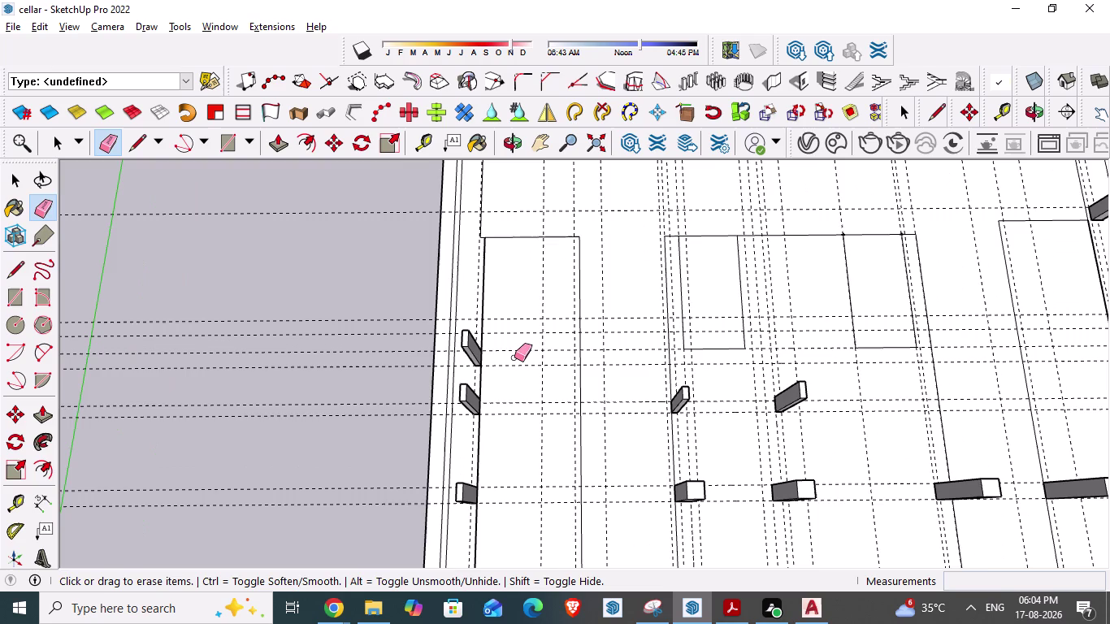
Zoom out to the whole column-gridded cellar model, then bring up the AutoCAD cellar floor plan.
scroll(down, 3)
middle_drag(508, 325, 515, 362)
scroll(down, 3)
scroll(down, 3)
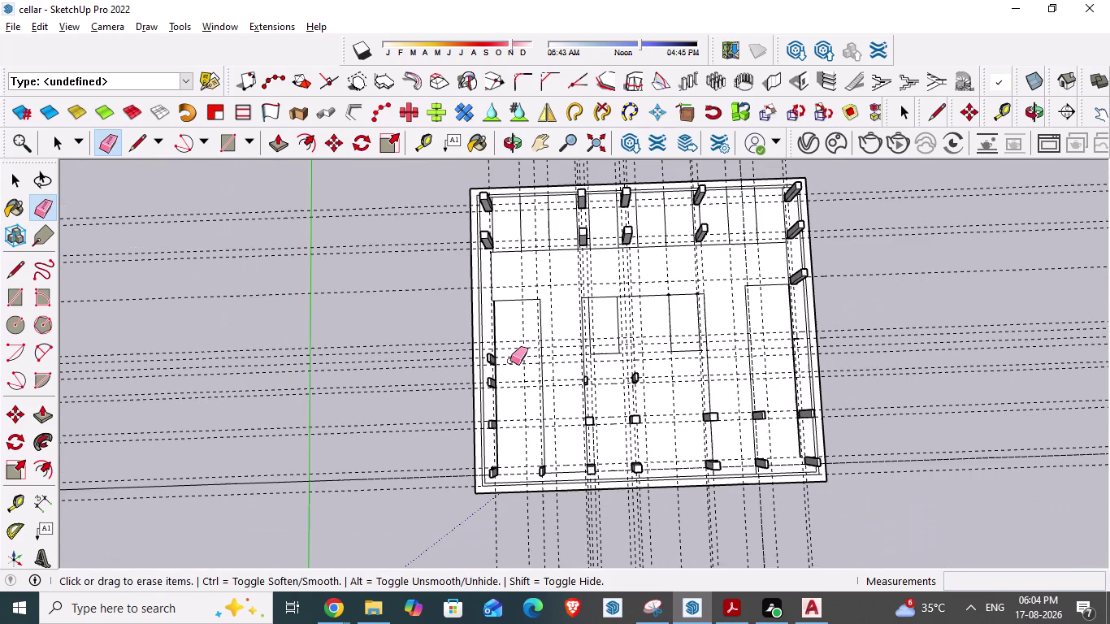
key(alt+Tab)
scroll(down, 3)
scroll(down, 3)
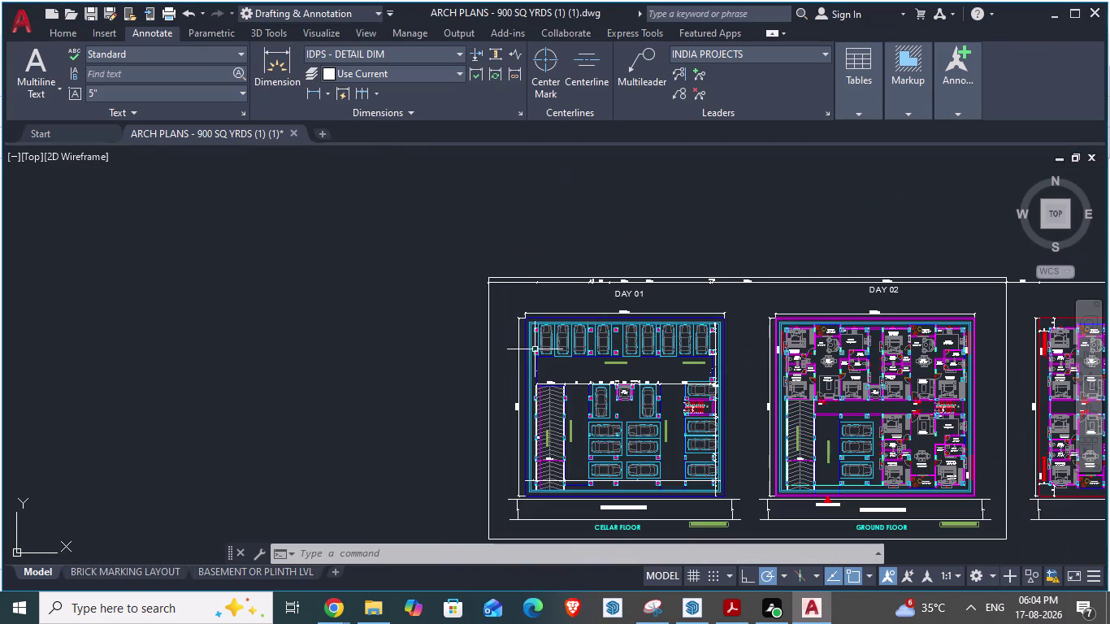
Zoom around the AutoCAD cellar floor plan, glancing back at the SketchUp model once.
scroll(up, 3)
scroll(down, 3)
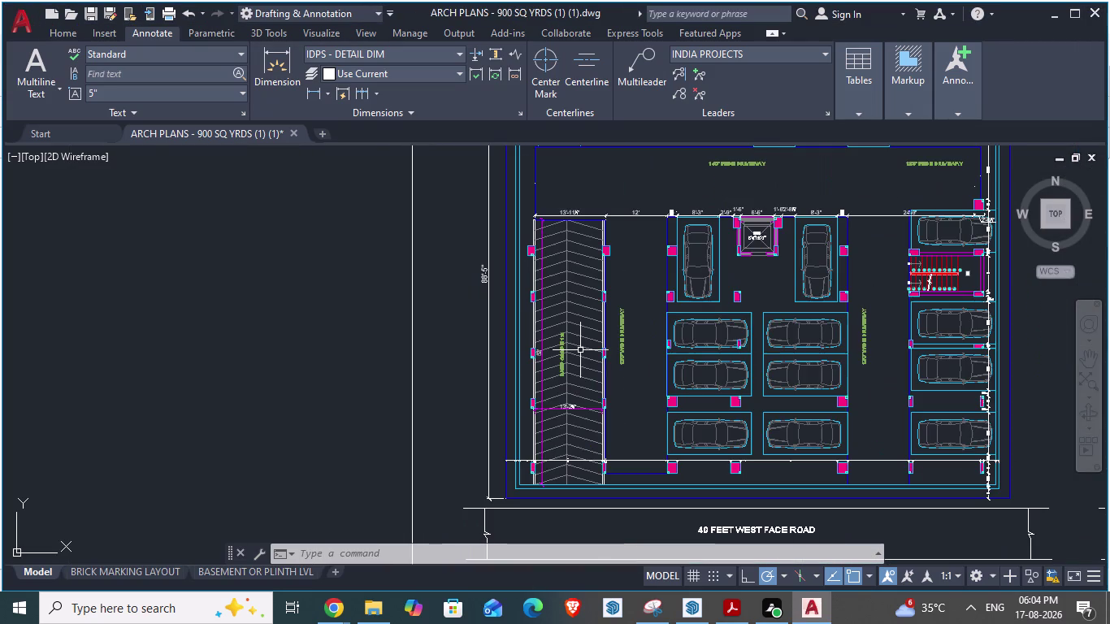
scroll(up, 3)
key(alt+Tab)
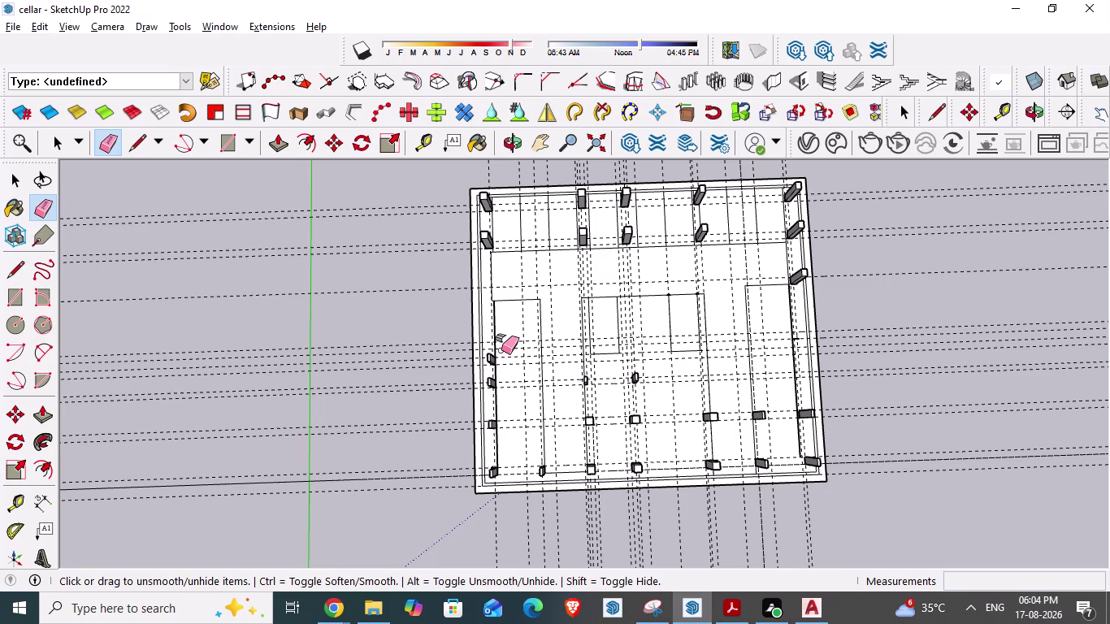
scroll(up, 3)
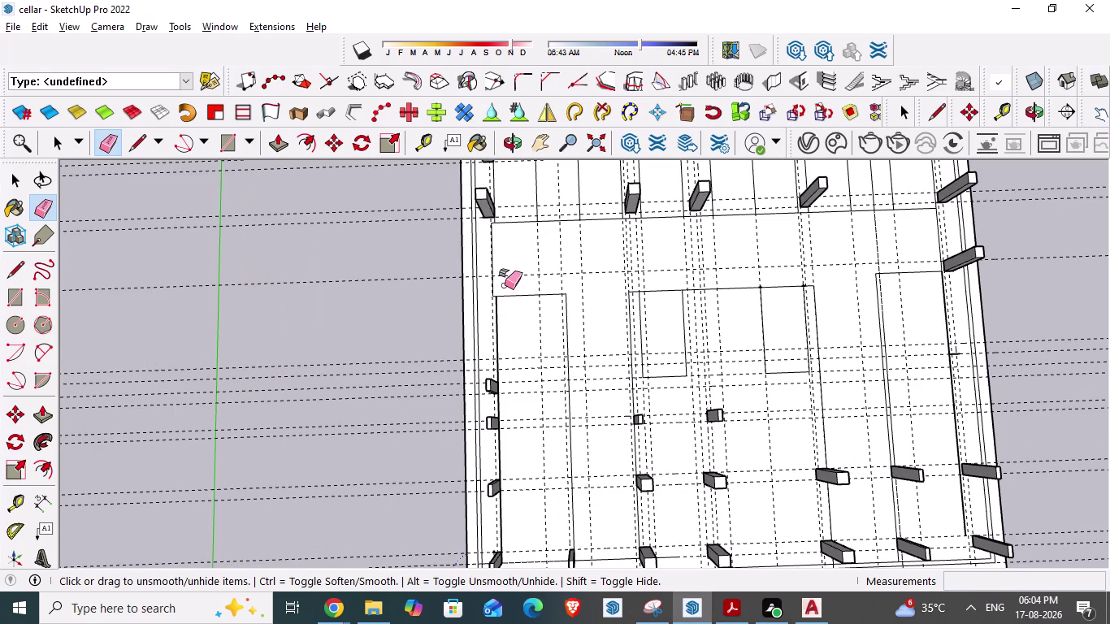
key(alt+Tab)
scroll(down, 3)
scroll(down, 3)
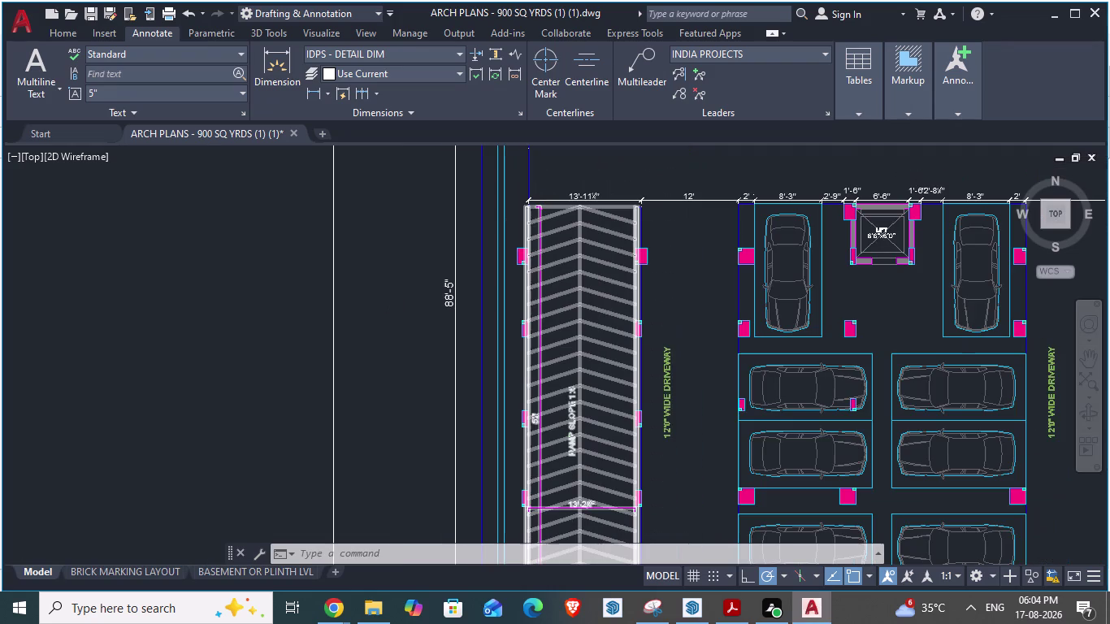
Measure the 20'-7" top-edge-to-ramp distance with an aligned dimension, cancel it, and return to SketchUp.
key(space)
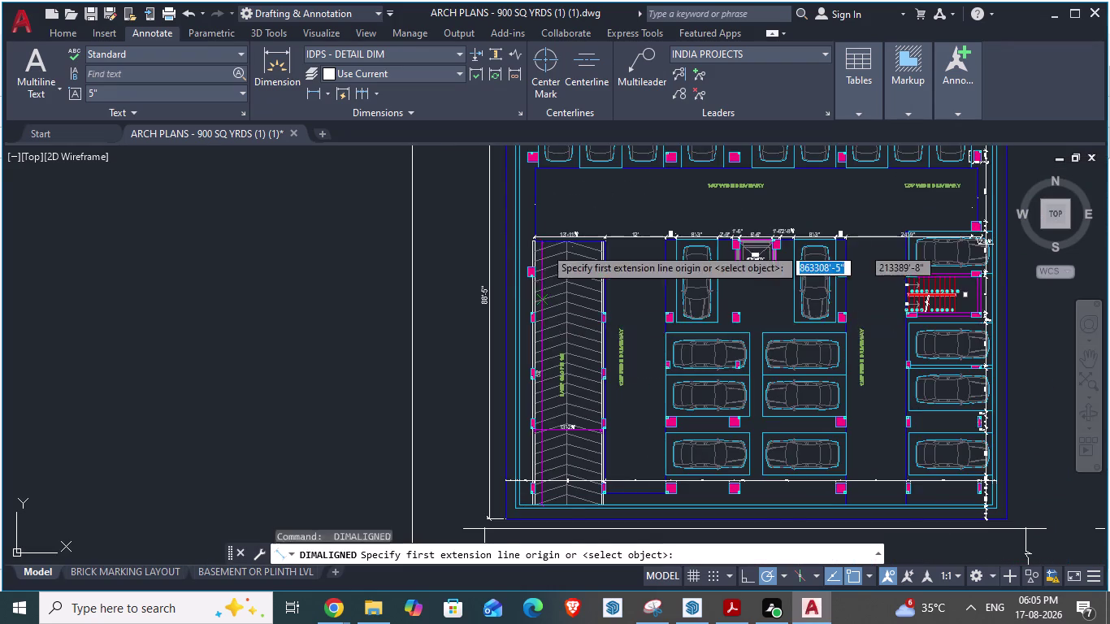
scroll(up, 3)
scroll(down, 3)
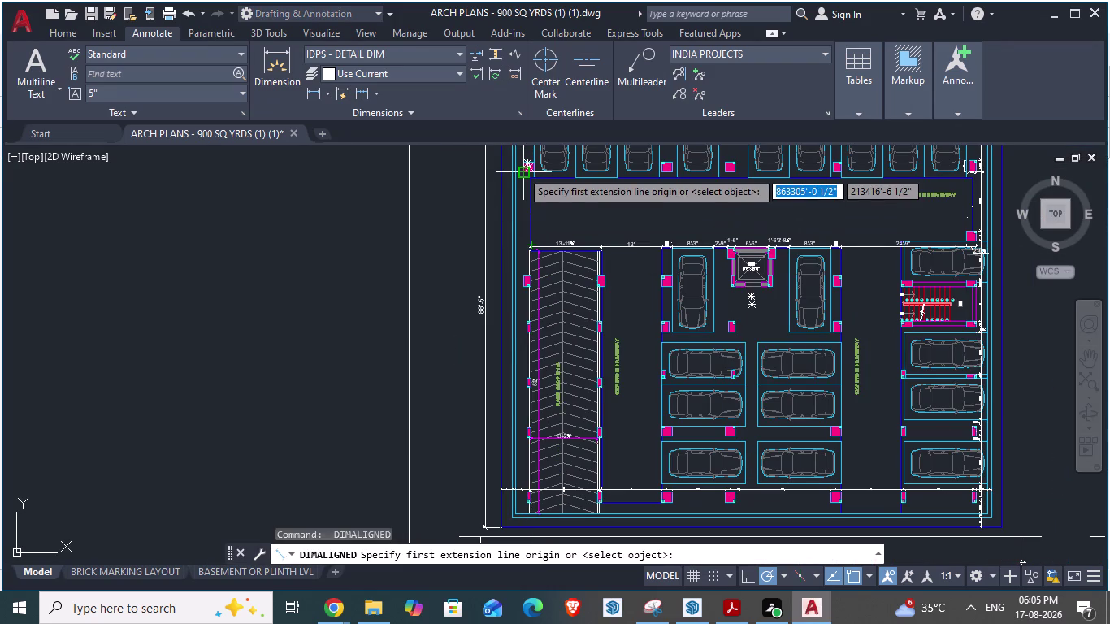
scroll(up, 3)
click(525, 176)
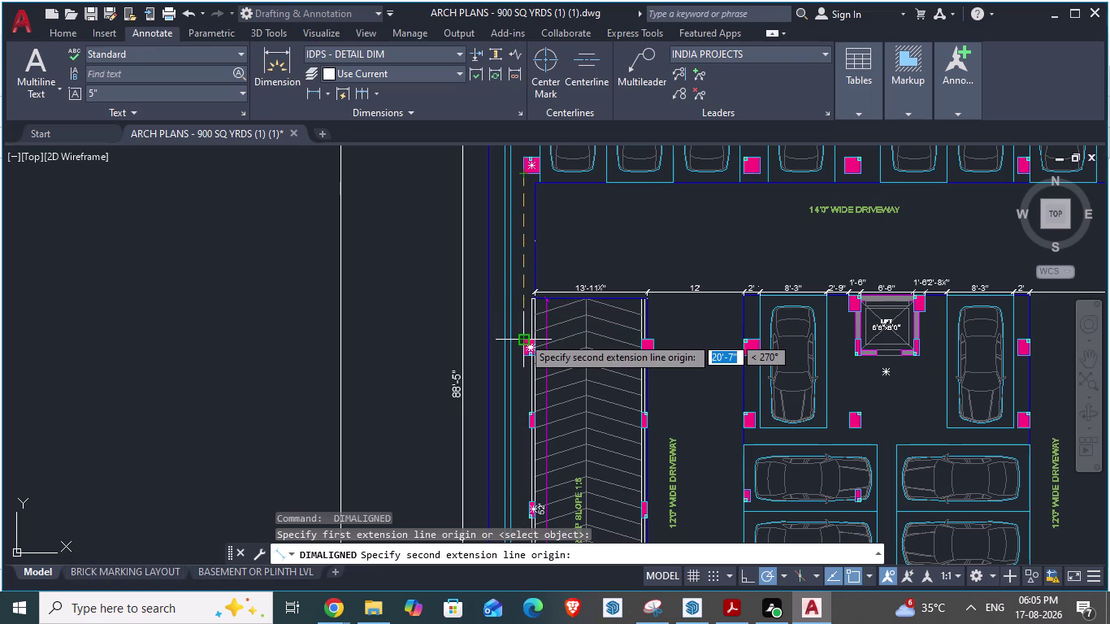
key(Escape)
key(alt+Tab)
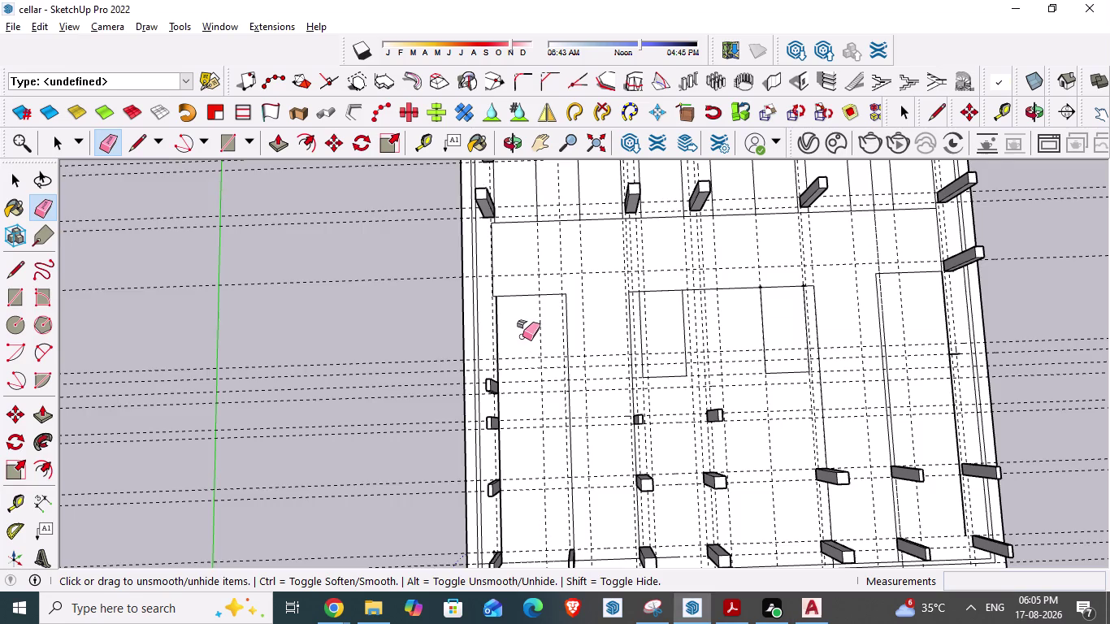
Place a Tape Measure guide point 20'7" down from the cellar's top-left corner.
scroll(down, 3)
scroll(up, 3)
key(space)
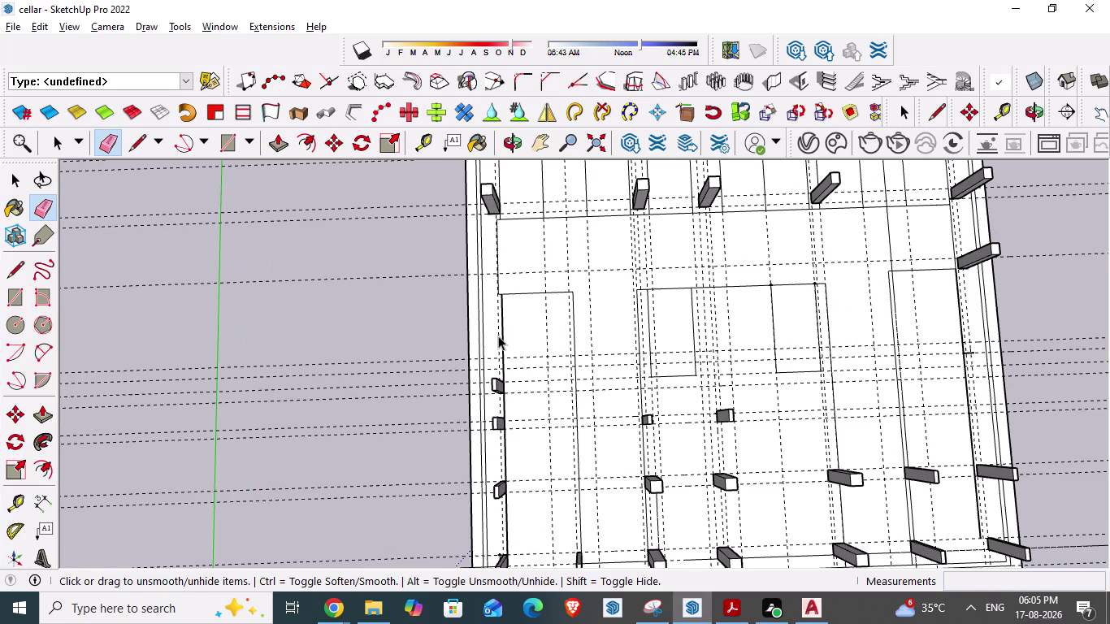
key(t)
scroll(up, 3)
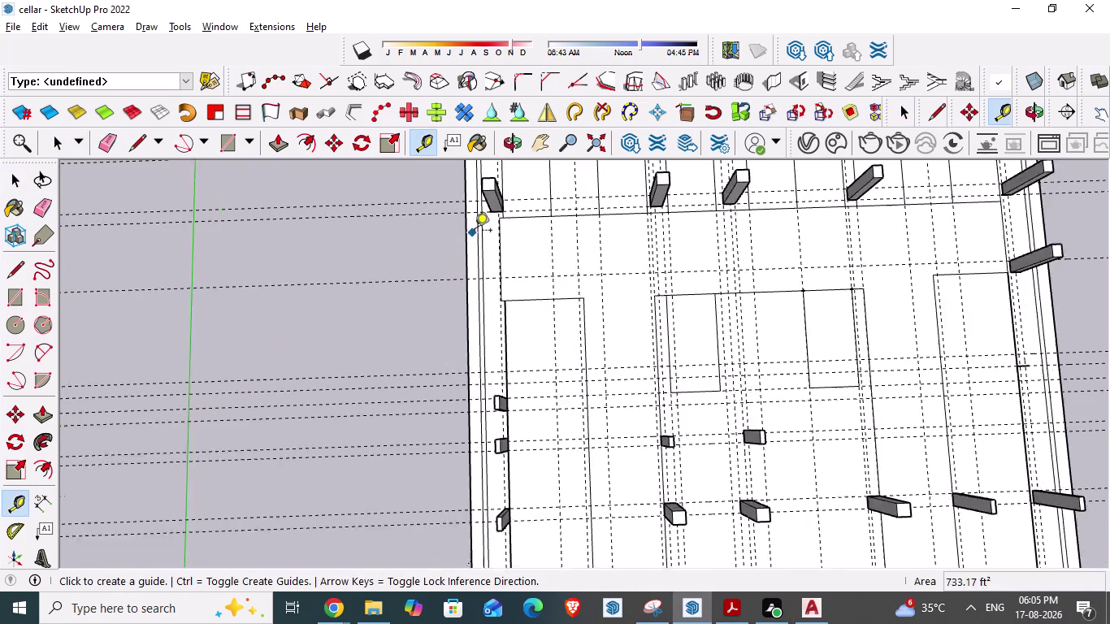
scroll(up, 3)
click(494, 212)
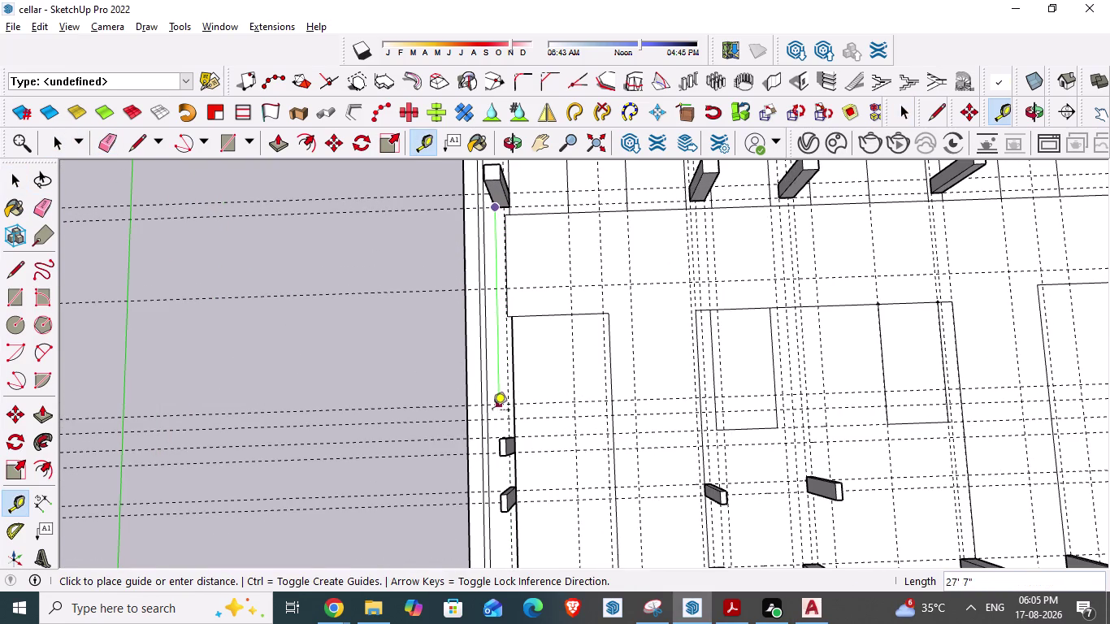
scroll(up, 3)
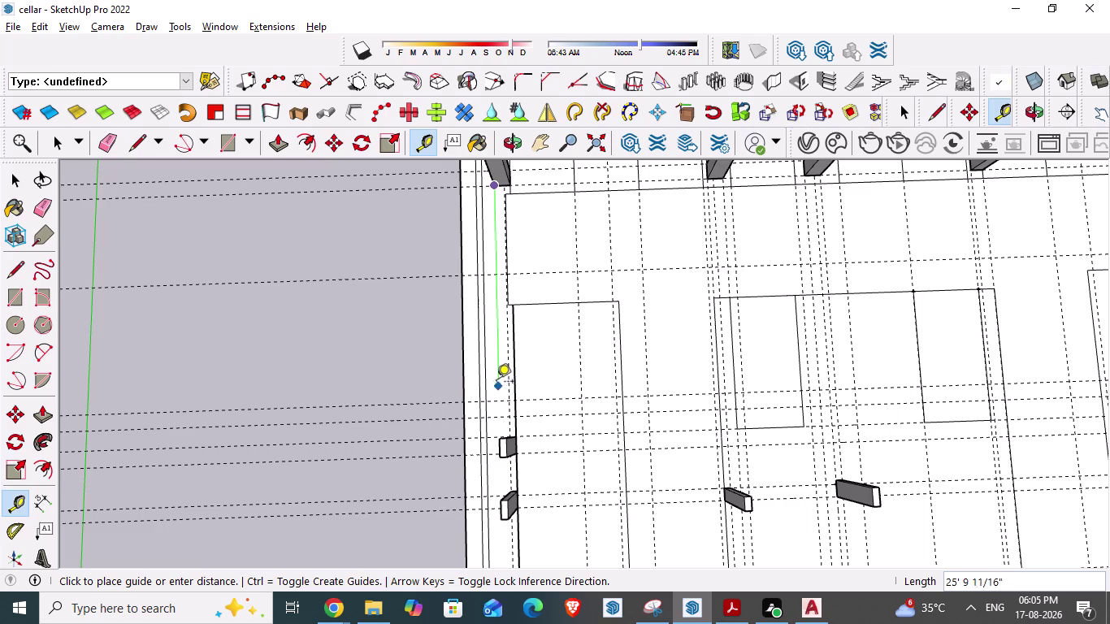
text(2)
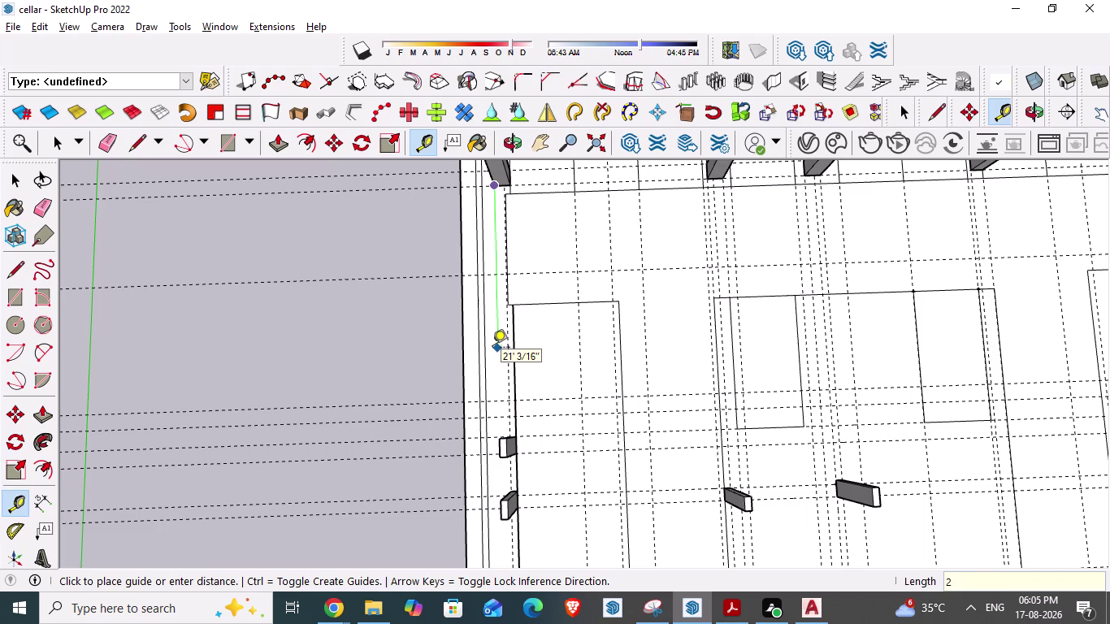
text(0'7")
key(Return)
Place a second guide point 2' below the first one.
scroll(up, 3)
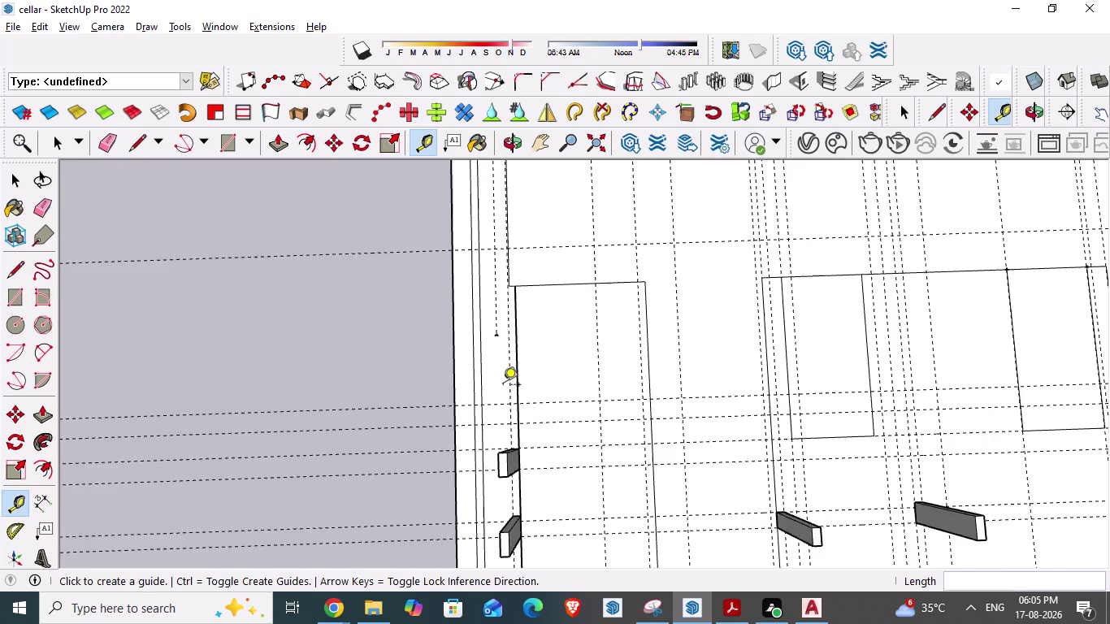
scroll(up, 3)
scroll(up, 3)
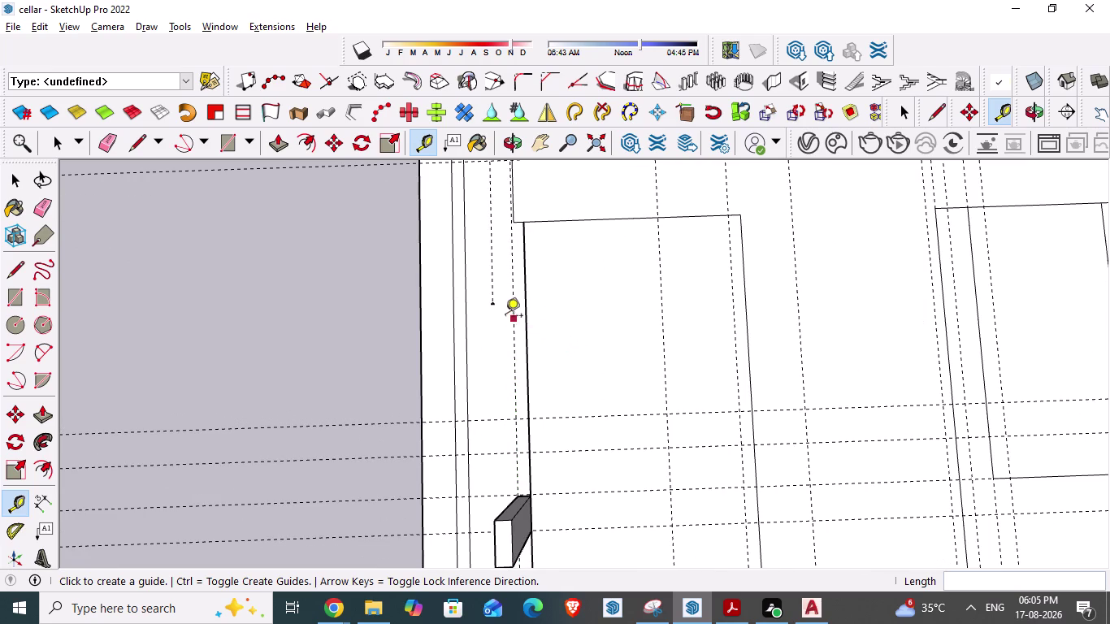
key(t)
click(495, 309)
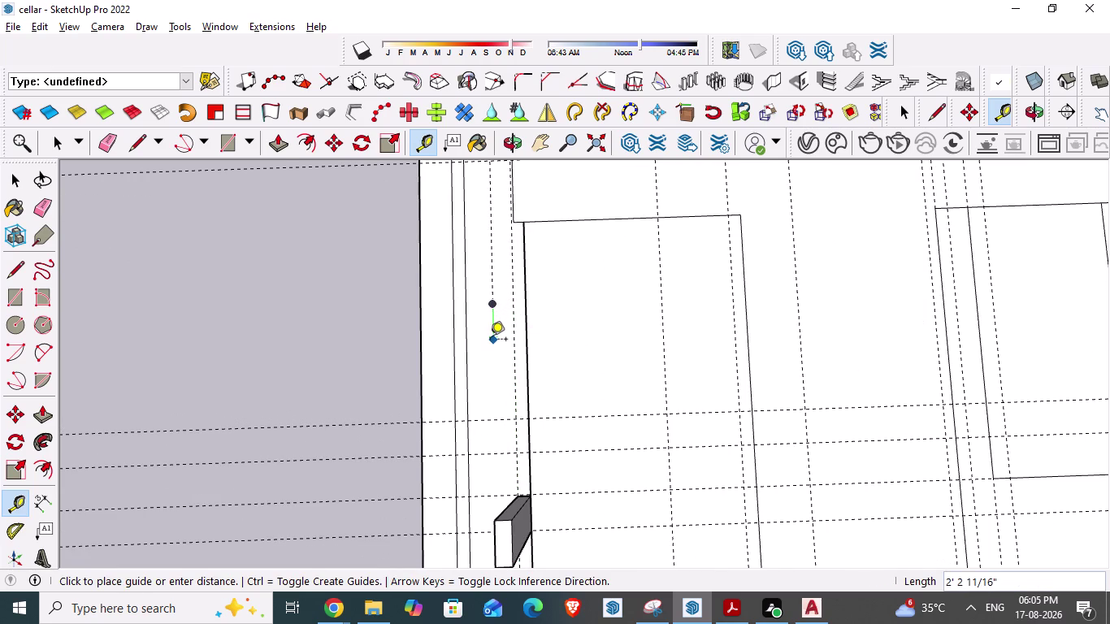
key(2)
key(apostrophe)
key(Return)
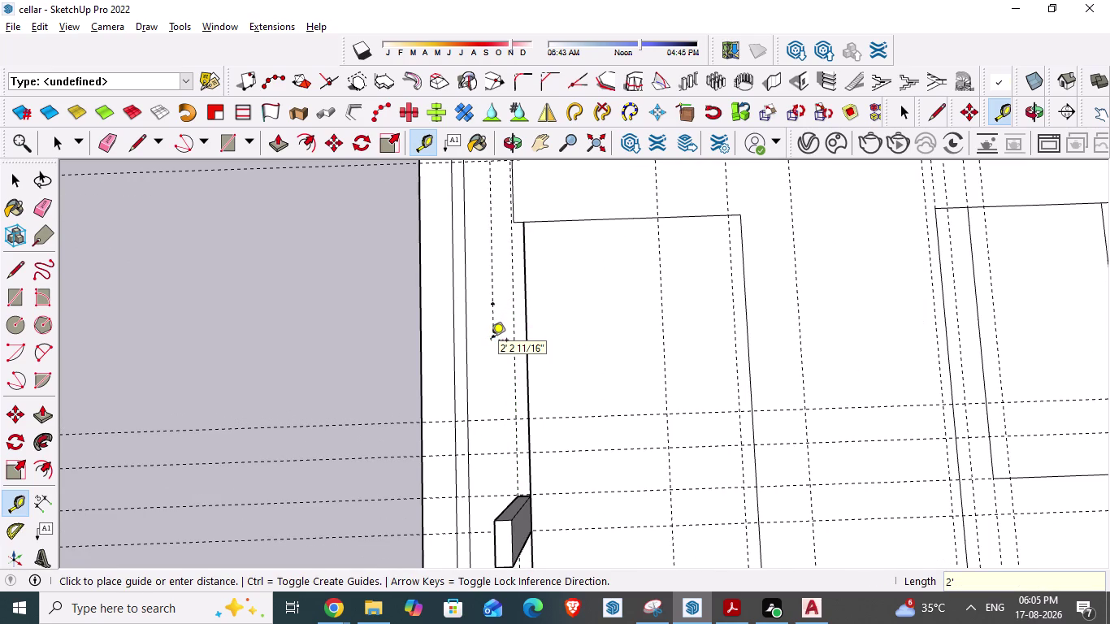
Start and cancel further measurements from the lower guide point.
click(494, 318)
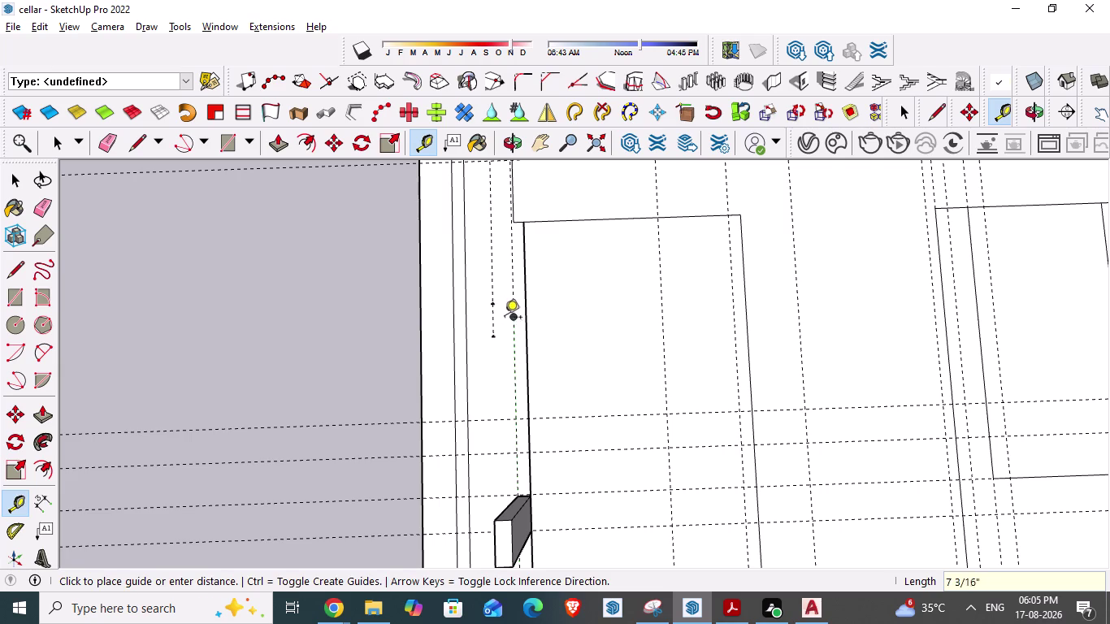
key(Escape)
key(space)
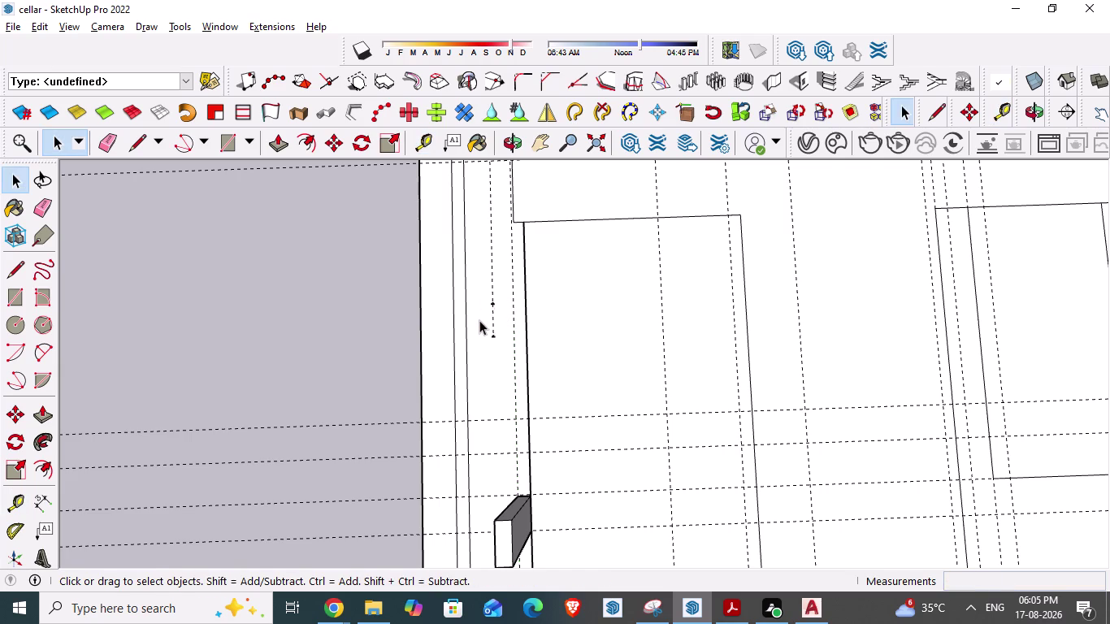
key(t)
click(494, 323)
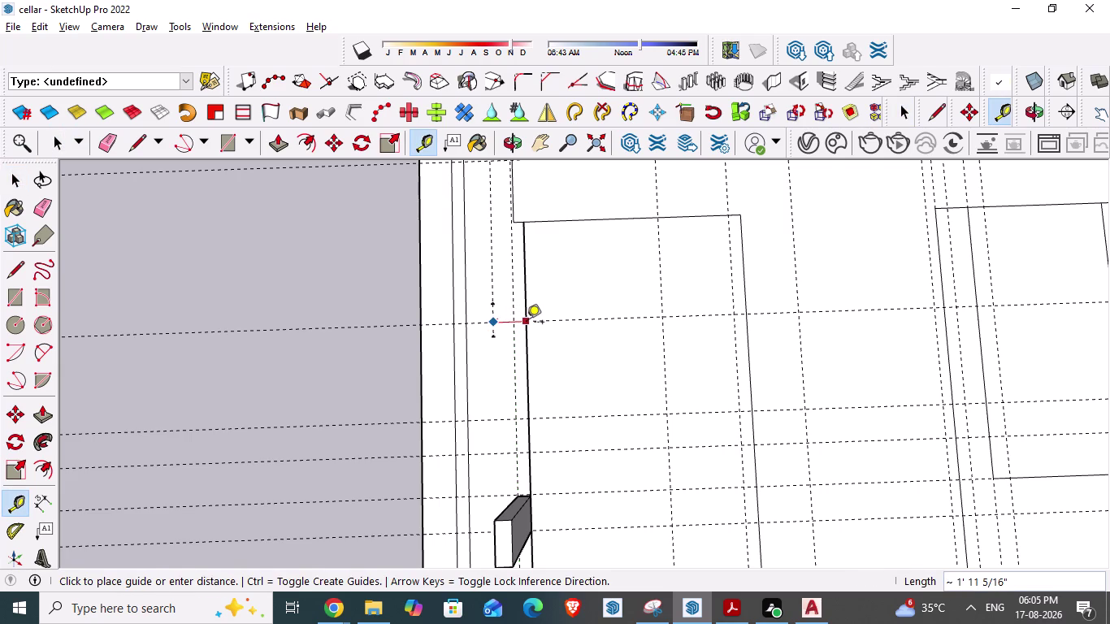
key(Escape)
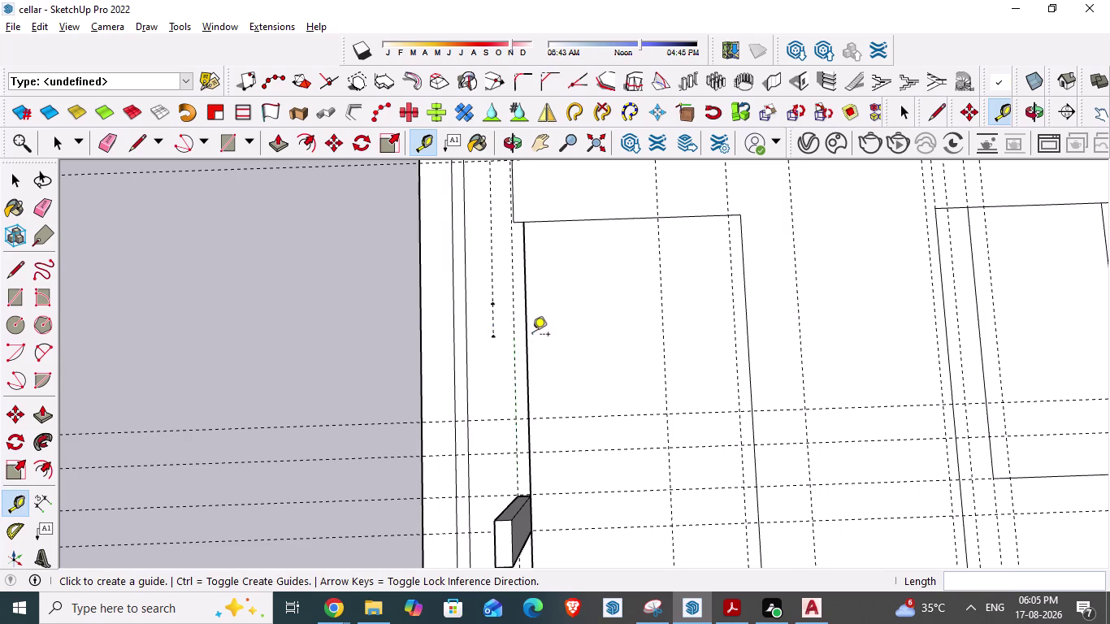
Adjust the view around the marked wall and start a line at the upper guide point.
scroll(down, 3)
middle_drag(604, 384, 594, 417)
scroll(up, 3)
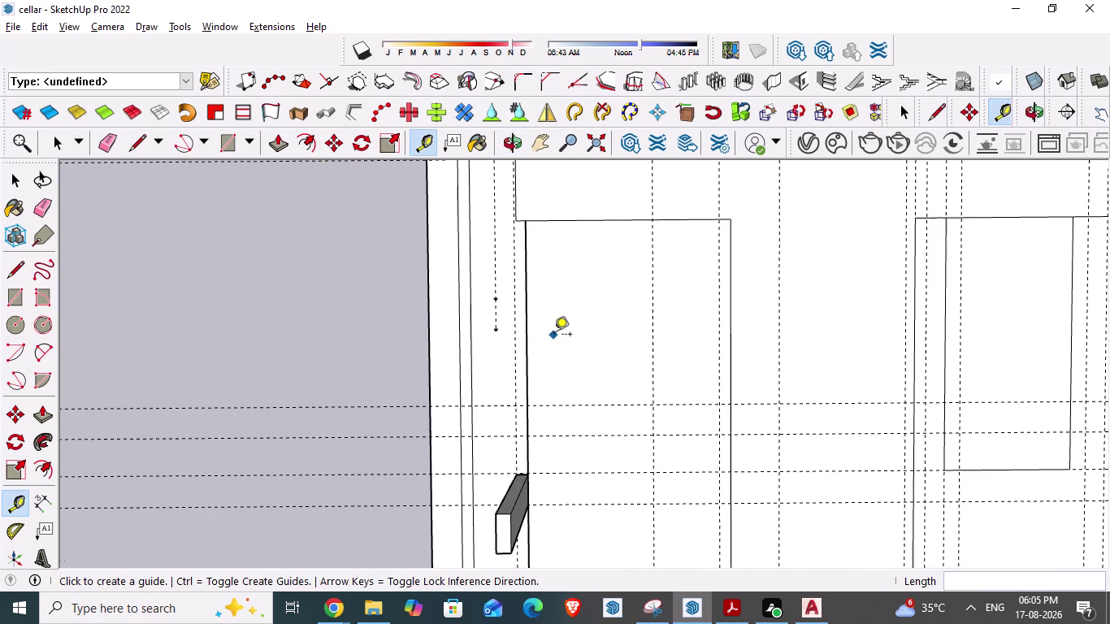
scroll(up, 3)
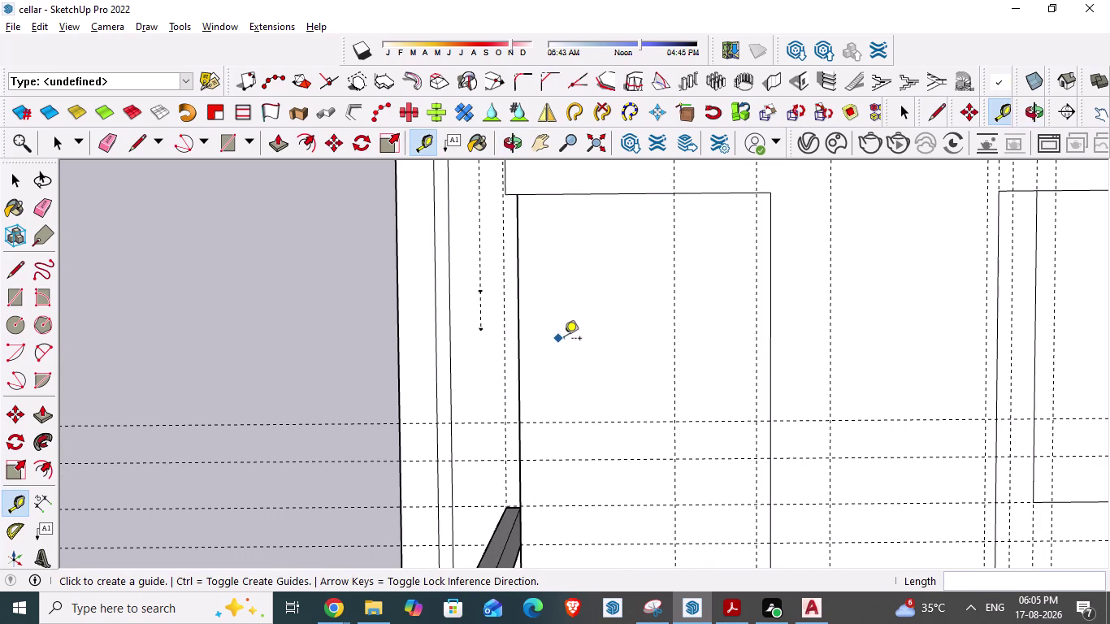
key(l)
click(479, 295)
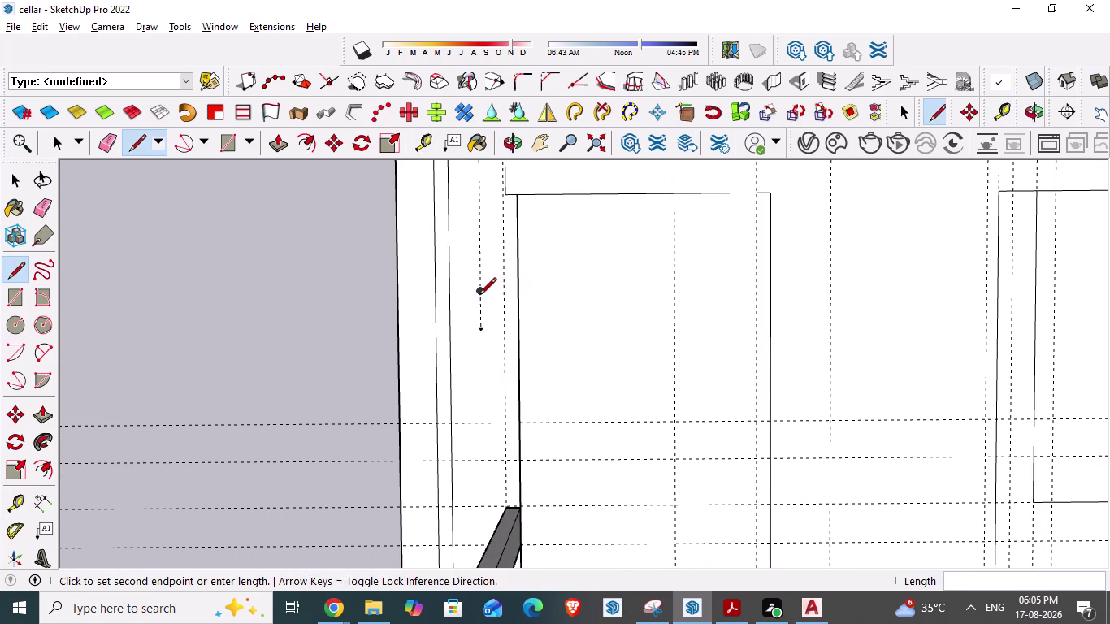
Draw a small rectangle against the cellar wall between the two guide points.
click(520, 291)
click(483, 295)
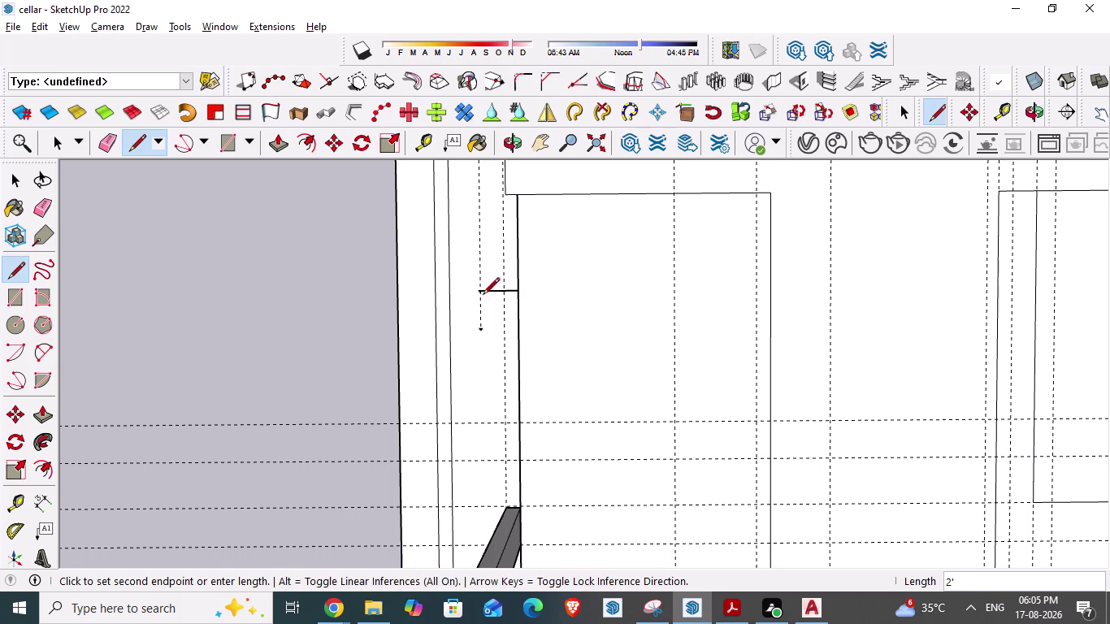
click(480, 330)
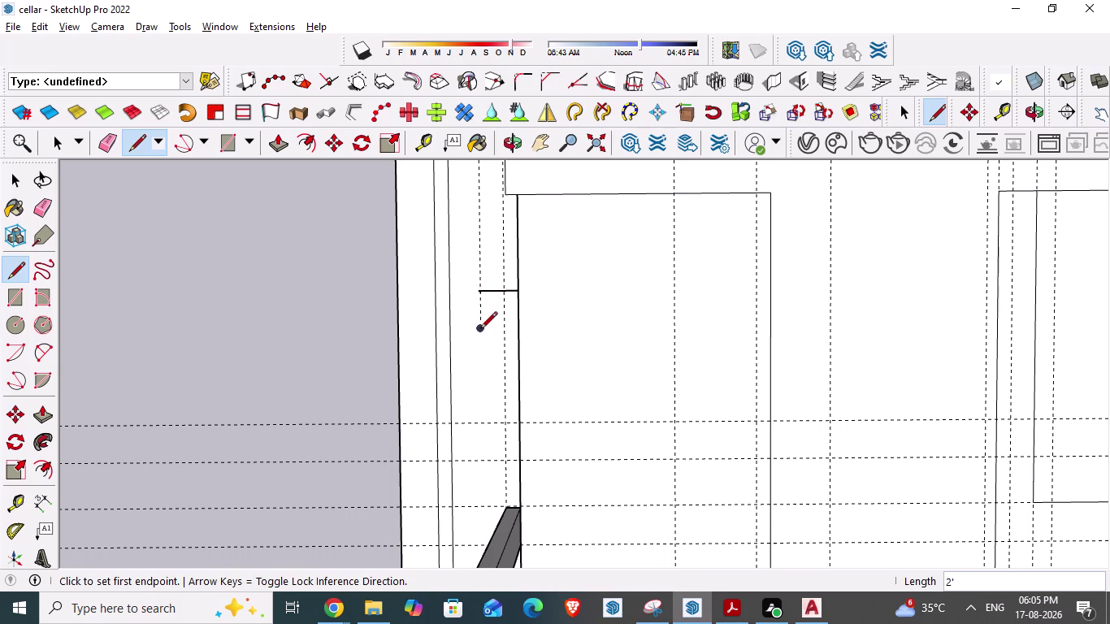
click(476, 295)
click(482, 333)
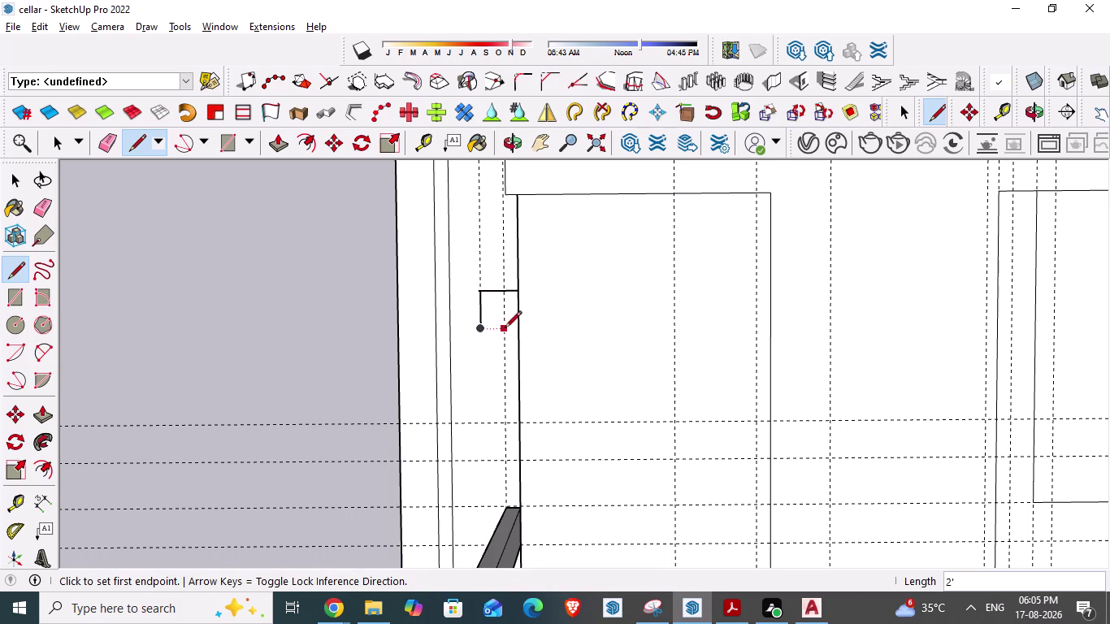
click(516, 326)
click(521, 330)
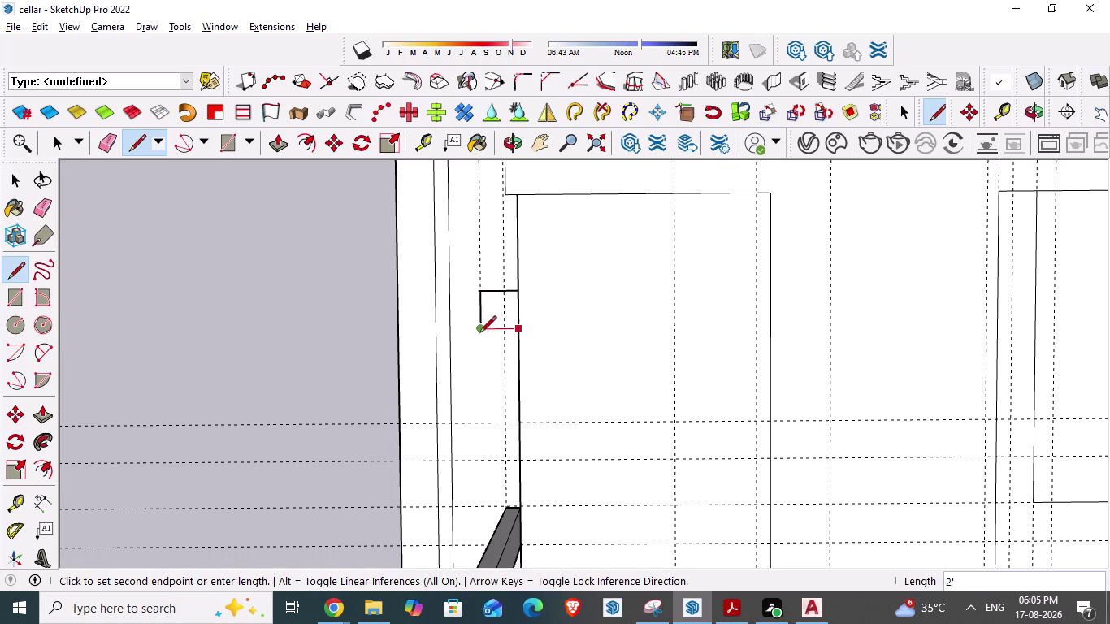
click(479, 334)
key(Escape)
Orbit and zoom in on the wall notch, then bring up the AutoCAD plan.
scroll(down, 3)
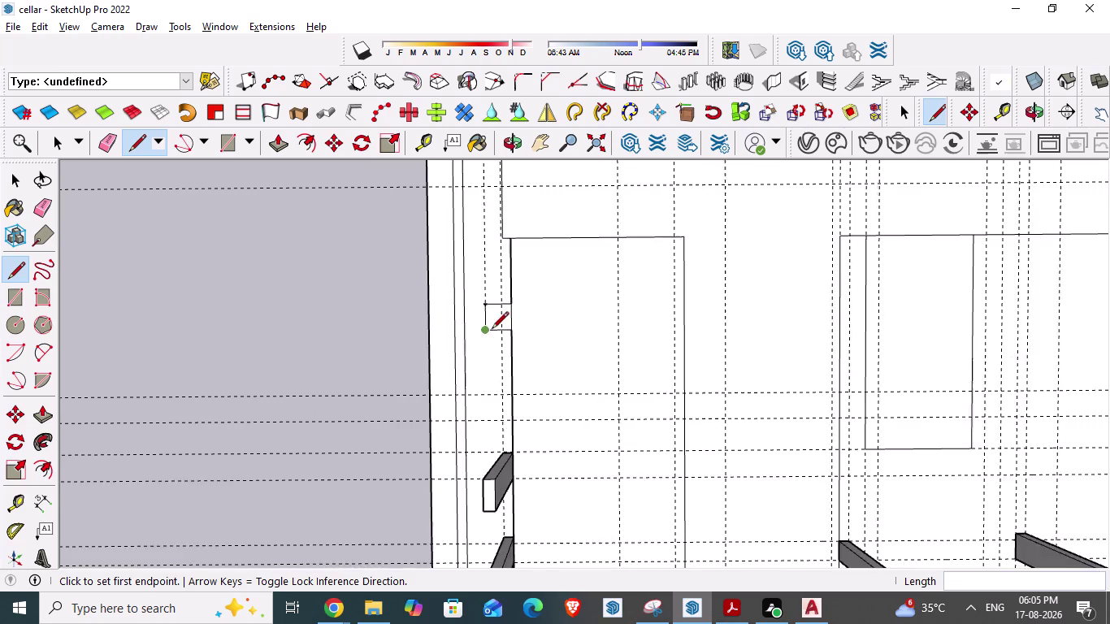
scroll(down, 3)
middle_drag(485, 427, 467, 364)
scroll(down, 3)
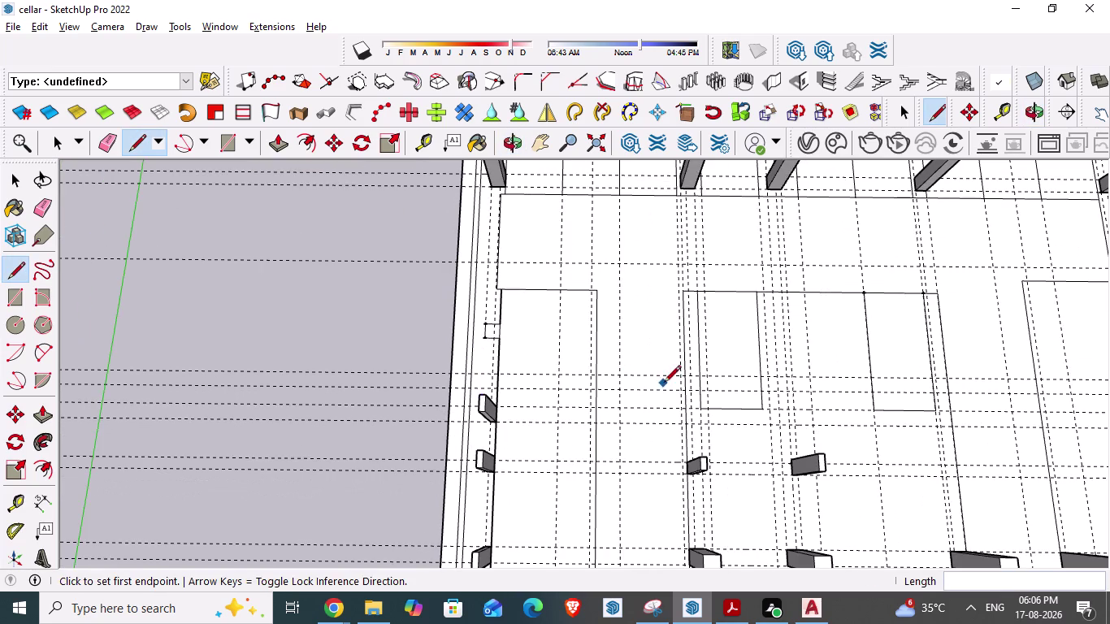
middle_drag(664, 383, 662, 442)
scroll(up, 3)
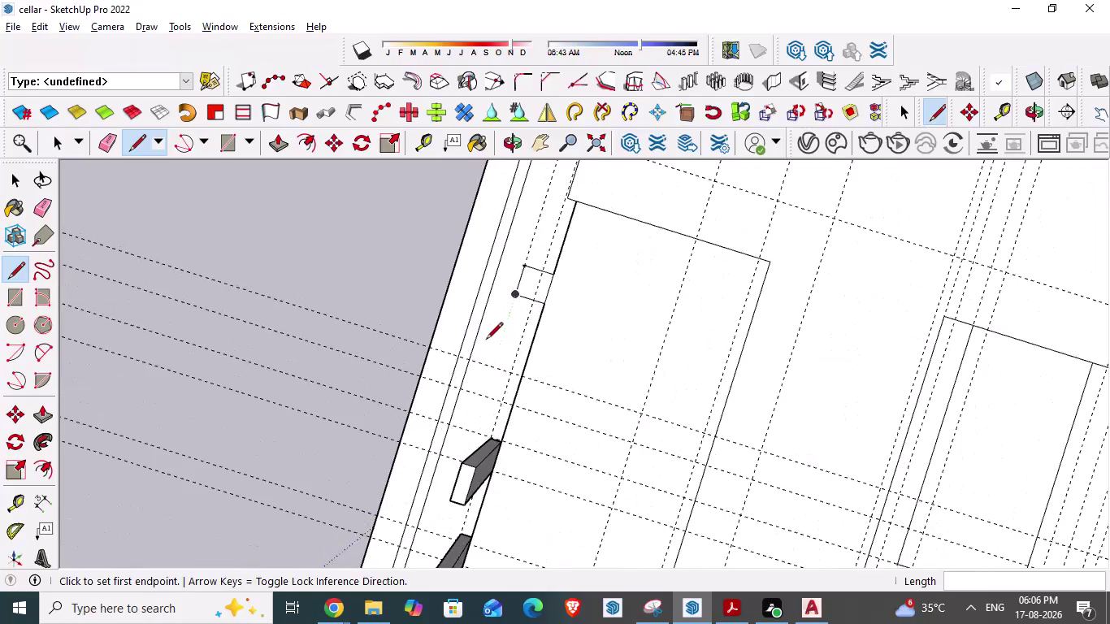
middle_drag(500, 347, 553, 370)
scroll(up, 3)
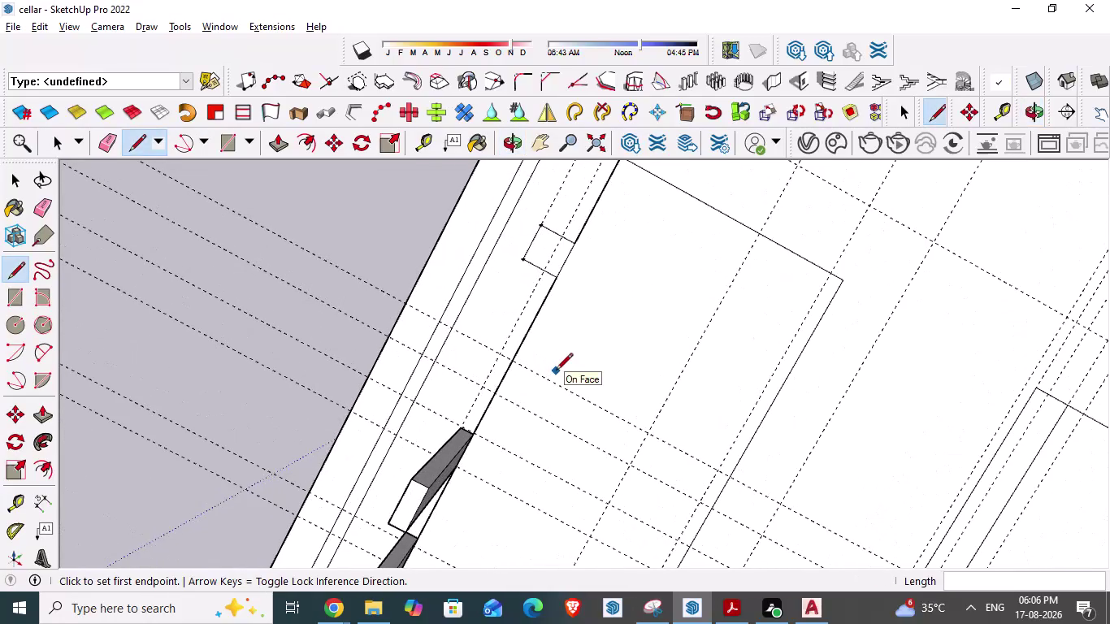
key(alt+Tab)
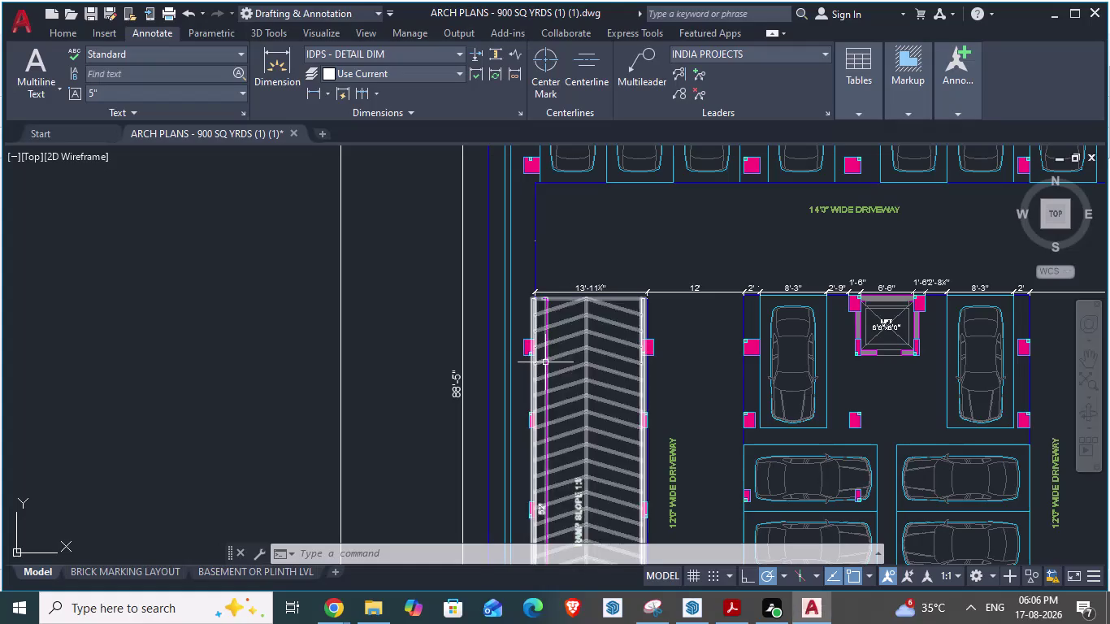
Zoom in on the 13'-11¼" ramp and 12' driveway dimensions, then return to SketchUp.
scroll(up, 3)
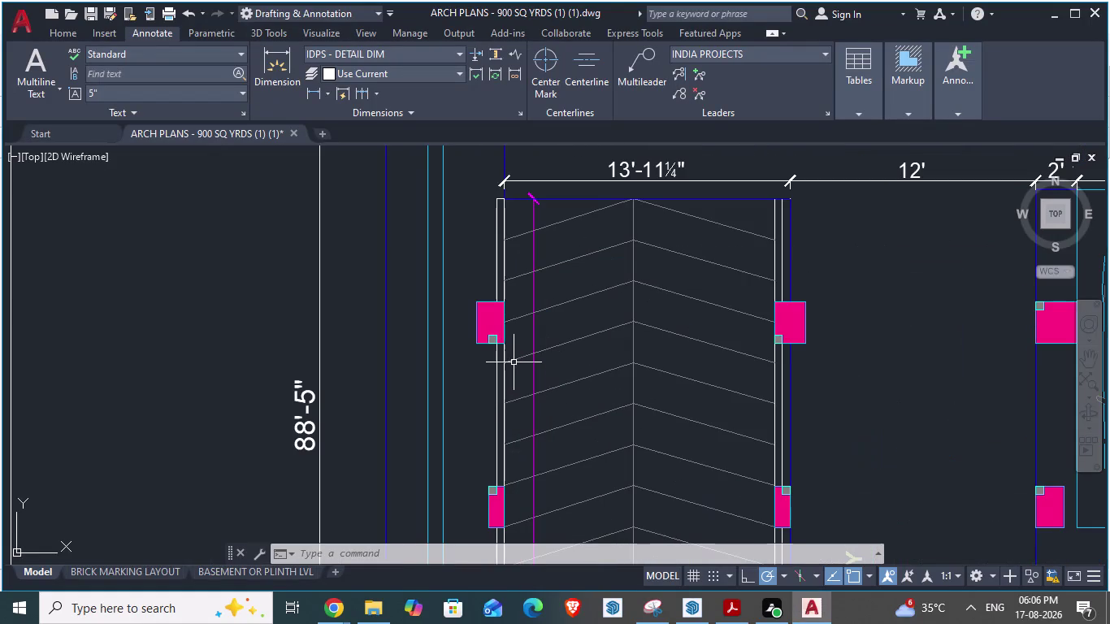
scroll(down, 3)
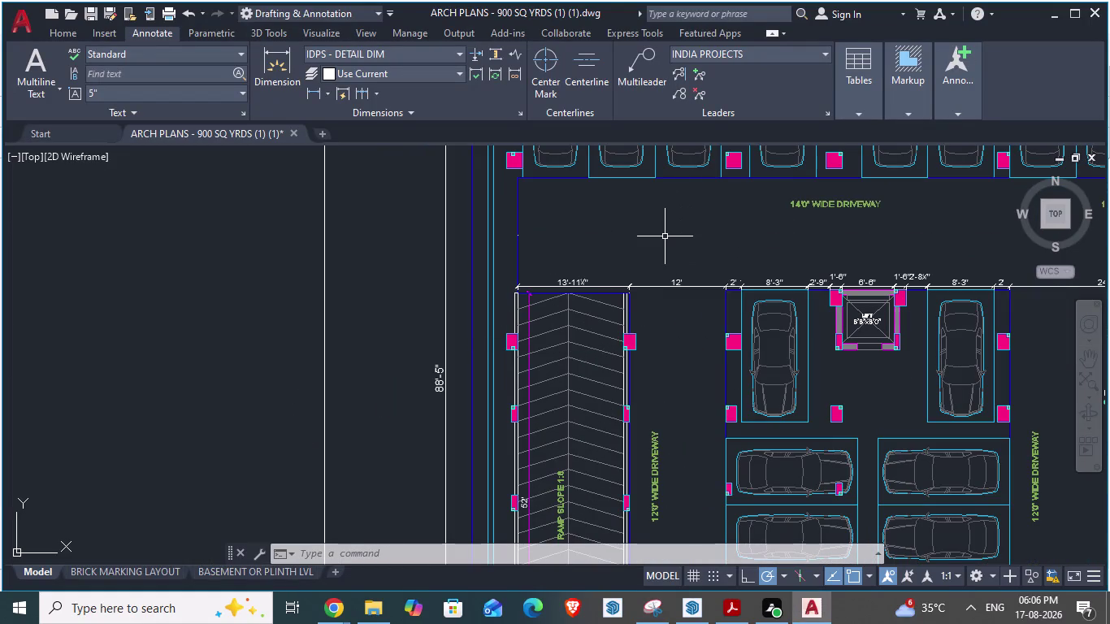
key(alt+Tab)
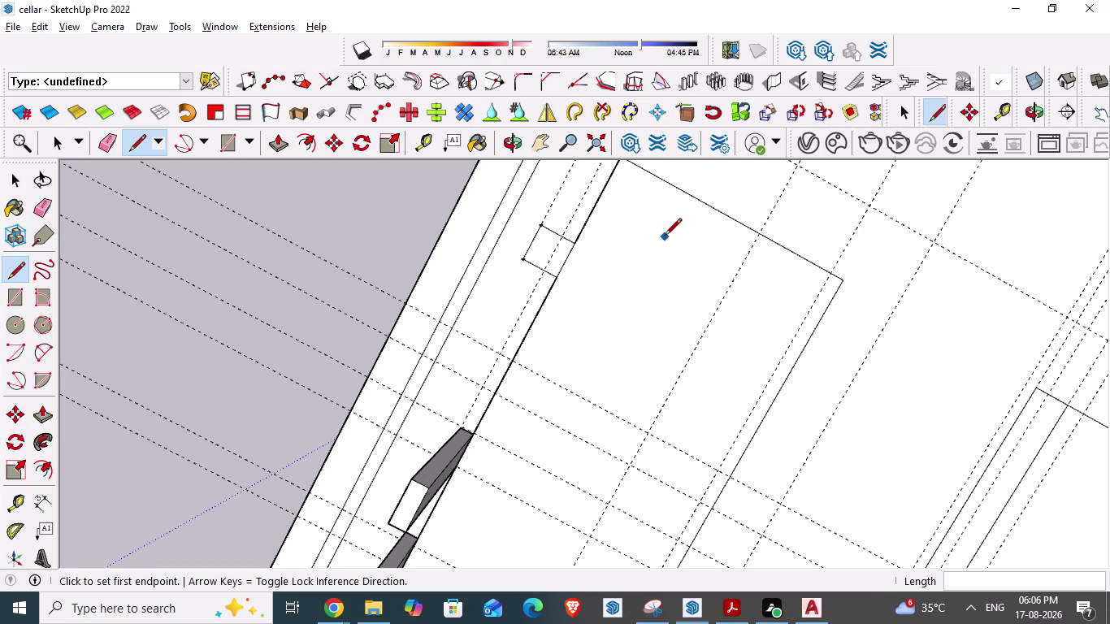
Draw the 2 ft edge that closes the pillar notch square.
scroll(up, 3)
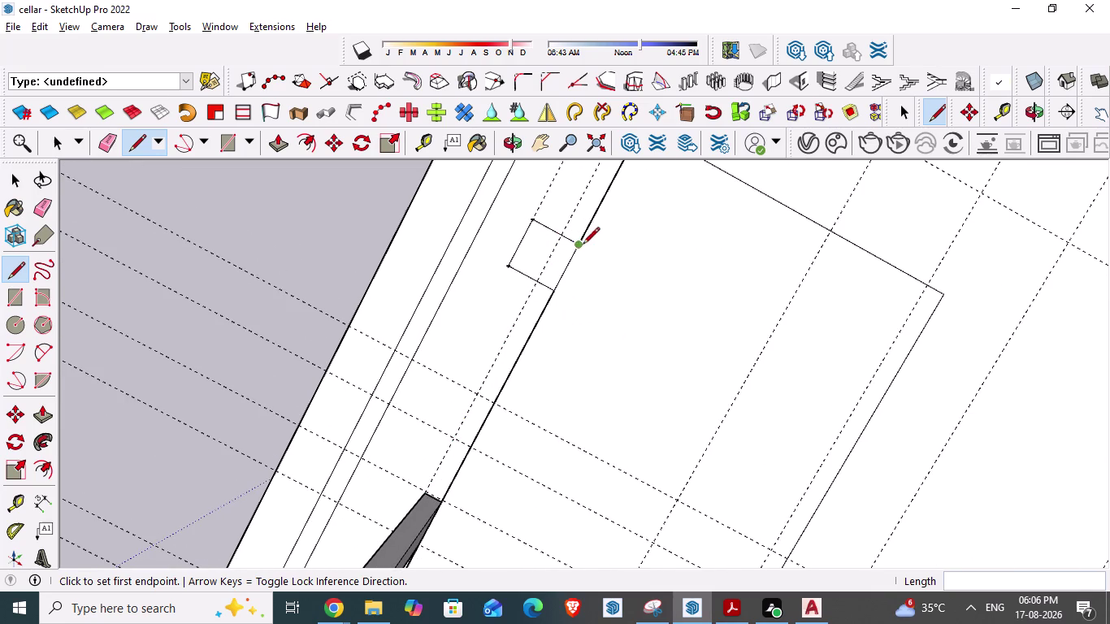
scroll(up, 3)
click(558, 230)
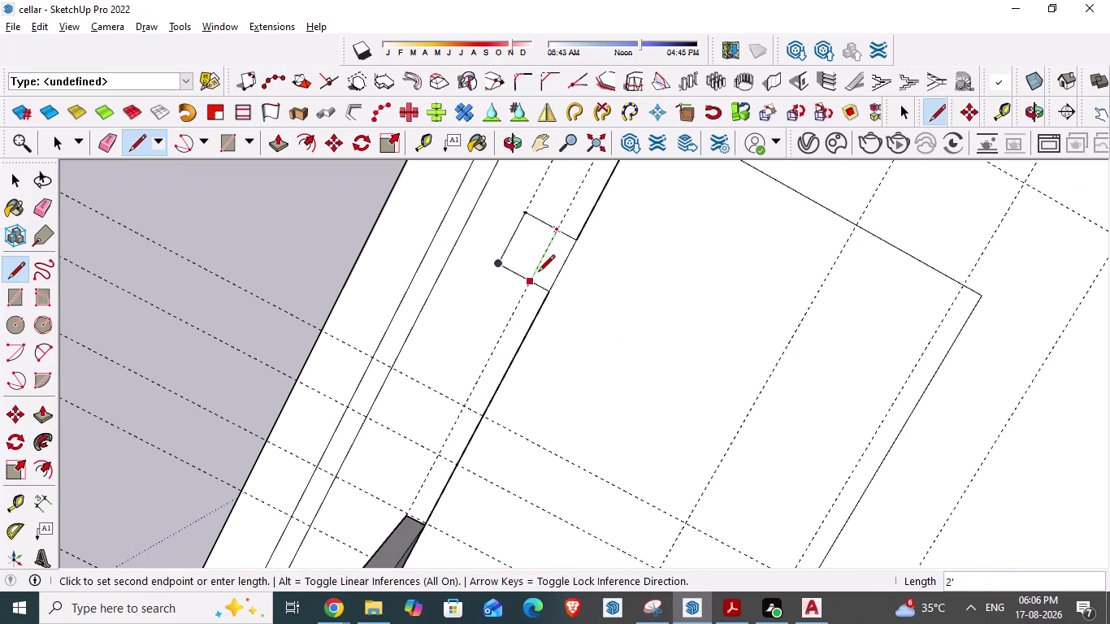
click(537, 279)
key(Escape)
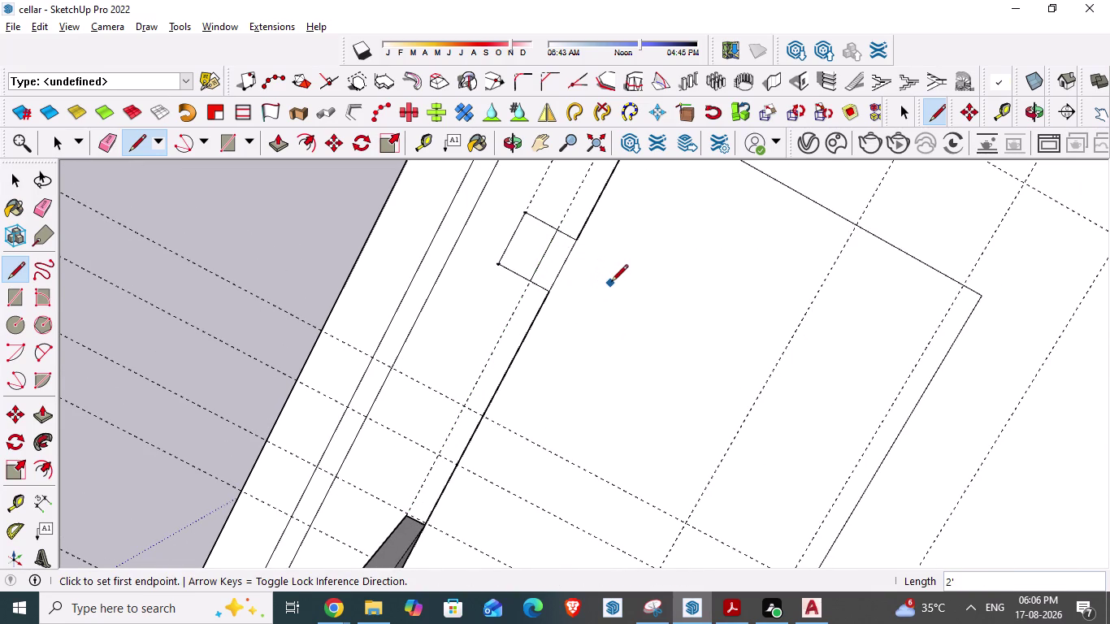
Compare against the AutoCAD plan, then return to SketchUp and zoom out.
key(alt+Tab)
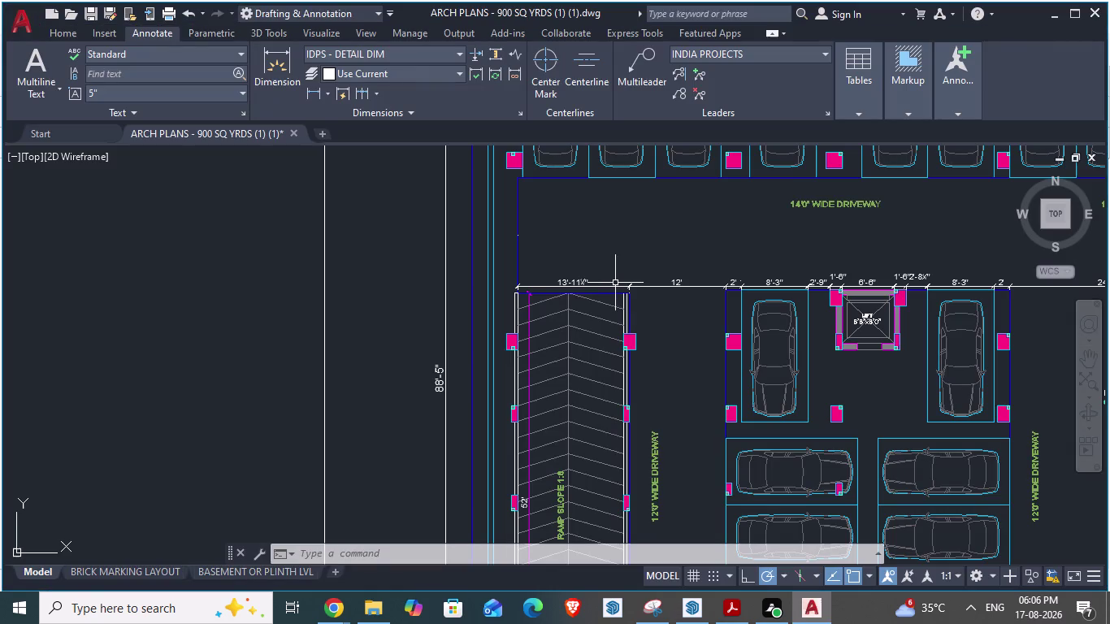
key(alt+Tab)
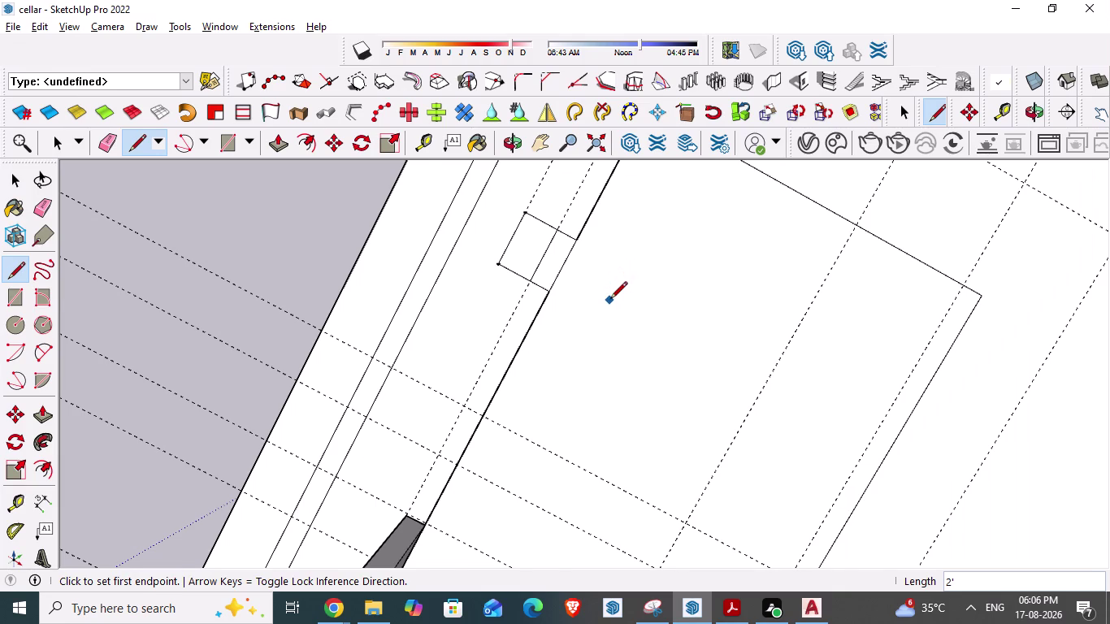
scroll(down, 3)
scroll(down, 3)
key(Escape)
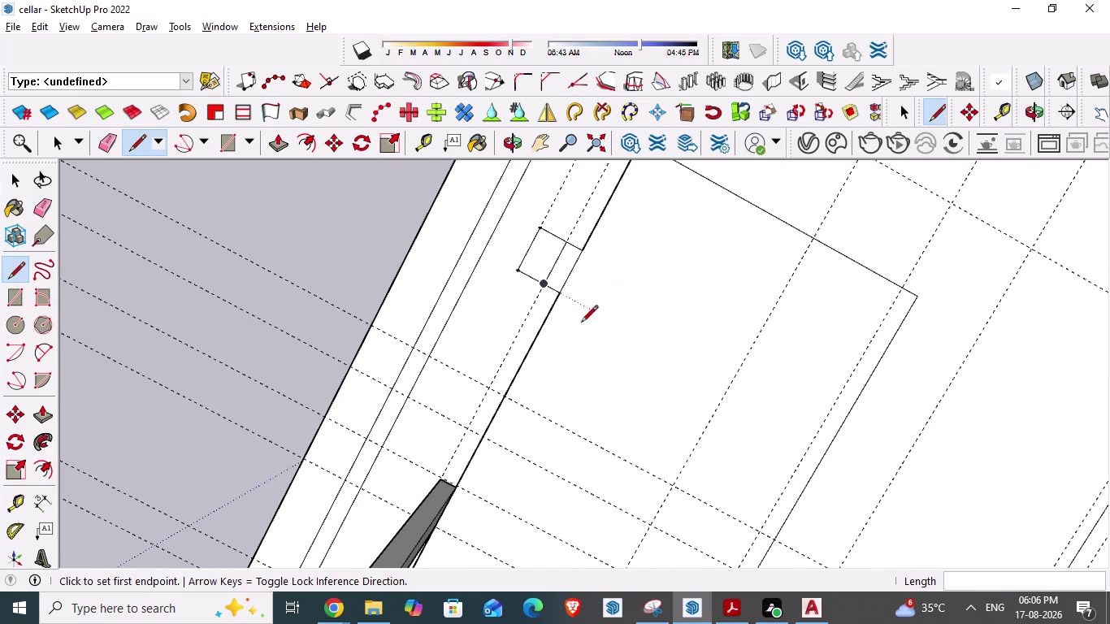
scroll(down, 3)
scroll(down, 3)
scroll(up, 3)
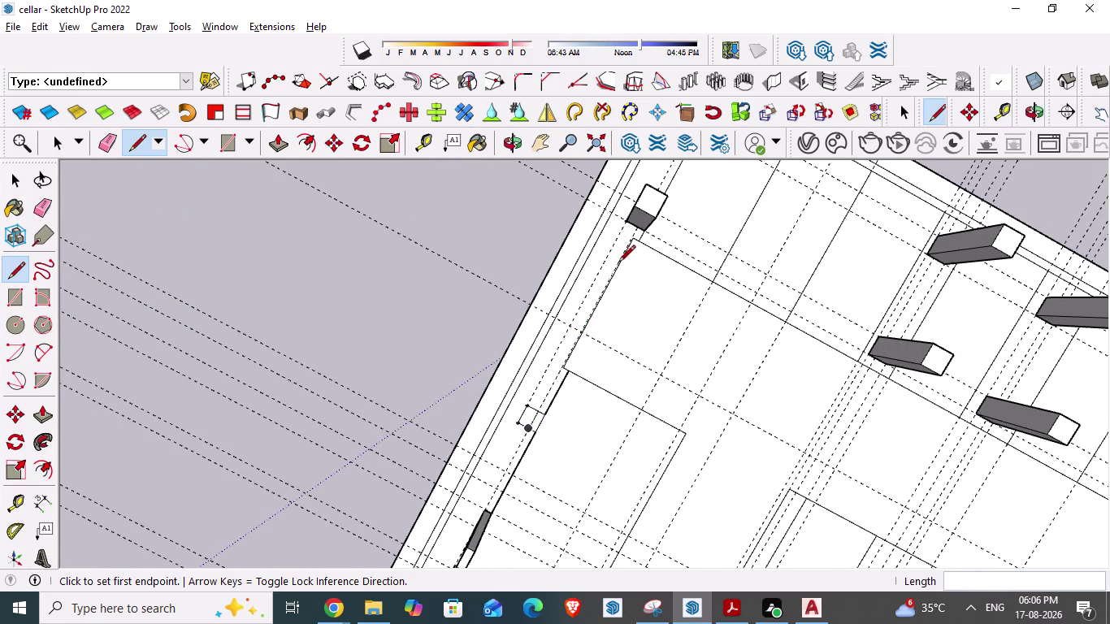
Orbit around the cellar floor and leave the Line tool.
middle_drag(683, 284, 684, 307)
middle_drag(598, 354, 578, 327)
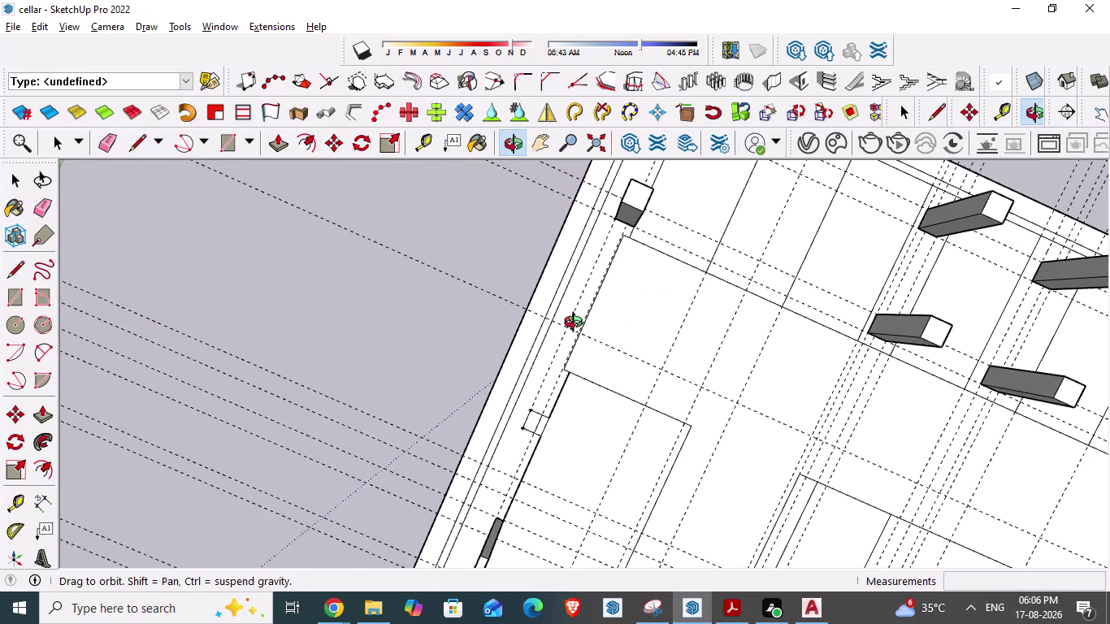
middle_drag(579, 326, 579, 323)
key(Escape)
key(Escape)
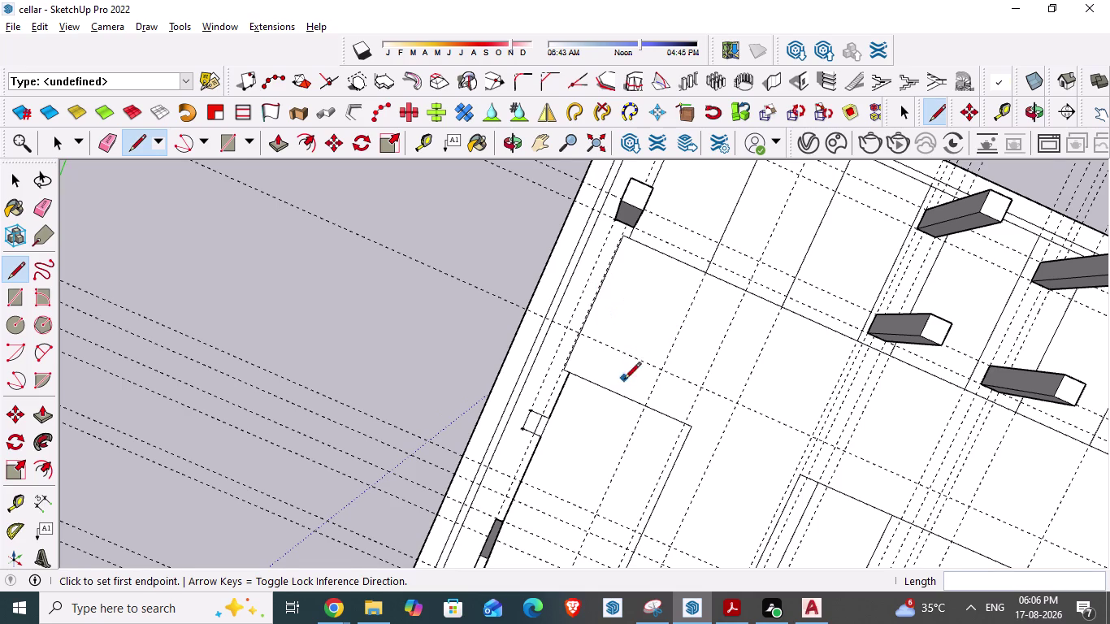
scroll(up, 3)
scroll(up, 3)
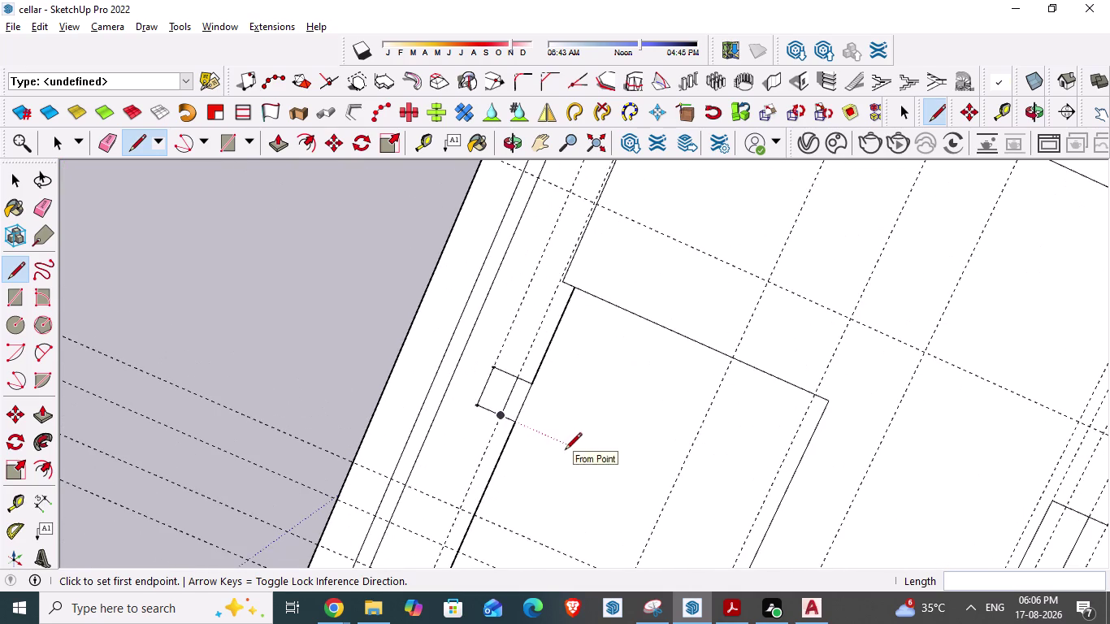
key(space)
Measure the 13'4" width across to the ramp edge with the Tape Measure.
scroll(down, 3)
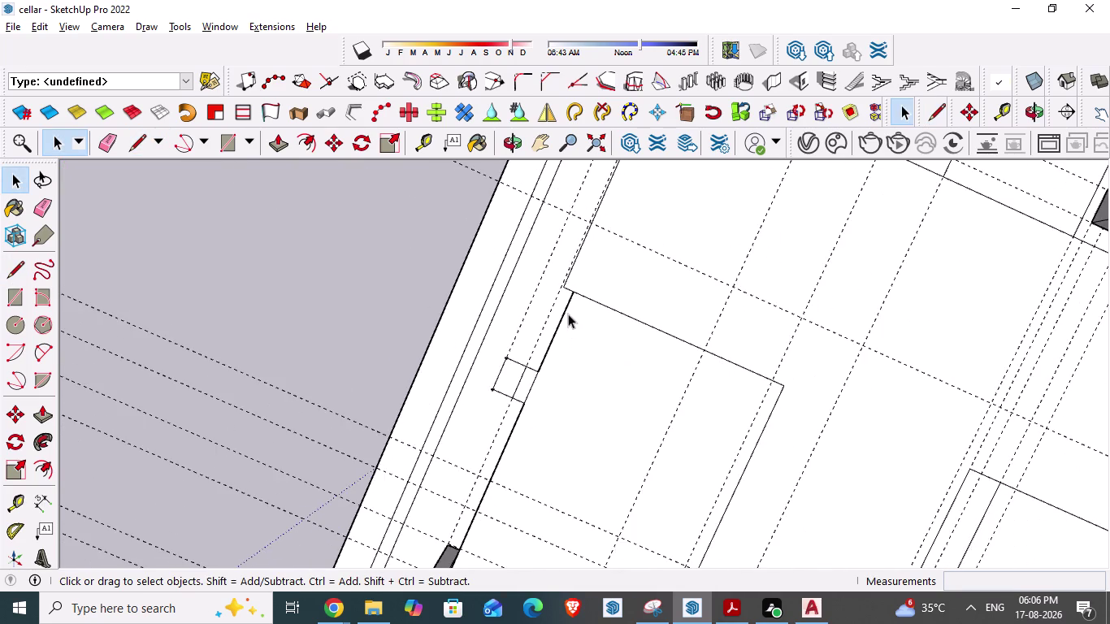
middle_drag(593, 378, 651, 289)
scroll(down, 3)
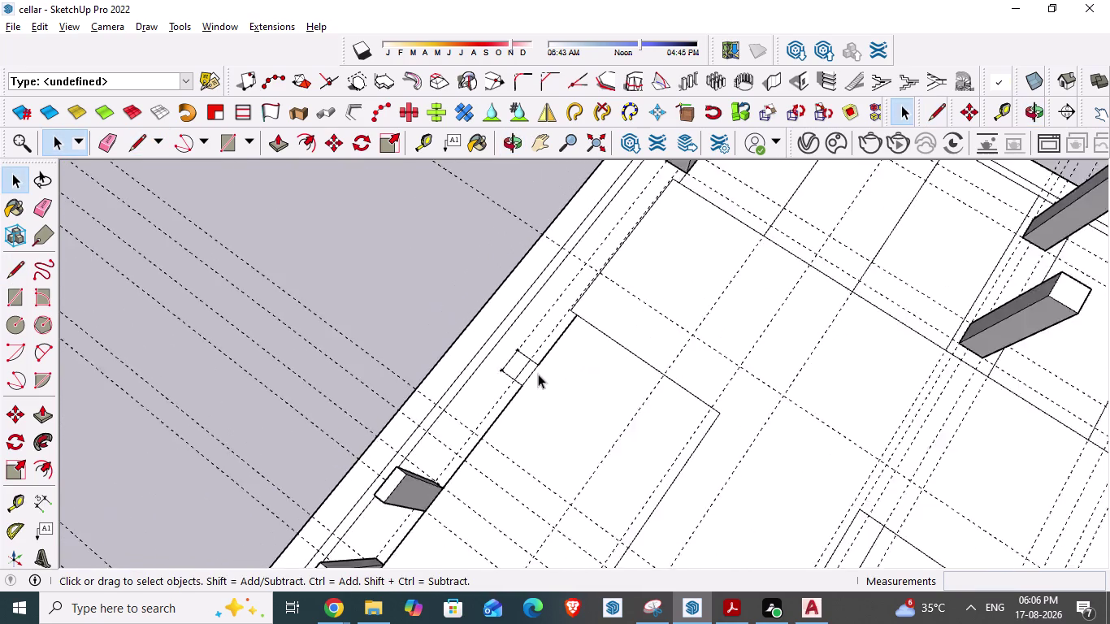
scroll(down, 3)
middle_drag(512, 427, 629, 401)
key(t)
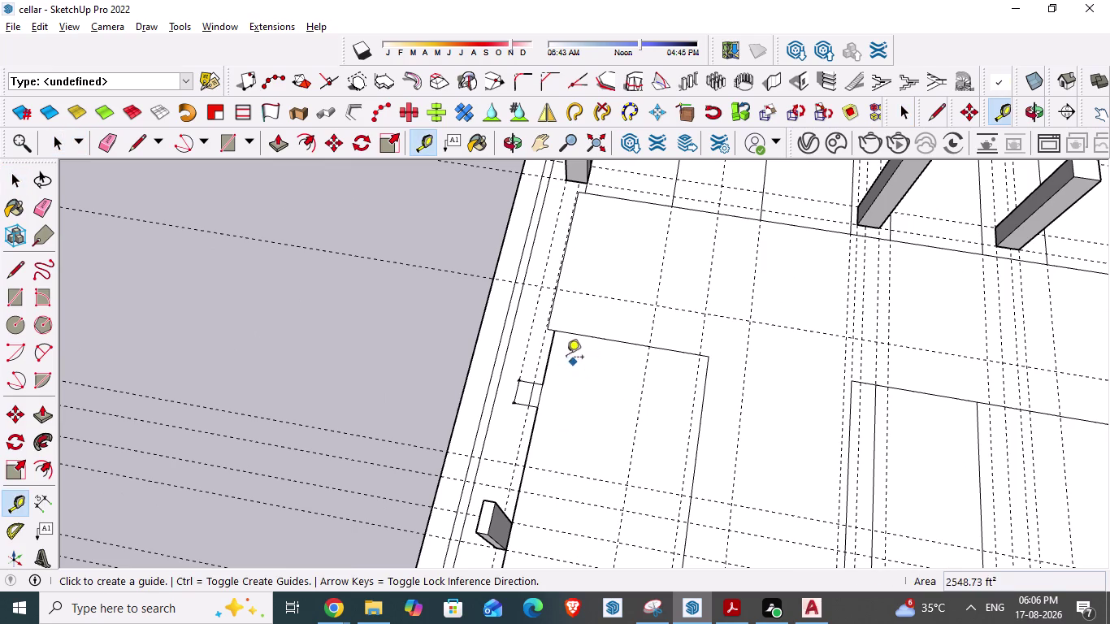
drag(553, 354, 564, 354)
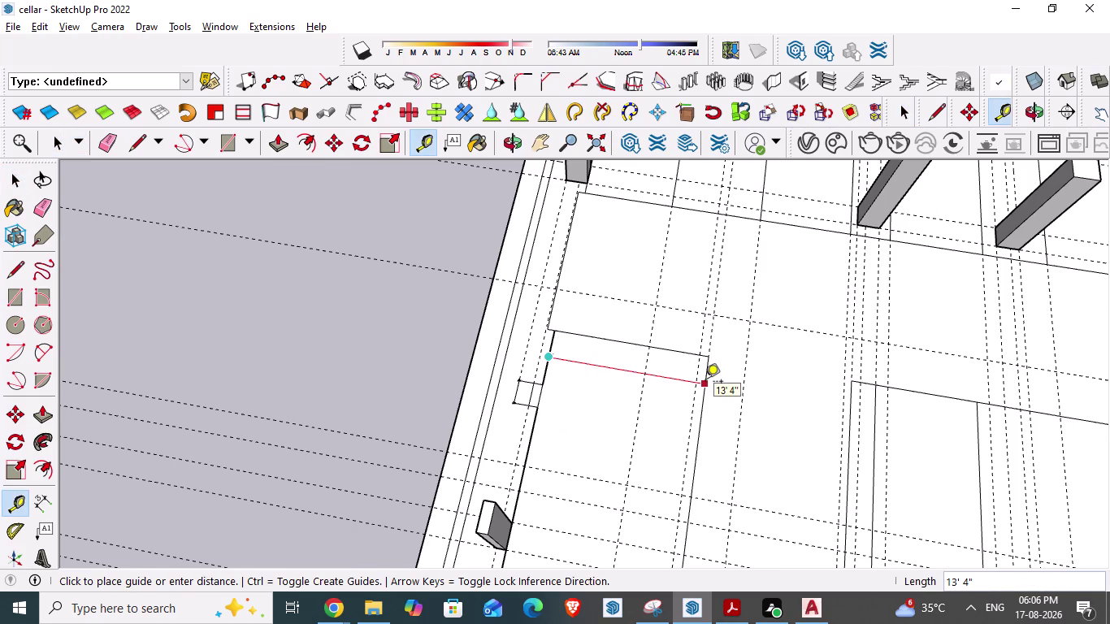
key(Escape)
scroll(down, 3)
scroll(up, 3)
Start measuring the 12' driveway width, then orbit back to the pillar square.
key(t)
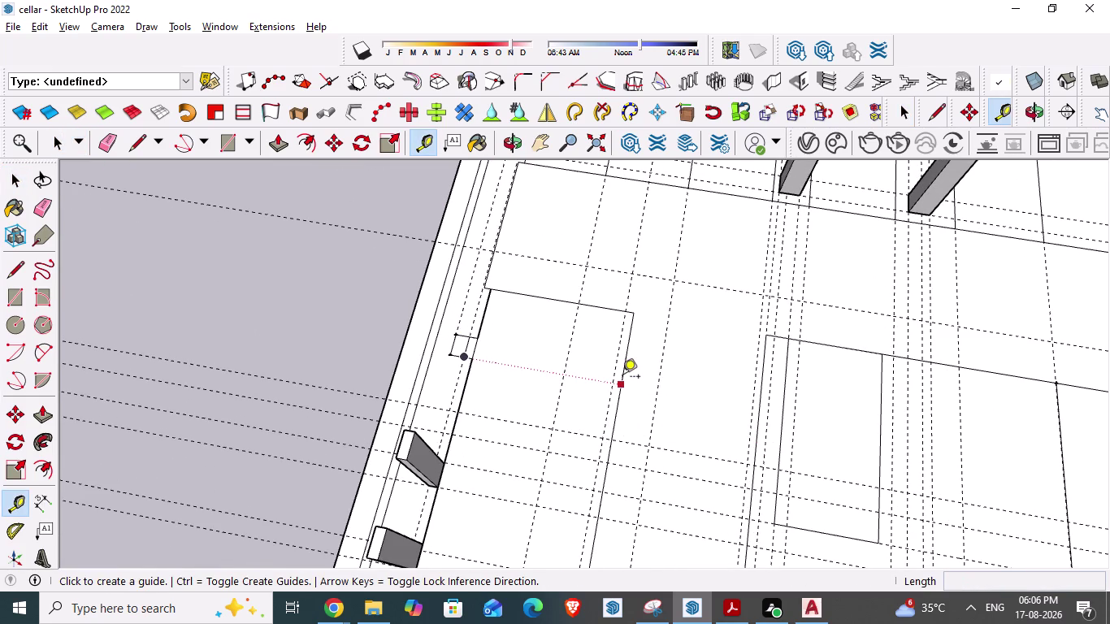
click(623, 377)
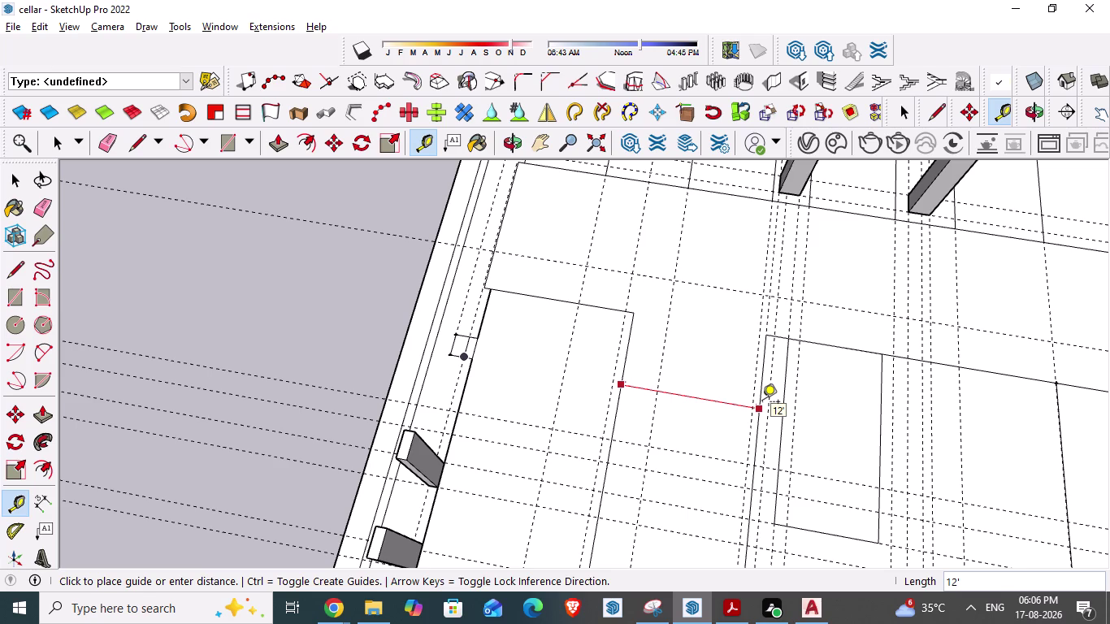
key(Escape)
scroll(down, 3)
middle_drag(574, 395, 602, 420)
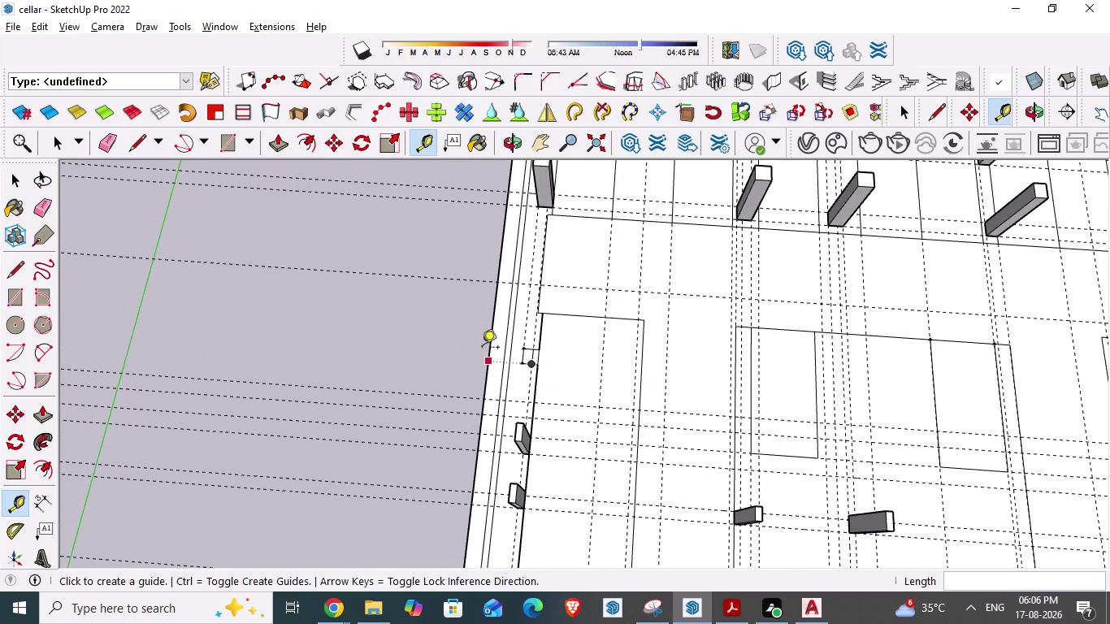
scroll(up, 3)
middle_drag(547, 398, 558, 458)
scroll(up, 3)
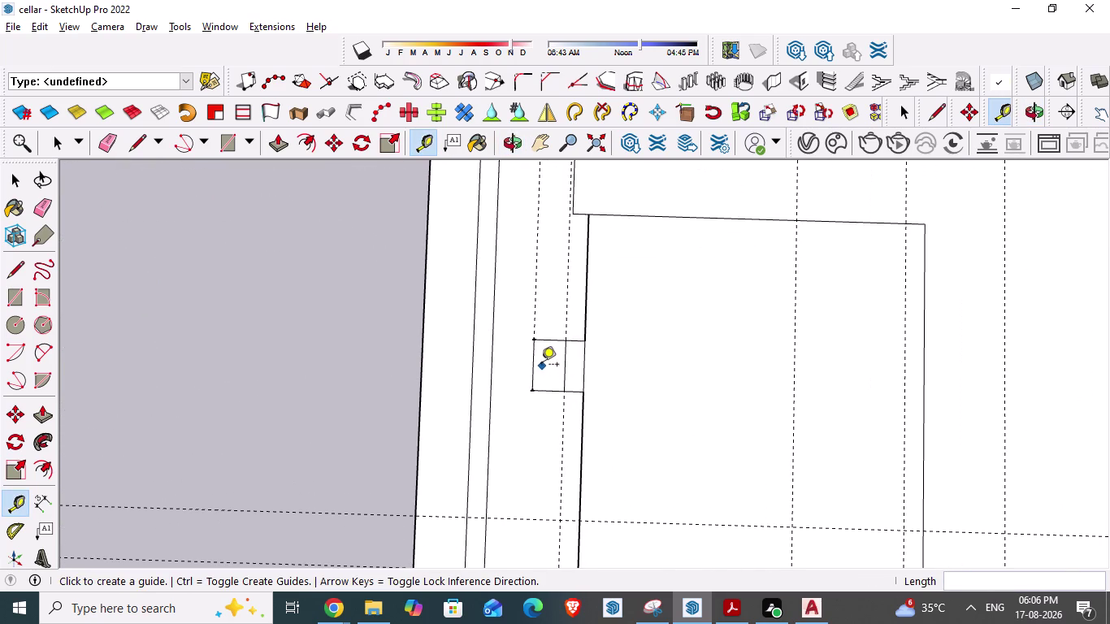
Measure a 1'3" guide from the pillar square's edge.
click(537, 365)
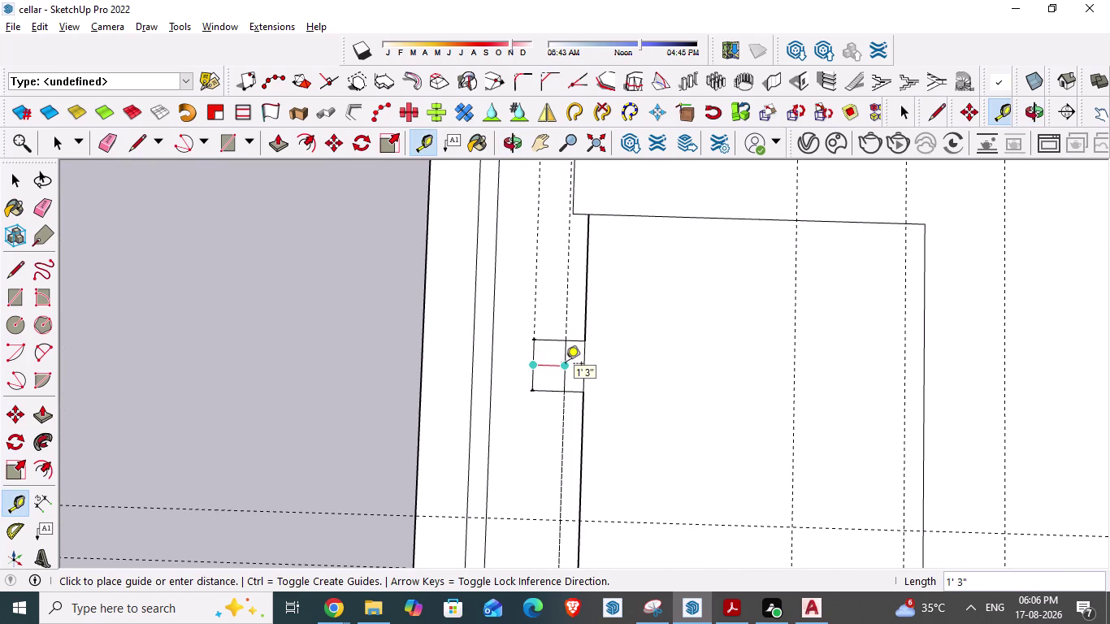
key(Escape)
key(Escape)
key(Escape)
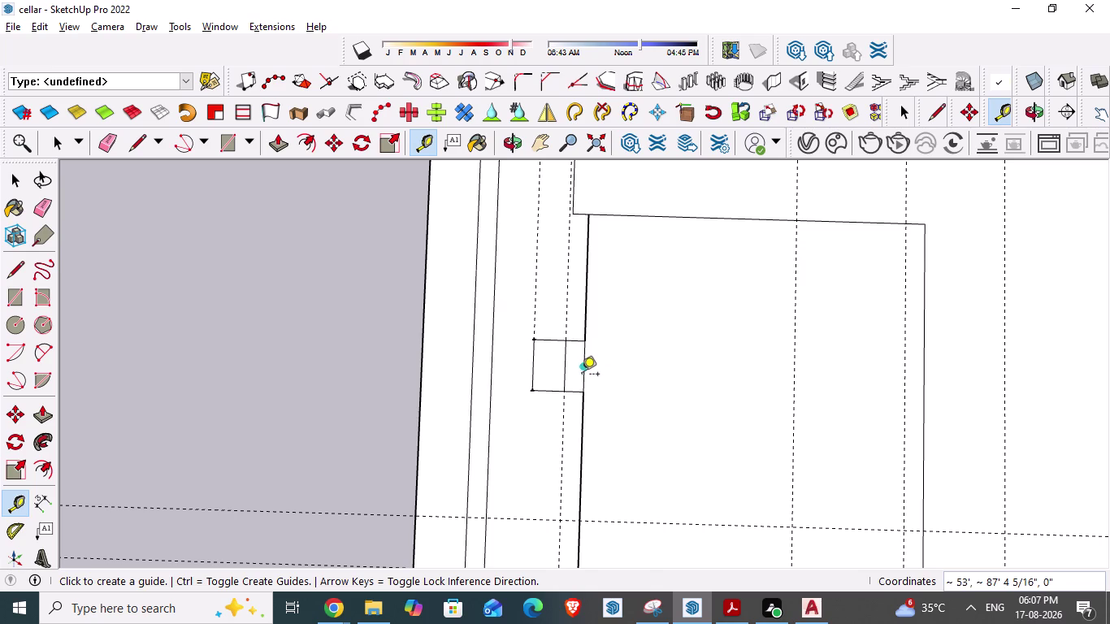
Dimension the ramp-side pillar in AutoCAD, about 1'-4½", then return to SketchUp.
key(alt+Tab)
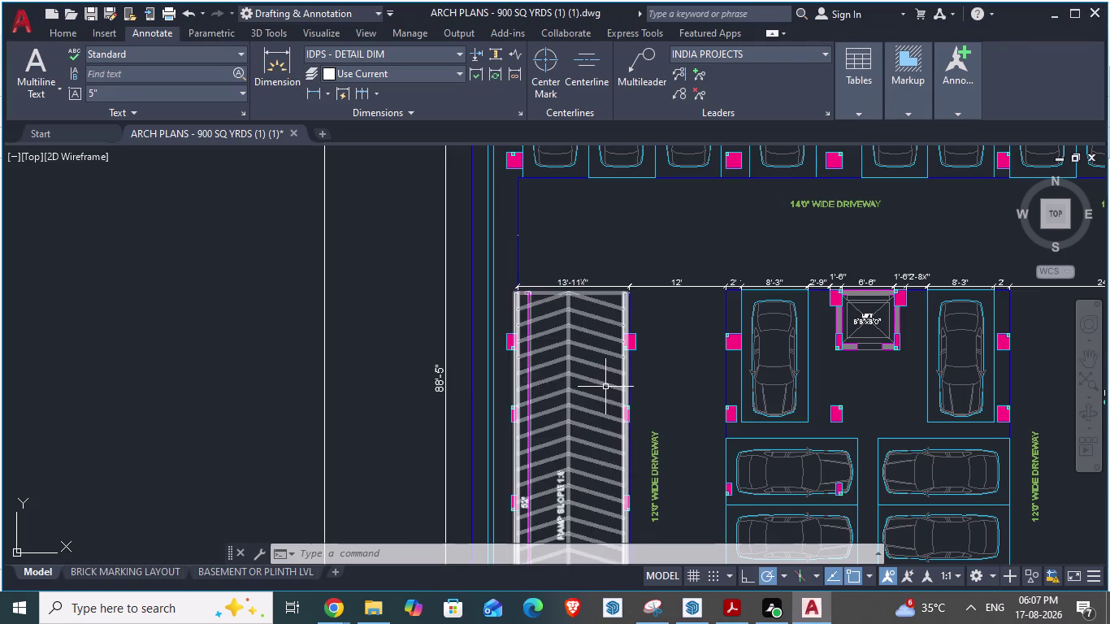
scroll(up, 3)
key(space)
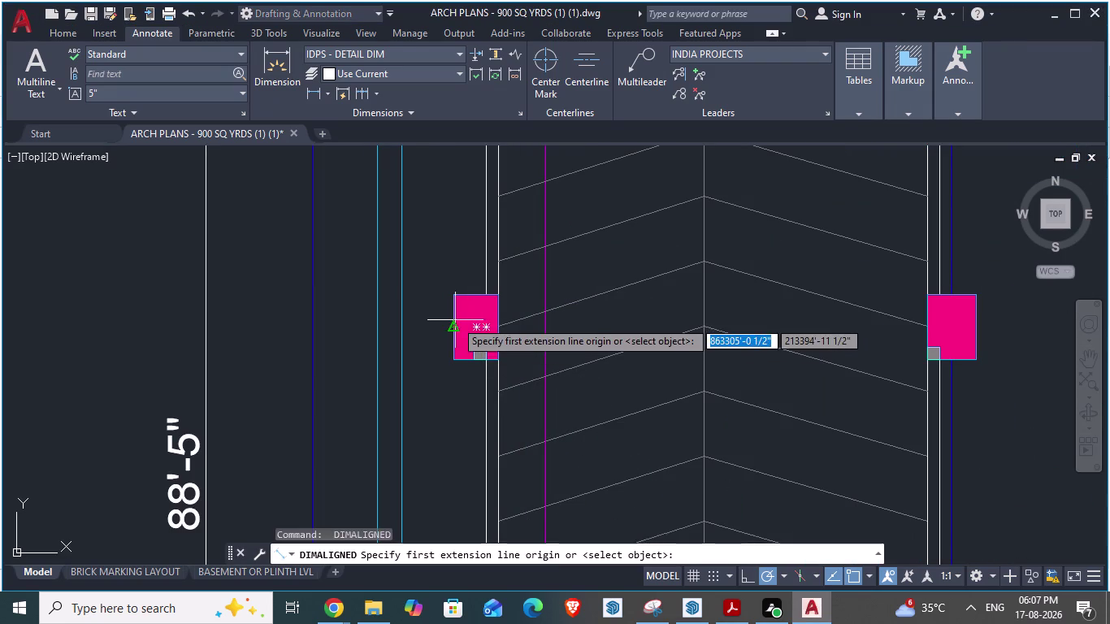
click(455, 320)
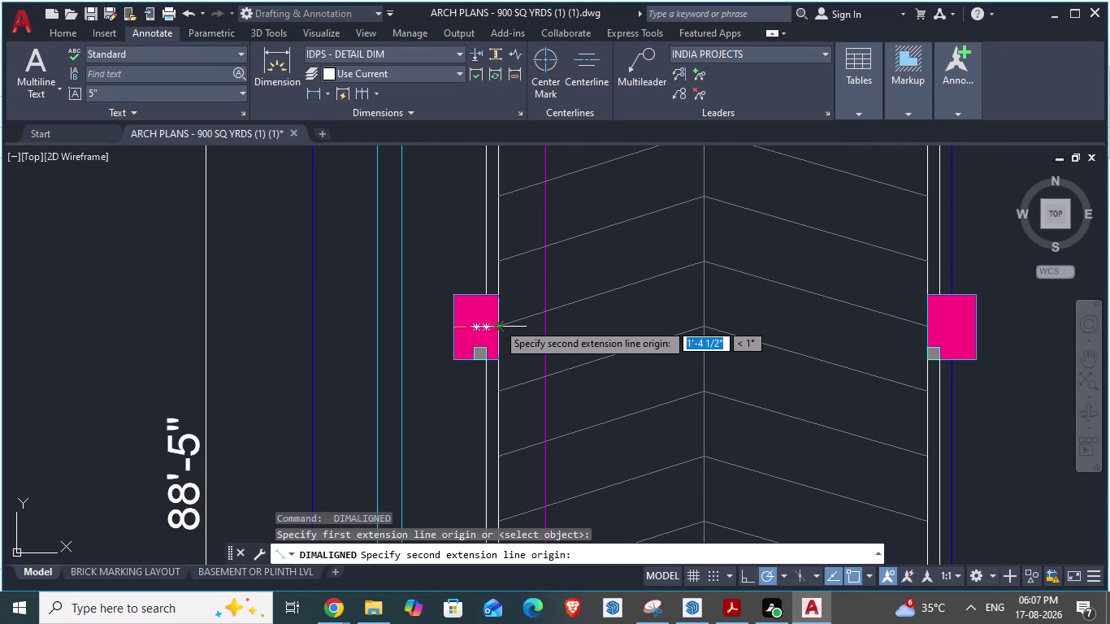
key(Escape)
key(alt+Tab)
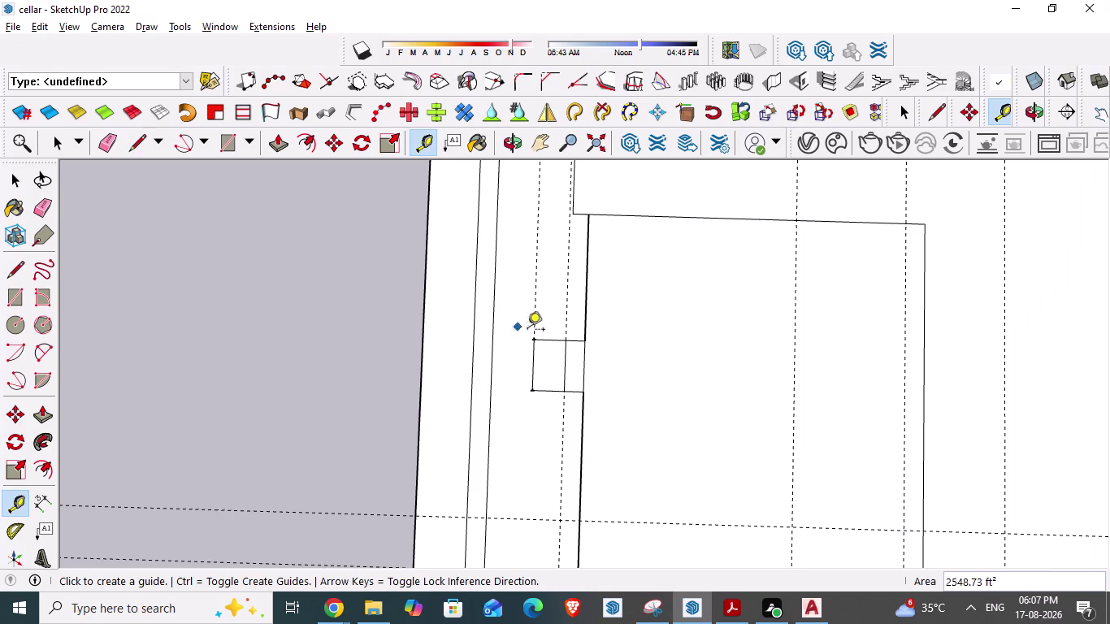
Try a guide offset from the rectangle's edge, then discard the mistyped value.
scroll(up, 3)
drag(520, 363, 528, 364)
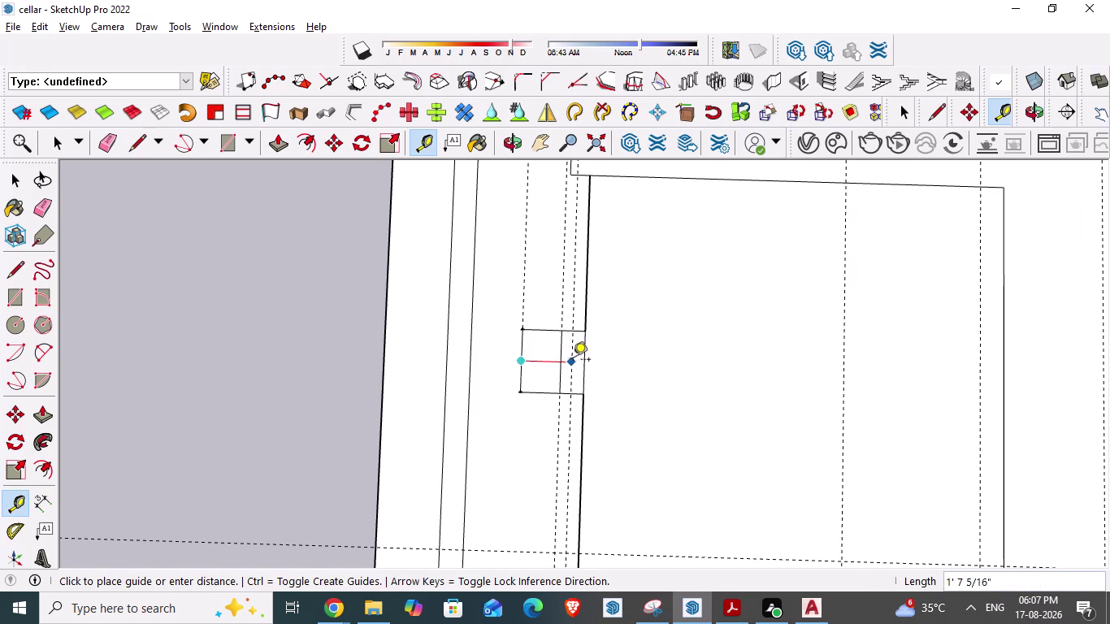
key(Escape)
click(584, 363)
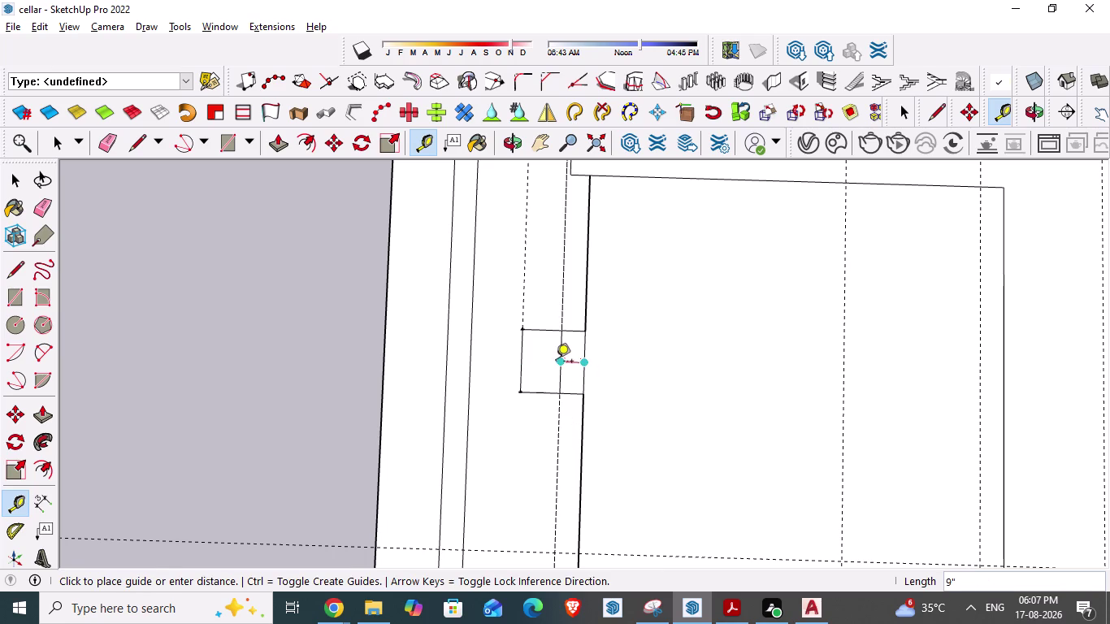
text(1)
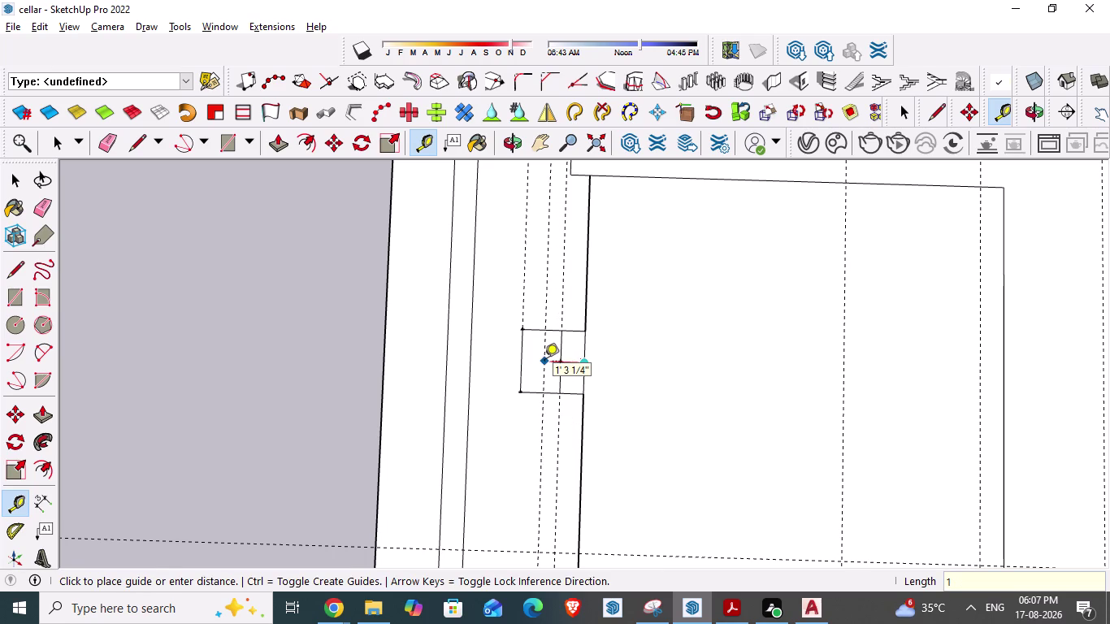
text('405)
text(")
key(Return)
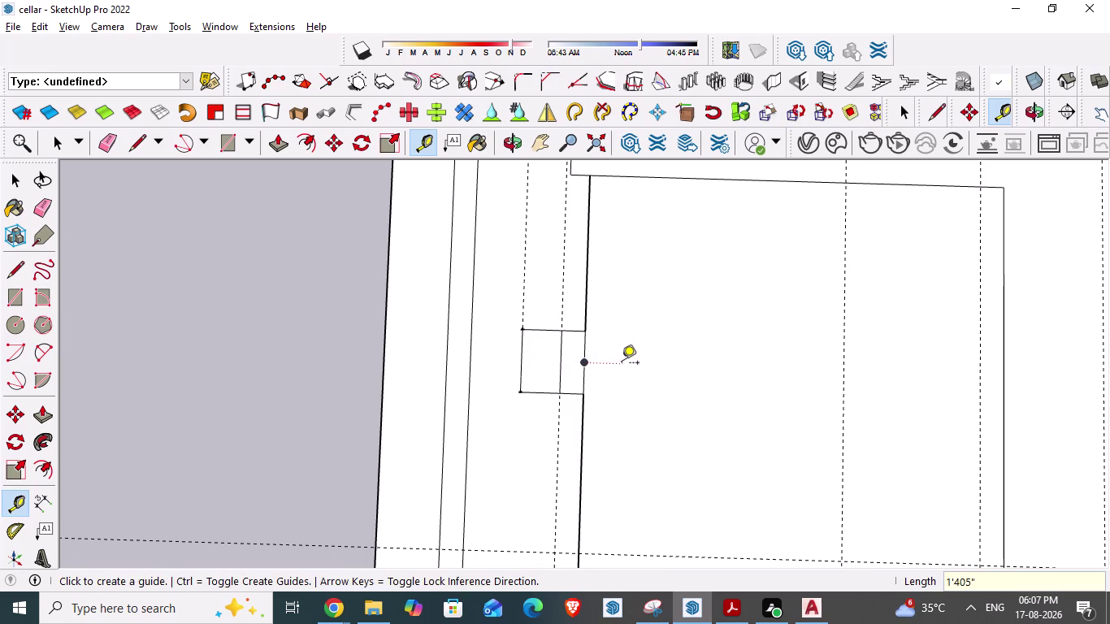
key(Escape)
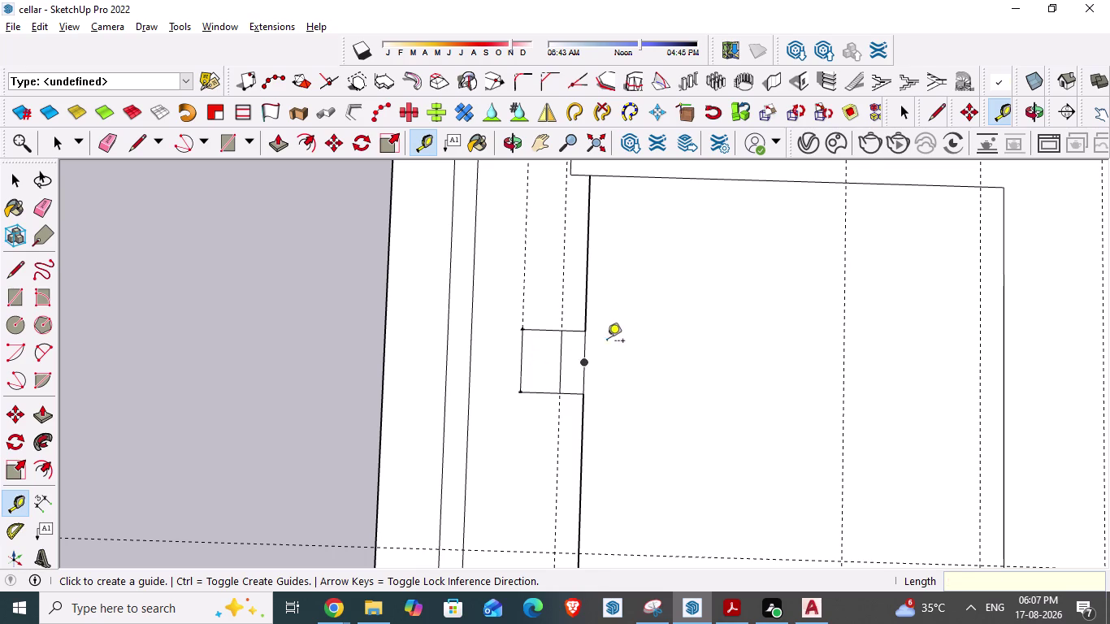
Place a guide 1'4.5" above the small rectangle on the cellar wall.
click(587, 317)
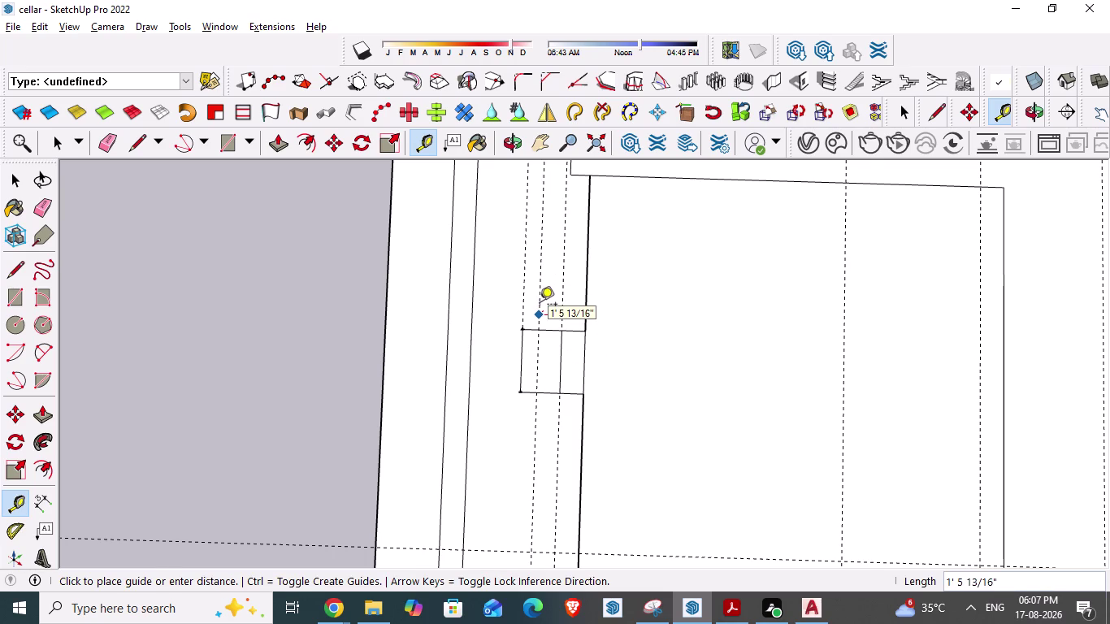
text(1')
text(4)
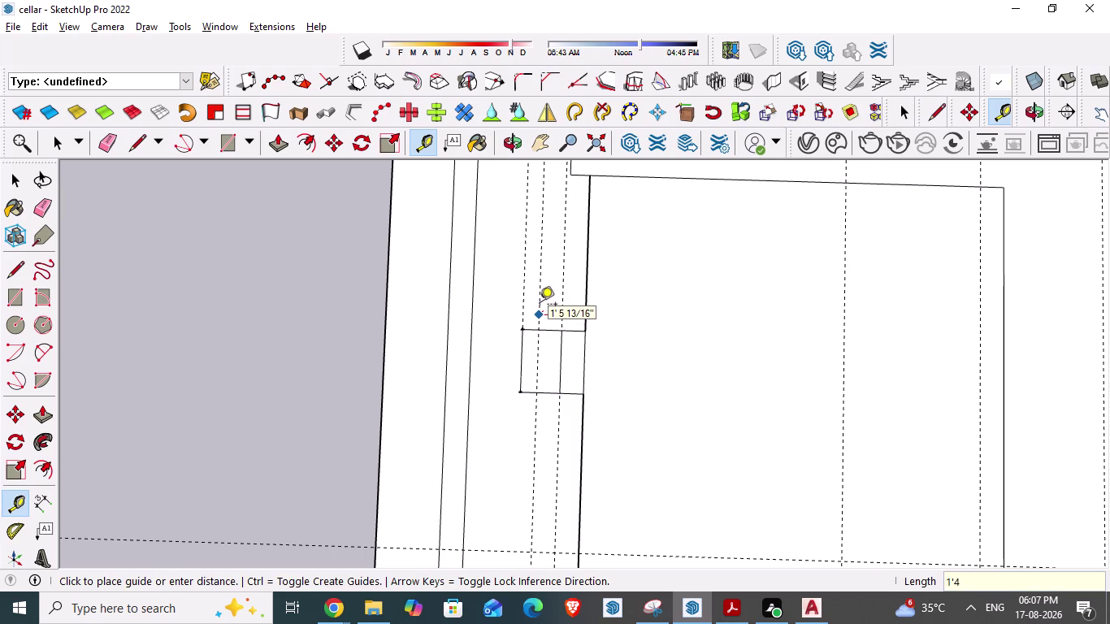
text(.5)
key(shift+quotedbl)
key(Return)
key(Escape)
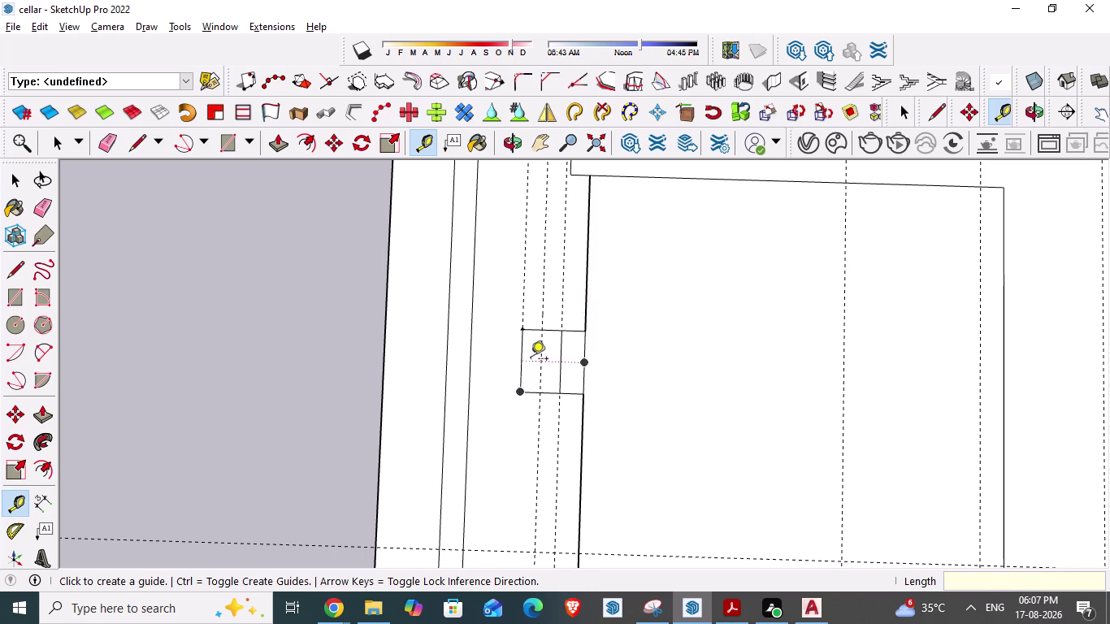
scroll(down, 3)
scroll(down, 3)
scroll(down, 3)
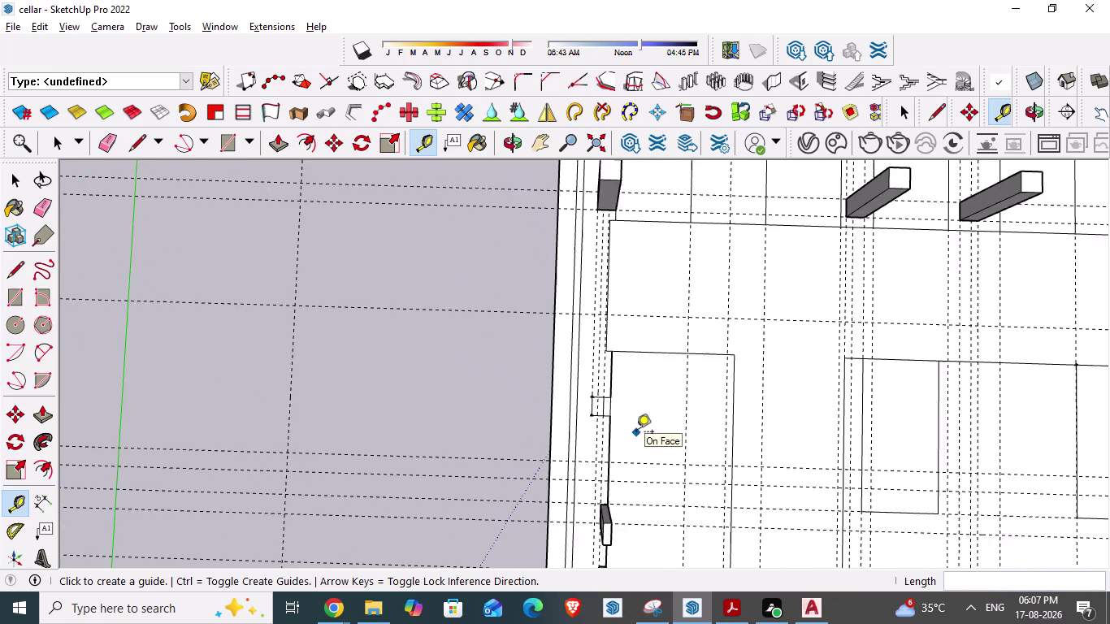
scroll(up, 3)
key(Escape)
key(Escape)
scroll(up, 3)
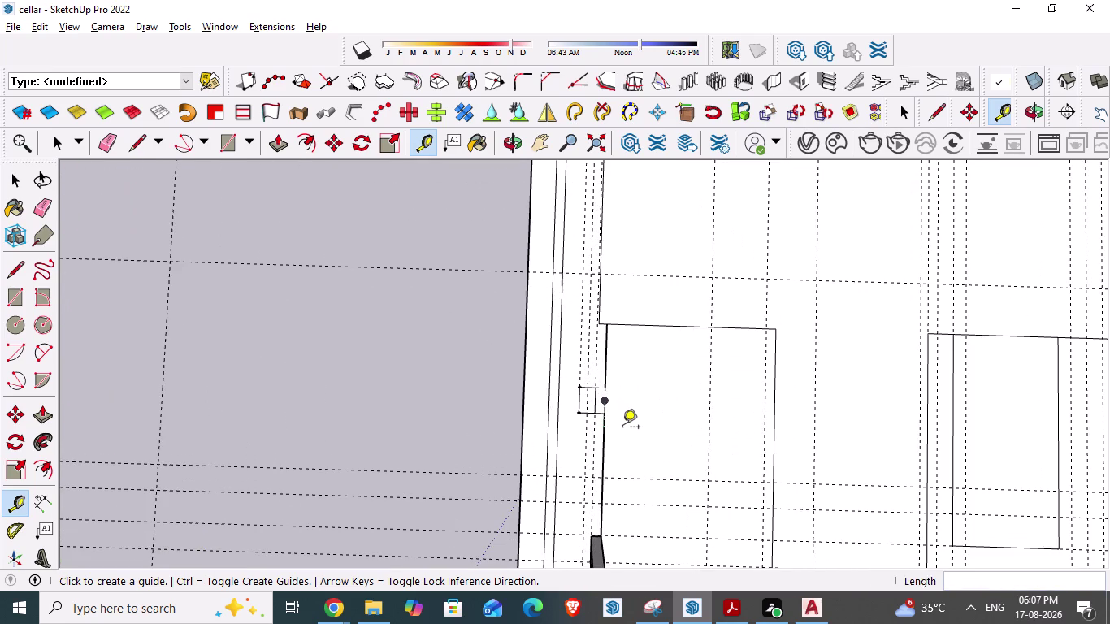
middle_drag(629, 434, 638, 454)
key(space)
scroll(up, 3)
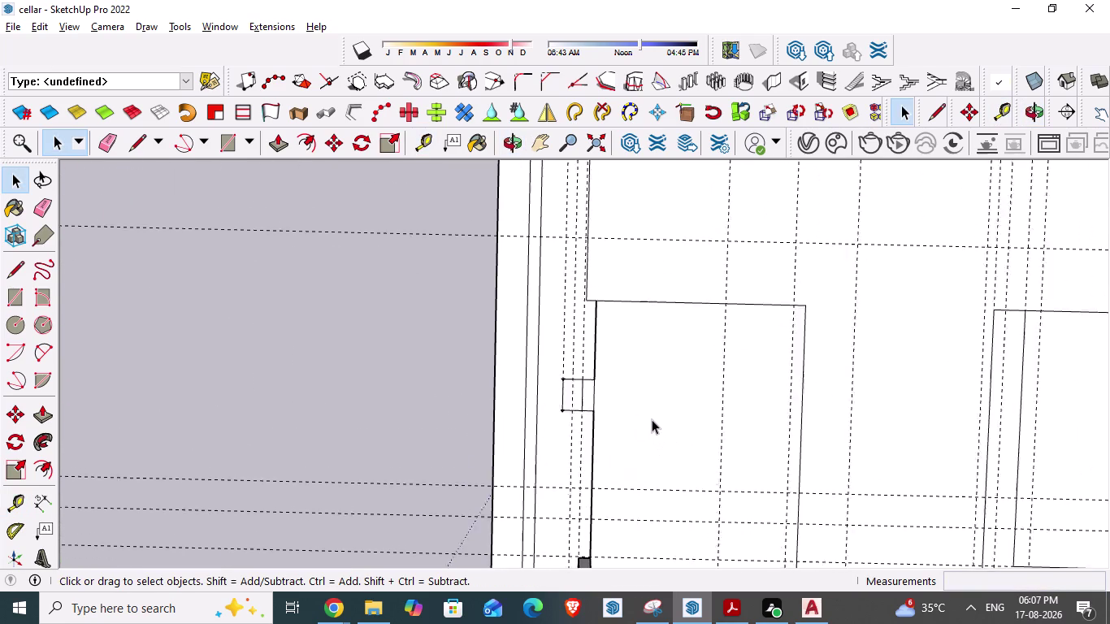
Draw a vertical line splitting the small wall rectangle in two.
scroll(up, 3)
scroll(up, 3)
key(l)
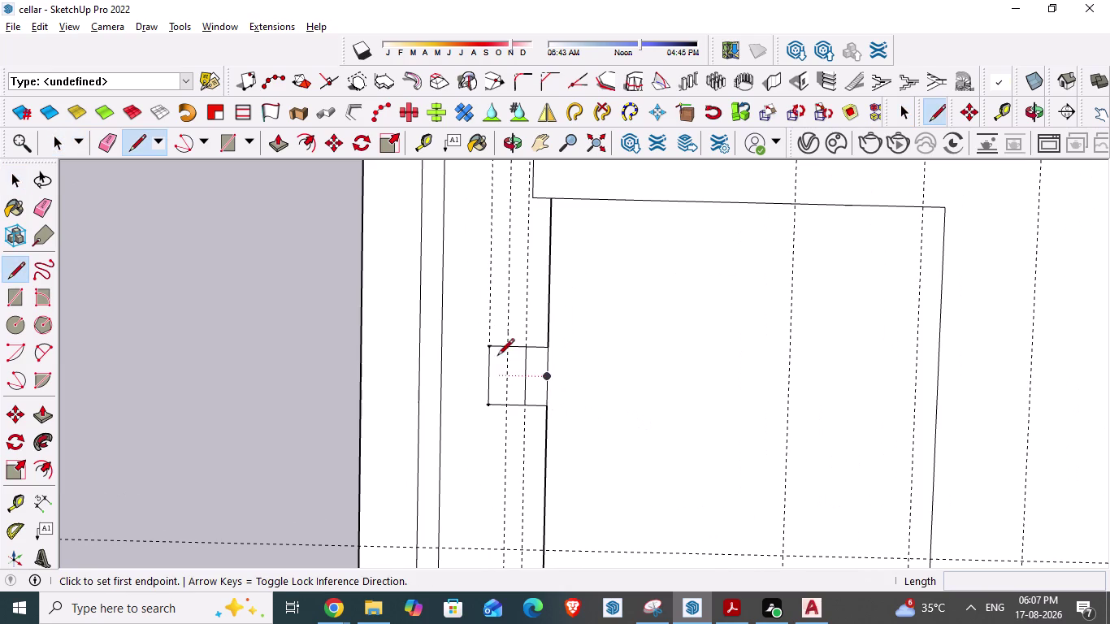
click(509, 346)
click(505, 403)
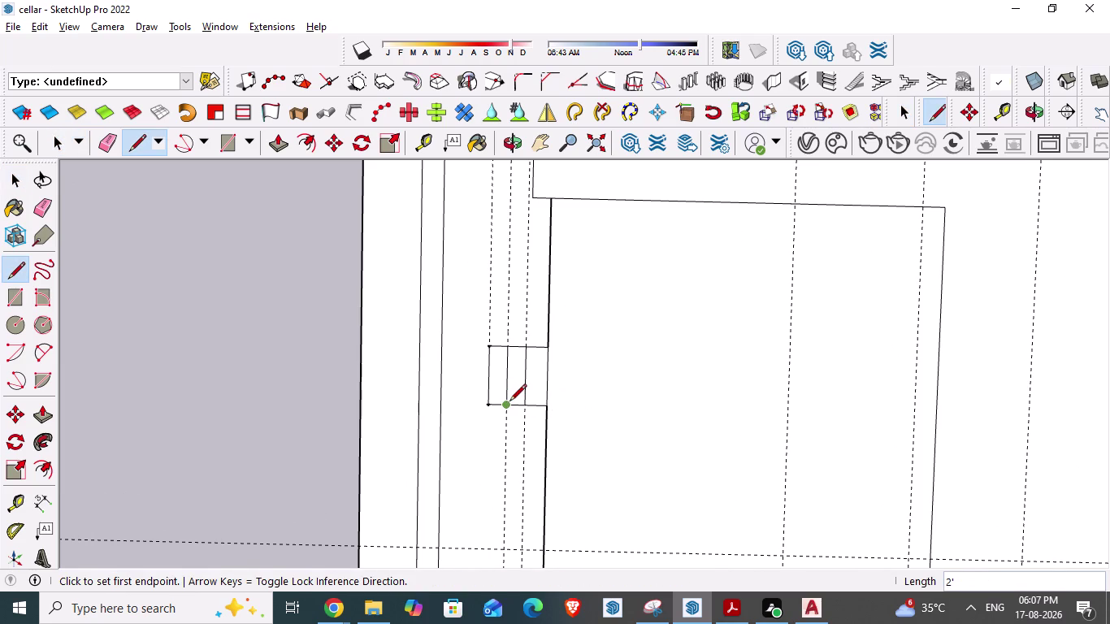
key(Escape)
key(space)
Delete the edges of the rectangle's left strip.
click(489, 364)
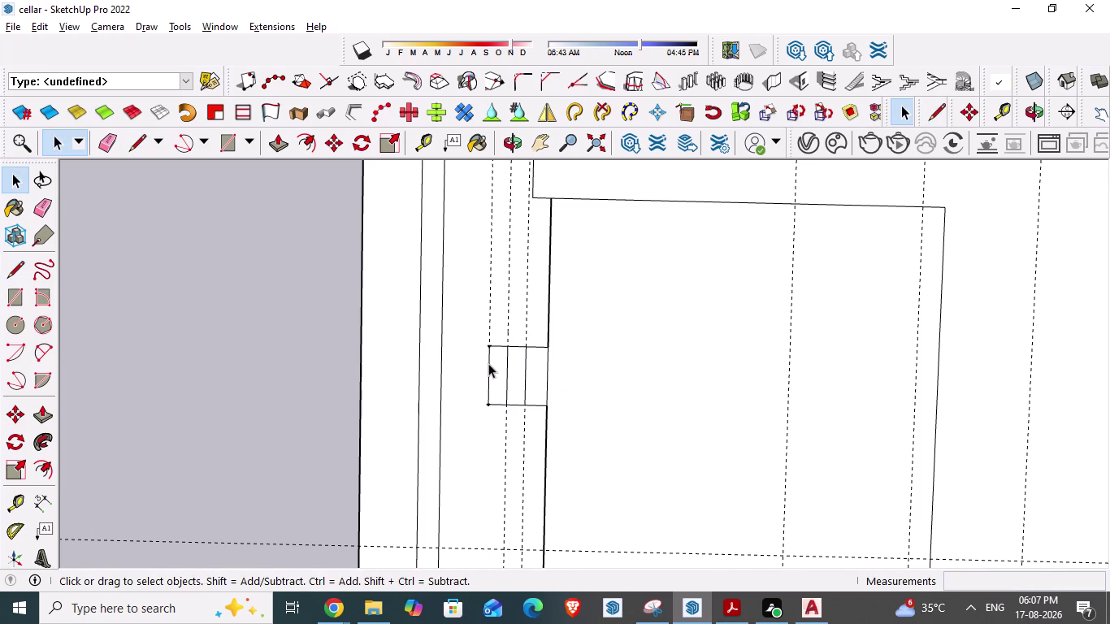
key(Delete)
click(499, 345)
key(Delete)
click(497, 404)
key(Delete)
Erase the leftover guide lines beside the rectangle with the Eraser.
key(e)
click(492, 334)
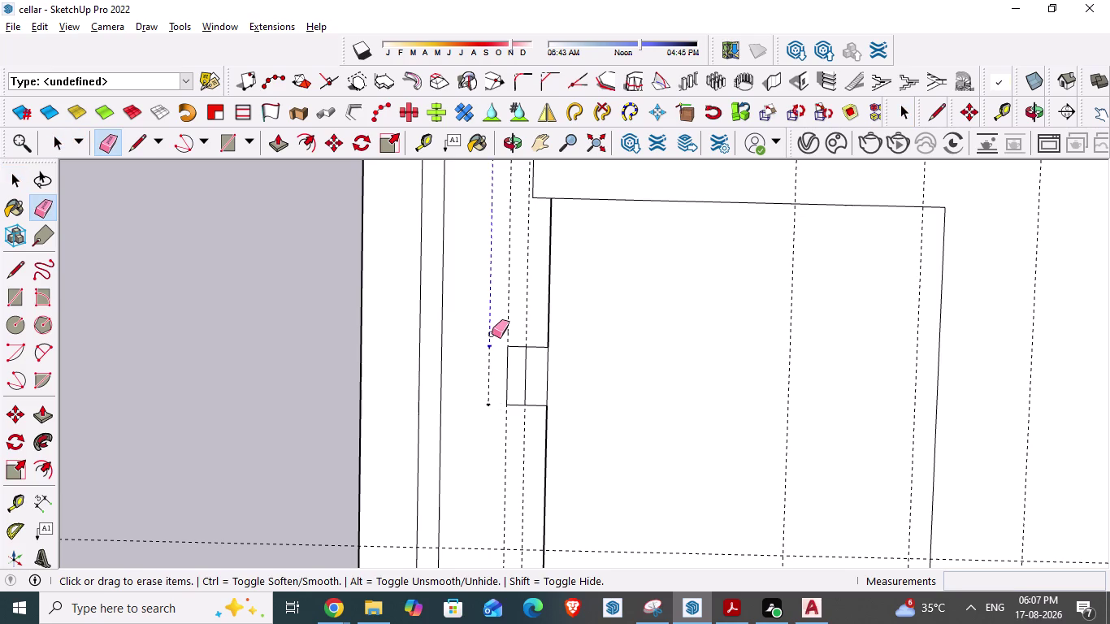
click(492, 352)
drag(486, 362, 490, 395)
drag(490, 396, 494, 415)
scroll(up, 3)
drag(457, 367, 492, 438)
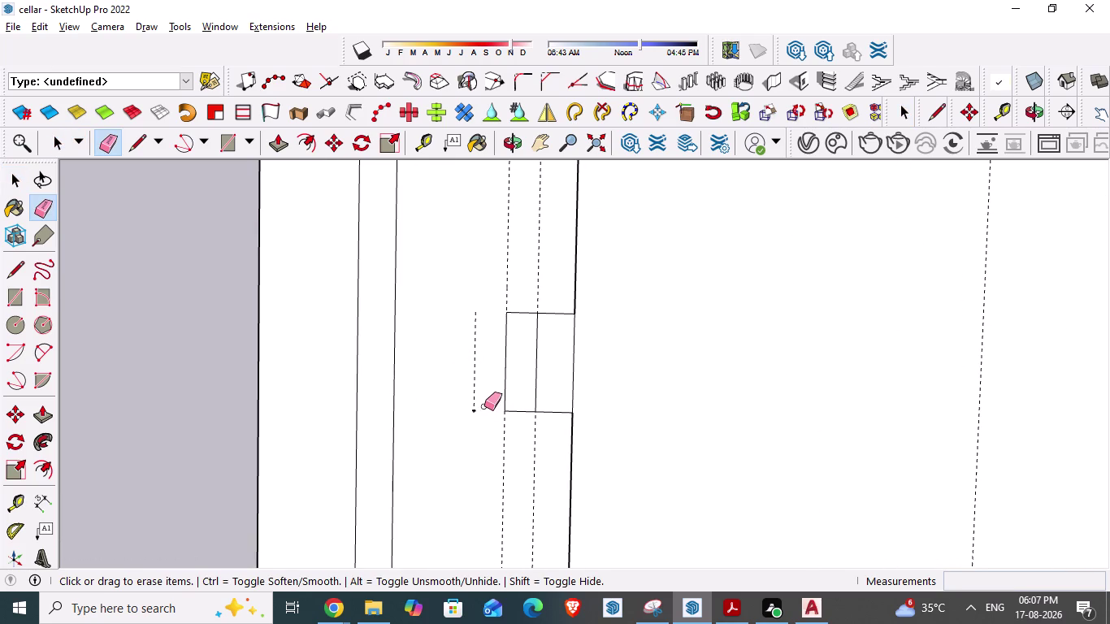
click(474, 407)
key(Escape)
scroll(down, 3)
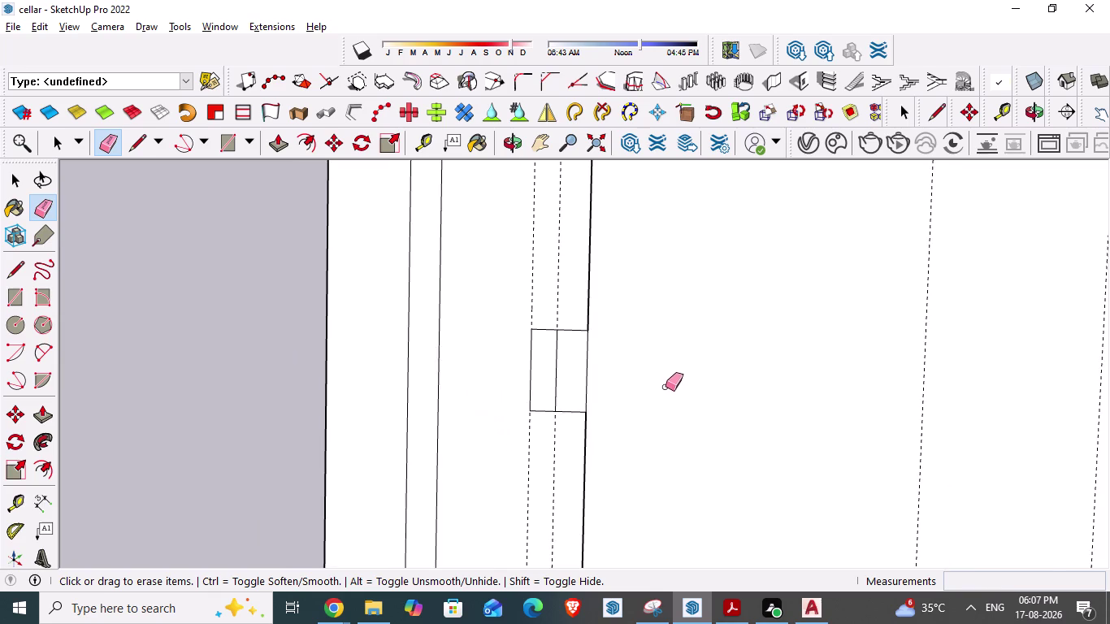
scroll(down, 3)
Extrude the narrowed rectangle into a pillar block filling the wall notch.
click(777, 78)
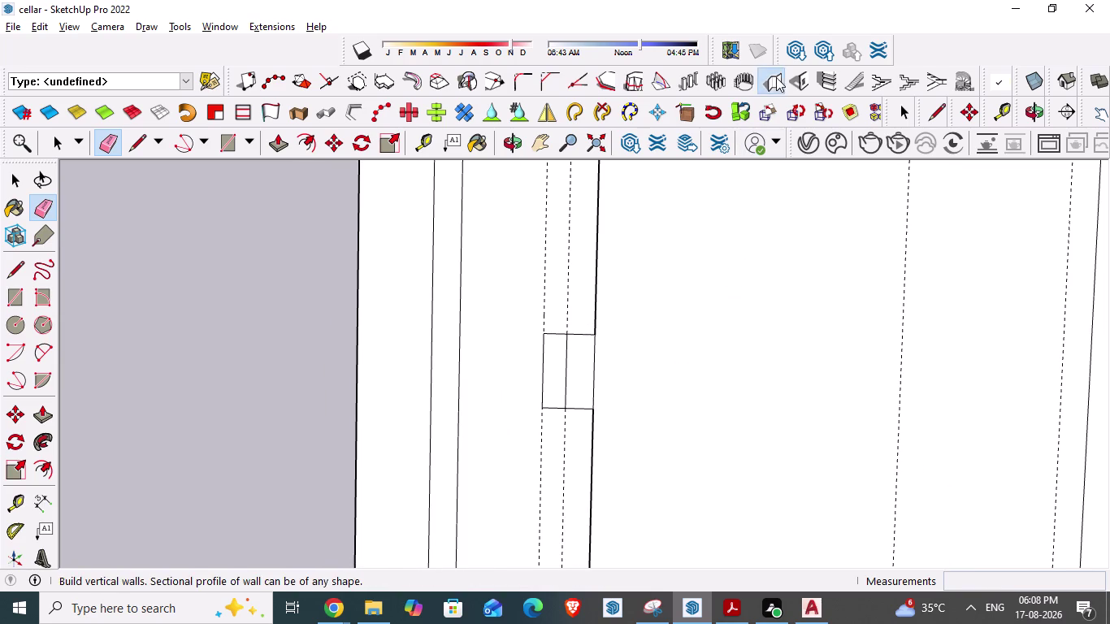
click(114, 415)
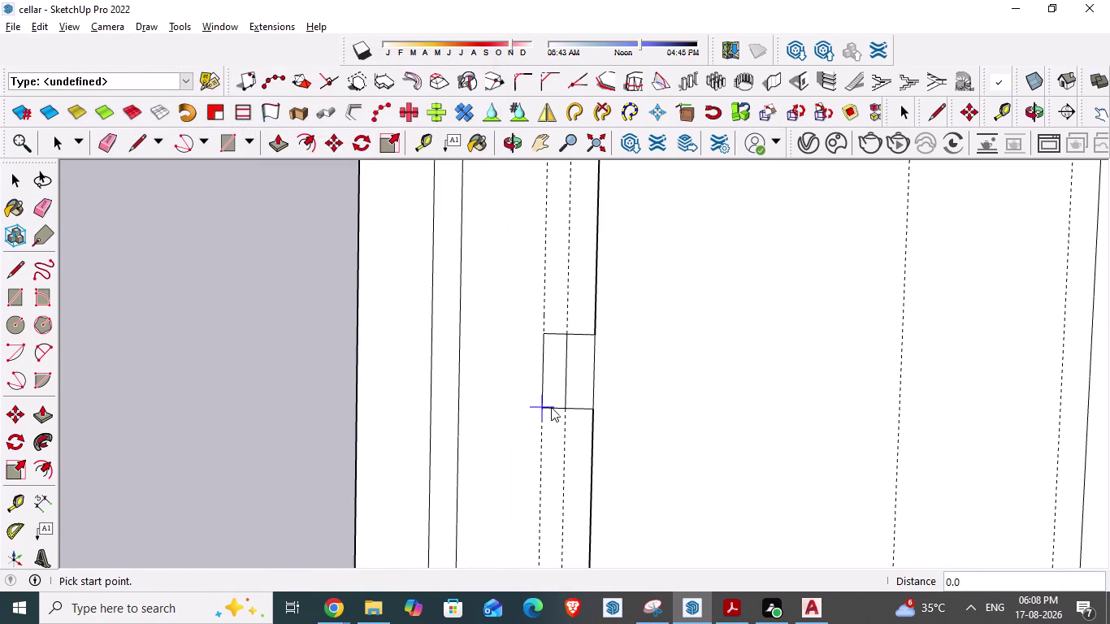
click(550, 407)
double_click(595, 404)
scroll(down, 3)
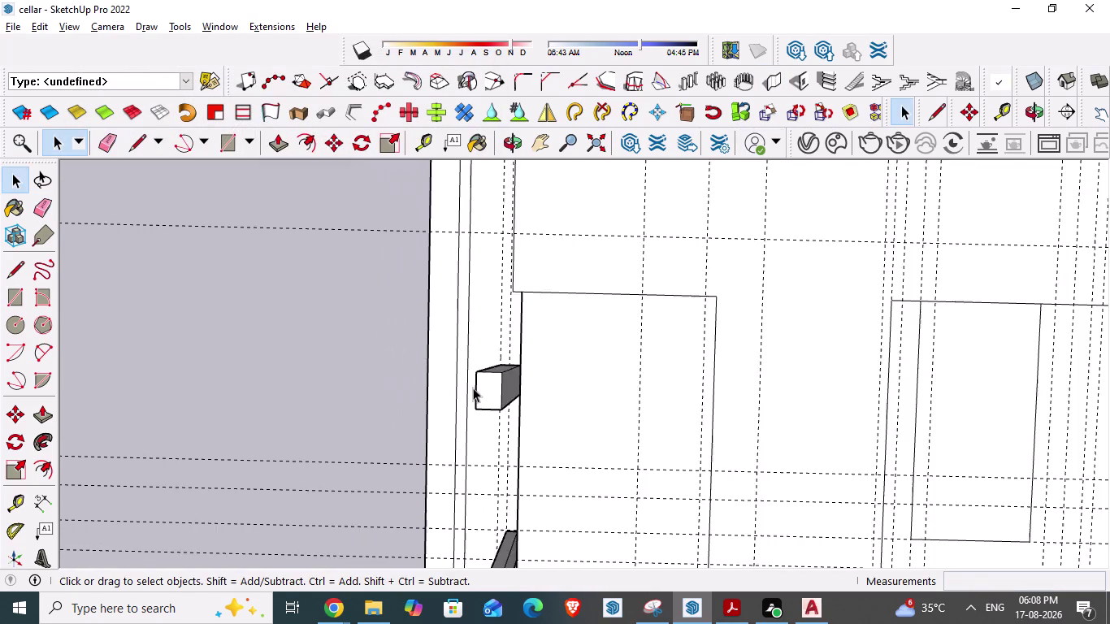
scroll(down, 3)
middle_drag(473, 388, 424, 242)
scroll(down, 3)
middle_drag(457, 331, 498, 400)
scroll(down, 3)
middle_drag(615, 398, 591, 435)
scroll(down, 3)
key(alt+Tab)
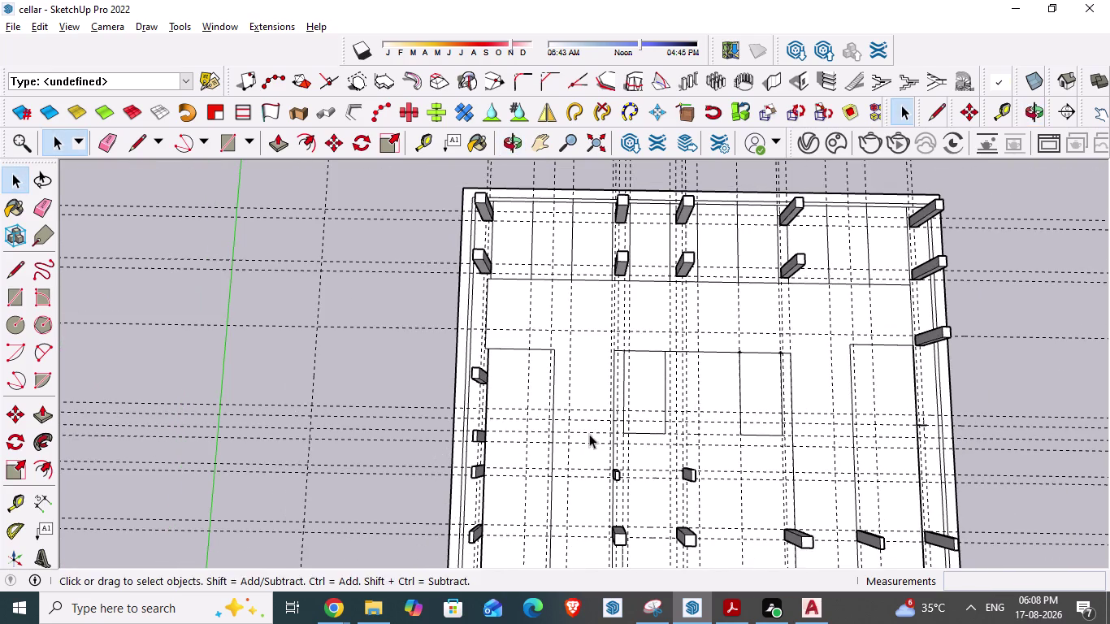
scroll(down, 3)
scroll(up, 3)
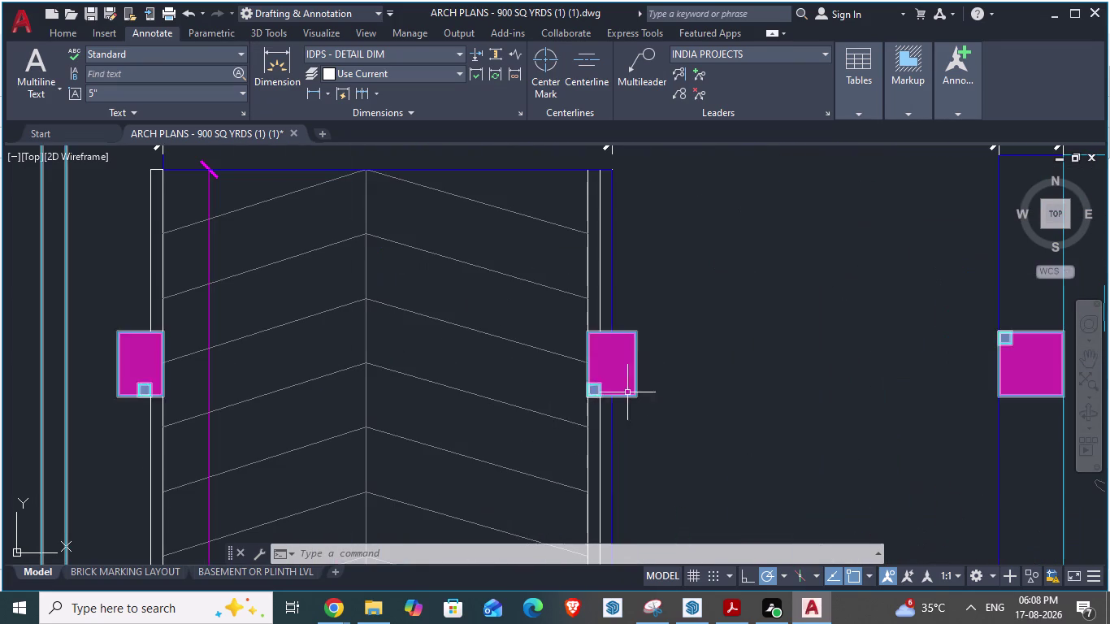
scroll(up, 3)
scroll(down, 3)
scroll(up, 3)
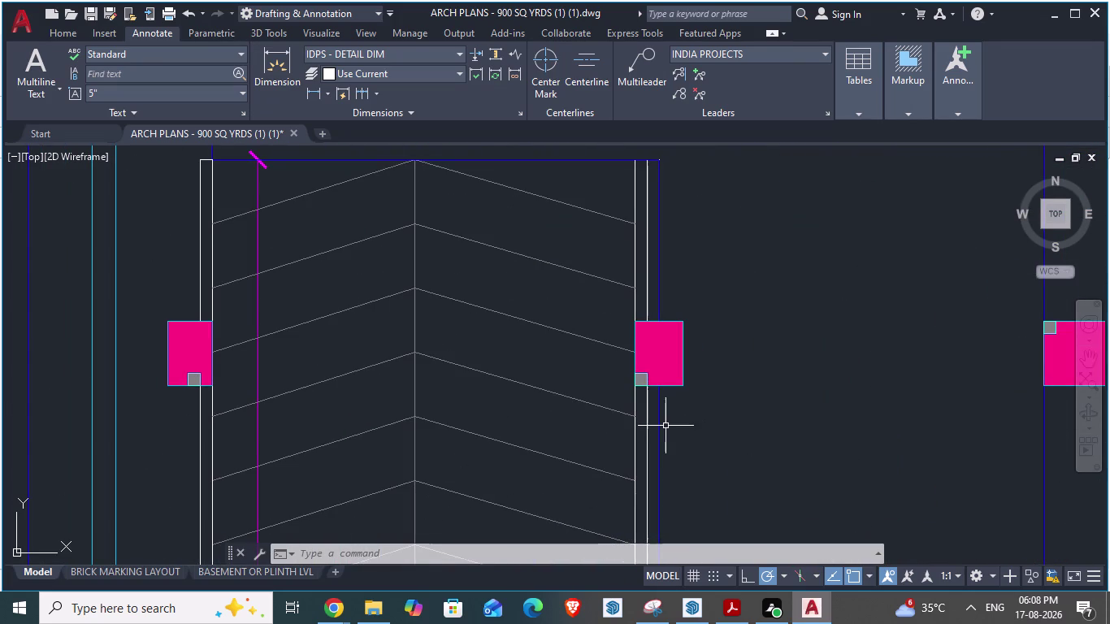
key(space)
scroll(up, 3)
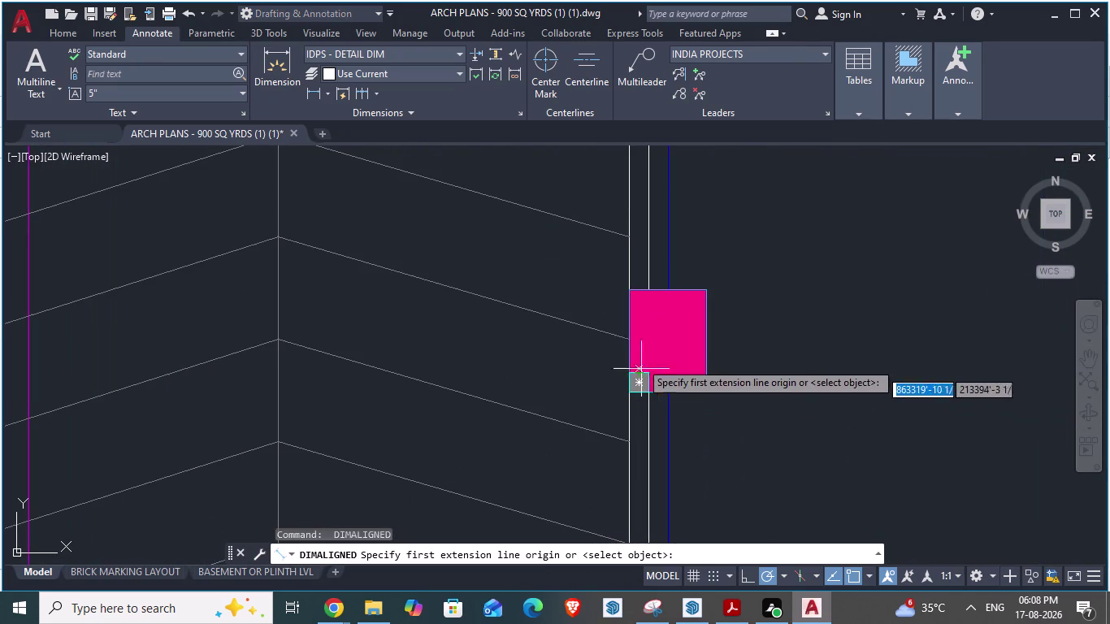
click(628, 288)
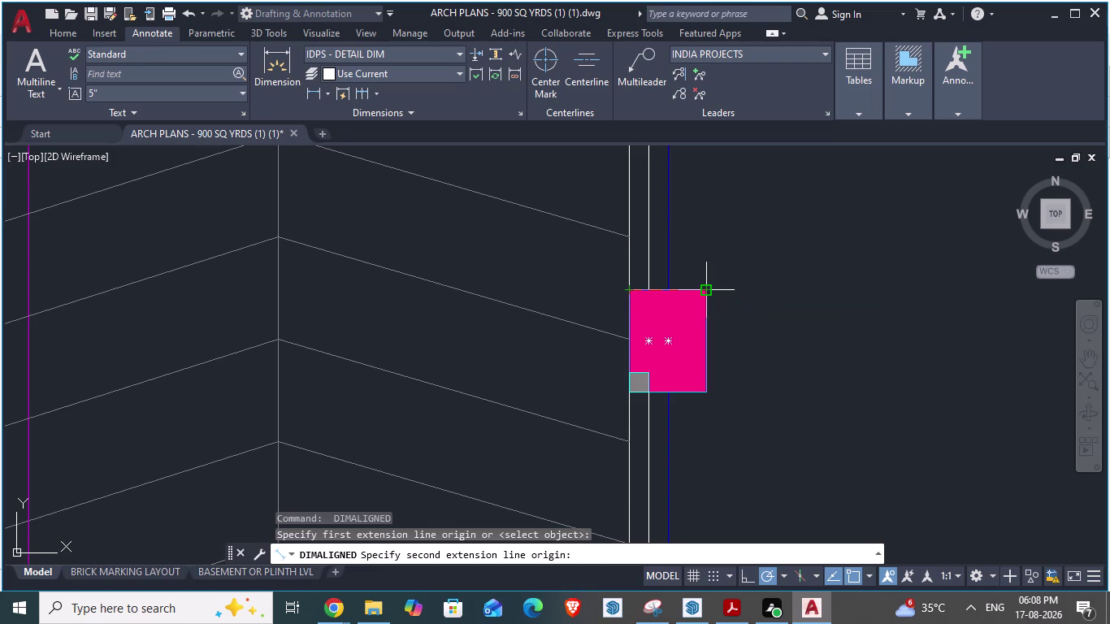
key(alt+Tab)
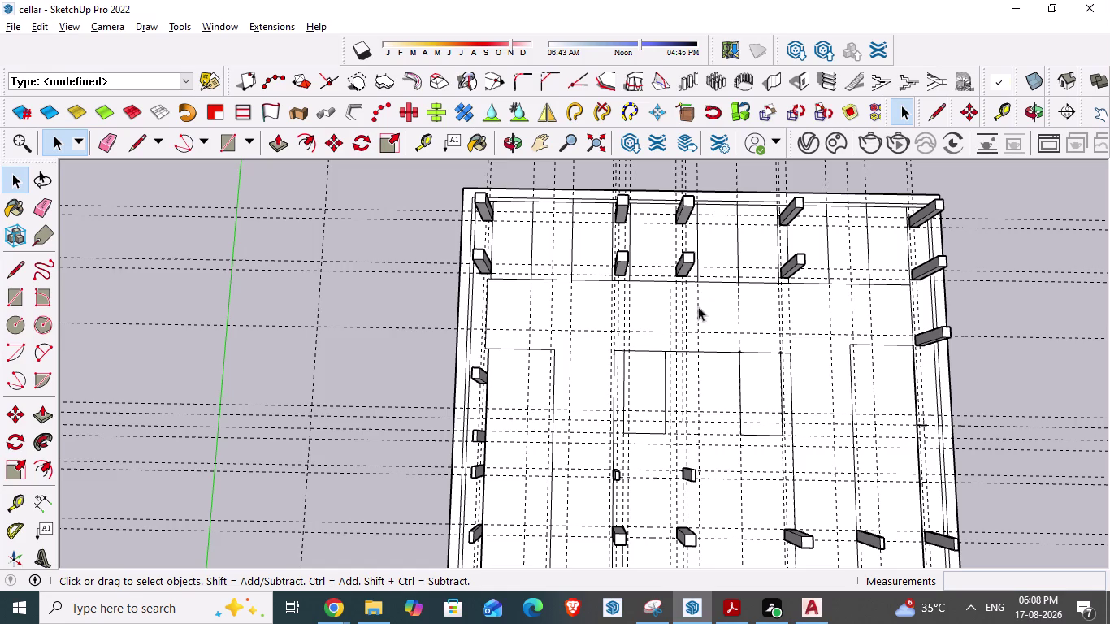
Place a horizontal guide through the new pillar's corner.
scroll(up, 3)
scroll(up, 3)
middle_drag(478, 394, 484, 426)
scroll(up, 3)
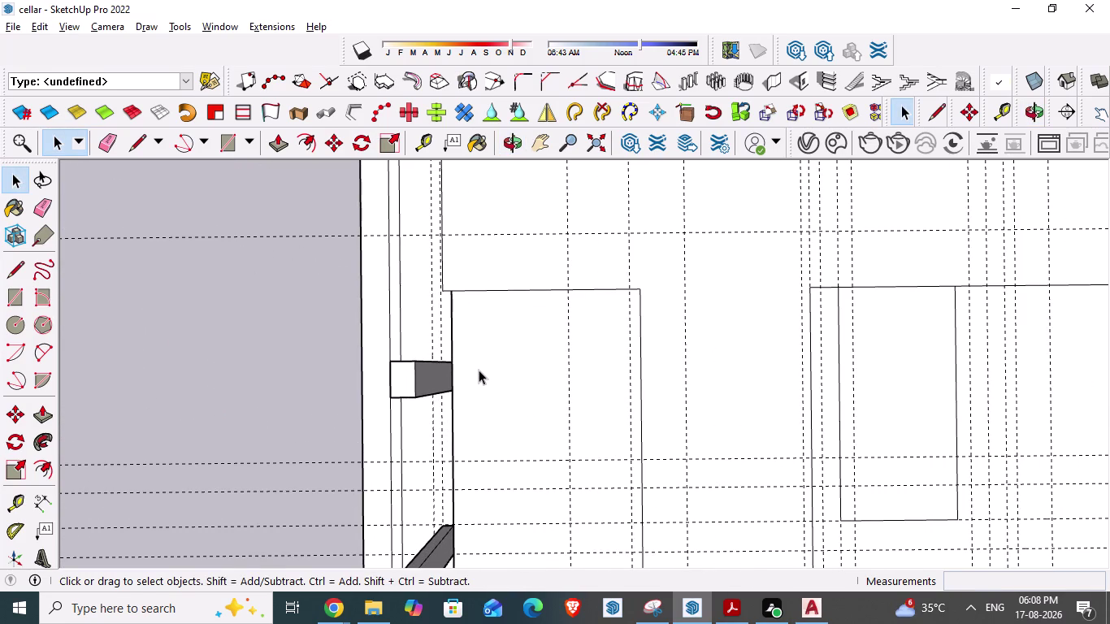
key(t)
click(449, 392)
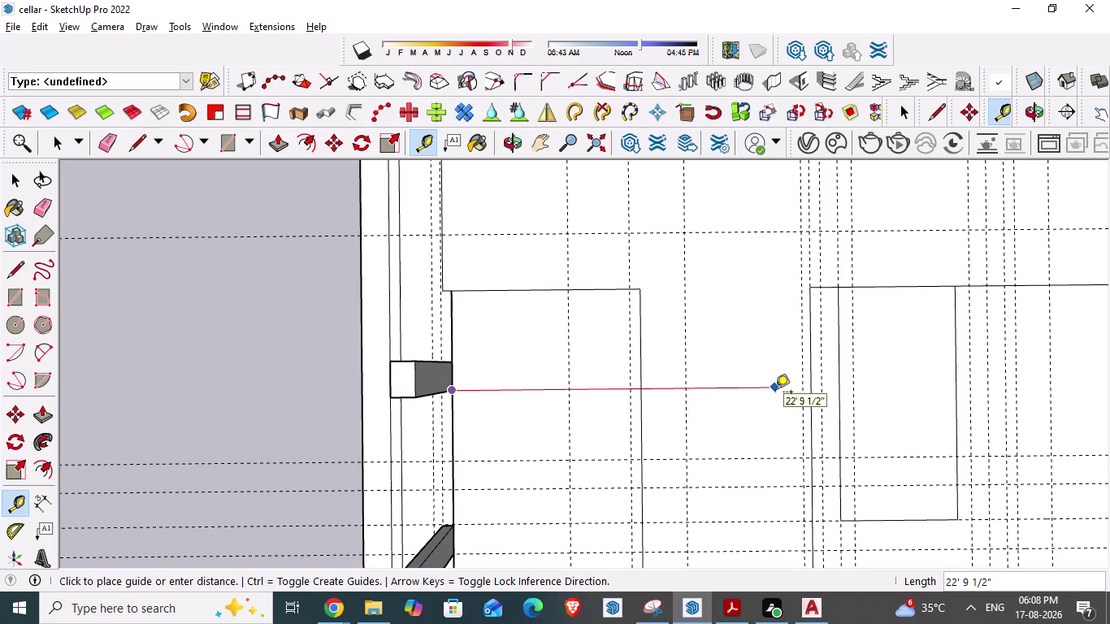
key(alt+Tab)
key(alt+Tab)
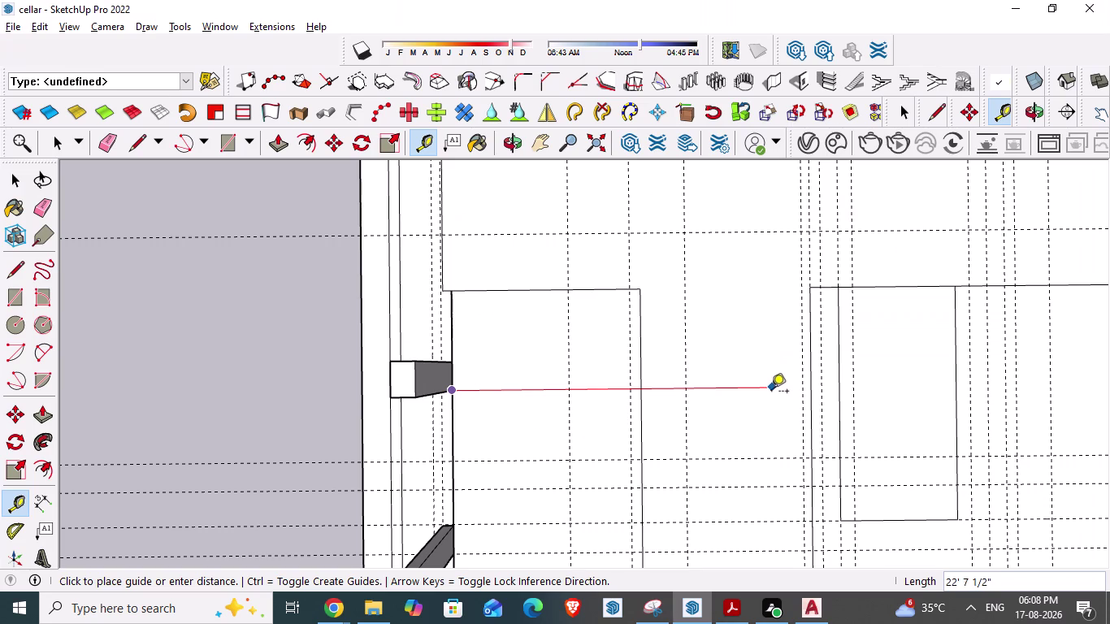
click(642, 387)
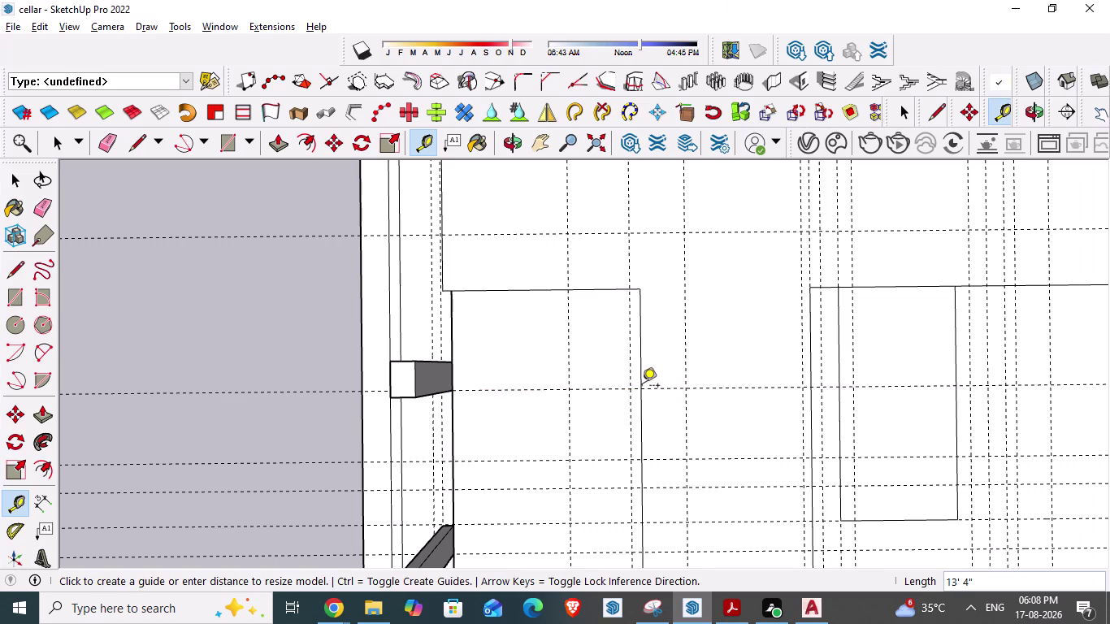
scroll(up, 3)
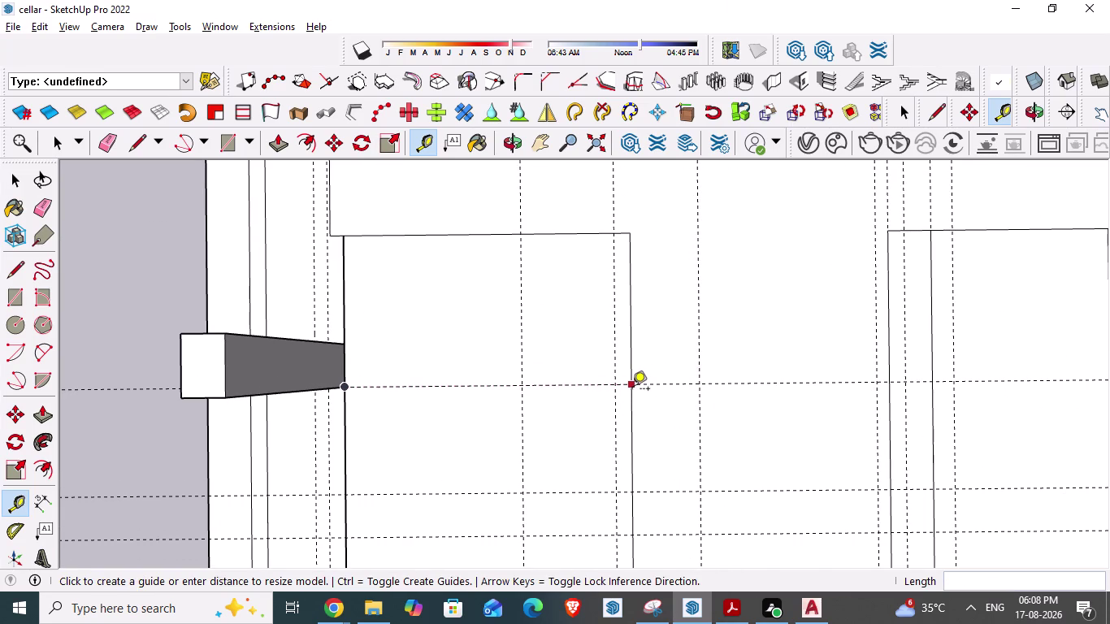
Check the AutoCAD plan, then try a 2 ft guide and undo it.
key(alt+Tab)
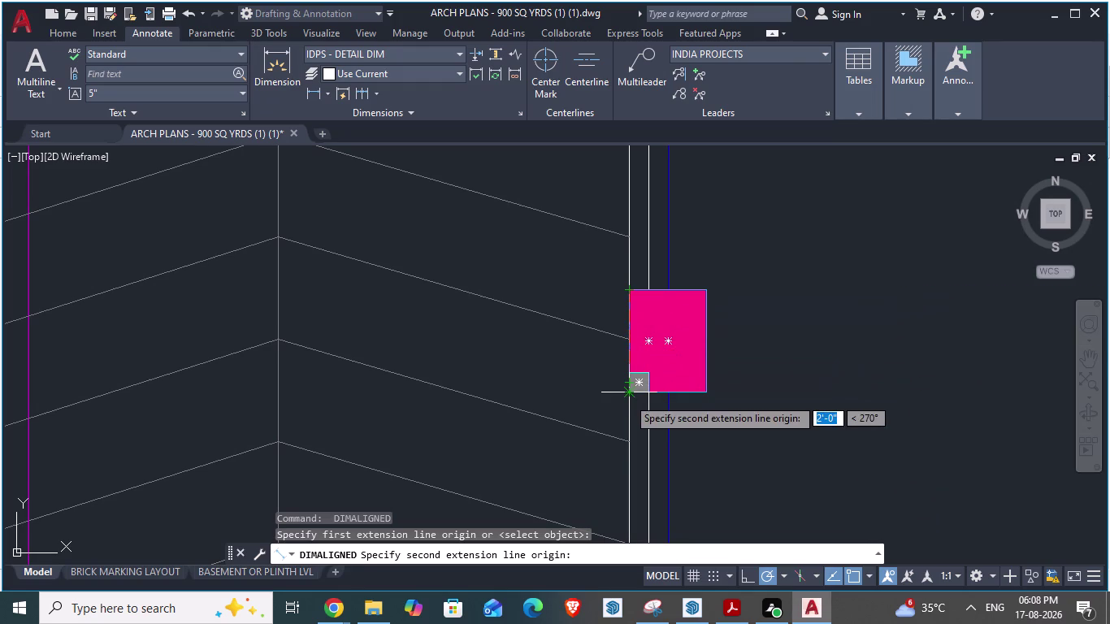
key(Escape)
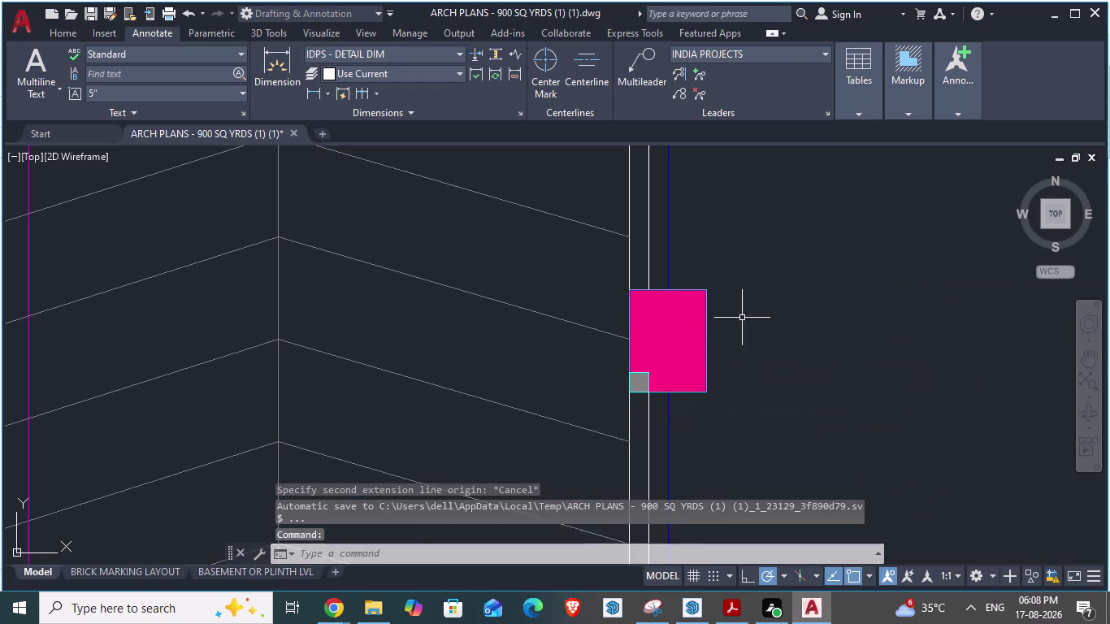
scroll(down, 3)
key(alt+Tab)
scroll(up, 3)
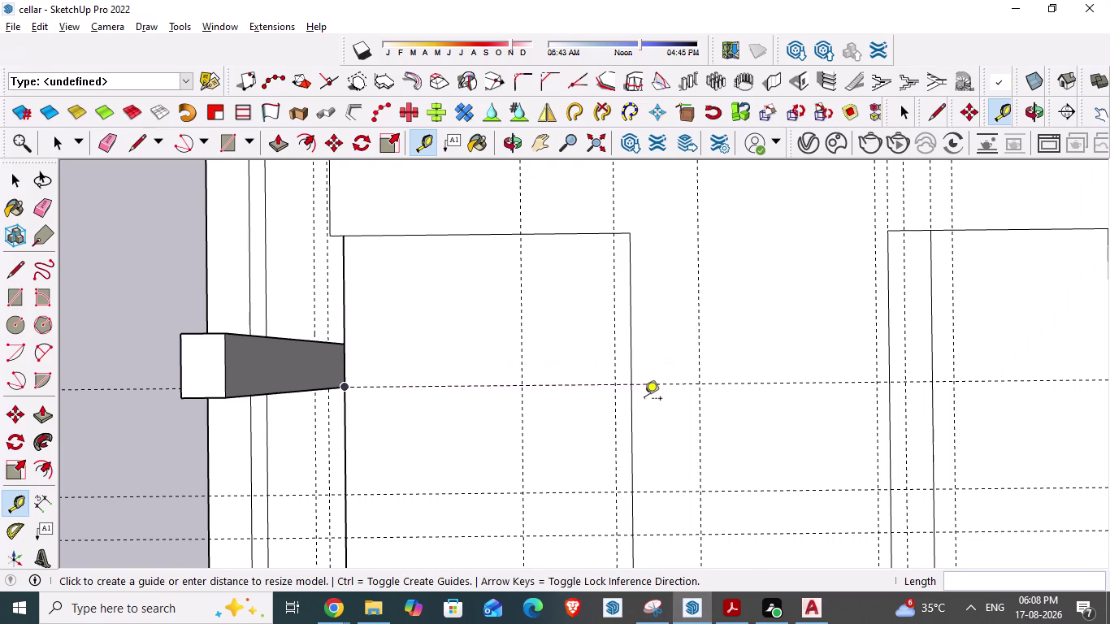
click(611, 387)
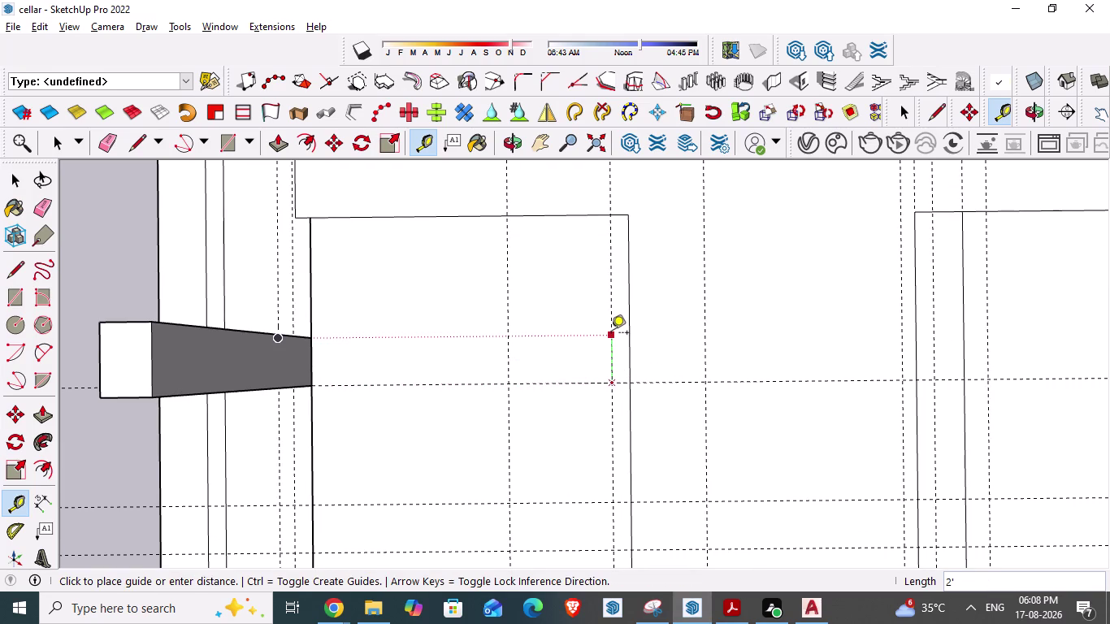
click(611, 334)
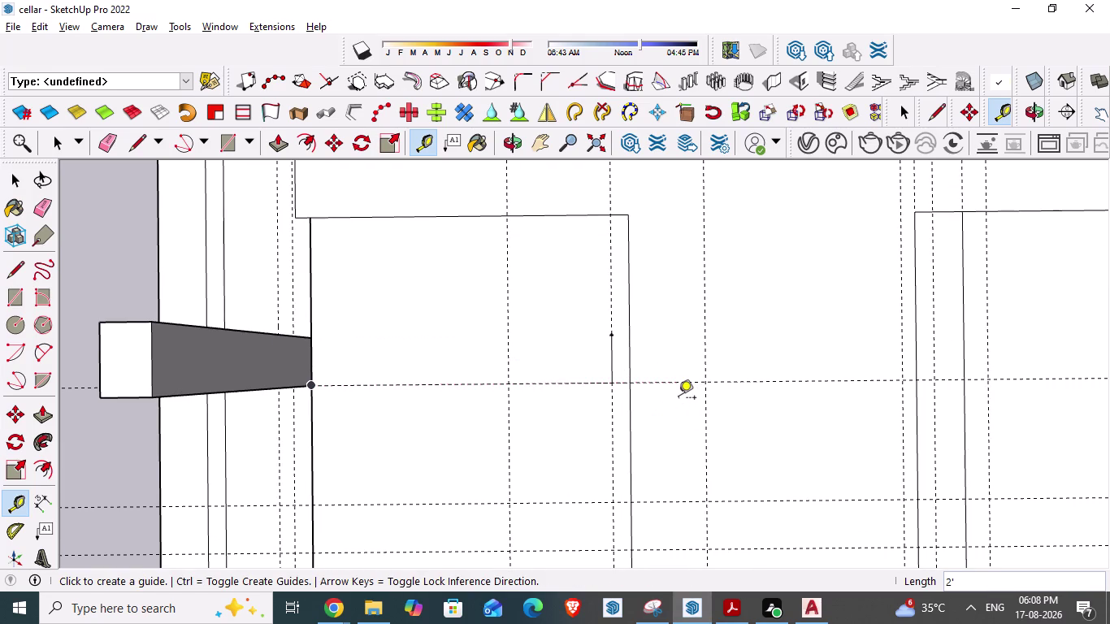
key(ctrl+z)
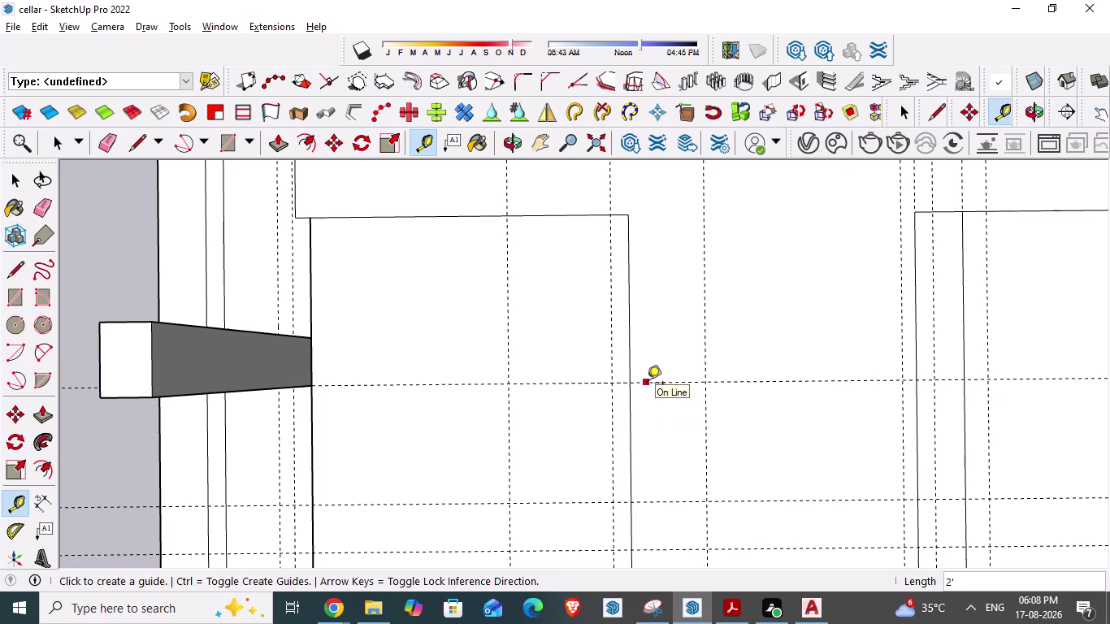
key(ctrl+z)
scroll(down, 3)
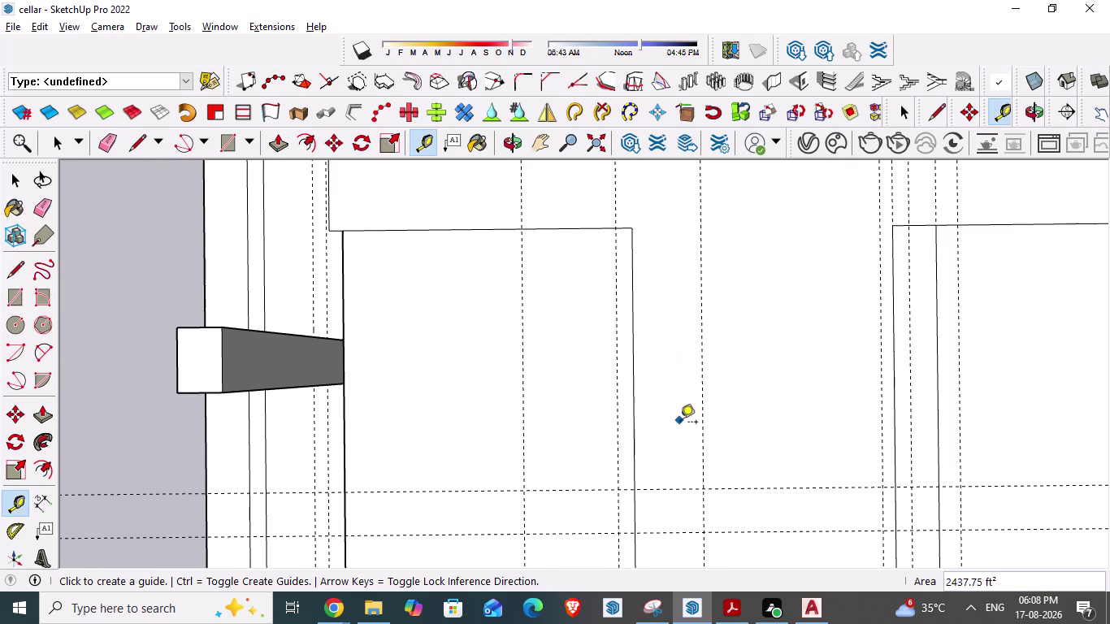
Measure from the column corner to the room edge, then add guides 2' up and 1'6" out.
click(340, 383)
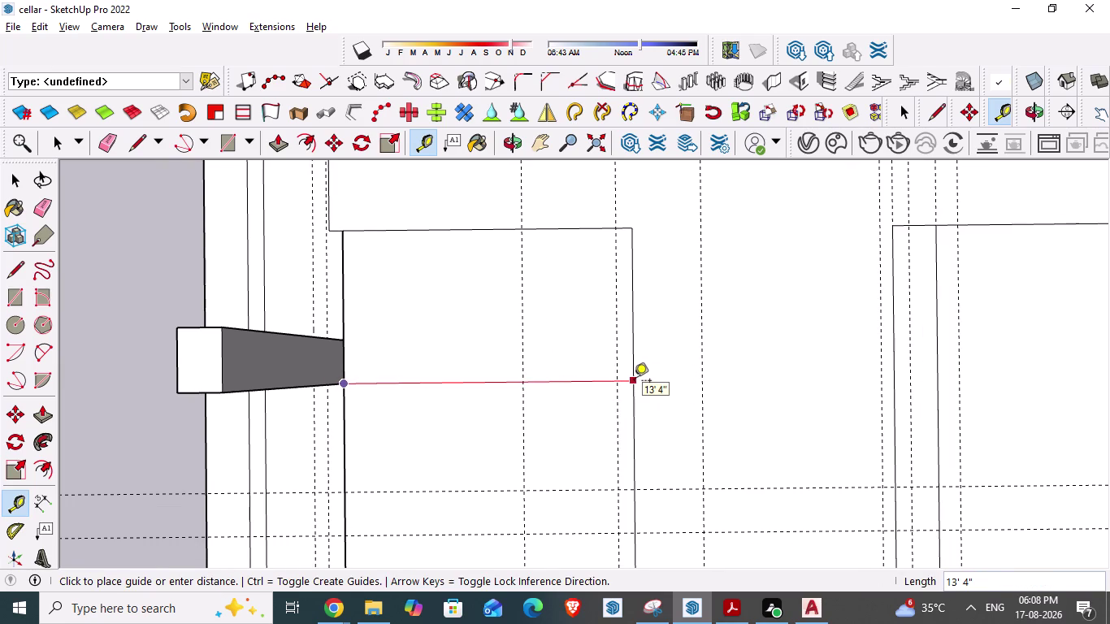
click(634, 382)
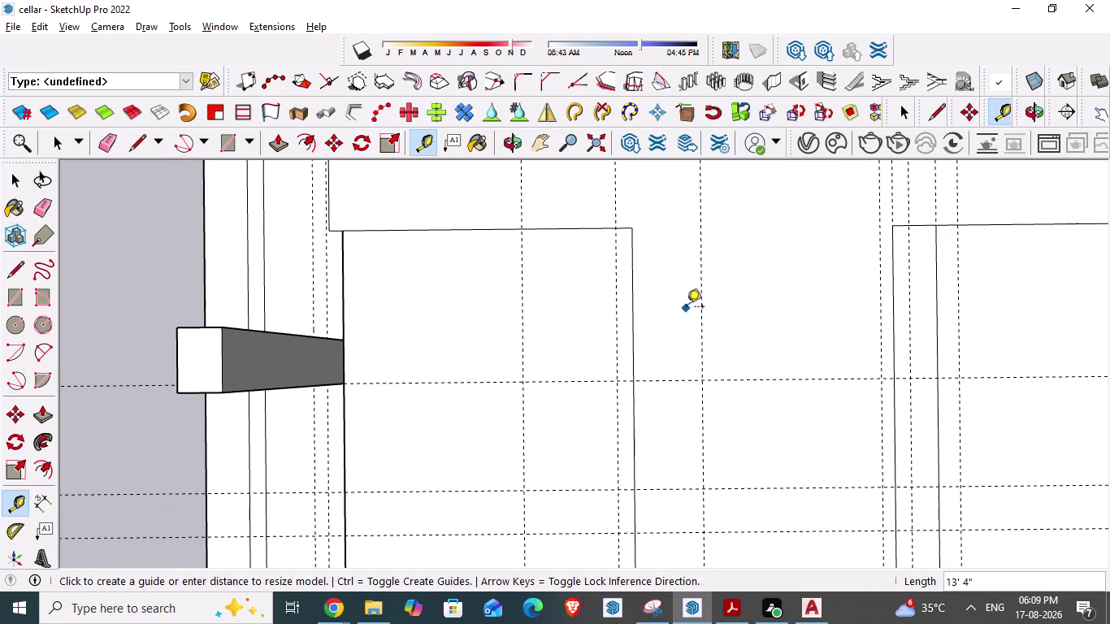
click(634, 382)
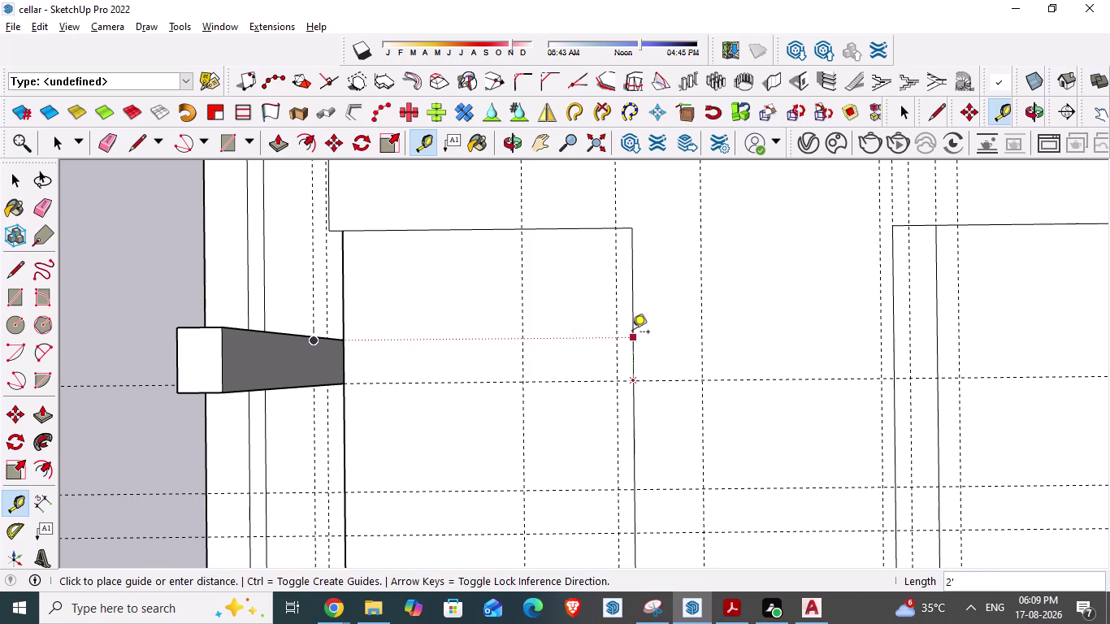
click(633, 330)
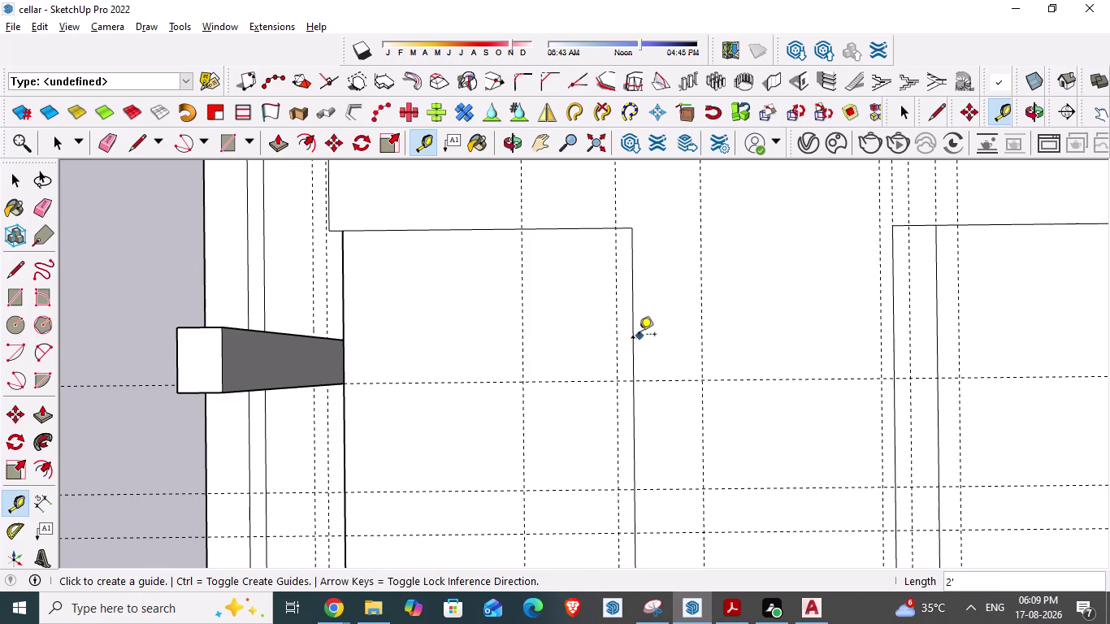
click(635, 338)
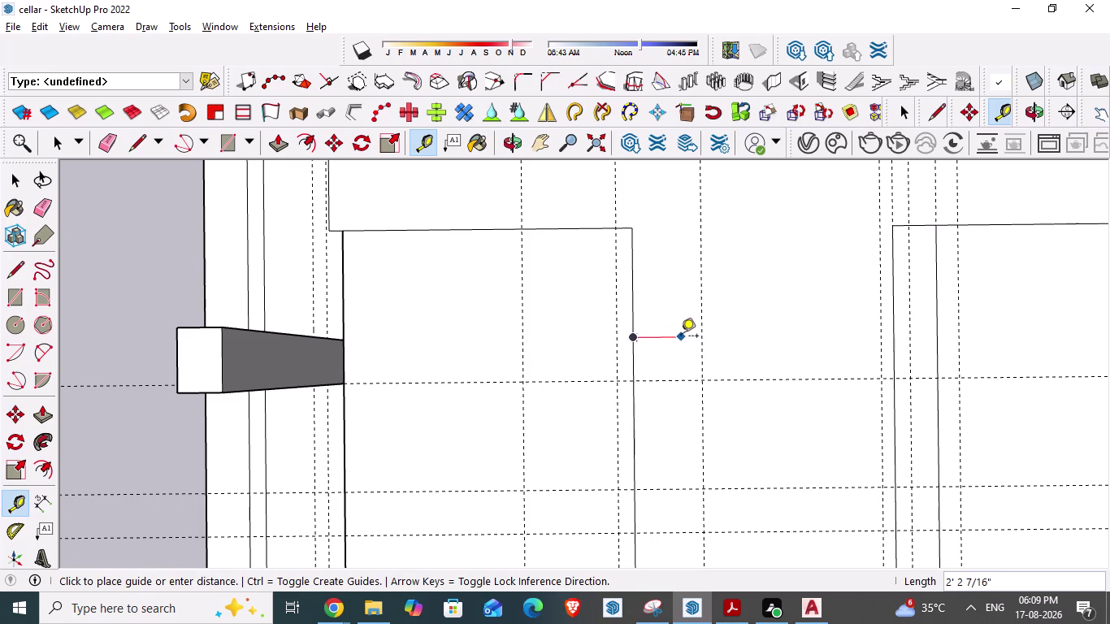
text(1)
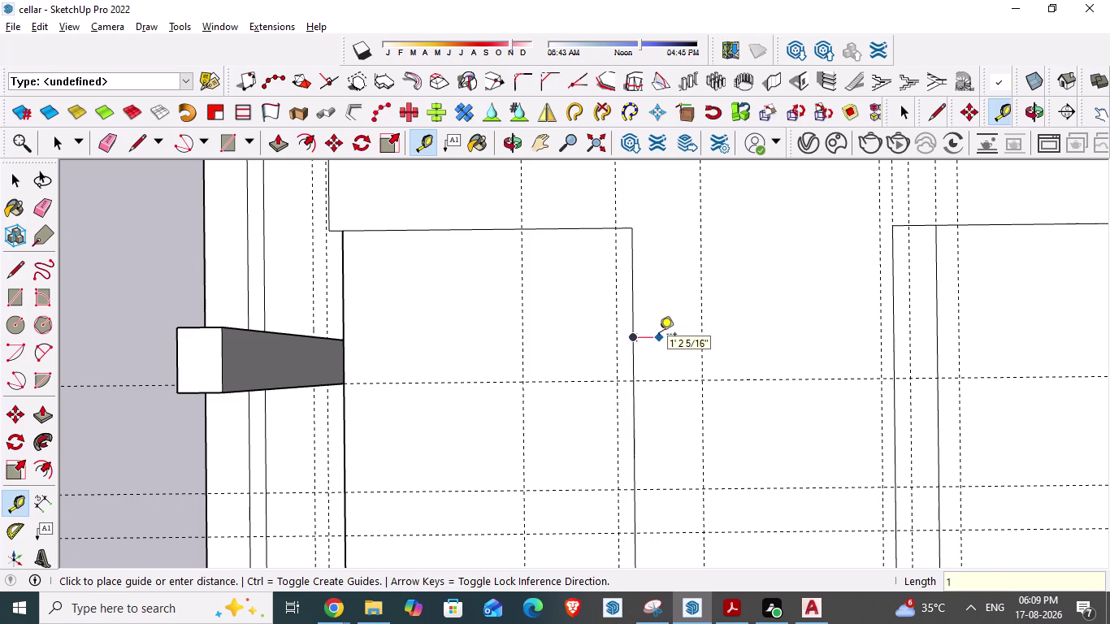
text('6")
key(Return)
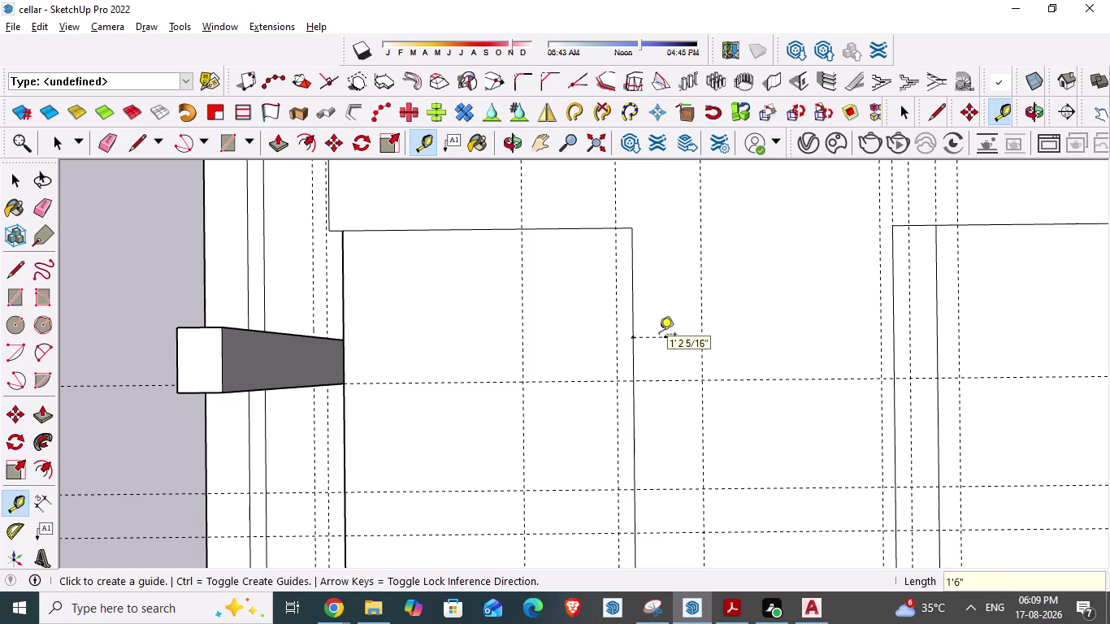
key(Escape)
Draw the 1'6" by 2' column outline from the marked edge point.
key(l)
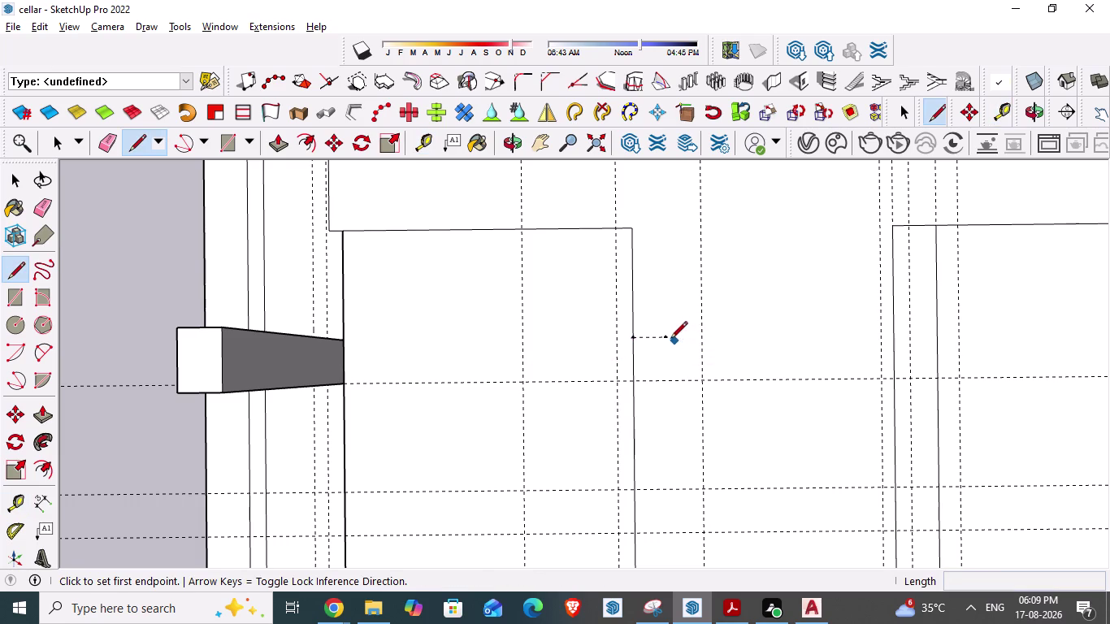
click(633, 341)
click(665, 340)
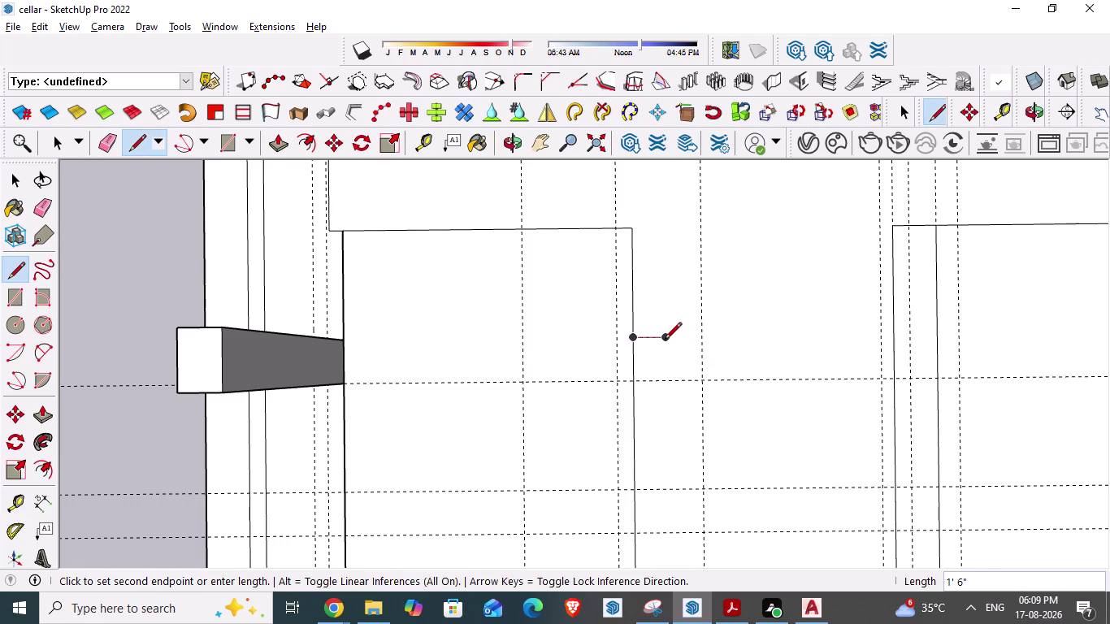
click(666, 380)
click(637, 379)
key(Escape)
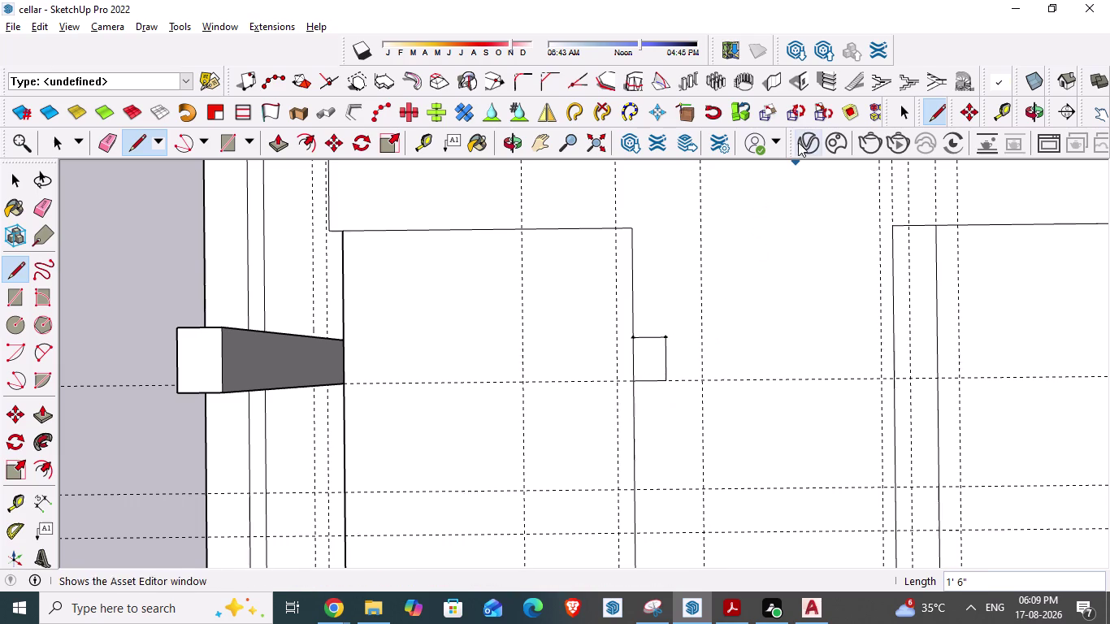
Build a 10' tall column on the outline with 1001bit Build Wall.
click(775, 80)
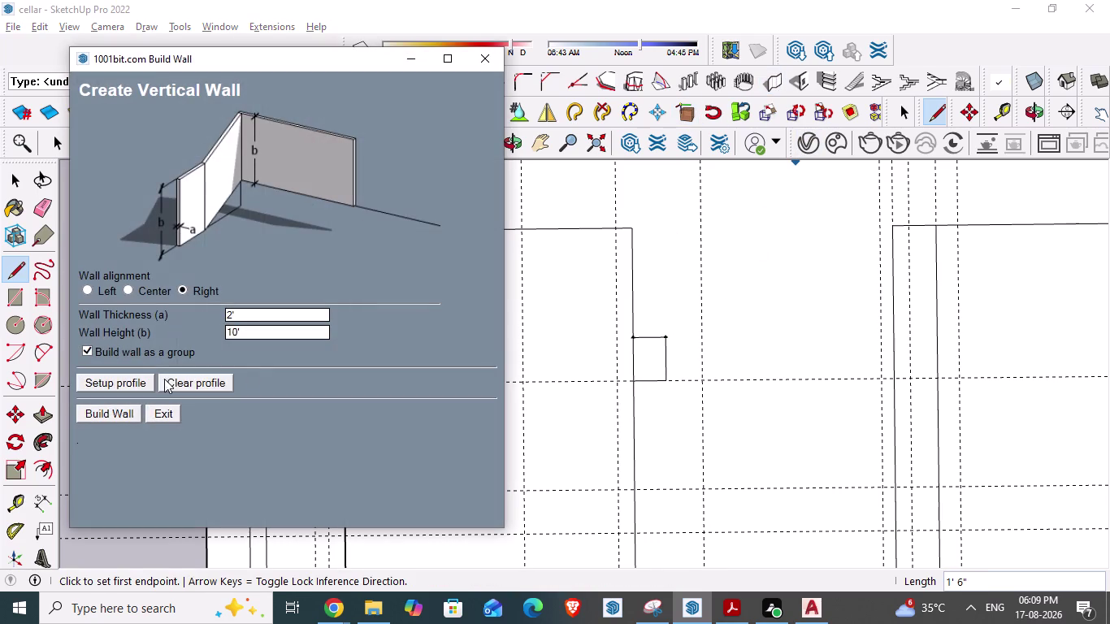
click(131, 410)
click(636, 379)
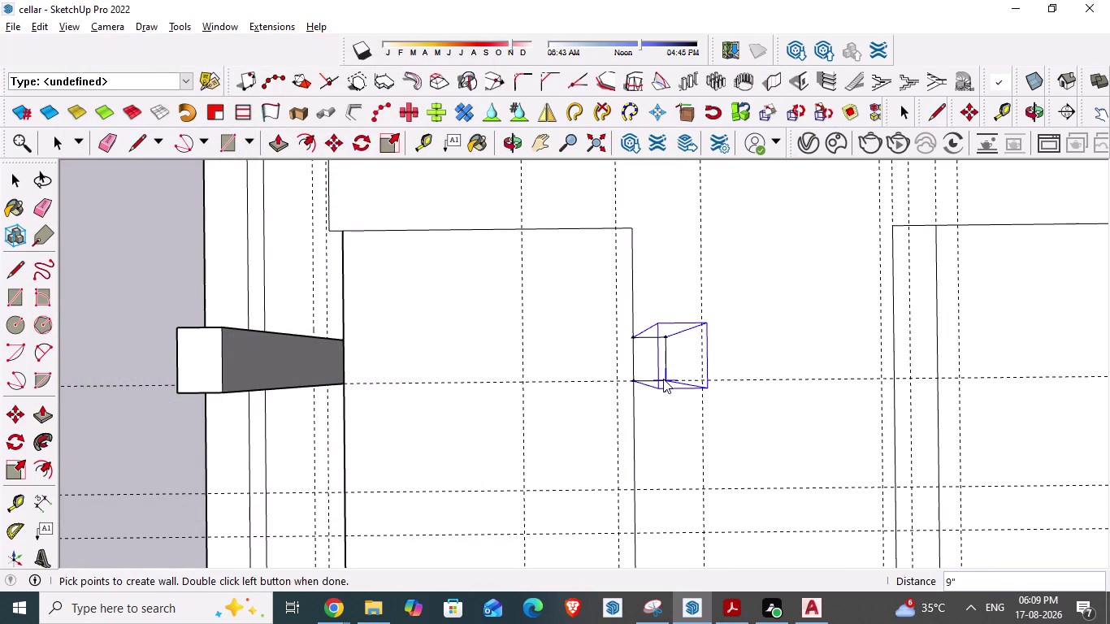
double_click(663, 379)
scroll(down, 3)
middle_drag(529, 394, 528, 388)
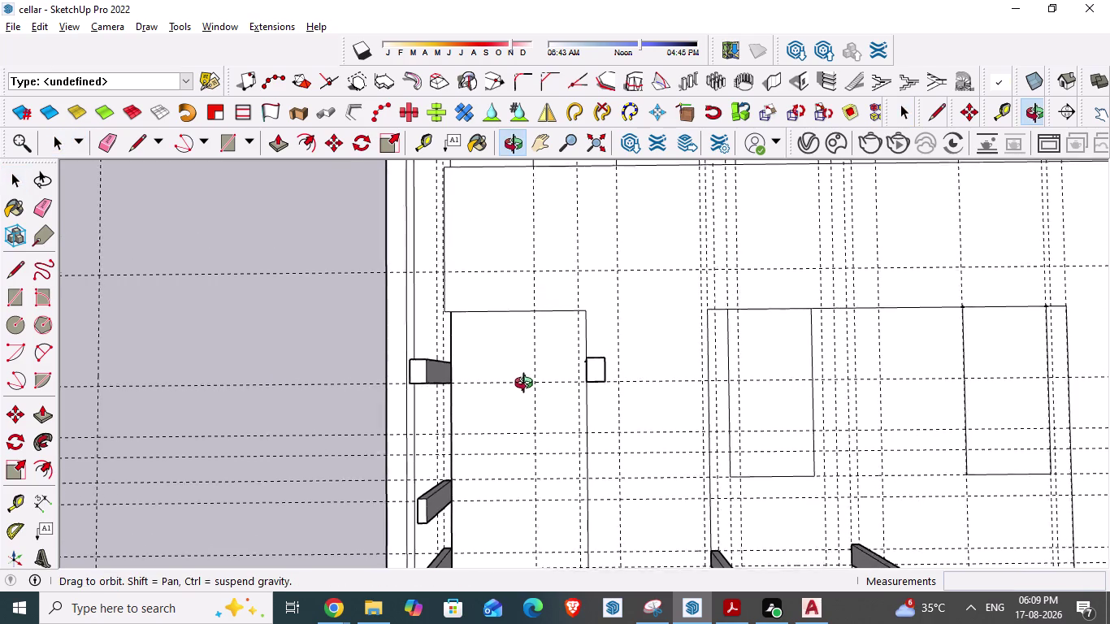
Zoom the SketchUp cellar model and glance at the AutoCAD floor plan.
middle_drag(528, 389, 525, 381)
key(ctrl+s)
scroll(down, 3)
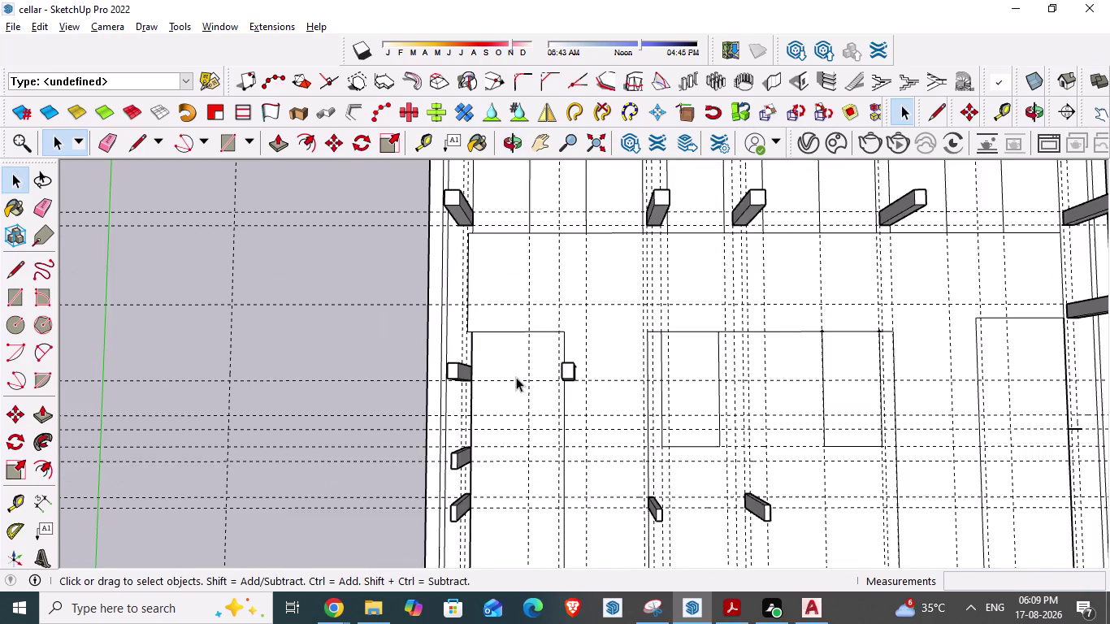
scroll(down, 3)
scroll(down, 3)
key(alt+Tab)
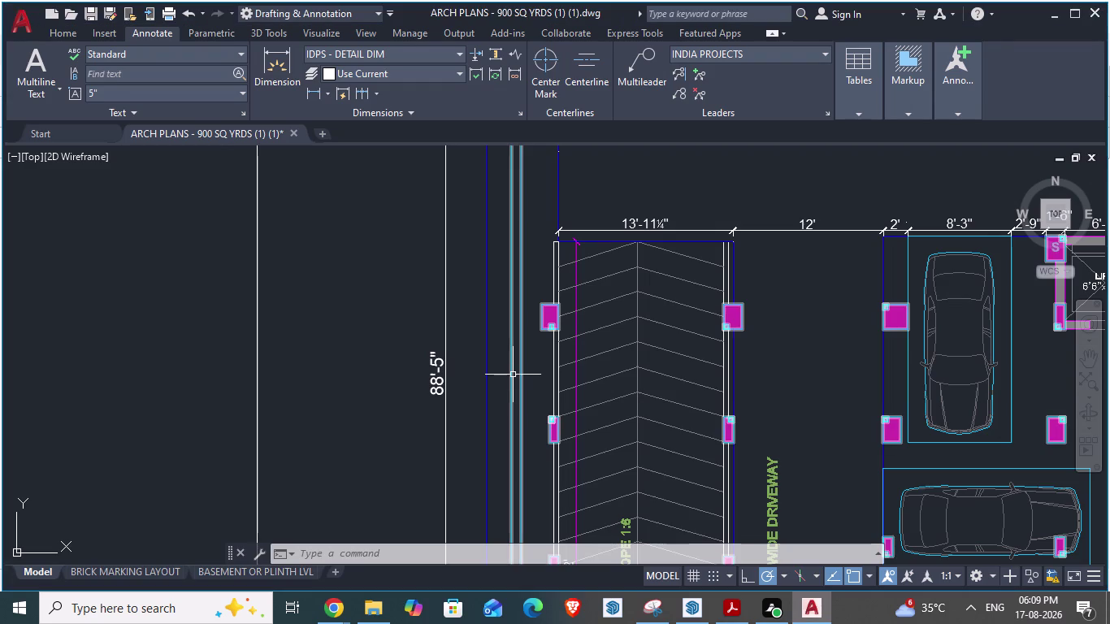
scroll(down, 3)
scroll(up, 3)
key(alt+Tab)
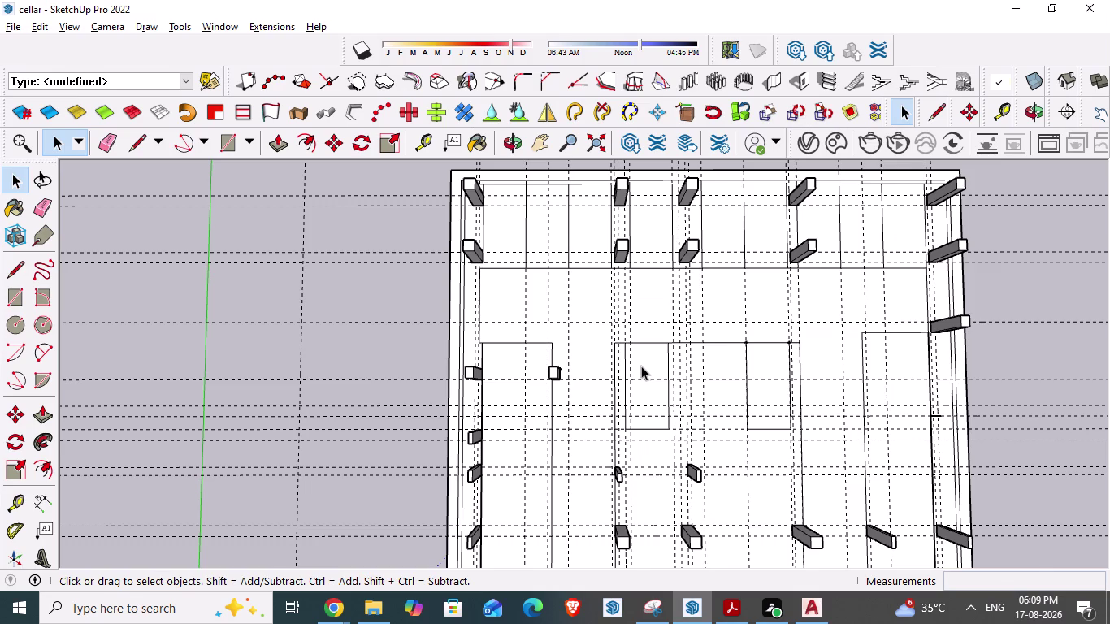
Zoom and pan across the cellar, checking it against the AutoCAD plan.
scroll(up, 3)
scroll(up, 3)
scroll(up, 3)
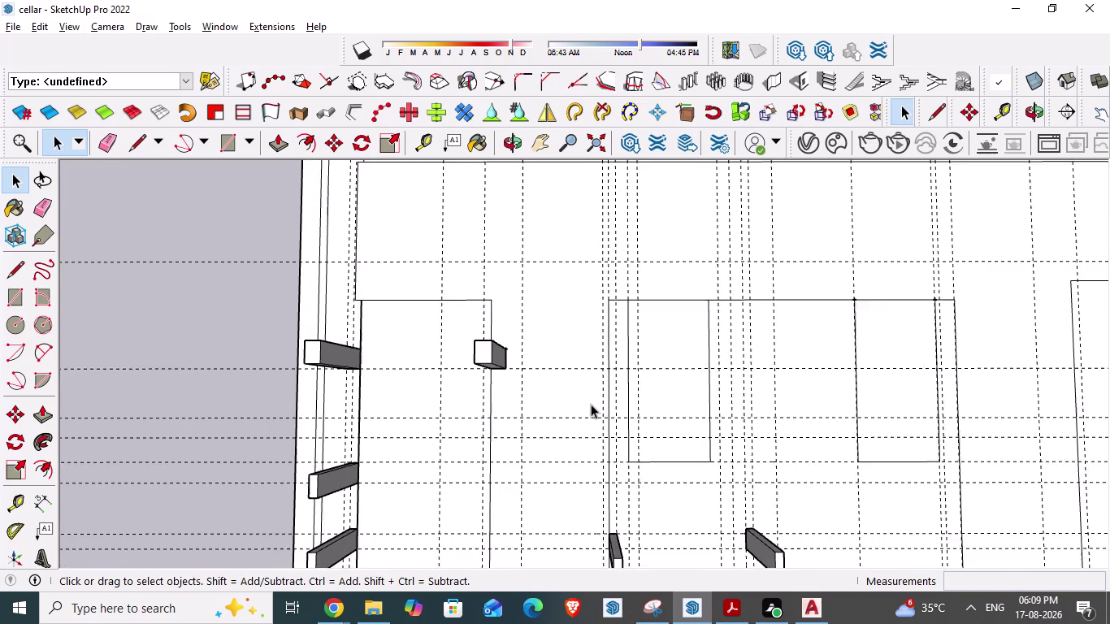
scroll(up, 3)
middle_drag(598, 394, 603, 413)
key(alt+Tab)
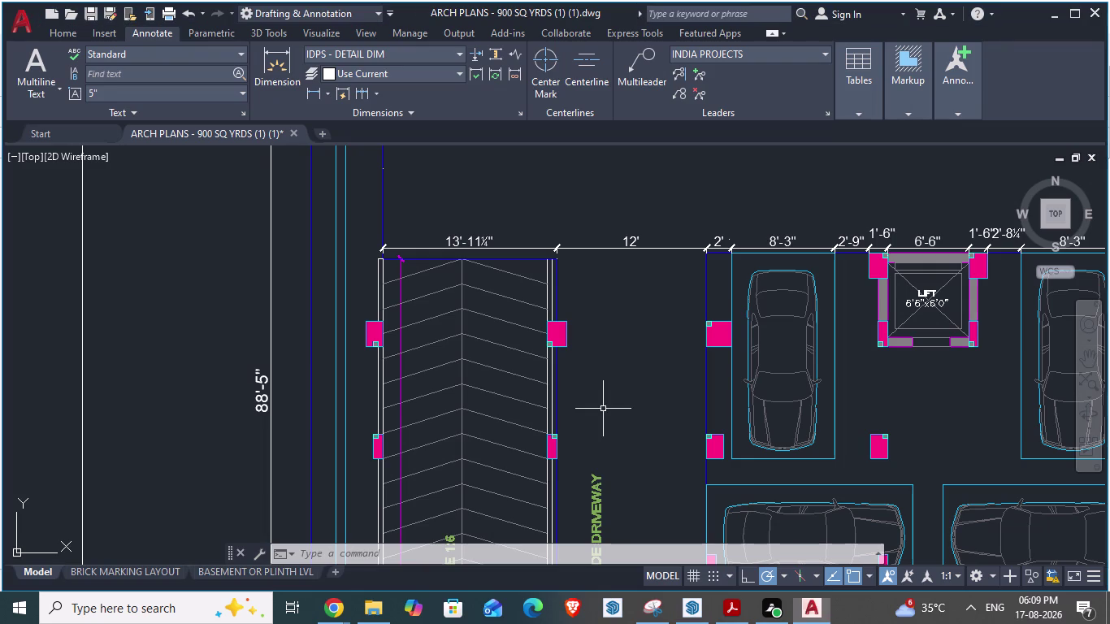
scroll(down, 3)
scroll(up, 3)
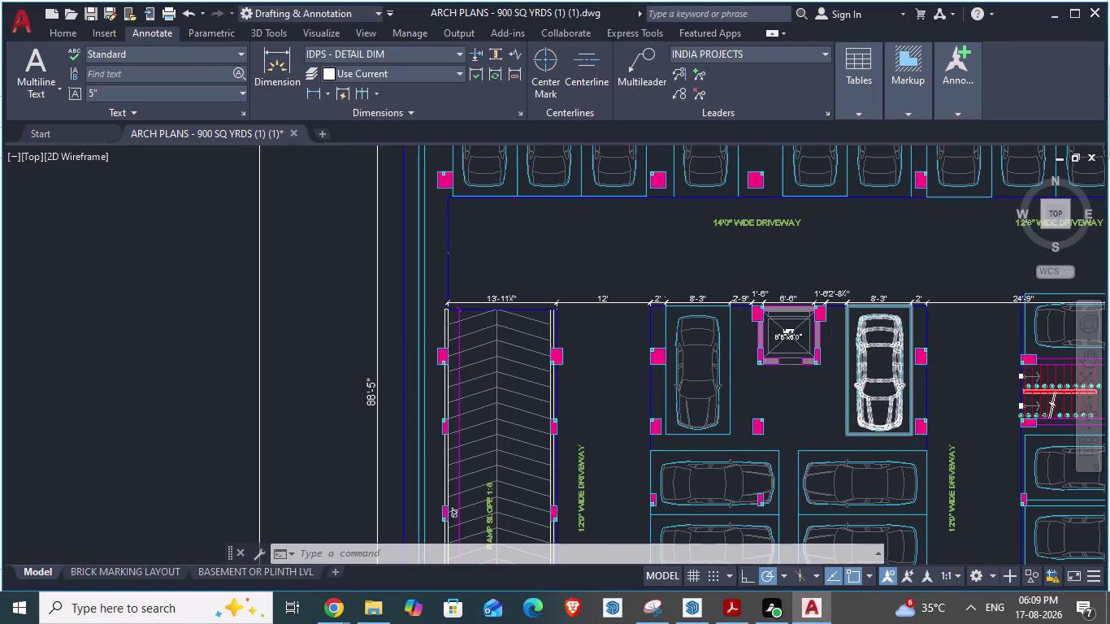
key(alt+Tab)
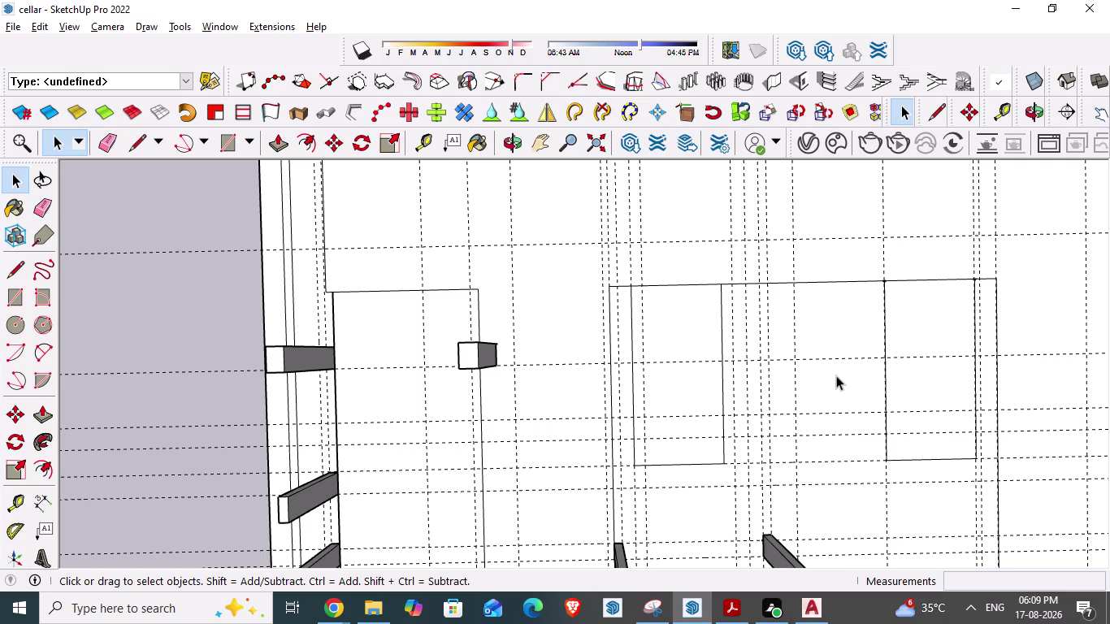
scroll(down, 3)
scroll(down, 3)
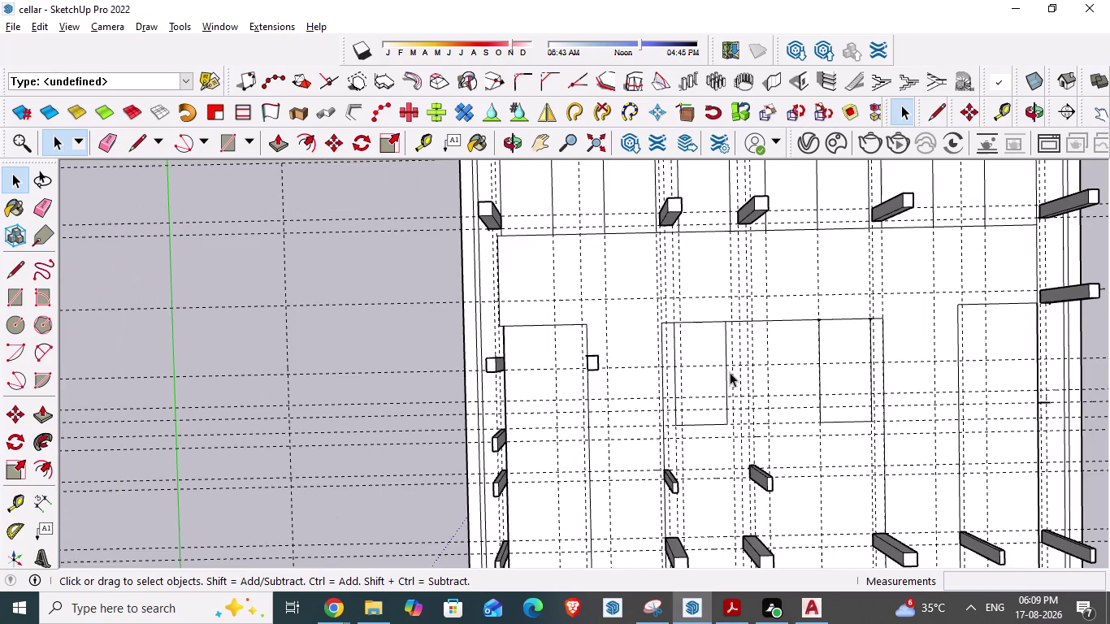
scroll(up, 3)
scroll(down, 3)
scroll(up, 3)
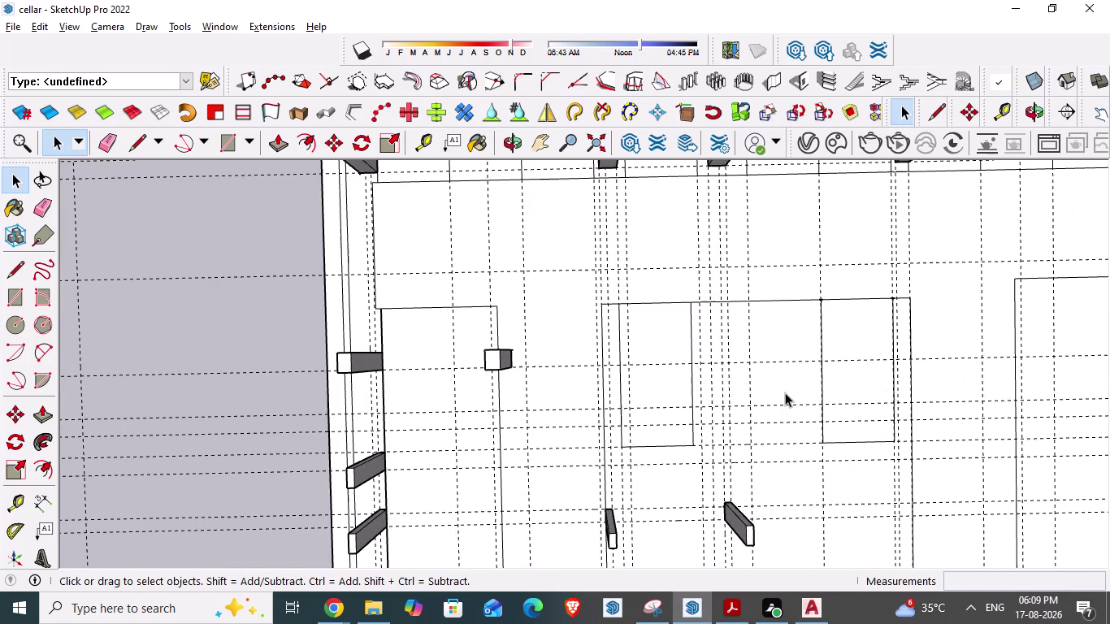
scroll(up, 3)
scroll(up, 3)
Compare column positions by alternating between the cellar model and the floor plan.
key(alt+Tab)
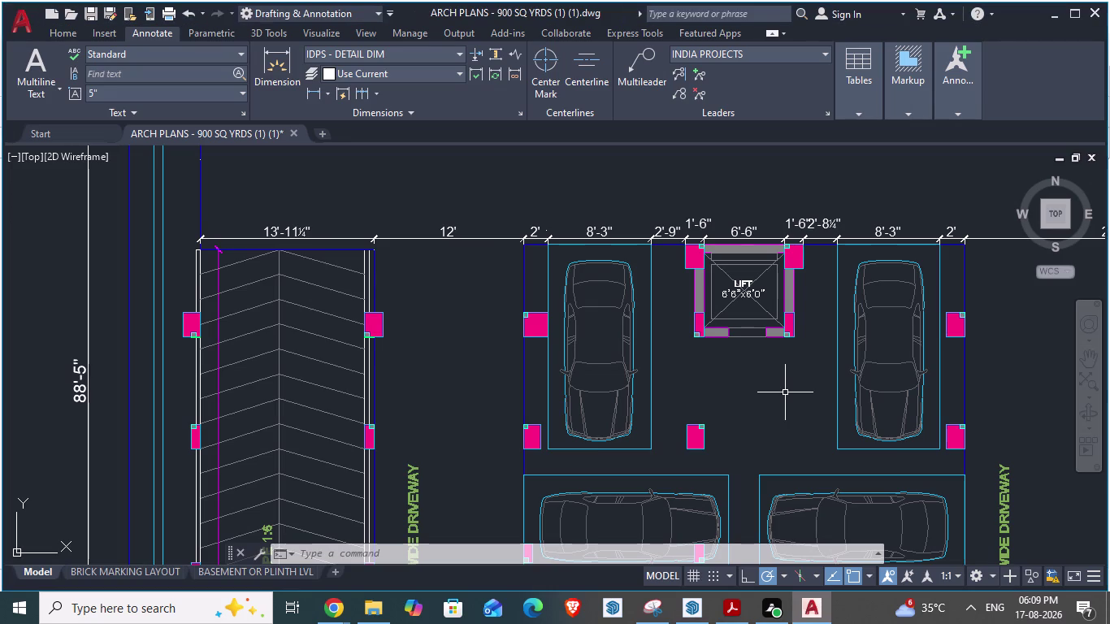
key(alt+Tab)
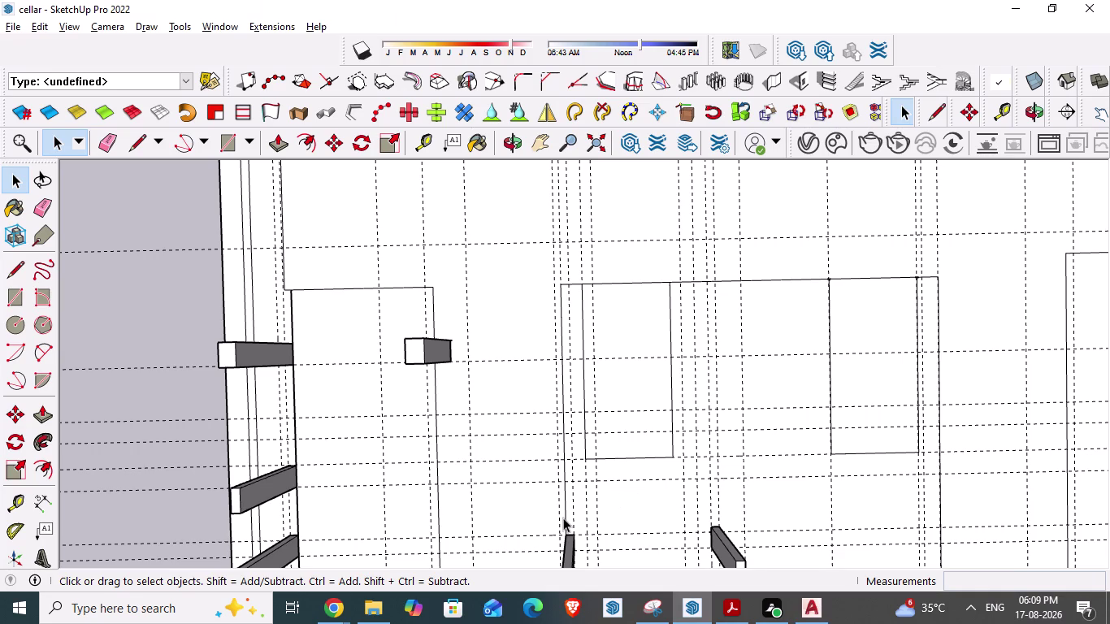
key(alt+Tab)
scroll(down, 3)
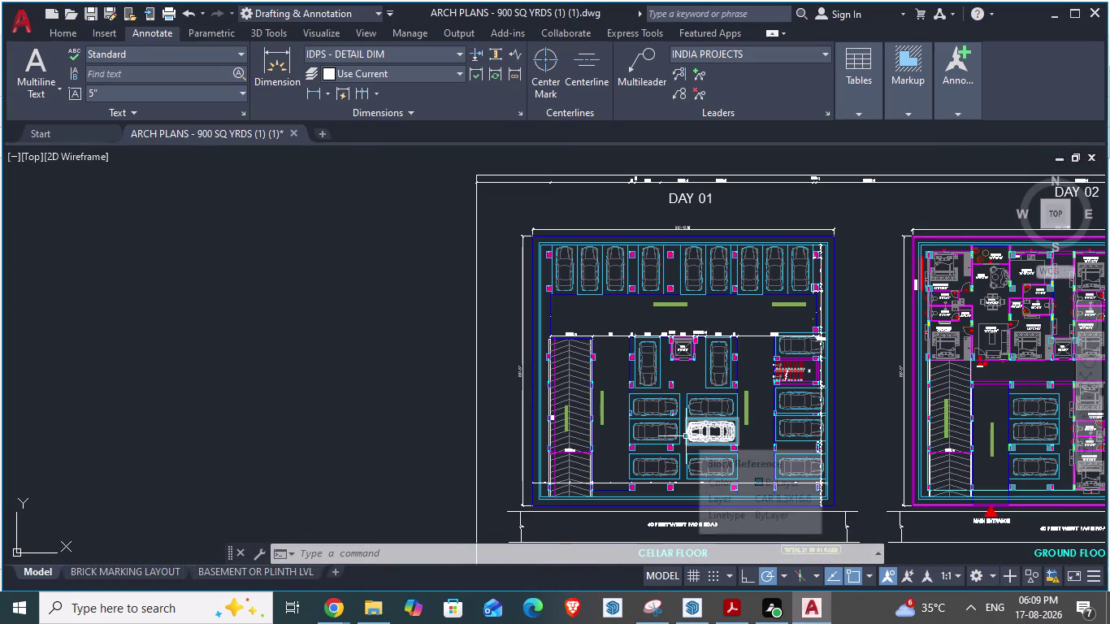
key(alt+Tab)
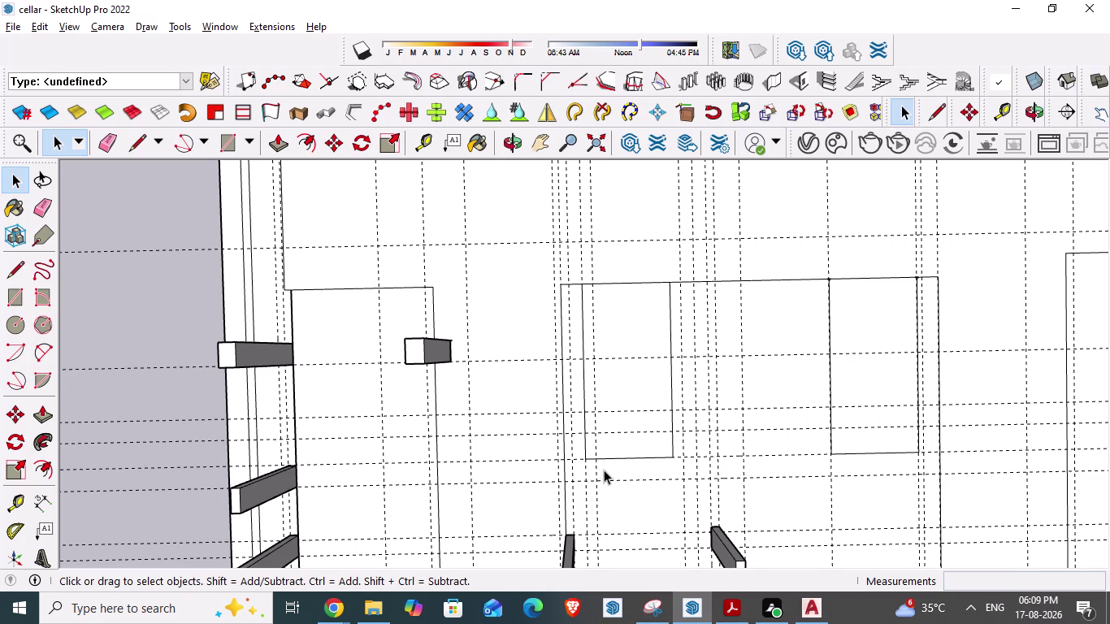
key(alt+Tab)
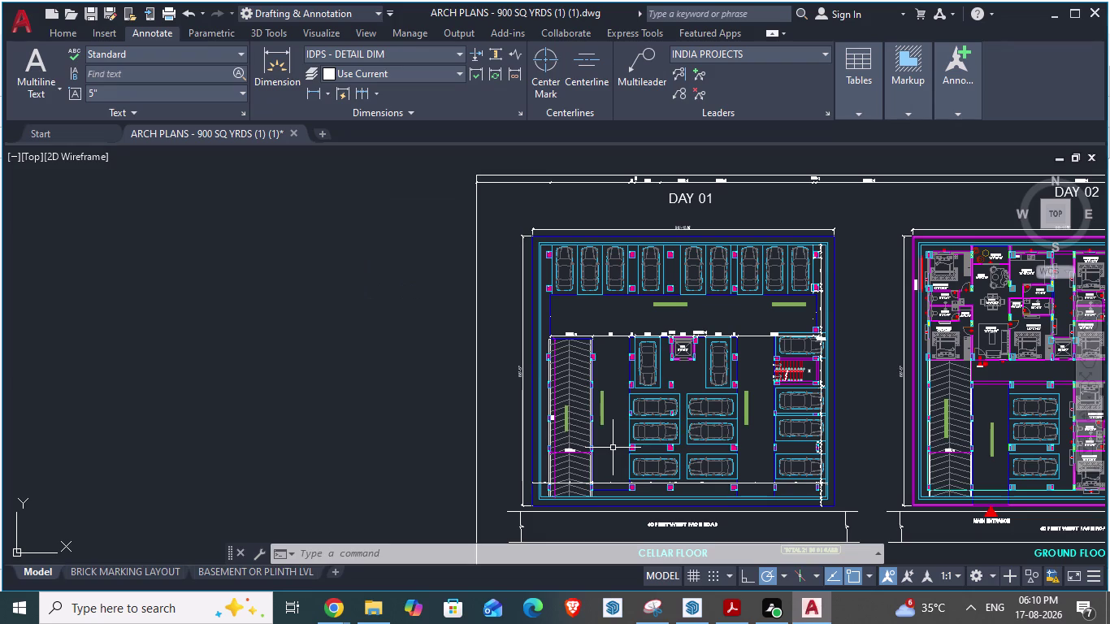
scroll(up, 3)
key(alt+Tab)
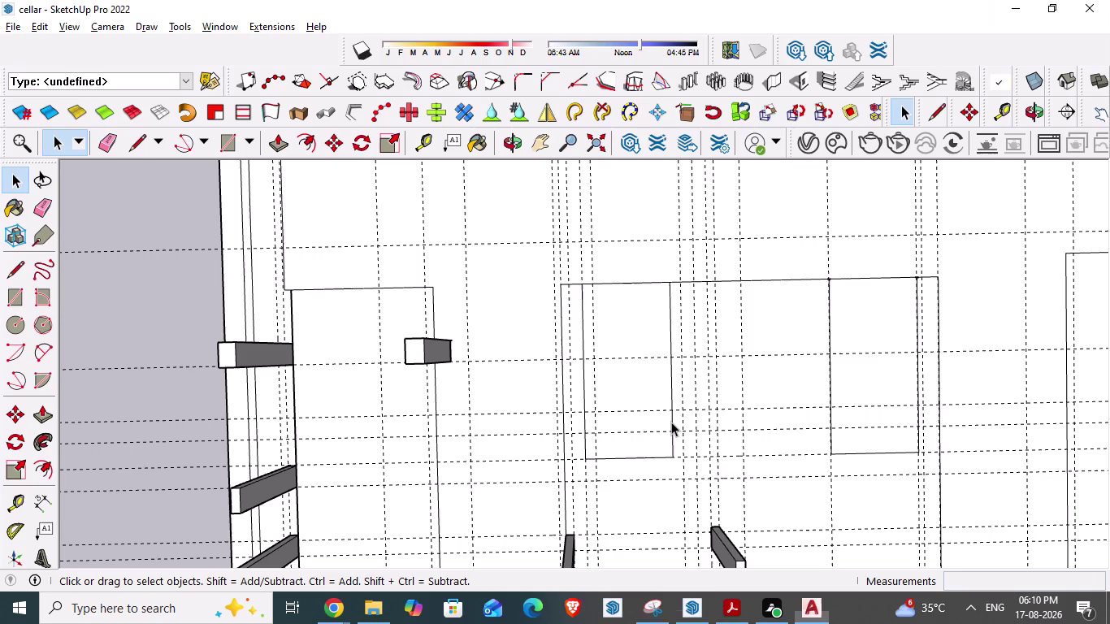
scroll(down, 3)
scroll(up, 3)
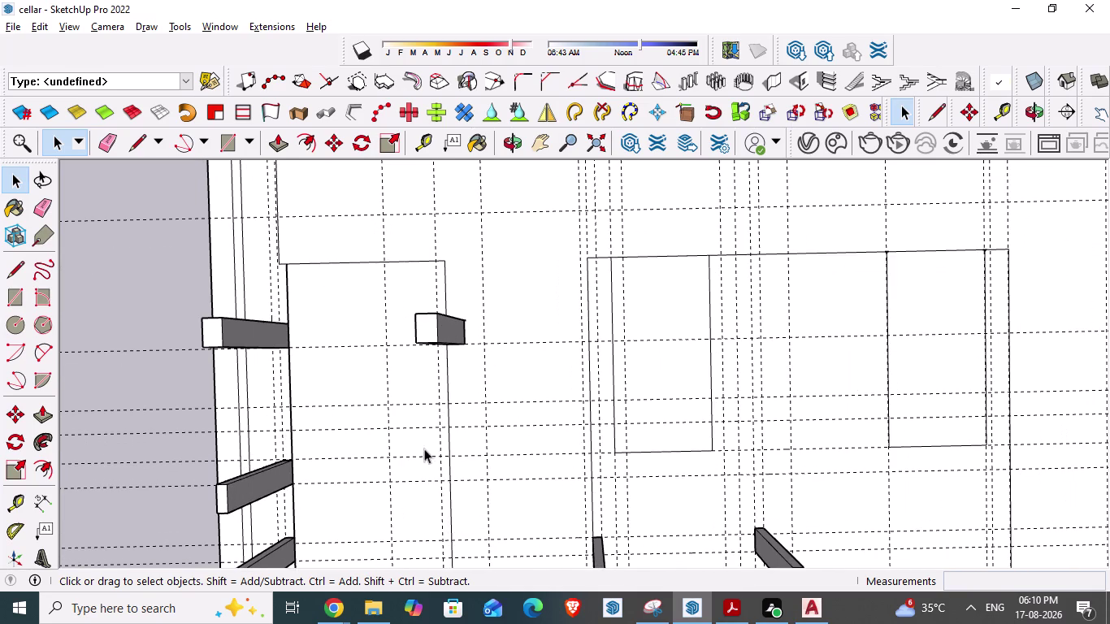
scroll(up, 3)
Tape-measure the 9' 5 1/2" gap between the two column blocks, then switch to AutoCAD.
key(t)
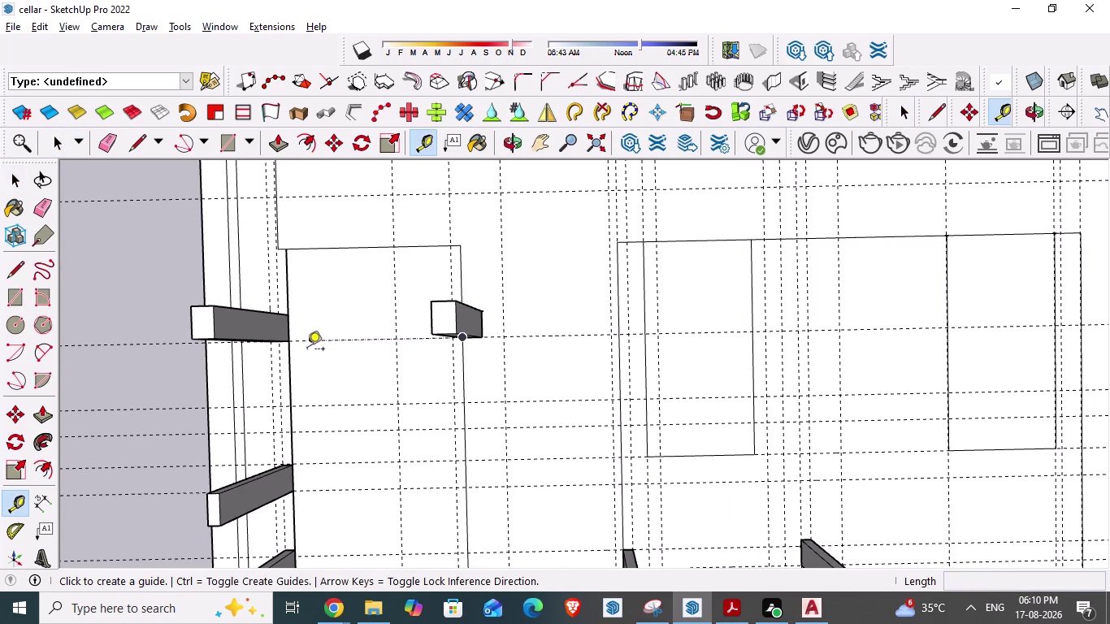
click(312, 338)
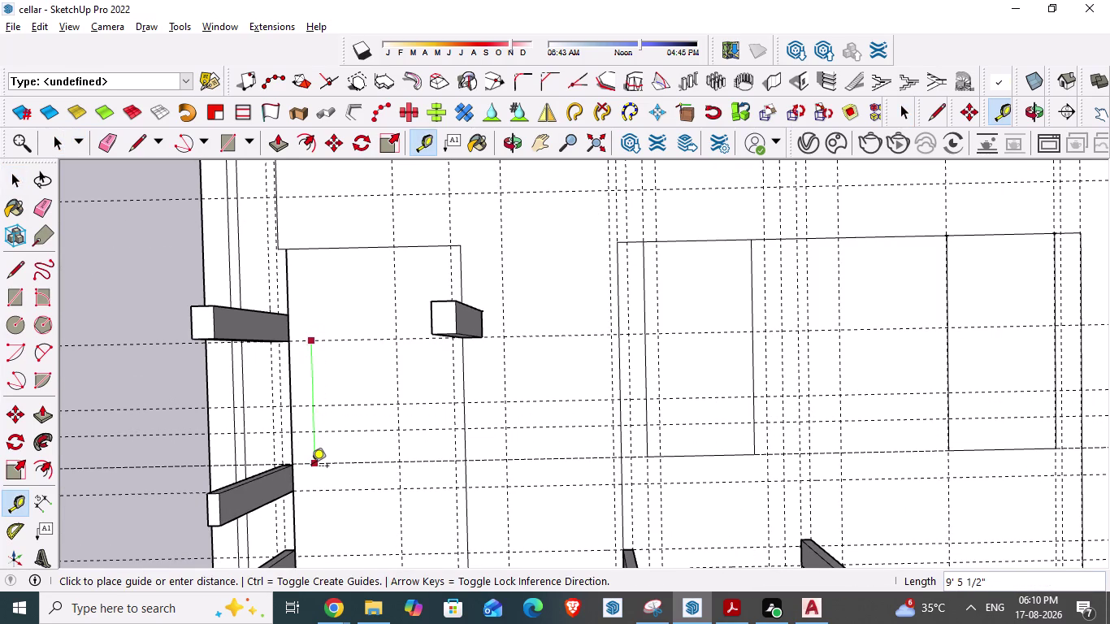
key(Escape)
key(alt+Tab)
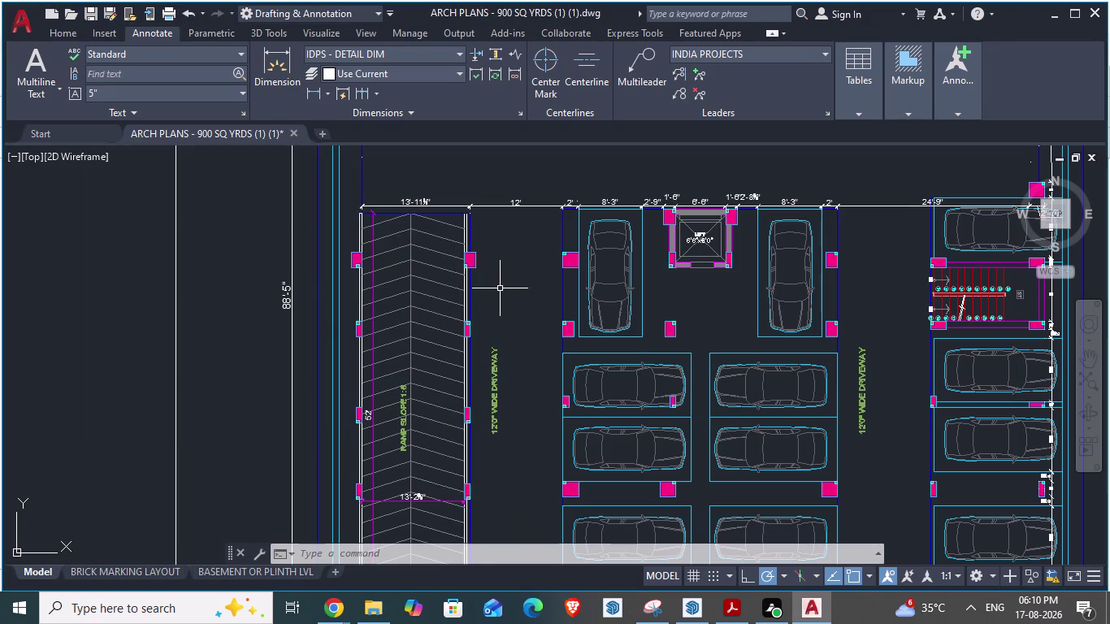
Start a DA aligned dimension, then cancel the misplaced first pick.
text(da)
key(Return)
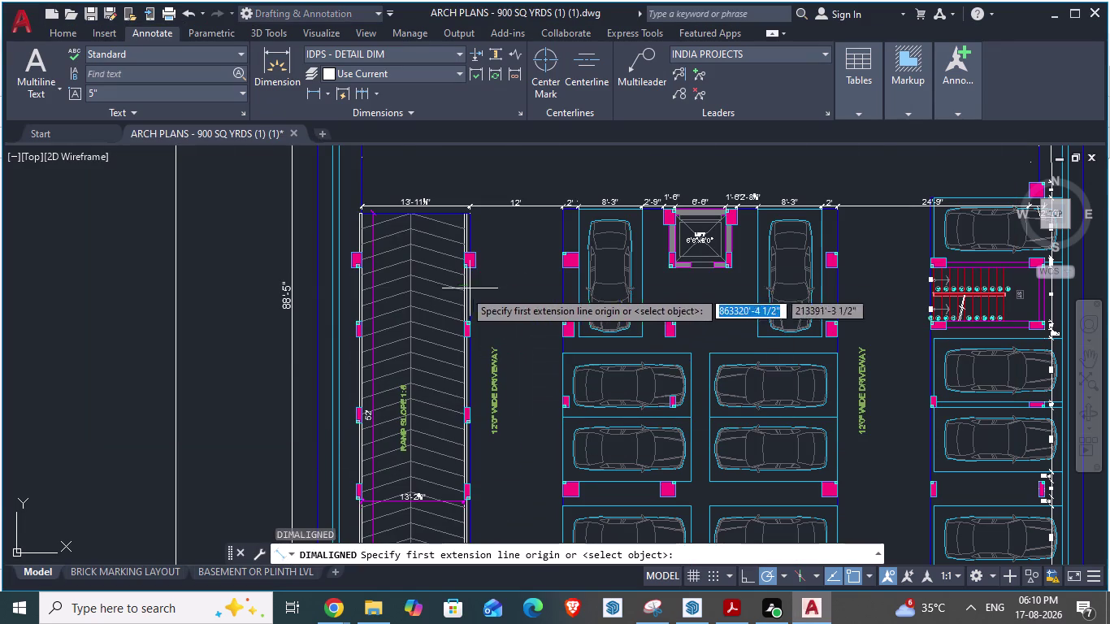
scroll(up, 3)
click(497, 195)
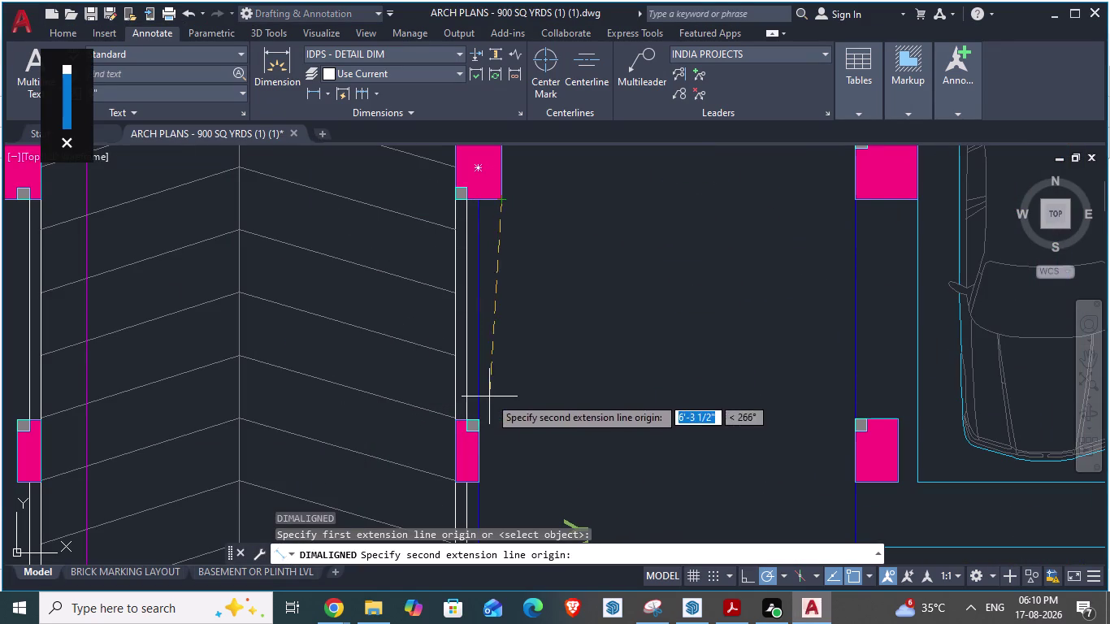
key(space)
Read the 7'-0" spacing between the ramp-side columns, then return to SketchUp.
text(da)
key(Return)
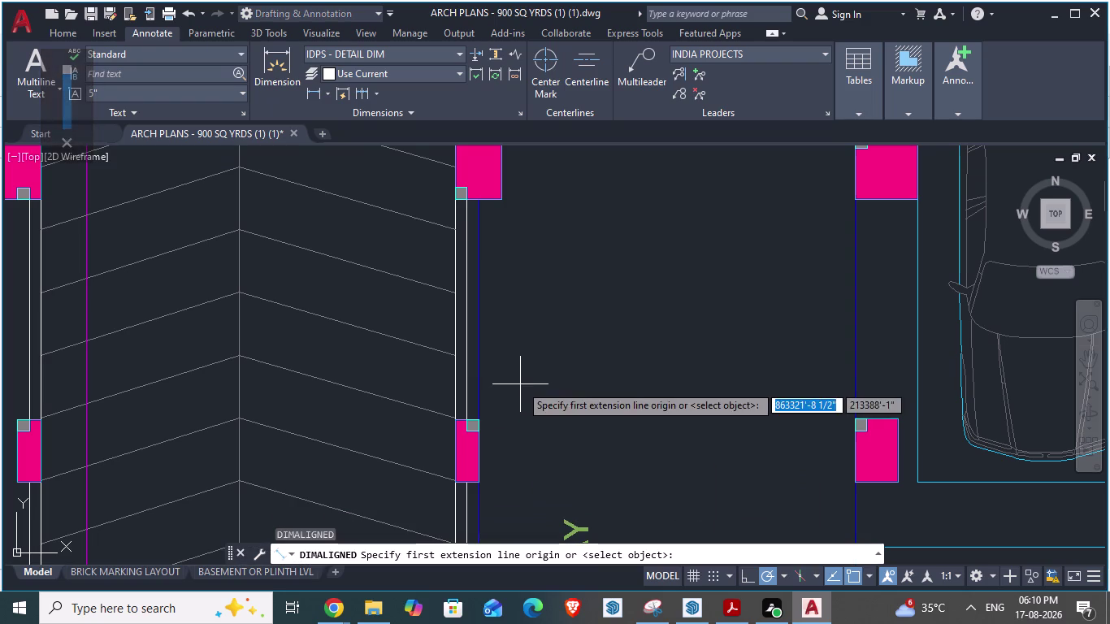
click(484, 203)
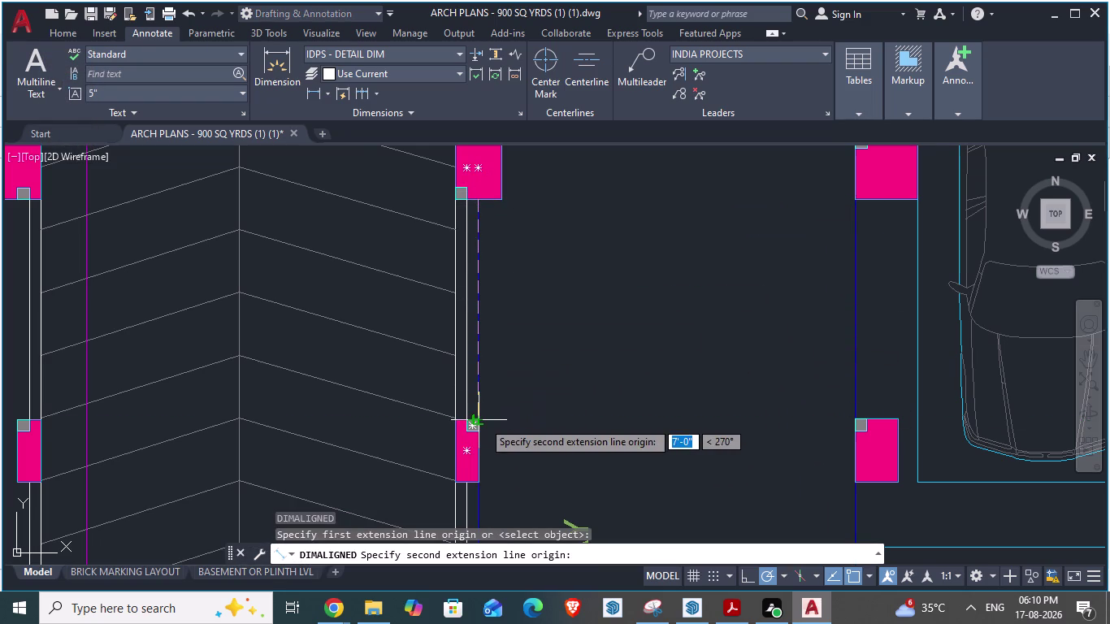
key(Escape)
key(alt+Tab)
scroll(down, 3)
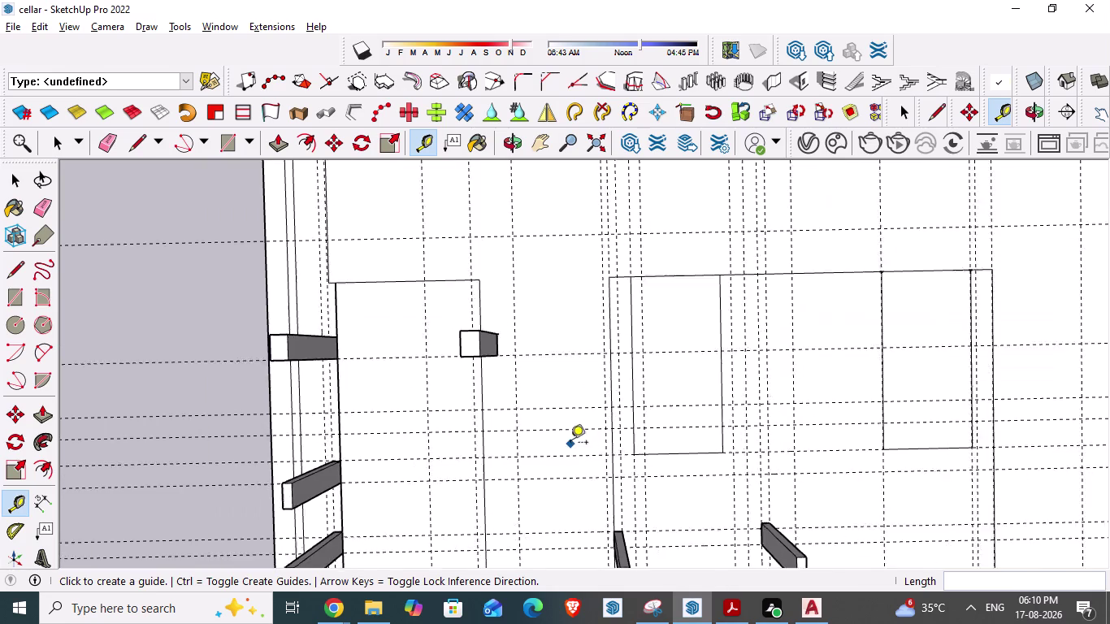
scroll(down, 3)
scroll(down, 3)
scroll(down, 3)
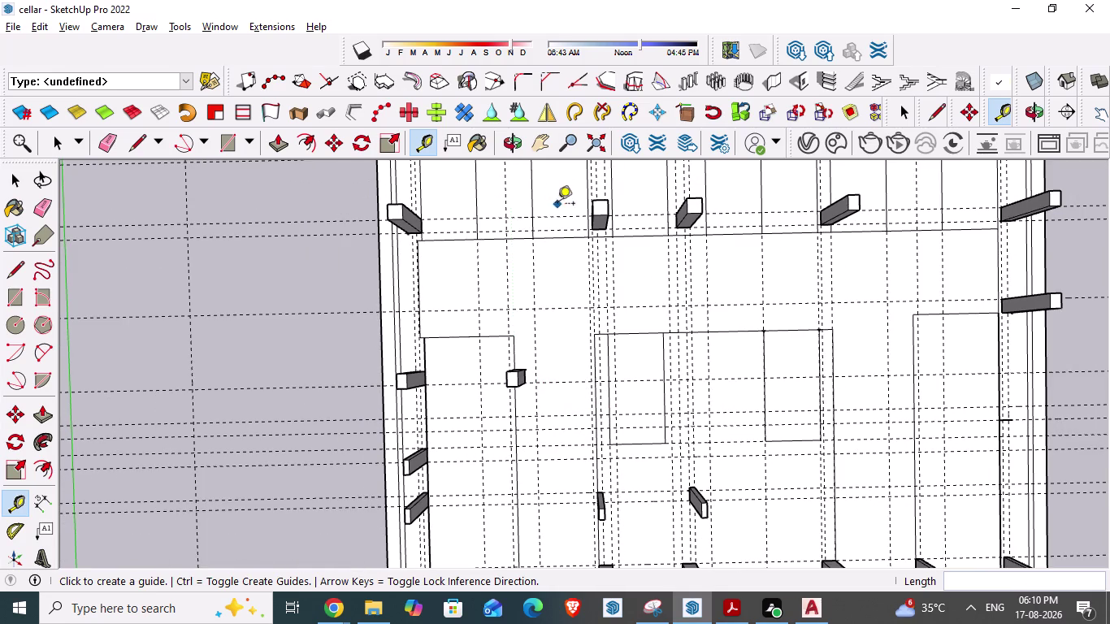
Erase the horizontal and vertical guide lines across the cellar with the Eraser.
scroll(down, 3)
key(e)
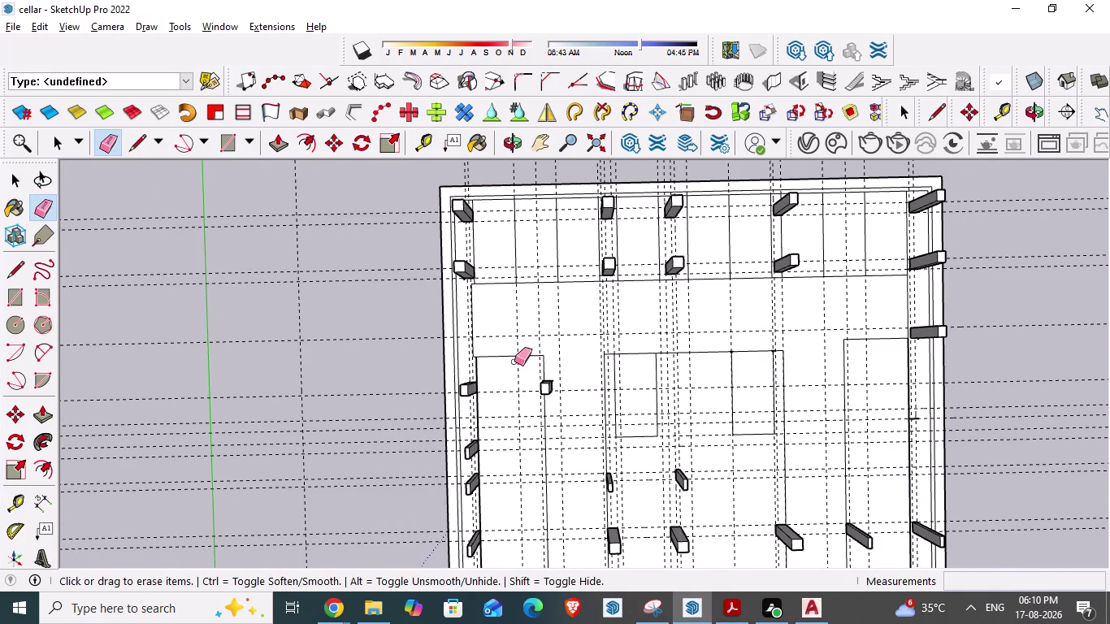
scroll(down, 3)
scroll(down, 3)
drag(373, 213, 717, 200)
drag(715, 202, 442, 218)
drag(366, 230, 391, 365)
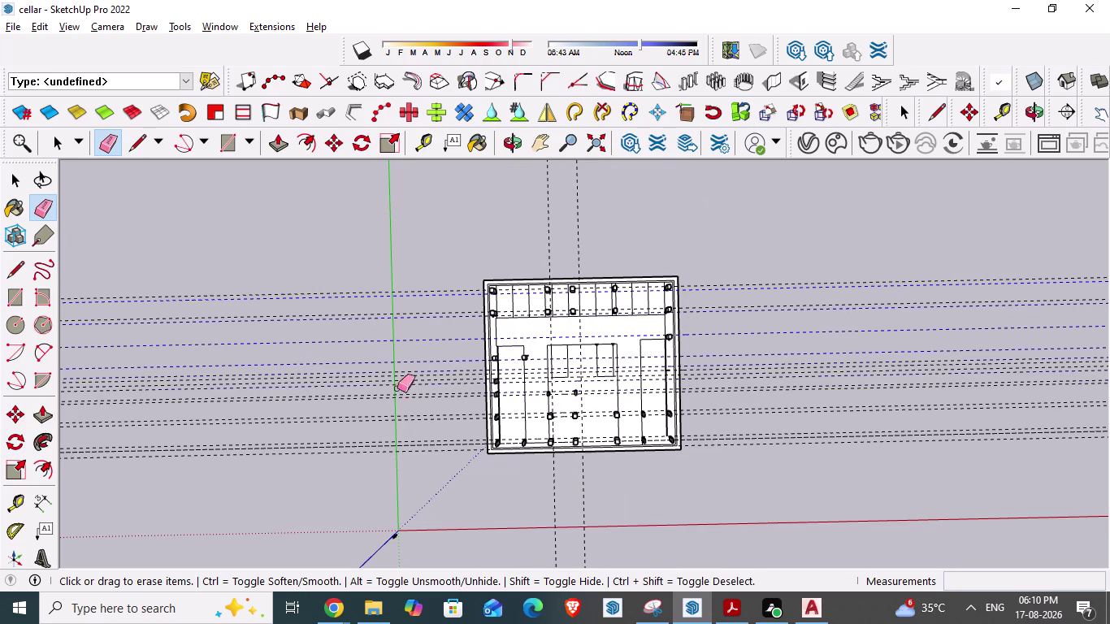
drag(391, 364, 423, 476)
drag(878, 241, 884, 426)
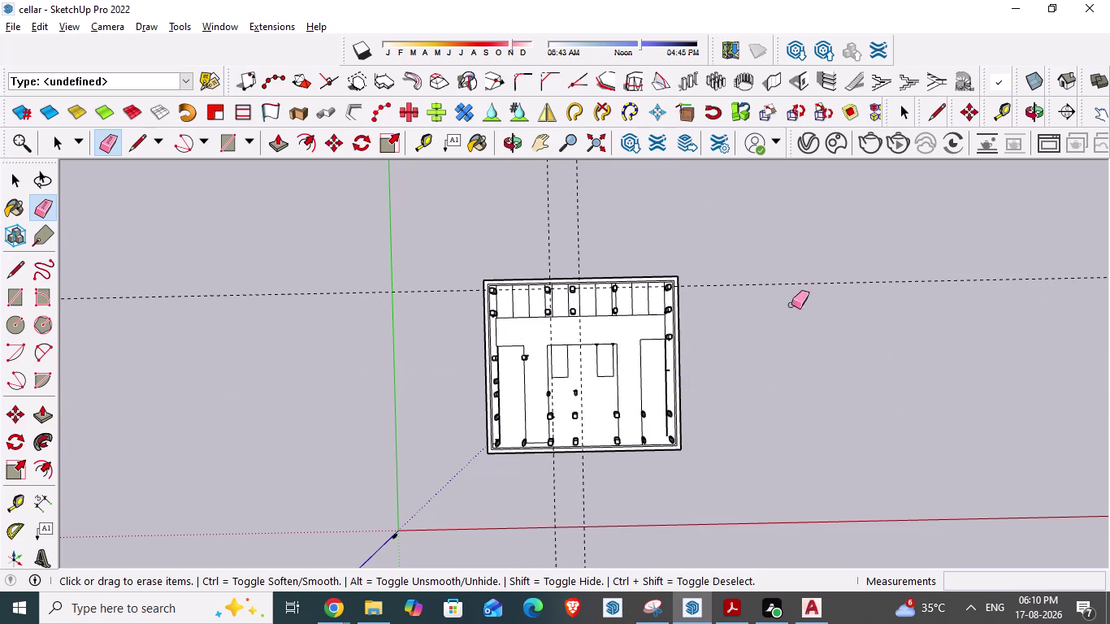
drag(354, 232, 382, 351)
drag(465, 205, 505, 236)
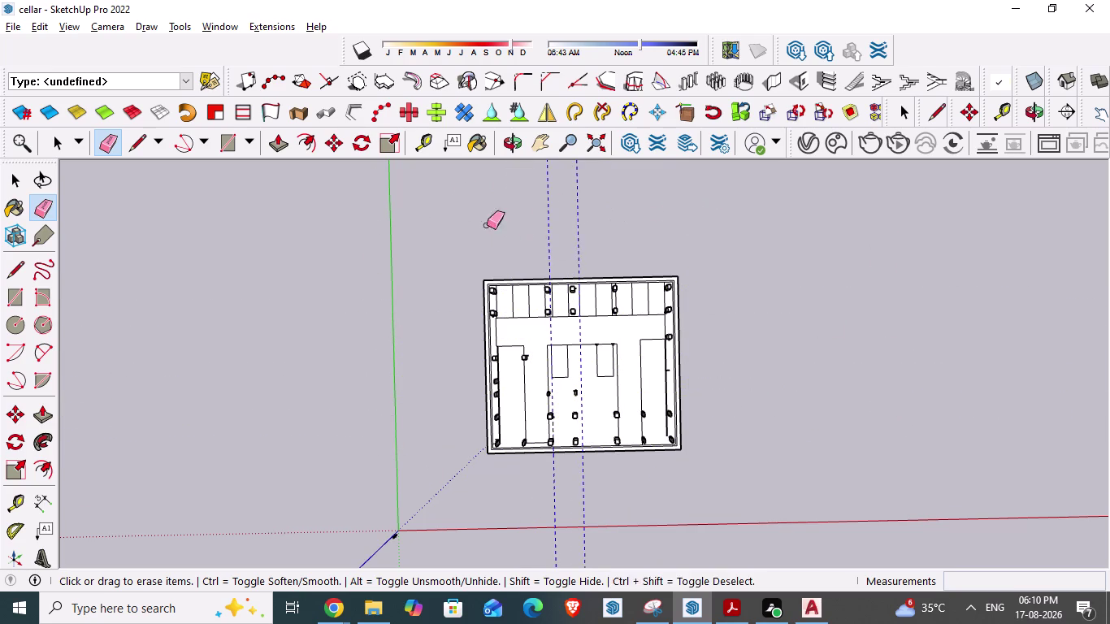
drag(505, 236, 495, 232)
drag(515, 186, 619, 198)
Erase the leftover guide line near the ramp-side columns.
scroll(up, 3)
scroll(up, 3)
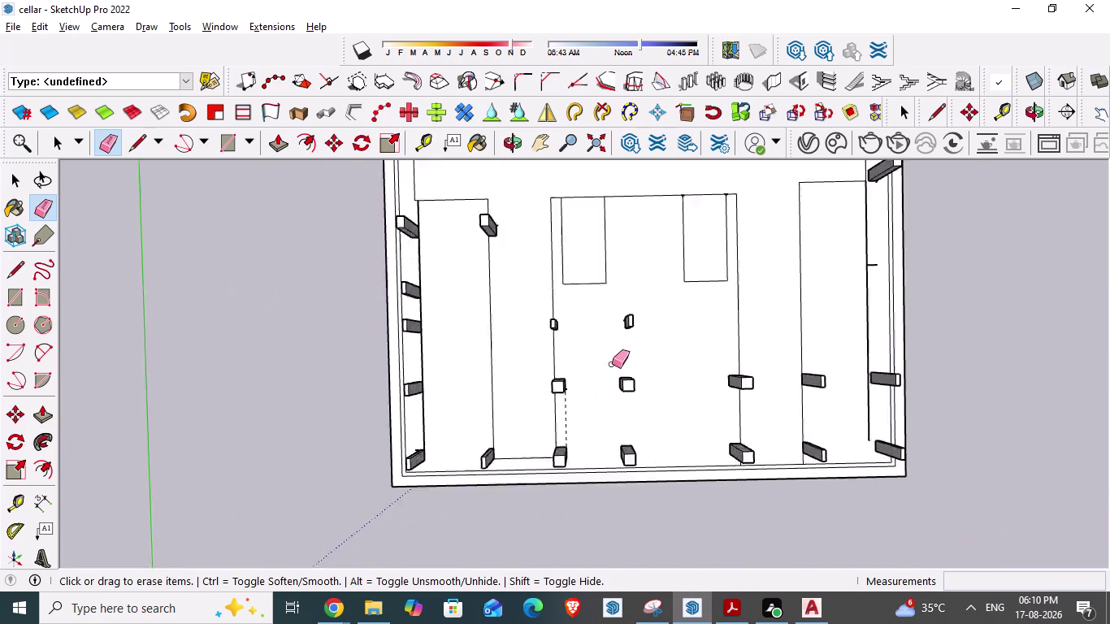
scroll(up, 3)
click(558, 425)
scroll(down, 3)
scroll(up, 3)
scroll(up, 3)
scroll(up, 3)
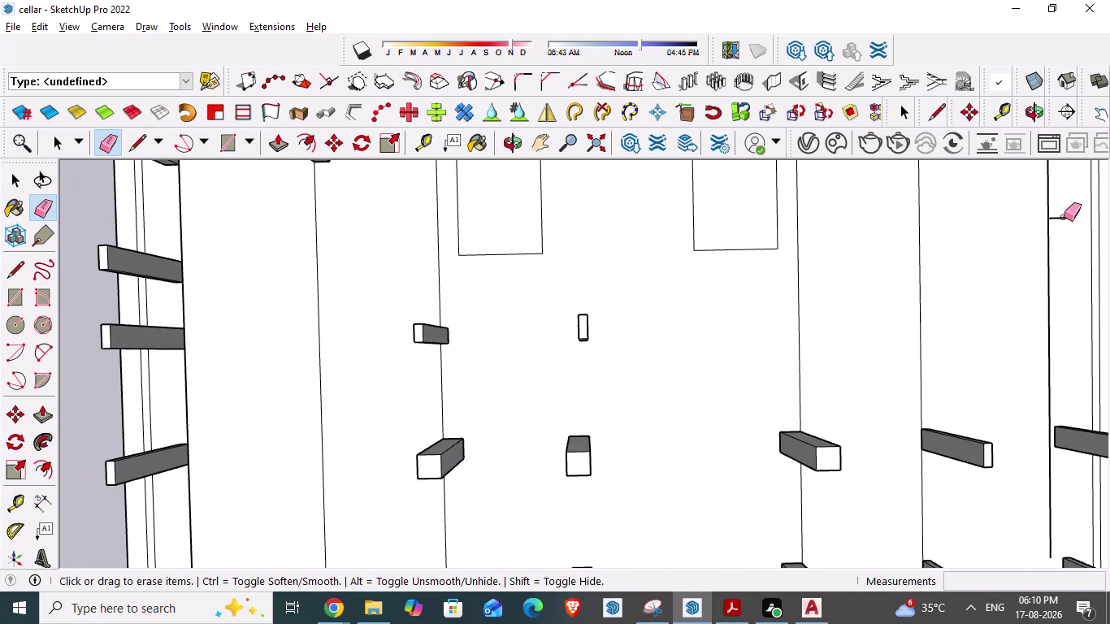
scroll(down, 3)
Orbit around the cellar floor to confirm no guides remain, then return to Select.
middle_drag(811, 321, 782, 393)
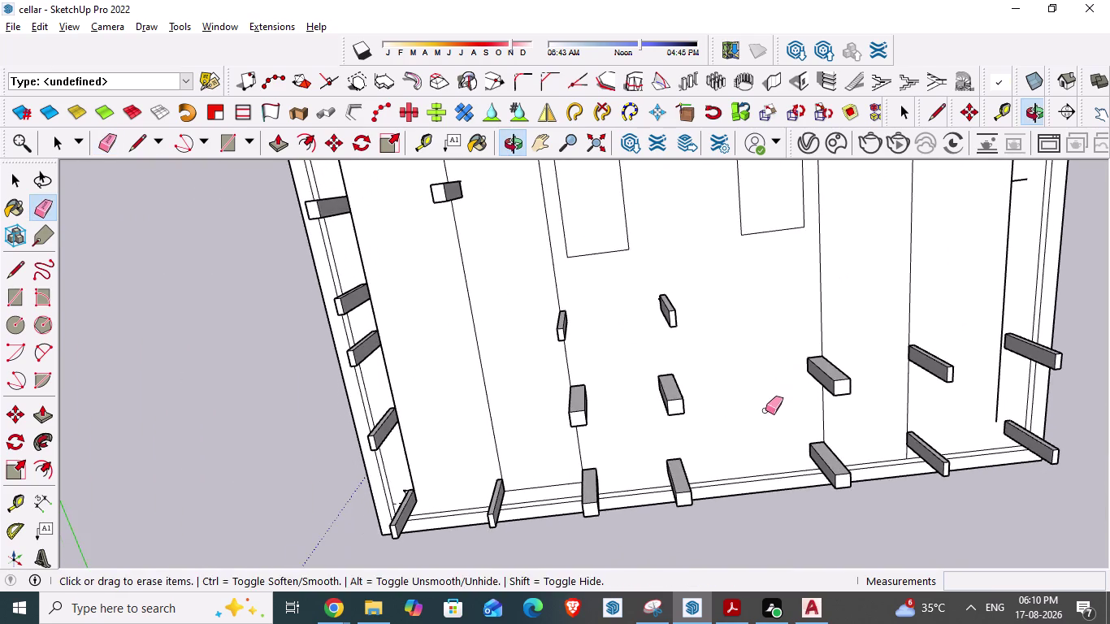
middle_drag(743, 408, 559, 264)
scroll(down, 3)
middle_drag(742, 425, 708, 467)
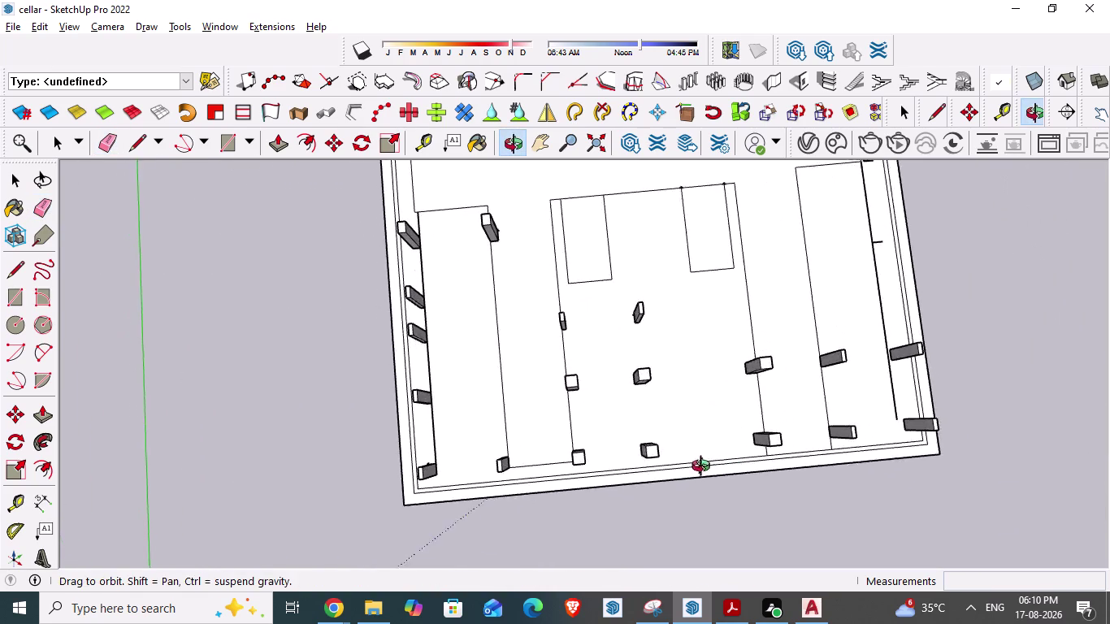
middle_drag(708, 467, 697, 490)
scroll(down, 3)
middle_drag(551, 256, 534, 314)
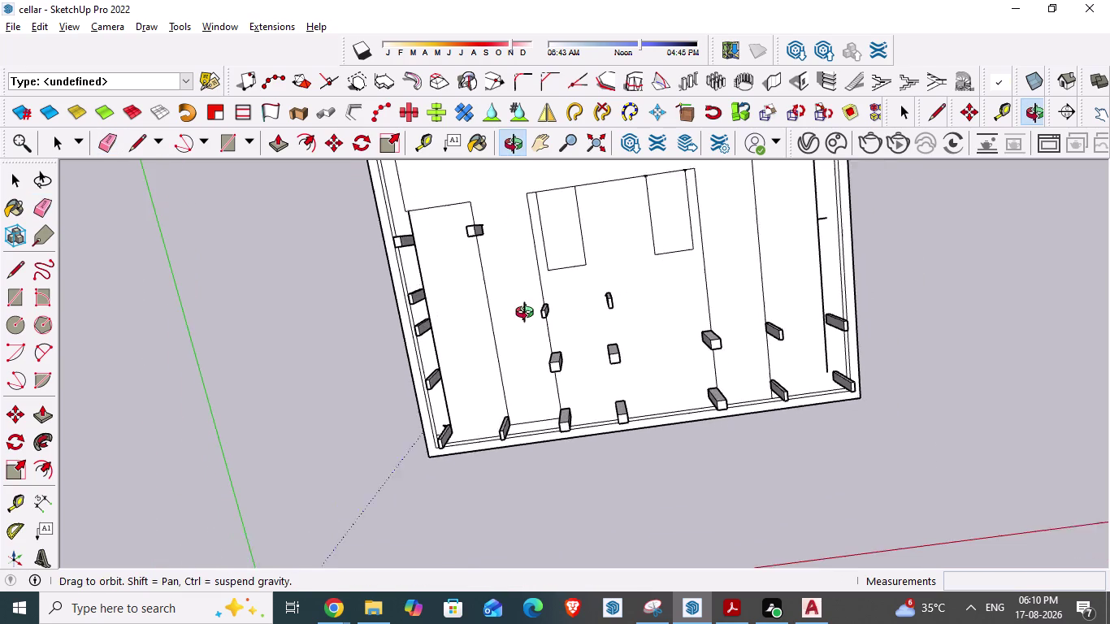
middle_drag(534, 314, 518, 314)
scroll(up, 3)
middle_drag(832, 414, 779, 421)
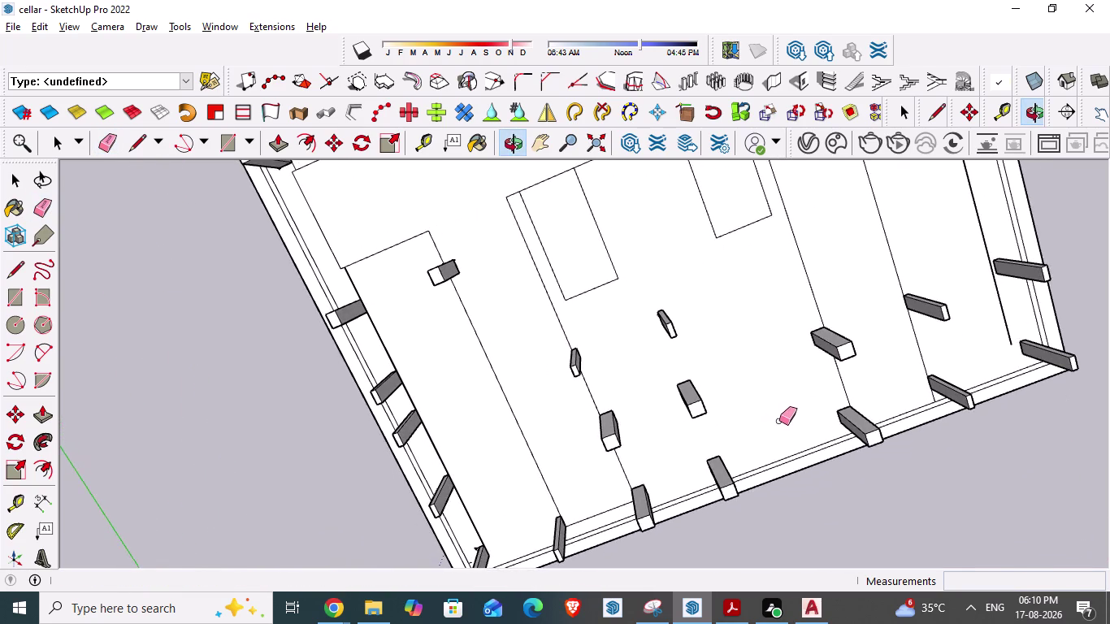
scroll(down, 3)
scroll(down, 3)
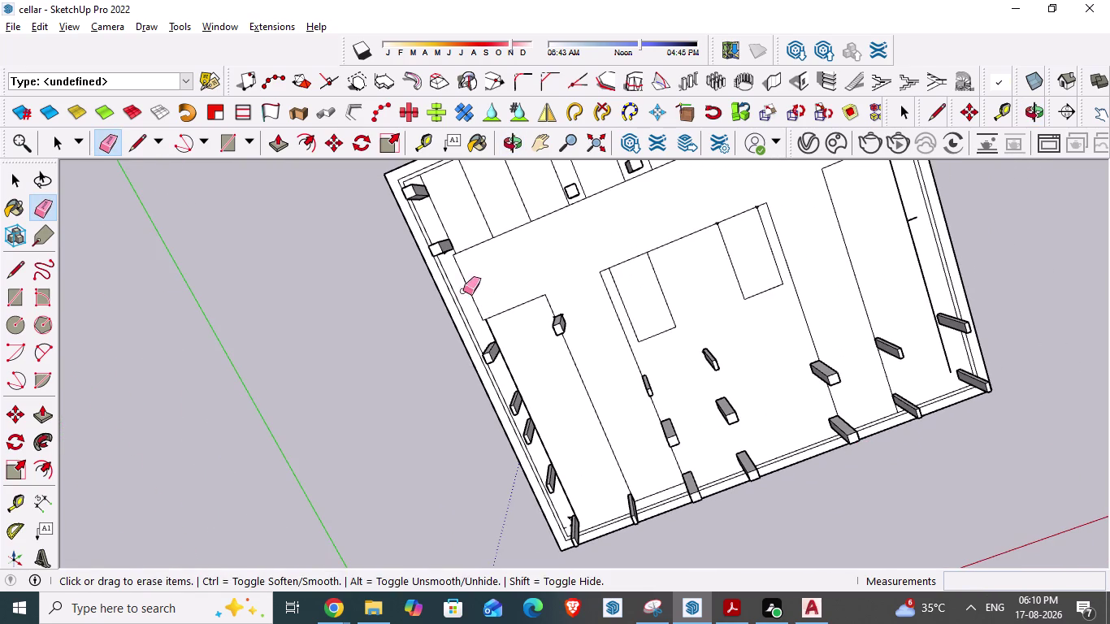
key(space)
click(601, 134)
Orbit the guide-free cellar to see the columns standing up, then switch to AutoCAD.
scroll(up, 3)
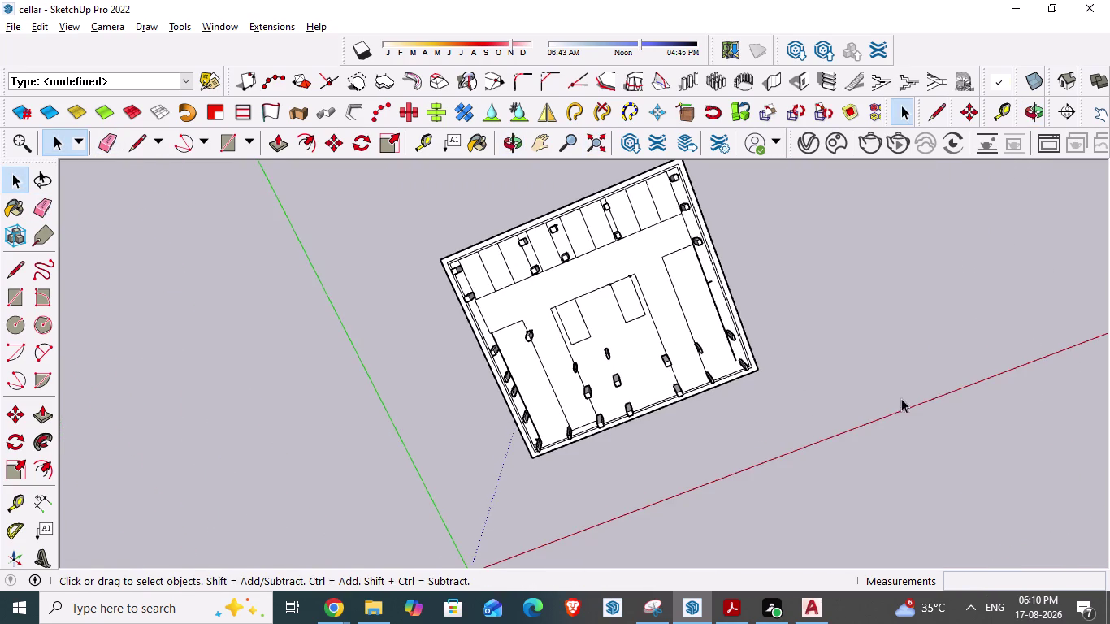
middle_drag(901, 398, 911, 333)
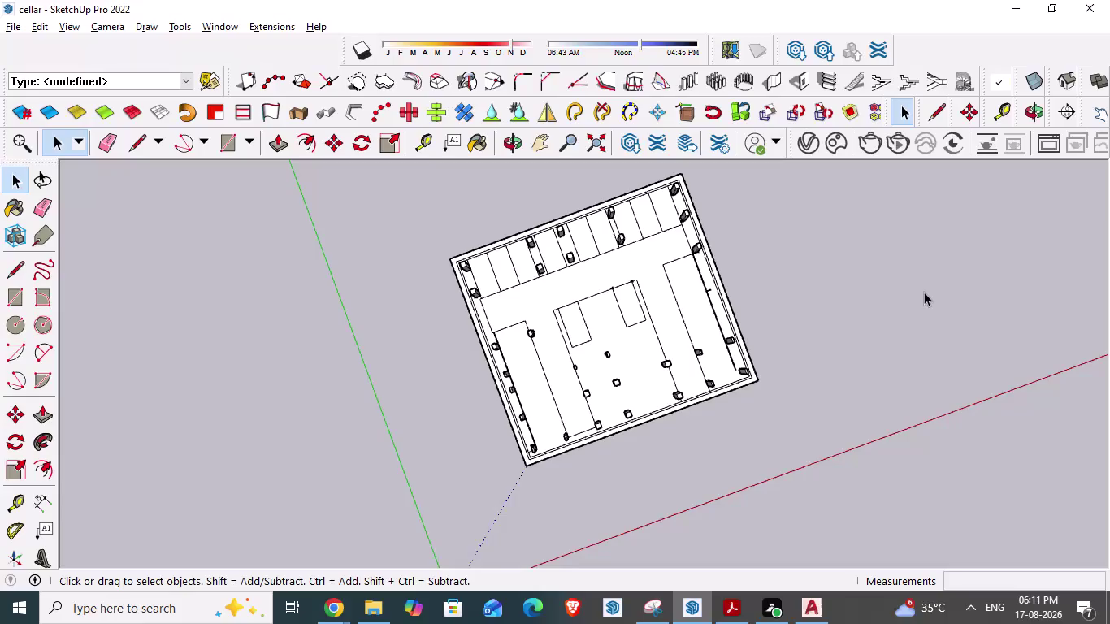
middle_drag(923, 291, 933, 277)
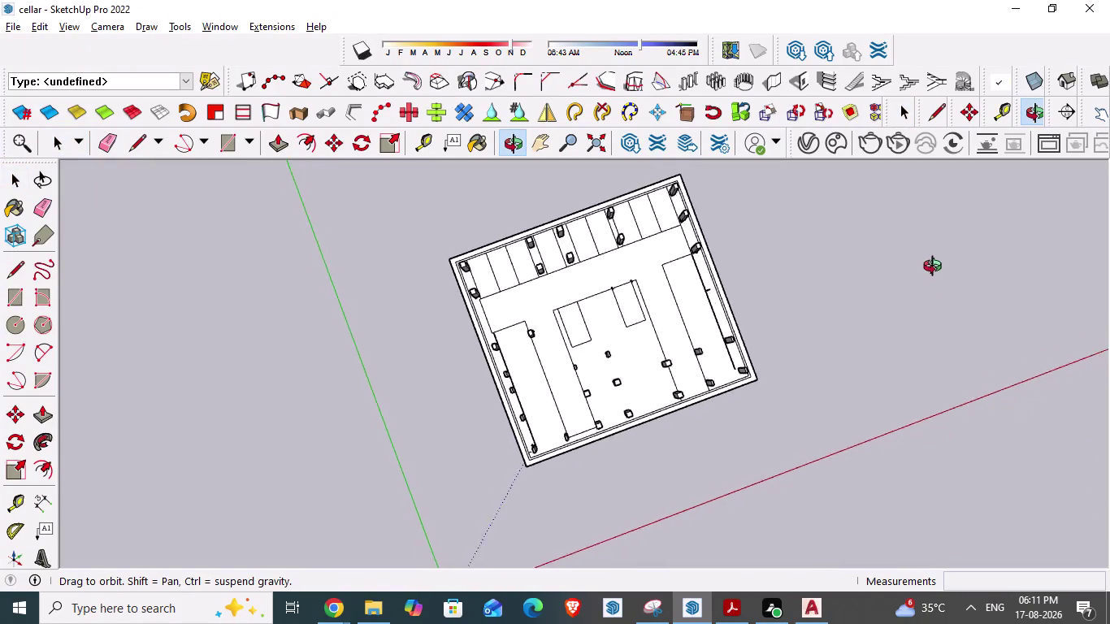
middle_drag(933, 276, 998, 345)
scroll(up, 3)
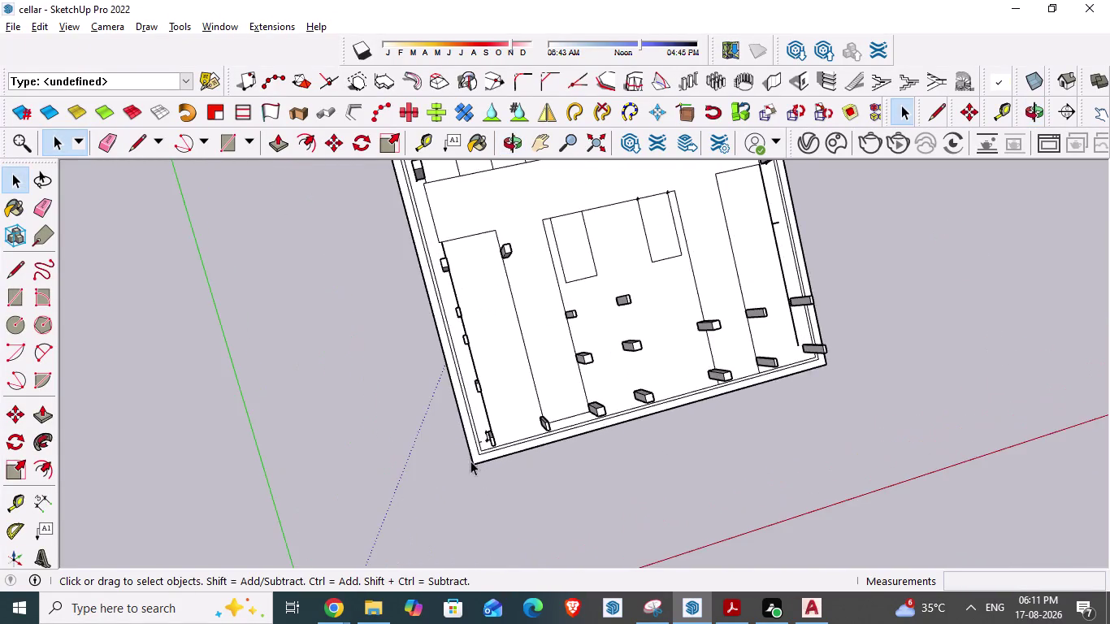
middle_drag(471, 464, 372, 314)
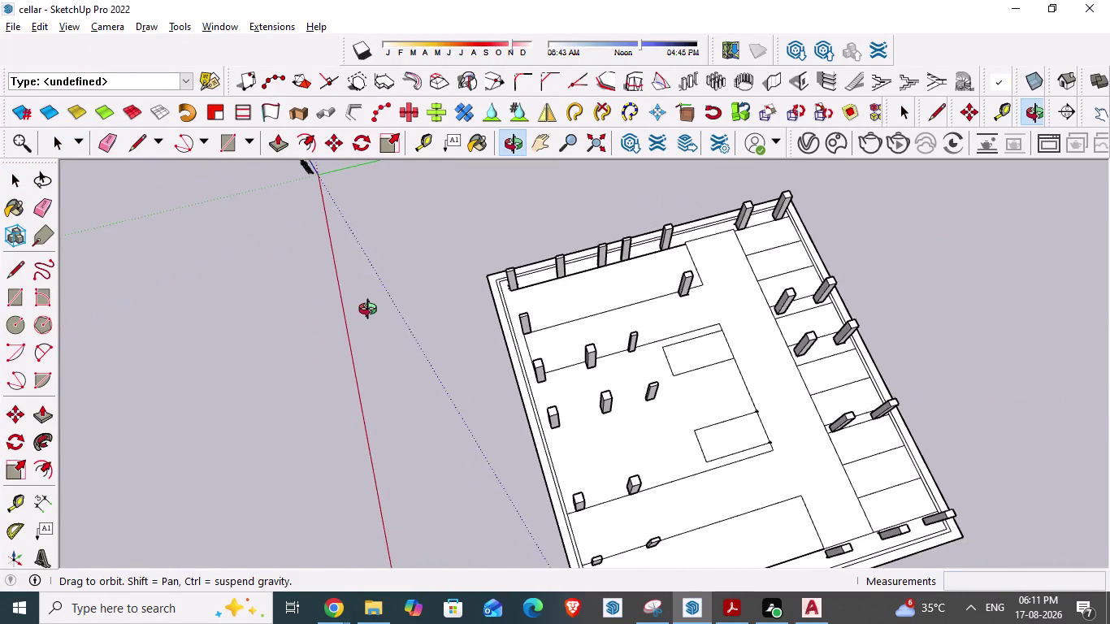
middle_drag(371, 314, 359, 277)
scroll(down, 3)
scroll(down, 3)
scroll(up, 3)
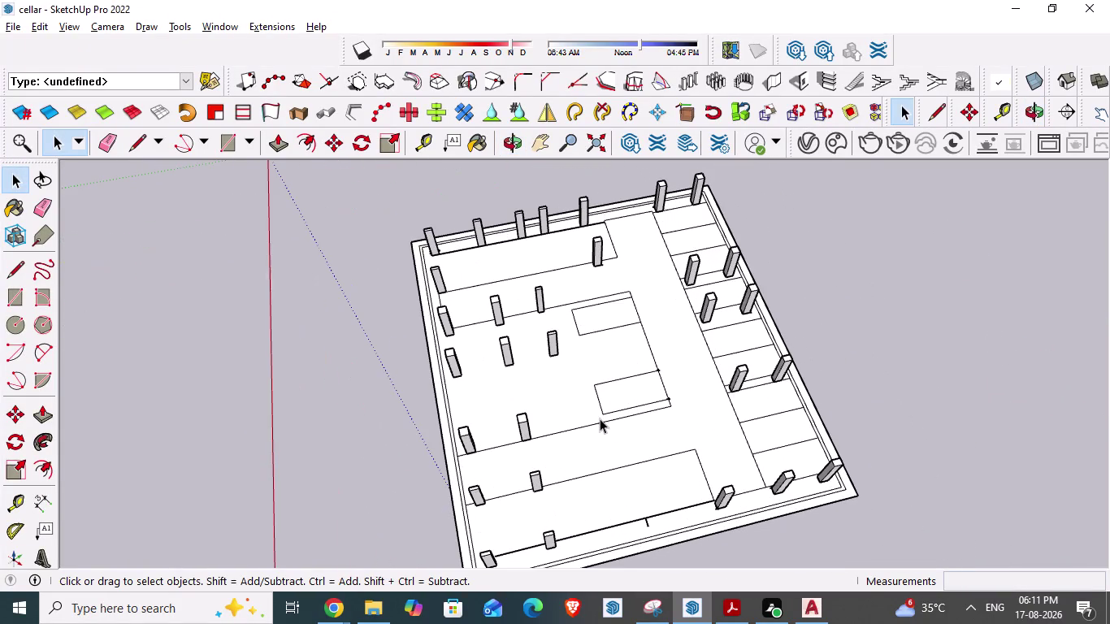
key(alt+Tab)
scroll(down, 3)
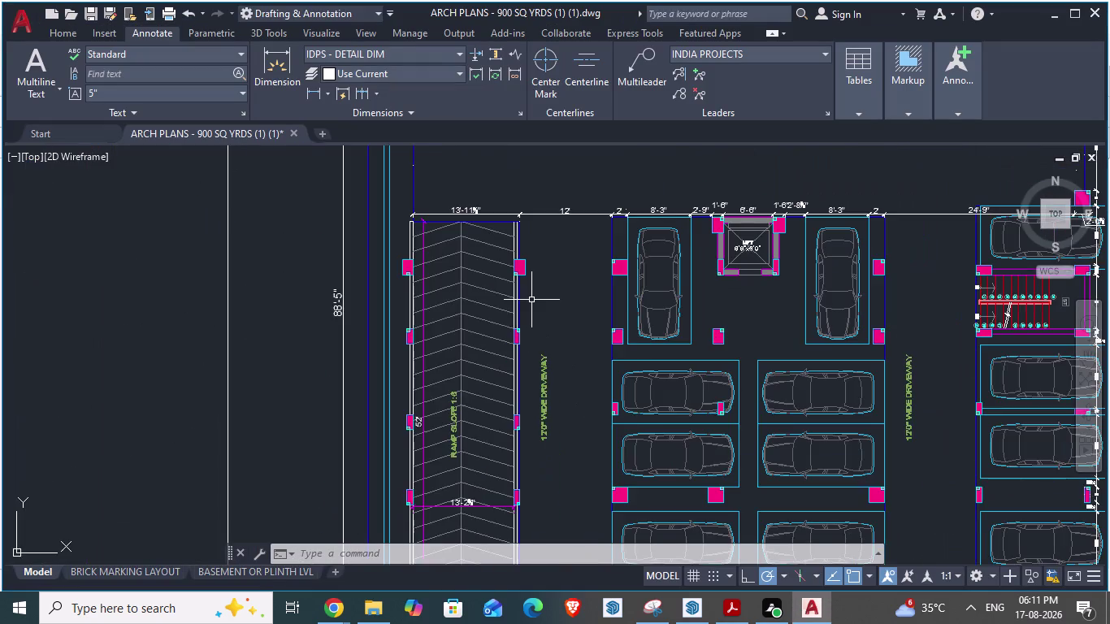
Orbit the SketchUp cellar model toward a top-down view.
scroll(down, 3)
scroll(up, 3)
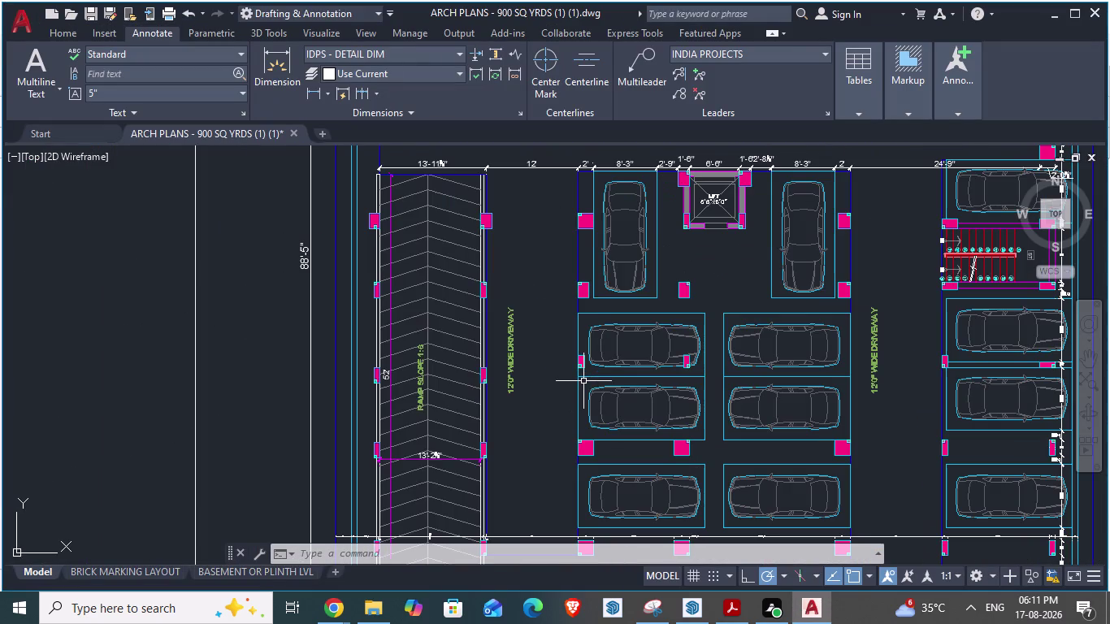
key(alt+Tab)
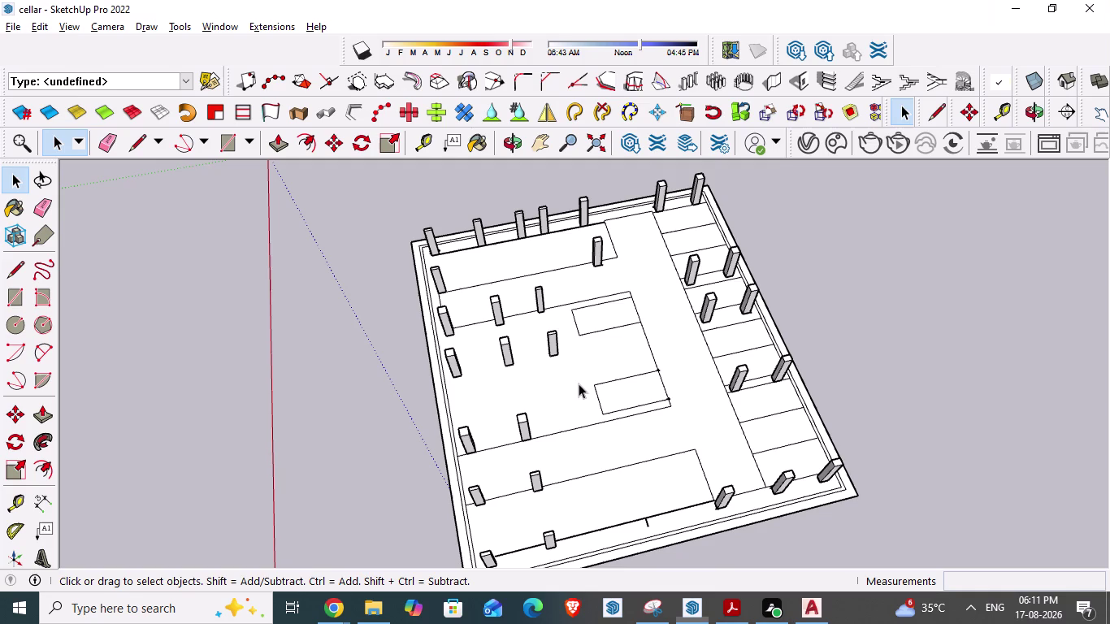
middle_drag(593, 397, 595, 432)
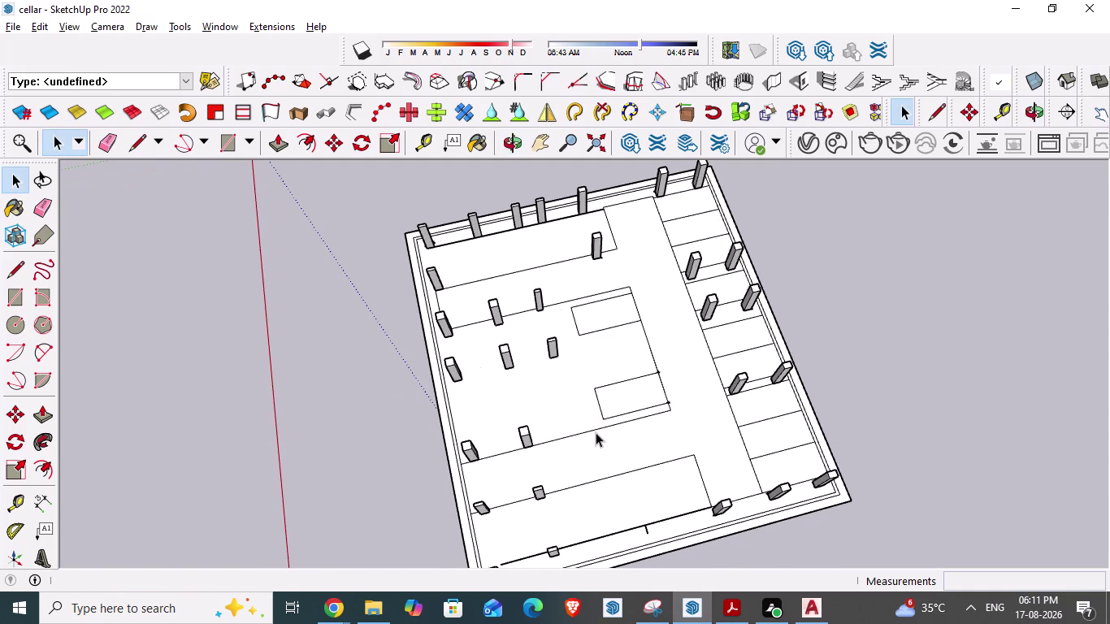
middle_drag(563, 484, 678, 467)
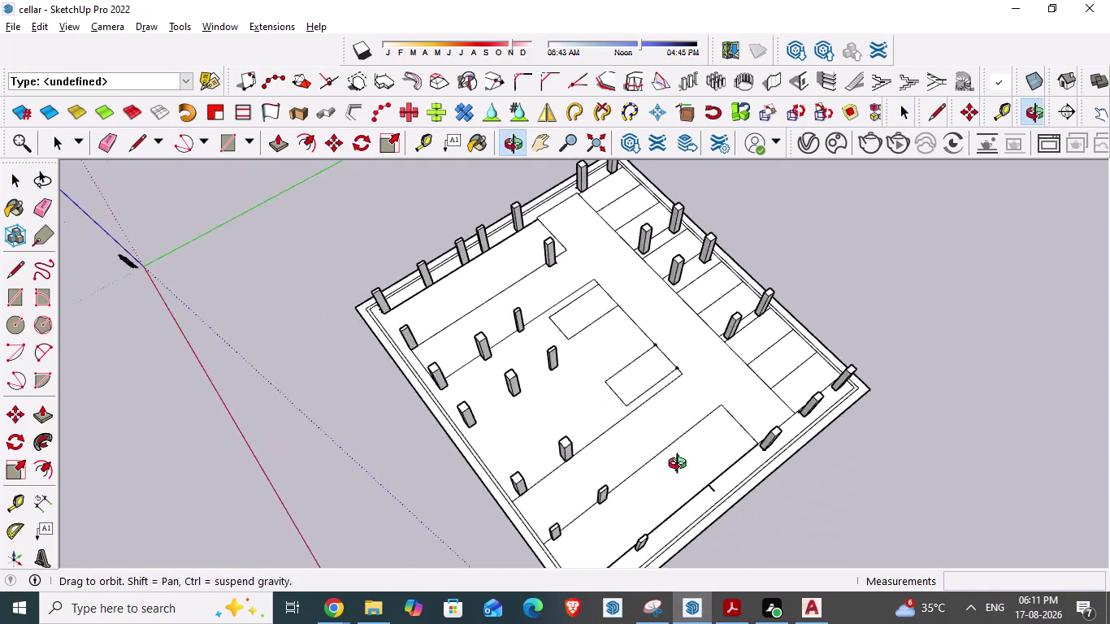
middle_drag(678, 467, 885, 387)
middle_drag(580, 397, 613, 517)
middle_drag(533, 380, 533, 400)
Alternate between the AutoCAD parking plan and the cellar model, zooming each.
key(alt+Tab)
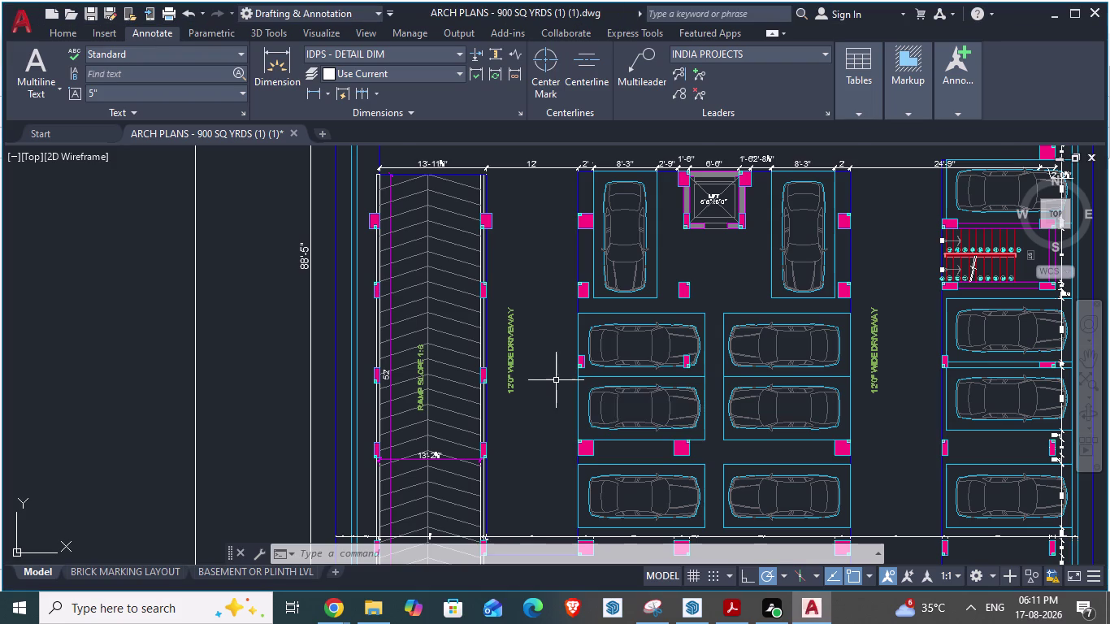
scroll(down, 3)
key(alt+Tab)
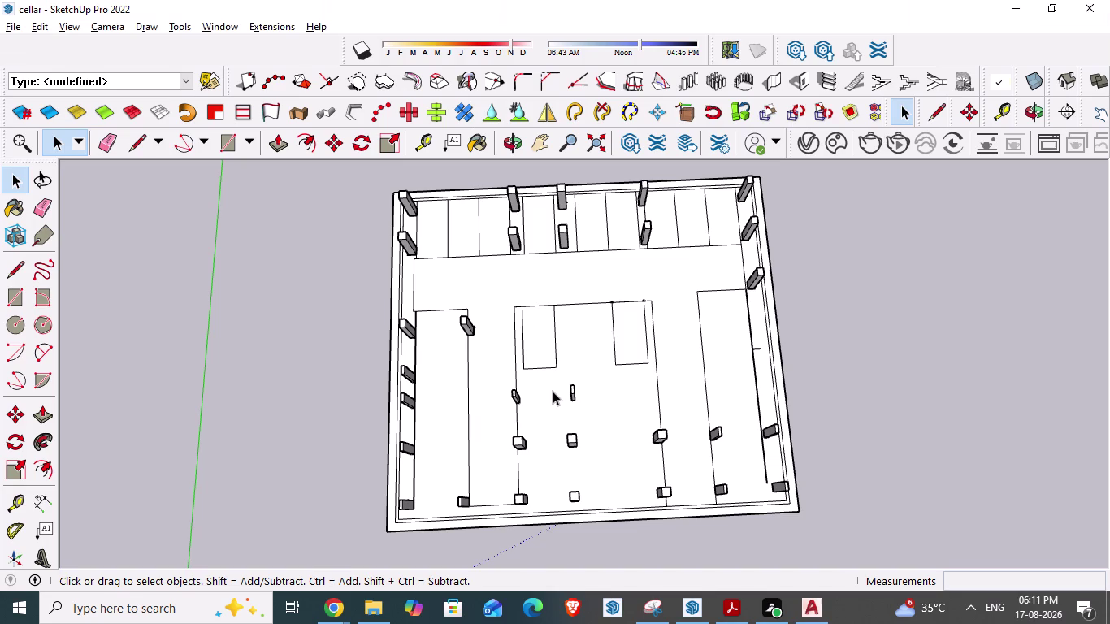
scroll(up, 3)
scroll(down, 3)
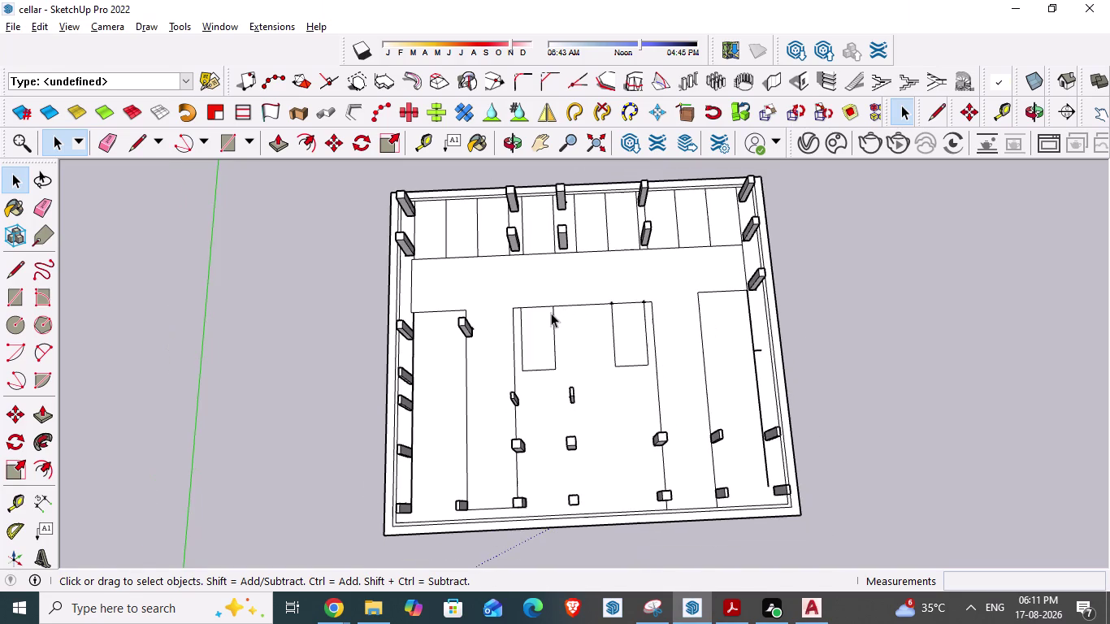
key(alt+Tab)
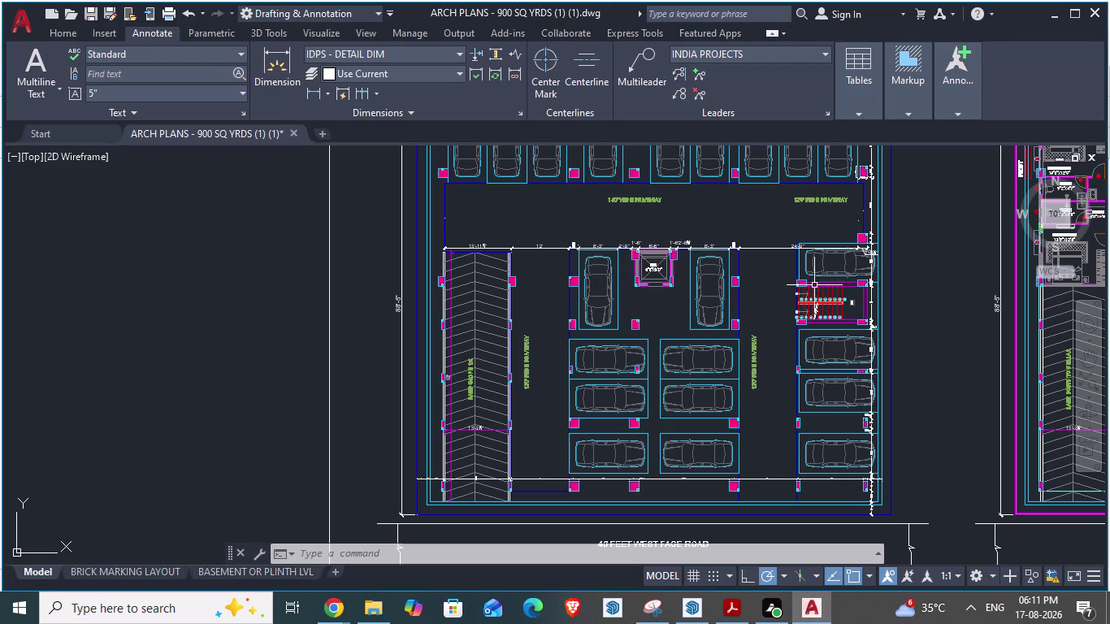
key(alt+Tab)
scroll(up, 3)
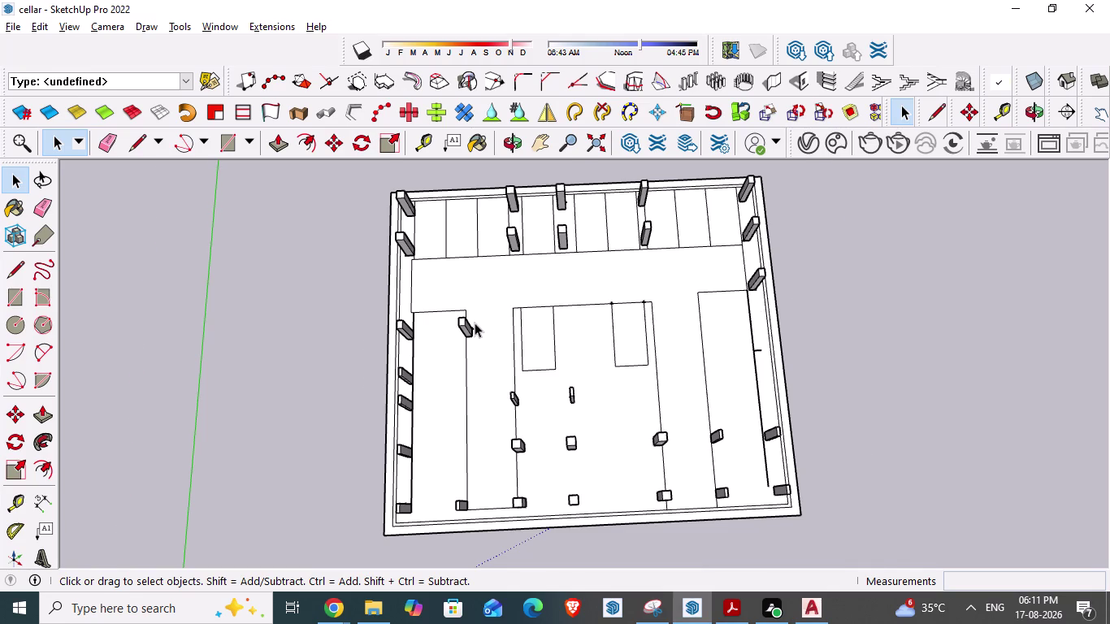
scroll(up, 3)
scroll(up, 3)
Zoom the AutoCAD plan in on the lift-side columns and begin an aligned dimension.
key(alt+Tab)
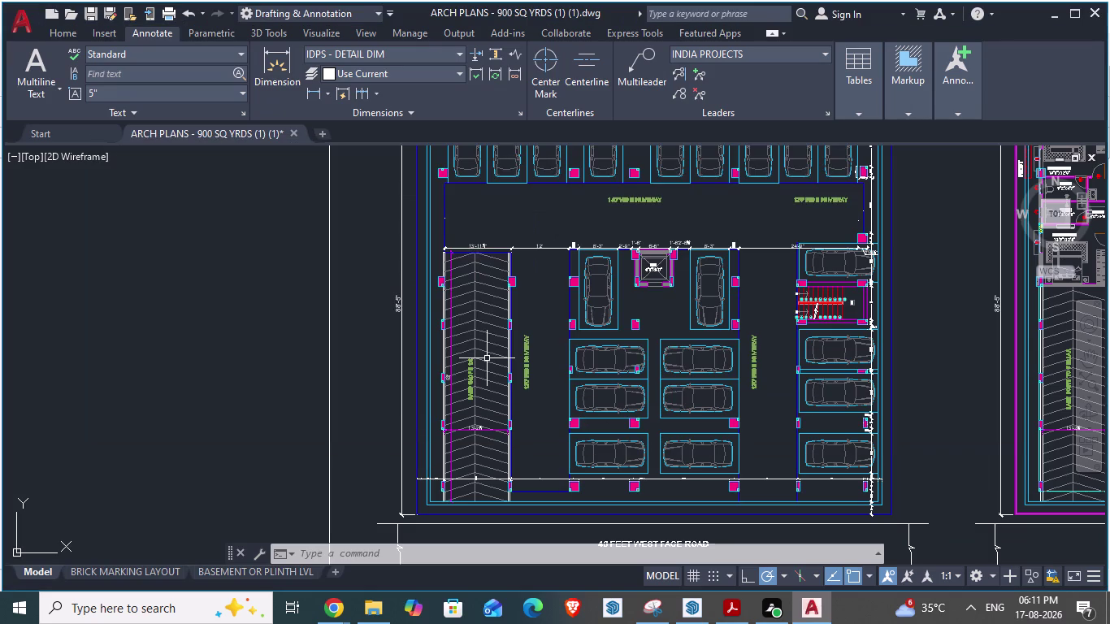
scroll(up, 3)
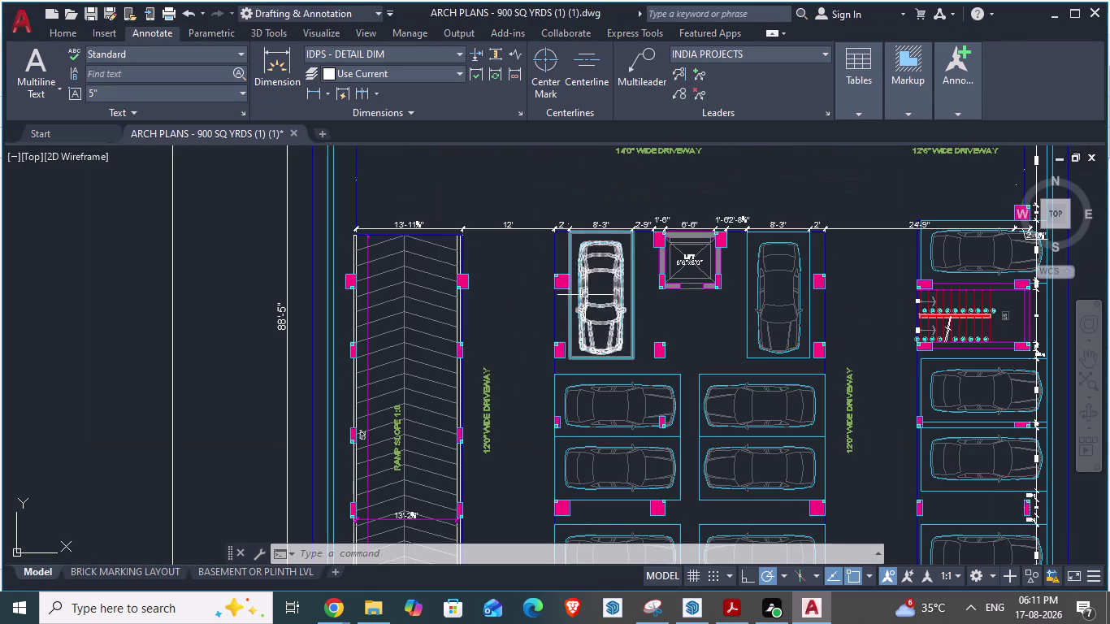
scroll(up, 3)
key(alt+Tab)
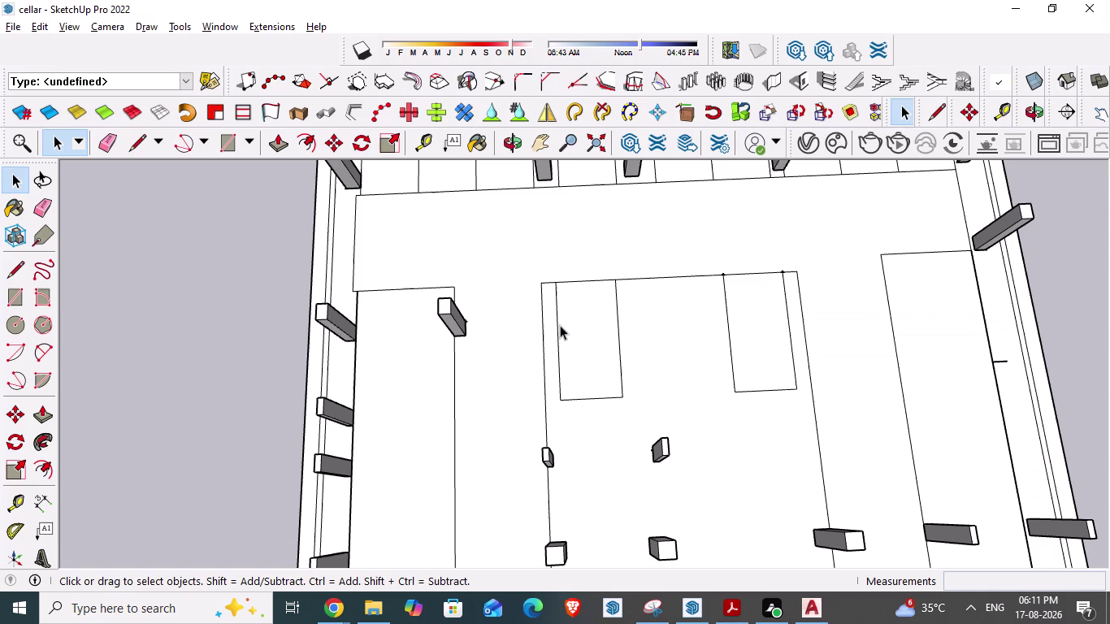
scroll(up, 3)
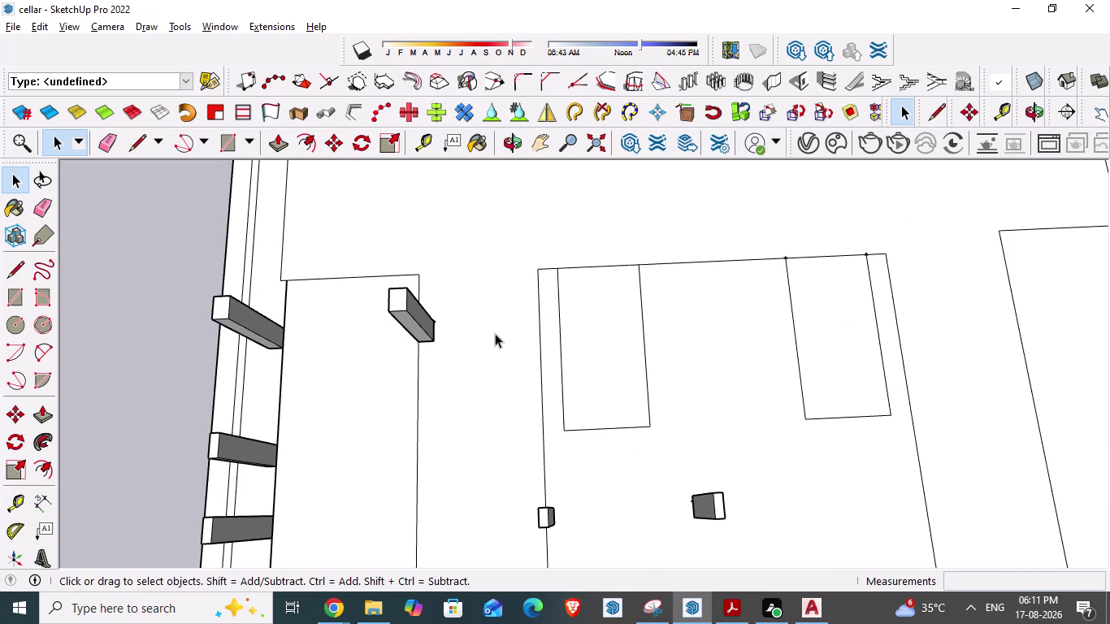
key(alt+Tab)
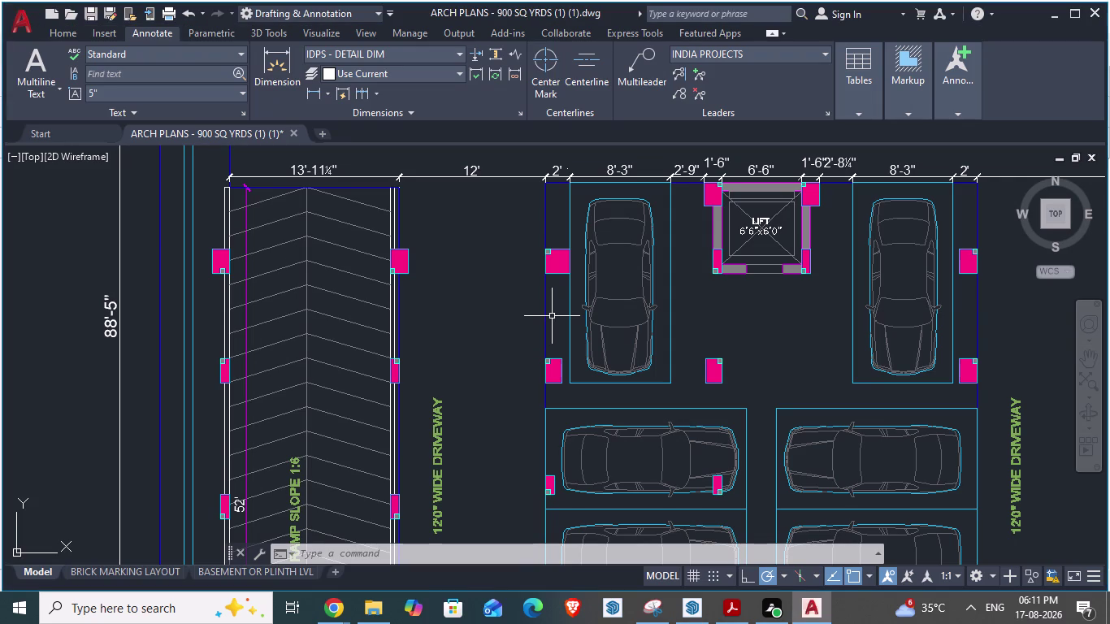
text(da)
key(Return)
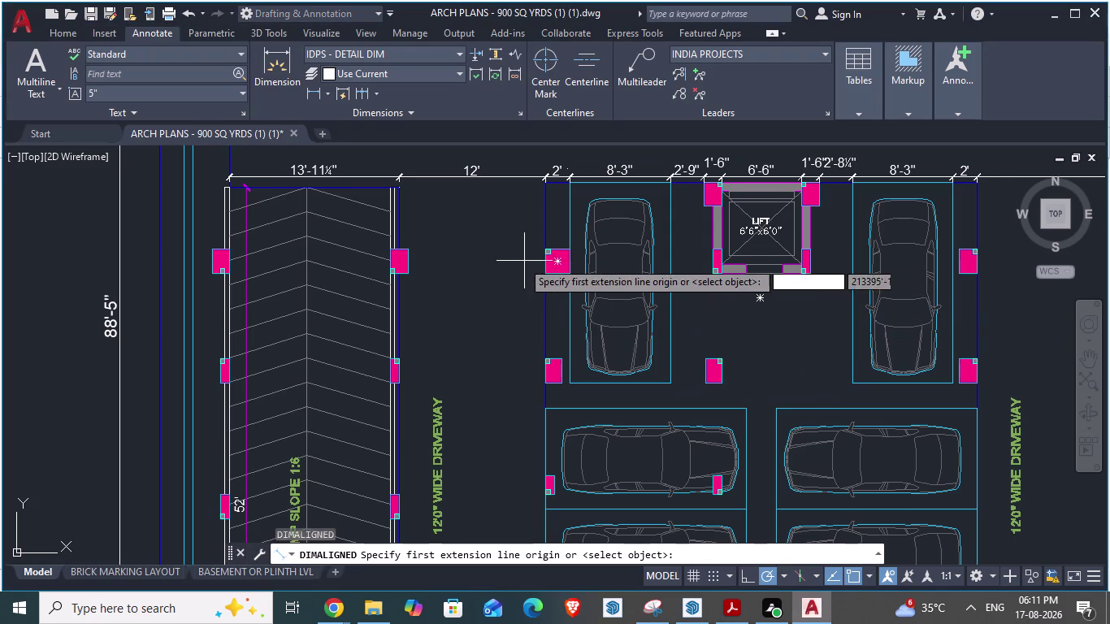
click(547, 249)
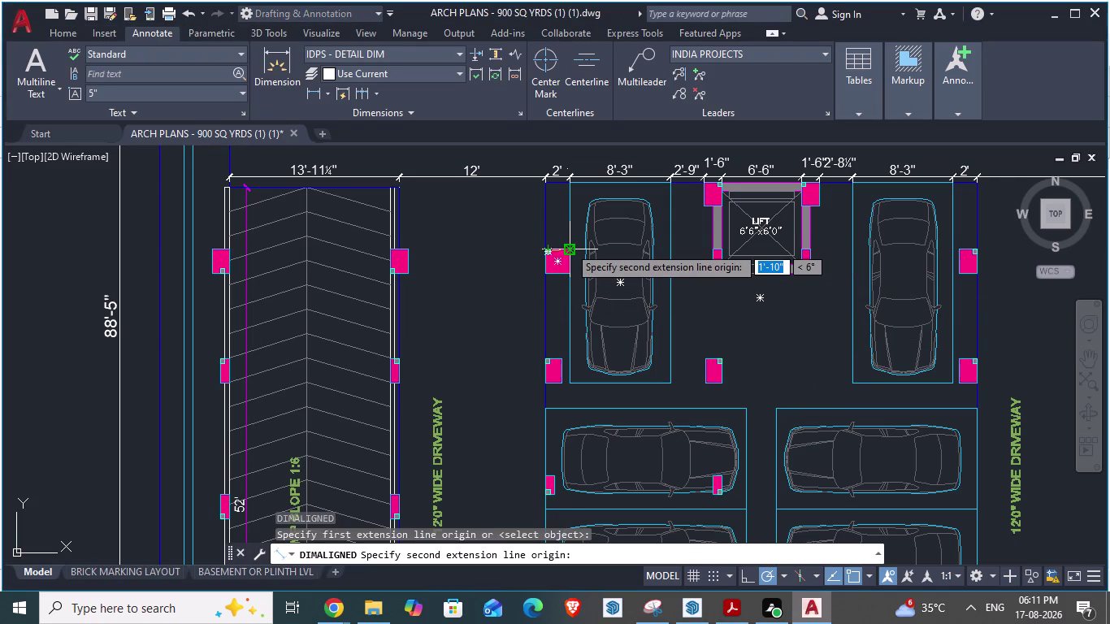
scroll(up, 3)
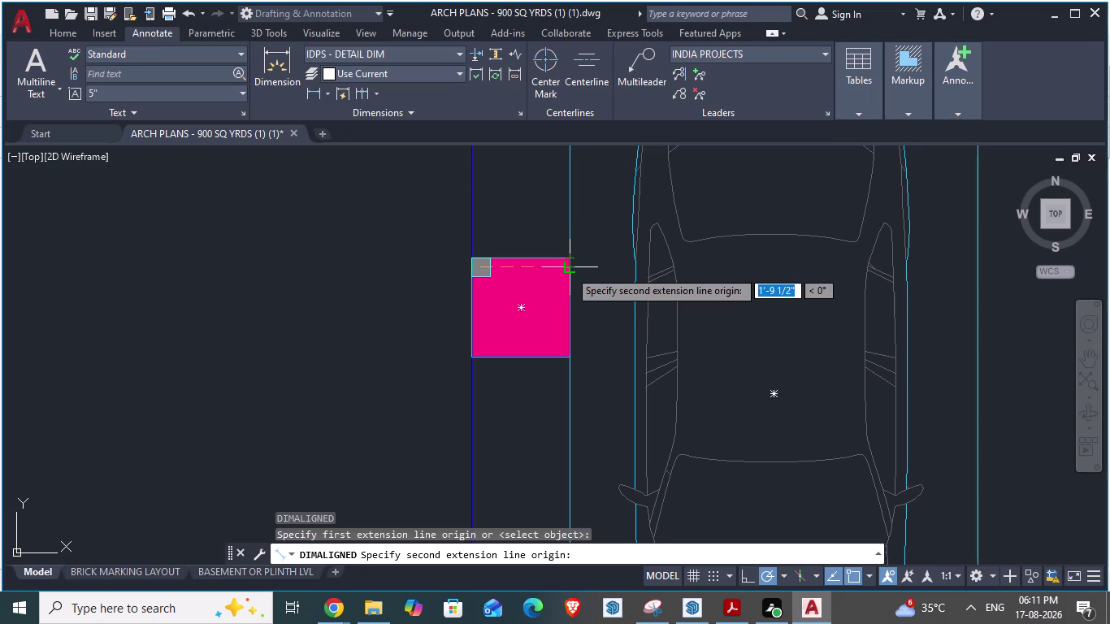
key(Escape)
key(space)
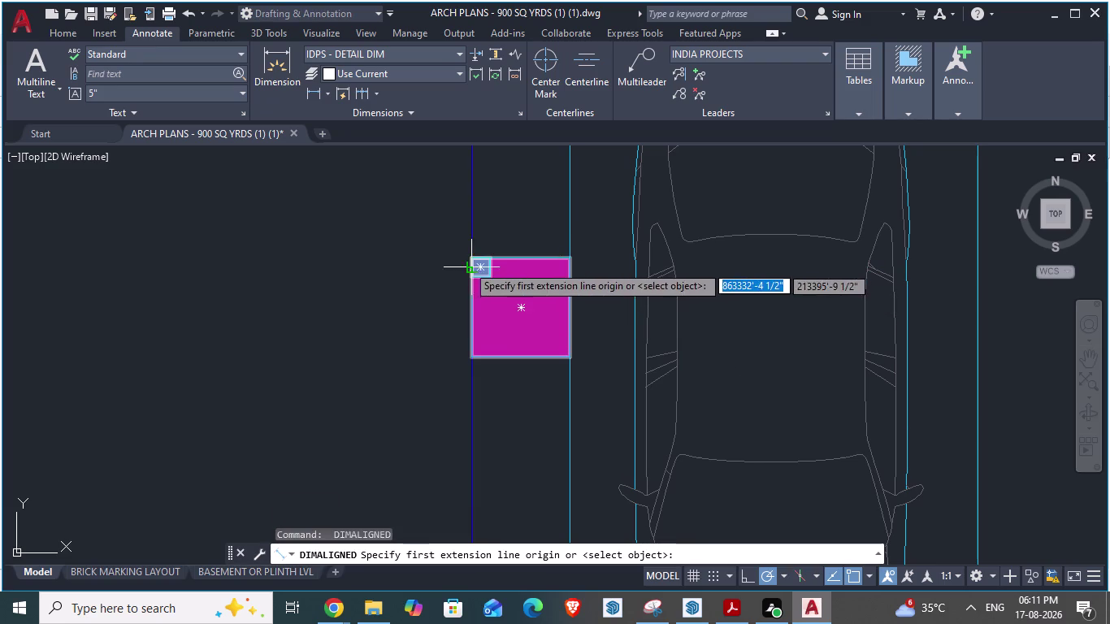
click(471, 257)
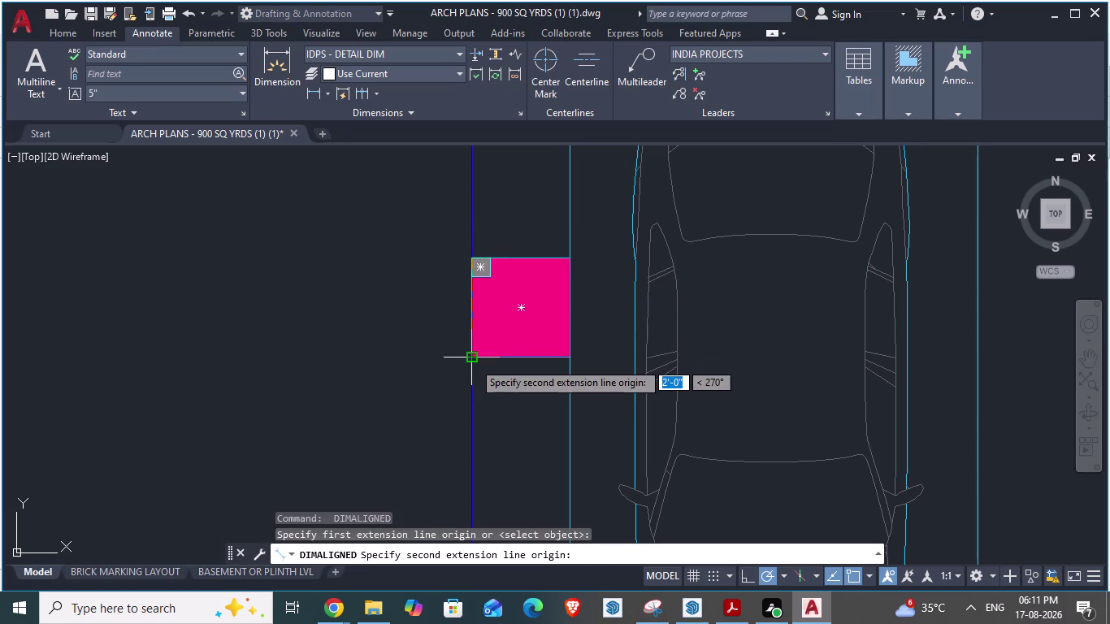
key(Escape)
key(space)
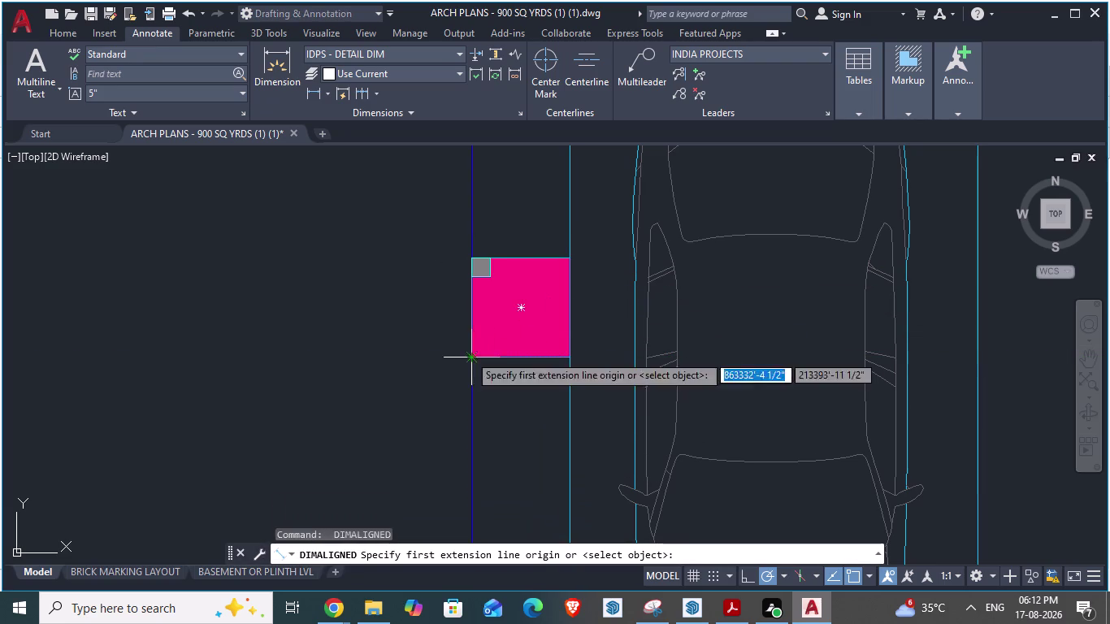
click(469, 354)
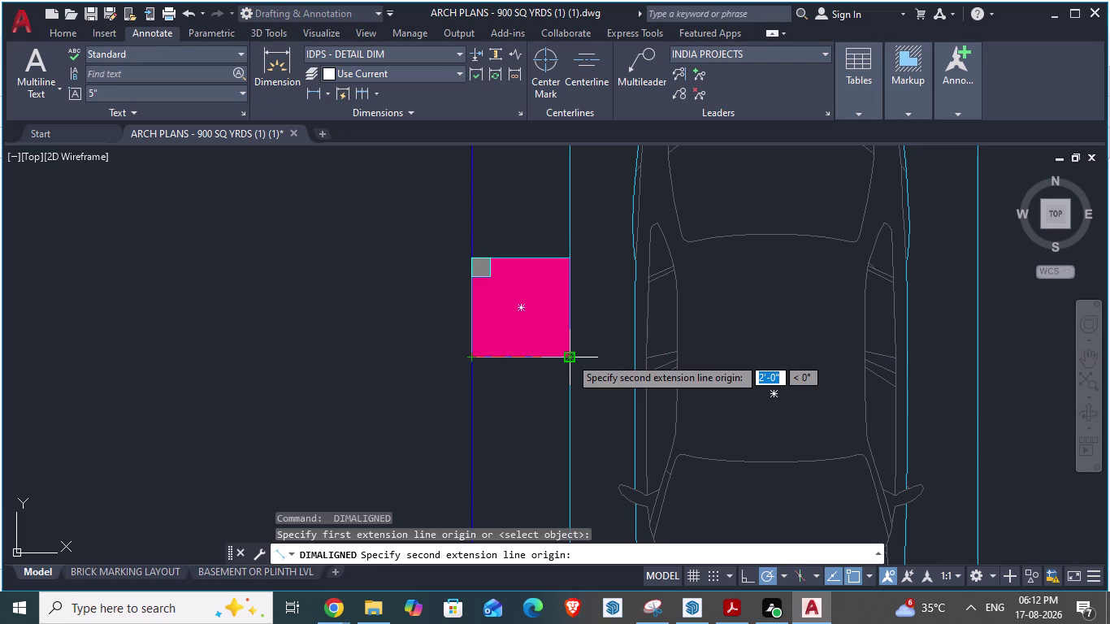
key(Escape)
scroll(down, 3)
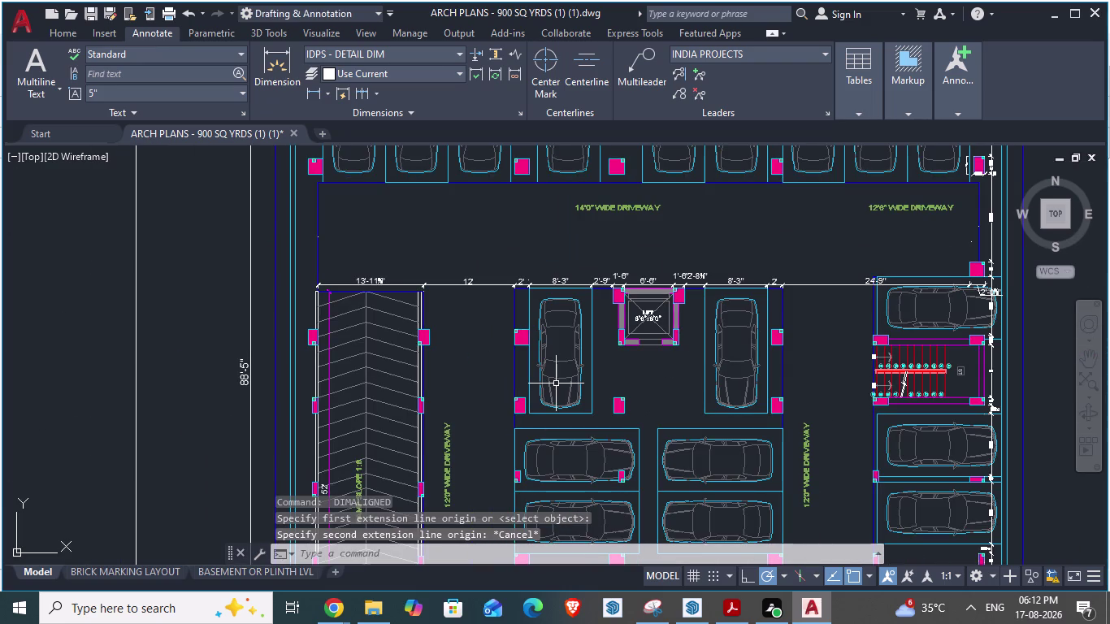
key(alt+Tab)
scroll(up, 3)
Place a Tape Measure guide across the cellar from the first column's corner.
scroll(down, 3)
middle_drag(465, 379, 460, 396)
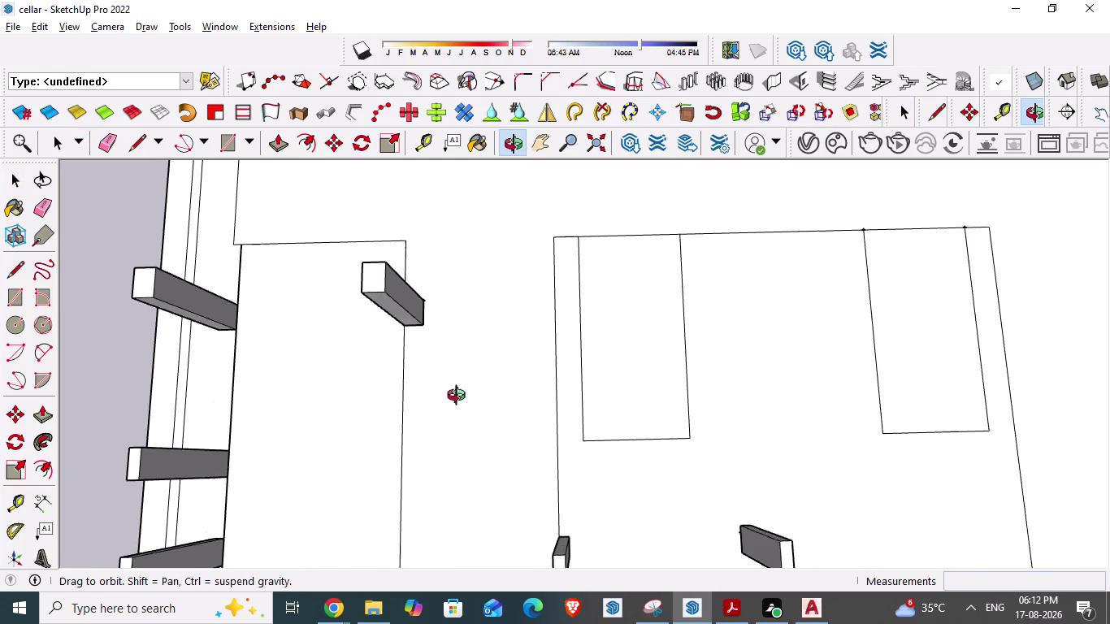
middle_drag(460, 396, 458, 406)
scroll(up, 3)
scroll(up, 3)
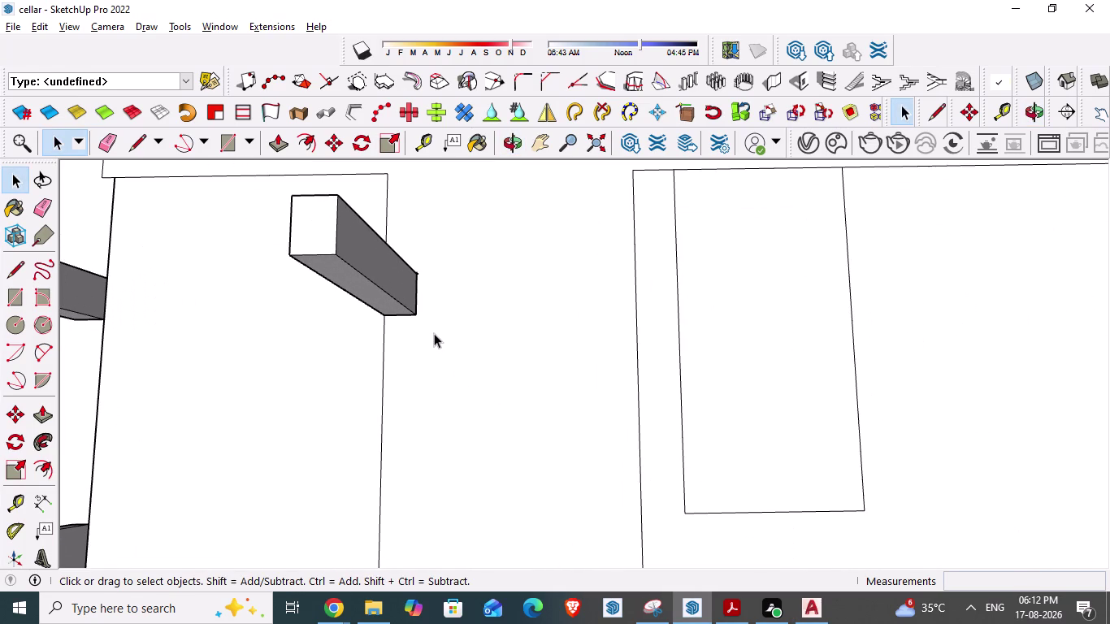
key(t)
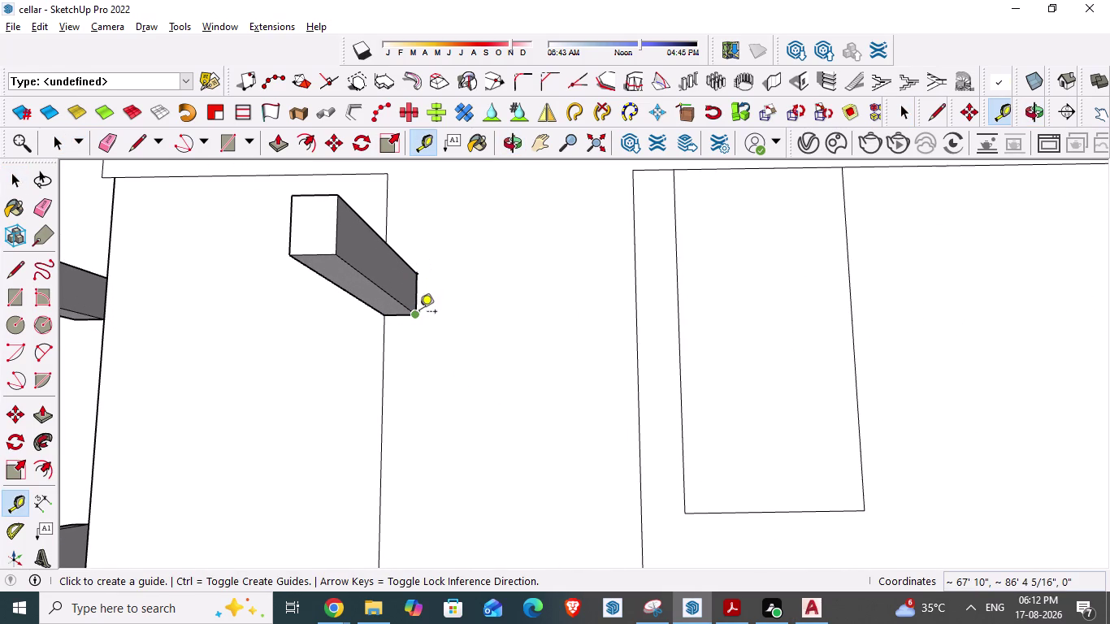
click(419, 316)
scroll(down, 3)
scroll(down, 3)
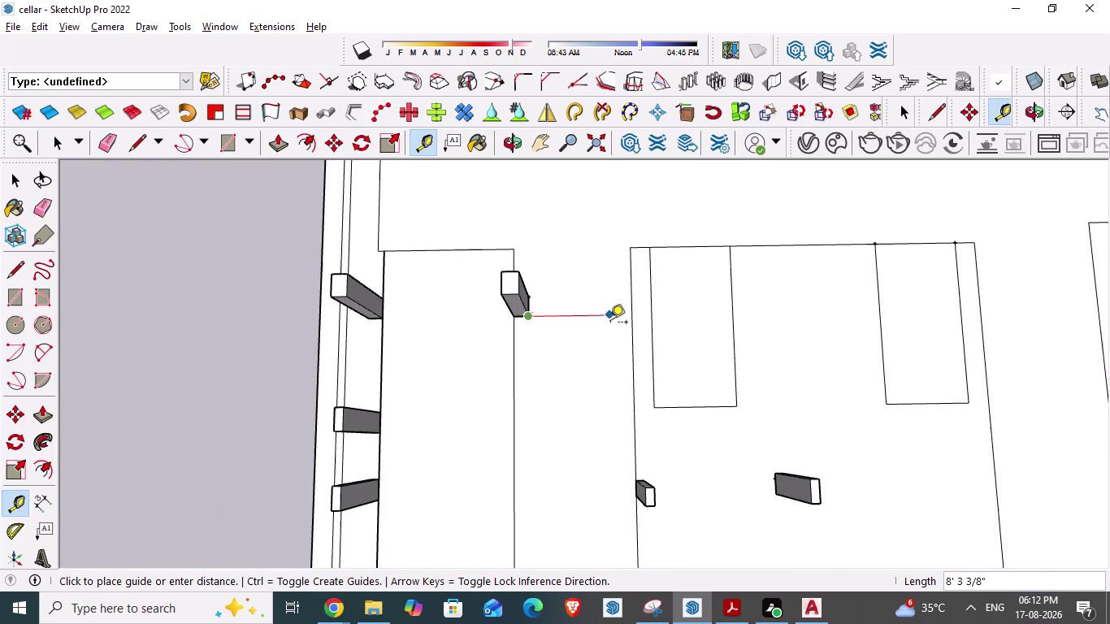
scroll(down, 3)
scroll(down, 3)
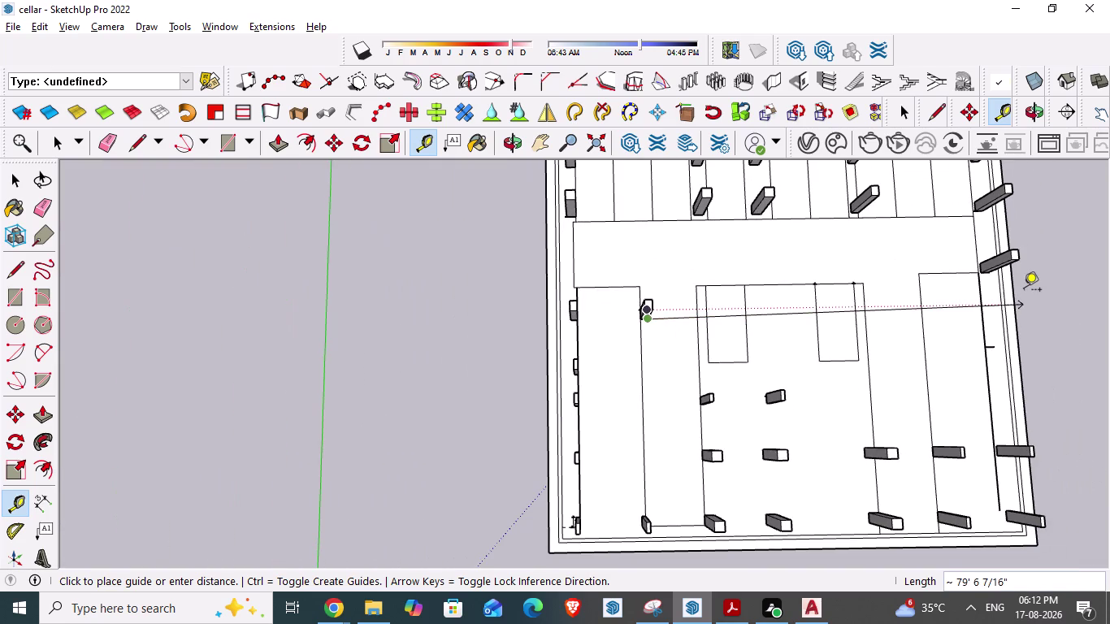
scroll(up, 3)
click(1010, 311)
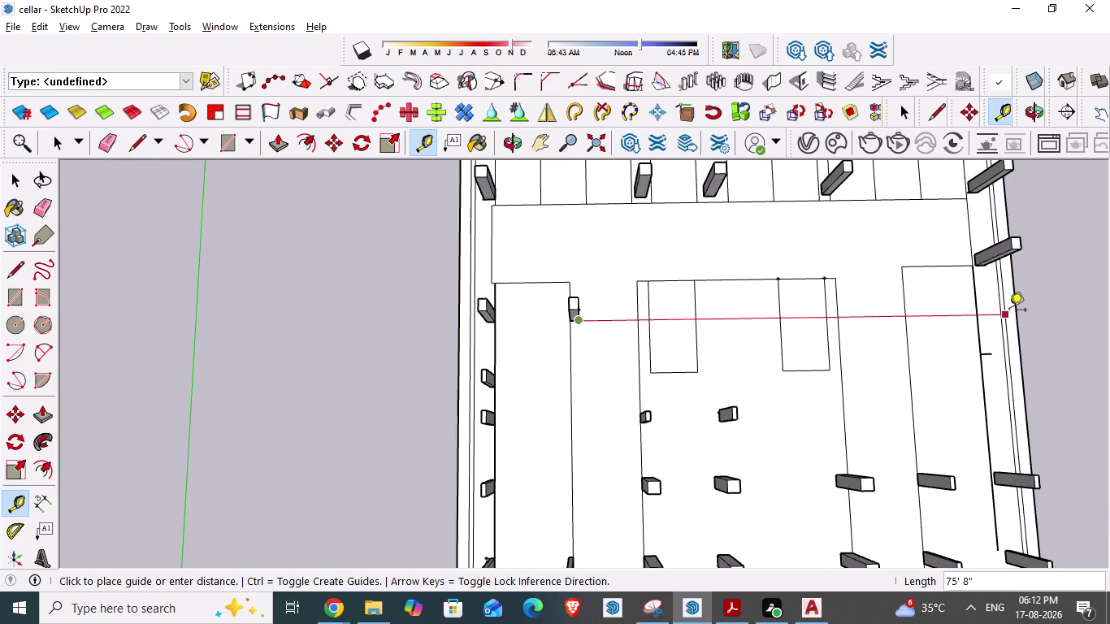
Add a second guide 2' from the first, past the wall pillar.
scroll(up, 3)
middle_drag(621, 362, 622, 385)
scroll(up, 3)
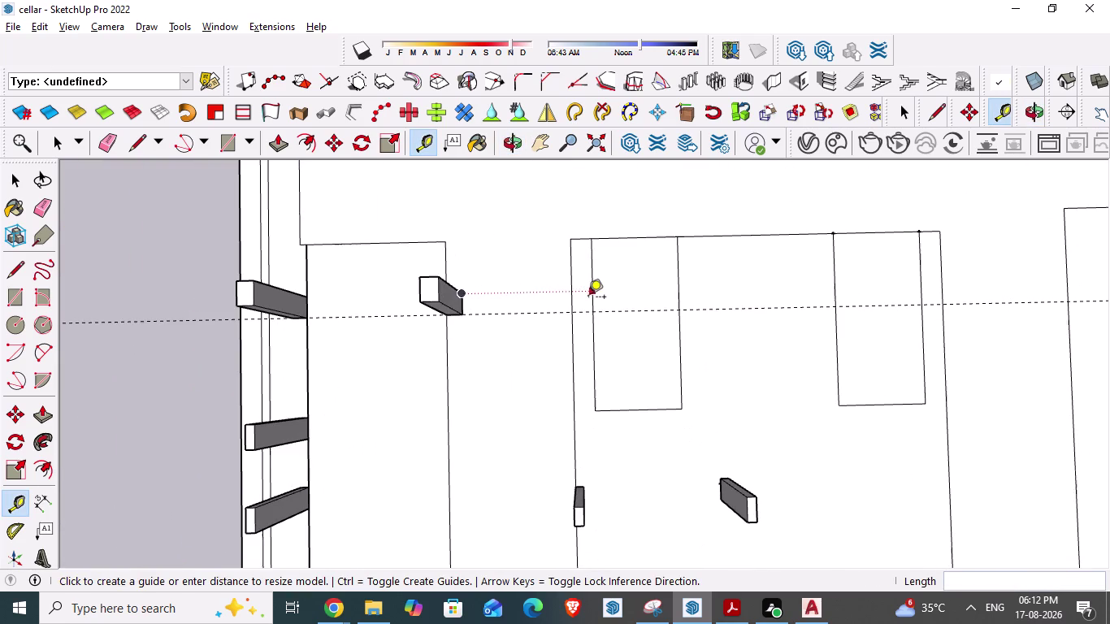
click(583, 310)
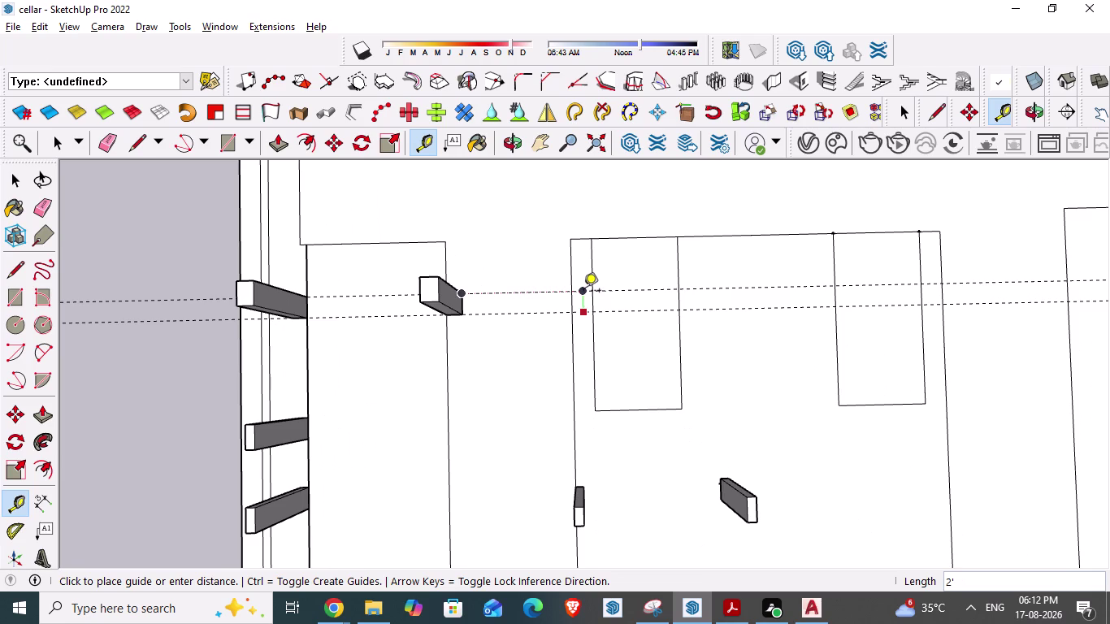
text(2')
key(Return)
scroll(up, 3)
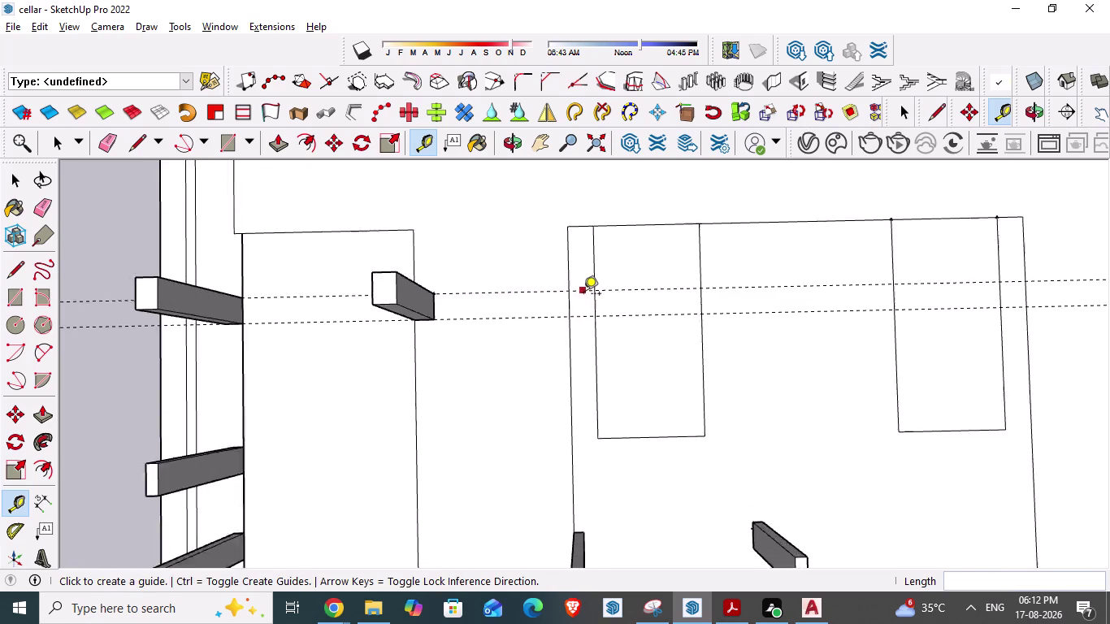
scroll(up, 3)
scroll(down, 3)
key(Escape)
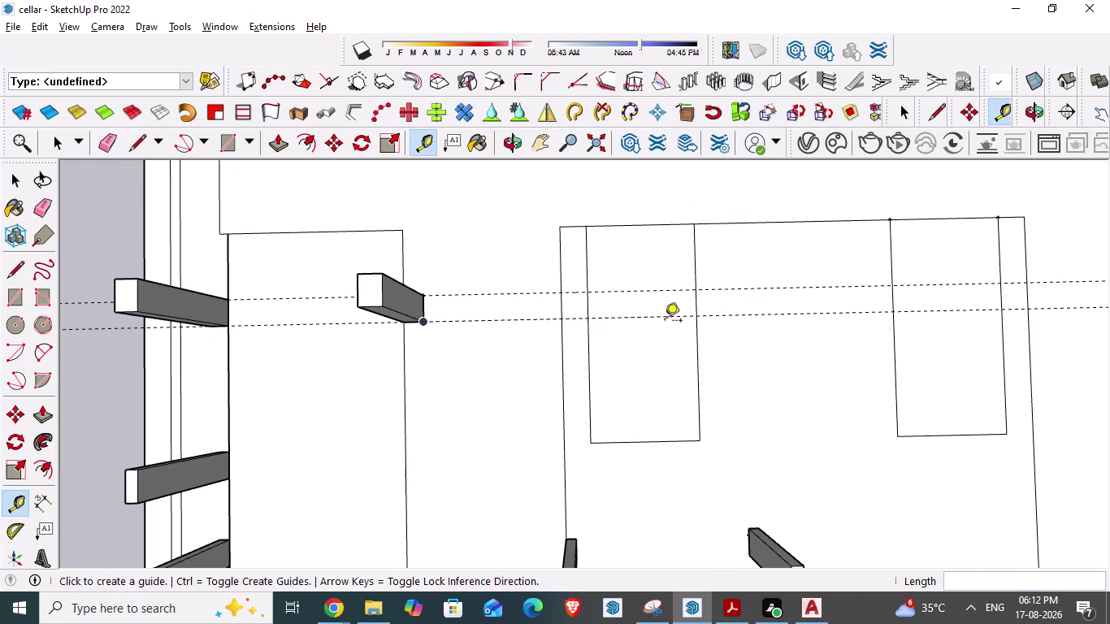
In AutoCAD, start then cancel measuring the pink column's width, and return to SketchUp.
key(alt+Tab)
scroll(up, 3)
key(space)
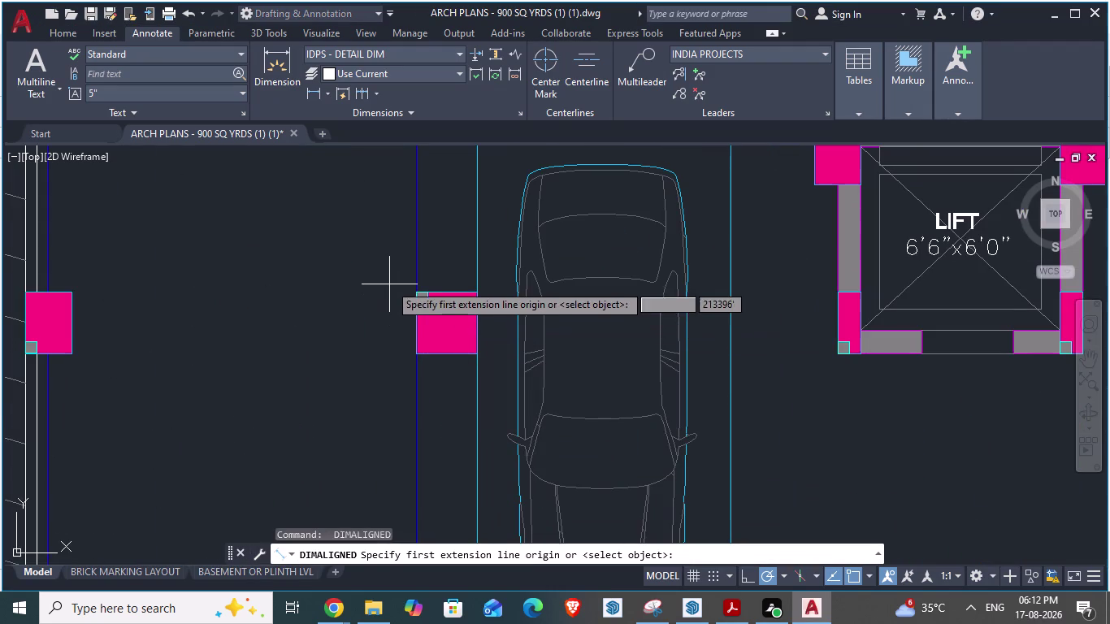
click(415, 290)
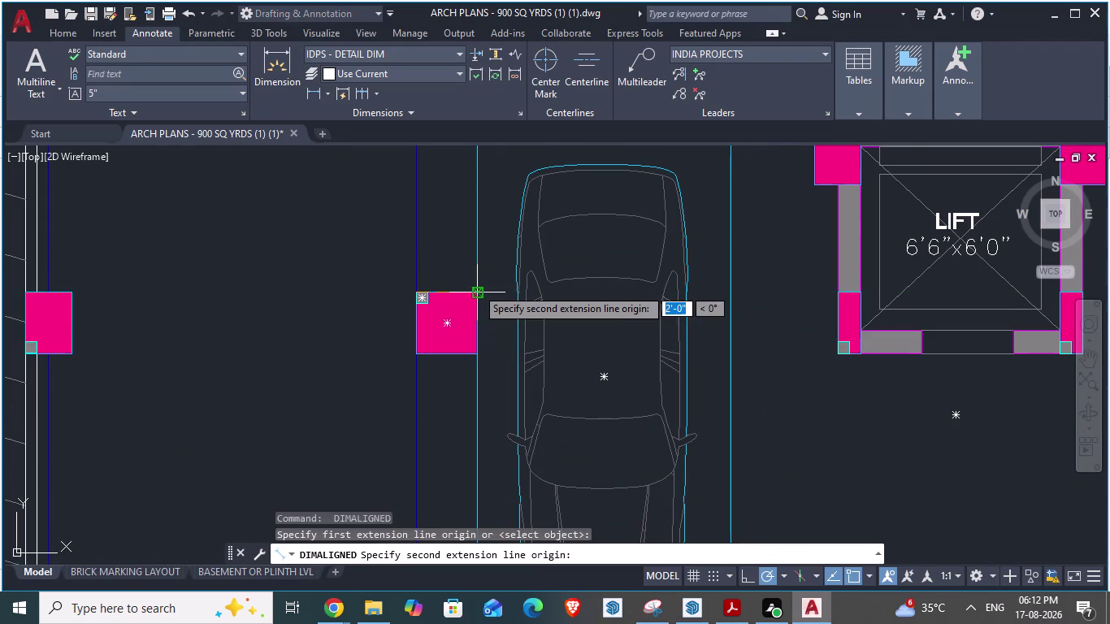
key(Escape)
key(alt+Tab)
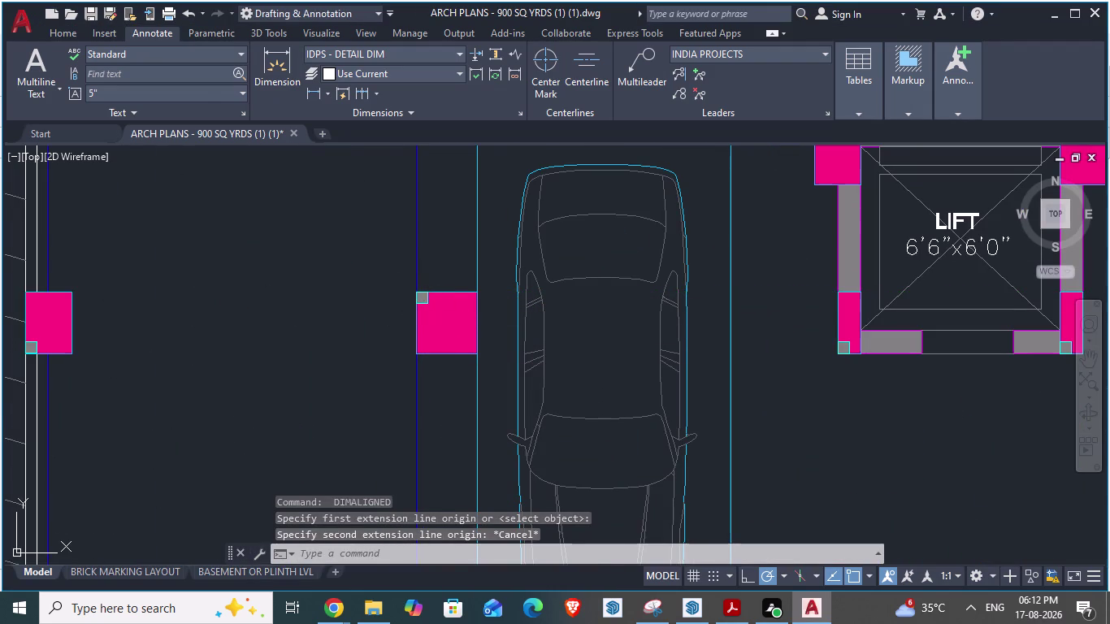
scroll(down, 3)
scroll(up, 3)
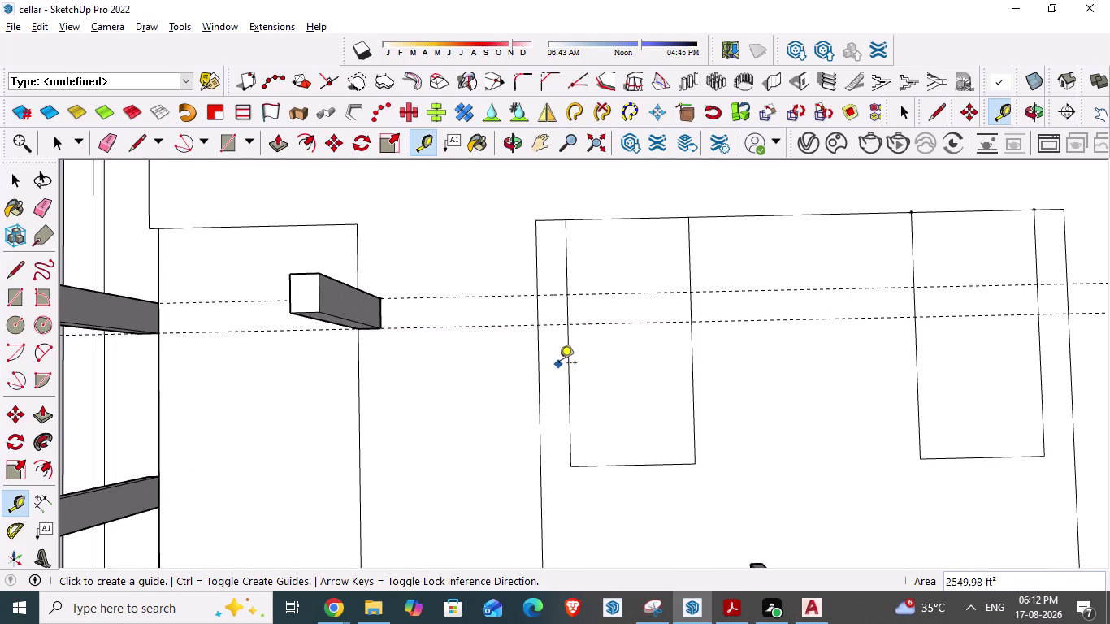
Draw short edges along the upper and lower guides at the left wall outline.
key(l)
click(538, 293)
click(566, 297)
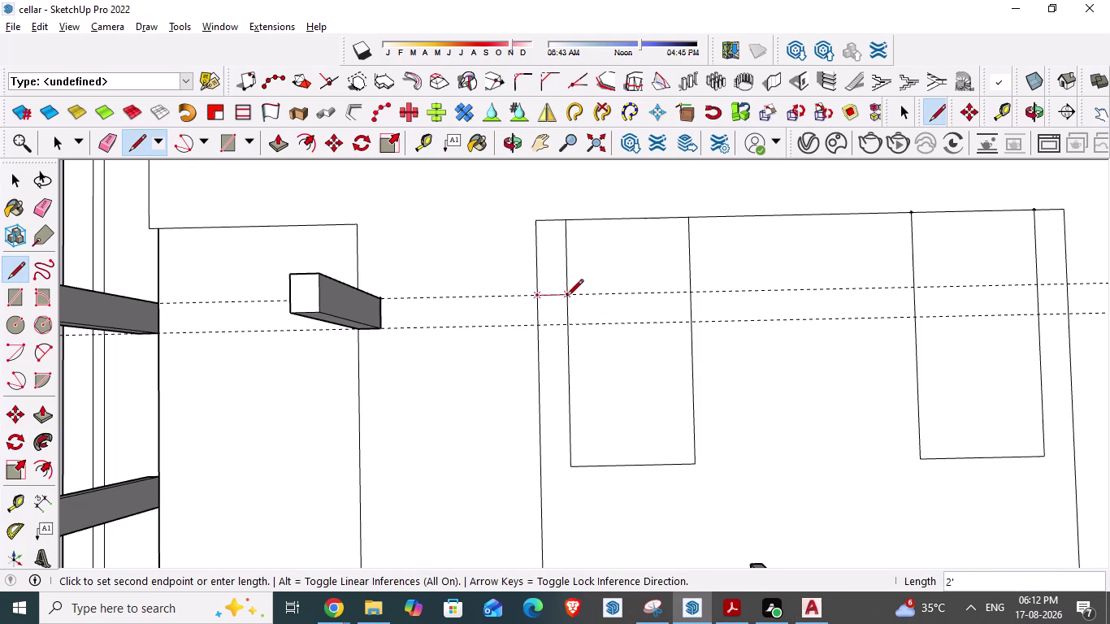
click(566, 325)
click(542, 333)
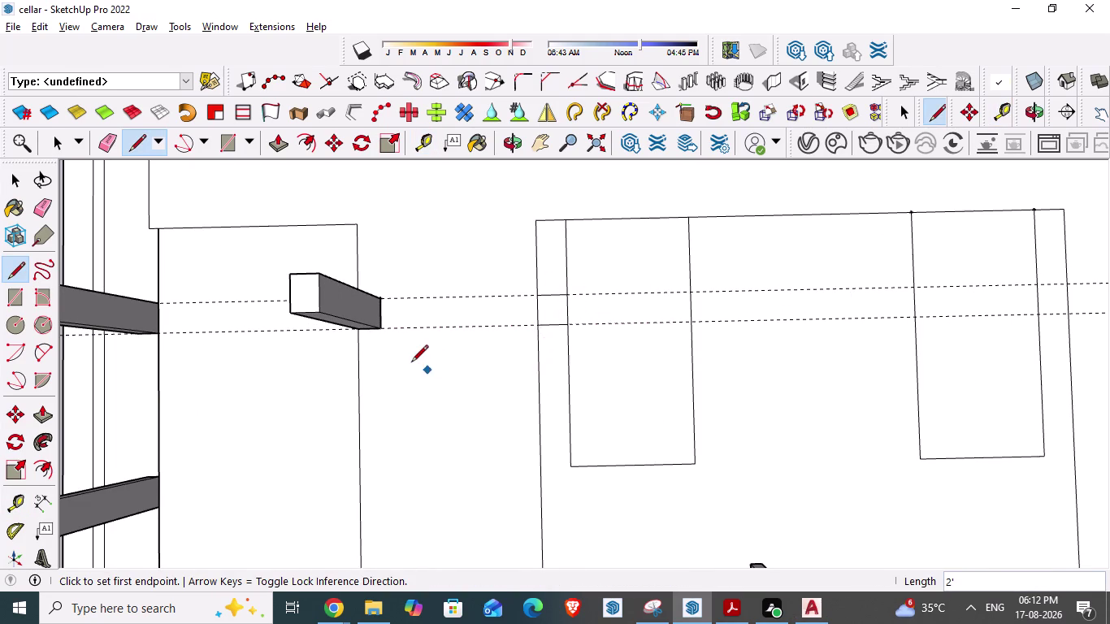
scroll(down, 3)
scroll(up, 3)
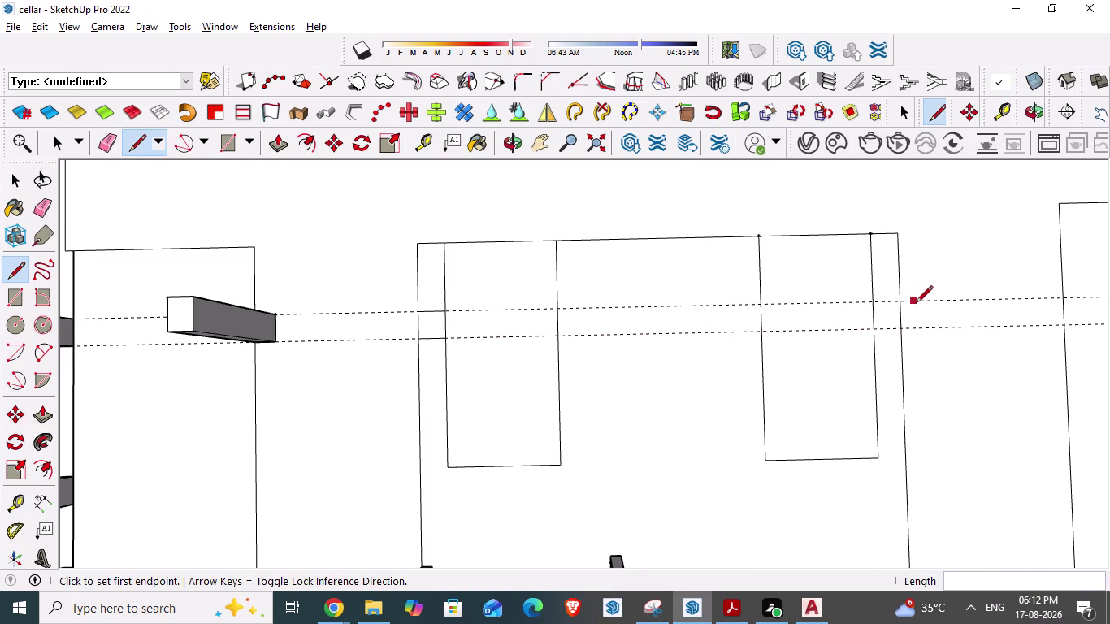
After checking the AutoCAD plan, draw matching guide edges at the right wall.
key(alt+Tab)
scroll(down, 3)
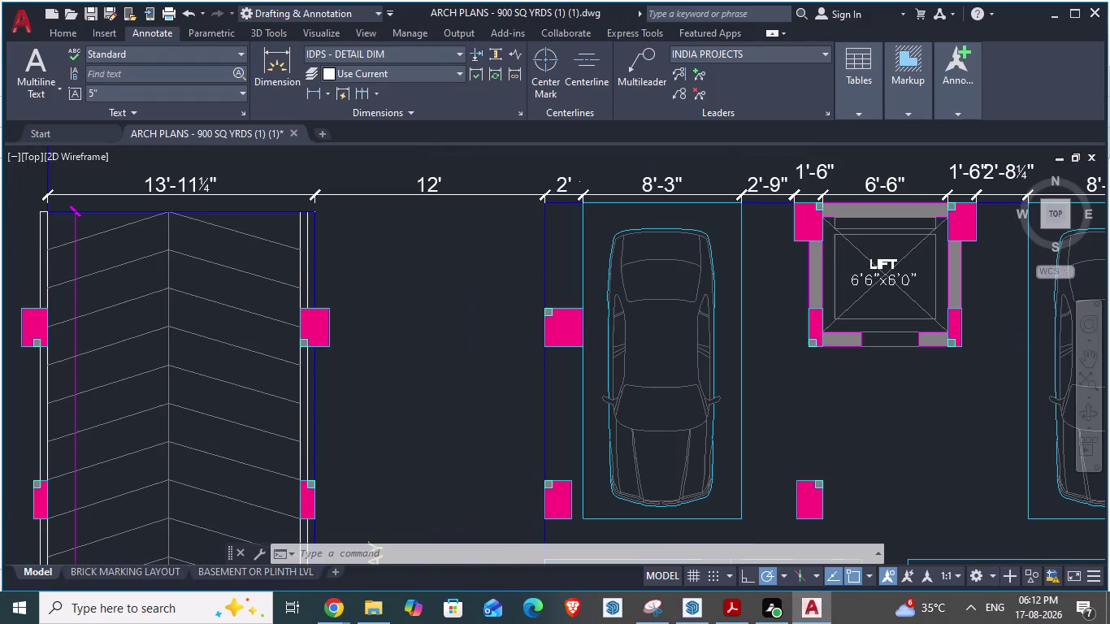
key(alt+Tab)
click(906, 302)
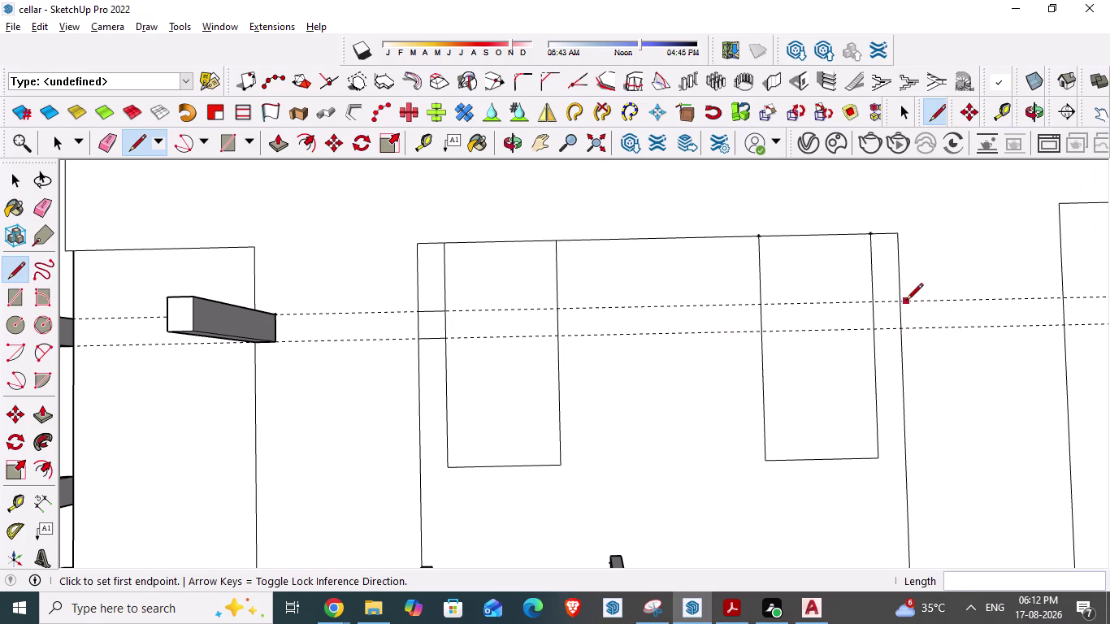
click(873, 303)
click(872, 330)
click(897, 331)
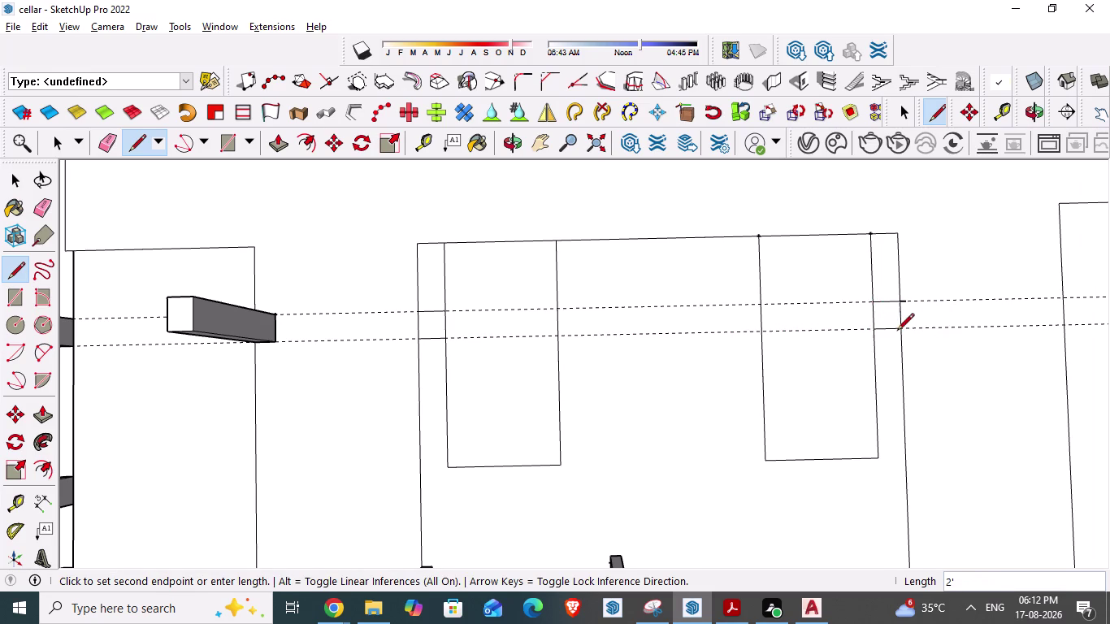
key(Escape)
Select and delete a stray edge at the right wall.
scroll(up, 3)
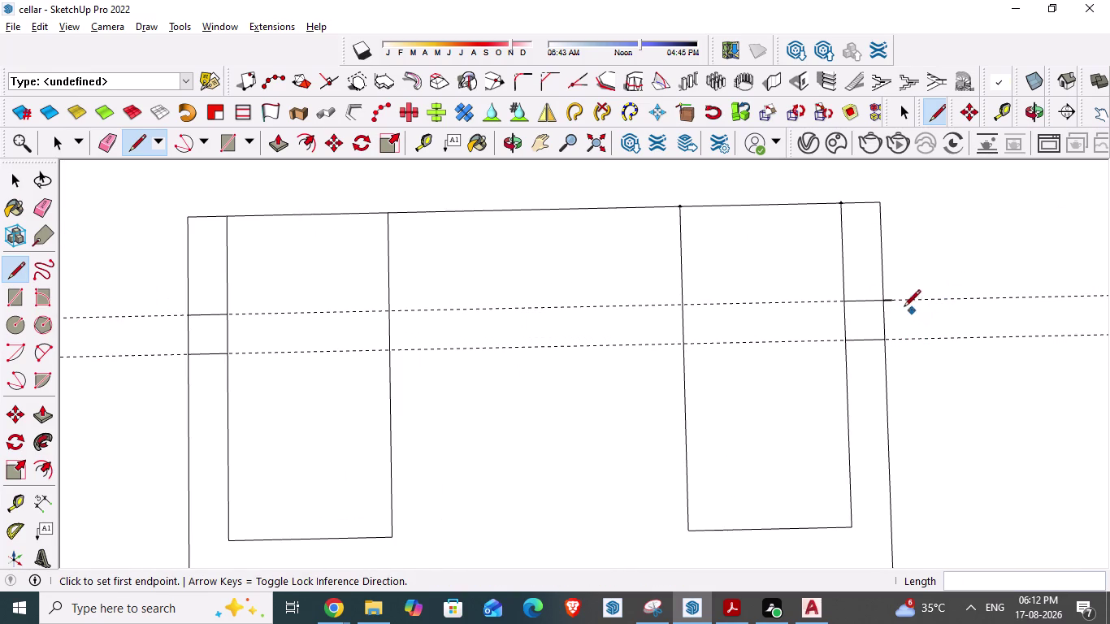
key(space)
scroll(up, 3)
scroll(down, 3)
click(885, 299)
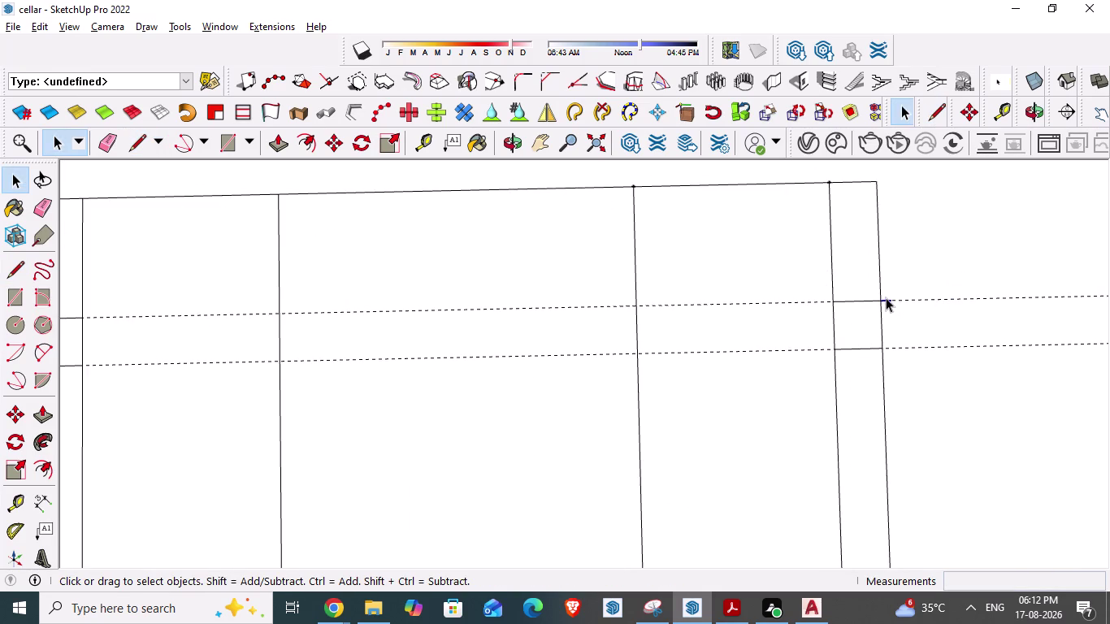
key(Delete)
scroll(down, 3)
scroll(down, 3)
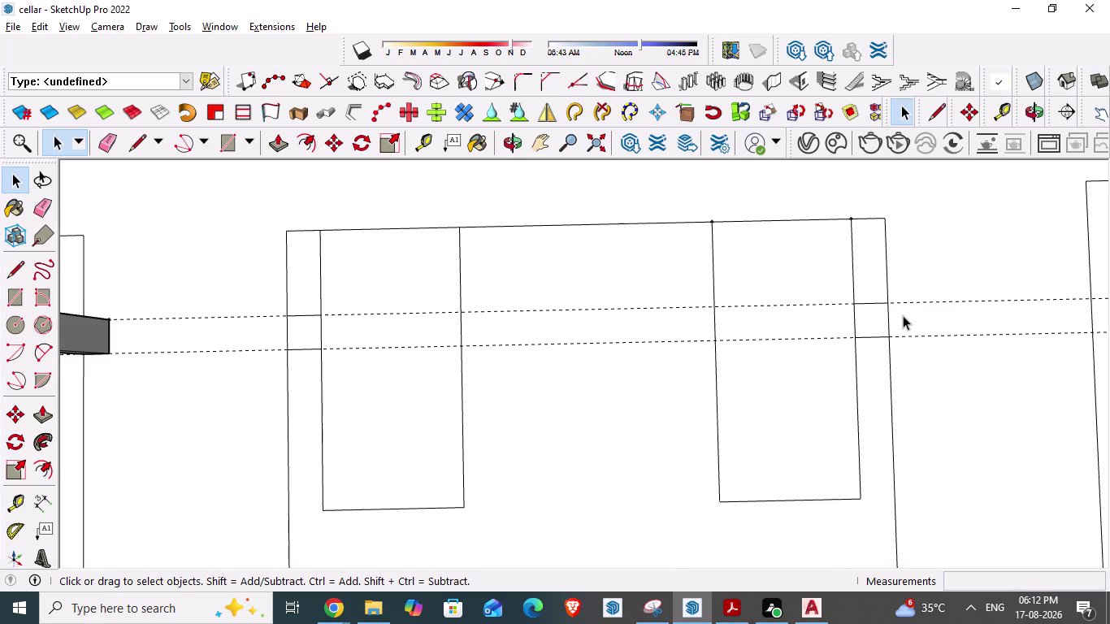
Build the first 2'-thick, 10'-high column block at the left guide crossing with 1001bit.
click(772, 84)
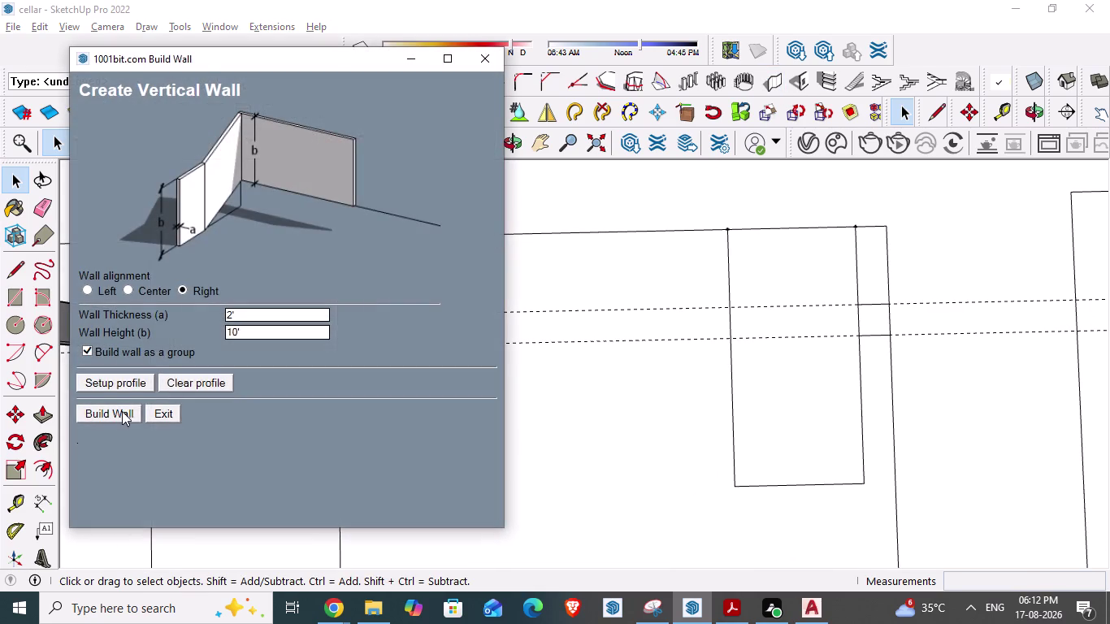
click(122, 411)
scroll(up, 3)
click(294, 342)
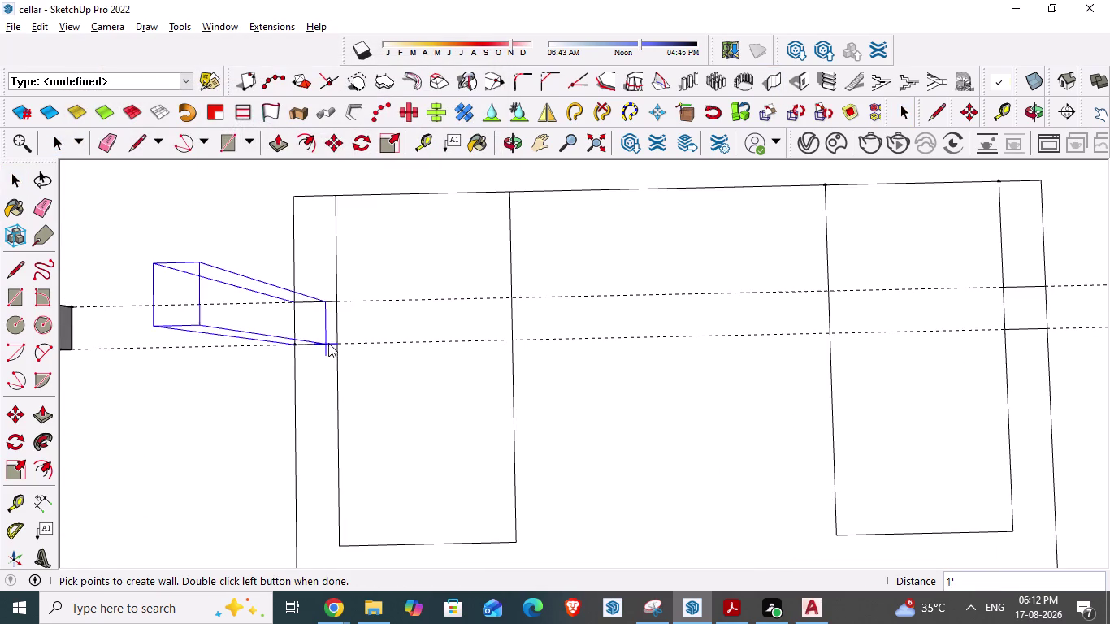
double_click(337, 345)
scroll(down, 3)
scroll(up, 3)
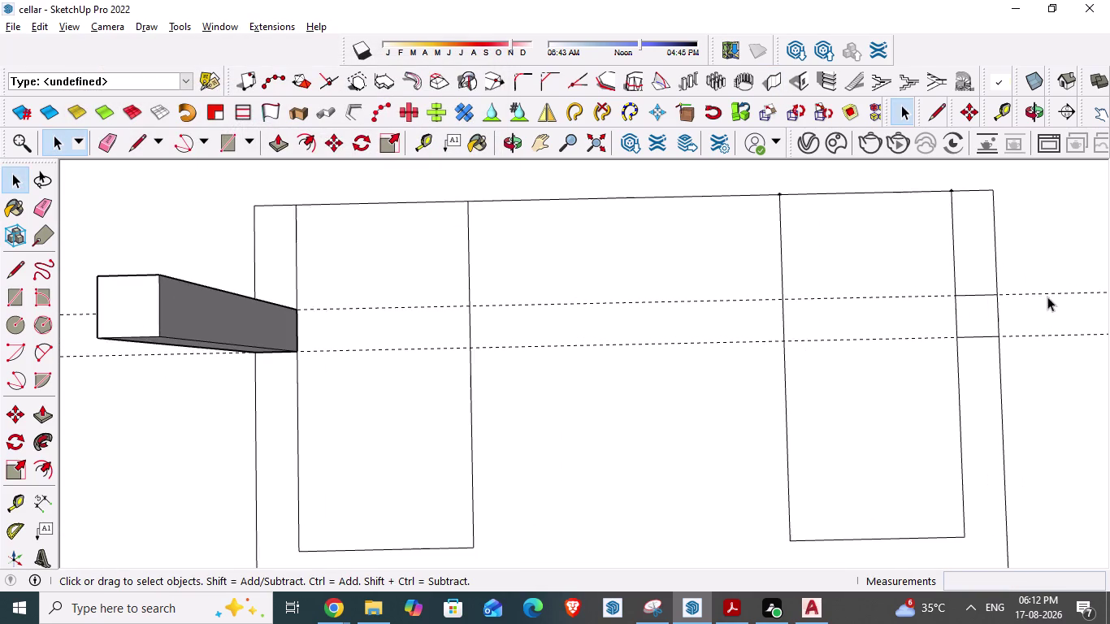
Build a second 1001bit column block on the right wall.
click(769, 87)
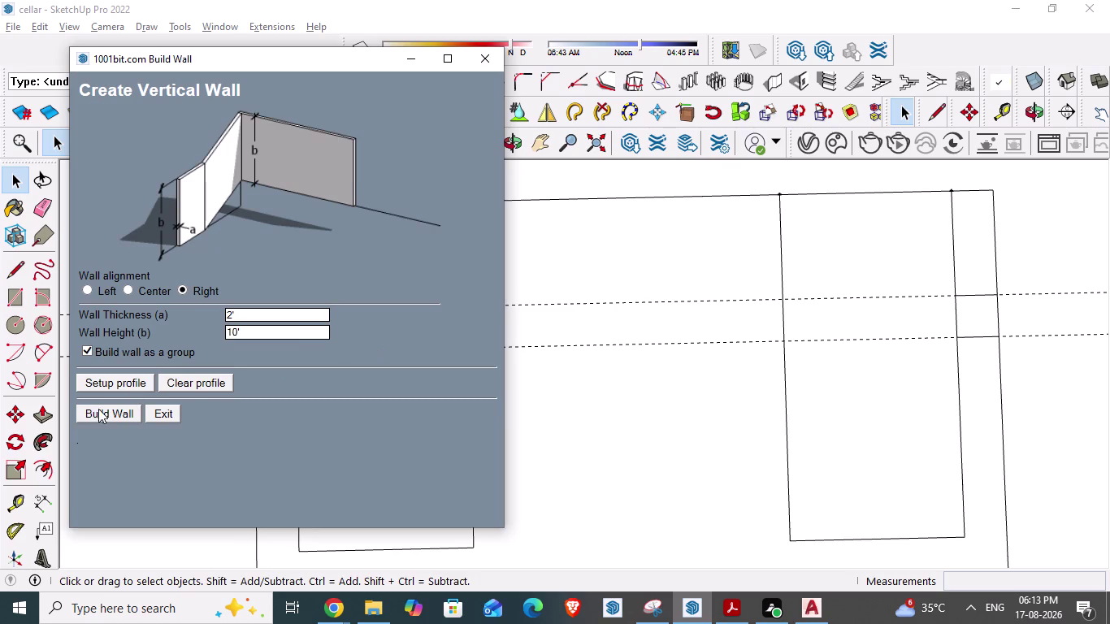
click(98, 422)
click(956, 337)
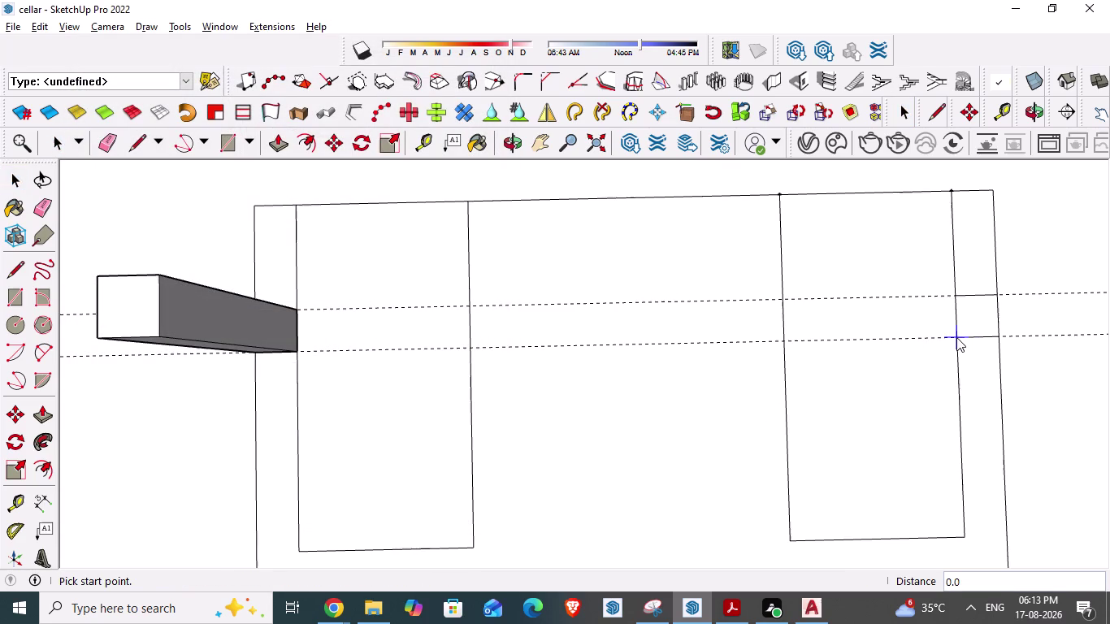
click(1002, 337)
click(1002, 338)
scroll(down, 3)
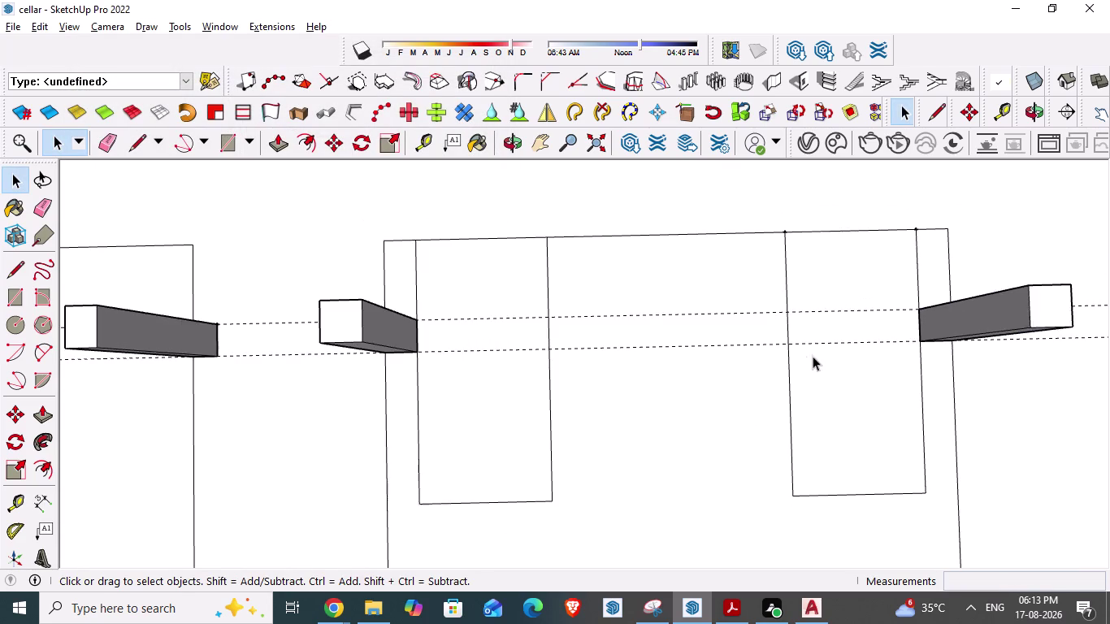
Orbit and pan out to view the whole cellar with its new columns.
middle_drag(917, 362, 717, 291)
scroll(down, 3)
middle_drag(824, 435, 824, 435)
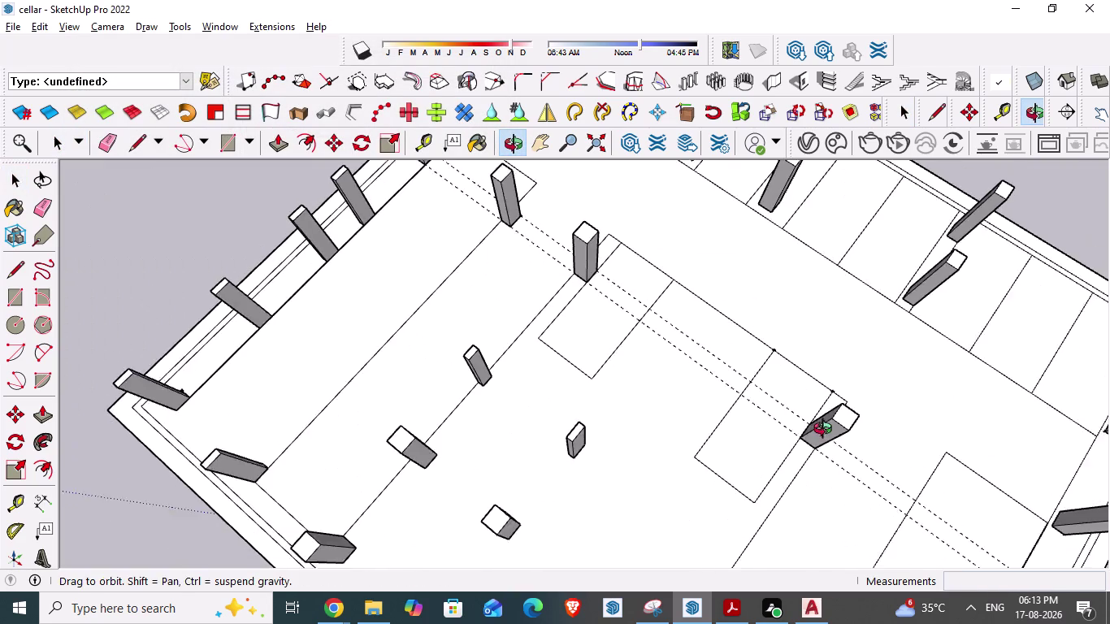
middle_drag(824, 435, 794, 359)
scroll(up, 3)
scroll(down, 3)
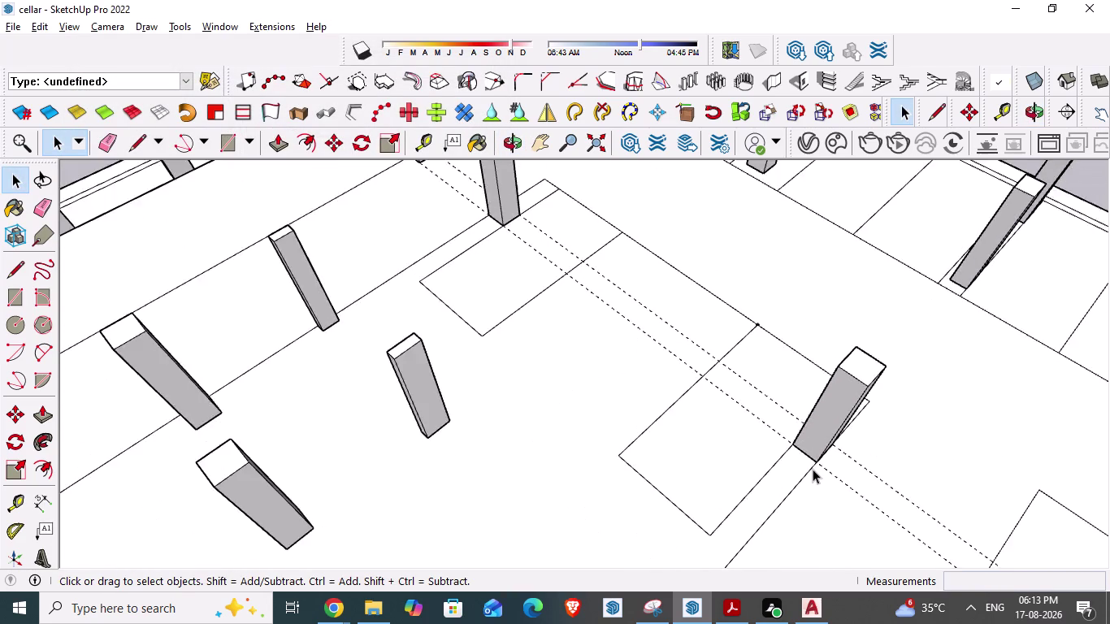
scroll(down, 3)
middle_drag(668, 472, 896, 472)
scroll(down, 3)
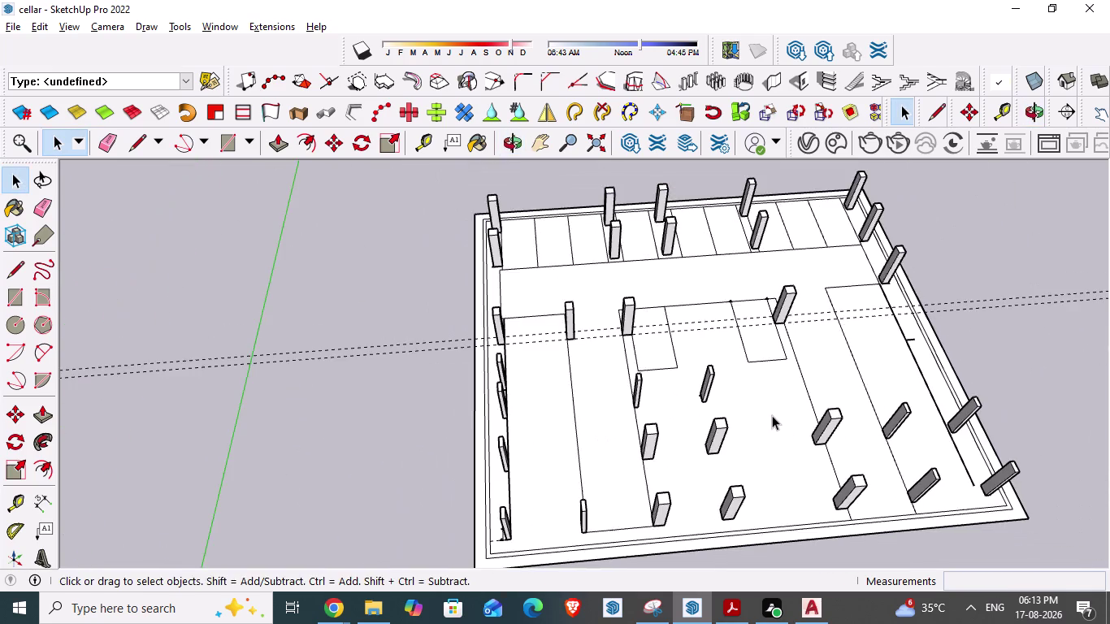
middle_drag(772, 415, 763, 506)
In AutoCAD, start an aligned dimension at the stair column's first point.
key(alt+Tab)
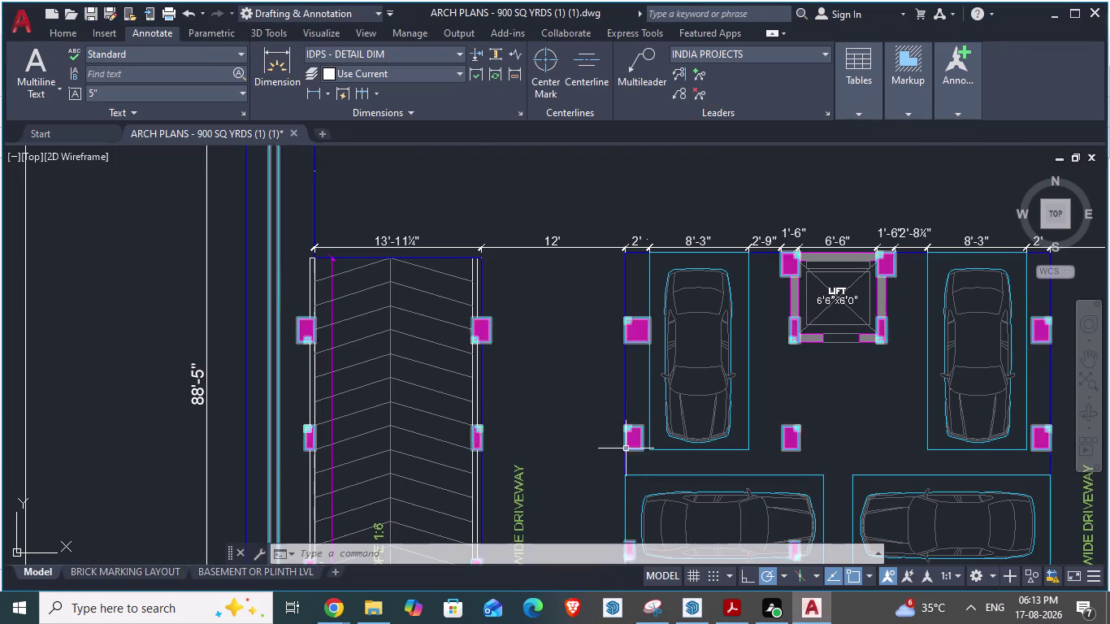
scroll(down, 3)
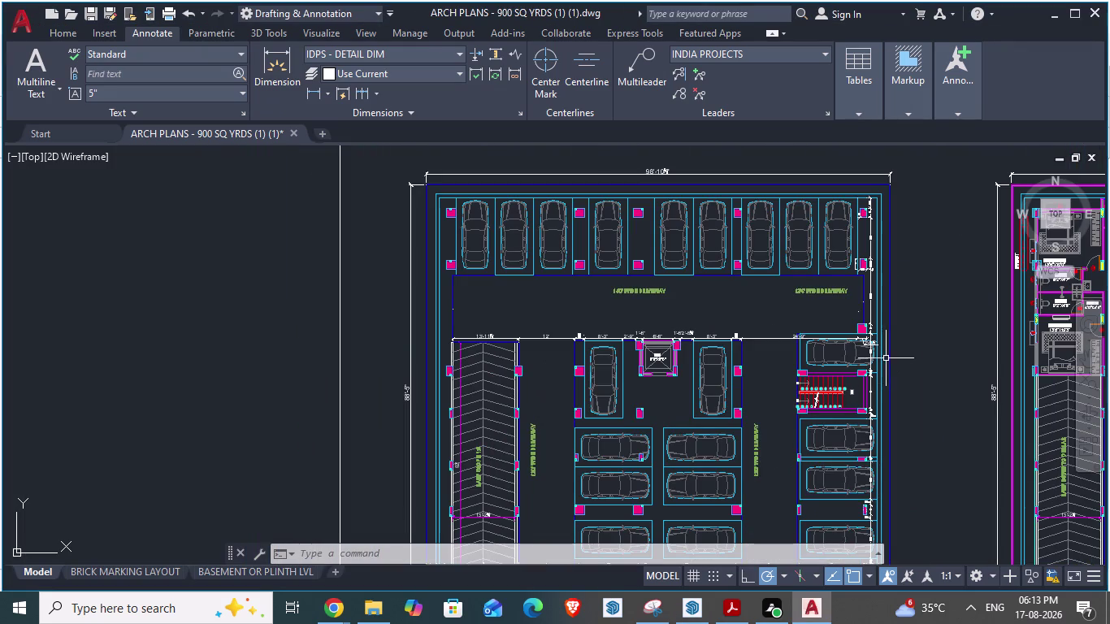
scroll(up, 3)
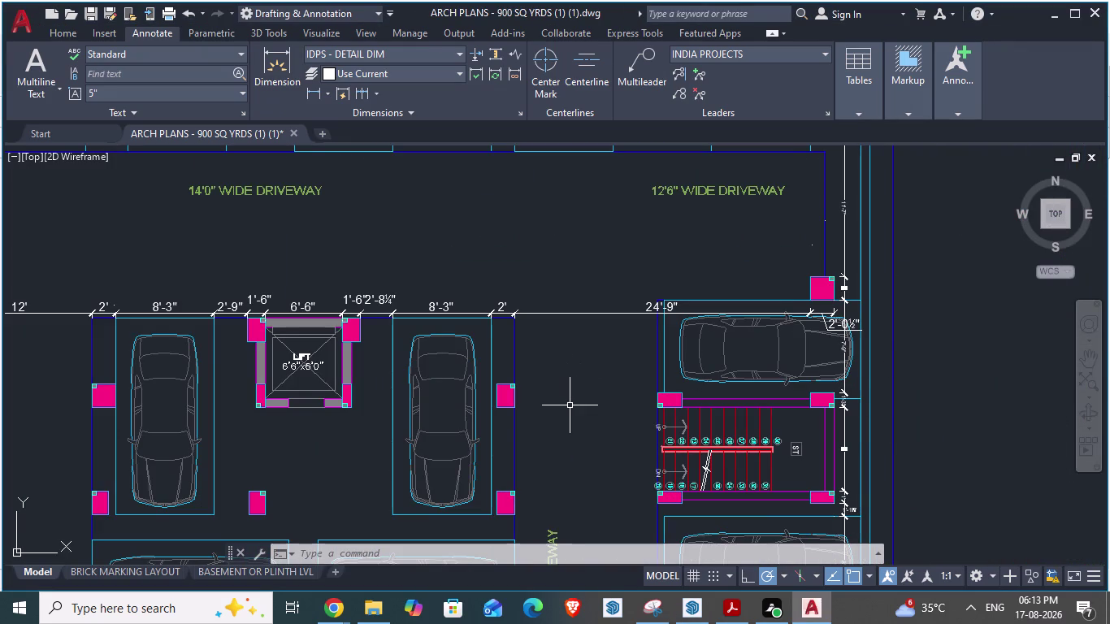
scroll(up, 3)
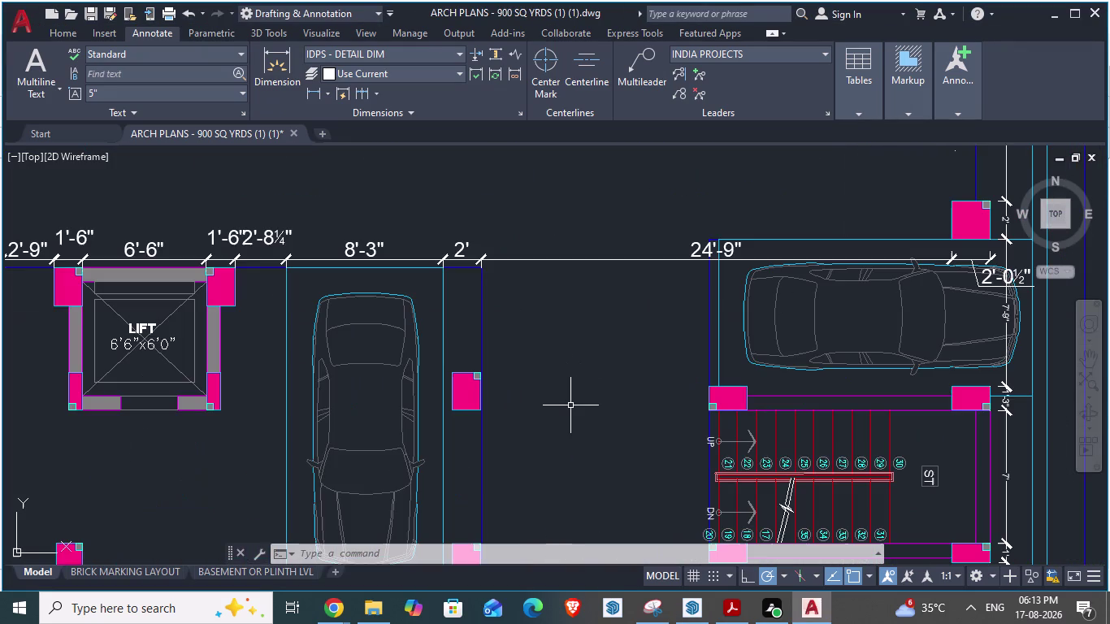
key(space)
scroll(up, 3)
click(657, 443)
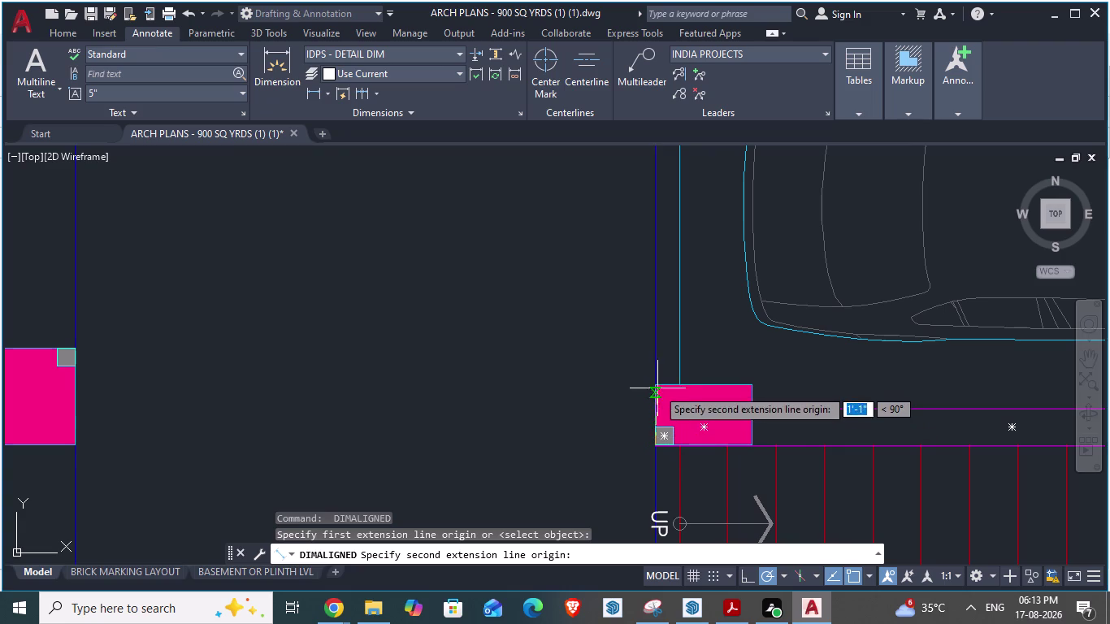
Orbit the SketchUp cellar toward a top-down view, then go back to AutoCAD.
key(alt+Tab)
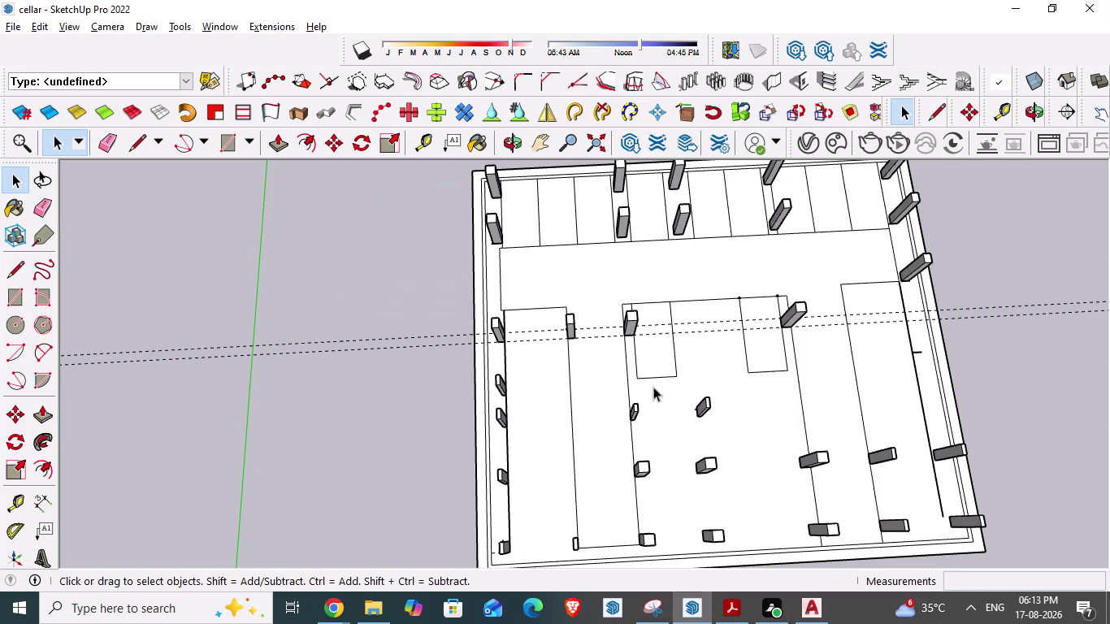
scroll(down, 3)
middle_drag(806, 343, 795, 395)
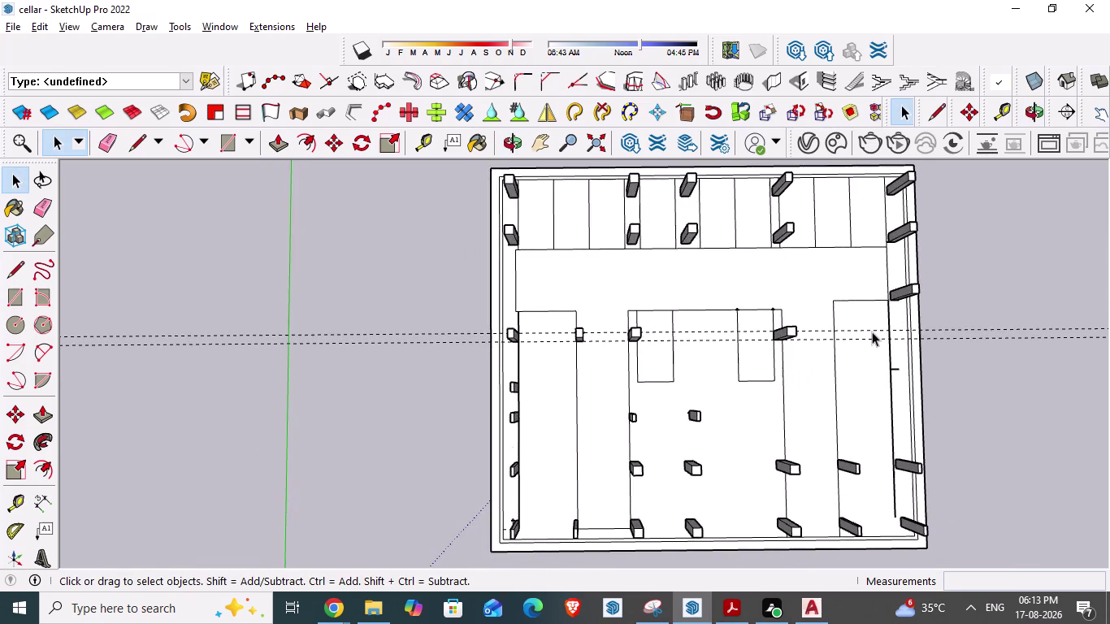
scroll(up, 3)
key(space)
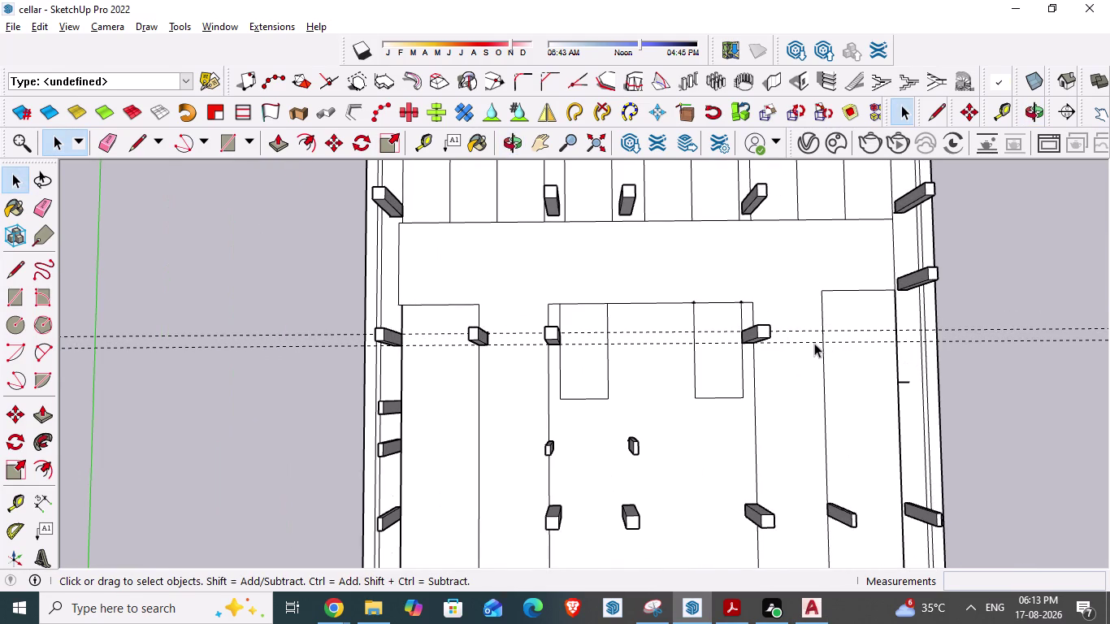
key(alt+Tab)
scroll(down, 3)
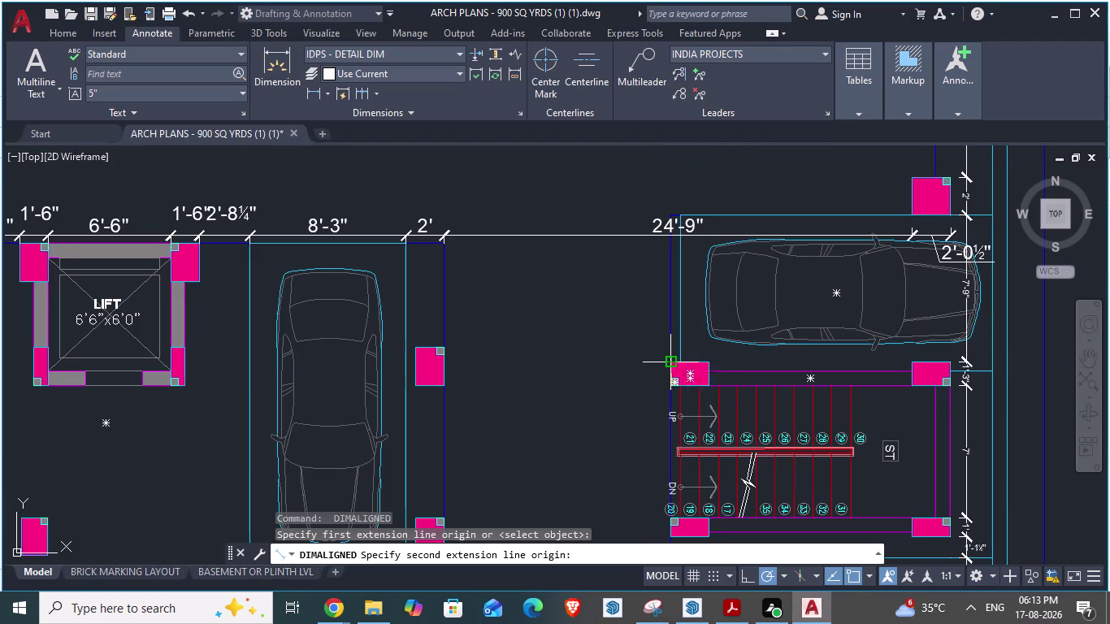
key(Escape)
scroll(up, 3)
key(space)
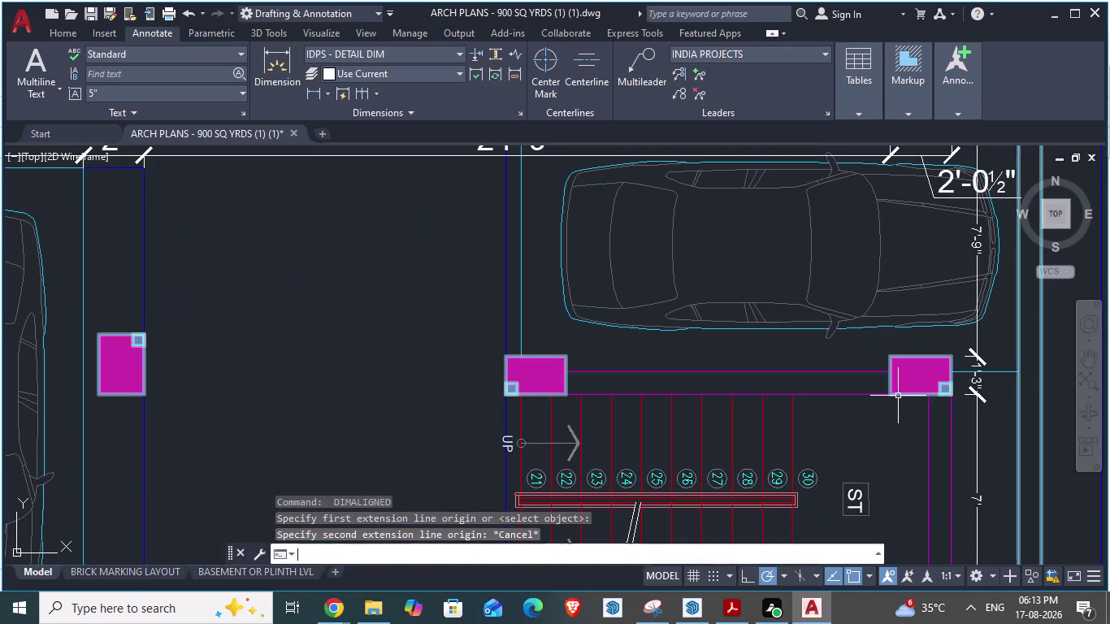
click(894, 394)
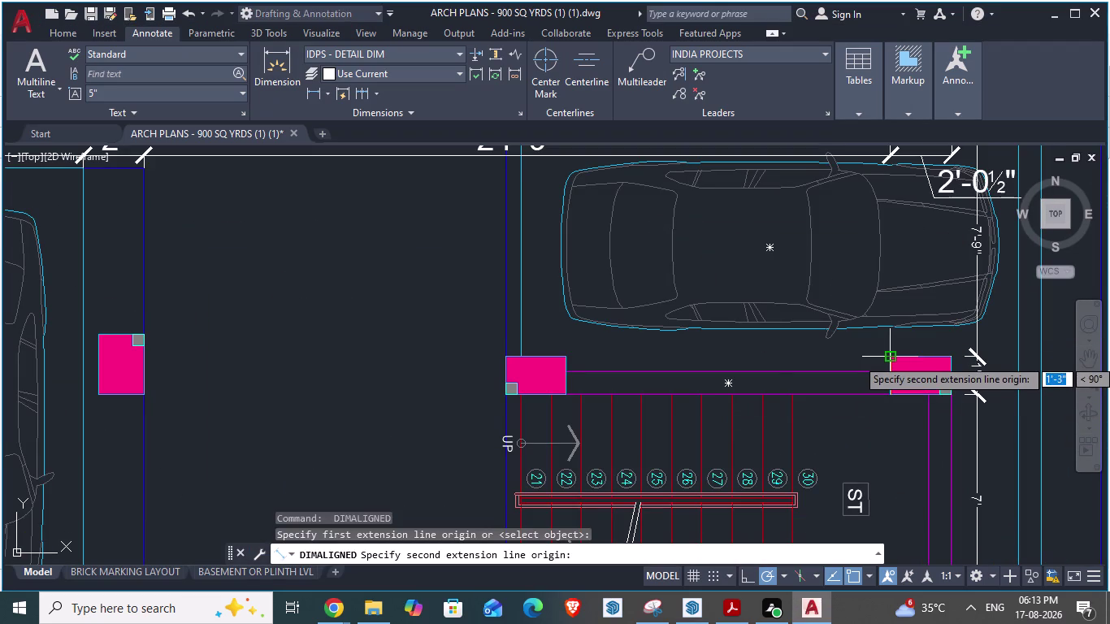
key(Escape)
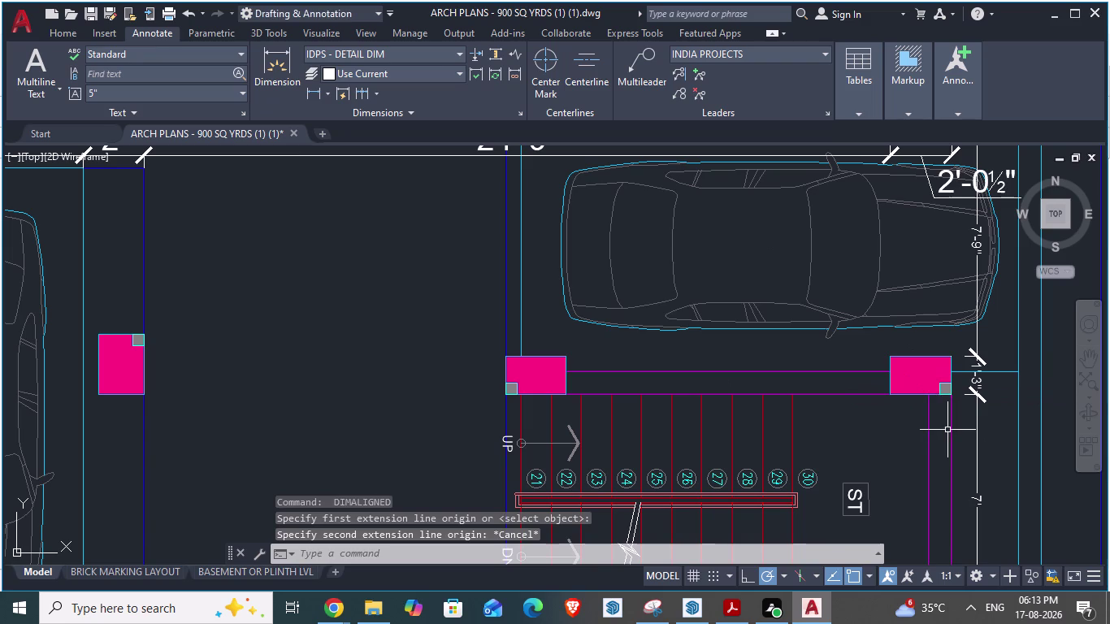
key(alt+Tab)
scroll(up, 3)
middle_drag(793, 342, 793, 351)
key(alt+Tab)
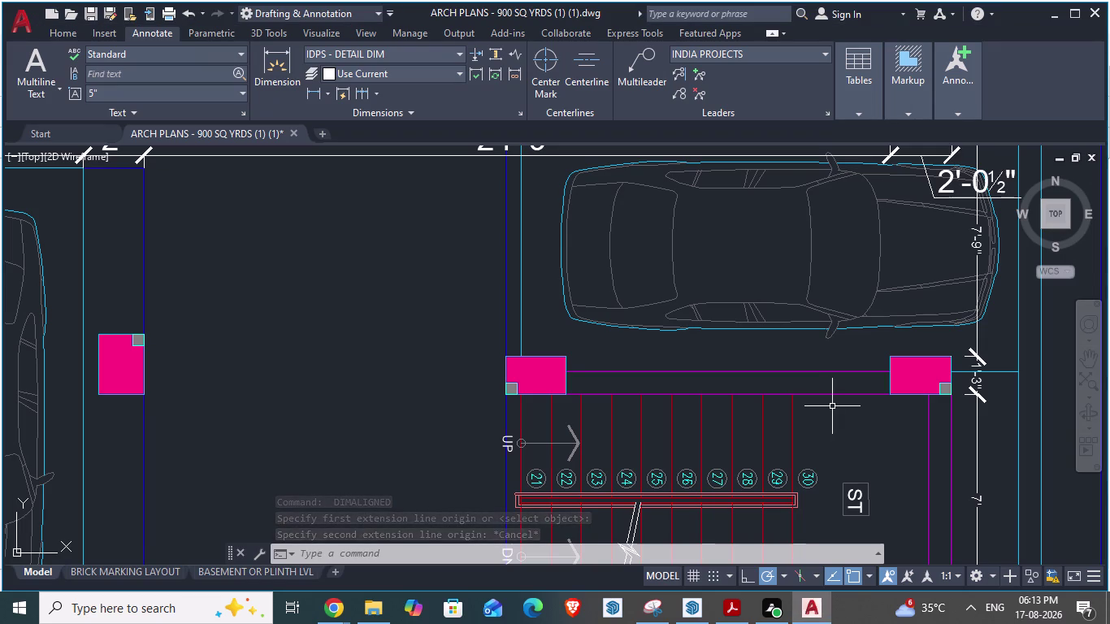
key(space)
click(503, 350)
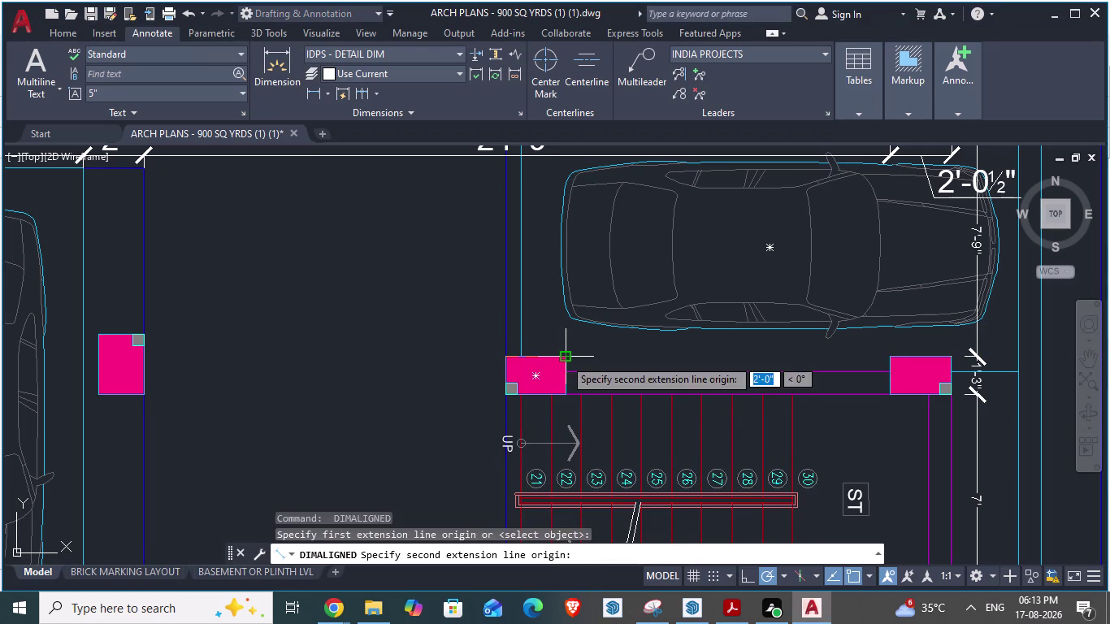
key(Escape)
scroll(down, 3)
key(alt+Tab)
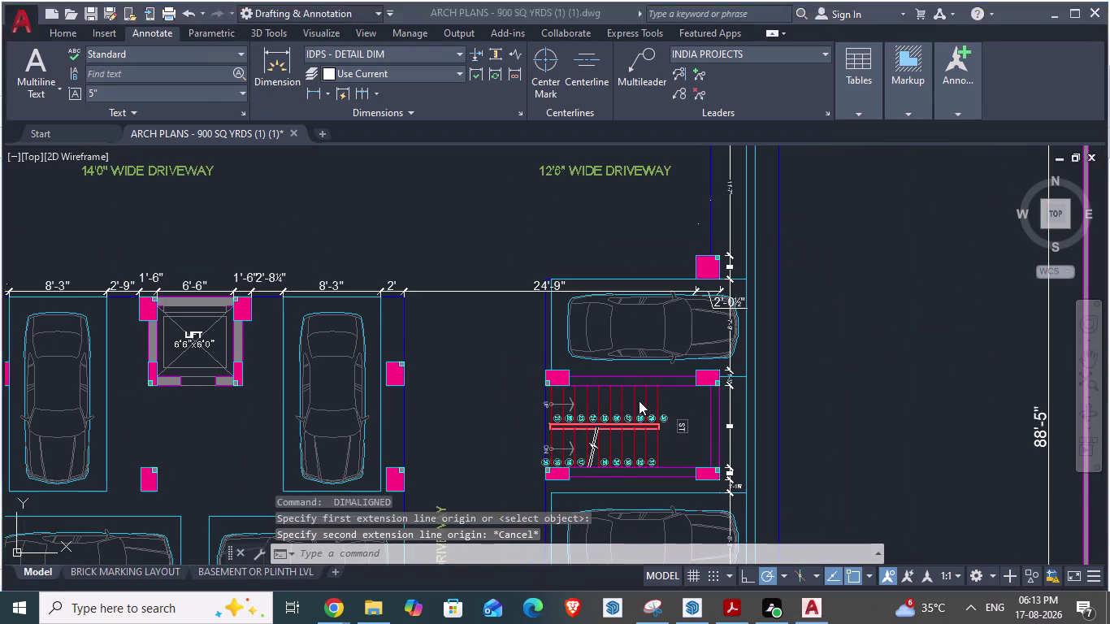
scroll(down, 3)
scroll(up, 3)
scroll(up, 3)
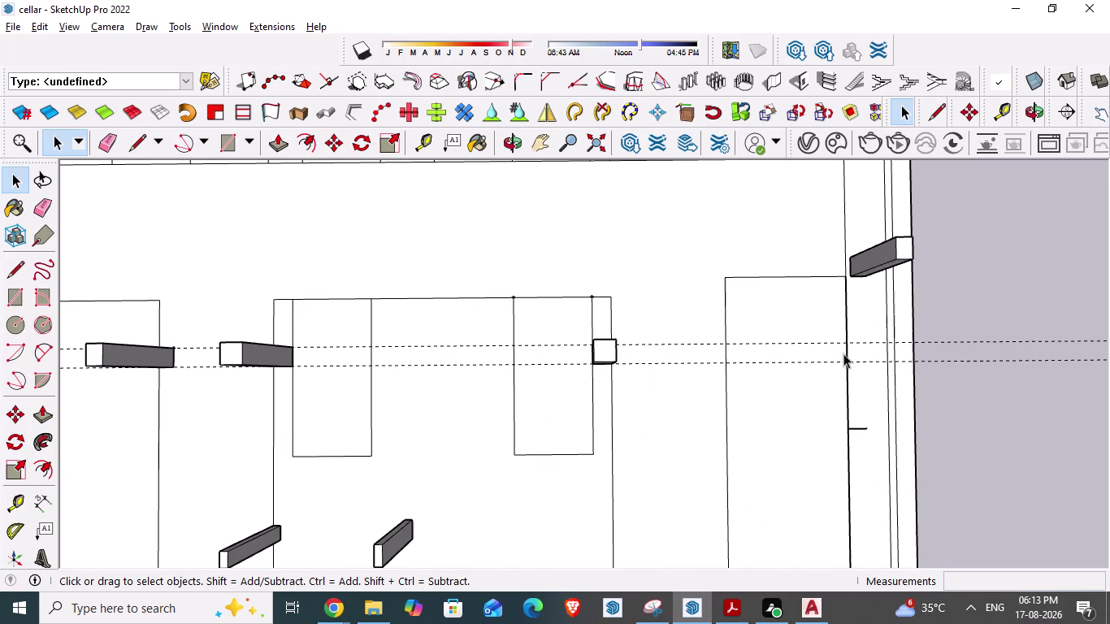
scroll(up, 3)
key(alt+Tab)
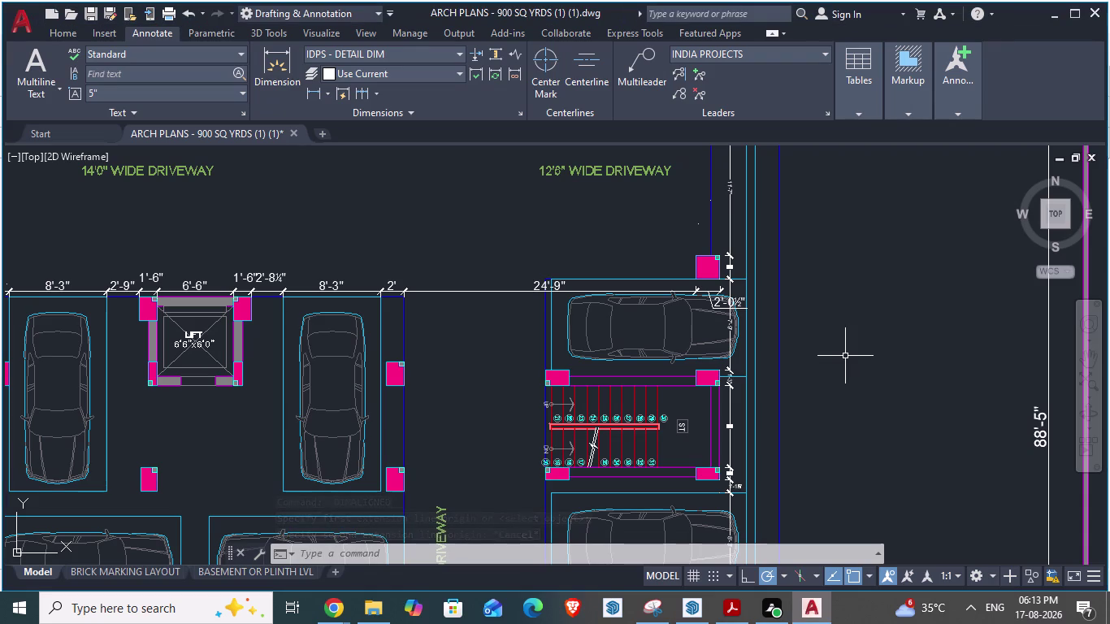
Zoom the AutoCAD plan to the stair column and cancel an accidental window selection.
scroll(up, 3)
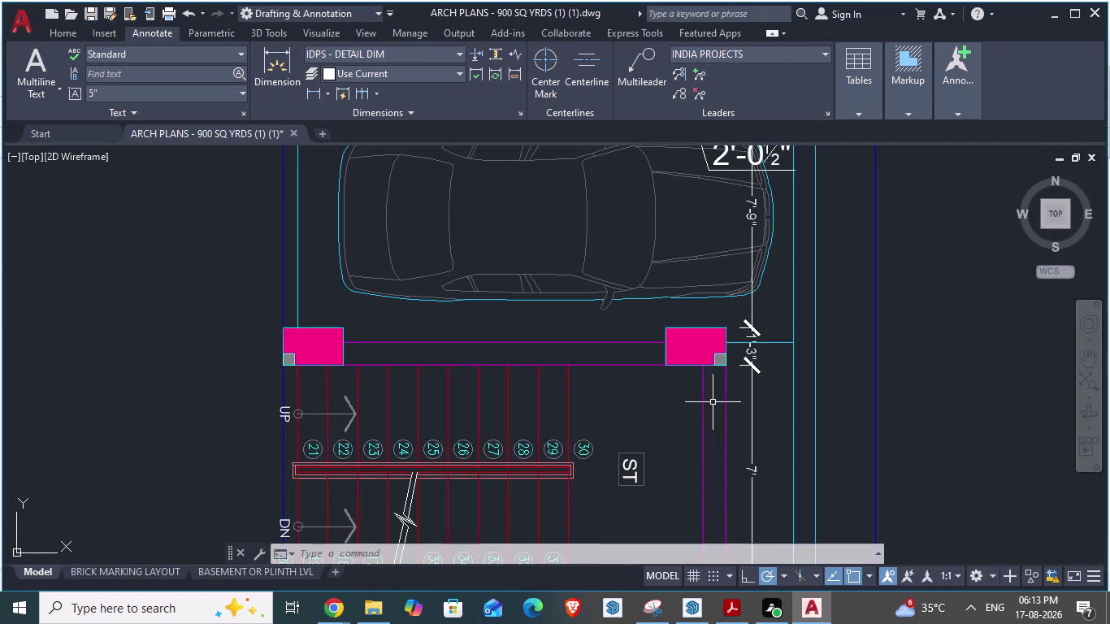
scroll(down, 3)
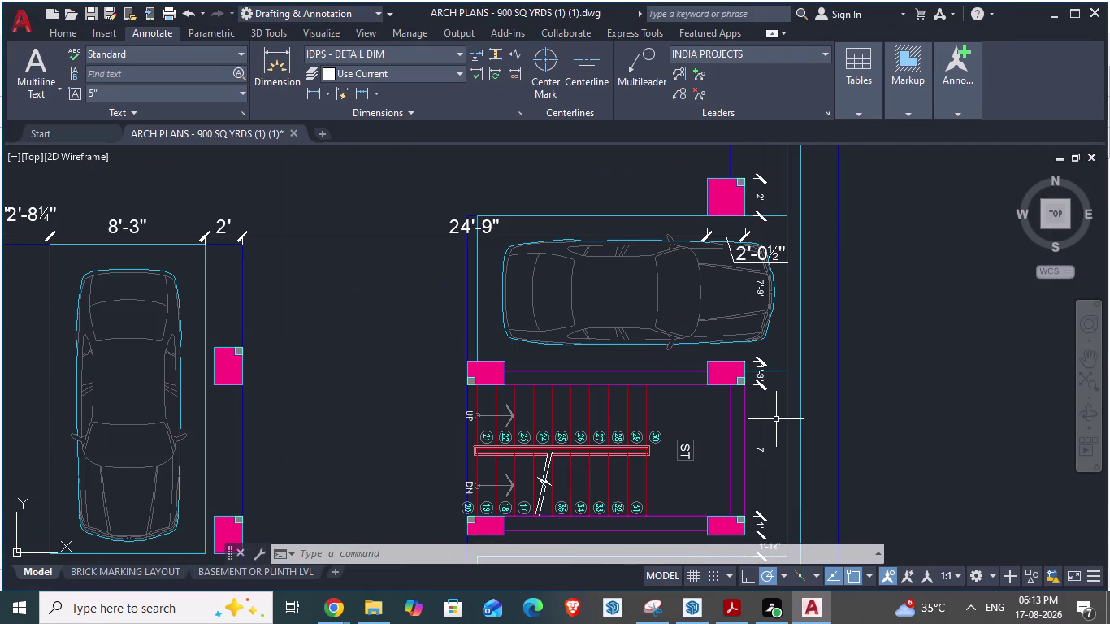
scroll(down, 3)
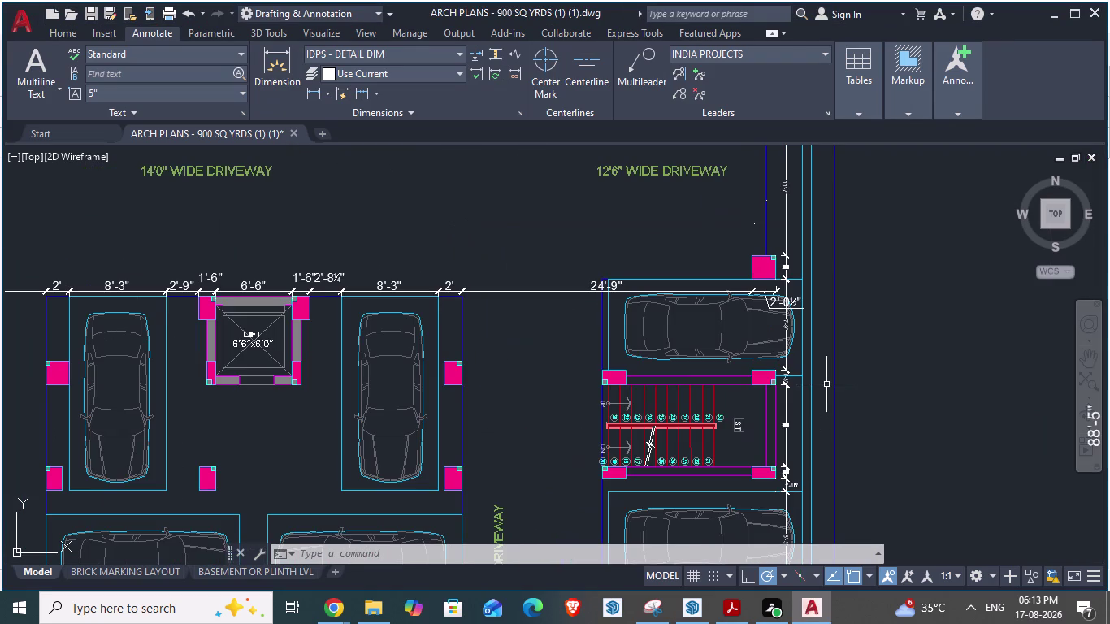
scroll(up, 3)
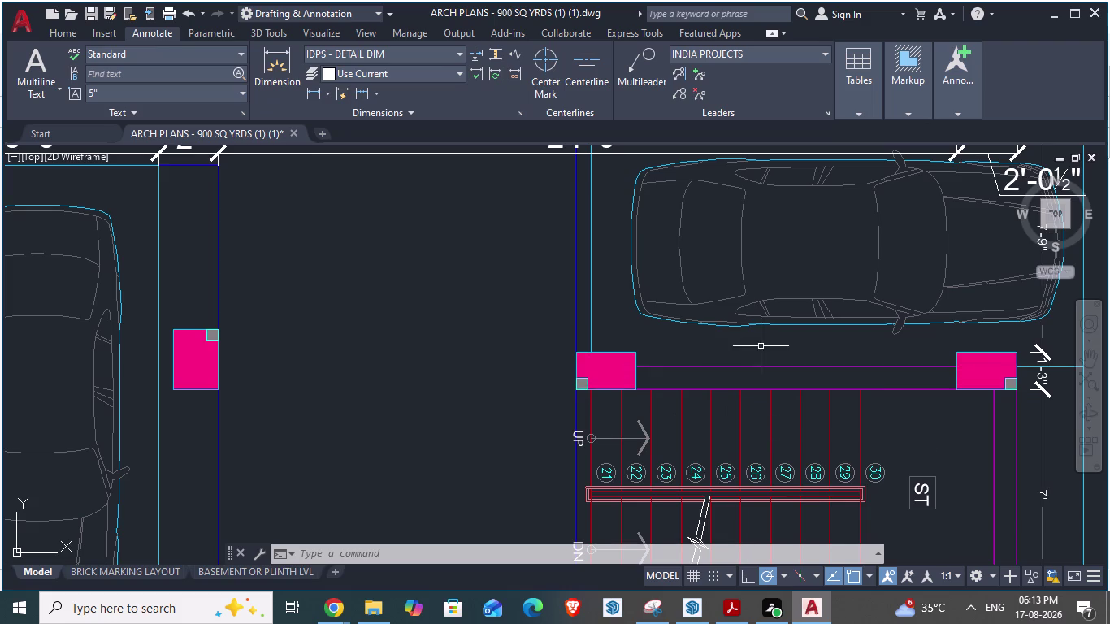
scroll(down, 3)
click(778, 378)
key(space)
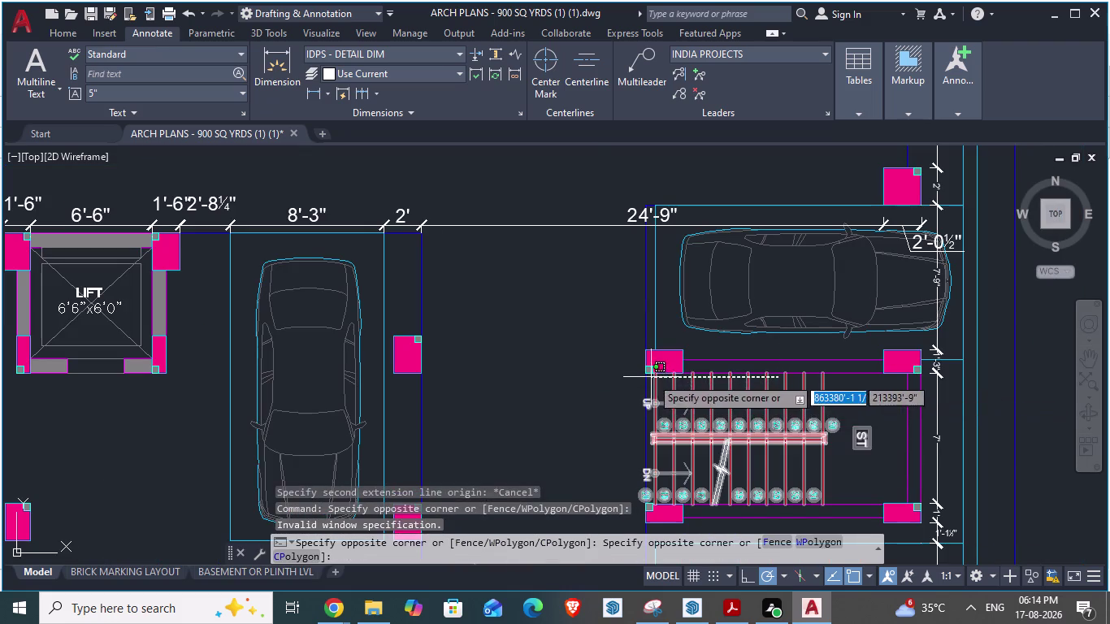
key(Escape)
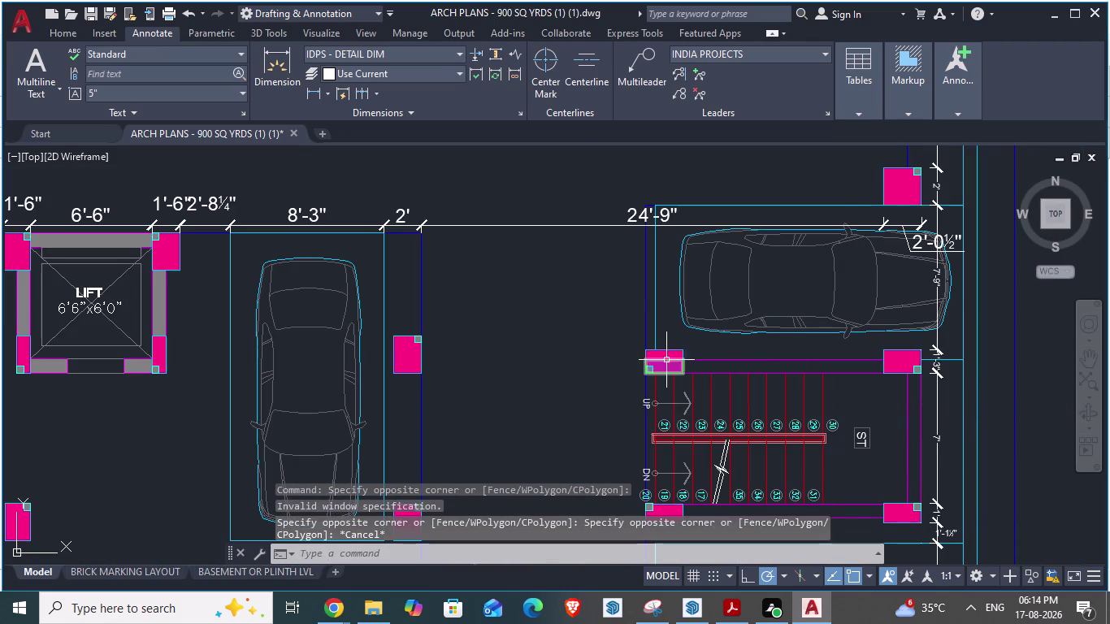
Preview the stair column spacing as 2'-0", cancel it, and return to SketchUp.
key(space)
click(648, 352)
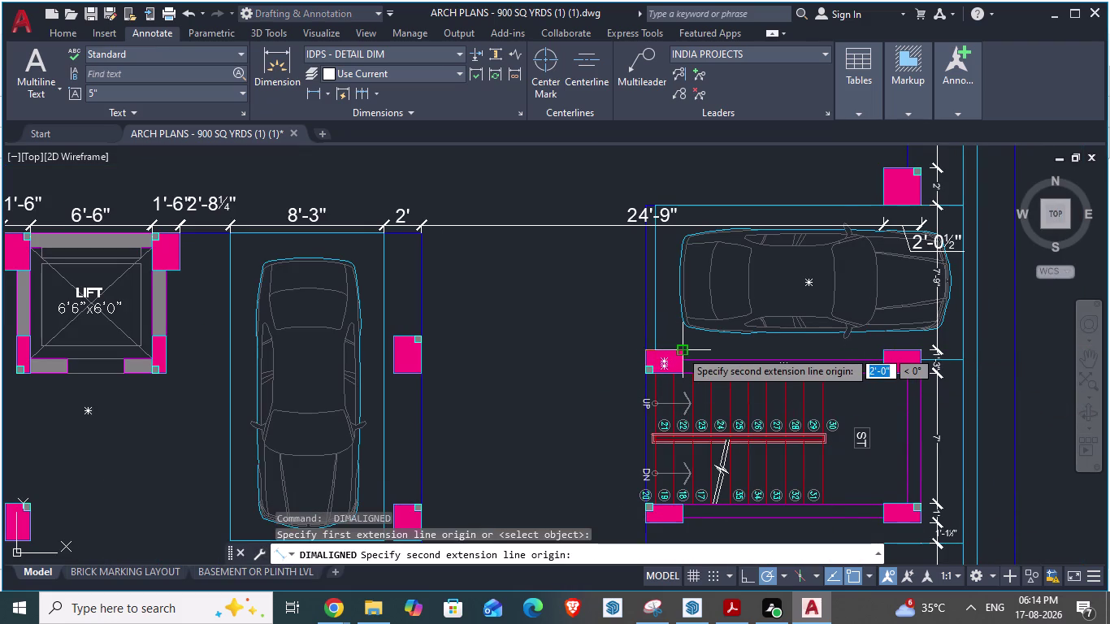
key(Escape)
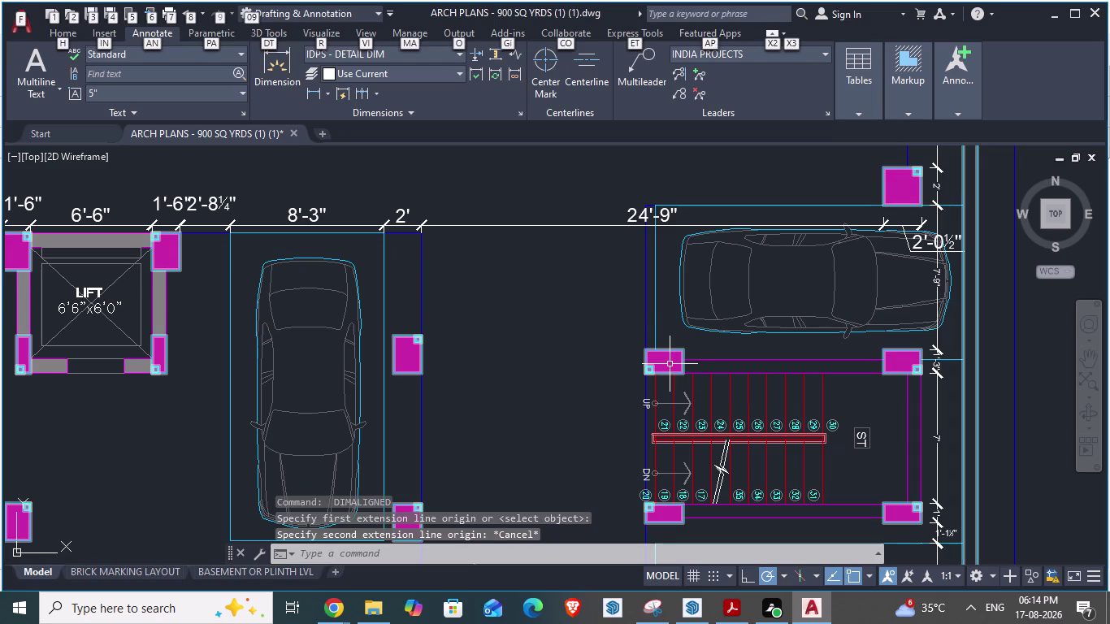
key(alt+Tab)
scroll(down, 3)
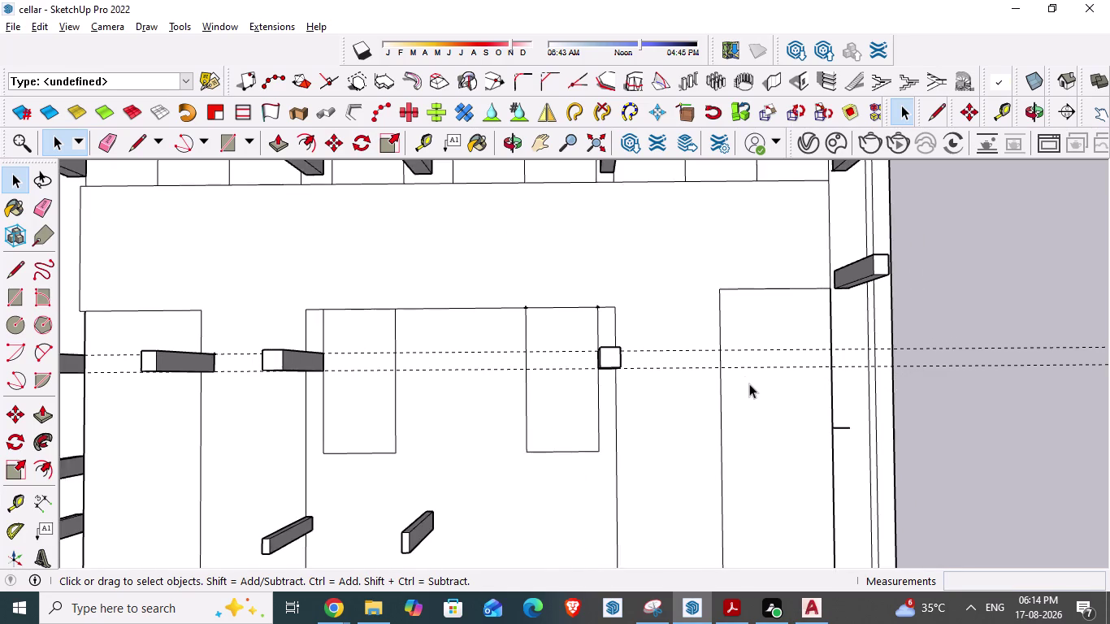
Pan the model toward the stair column and check the spacing in AutoCAD.
scroll(up, 3)
scroll(up, 3)
middle_drag(724, 369, 730, 361)
scroll(down, 3)
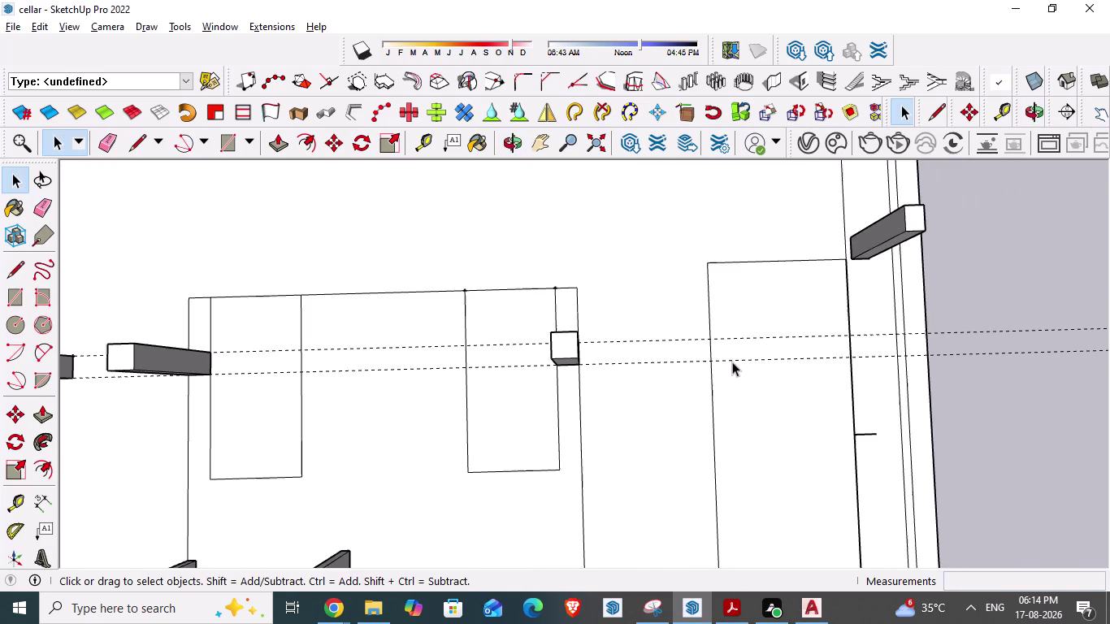
key(alt+Tab)
scroll(down, 3)
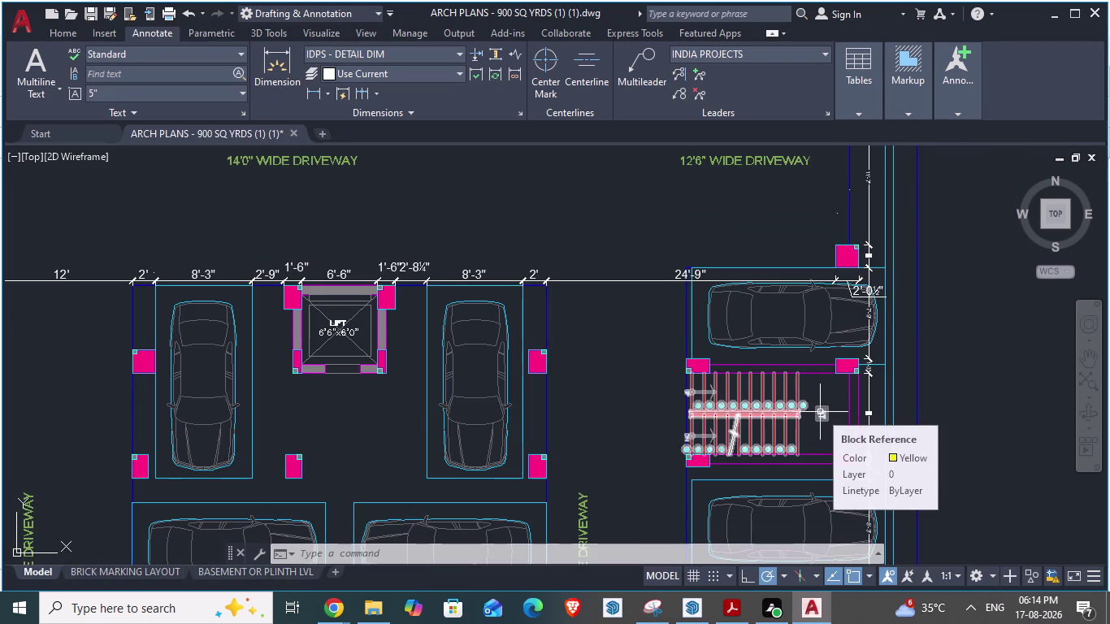
key(alt+Tab)
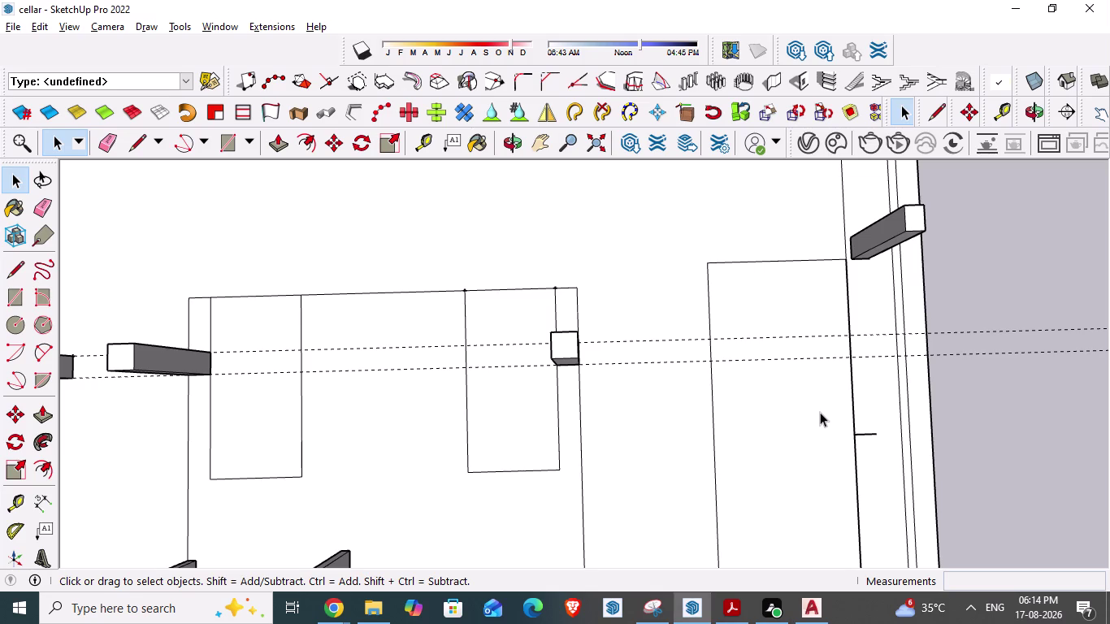
Create a guide 2' in from the wall edge.
key(t)
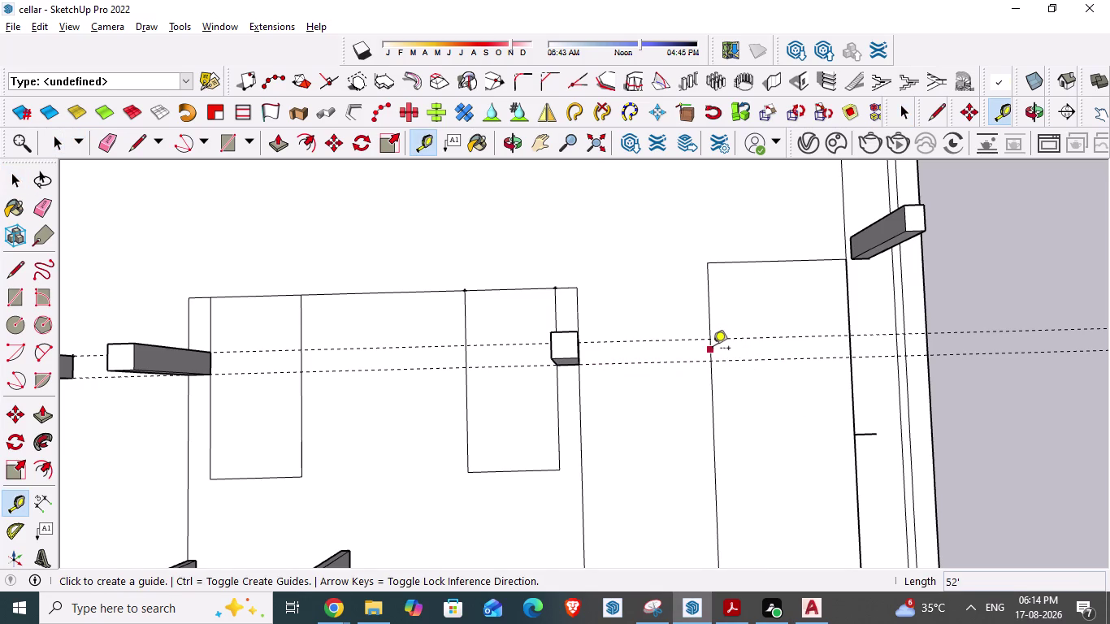
click(713, 350)
text(2)
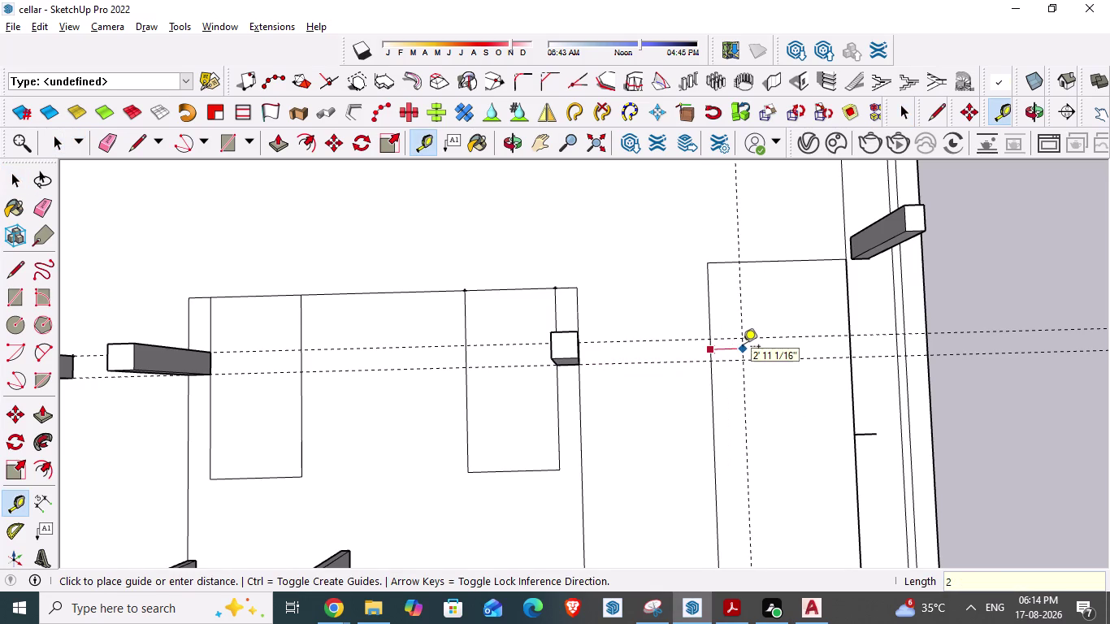
text(')
key(Return)
Compare the AutoCAD plan with the SketchUp model, switching back and forth.
key(alt+Tab)
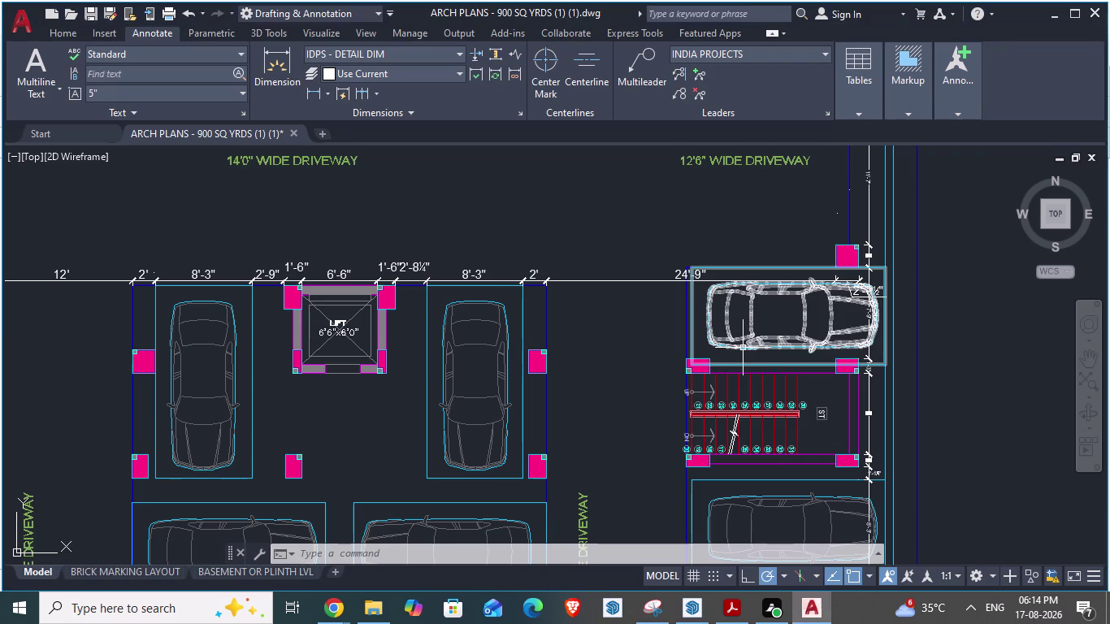
key(Tab)
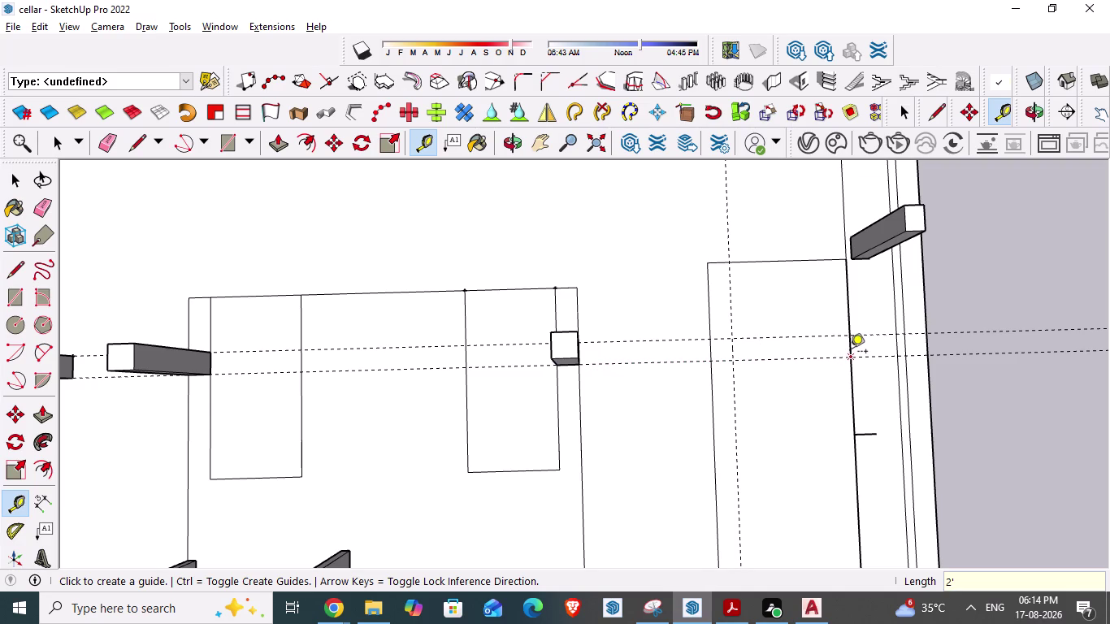
key(alt+Tab)
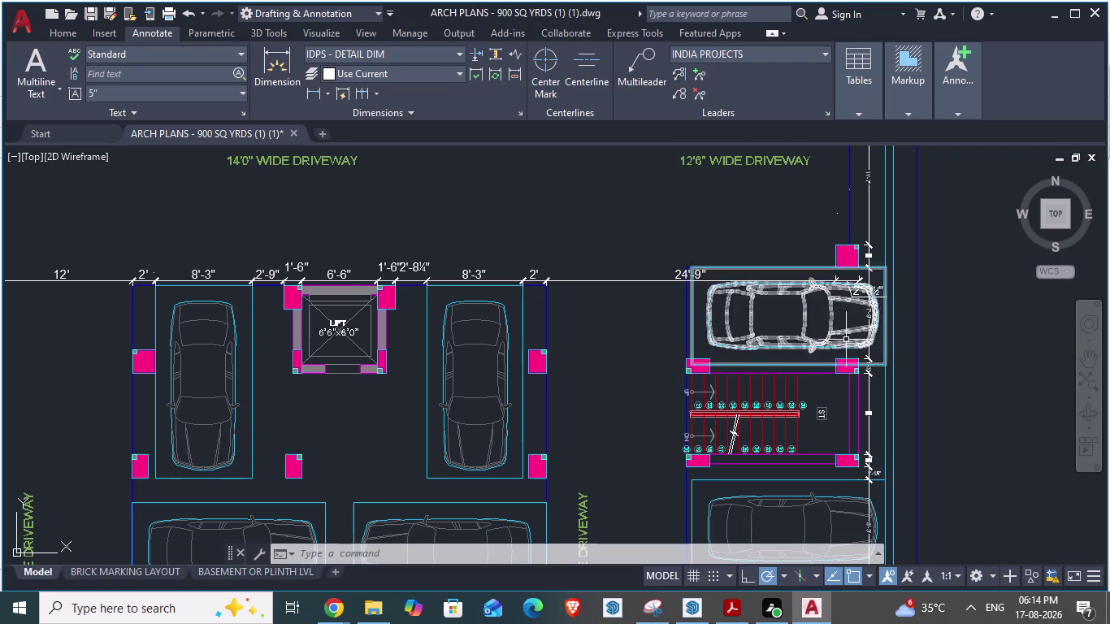
scroll(down, 3)
scroll(up, 3)
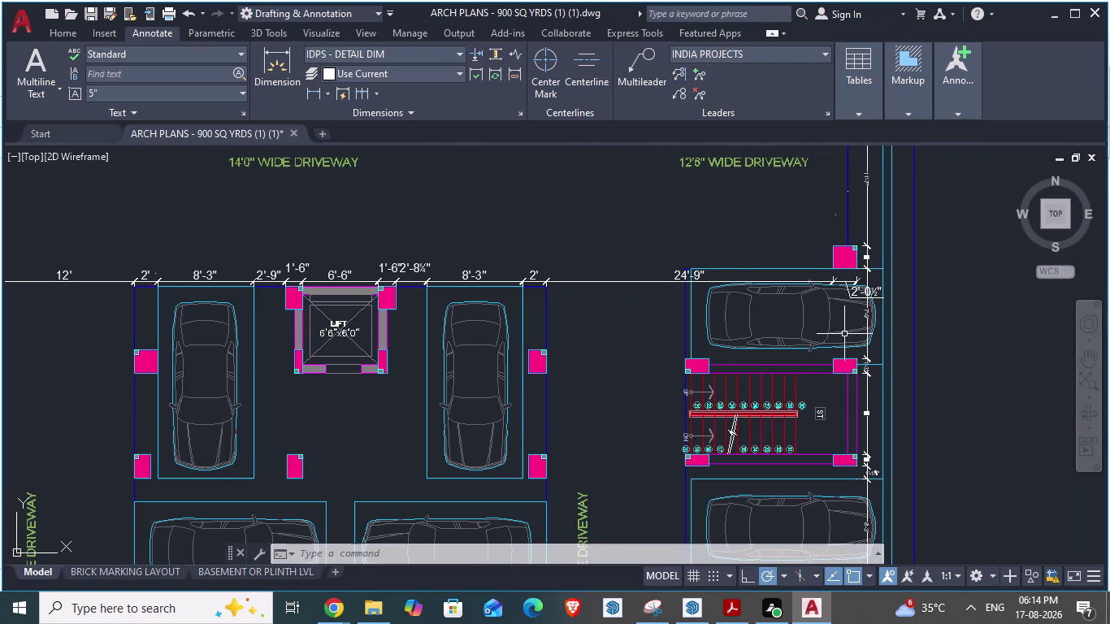
scroll(down, 3)
key(alt+Tab)
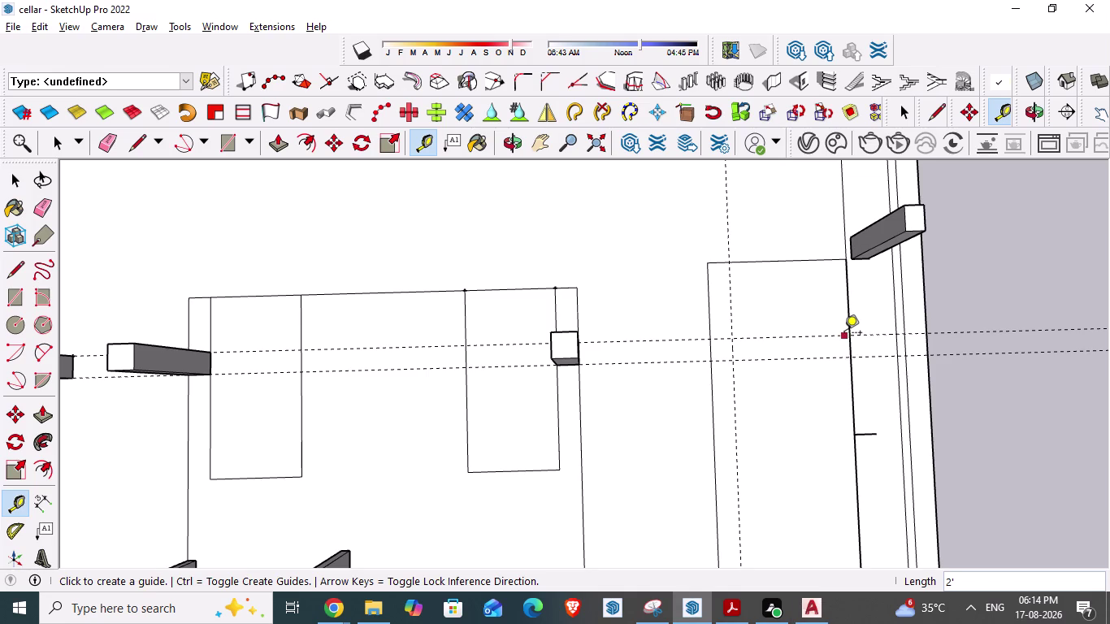
scroll(down, 3)
scroll(down, 3)
scroll(up, 3)
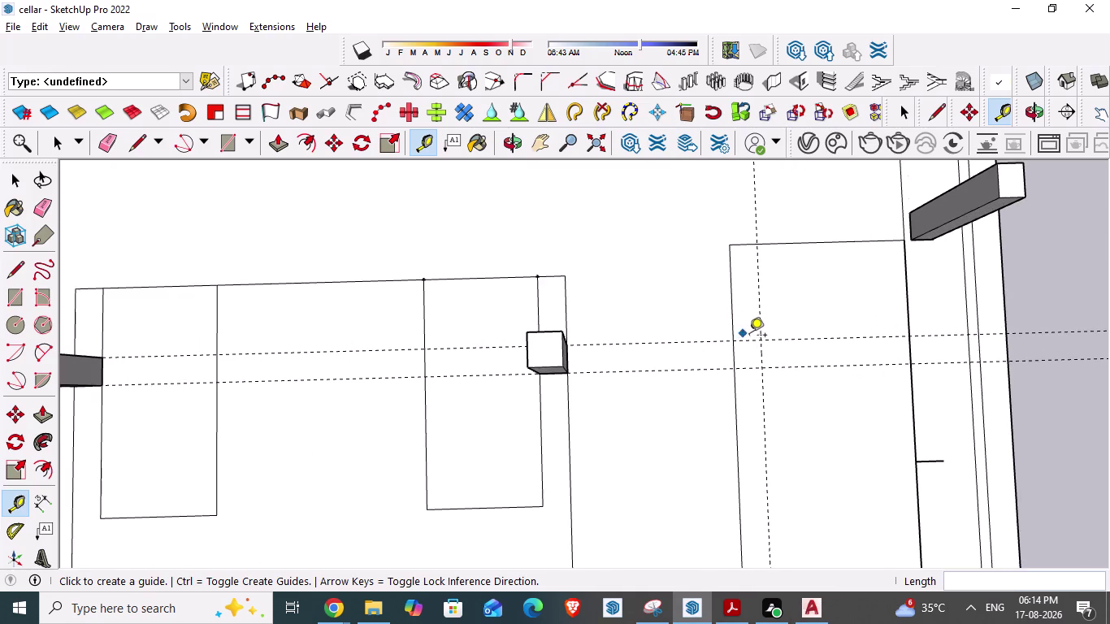
scroll(up, 3)
key(alt+Tab)
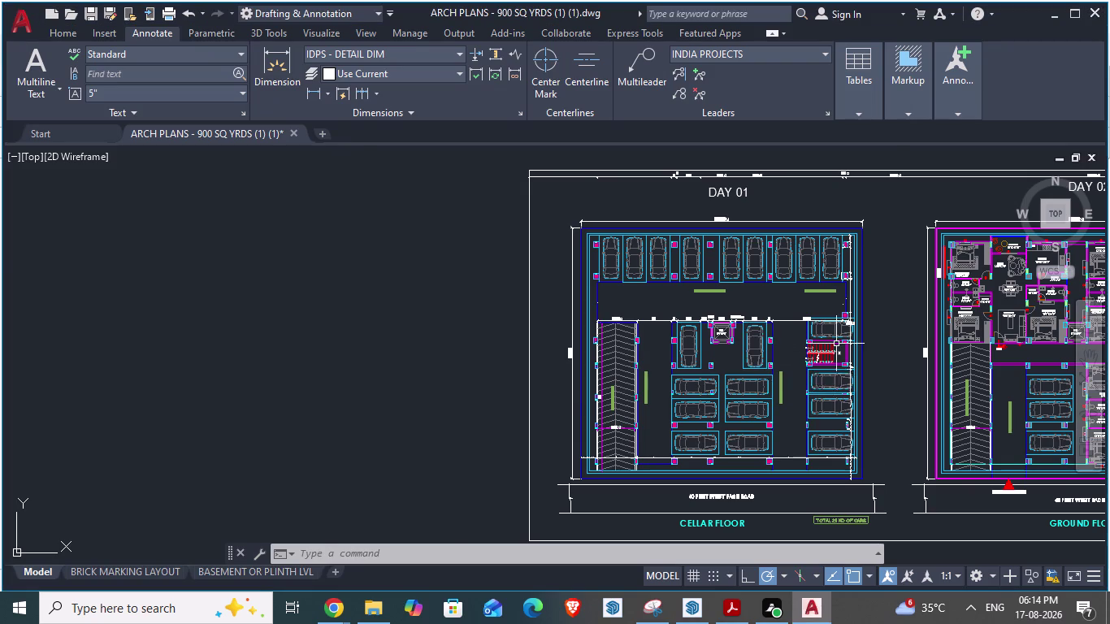
scroll(up, 3)
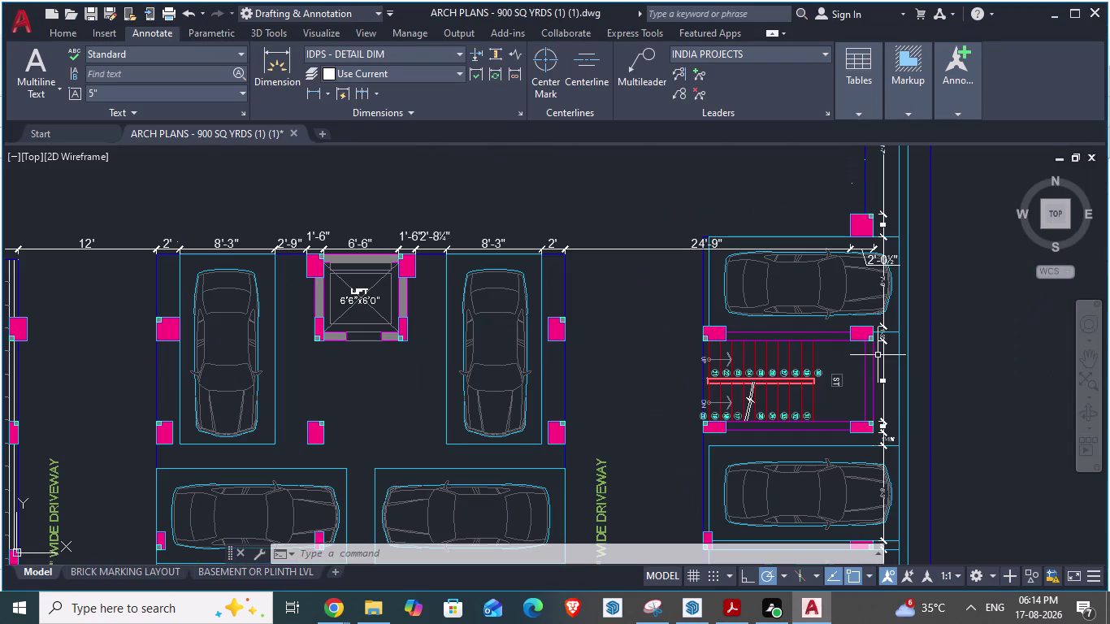
key(alt+Tab)
scroll(up, 3)
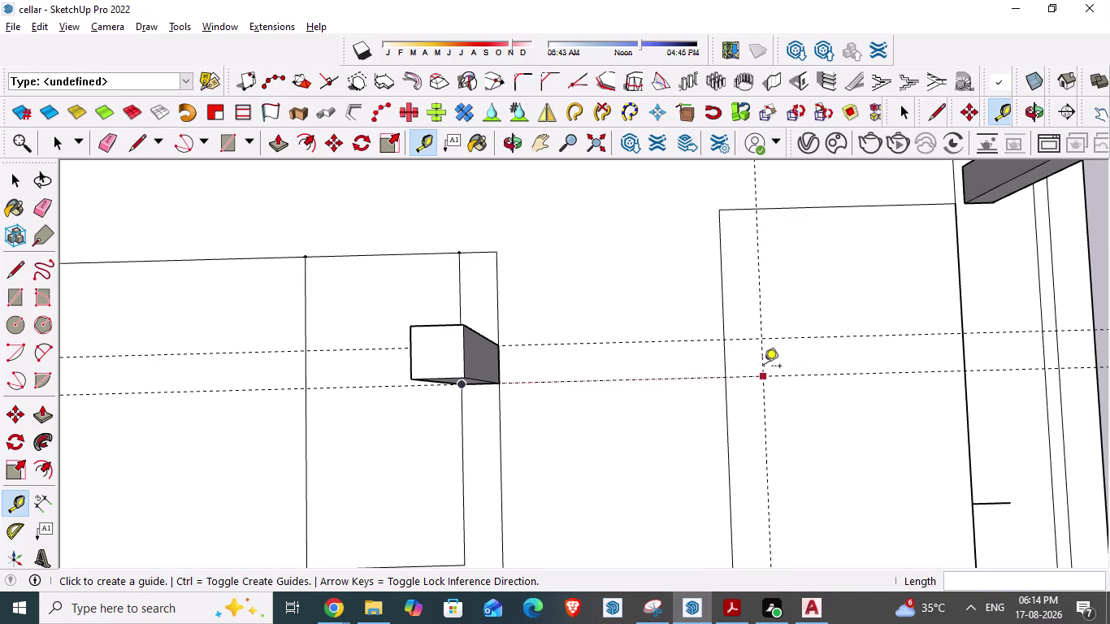
key(Escape)
Add a second guide 1'3" from the guide band near the stair-side wall.
click(745, 379)
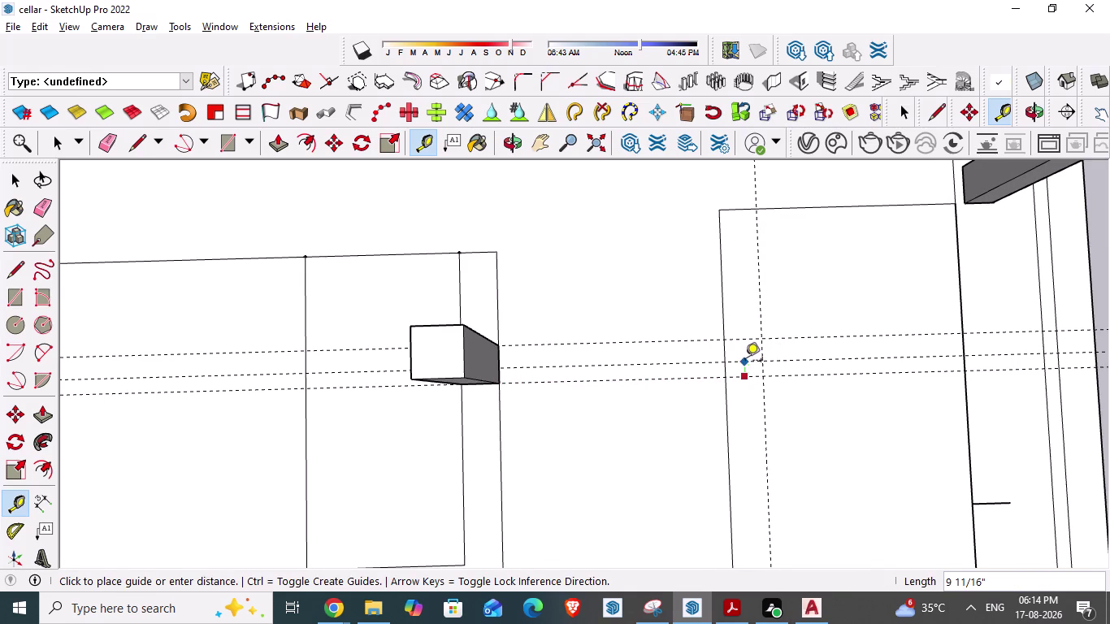
text(1'3)
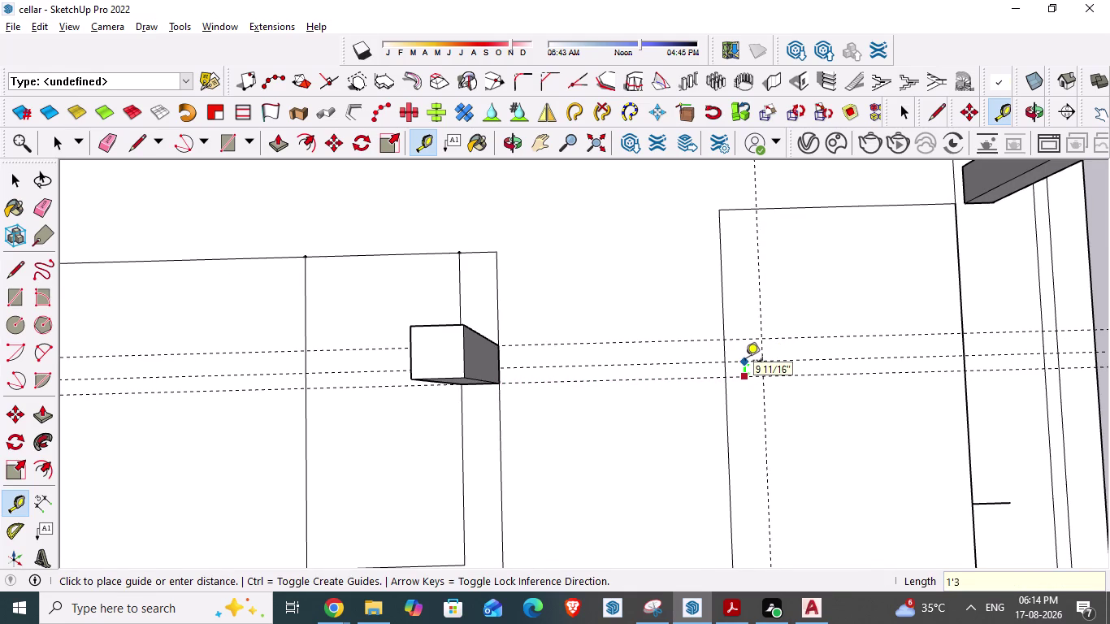
key(shift+quotedbl)
key(Return)
key(Escape)
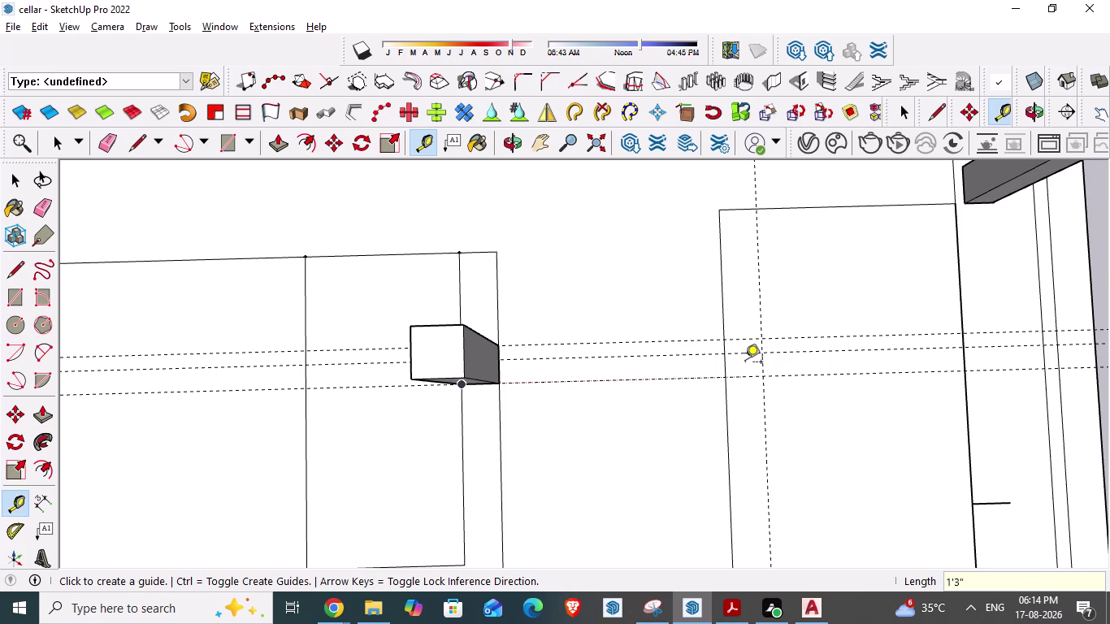
Start a footprint line at the guide intersection, then undo the unfinished attempt.
key(l)
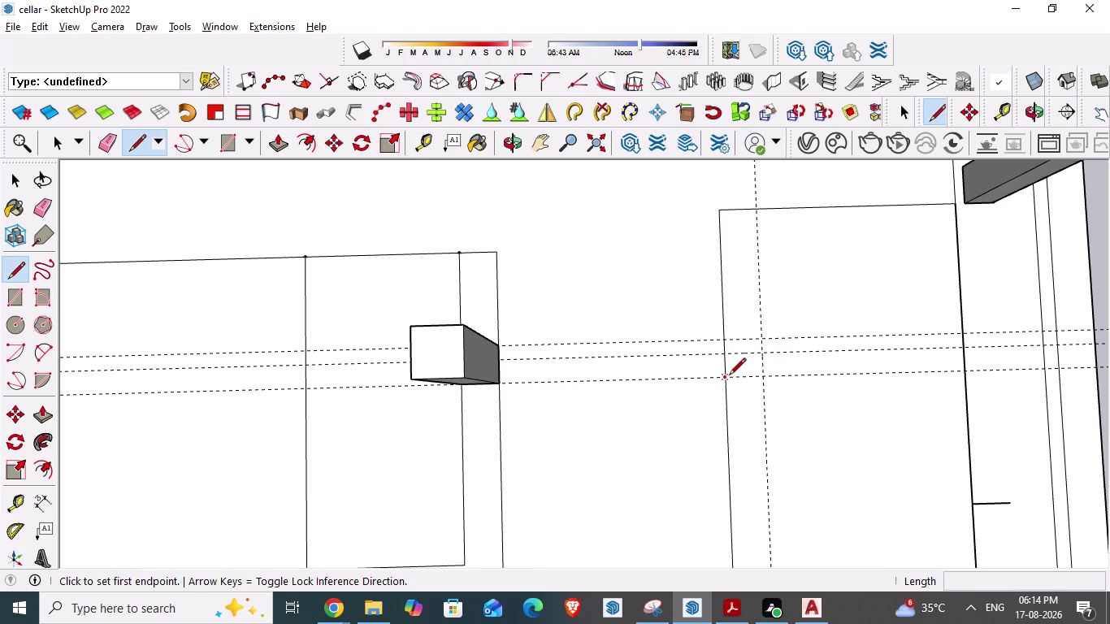
click(723, 378)
click(758, 378)
click(763, 379)
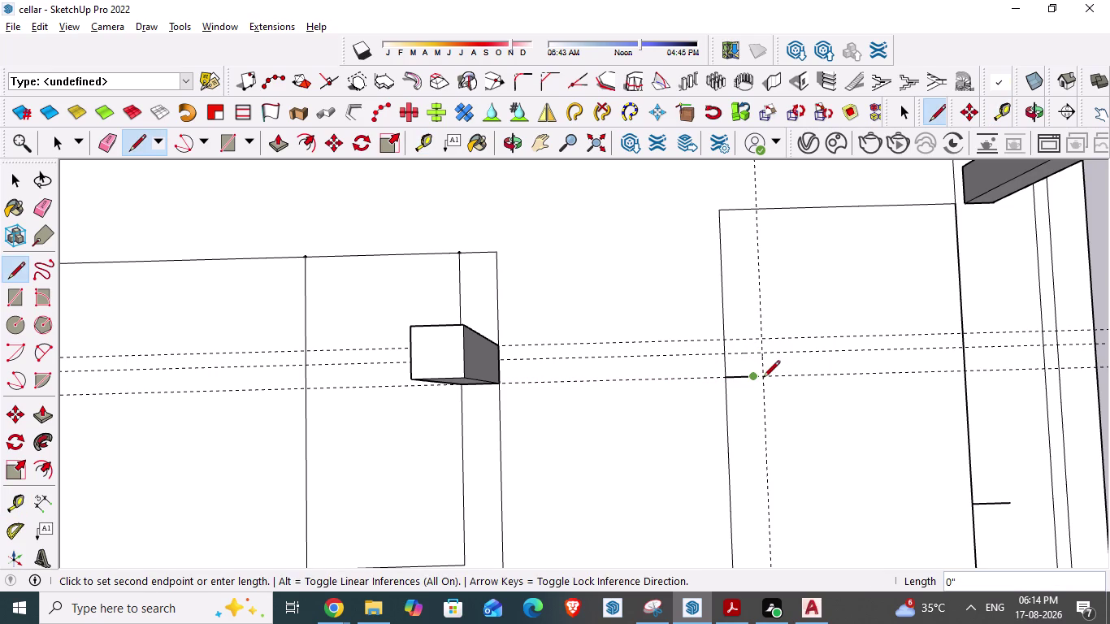
key(Escape)
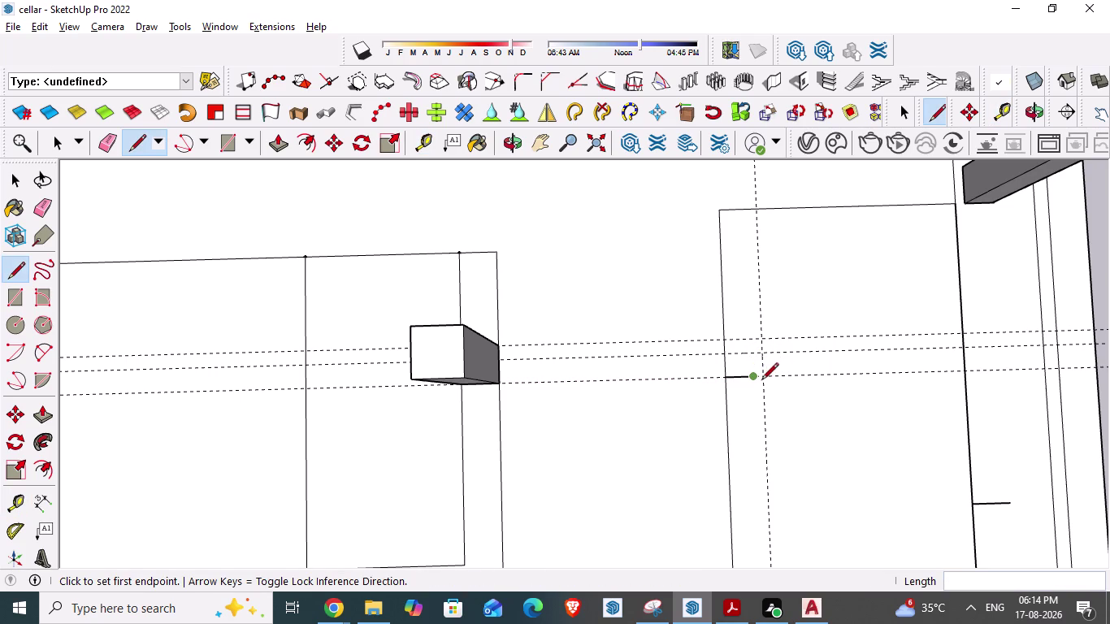
click(763, 378)
key(Escape)
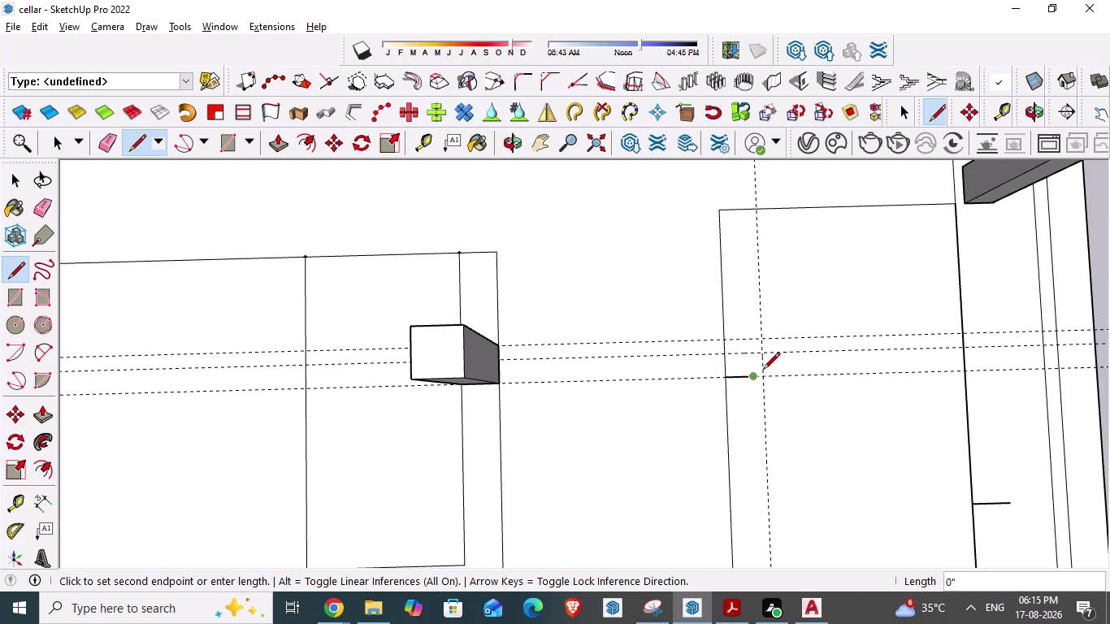
key(ctrl+z)
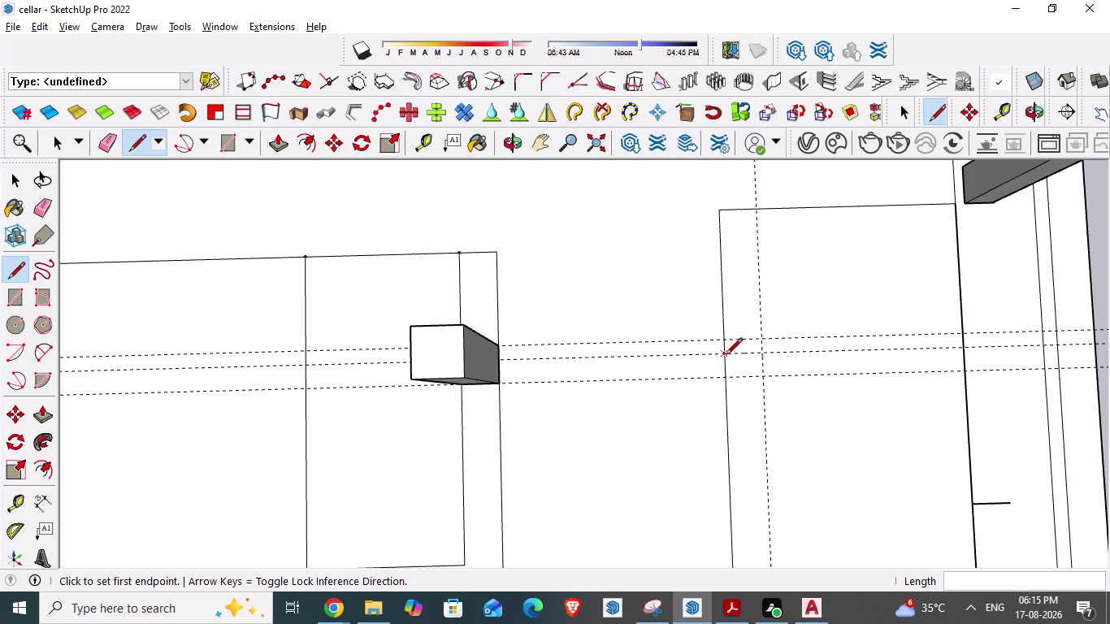
Draw the closed rectangular column footprint where the guide lines cross.
click(726, 356)
click(761, 352)
click(761, 380)
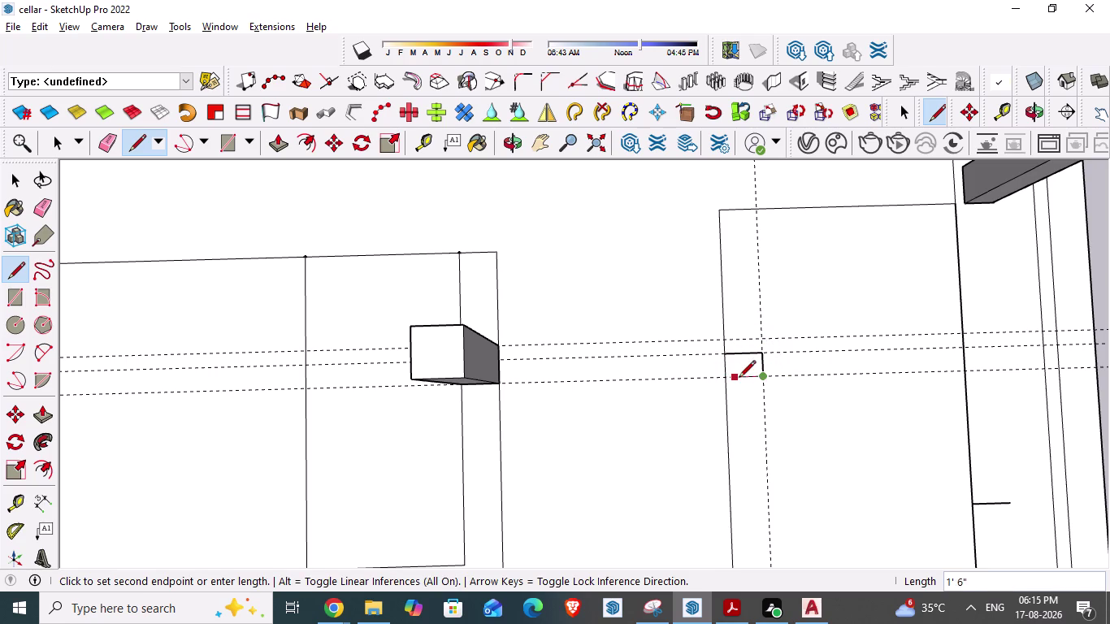
click(729, 378)
key(Escape)
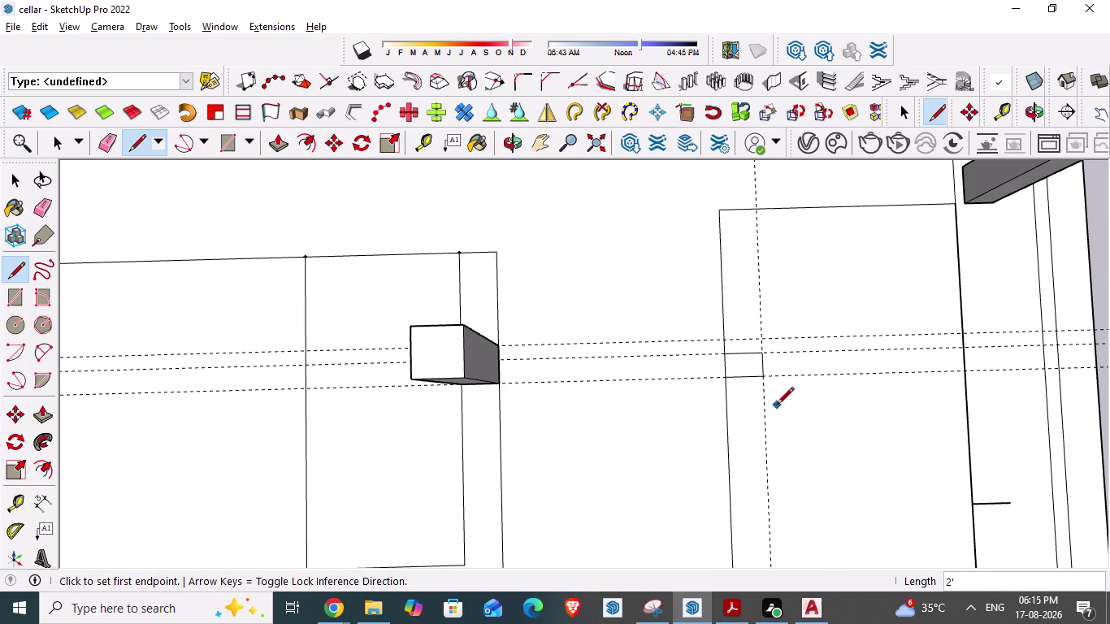
Compare the column size against the AutoCAD plan, then view across the cellar floor.
key(alt+Tab)
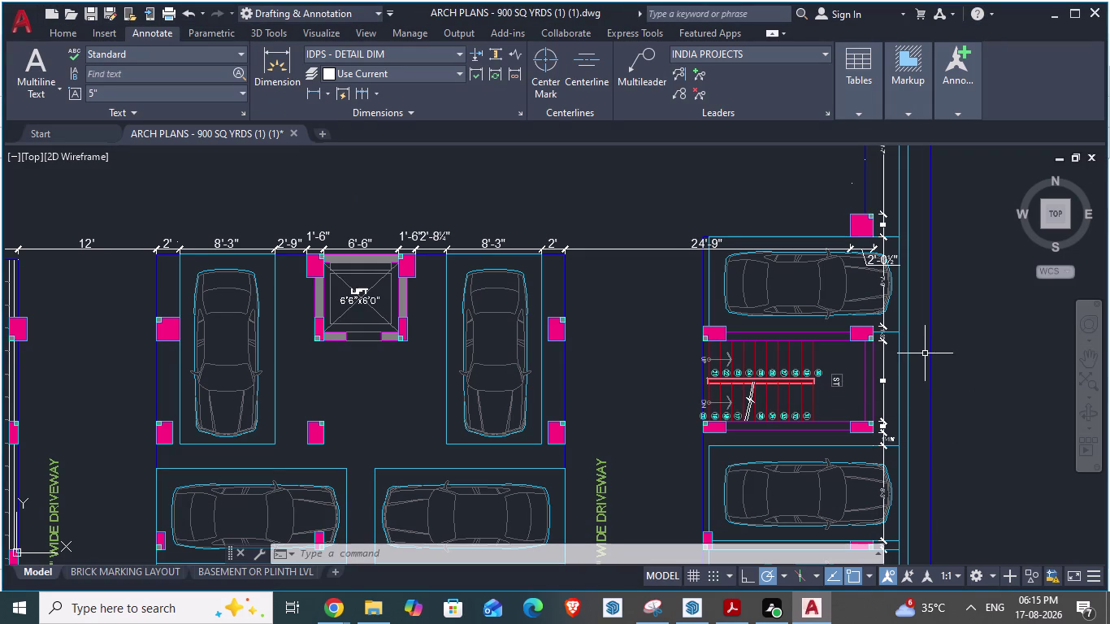
scroll(up, 3)
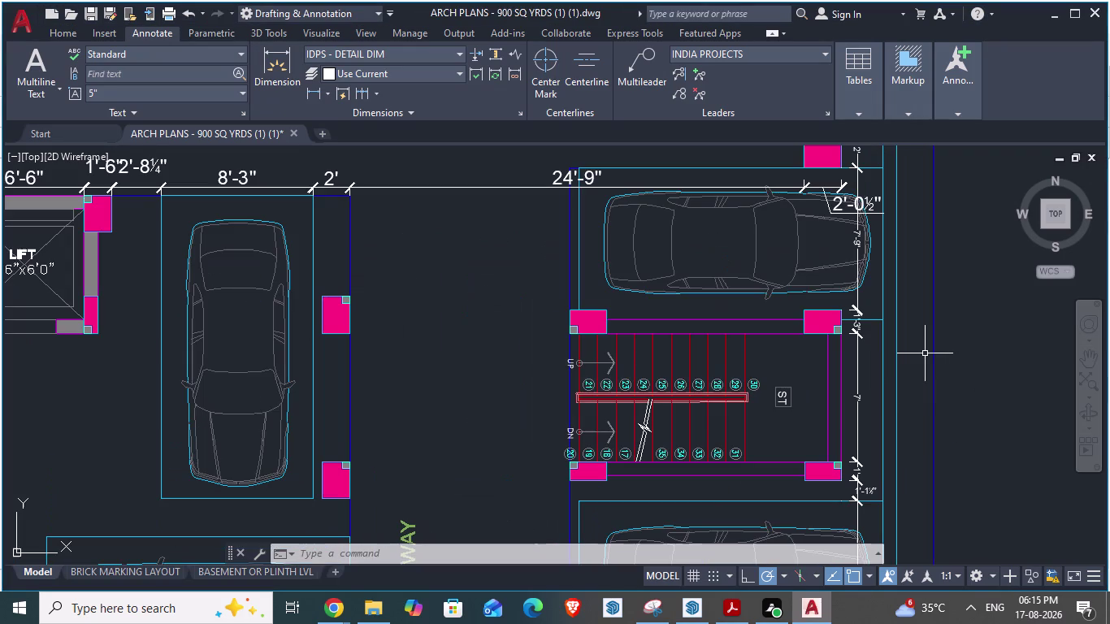
key(alt+Tab)
scroll(down, 3)
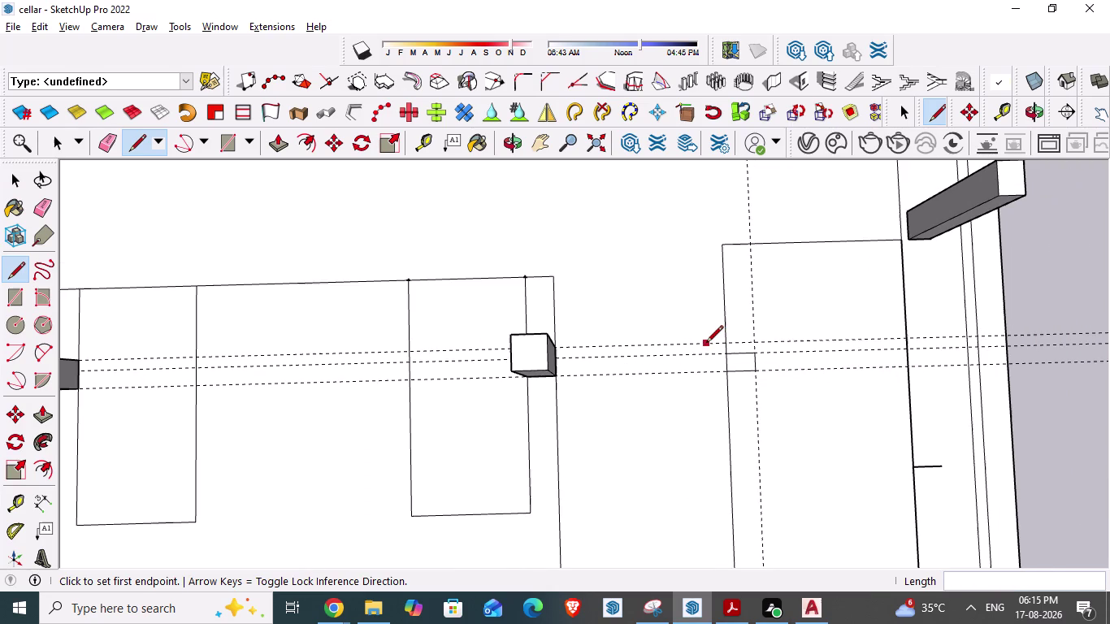
scroll(up, 3)
key(alt+Tab)
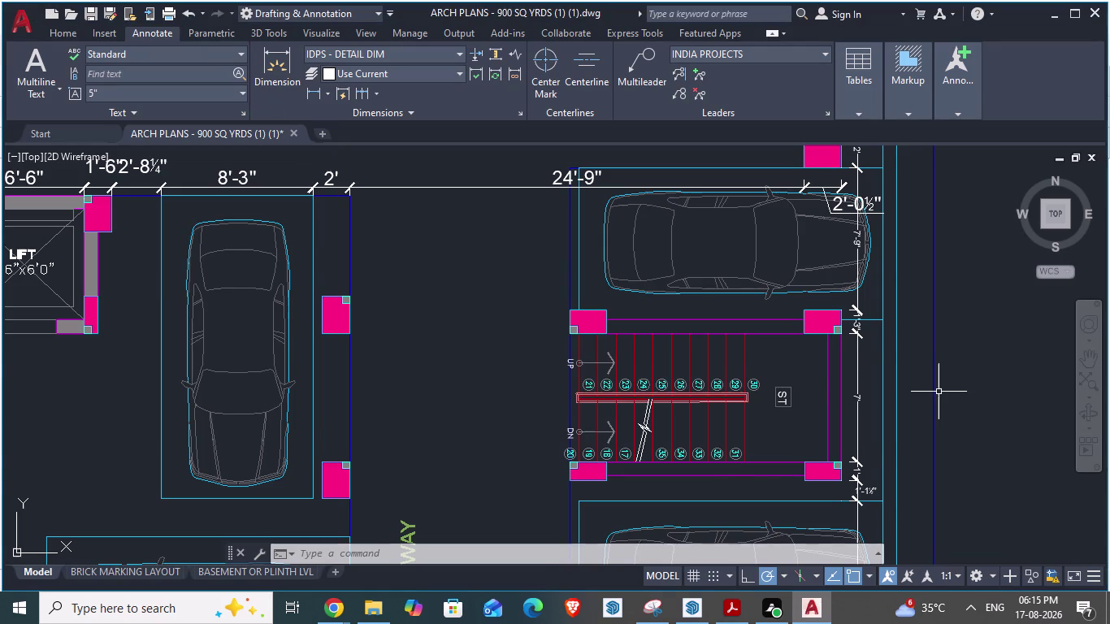
scroll(down, 3)
key(alt+Tab)
middle_drag(865, 298, 749, 217)
scroll(down, 3)
scroll(down, 3)
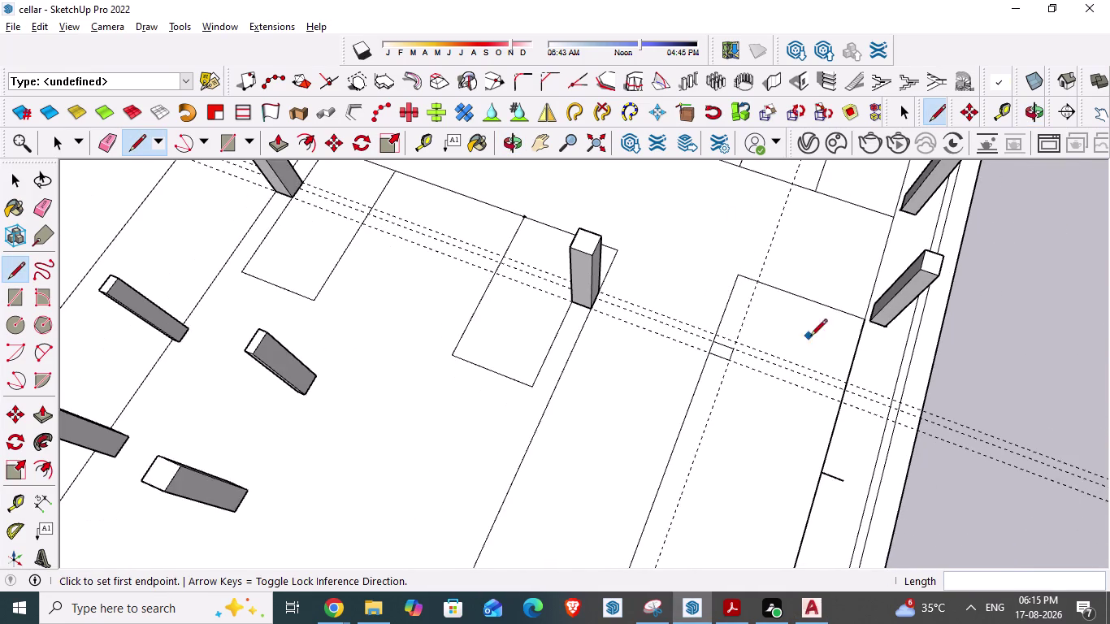
scroll(up, 3)
scroll(up, 3)
scroll(up, 3)
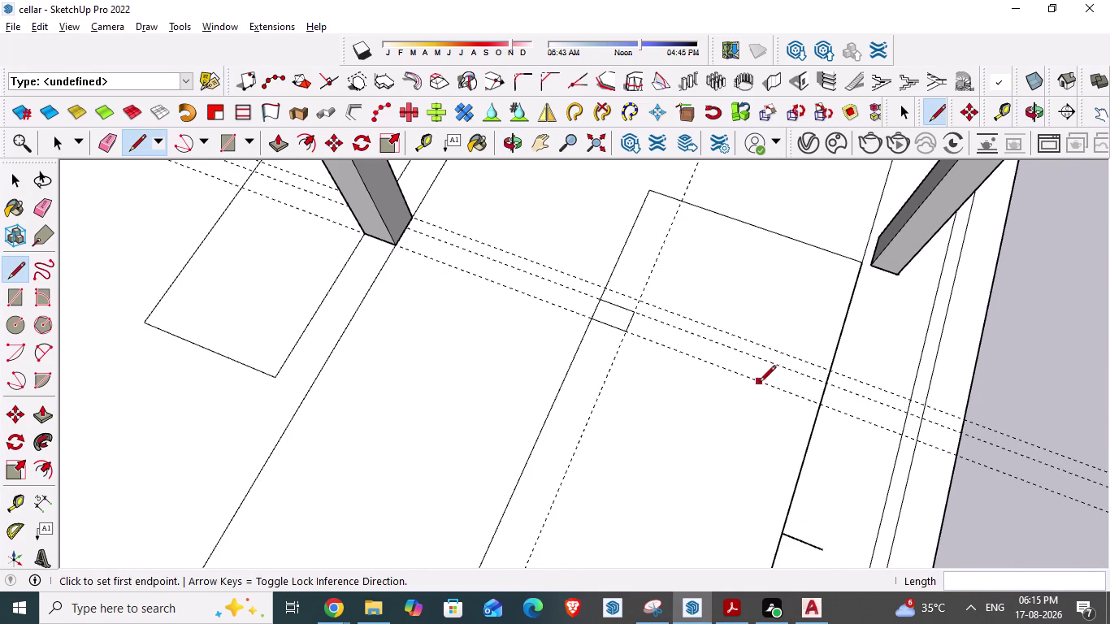
key(Escape)
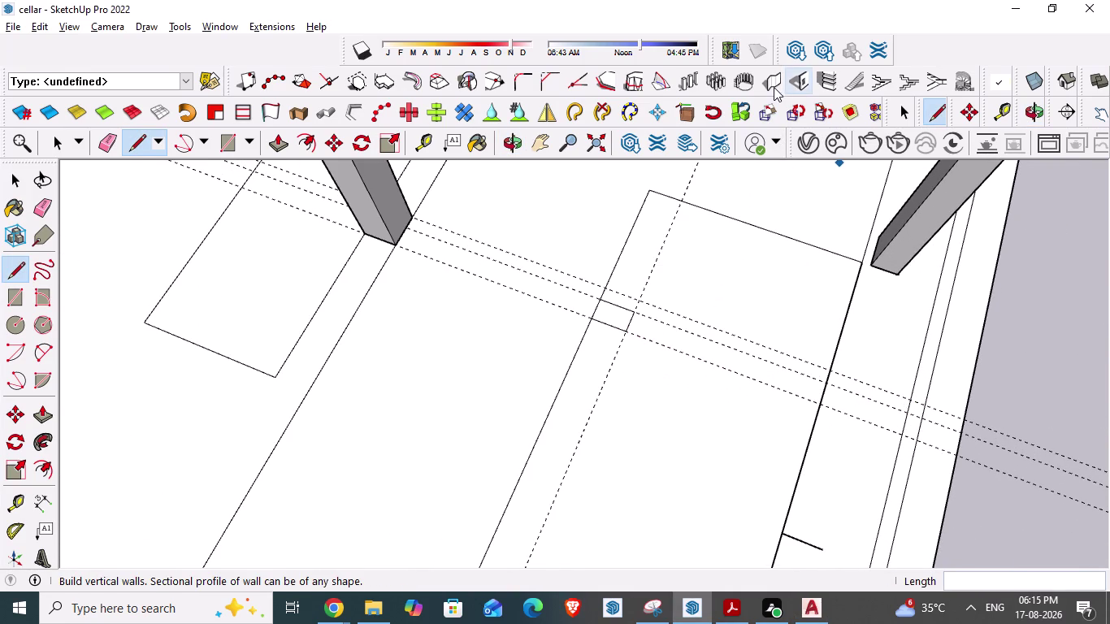
Start a column with the 1001bit wall builder, then cancel the too-thick preview.
click(773, 83)
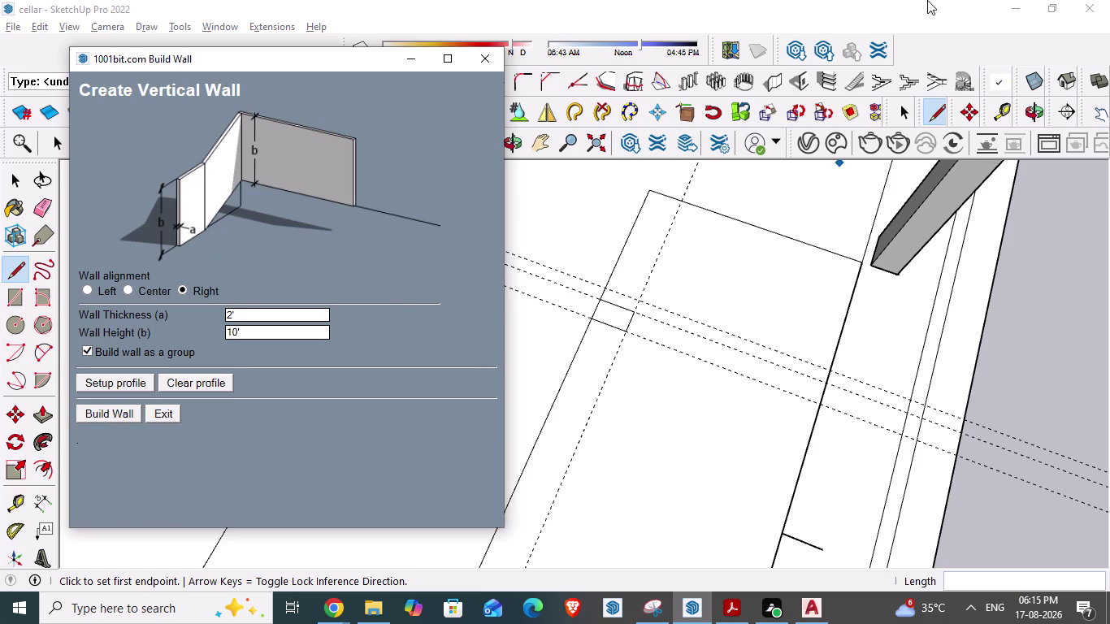
click(114, 419)
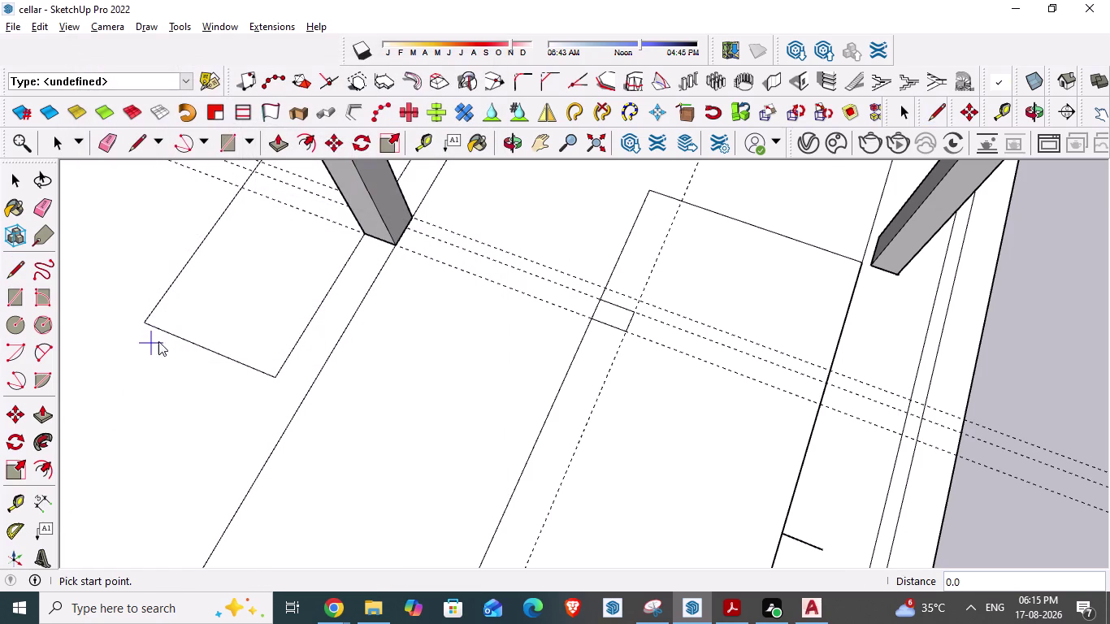
click(593, 318)
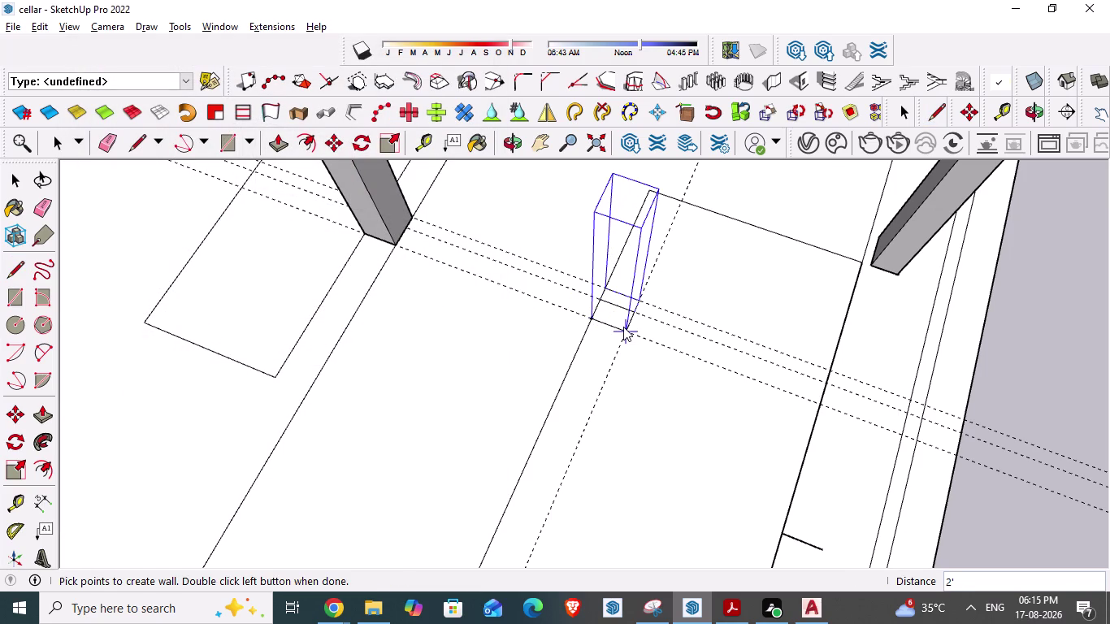
key(Escape)
key(Escape)
key(Escape)
Build the column on the footprint with a 1' 3" wall thickness.
click(779, 80)
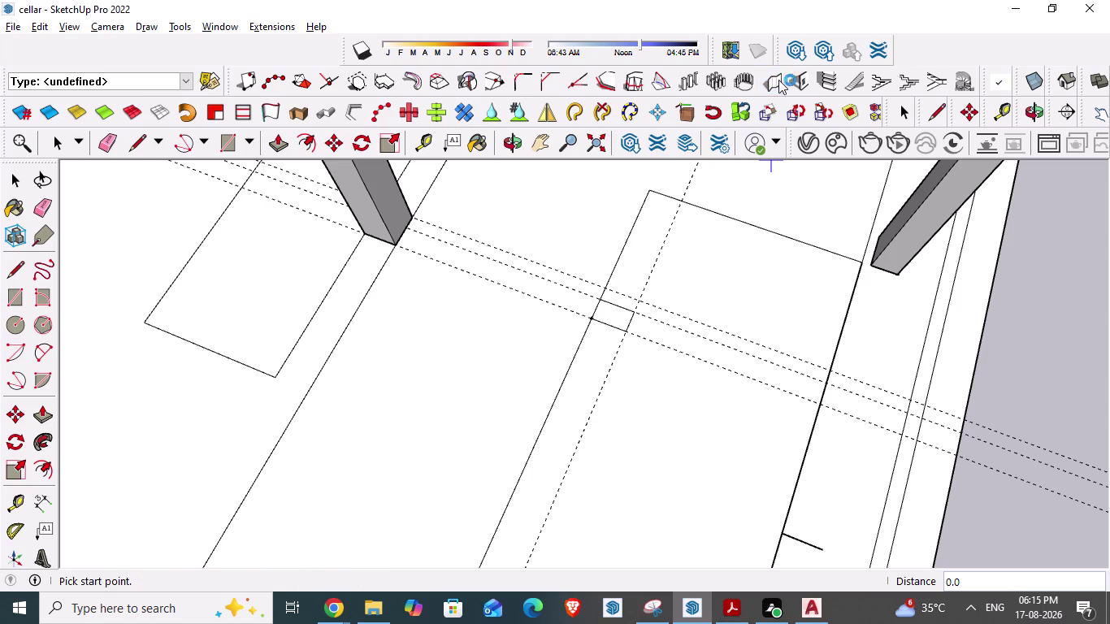
drag(244, 310, 207, 309)
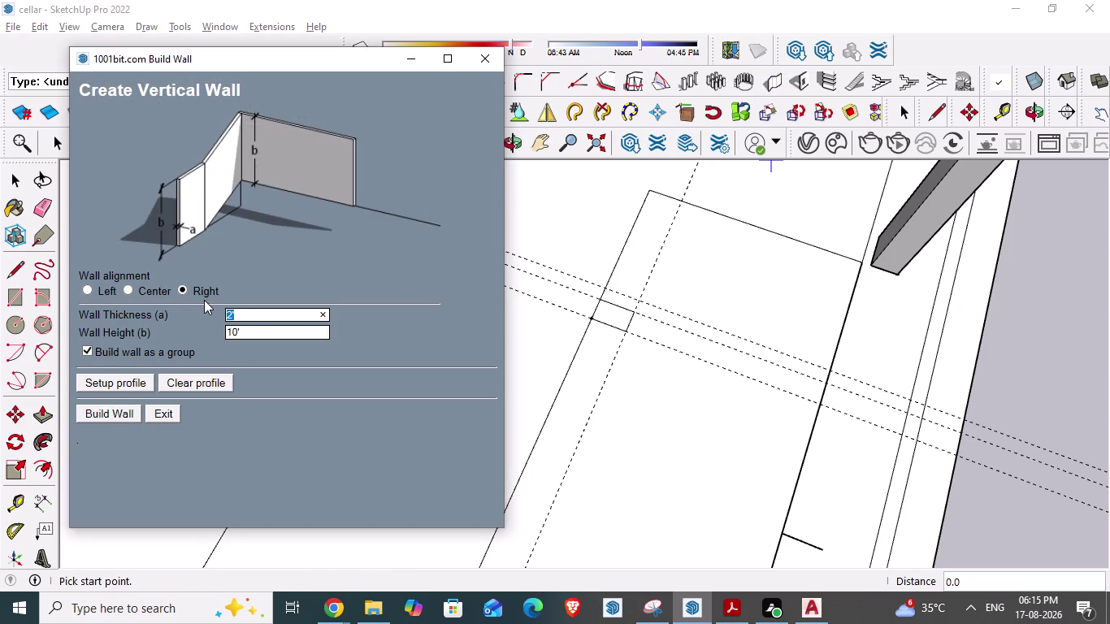
key(1)
key(apostrophe)
text(3)
text(")
key(Return)
click(98, 420)
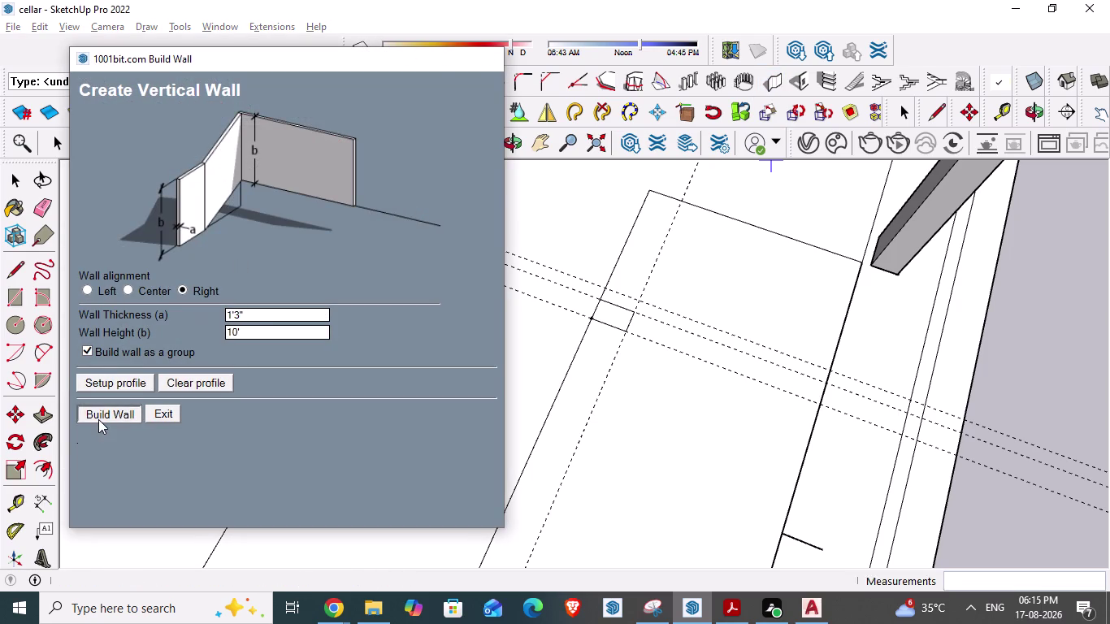
click(587, 318)
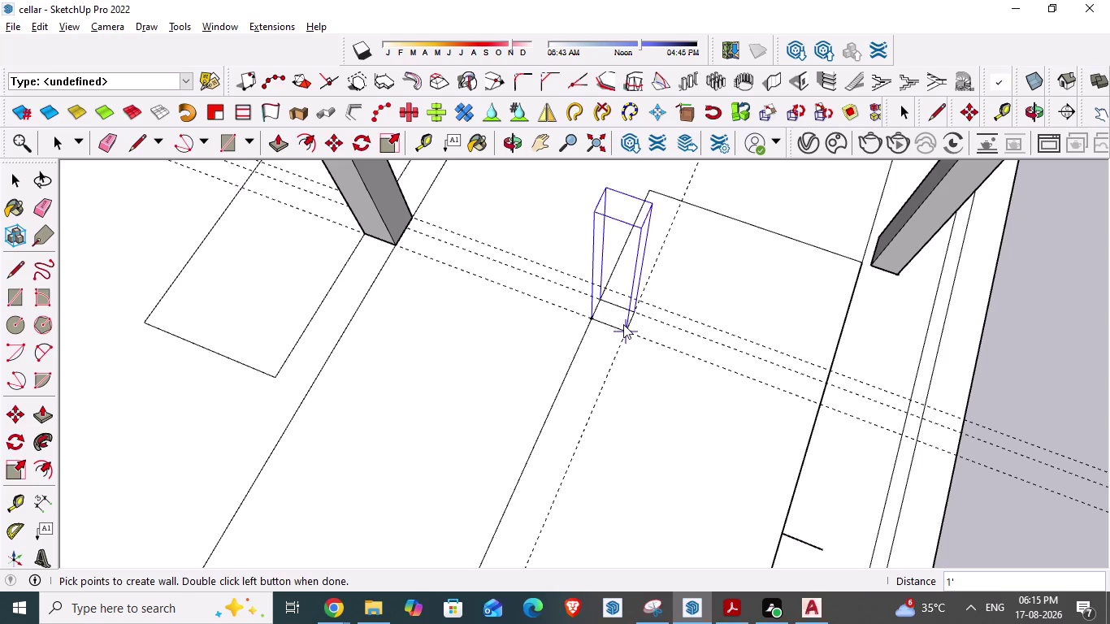
double_click(627, 328)
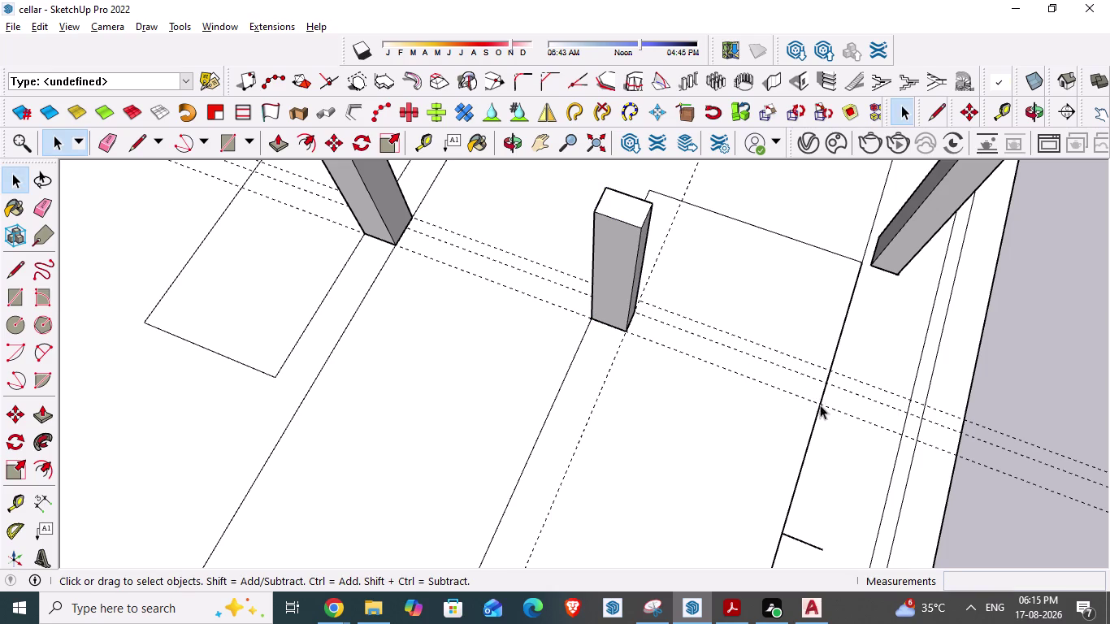
Orbit around the new column to check its placement among the cellar columns.
click(774, 78)
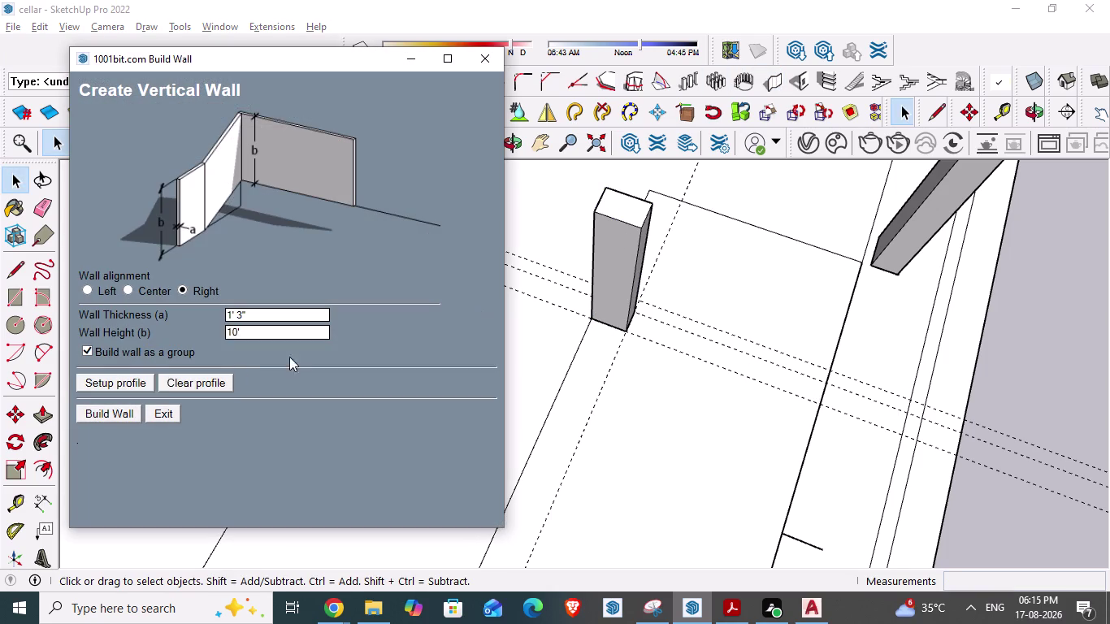
click(95, 417)
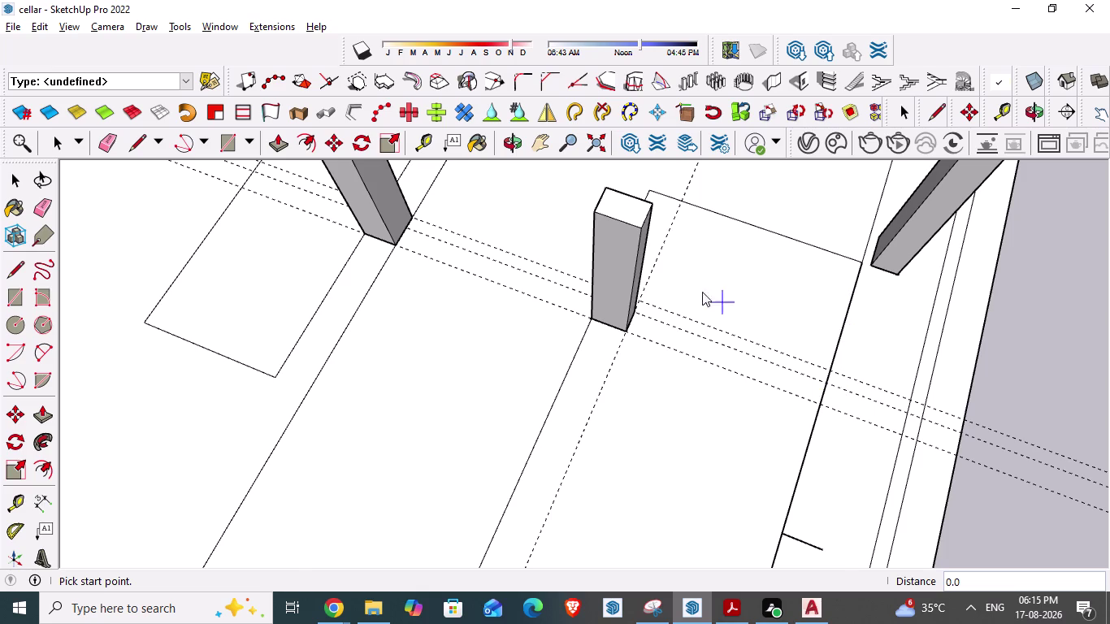
scroll(down, 3)
middle_drag(744, 321, 497, 207)
scroll(down, 3)
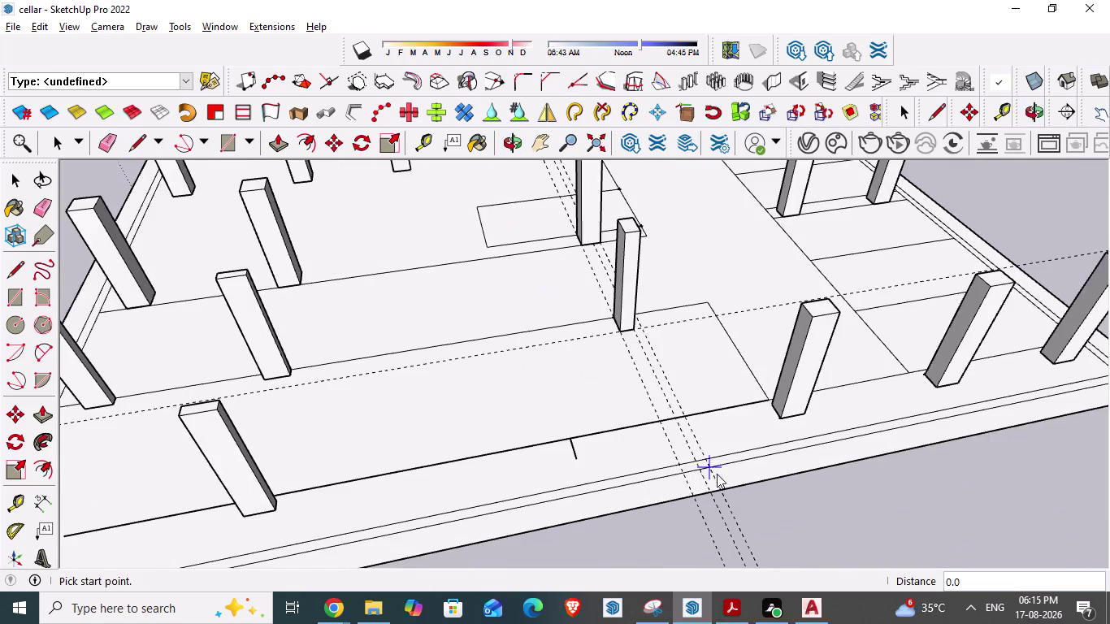
scroll(up, 3)
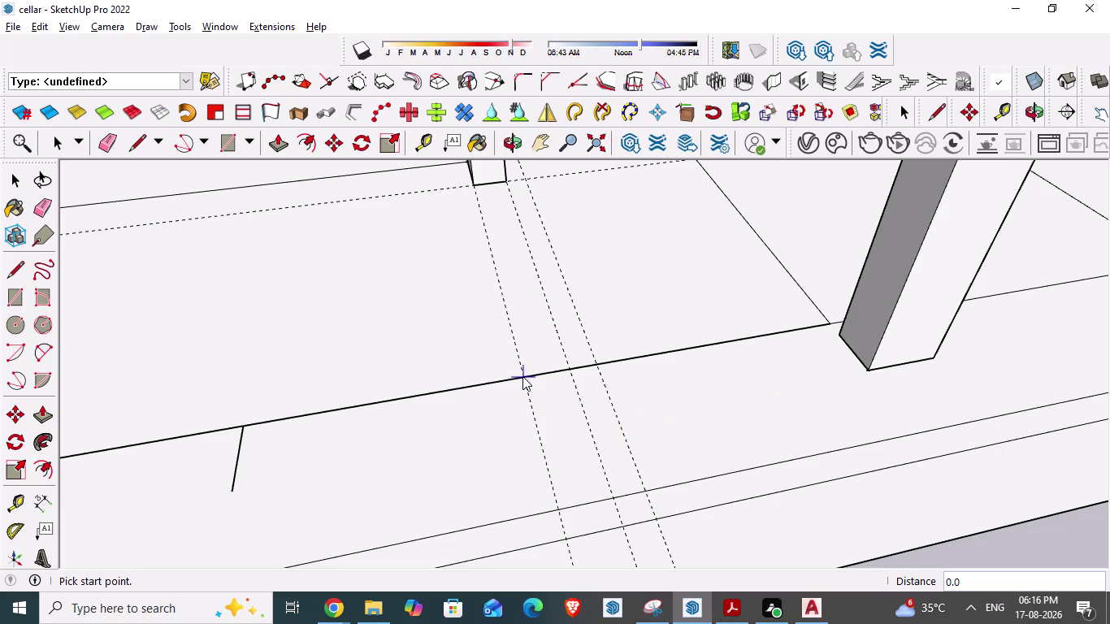
scroll(down, 3)
middle_drag(365, 453, 587, 506)
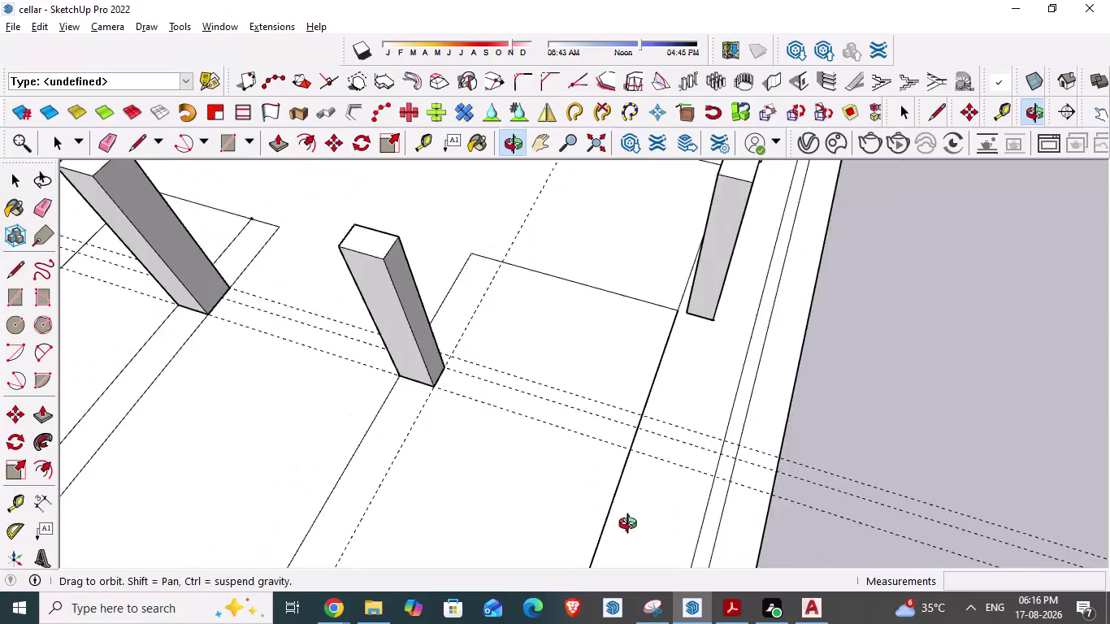
middle_drag(587, 506, 672, 573)
scroll(down, 3)
middle_drag(636, 518, 623, 496)
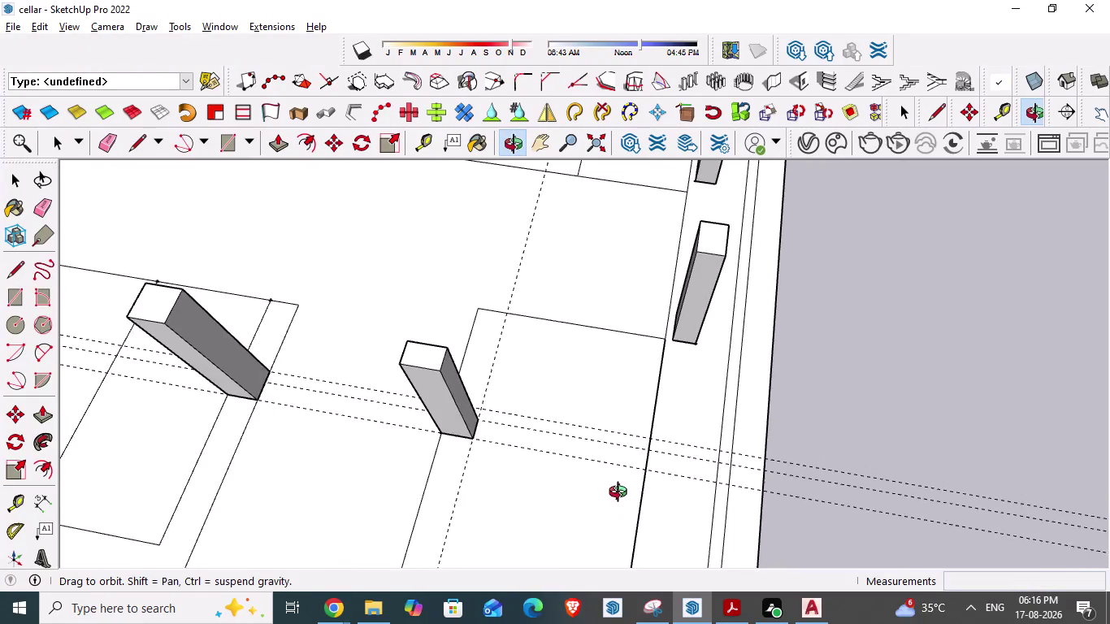
middle_drag(623, 496, 615, 488)
scroll(up, 3)
key(Escape)
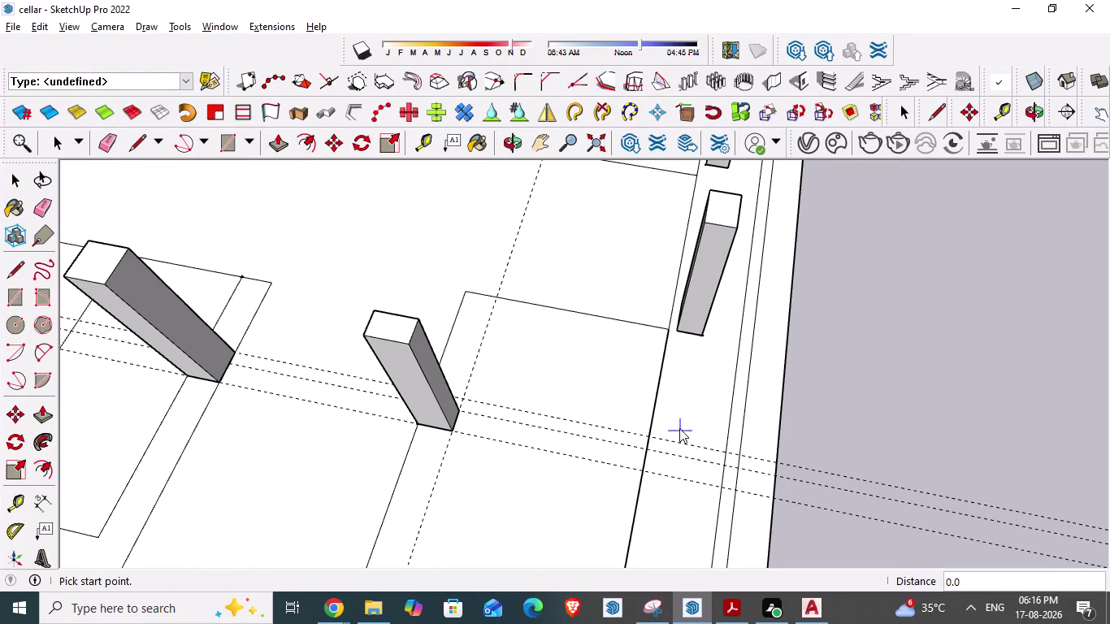
key(space)
scroll(up, 3)
middle_drag(634, 508, 687, 543)
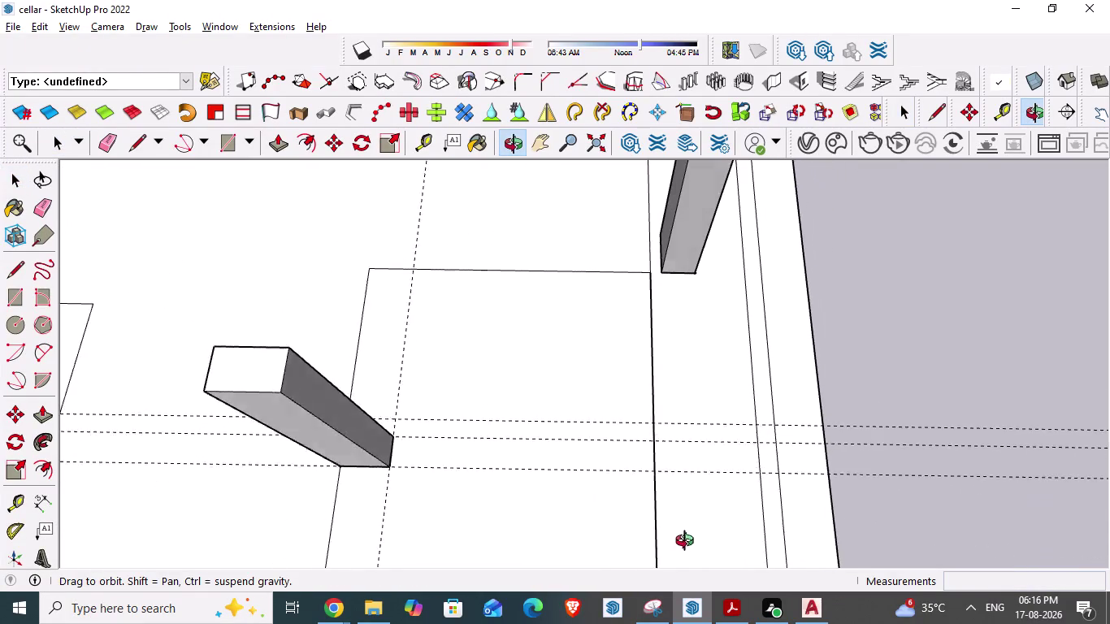
middle_drag(687, 542, 696, 569)
key(alt+Tab)
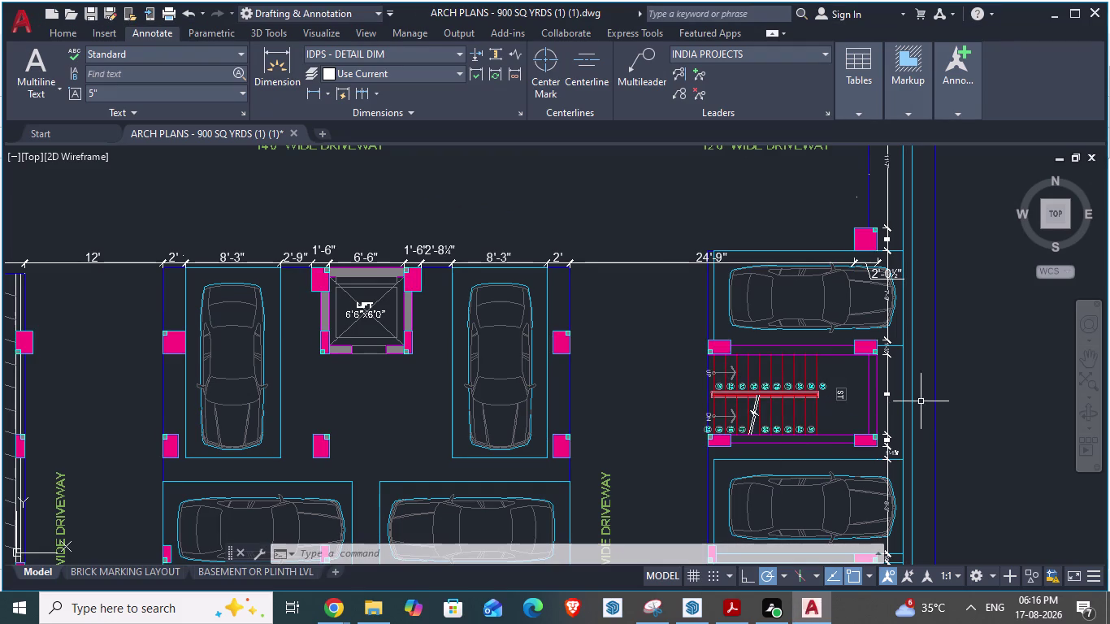
Draw a line from the column's corner down to the guide line.
key(alt+Tab)
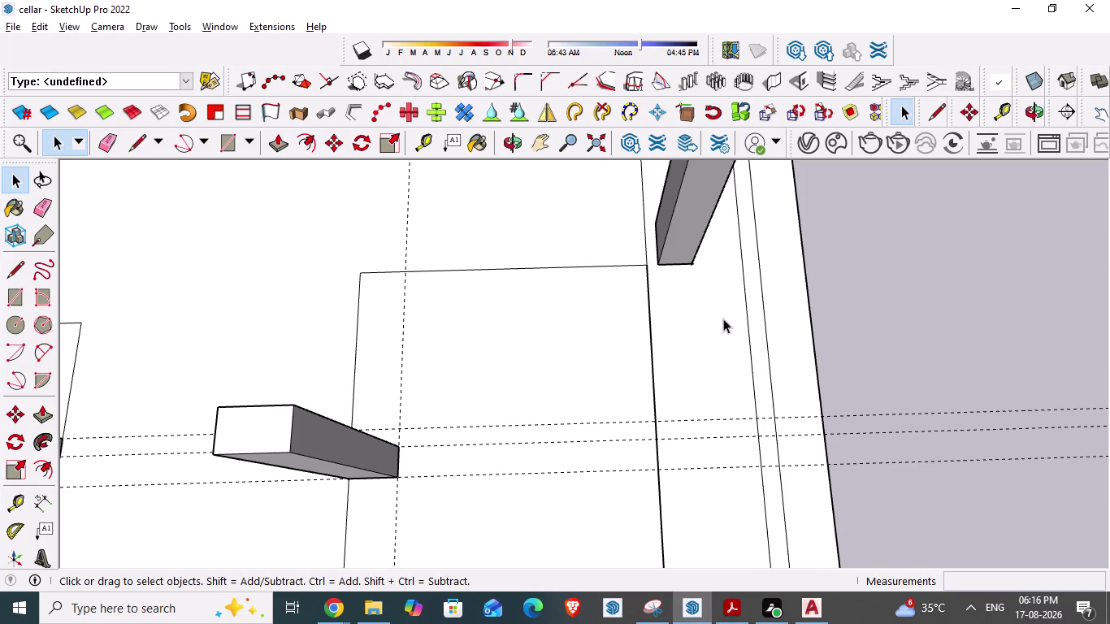
key(l)
click(695, 264)
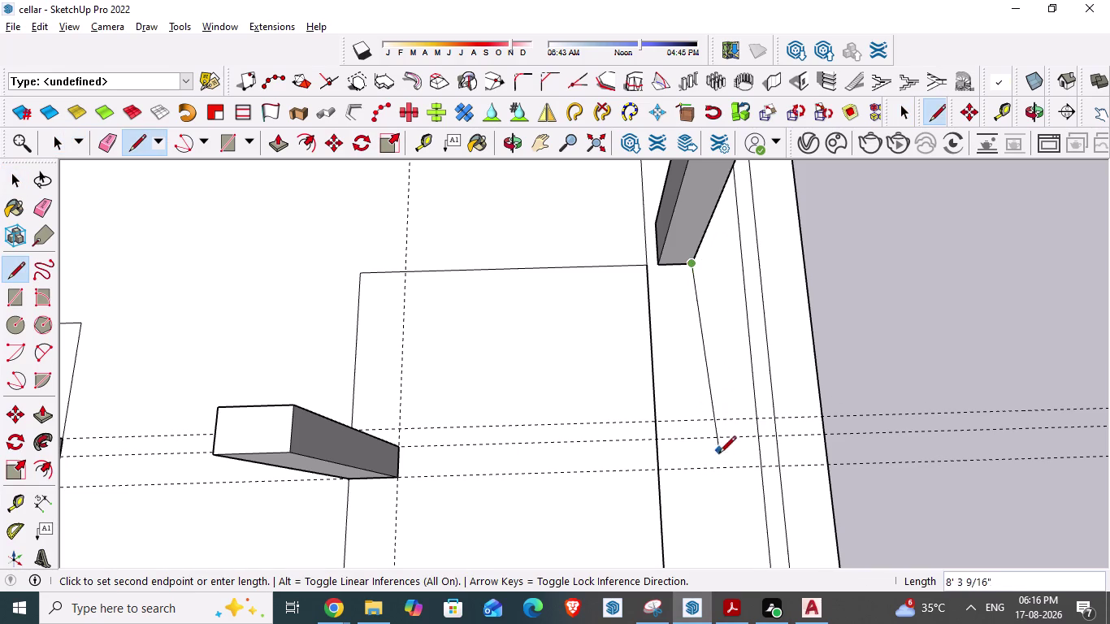
click(707, 471)
key(Escape)
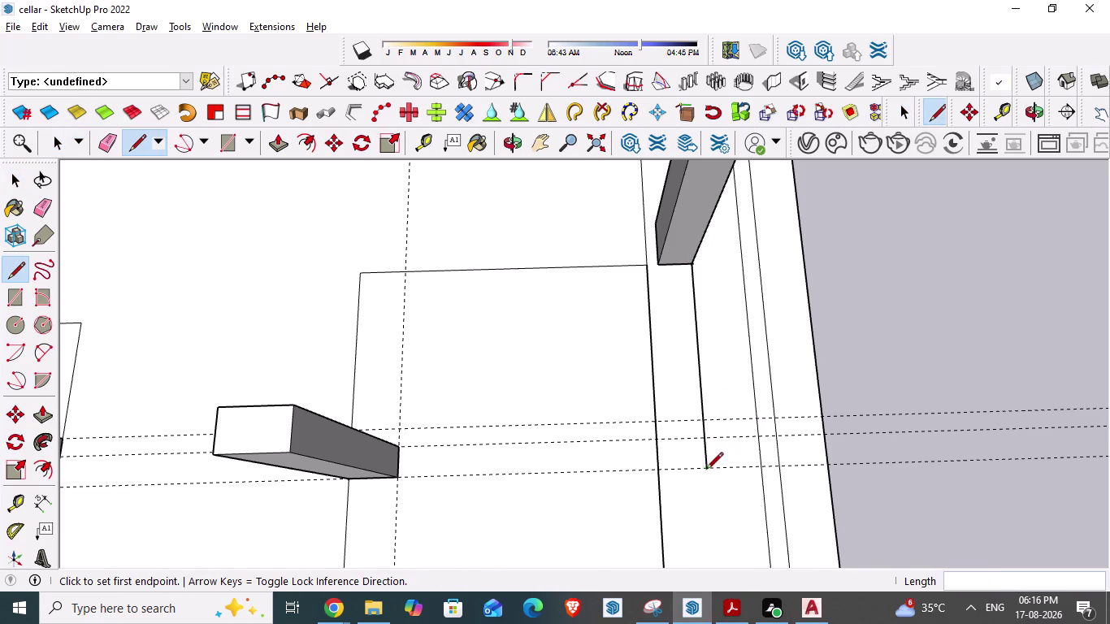
Build the short wall block at the base of the right-hand wall line.
click(767, 85)
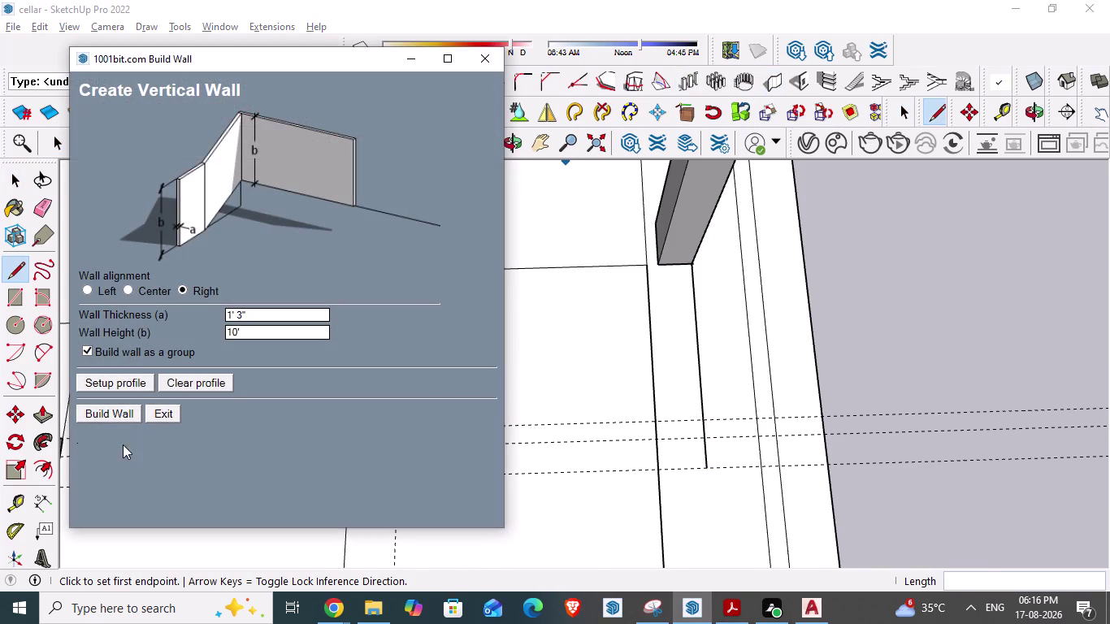
click(119, 406)
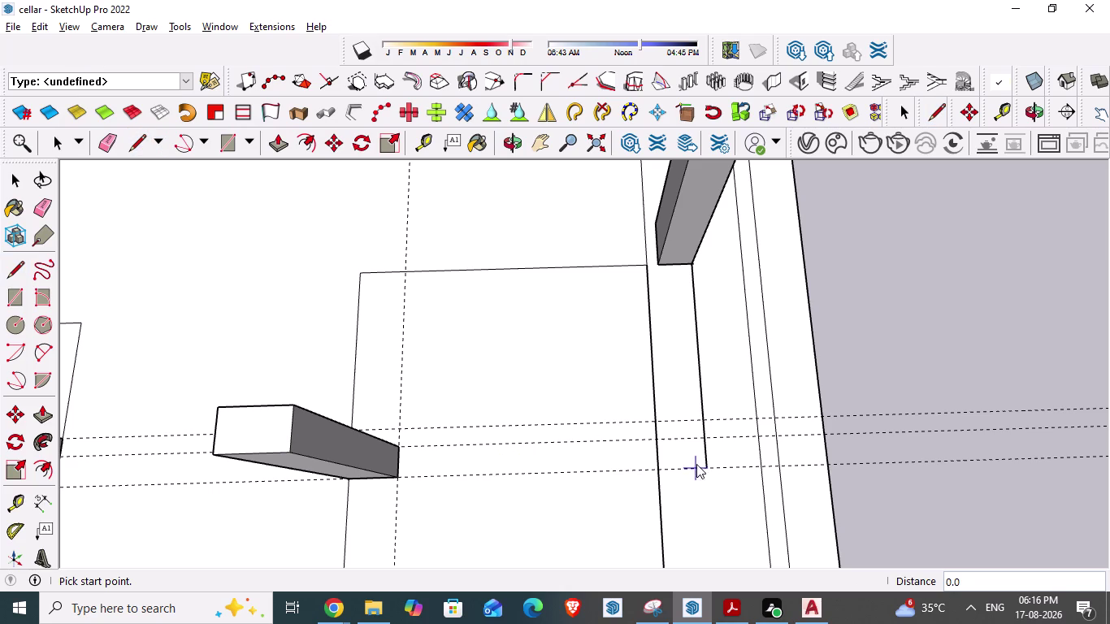
click(708, 465)
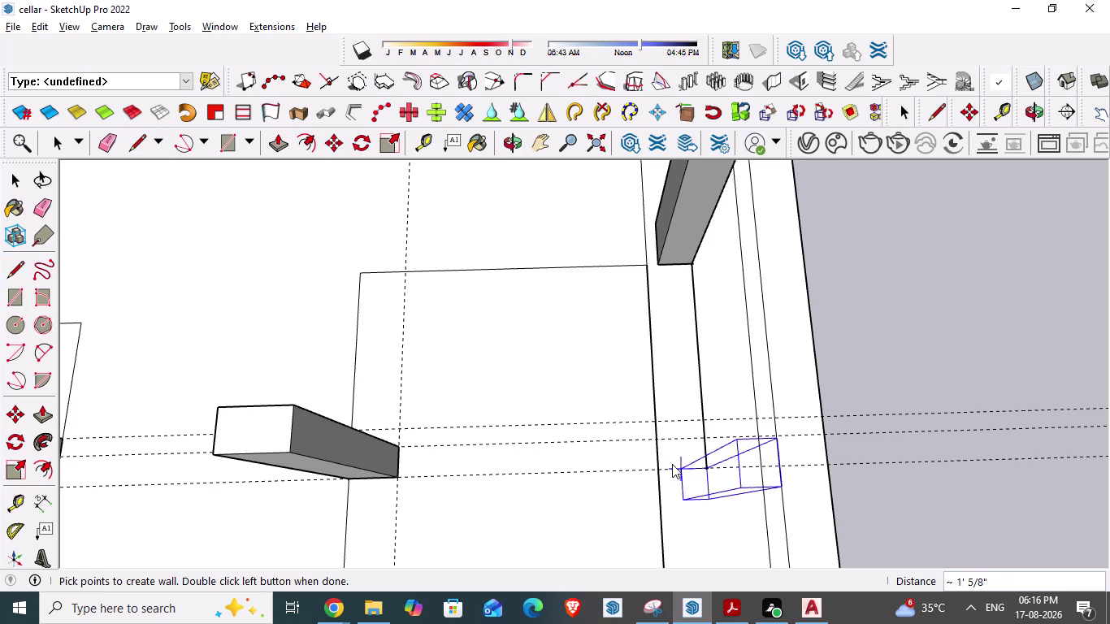
key(Escape)
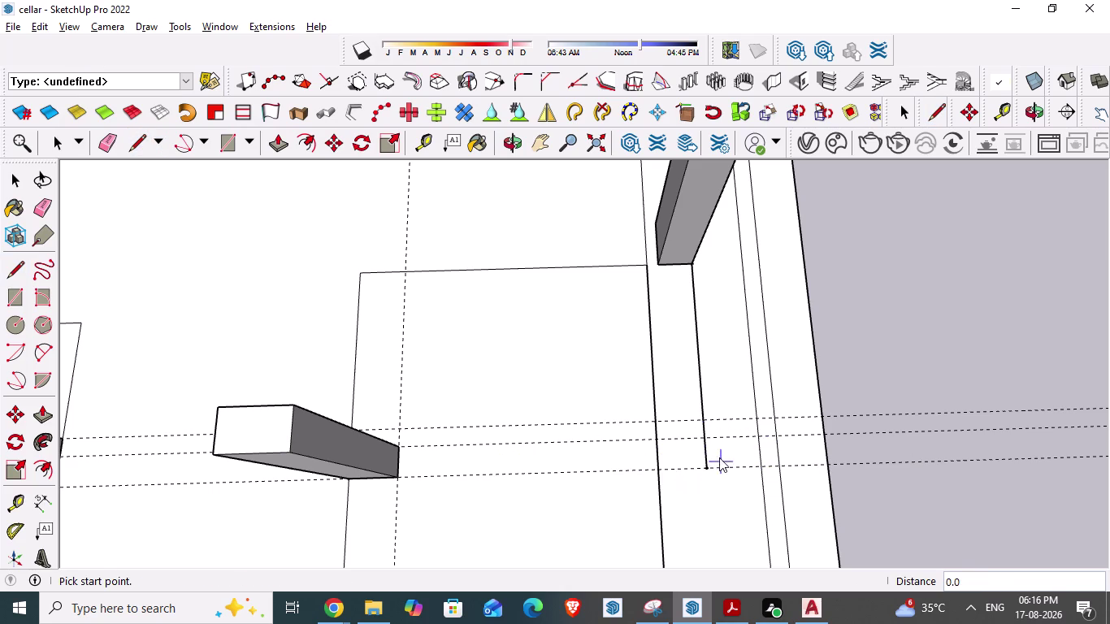
click(704, 436)
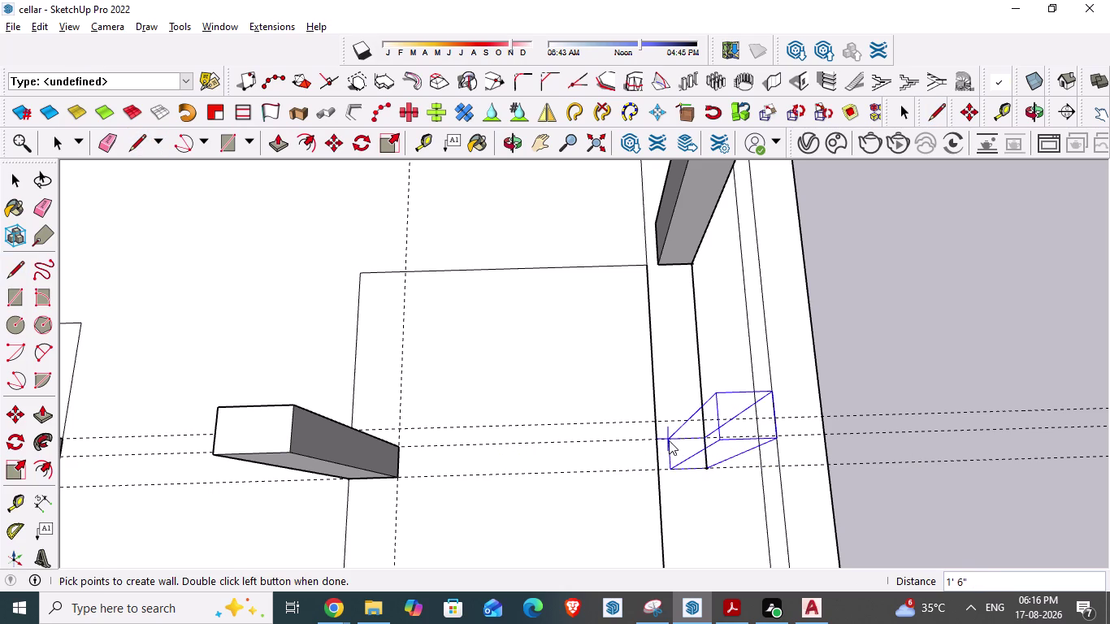
double_click(669, 440)
Orbit around the new wall blocks to check their alignment along the right-hand wall.
scroll(down, 3)
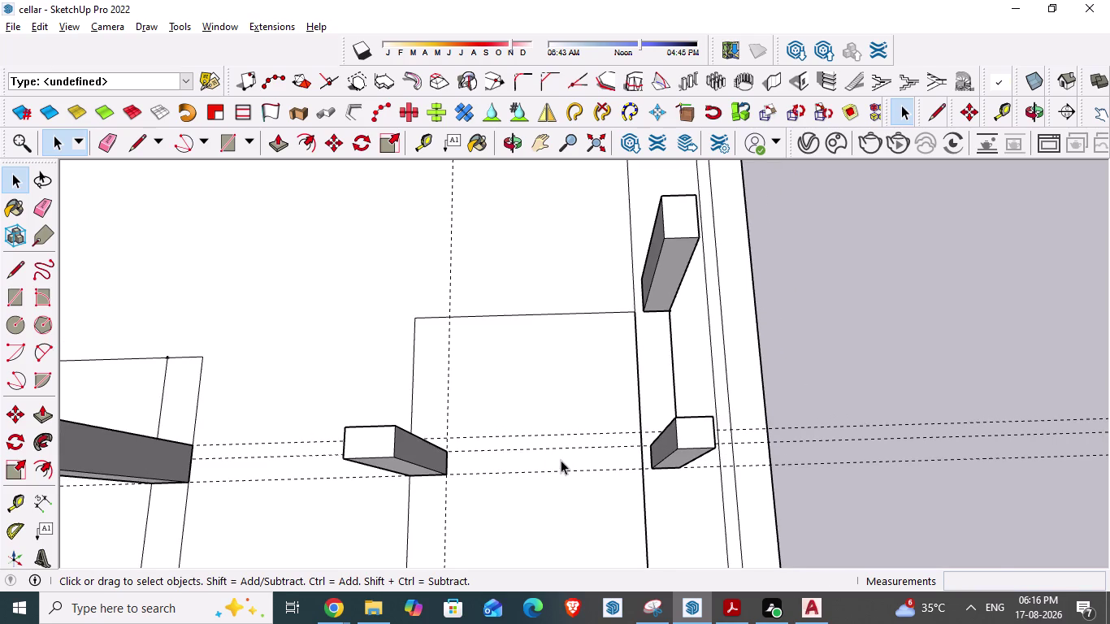
middle_drag(561, 460, 303, 425)
scroll(down, 3)
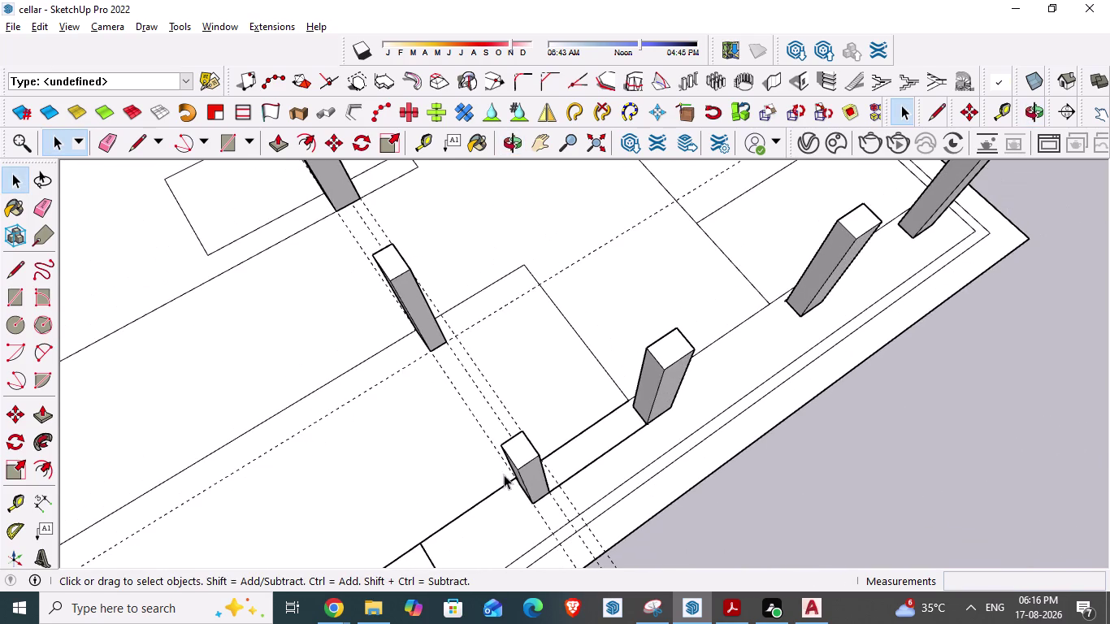
middle_drag(504, 475, 668, 525)
middle_drag(564, 542, 671, 523)
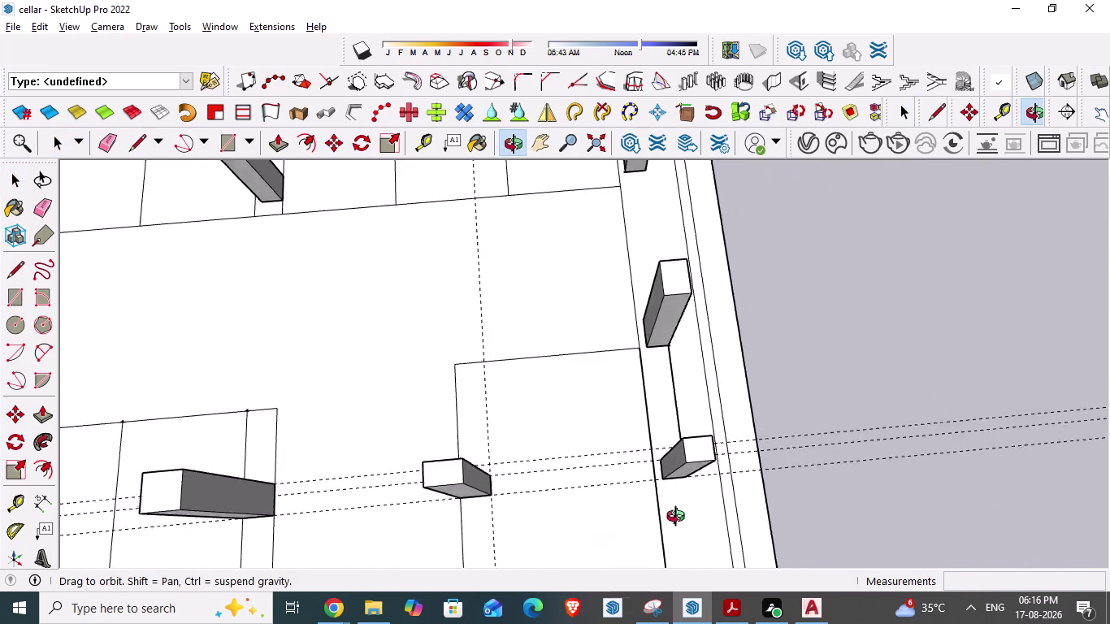
middle_drag(671, 524, 710, 498)
scroll(down, 3)
middle_drag(678, 458, 579, 482)
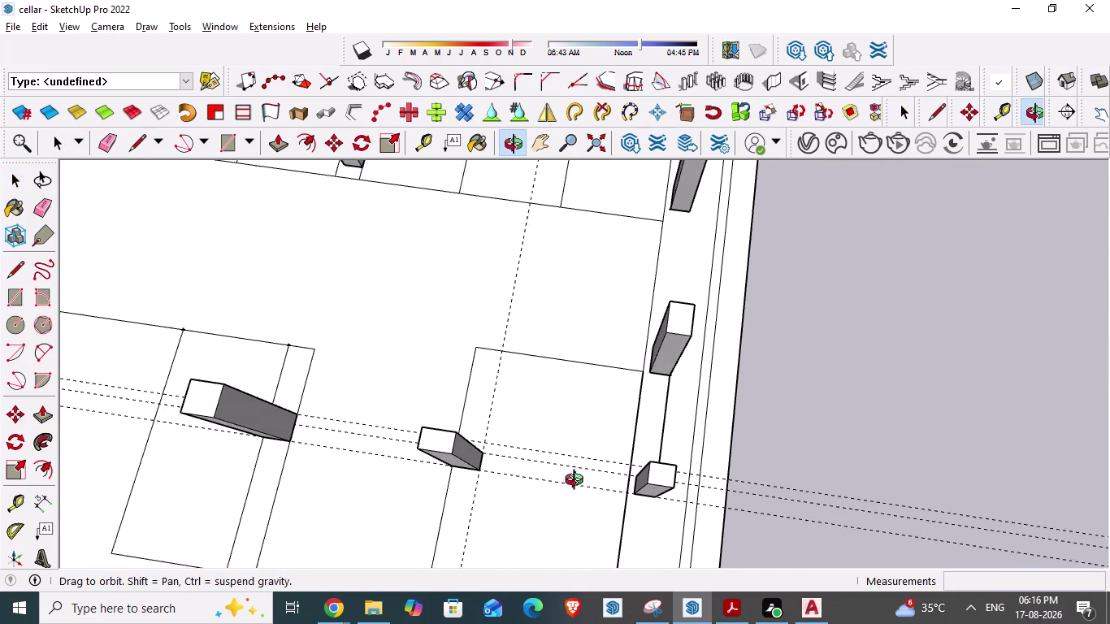
middle_drag(580, 482, 576, 482)
scroll(down, 3)
middle_drag(531, 528, 583, 525)
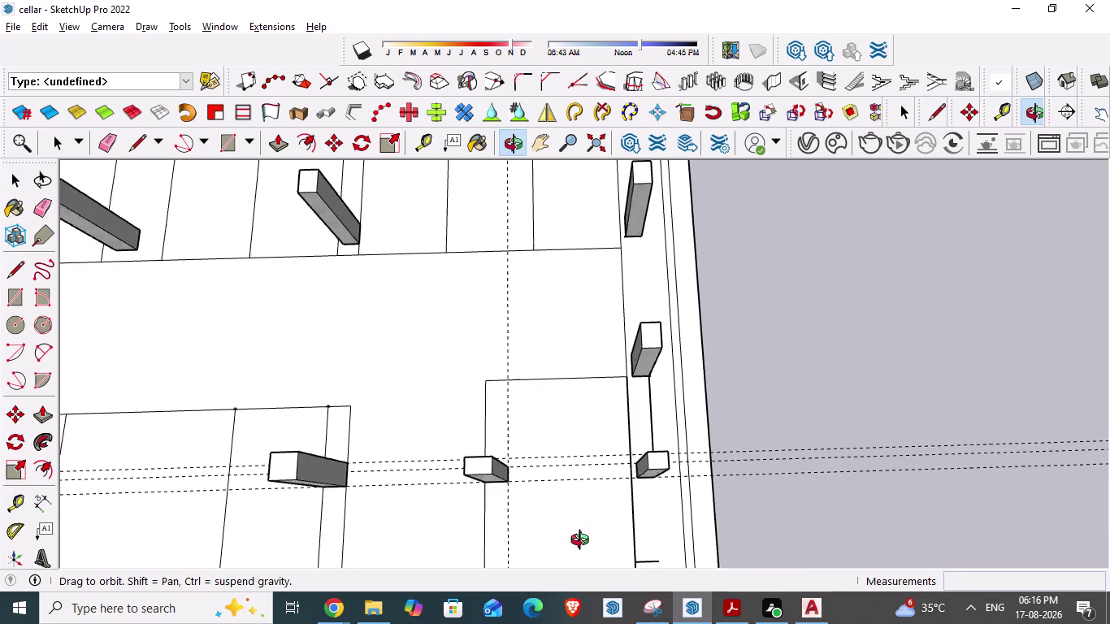
middle_drag(583, 525, 566, 568)
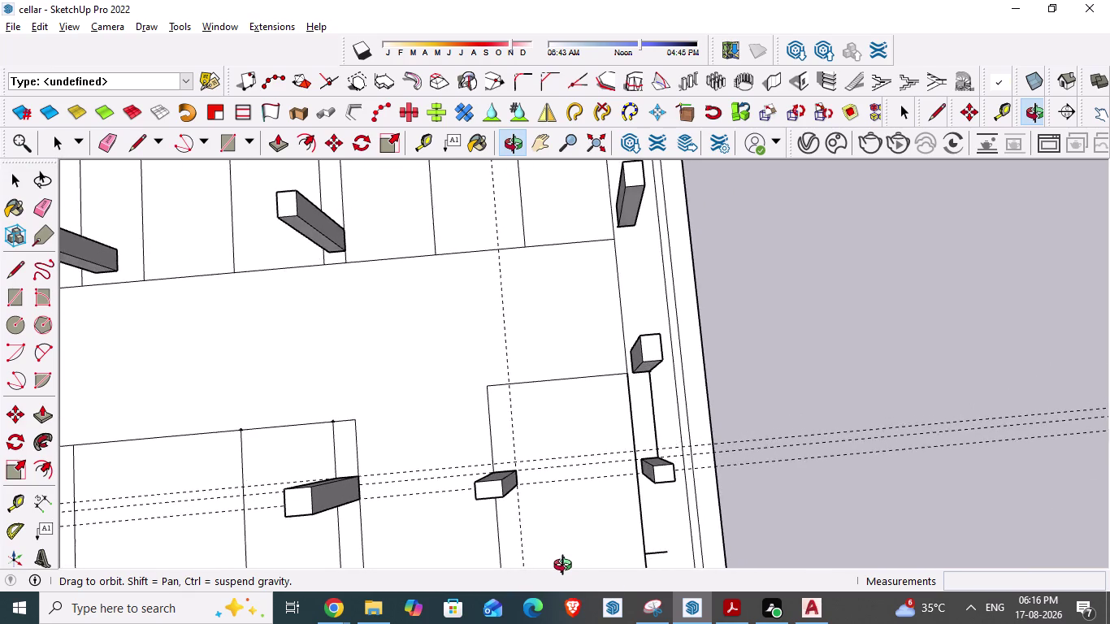
middle_drag(567, 568, 561, 563)
scroll(up, 3)
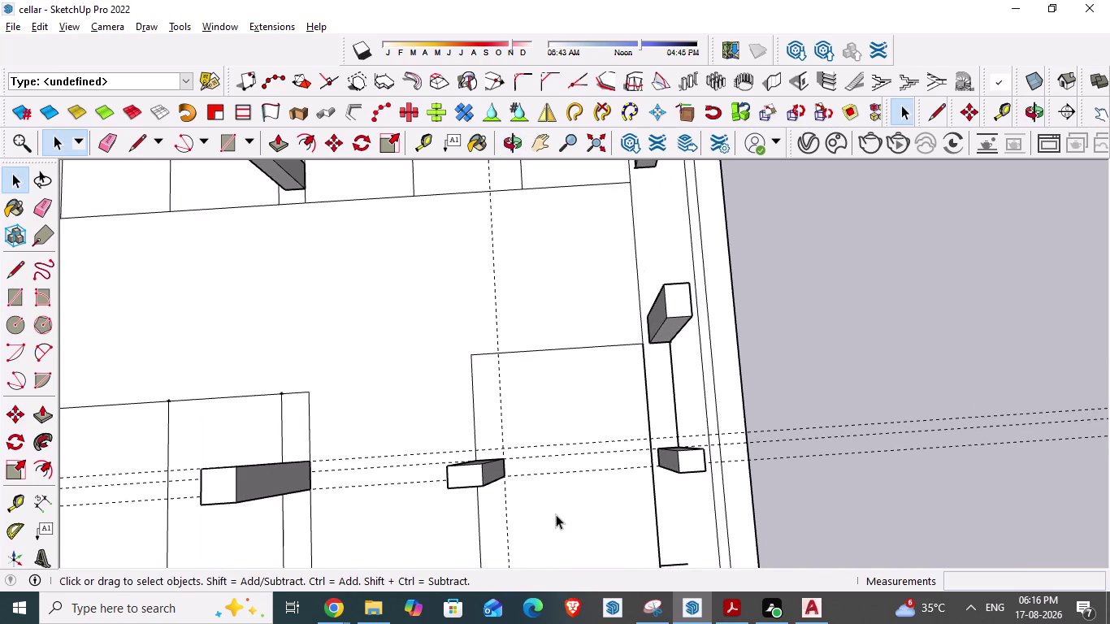
key(alt+Tab)
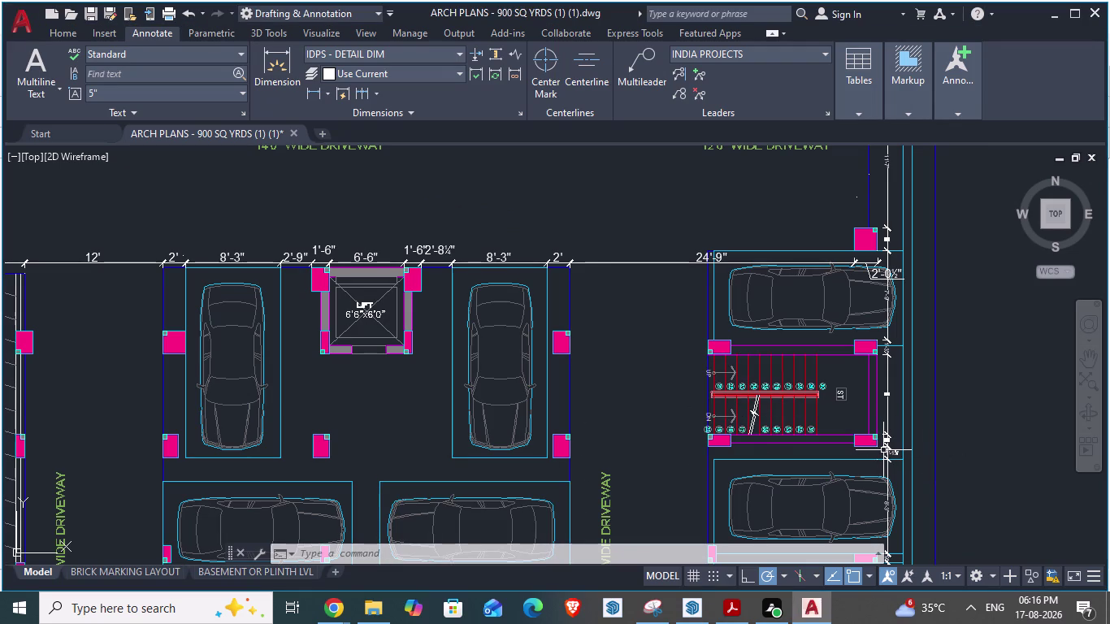
key(alt+Tab)
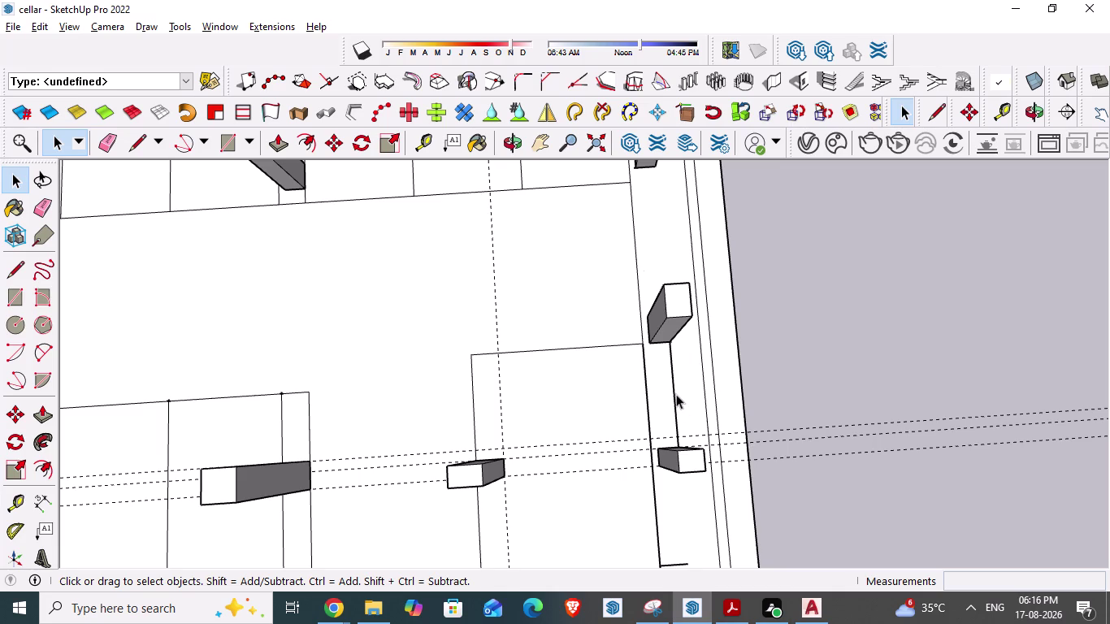
click(675, 394)
key(Delete)
scroll(down, 3)
scroll(down, 3)
scroll(down, 3)
scroll(down, 3)
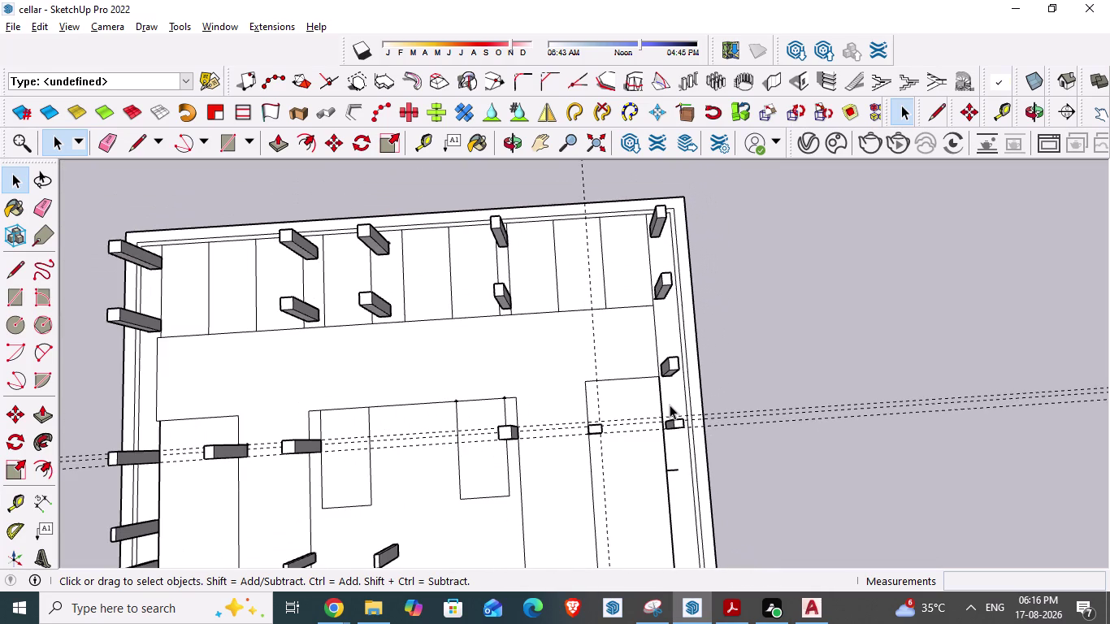
key(alt+Tab)
scroll(down, 3)
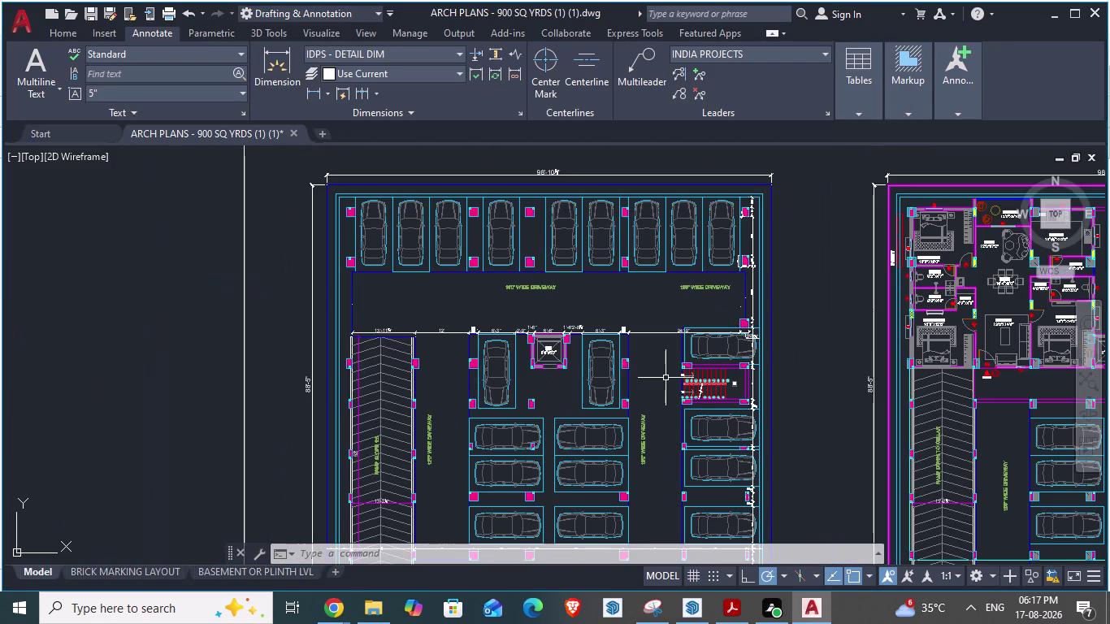
key(alt+Tab)
scroll(down, 3)
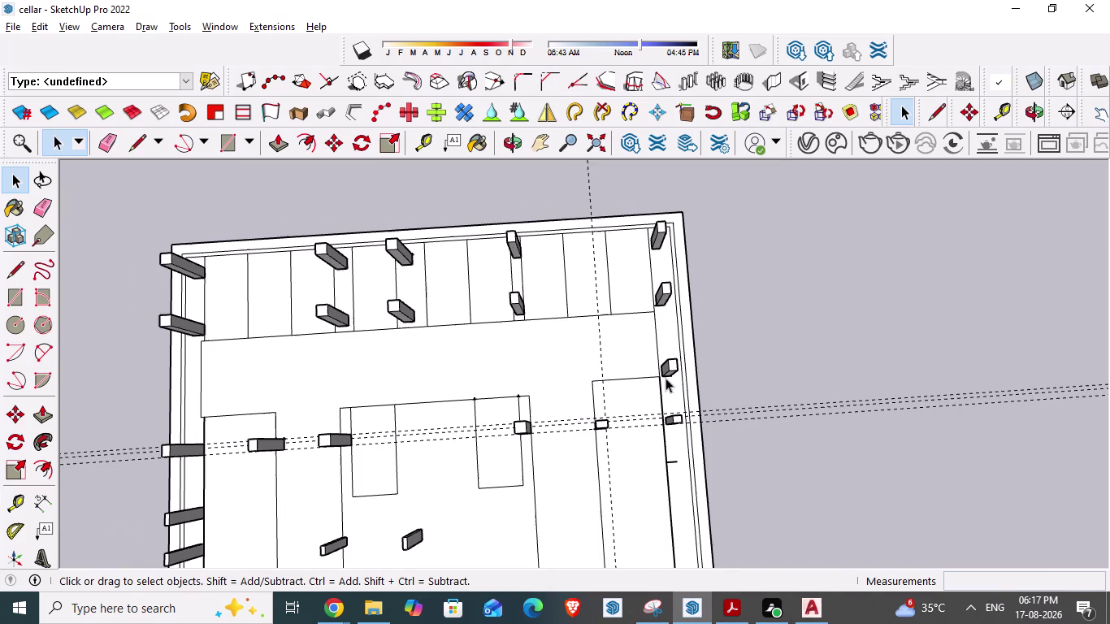
key(alt+Tab)
scroll(up, 3)
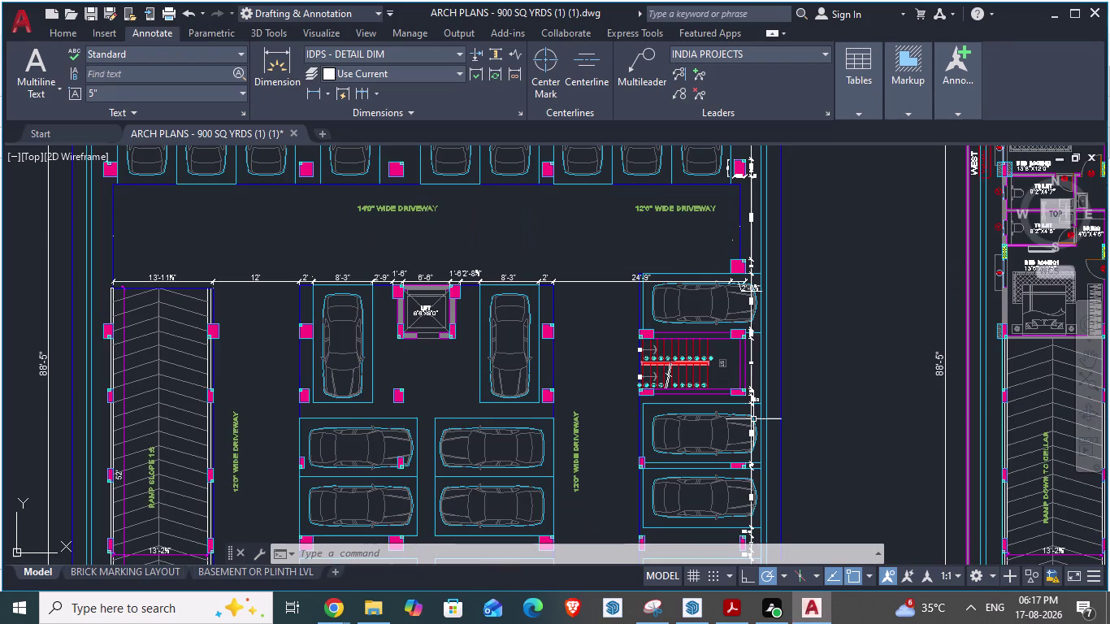
key(alt+Tab)
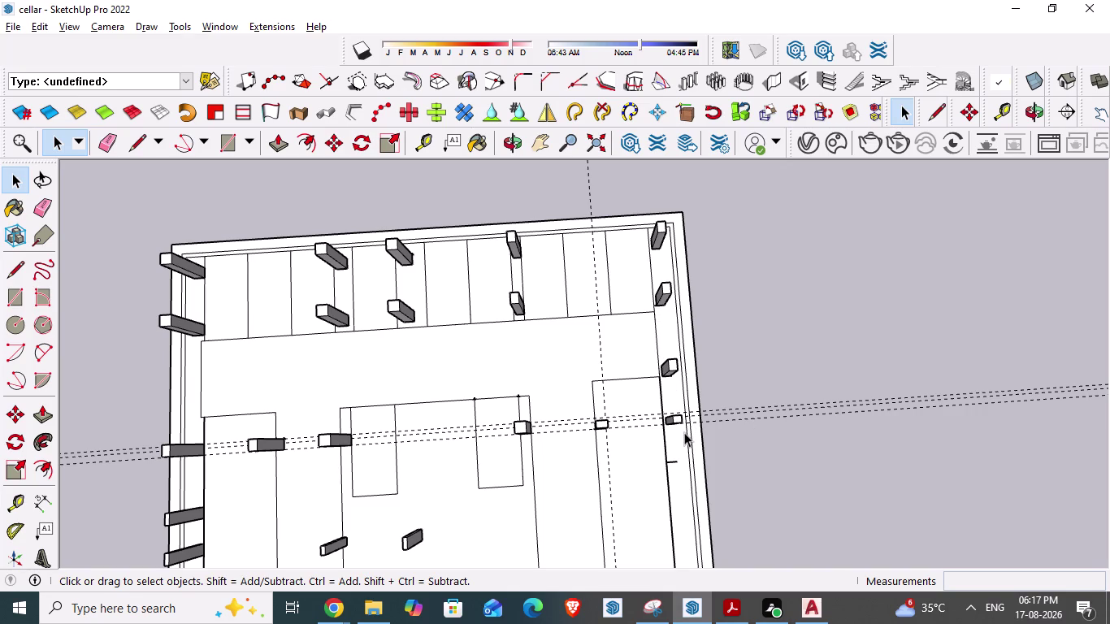
key(alt+Tab)
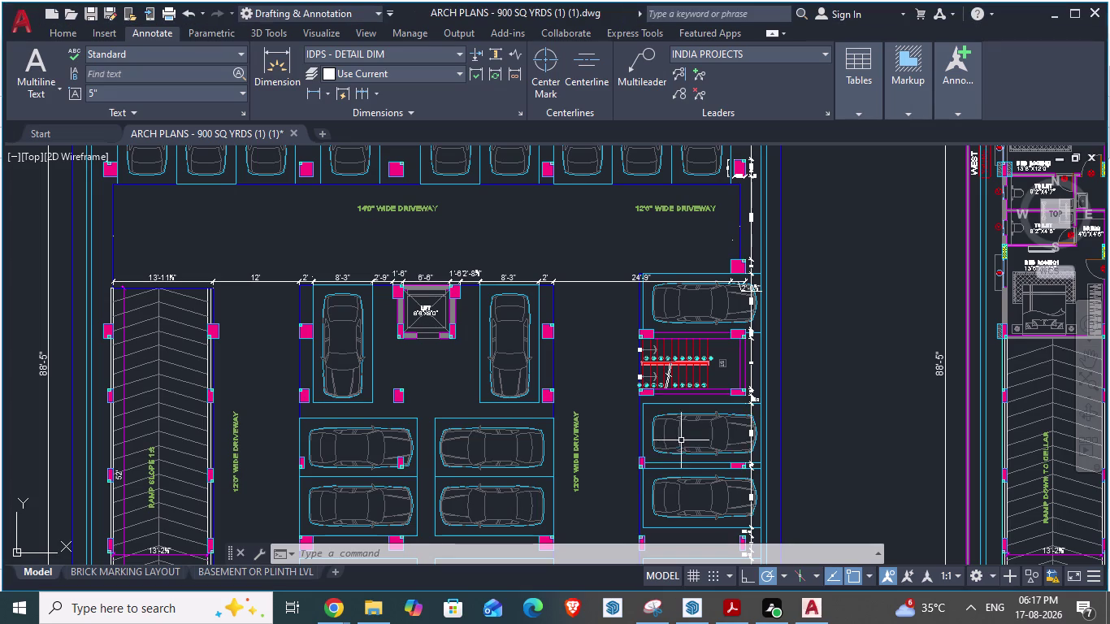
scroll(down, 3)
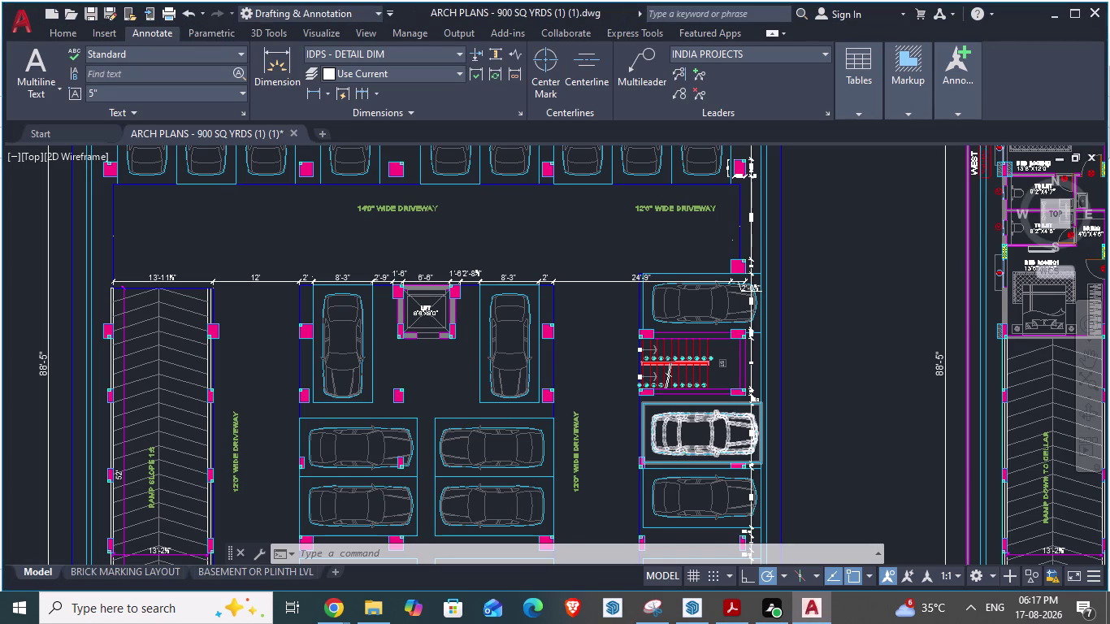
key(alt+Tab)
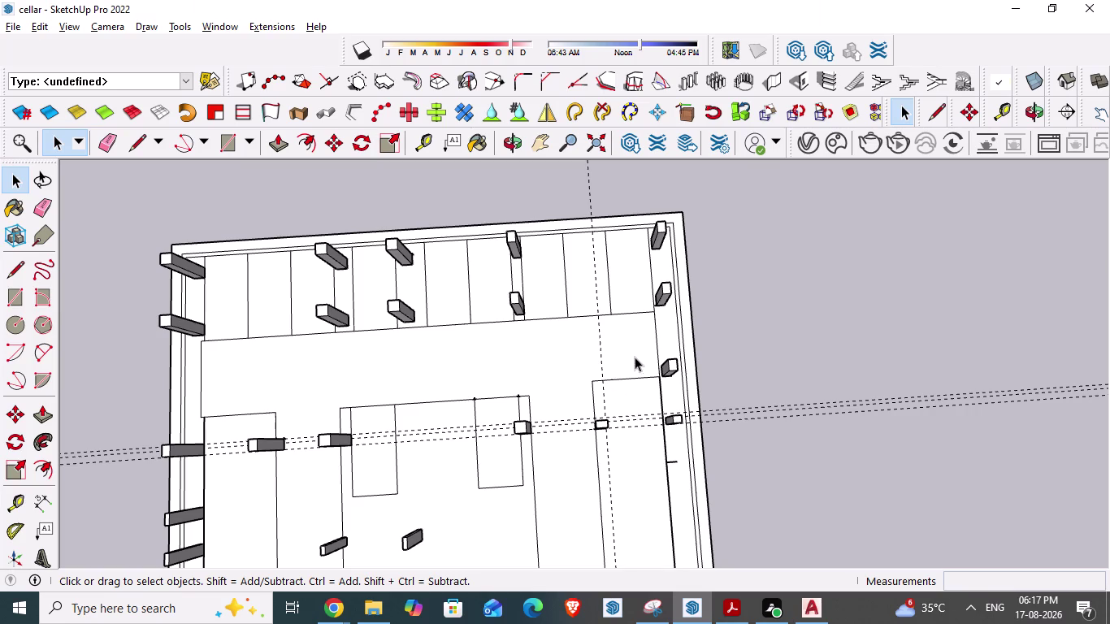
click(659, 340)
Start a tape measurement from the cellar's left edge, then cancel it.
key(t)
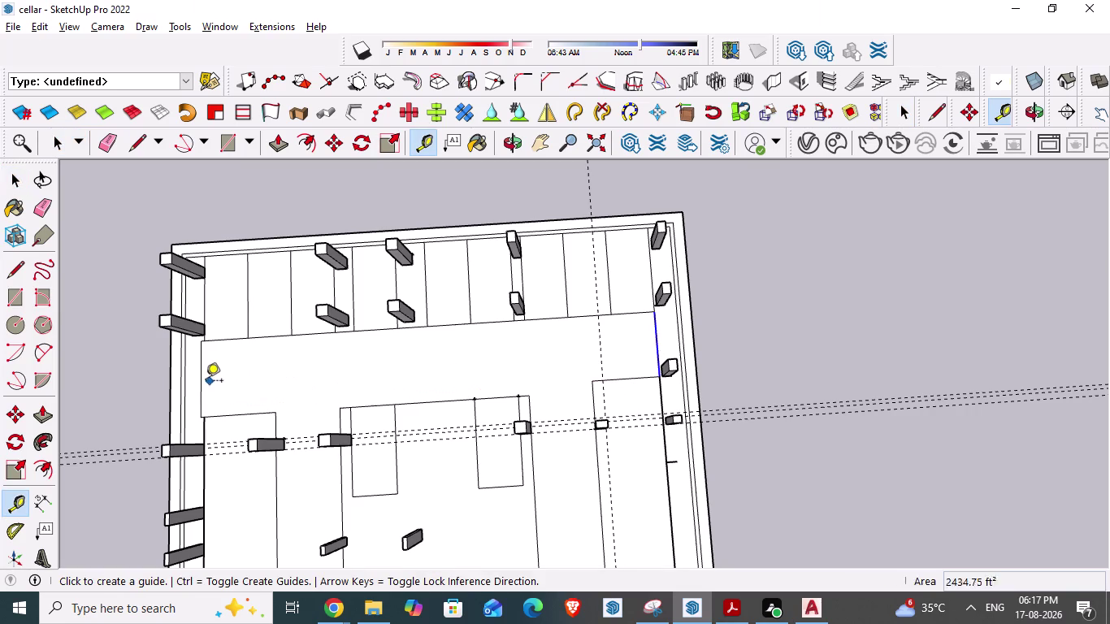
click(204, 382)
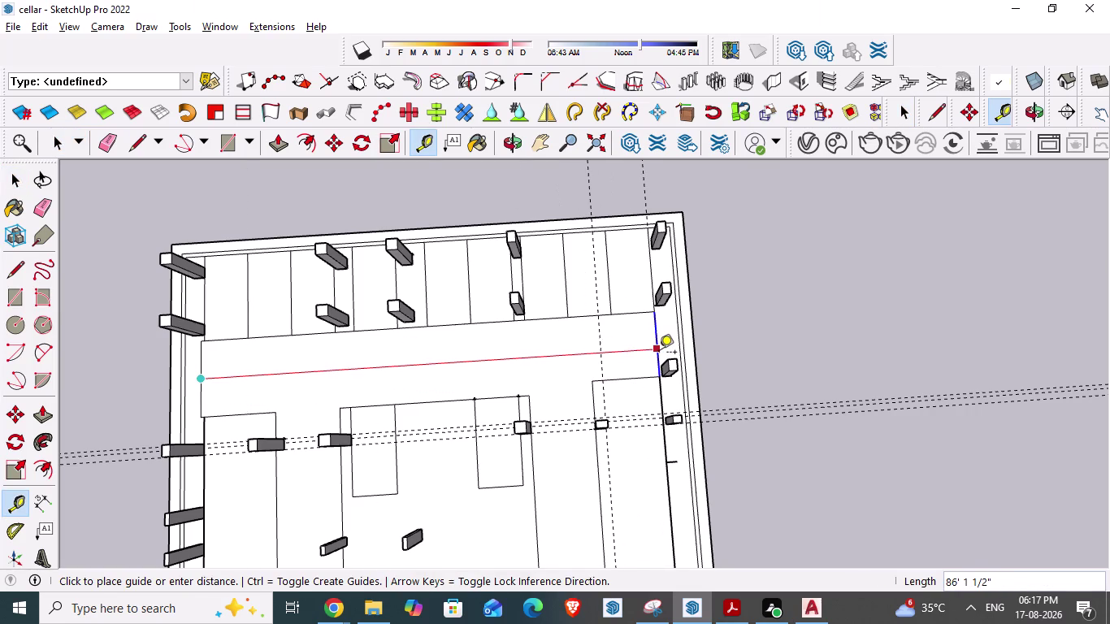
key(Escape)
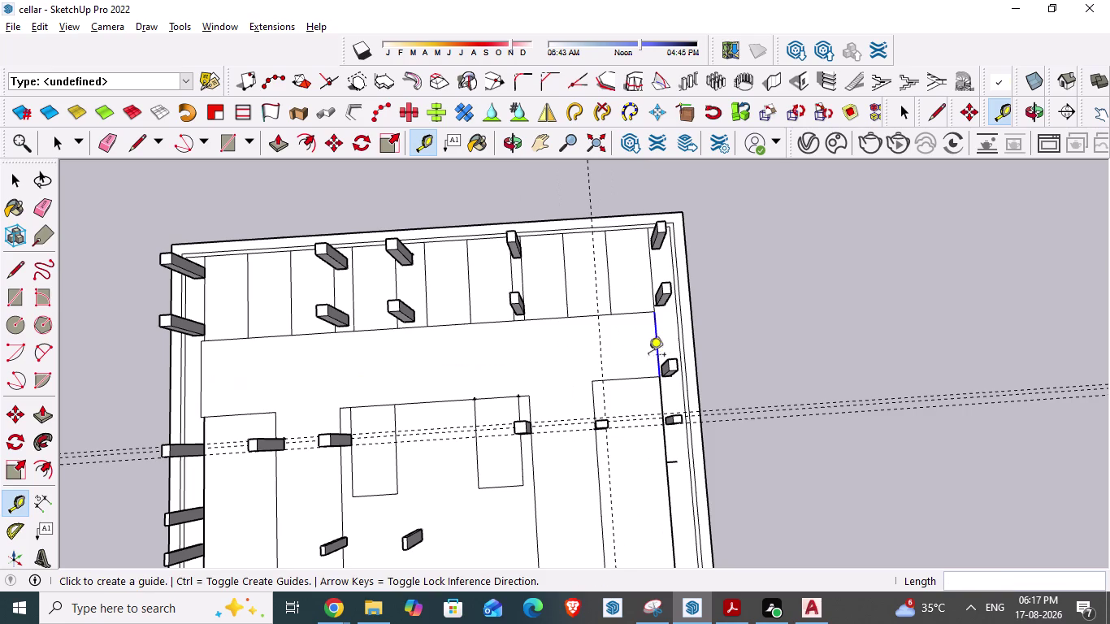
Measure the AutoCAD parking plan from its left edge, reading about 87'-4 1/2".
key(alt+Tab)
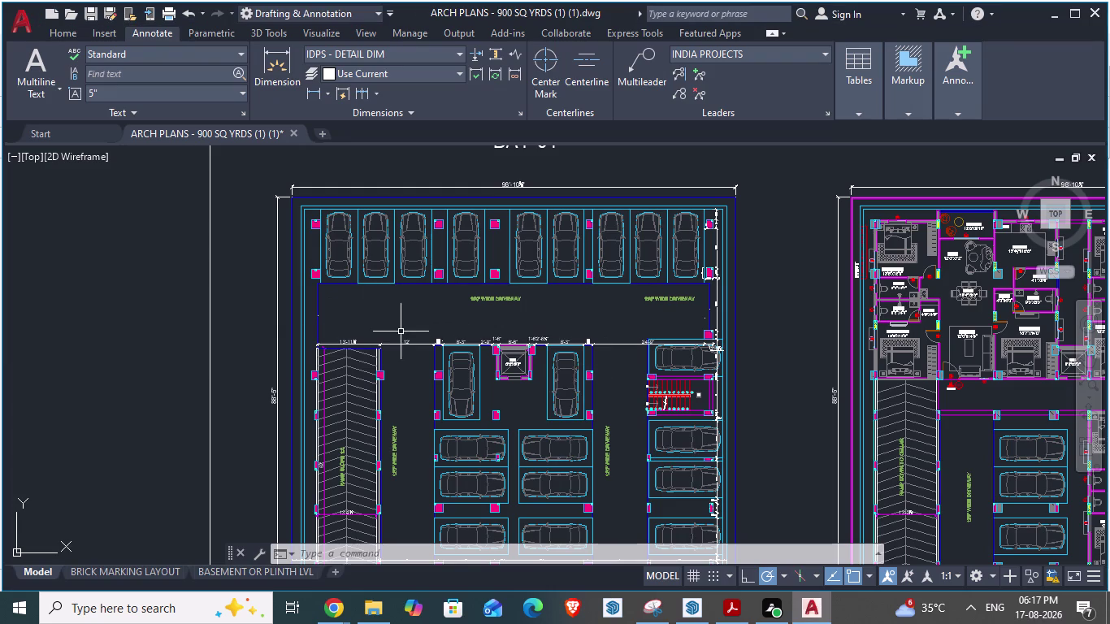
key(space)
click(320, 304)
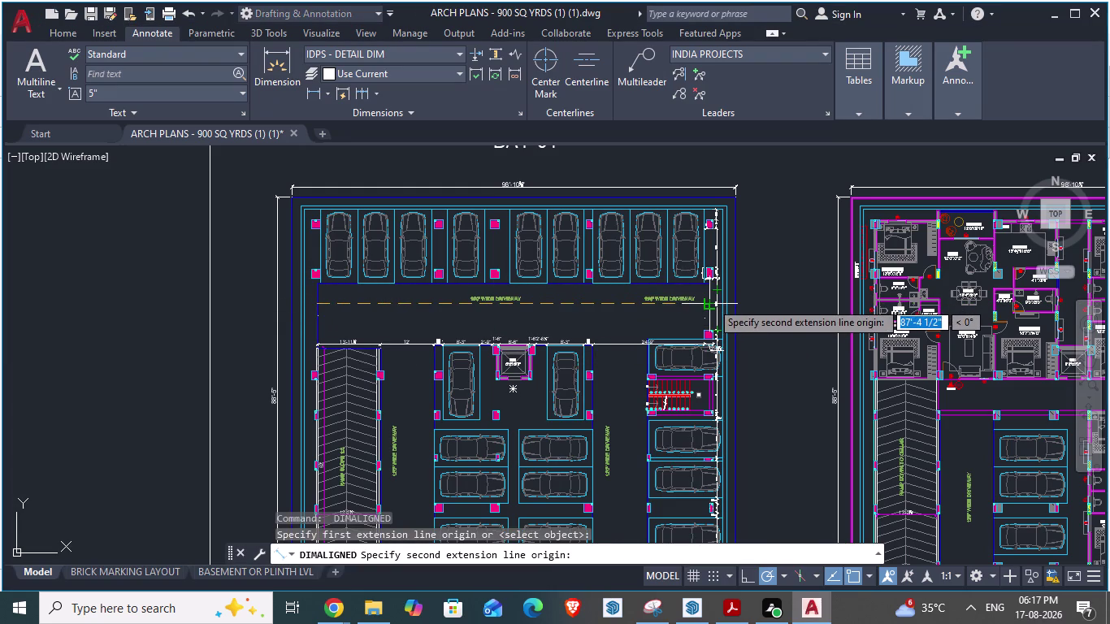
scroll(up, 3)
scroll(up, 3)
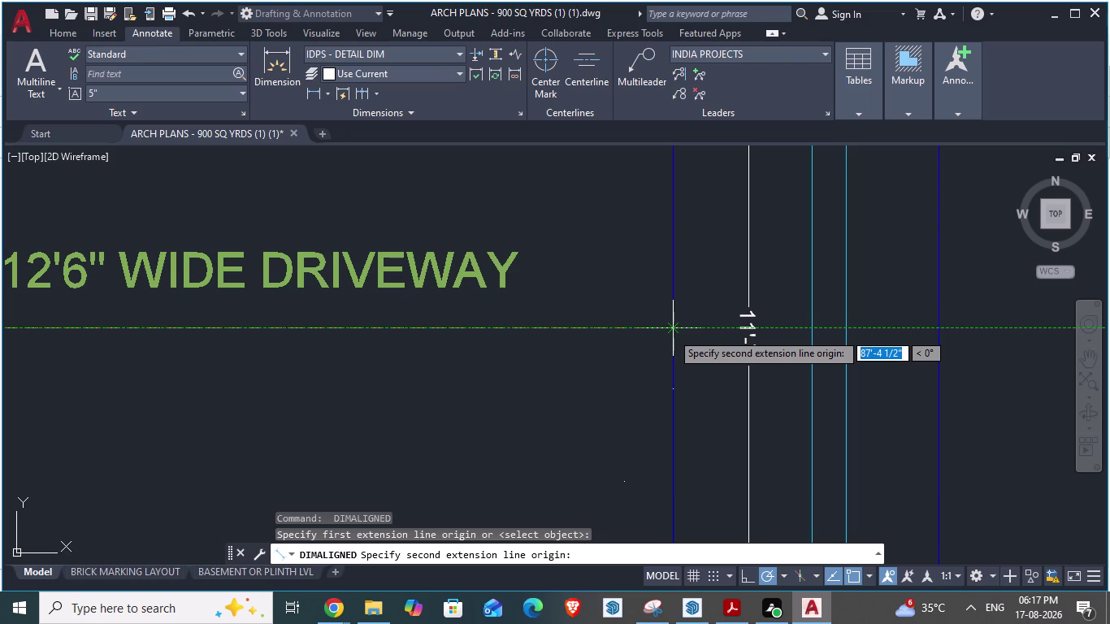
Back in SketchUp, start a guide from the cellar's left edge.
key(alt+Tab)
scroll(down, 3)
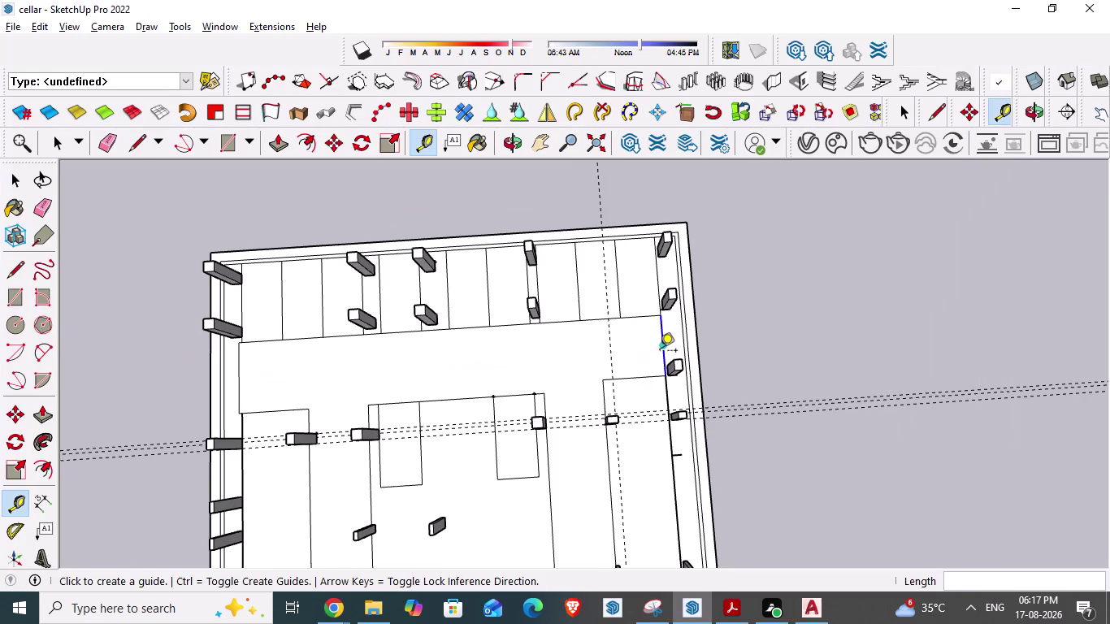
click(243, 376)
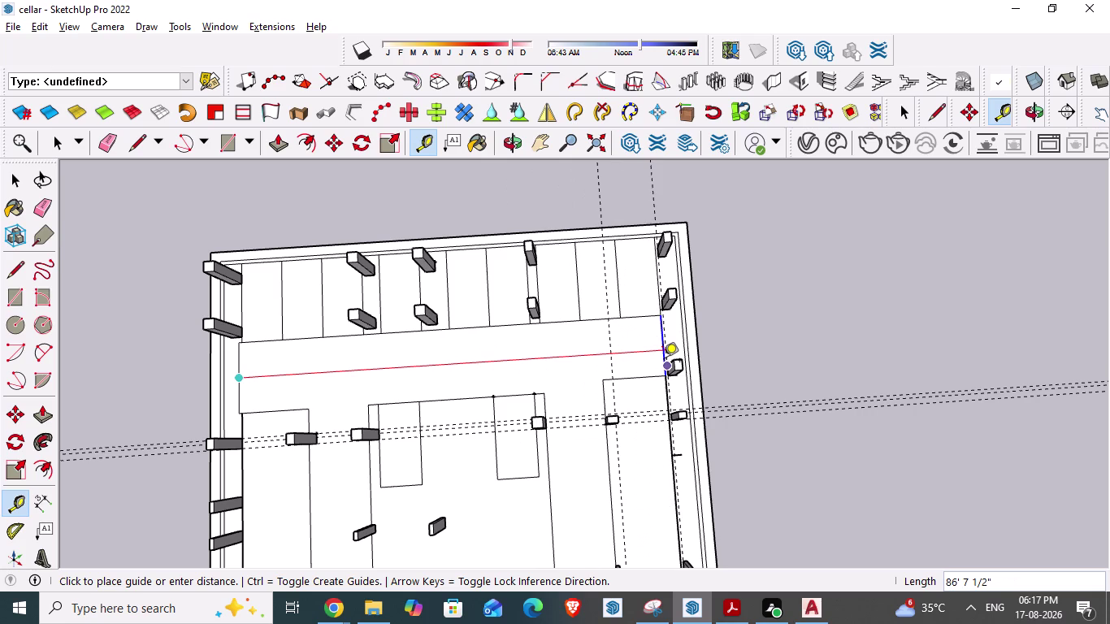
text(87)
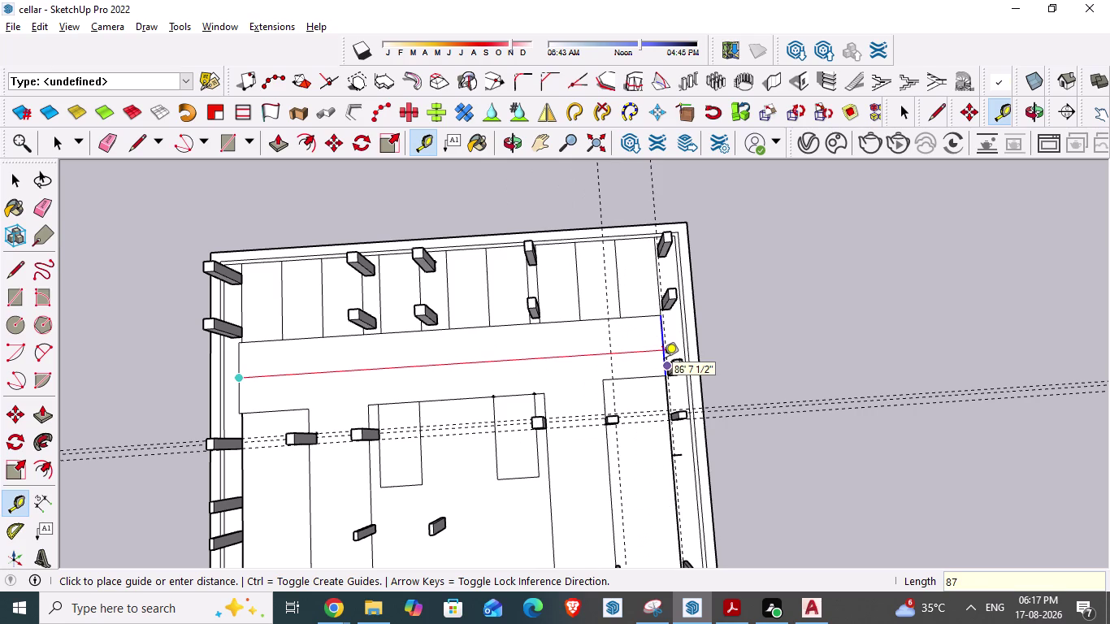
text('4.5)
text(")
key(Return)
key(Escape)
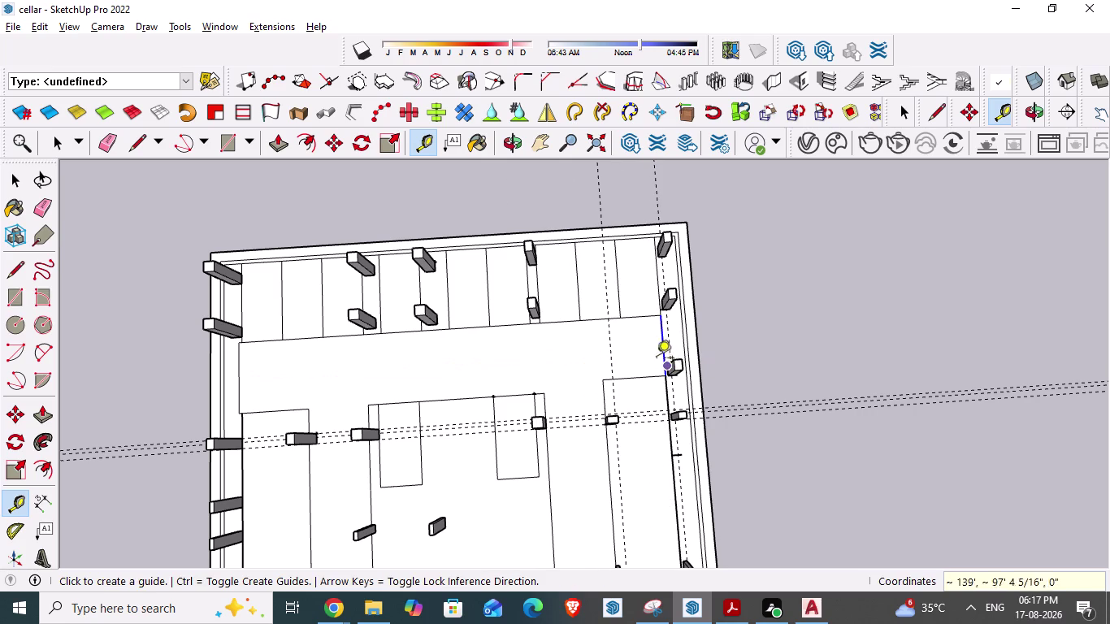
scroll(down, 3)
scroll(up, 3)
scroll(up, 3)
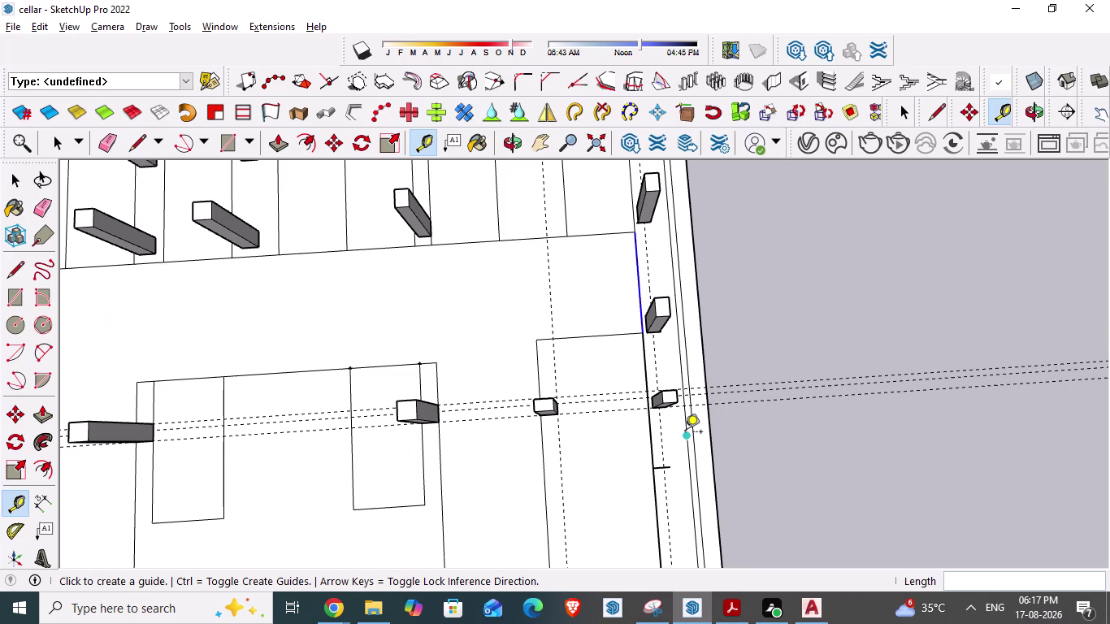
key(alt+Tab)
scroll(down, 3)
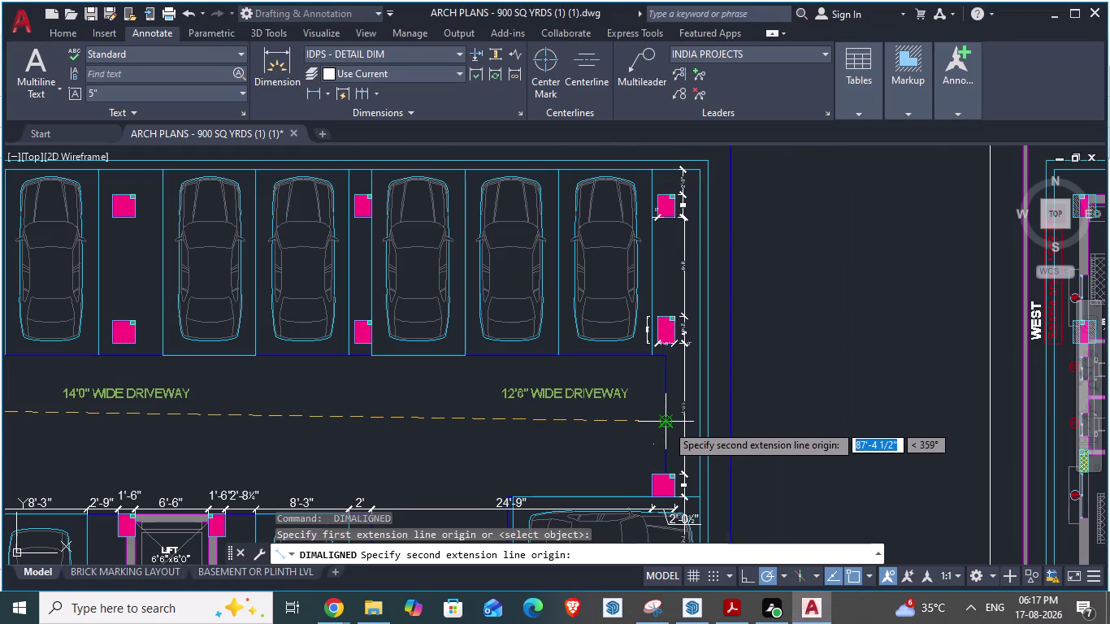
scroll(down, 3)
key(Escape)
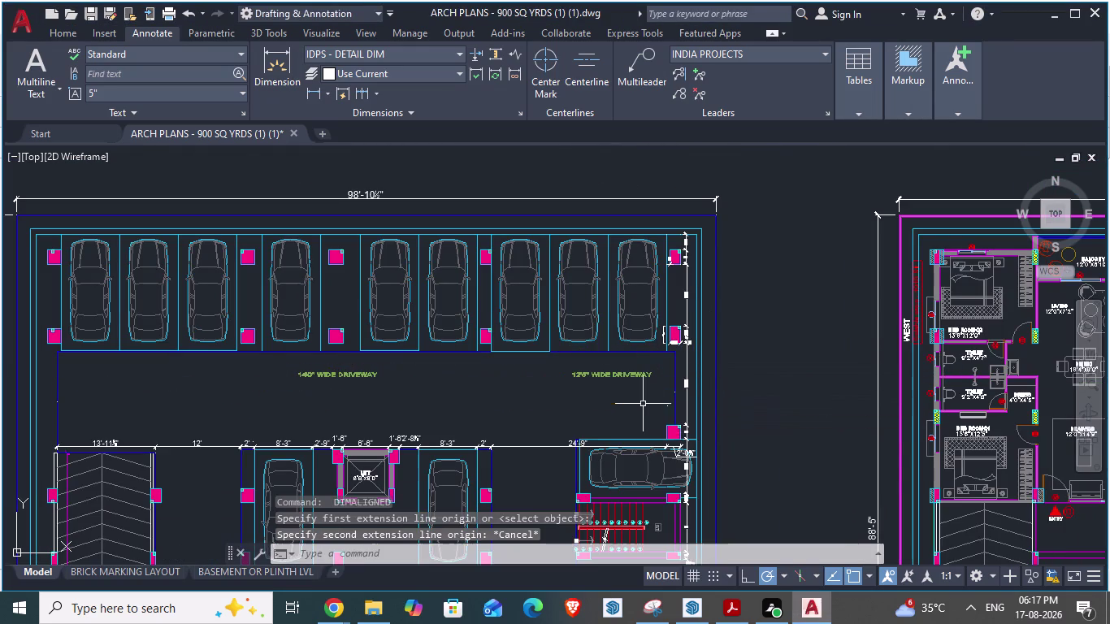
scroll(down, 3)
key(alt+Tab)
scroll(up, 3)
scroll(down, 3)
key(alt+Tab)
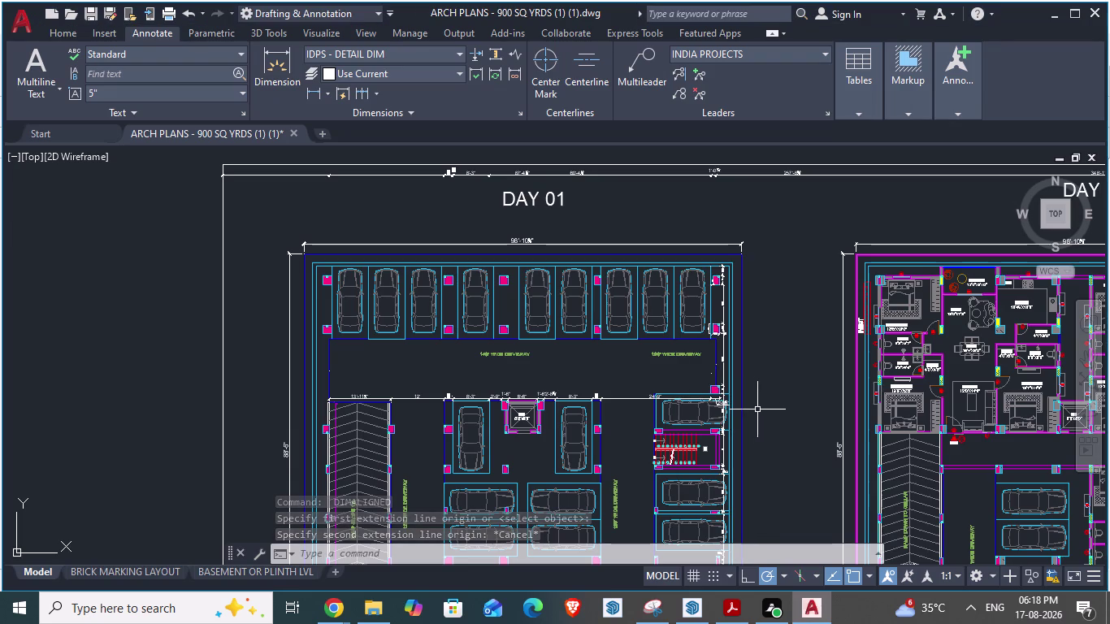
scroll(up, 3)
scroll(up, 3)
key(alt+Tab)
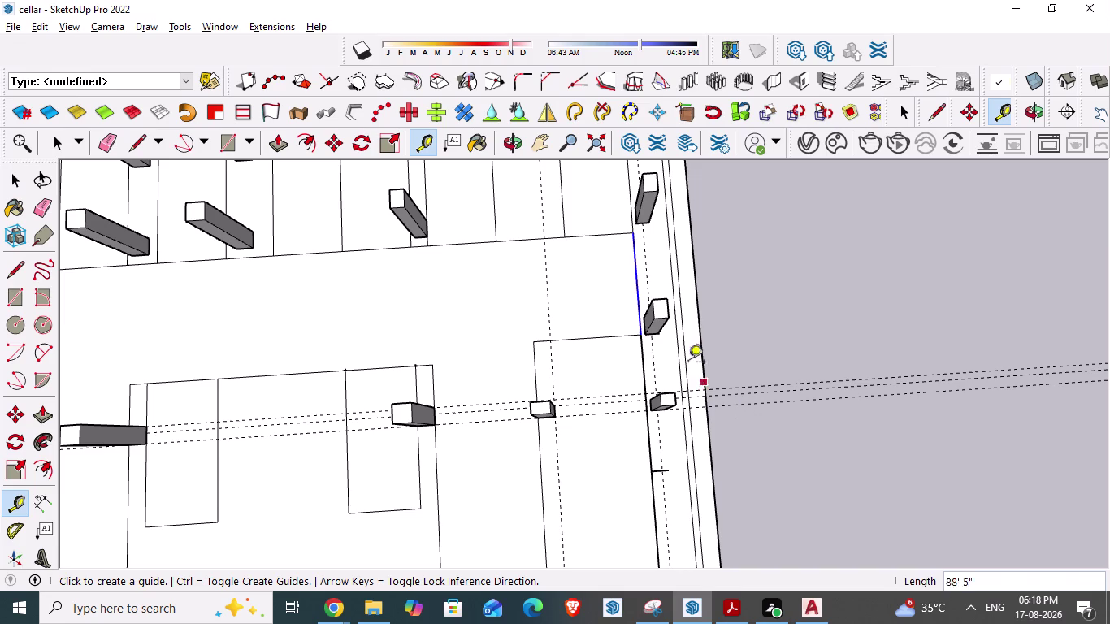
Draw trial lines at the cellar wall corner, then cancel them.
middle_drag(656, 299, 656, 318)
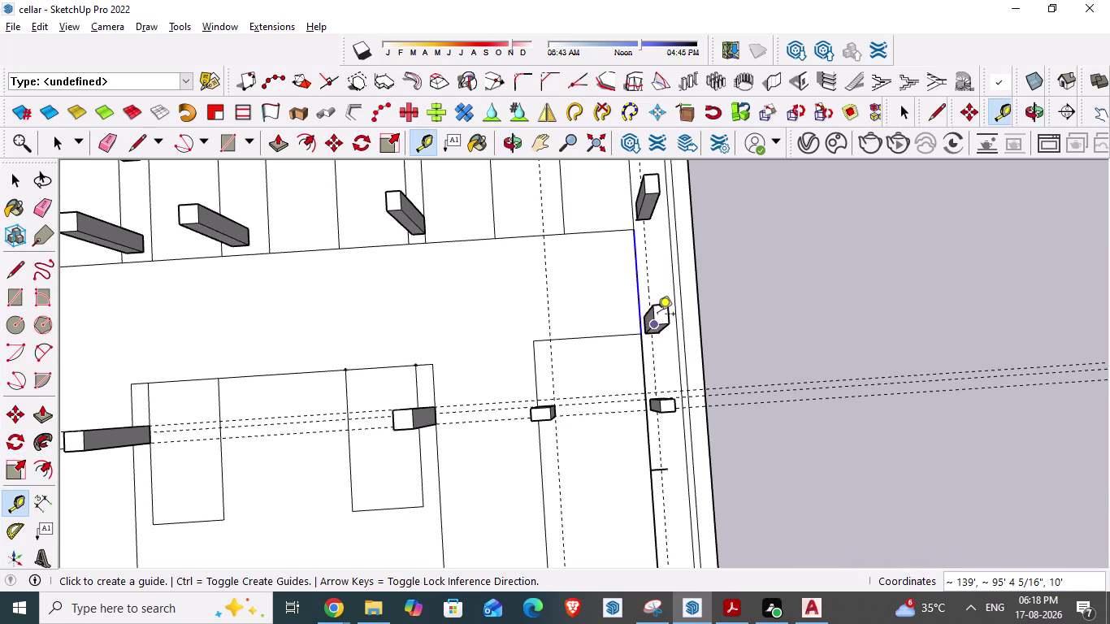
key(Escape)
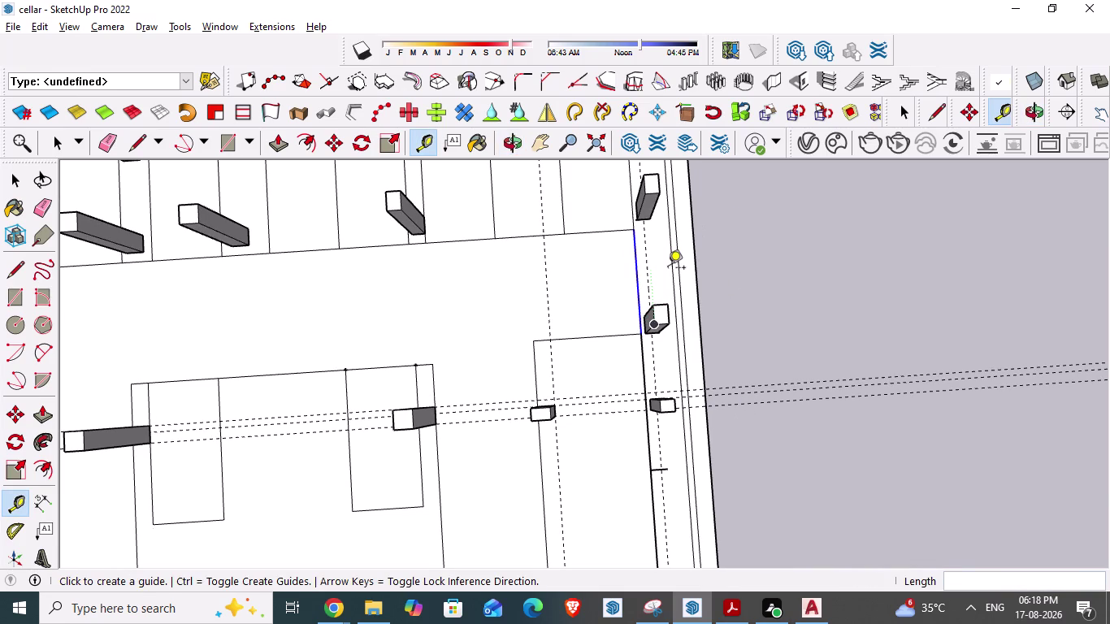
key(l)
click(635, 229)
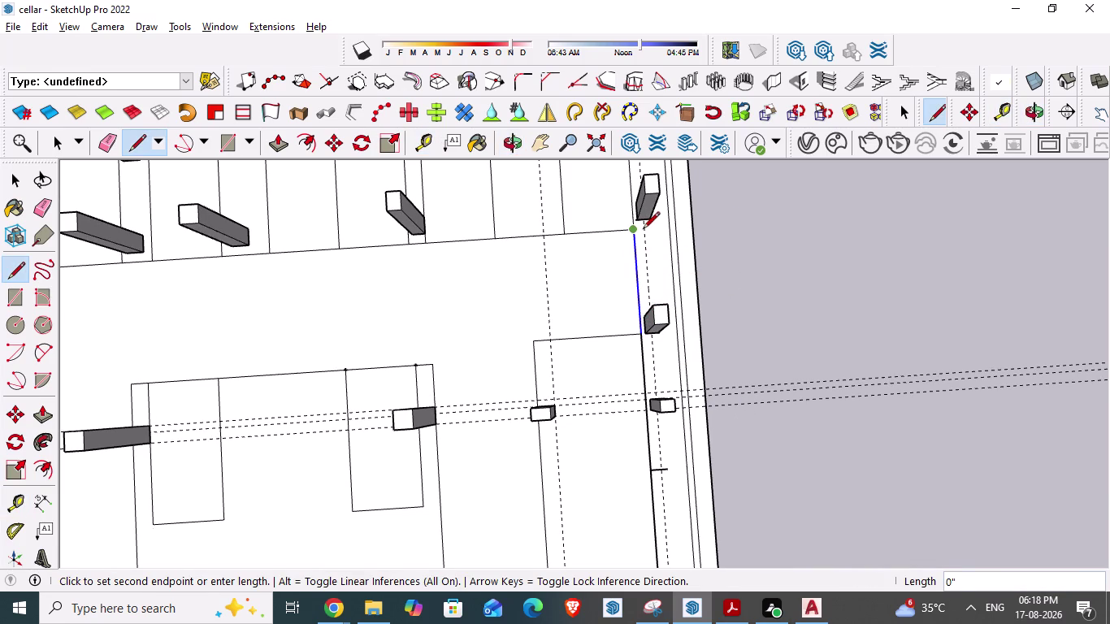
click(645, 230)
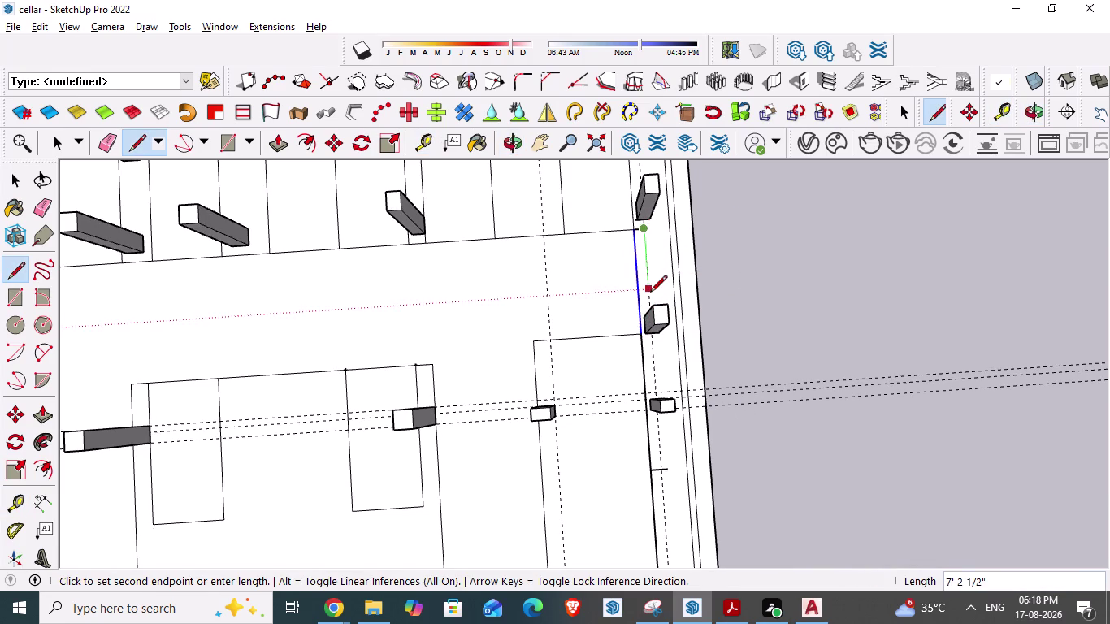
middle_drag(651, 293, 650, 357)
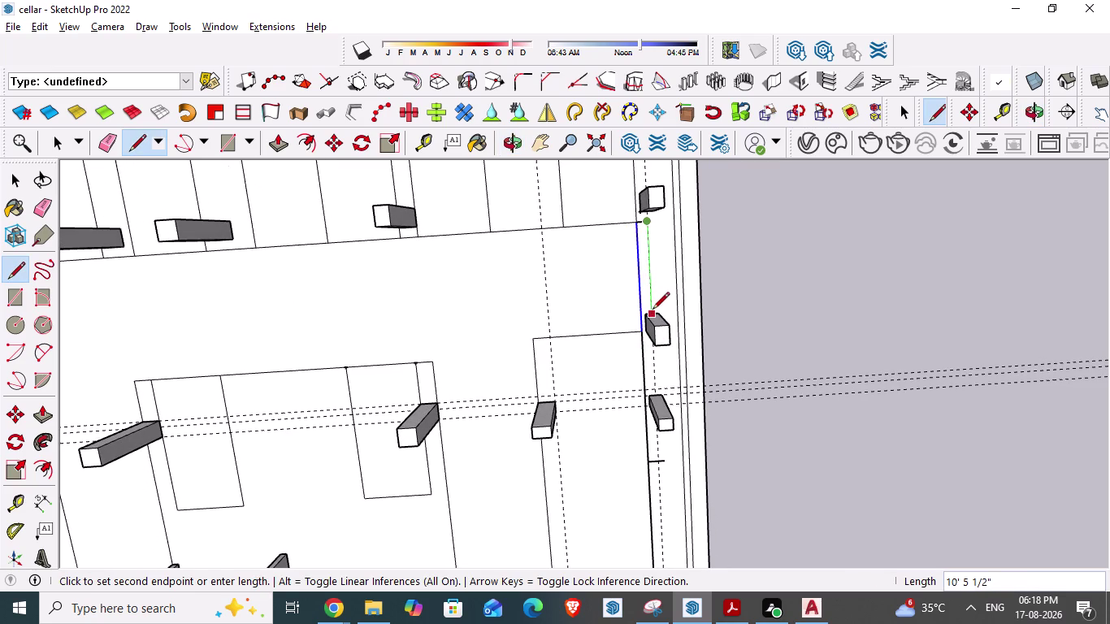
click(652, 310)
key(Escape)
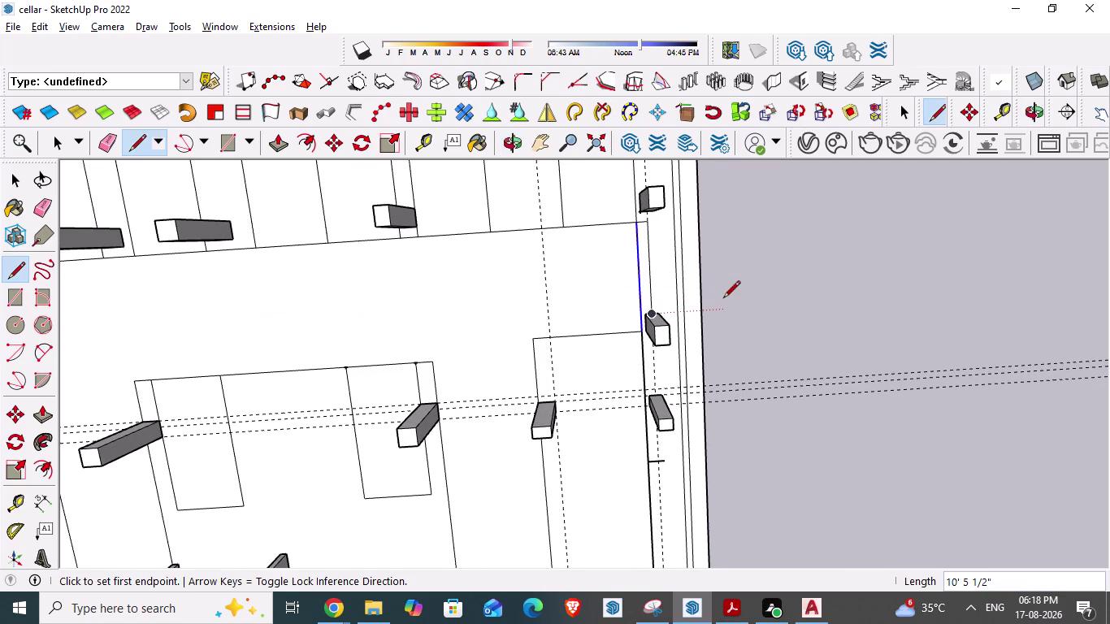
scroll(down, 3)
key(Escape)
Select an item near the cellar wall and delete it.
key(space)
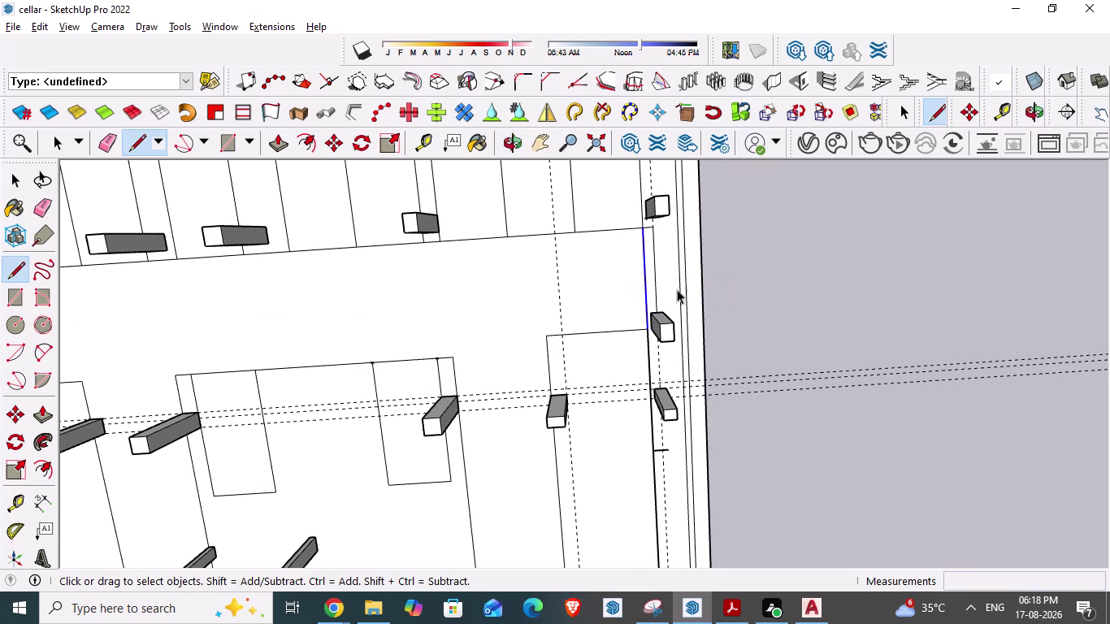
click(644, 273)
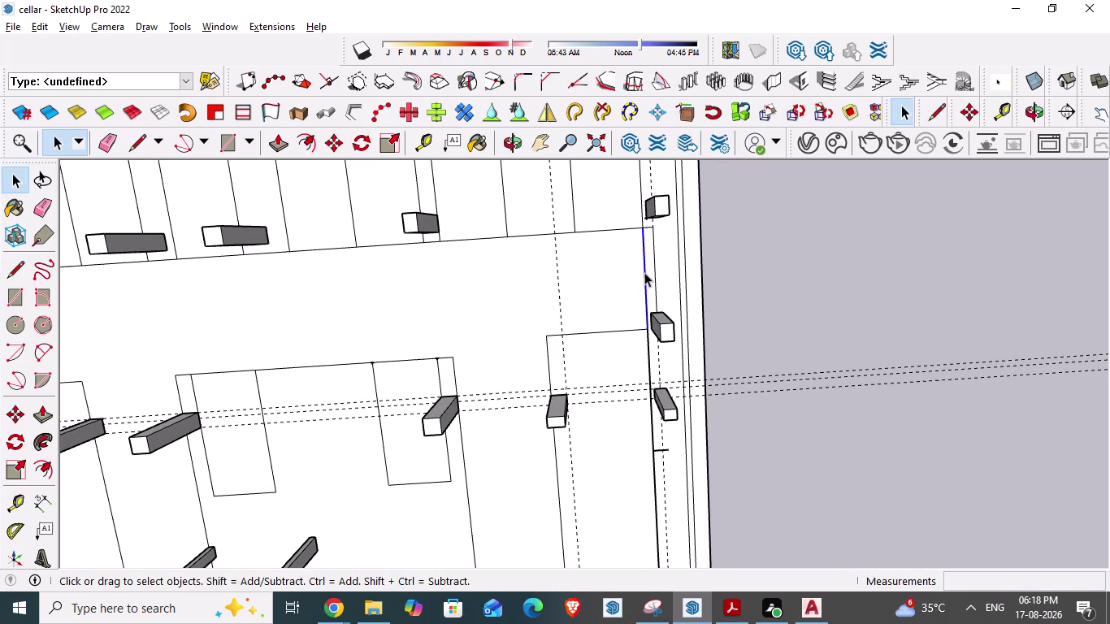
key(Delete)
scroll(down, 3)
scroll(down, 3)
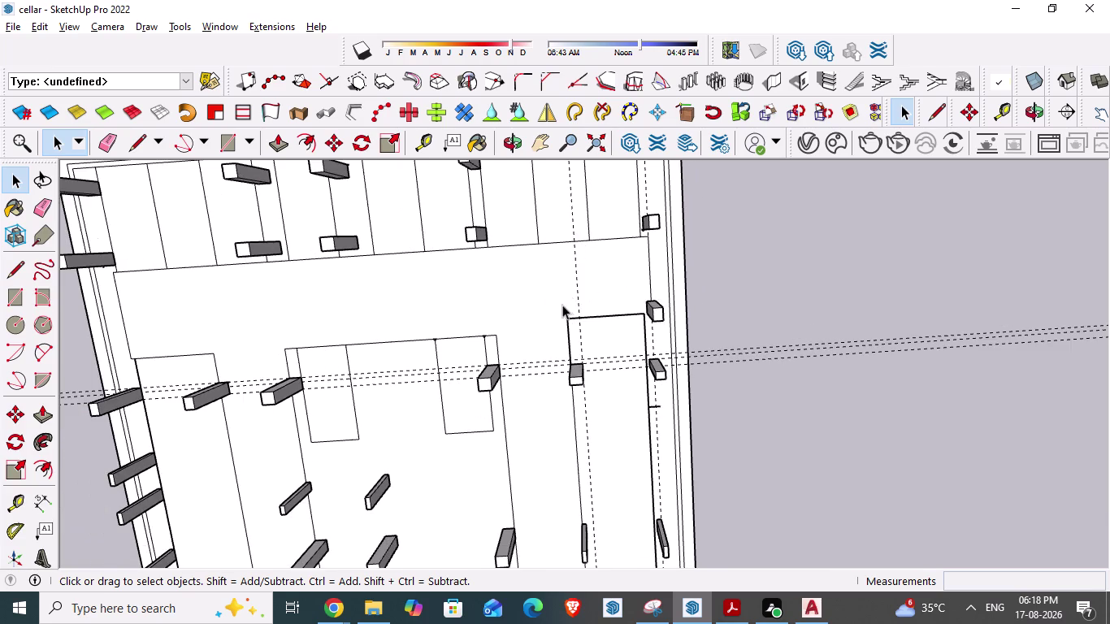
Erase the vertical guide line on the cellar floor.
middle_drag(562, 305, 537, 238)
scroll(down, 3)
scroll(up, 3)
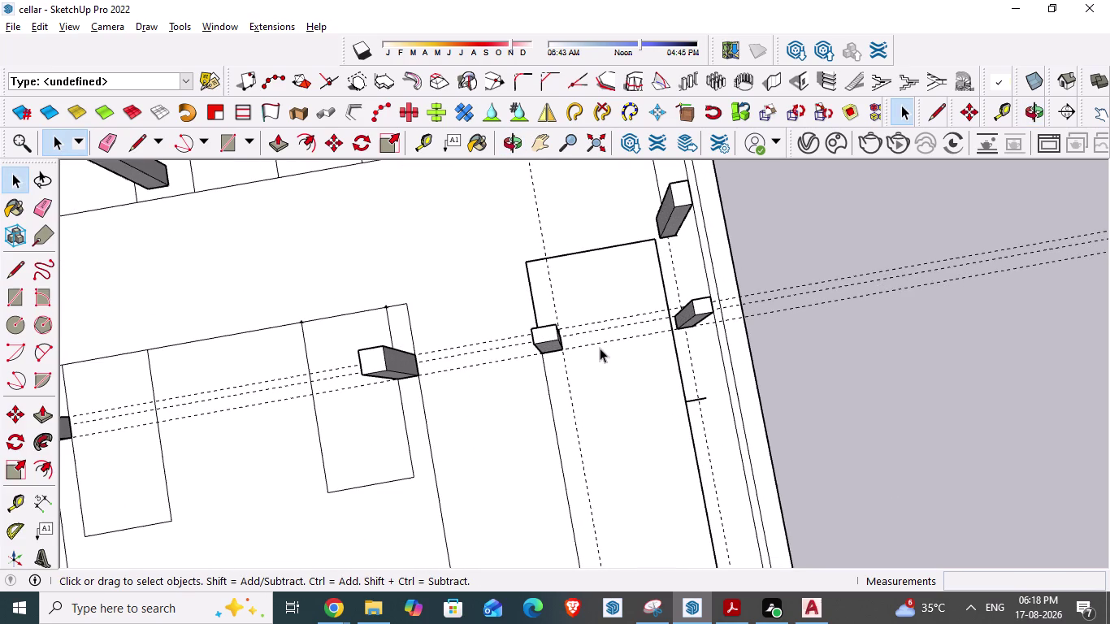
click(569, 382)
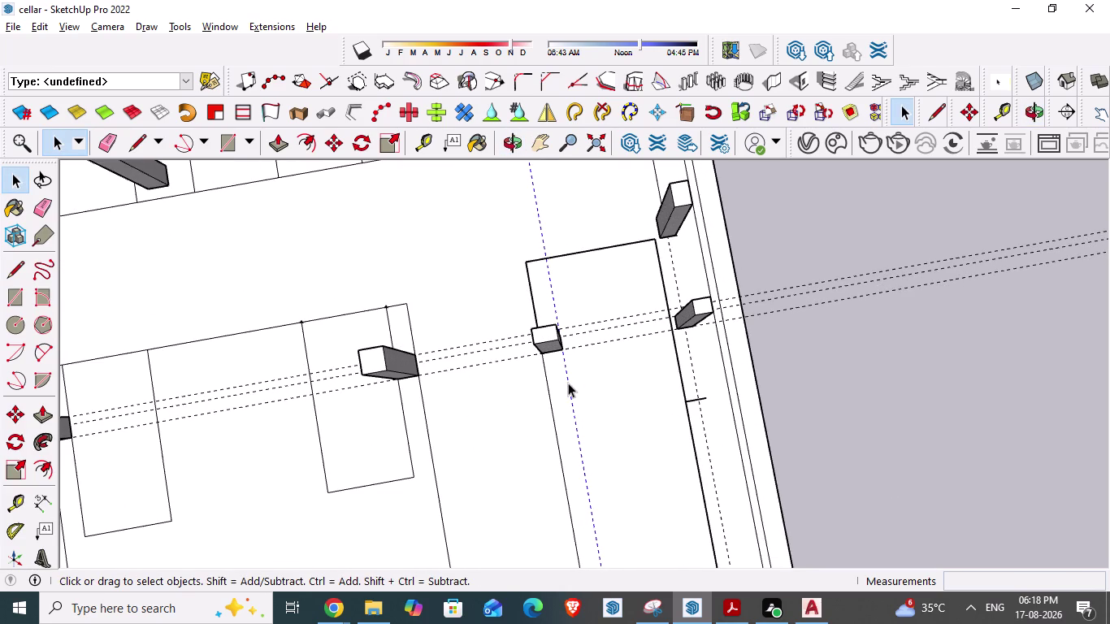
key(e)
click(570, 387)
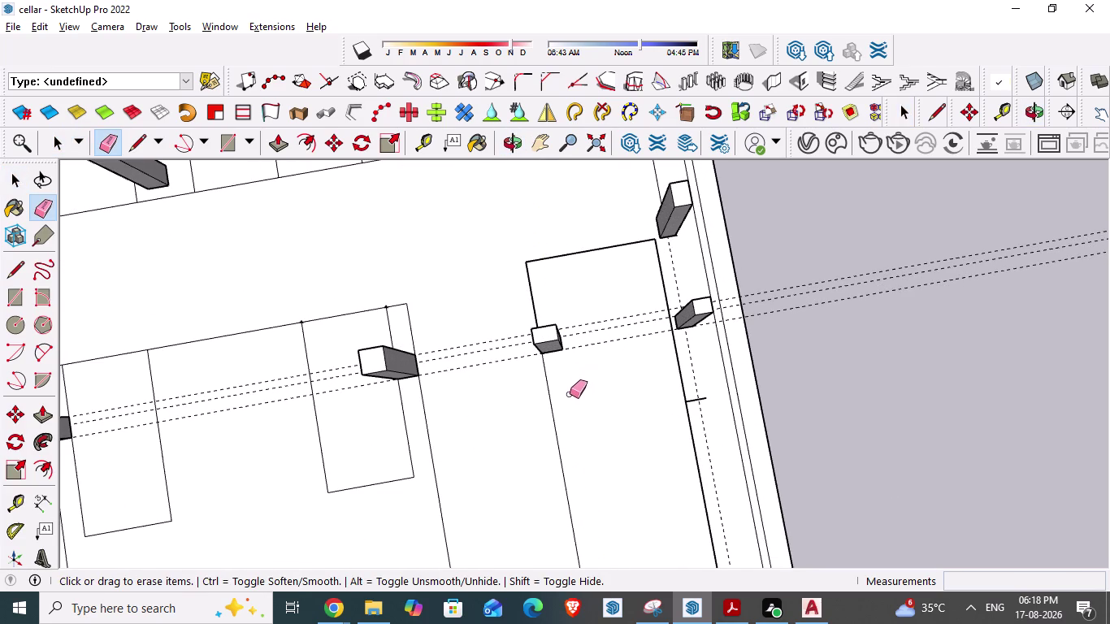
Save the cellar model after reviewing the floor.
scroll(down, 3)
middle_drag(815, 418, 768, 428)
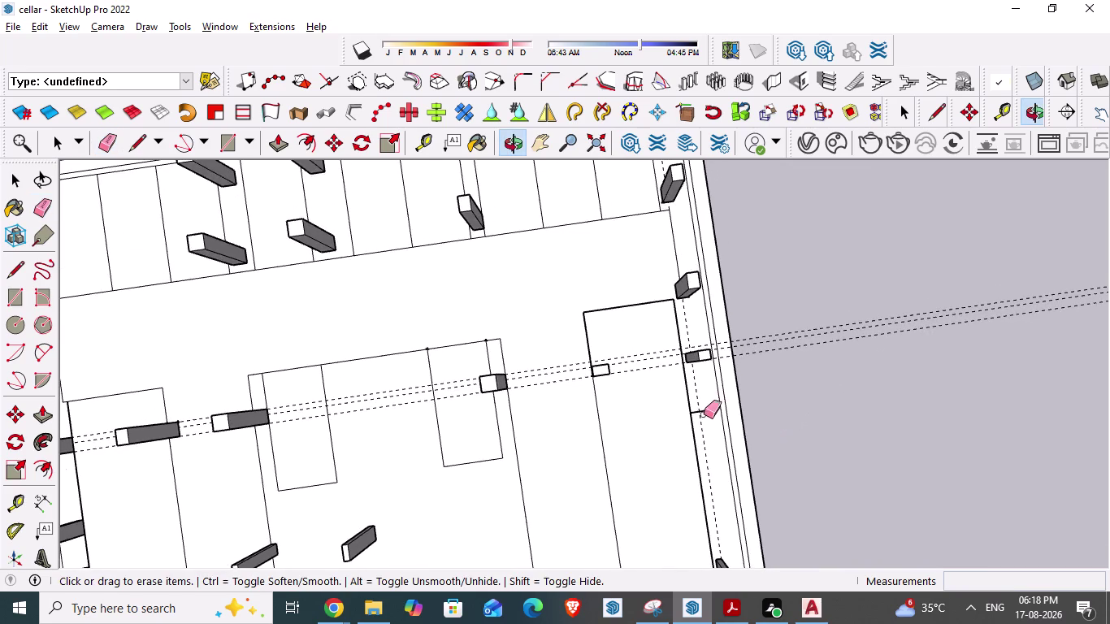
scroll(up, 3)
click(686, 410)
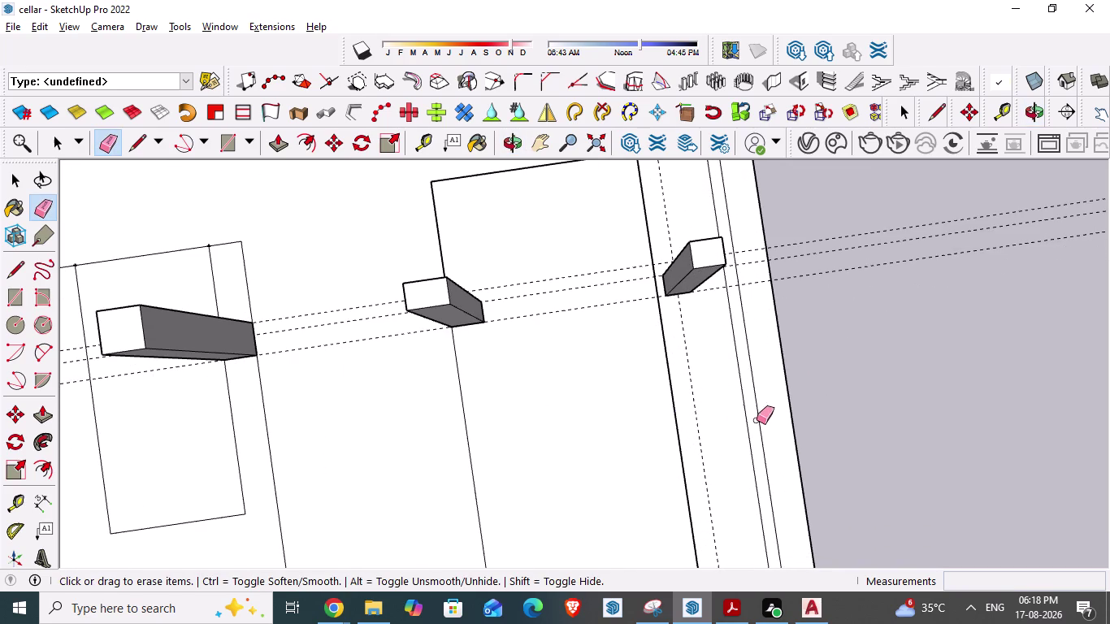
key(ctrl+s)
Orbit and zoom out to view the whole cellar from above.
scroll(down, 3)
middle_drag(860, 402, 813, 424)
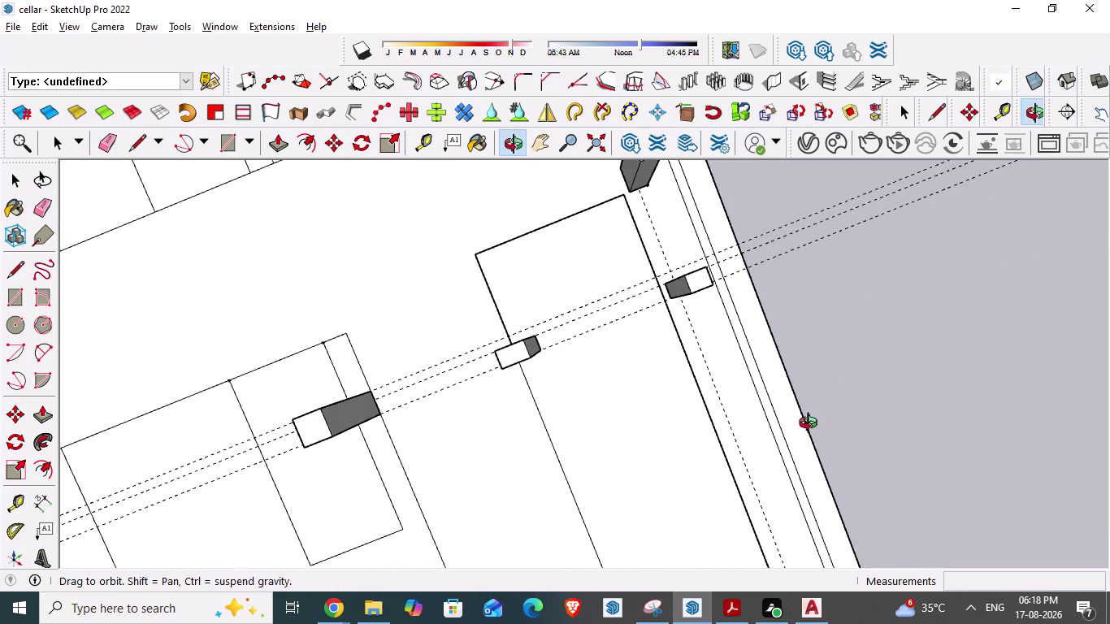
middle_drag(812, 424, 812, 425)
scroll(down, 3)
middle_click(908, 399)
scroll(down, 3)
scroll(down, 3)
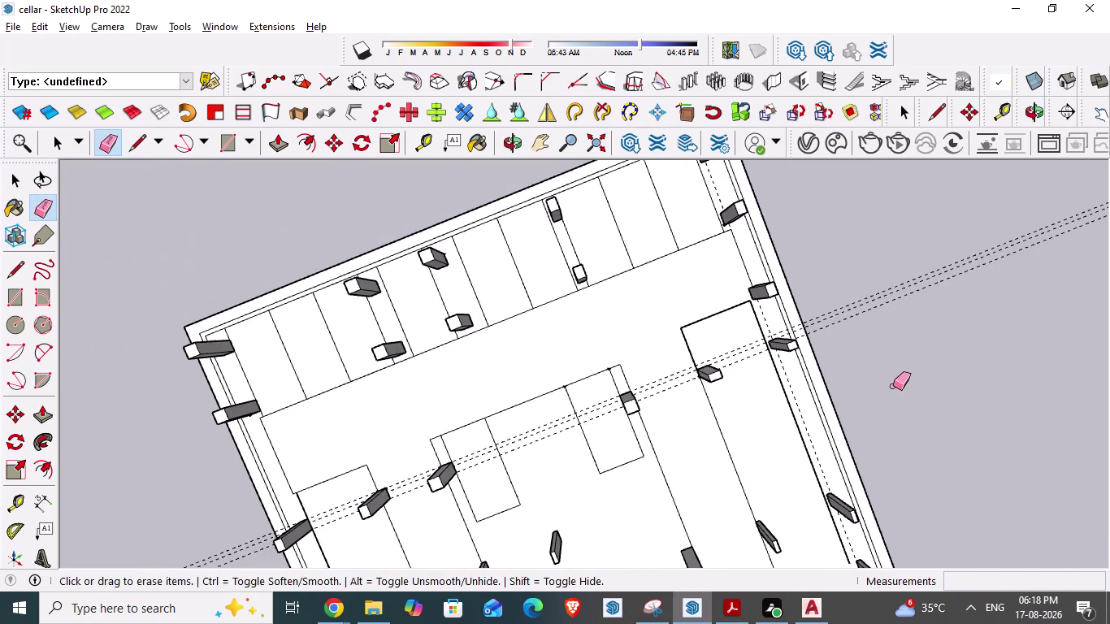
scroll(down, 3)
scroll(down, 3)
key(alt+Tab)
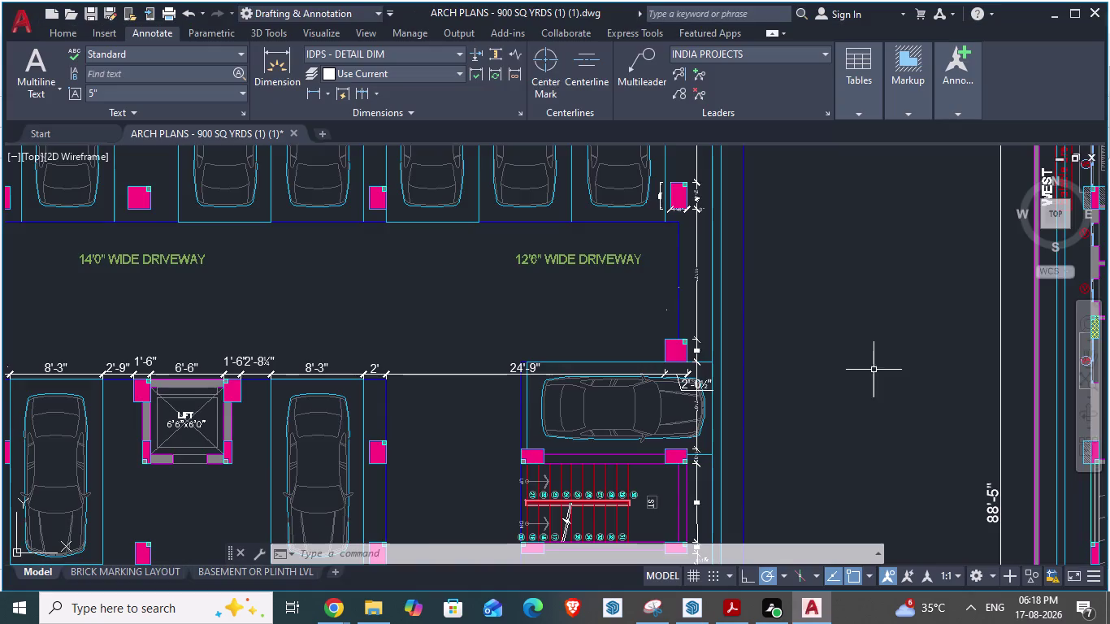
Pan the AutoCAD plan toward the road and reorient the SketchUp cellar model for comparison.
scroll(down, 3)
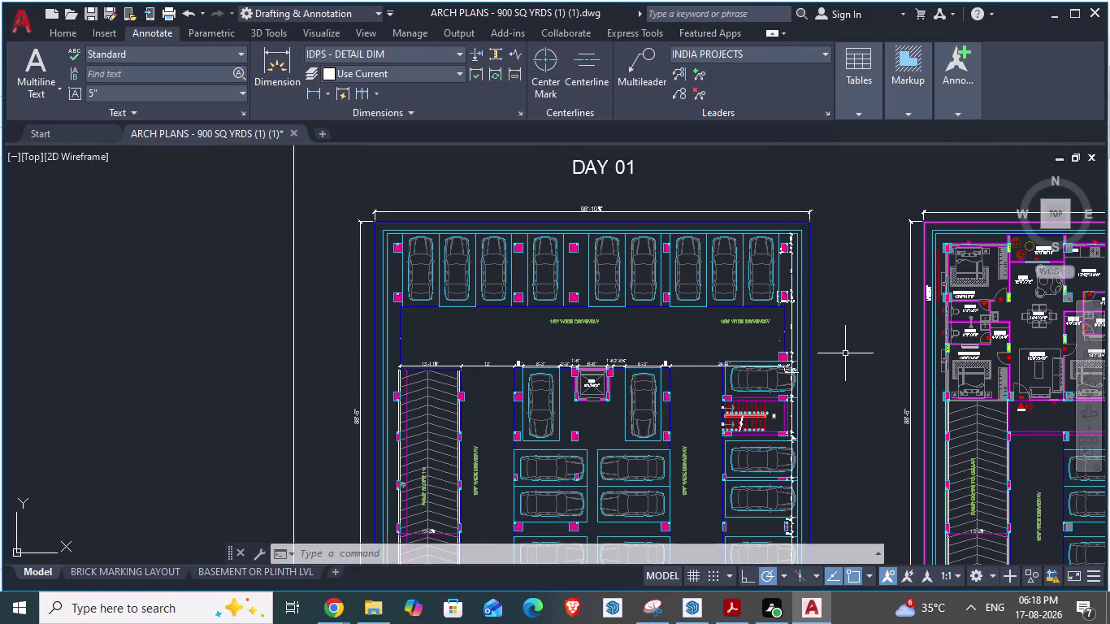
middle_drag(842, 369, 775, 254)
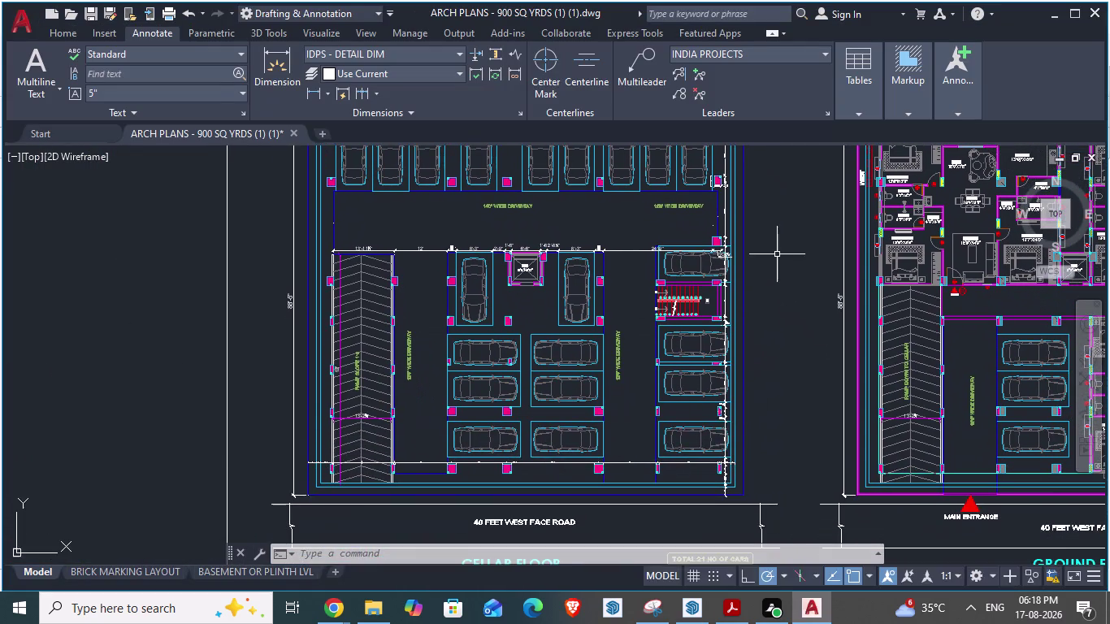
key(alt+Tab)
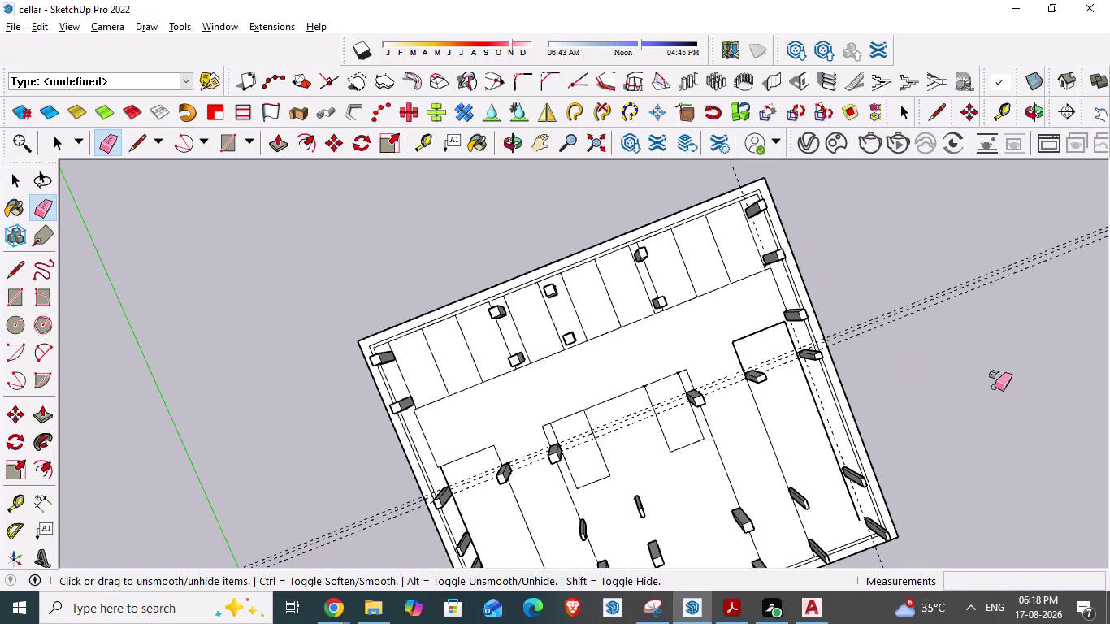
key(alt+Tab)
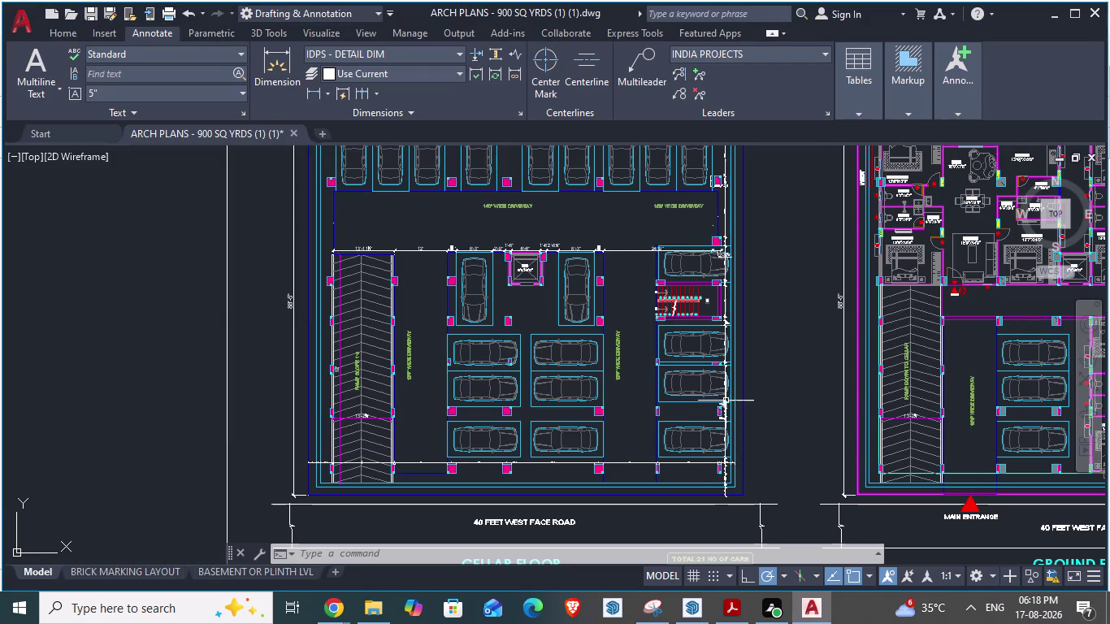
scroll(down, 3)
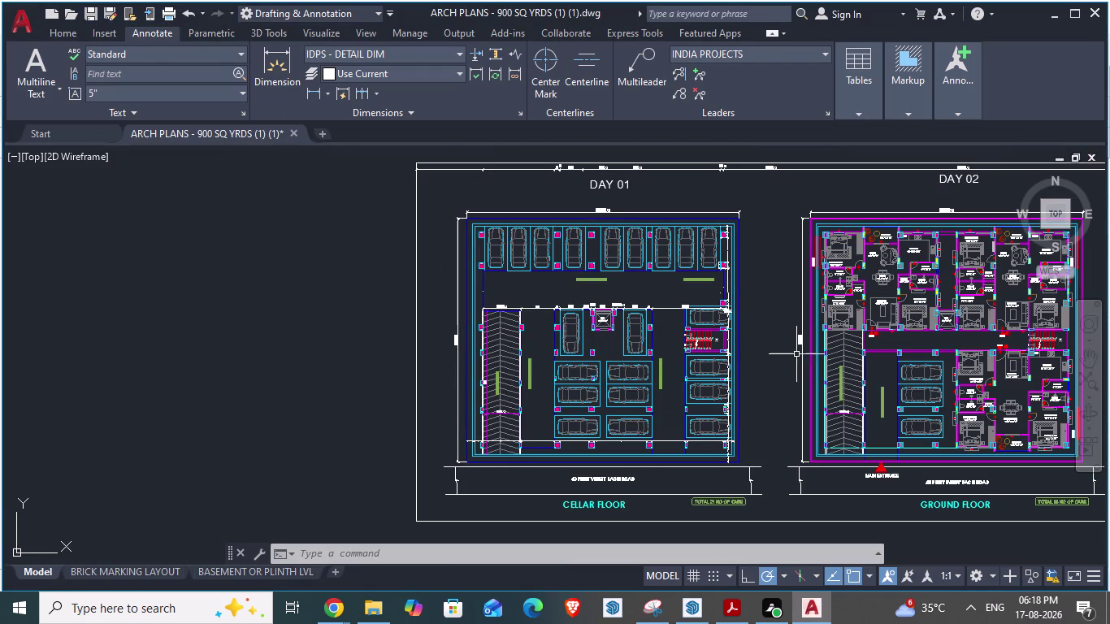
key(alt+Tab)
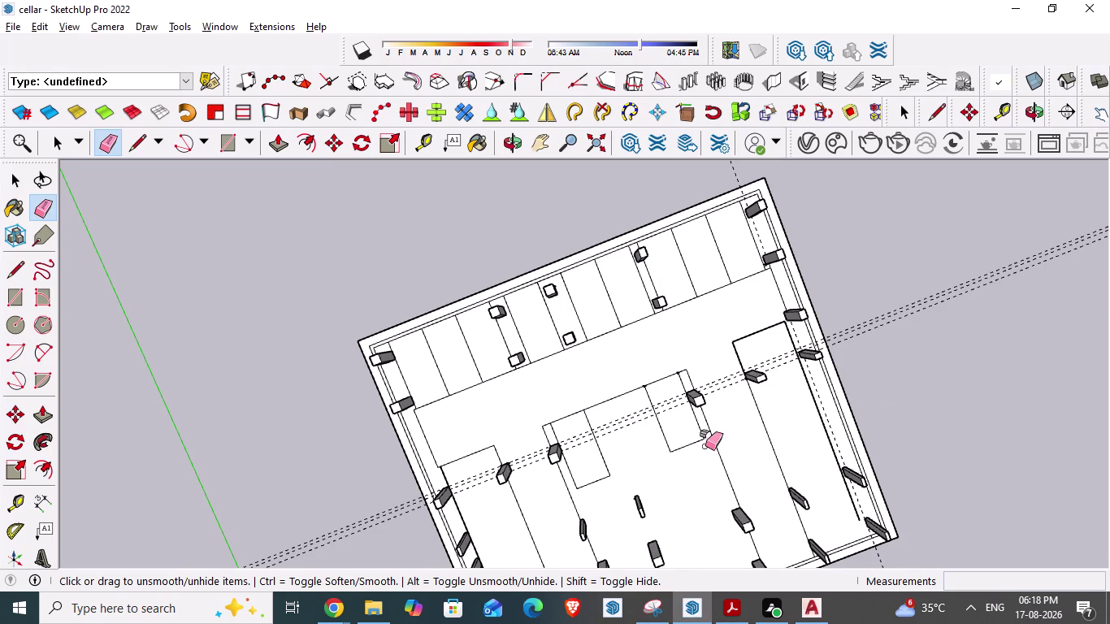
middle_drag(706, 446, 586, 341)
scroll(down, 3)
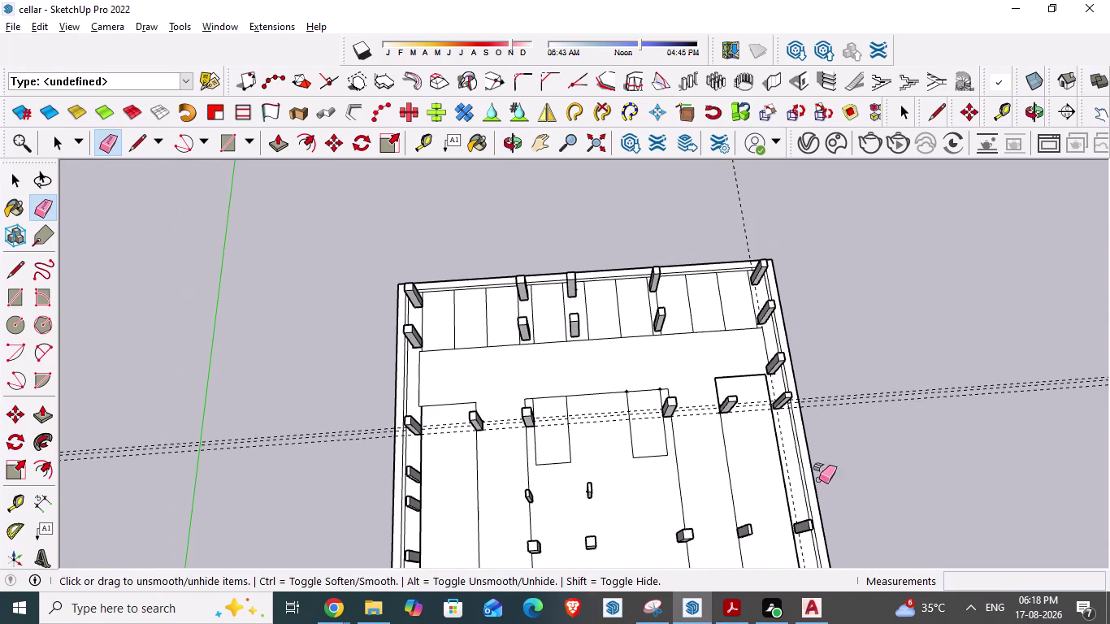
scroll(up, 3)
Measure the staircase between the parked cars with an aligned dimension, reading 7'-0".
key(alt+Tab)
scroll(up, 3)
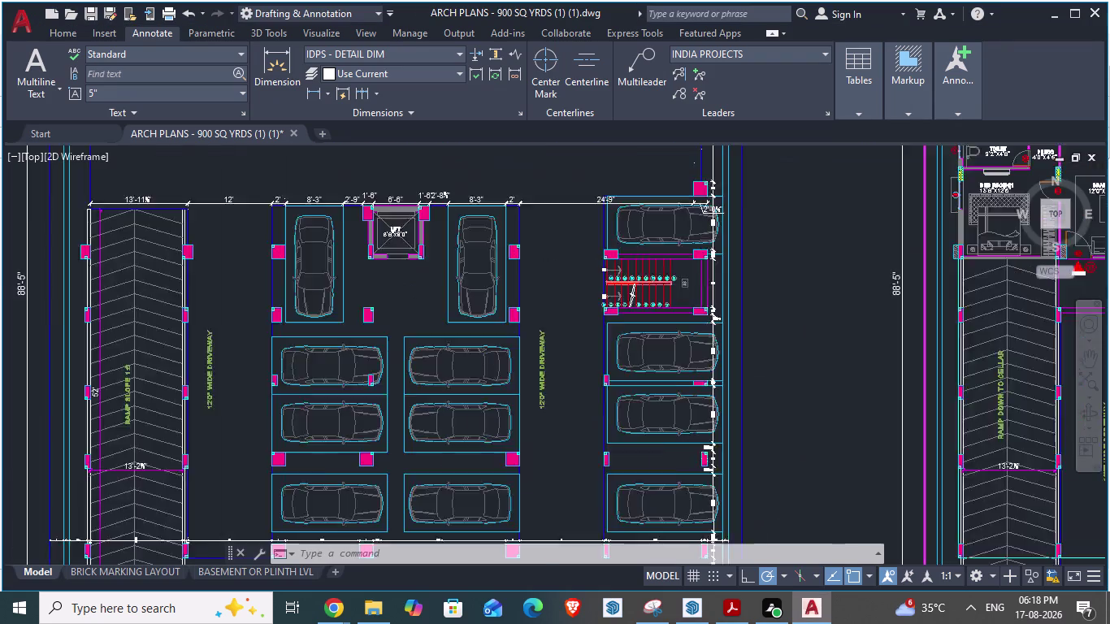
scroll(down, 3)
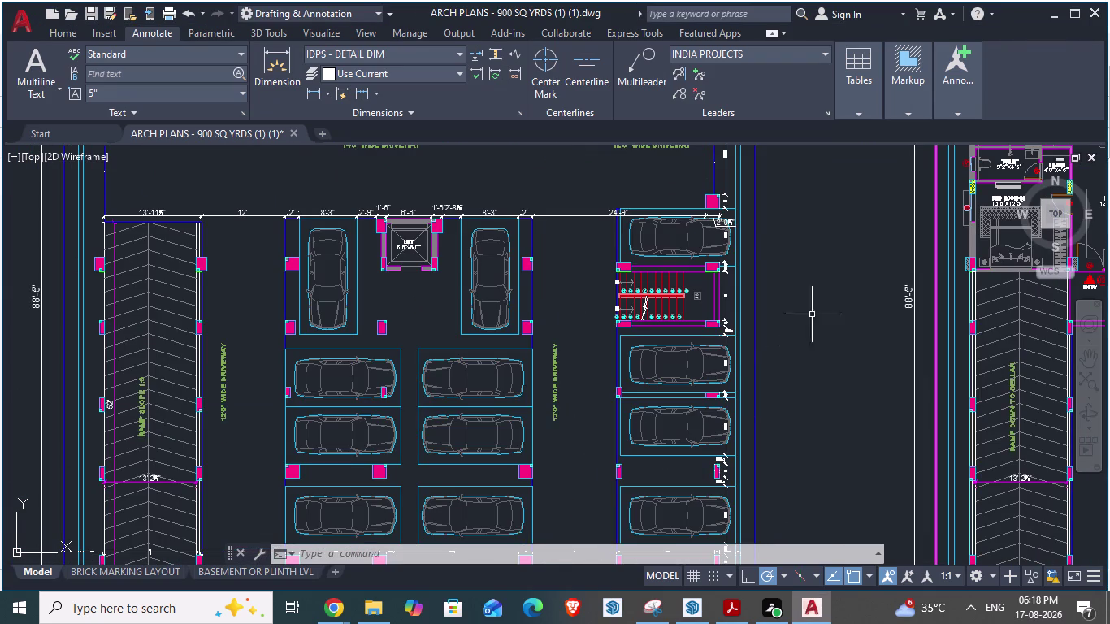
scroll(up, 3)
scroll(up, 3)
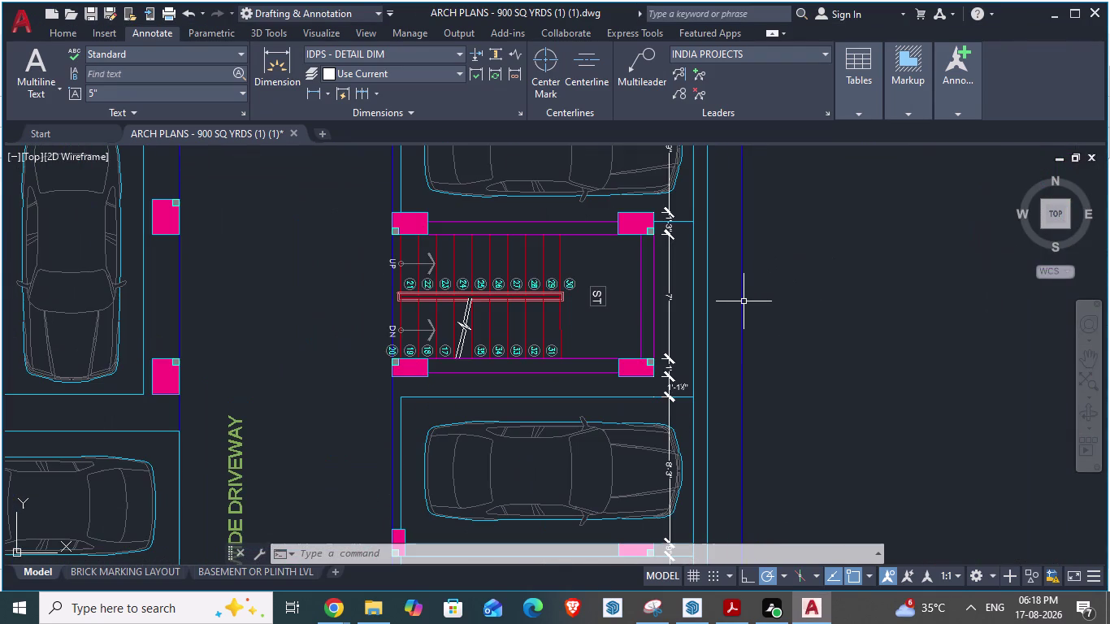
key(space)
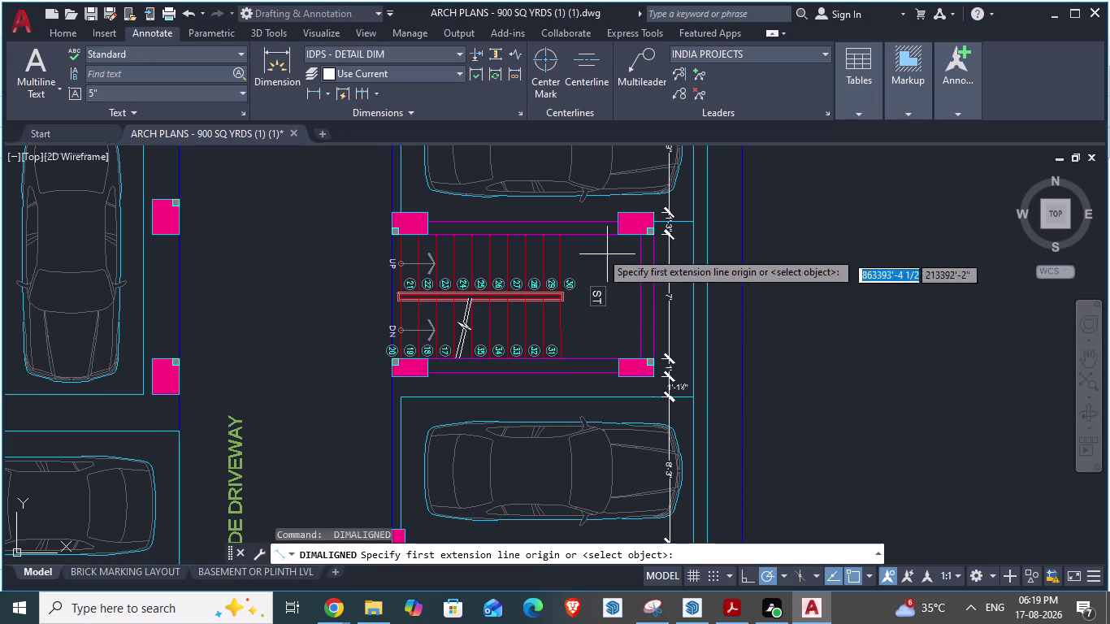
click(651, 238)
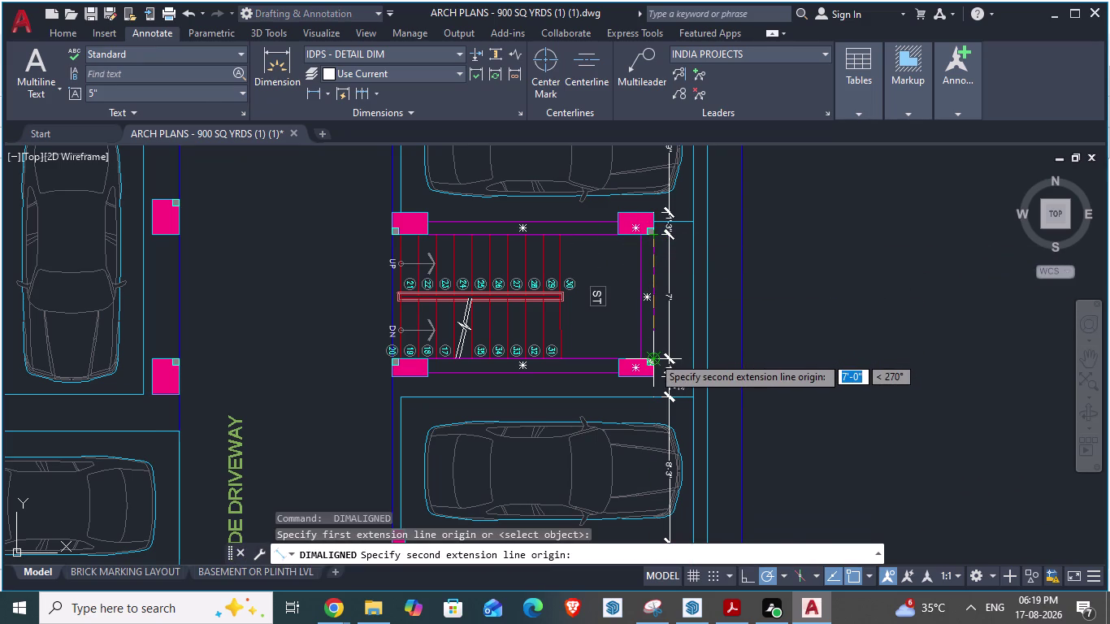
key(alt+Tab)
scroll(up, 3)
key(space)
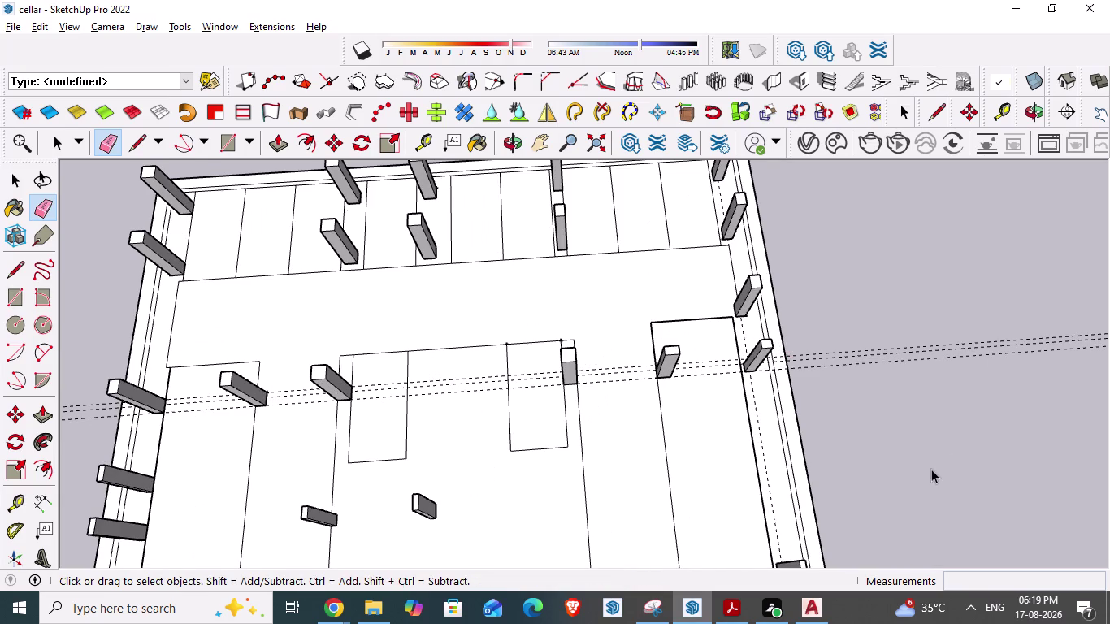
Place a guide line 7' from the cellar floor edge with the Tape Measure.
scroll(up, 3)
scroll(down, 3)
middle_drag(676, 450, 491, 384)
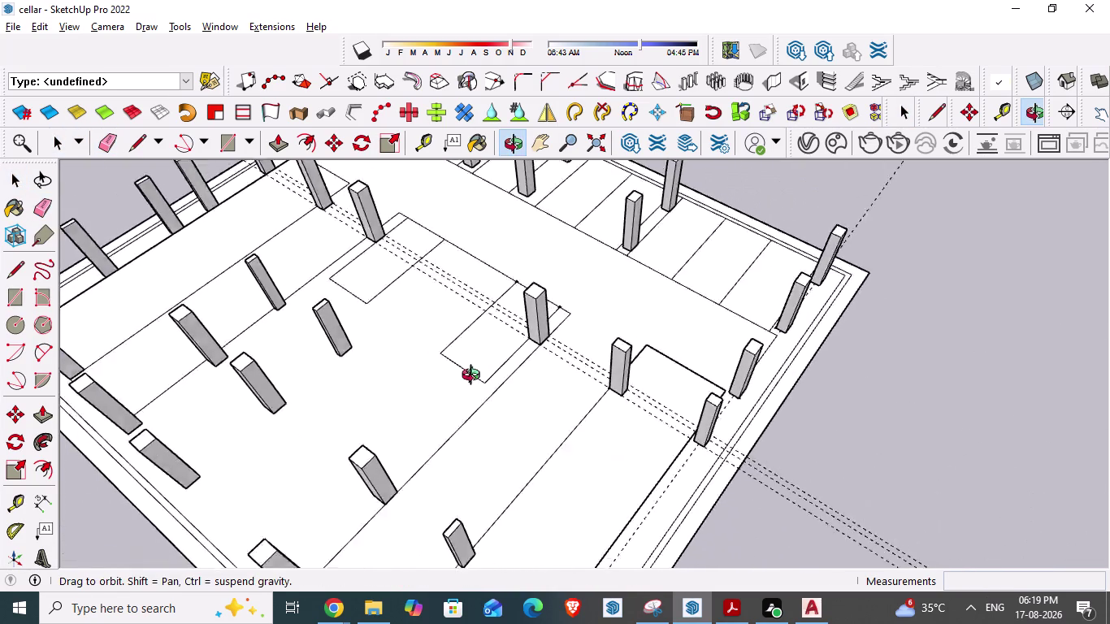
middle_drag(492, 384, 415, 357)
scroll(up, 3)
middle_drag(538, 552, 457, 499)
scroll(up, 3)
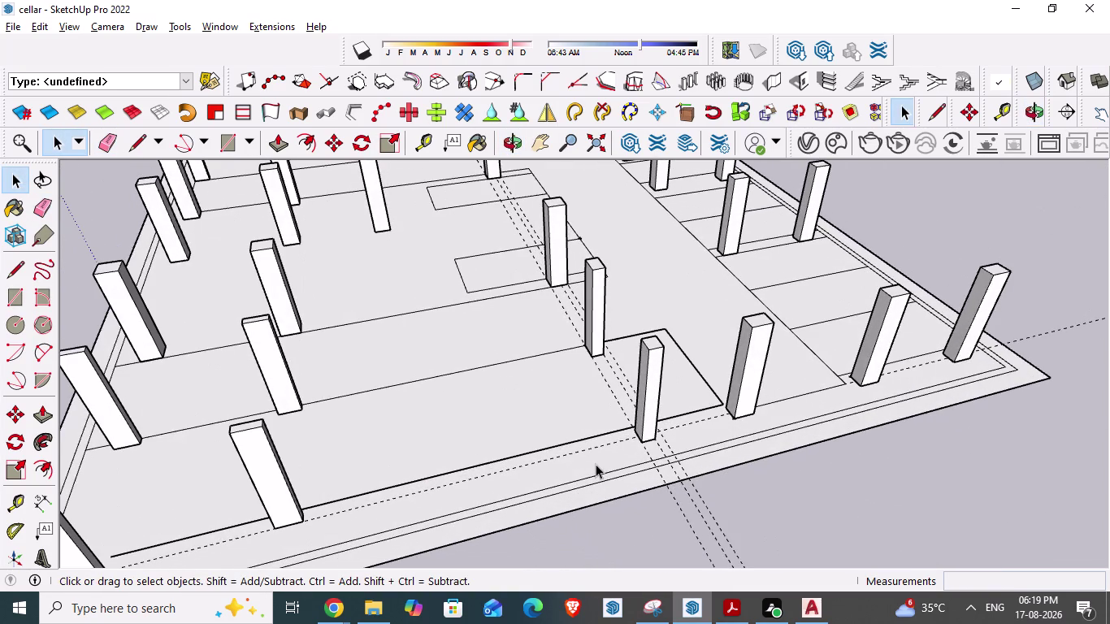
key(t)
click(649, 449)
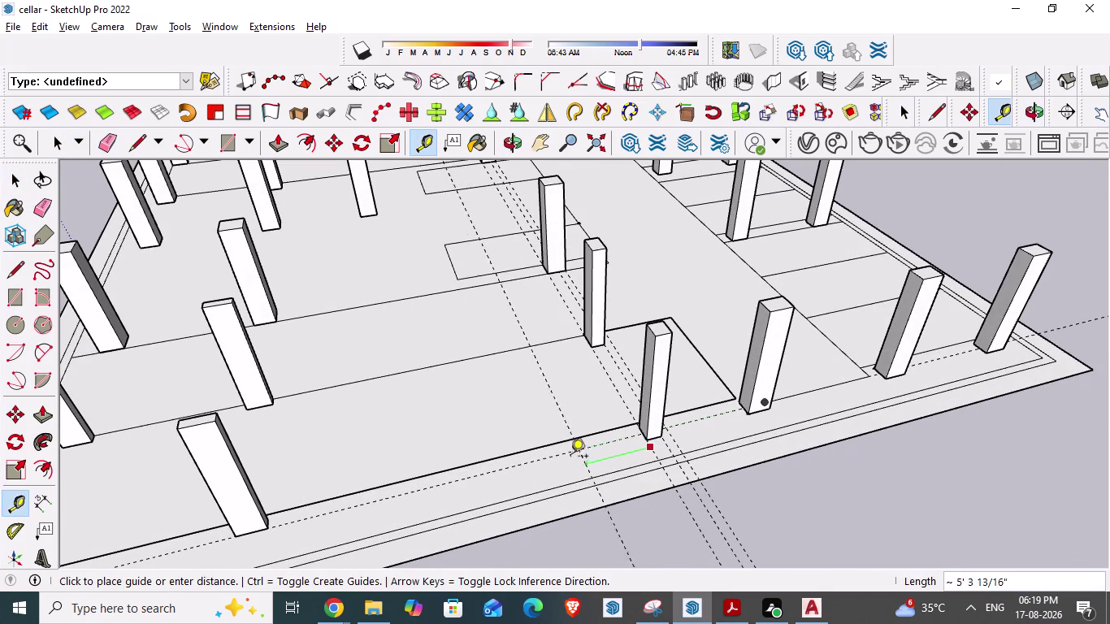
text(7')
key(Return)
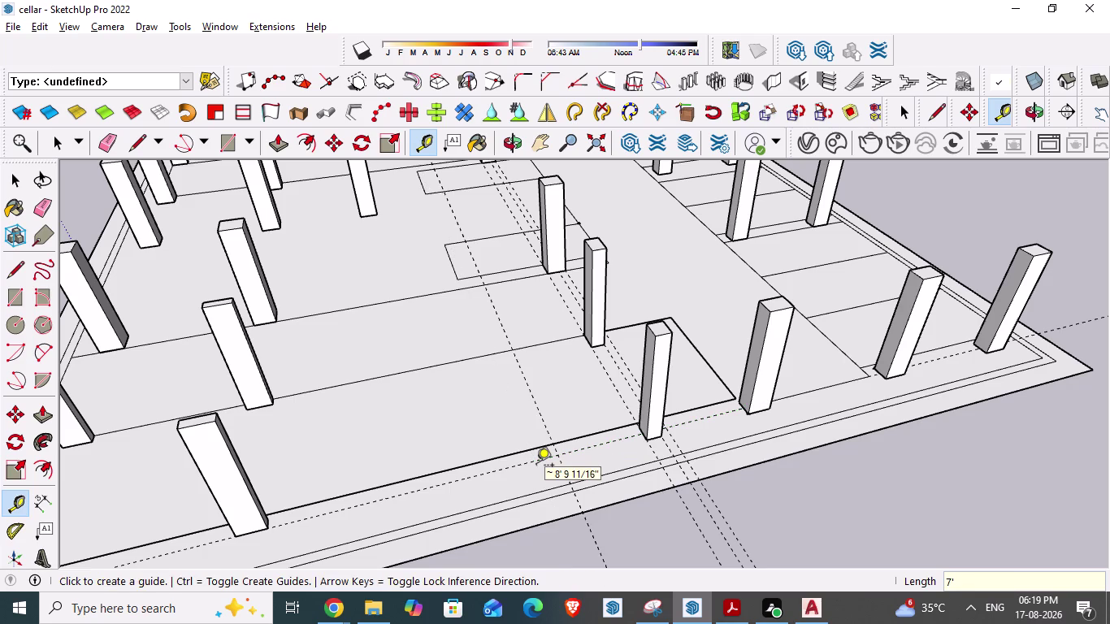
key(Escape)
scroll(up, 3)
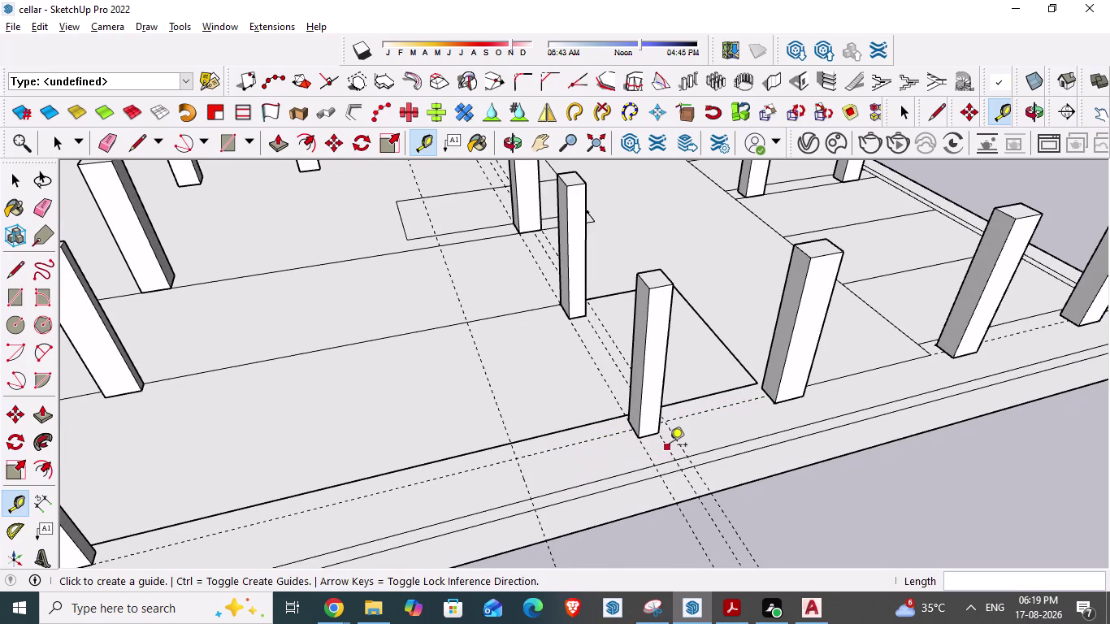
Check a distance in the plan, then orbit to the floor near the columns and wall.
key(alt+Tab)
key(alt+Tab)
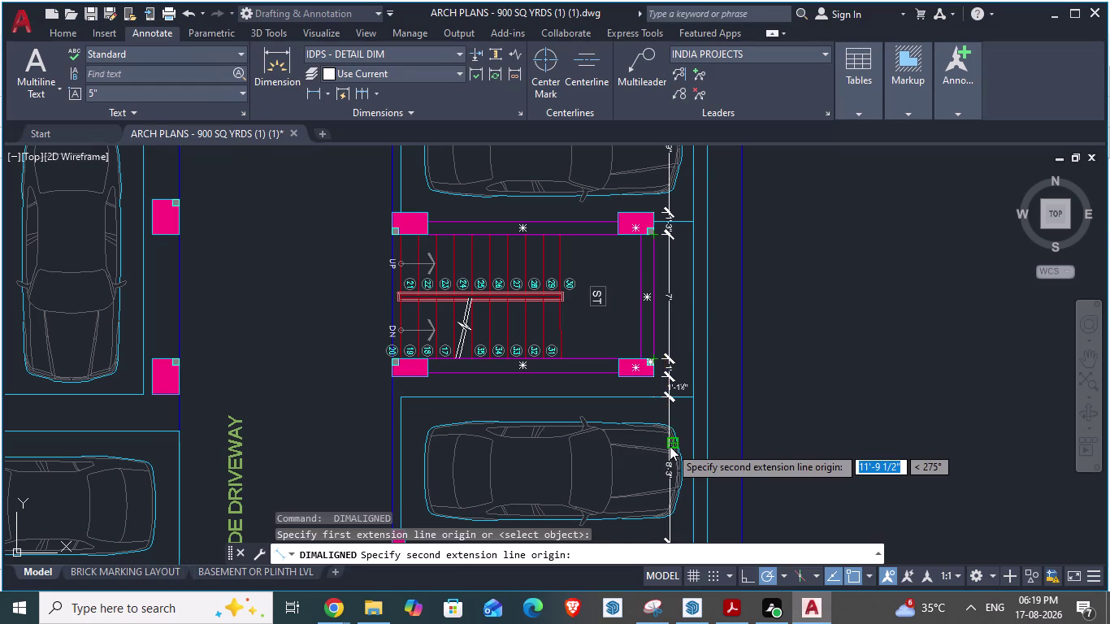
key(Escape)
middle_drag(705, 384, 705, 407)
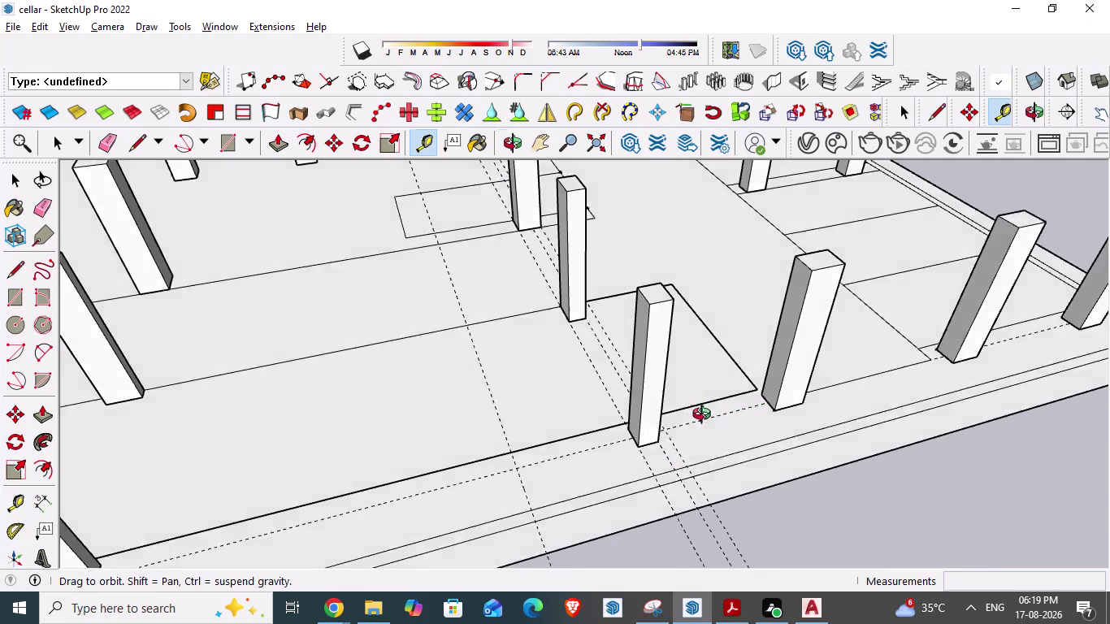
middle_drag(705, 407, 708, 474)
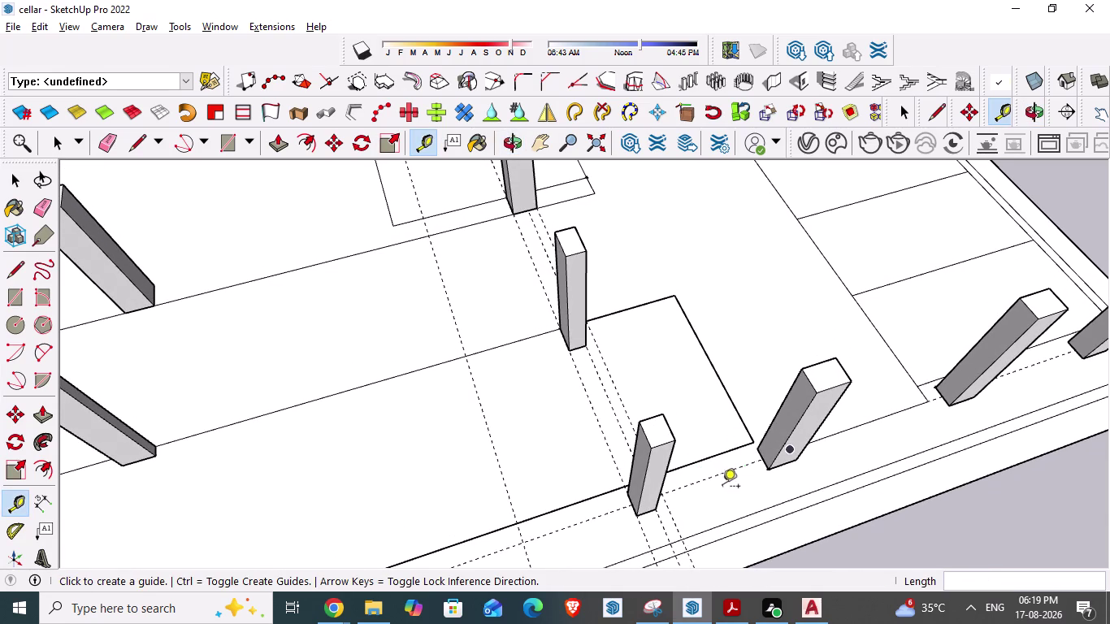
key(Escape)
scroll(down, 3)
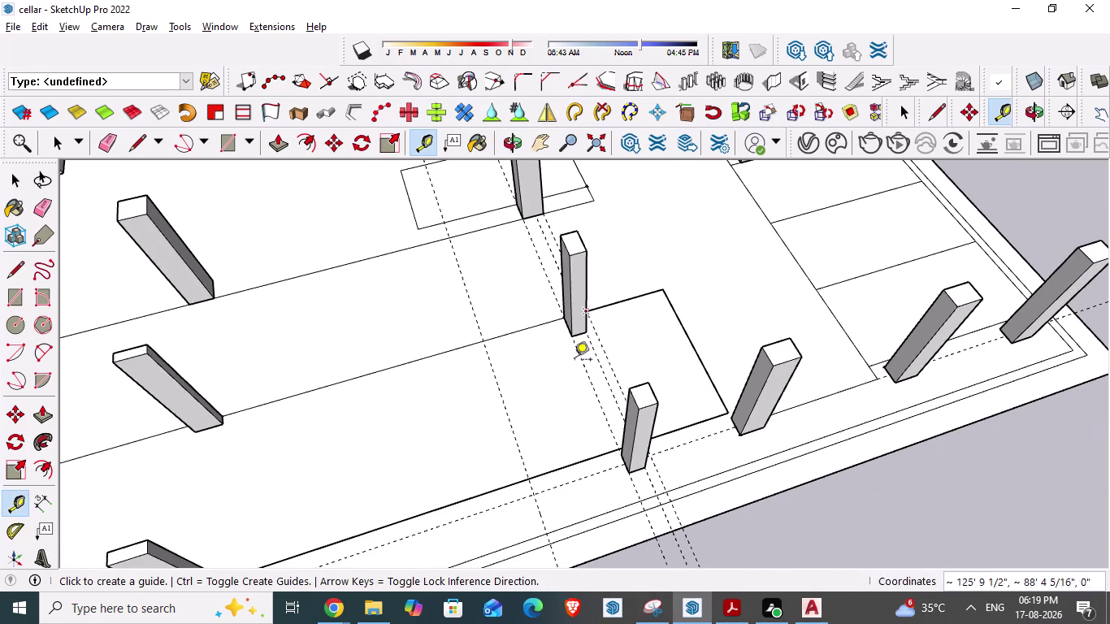
middle_drag(496, 474, 762, 438)
scroll(down, 3)
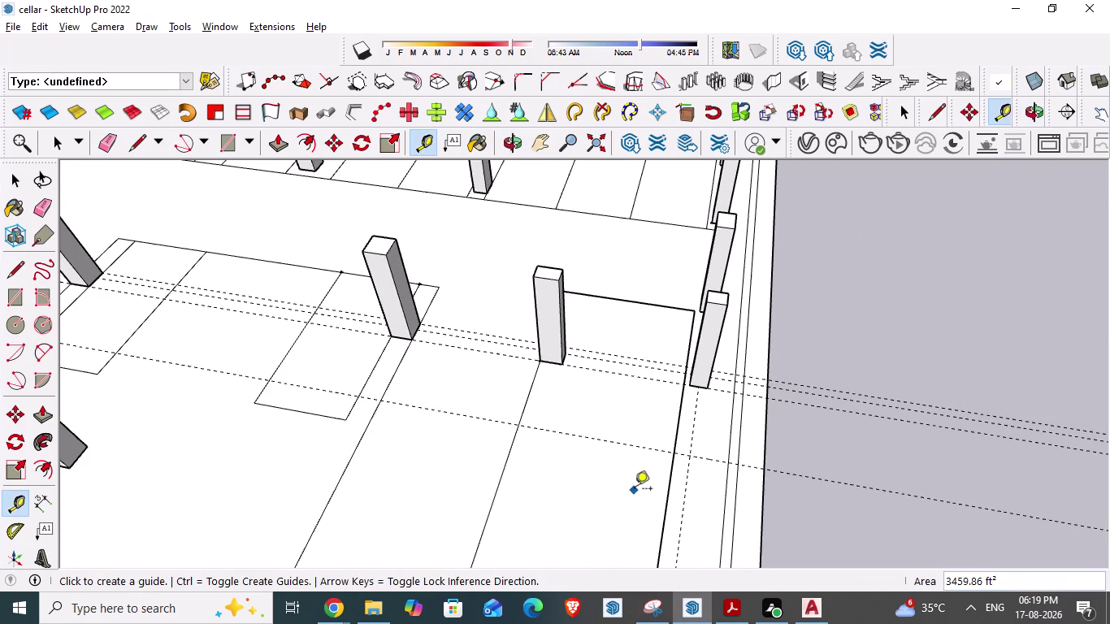
middle_drag(645, 497, 677, 503)
scroll(up, 3)
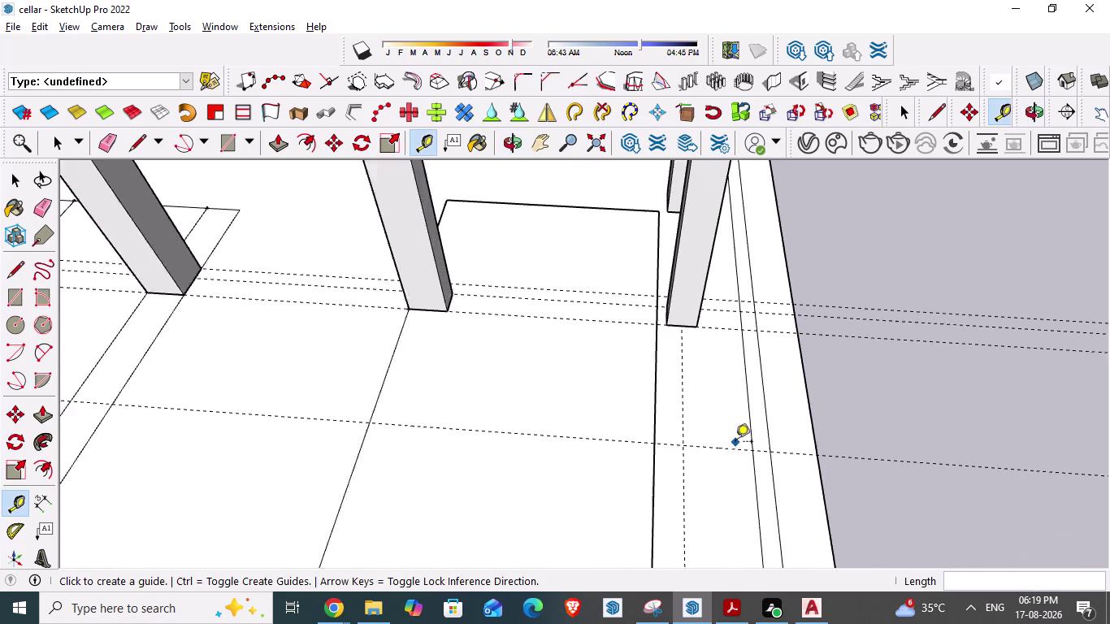
scroll(up, 3)
Orbit above the column row to view the floor strip along the columns.
middle_drag(681, 375, 691, 516)
middle_drag(648, 404, 655, 416)
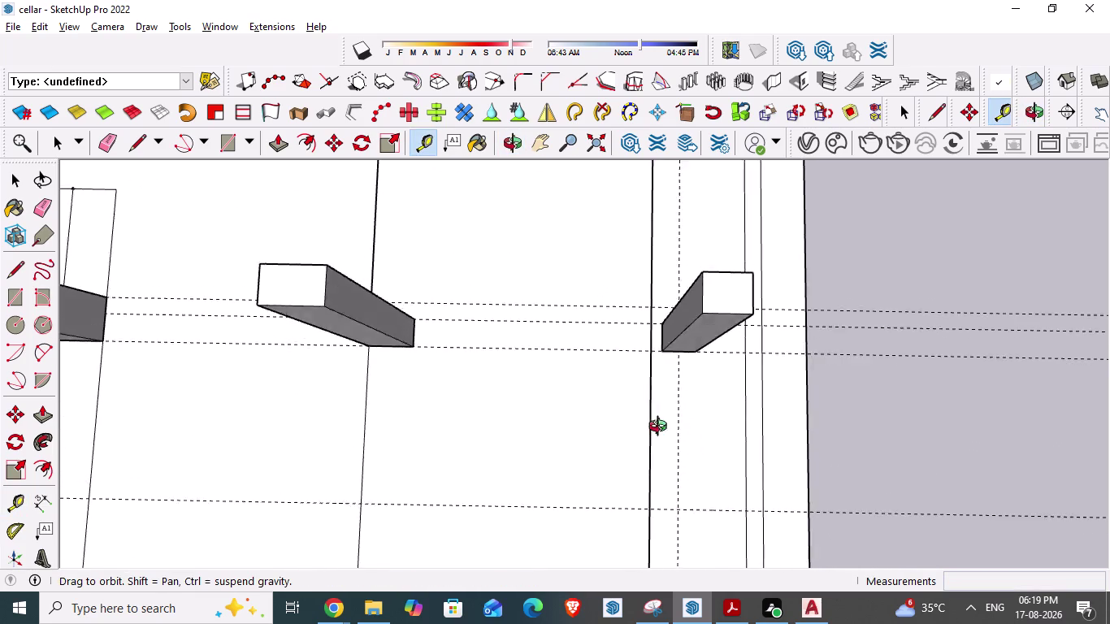
middle_drag(655, 417, 640, 321)
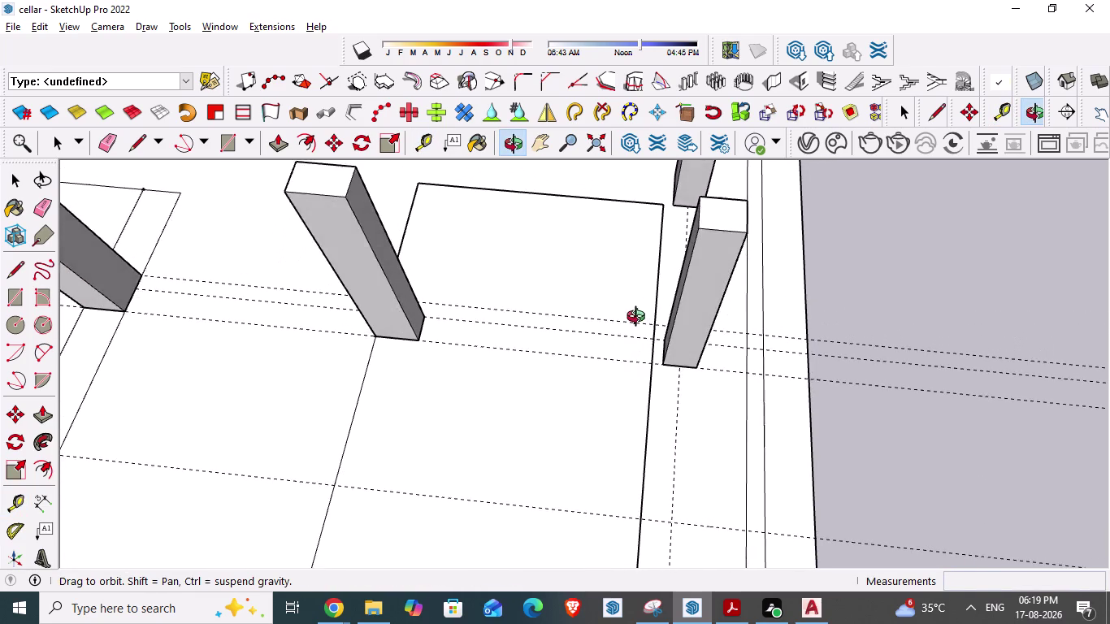
middle_drag(641, 322, 638, 307)
middle_drag(656, 452, 380, 343)
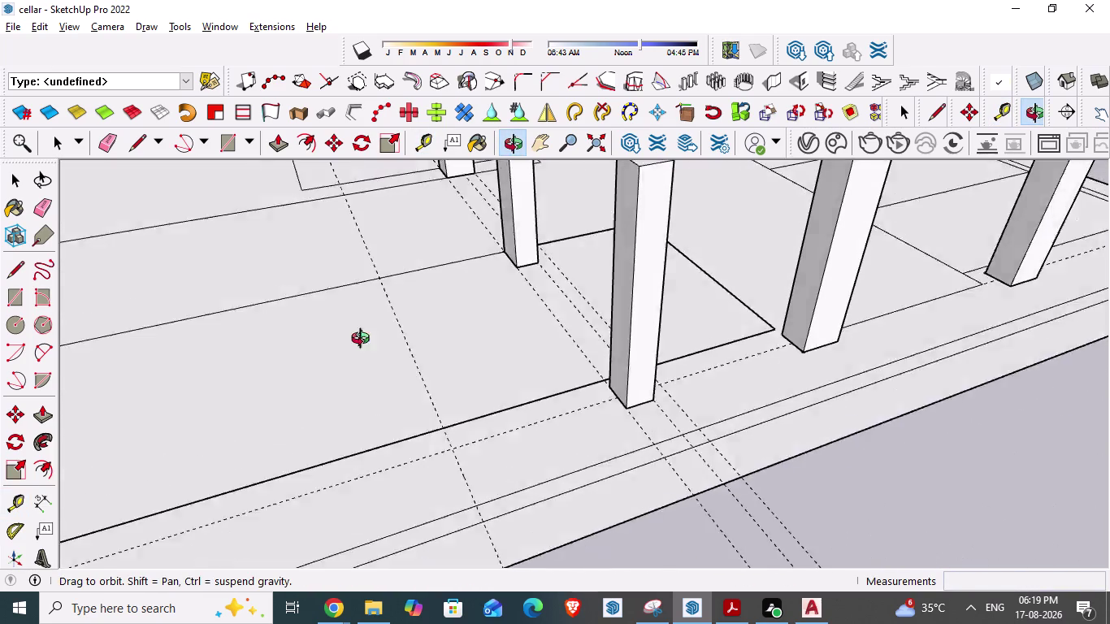
middle_drag(381, 344, 319, 334)
scroll(down, 3)
scroll(down, 3)
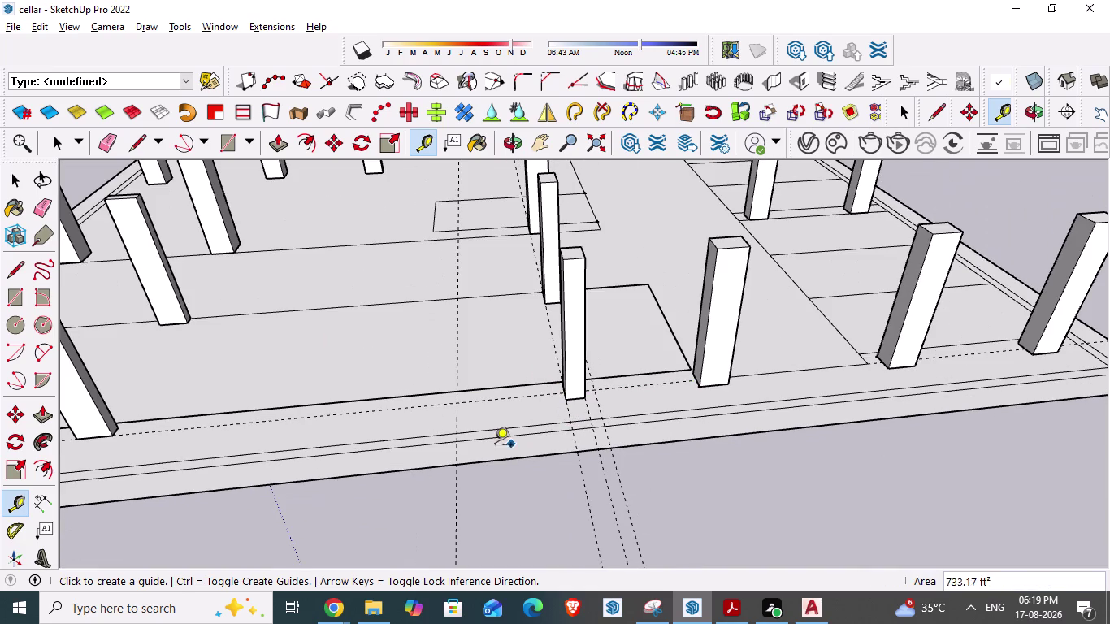
key(space)
scroll(up, 3)
scroll(down, 3)
Draw a 7' edge from the column base, plus a short edge ending on the guide line.
key(l)
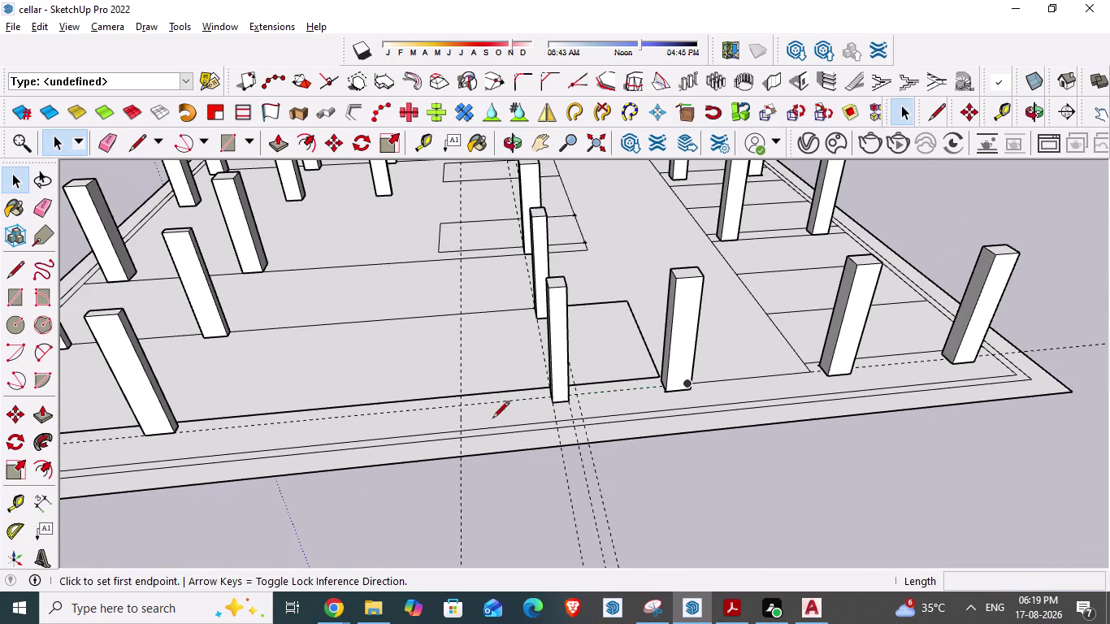
scroll(up, 3)
click(586, 389)
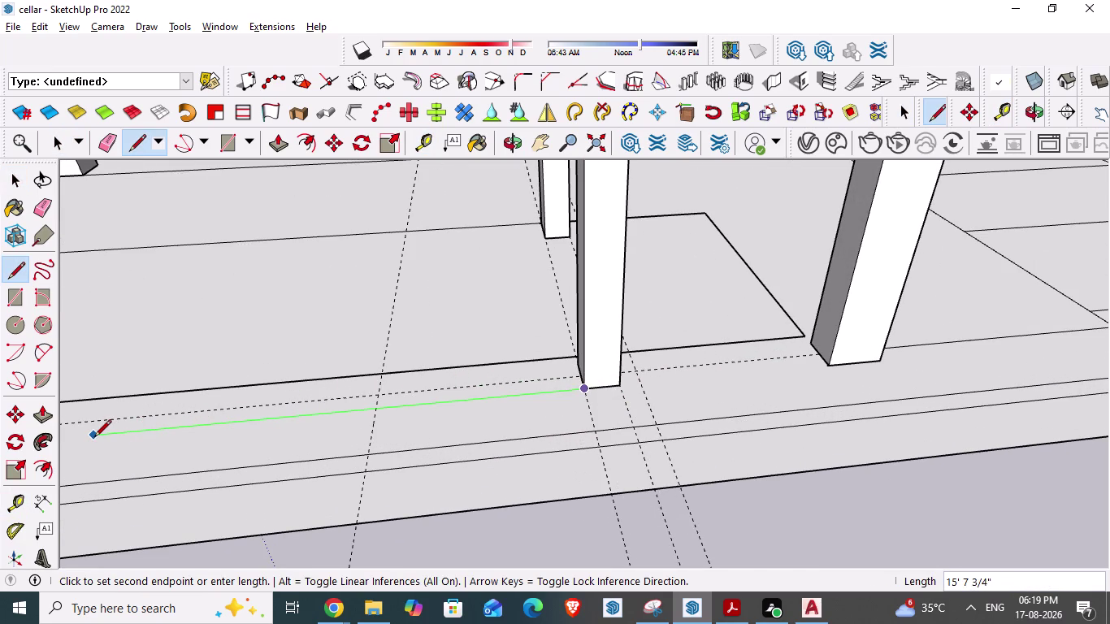
text(7')
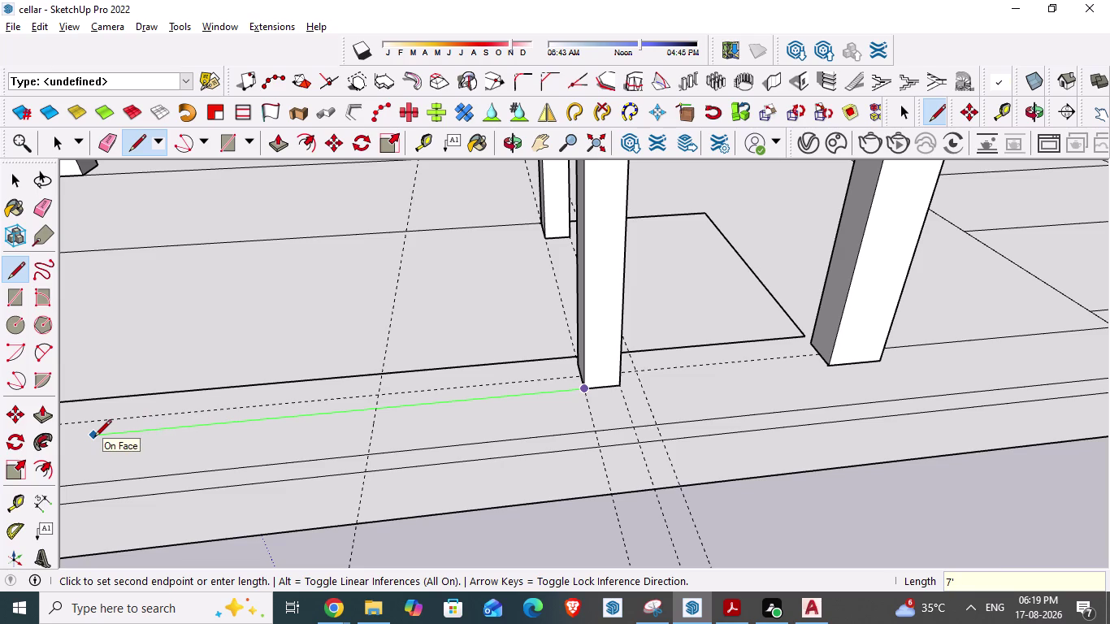
key(Return)
middle_drag(115, 476, 541, 542)
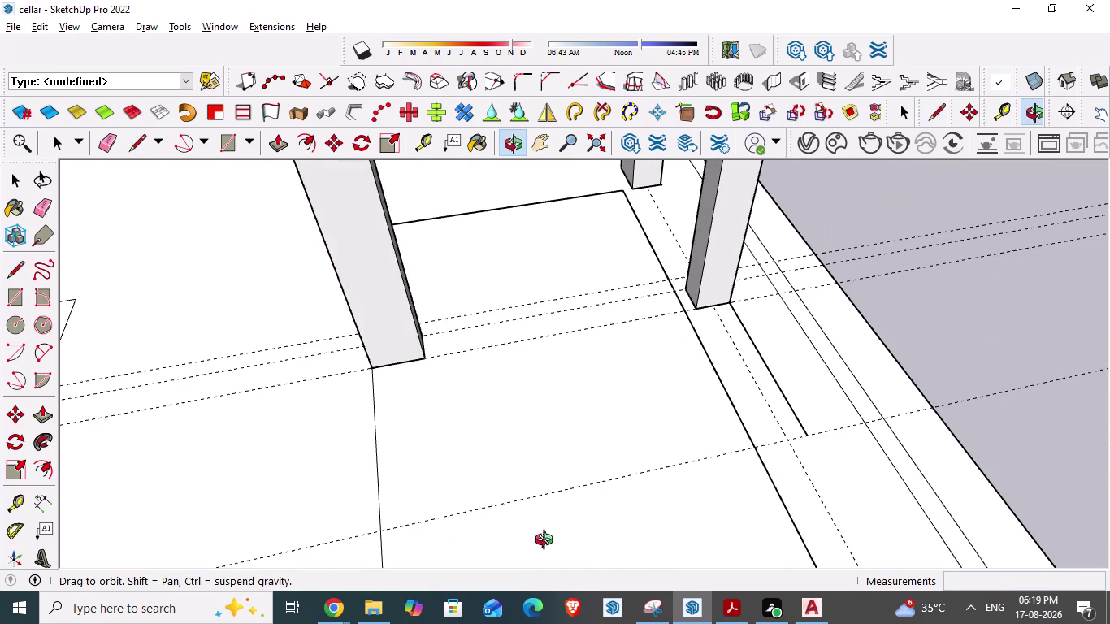
middle_drag(541, 542, 548, 542)
middle_drag(760, 508, 696, 593)
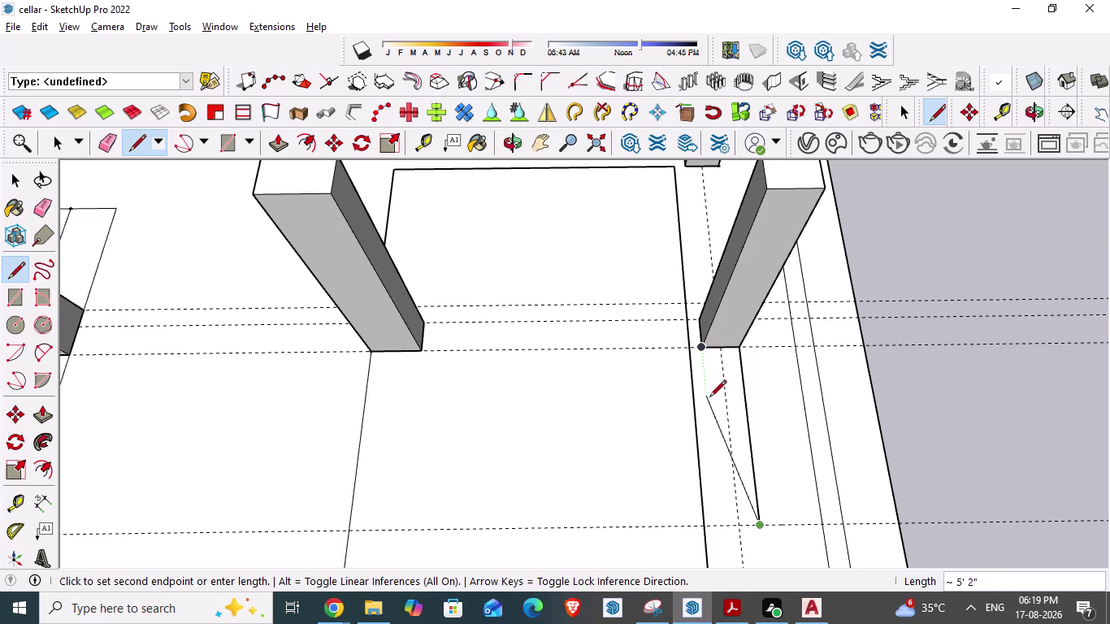
click(713, 523)
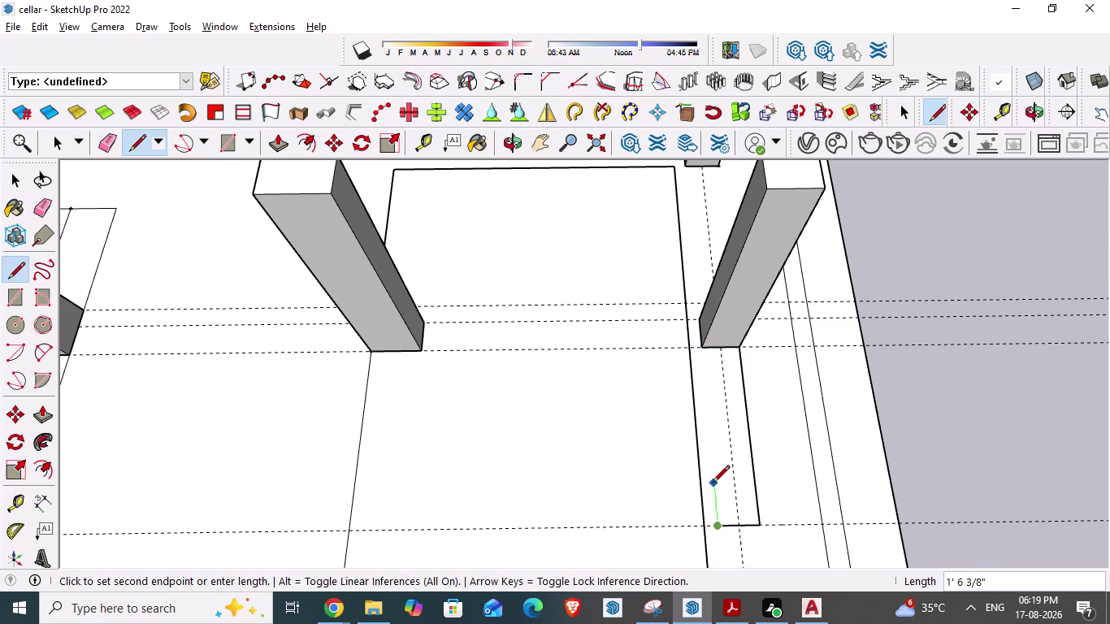
middle_drag(713, 484, 713, 536)
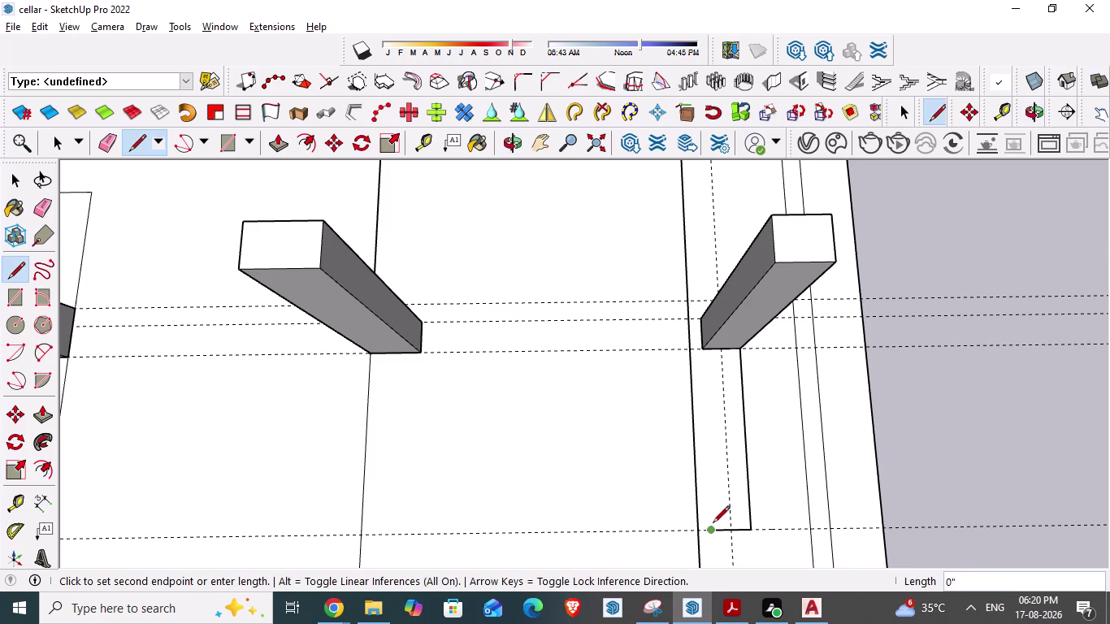
scroll(down, 3)
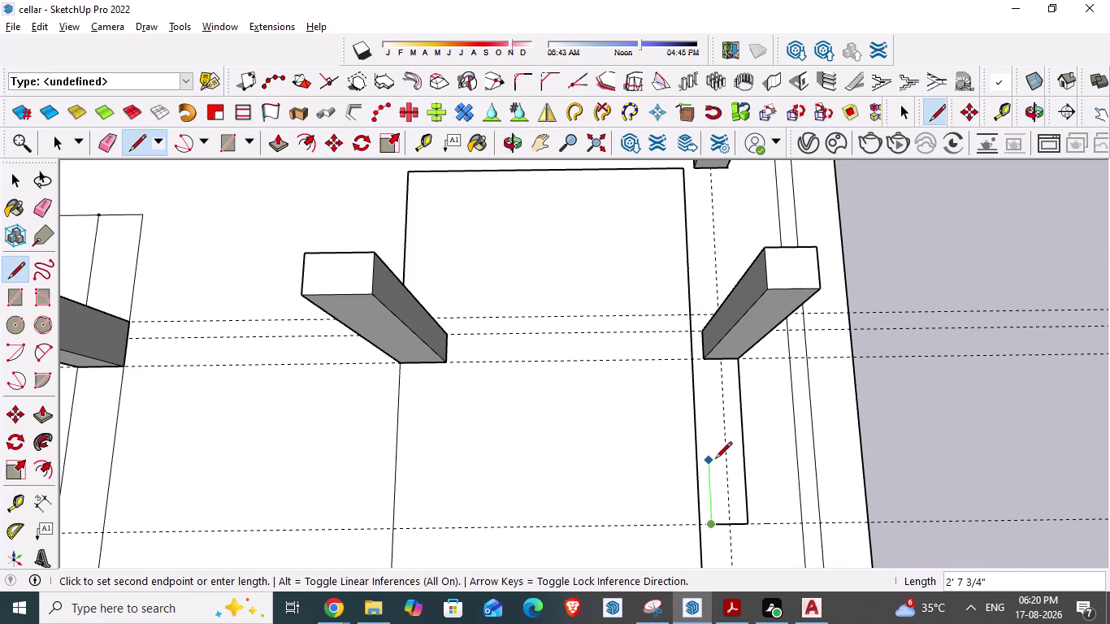
click(397, 527)
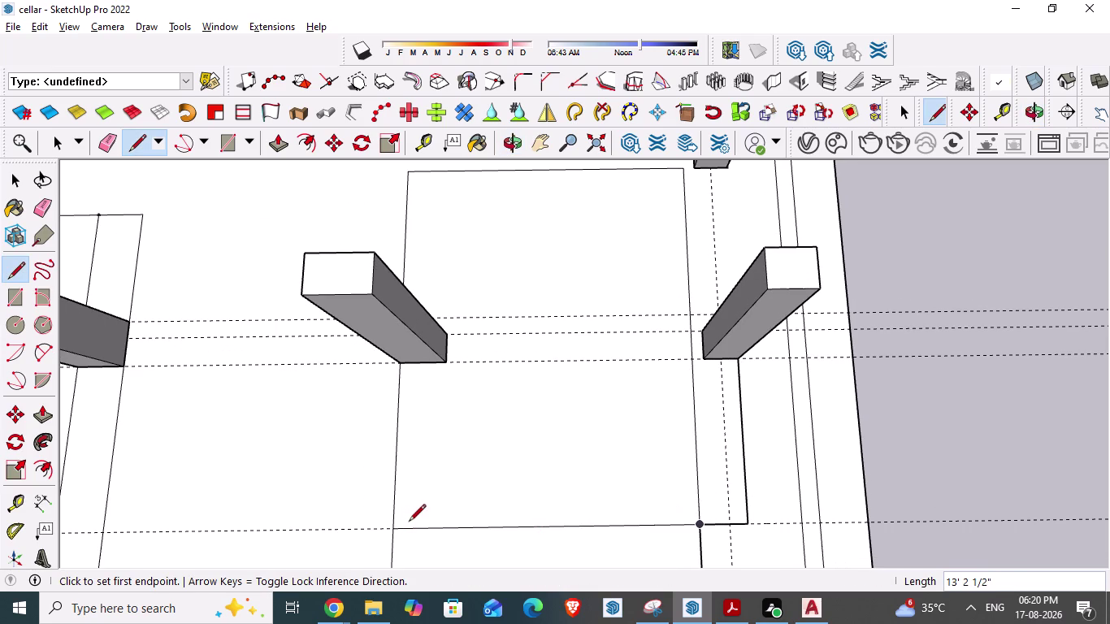
key(Escape)
Draw a 7' edge down from the beam corner.
scroll(down, 3)
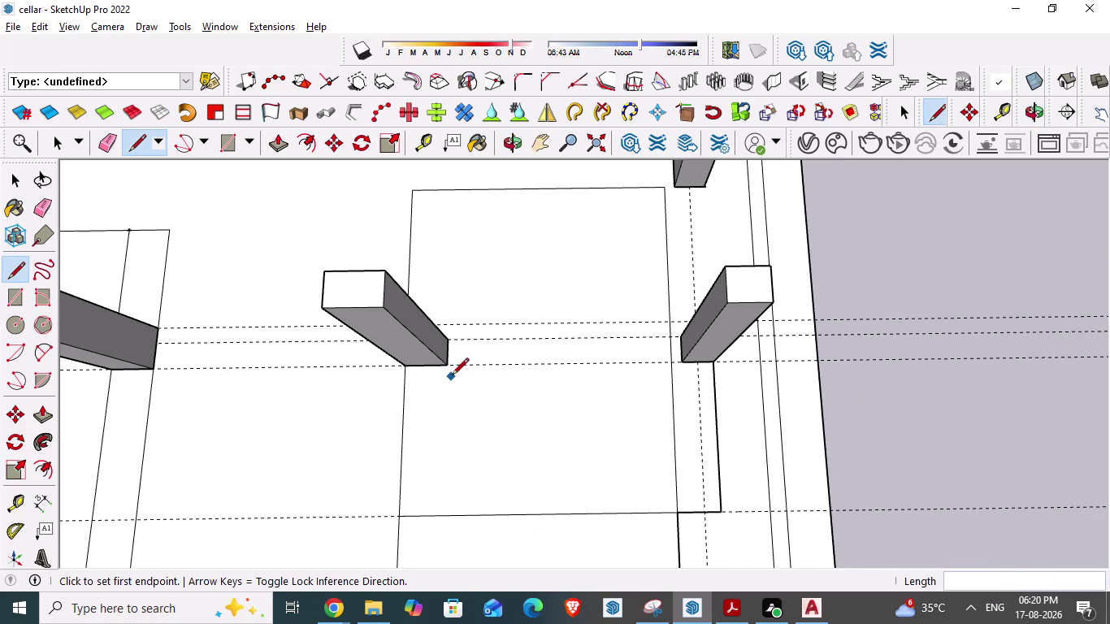
click(449, 366)
click(439, 515)
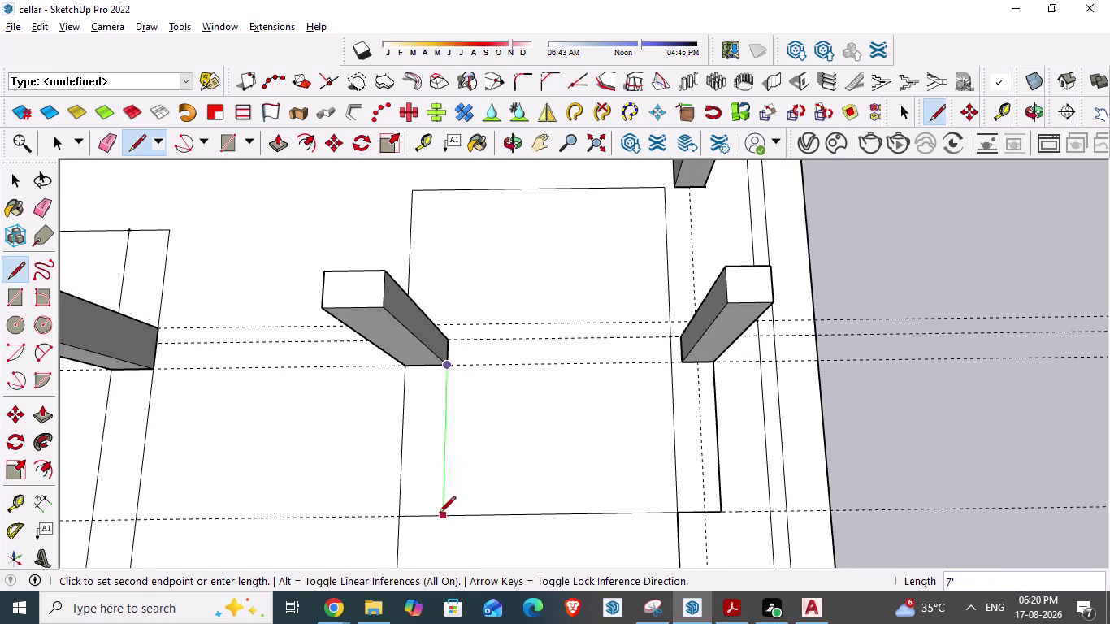
key(Escape)
middle_drag(537, 380, 546, 414)
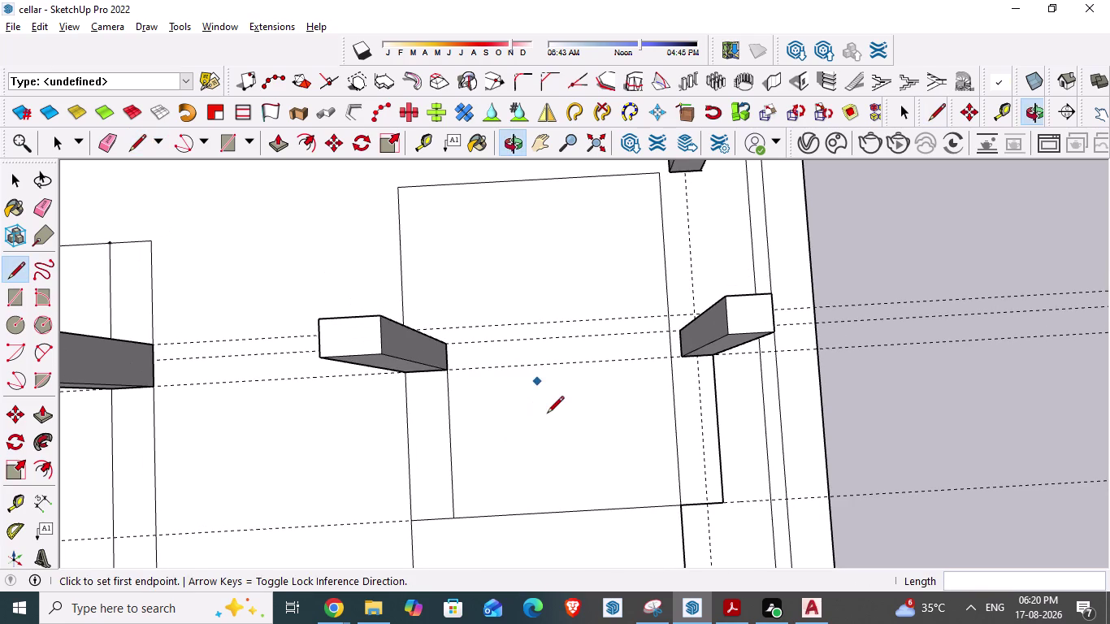
Start a guide from the beam edge with the Tape Measure, then cancel it.
key(space)
key(t)
click(359, 319)
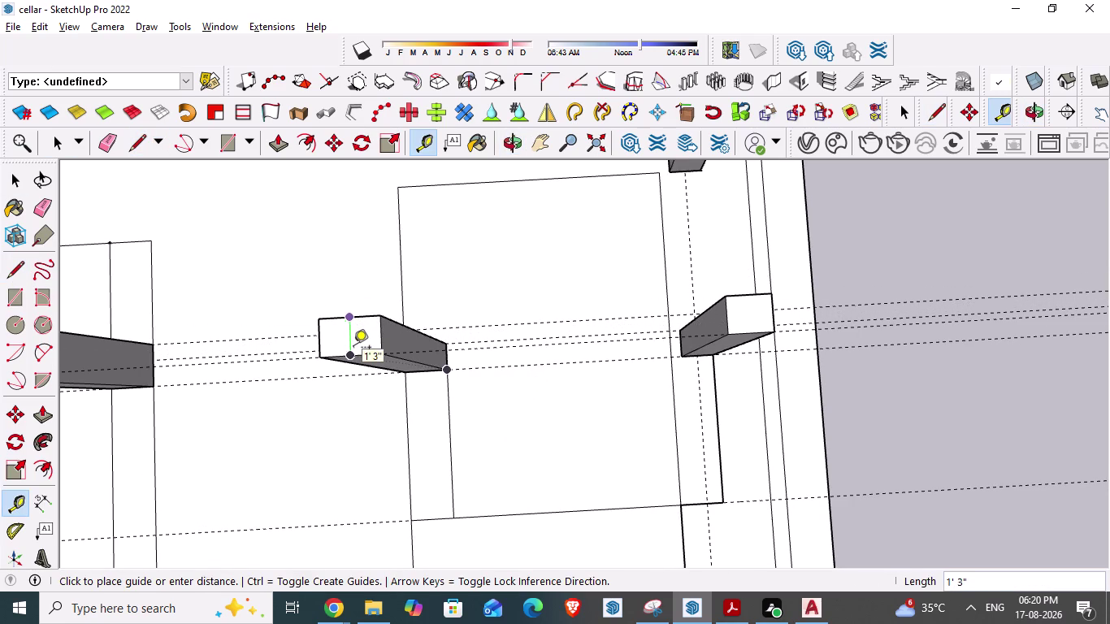
key(Escape)
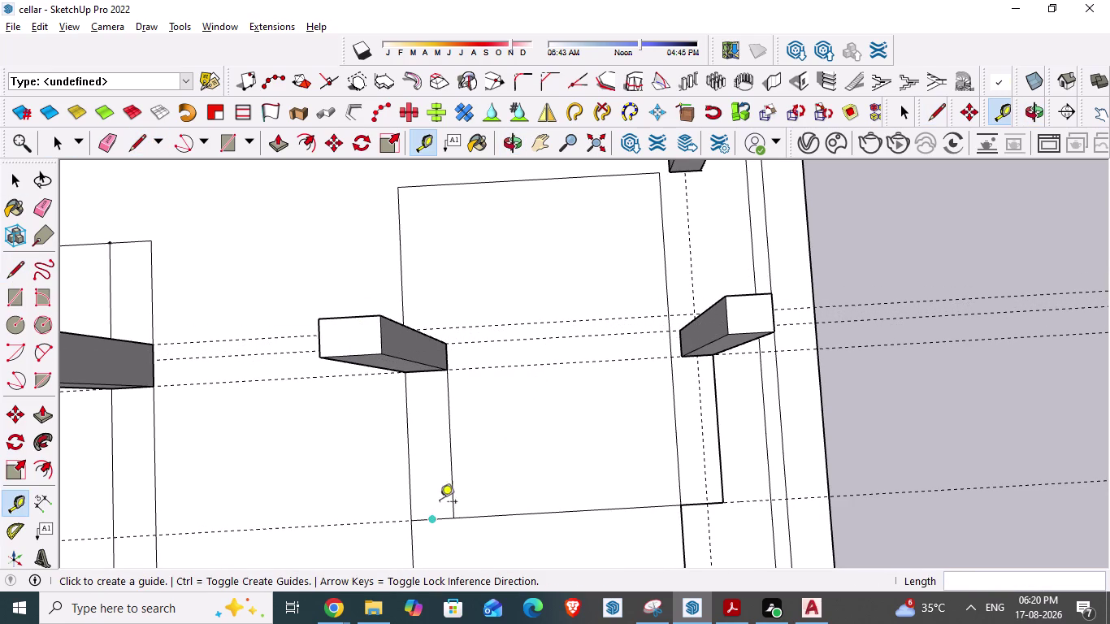
key(Escape)
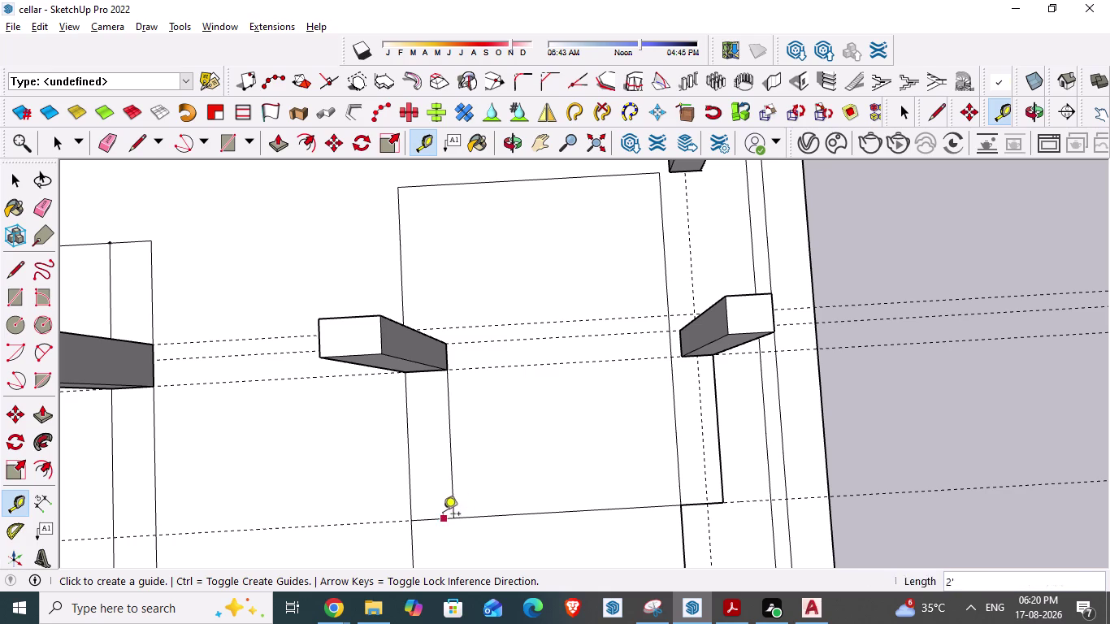
Place a guide 1'3" above the central rectangle's lower edge.
click(436, 518)
text(1')
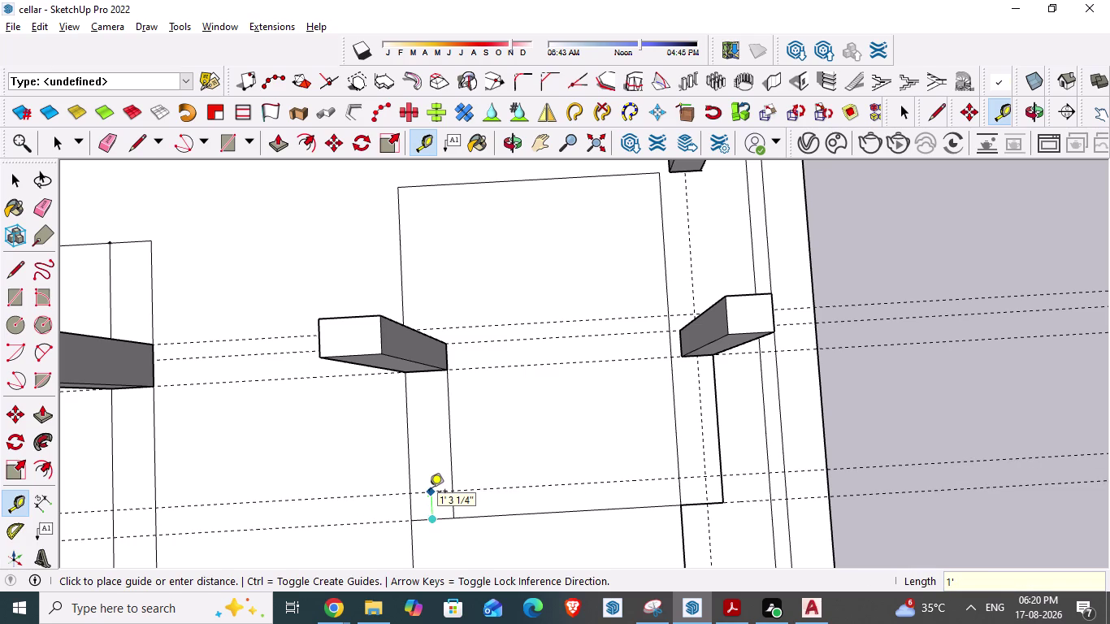
text(3")
key(Return)
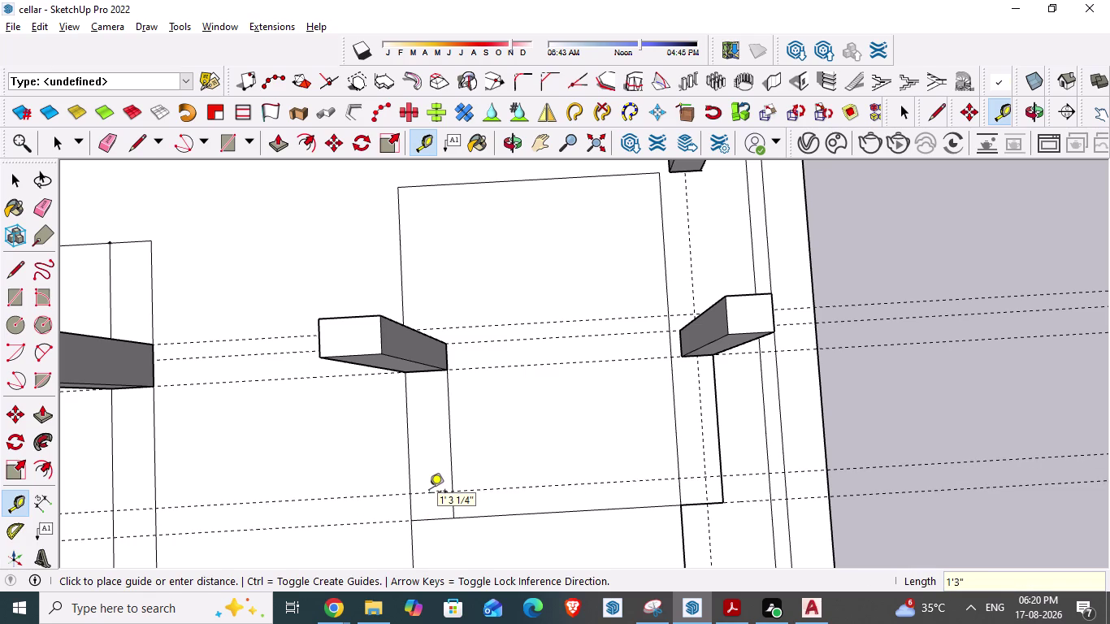
key(Escape)
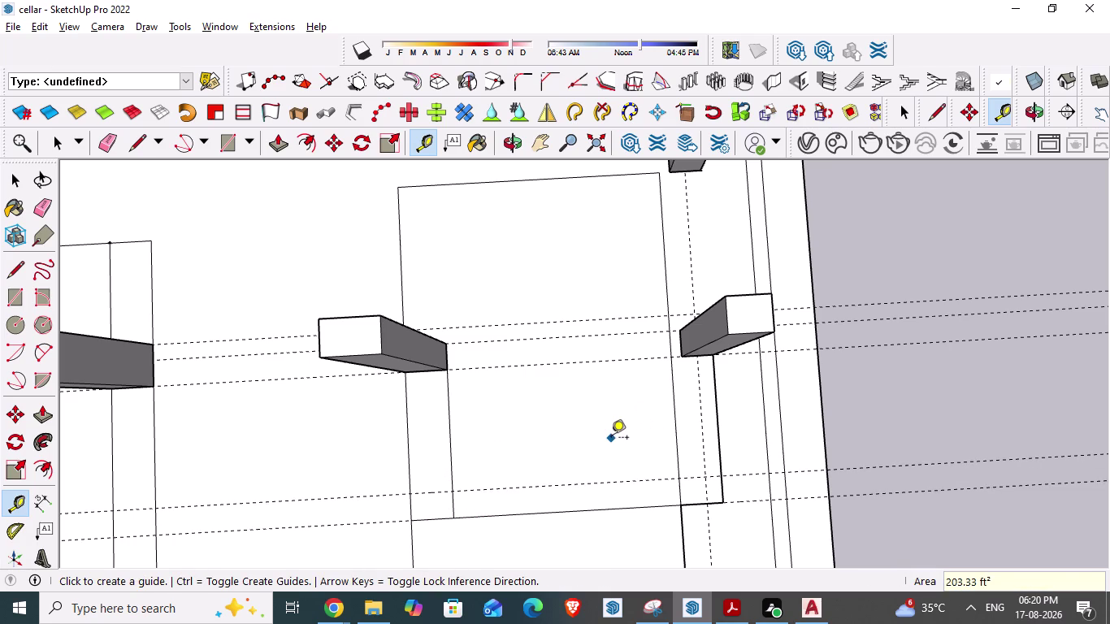
key(Escape)
key(Escape)
key(Escape)
key(space)
click(772, 84)
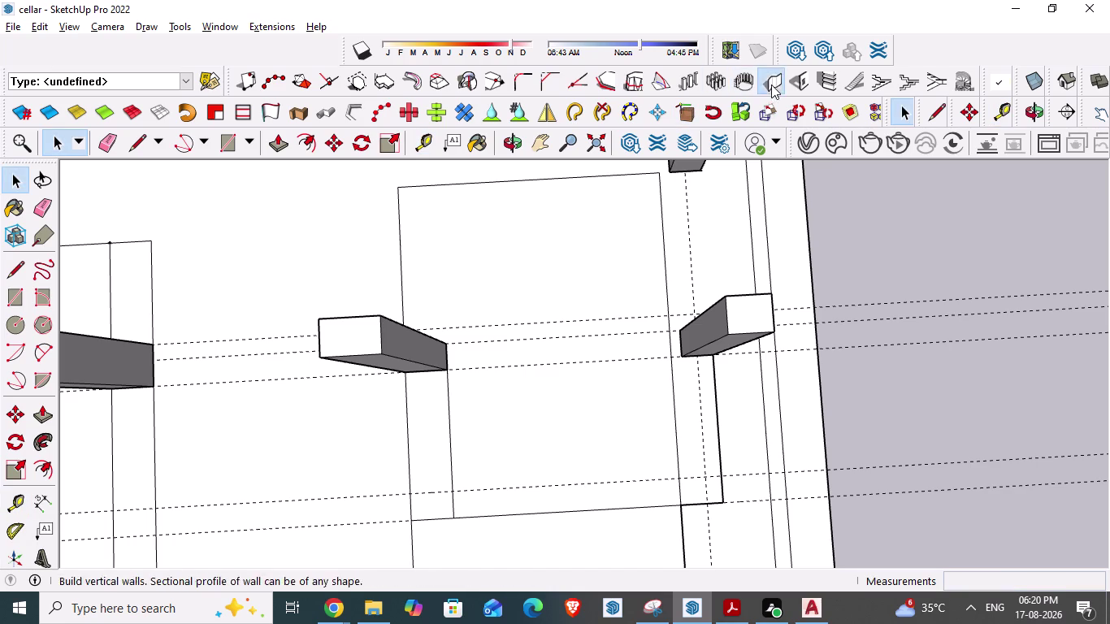
Build a 1'3"-thick, 10'-high wall stub on the lower guide at the central opening.
click(126, 411)
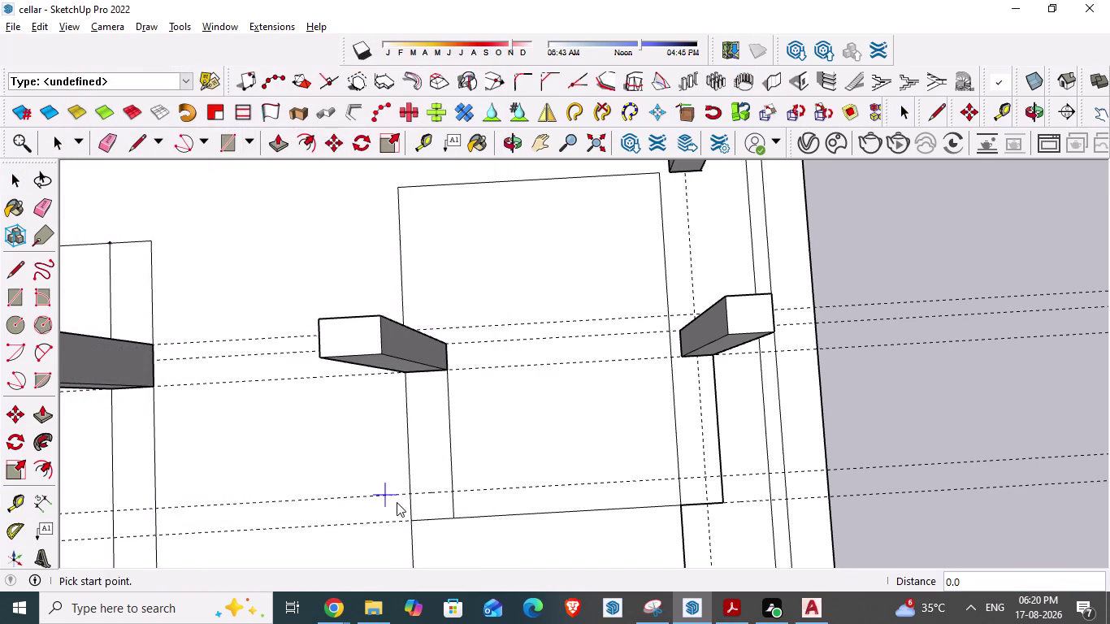
click(417, 518)
double_click(449, 516)
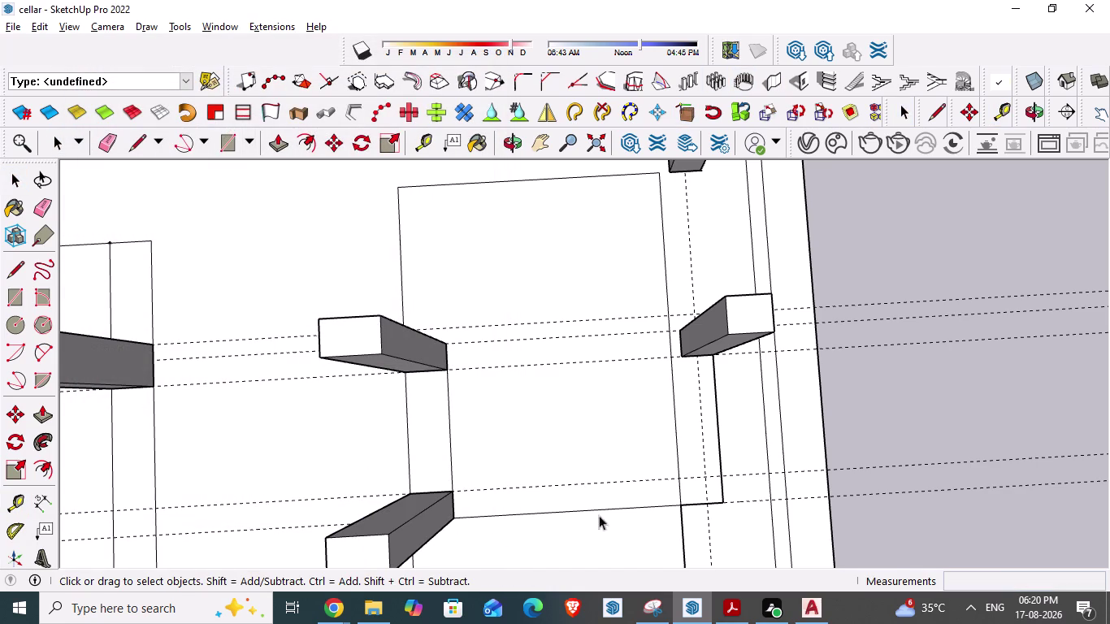
Build the matching wall stub at the right opening and delete a stray element.
click(772, 81)
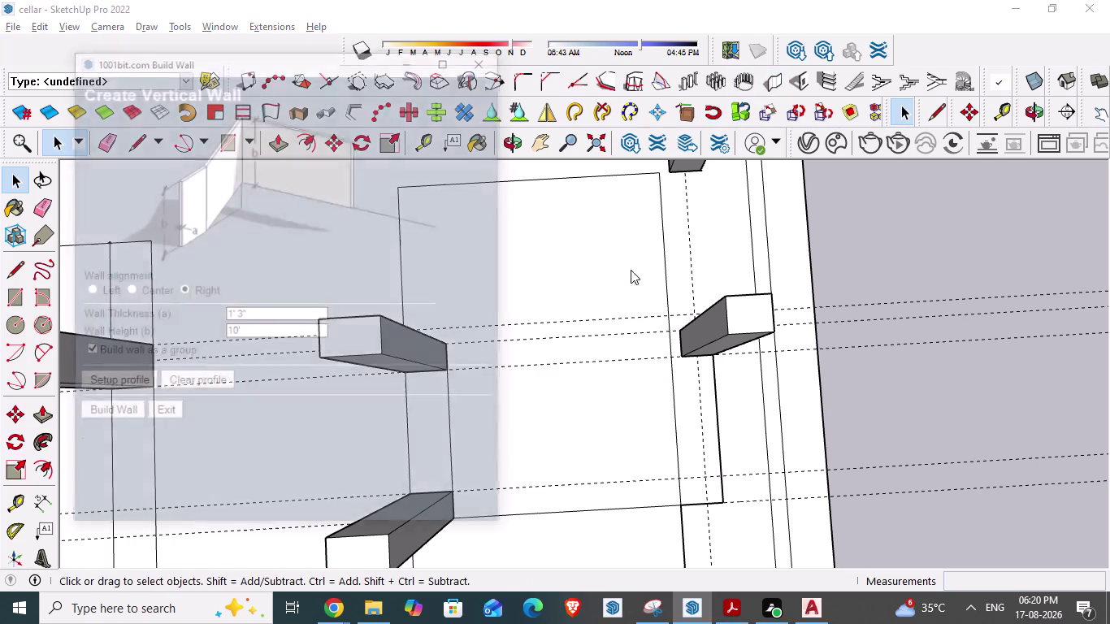
click(100, 411)
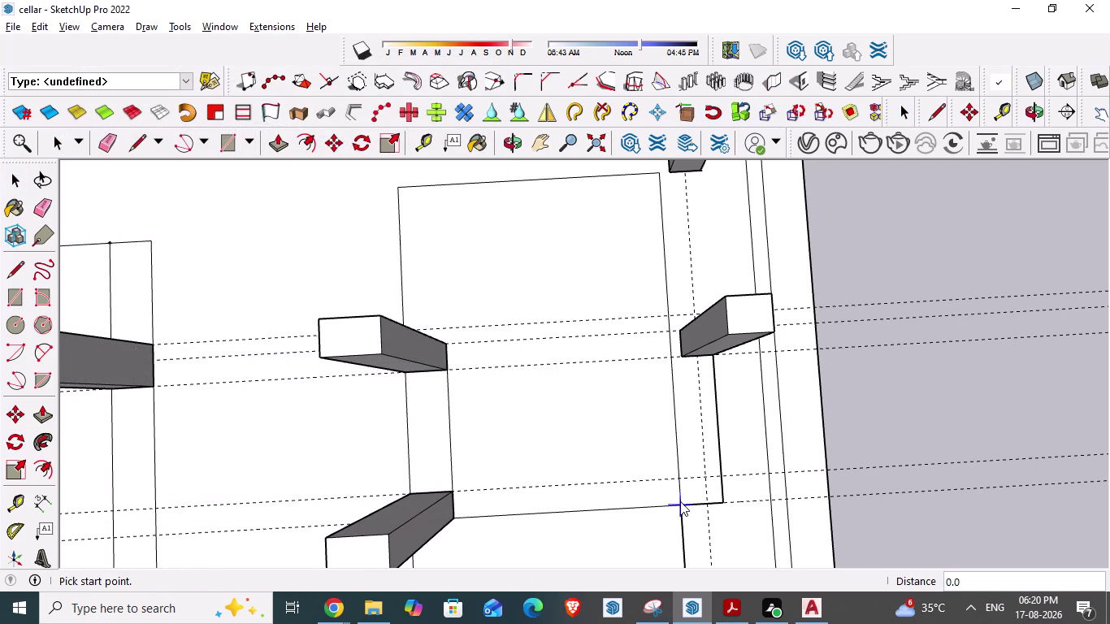
click(681, 502)
double_click(719, 498)
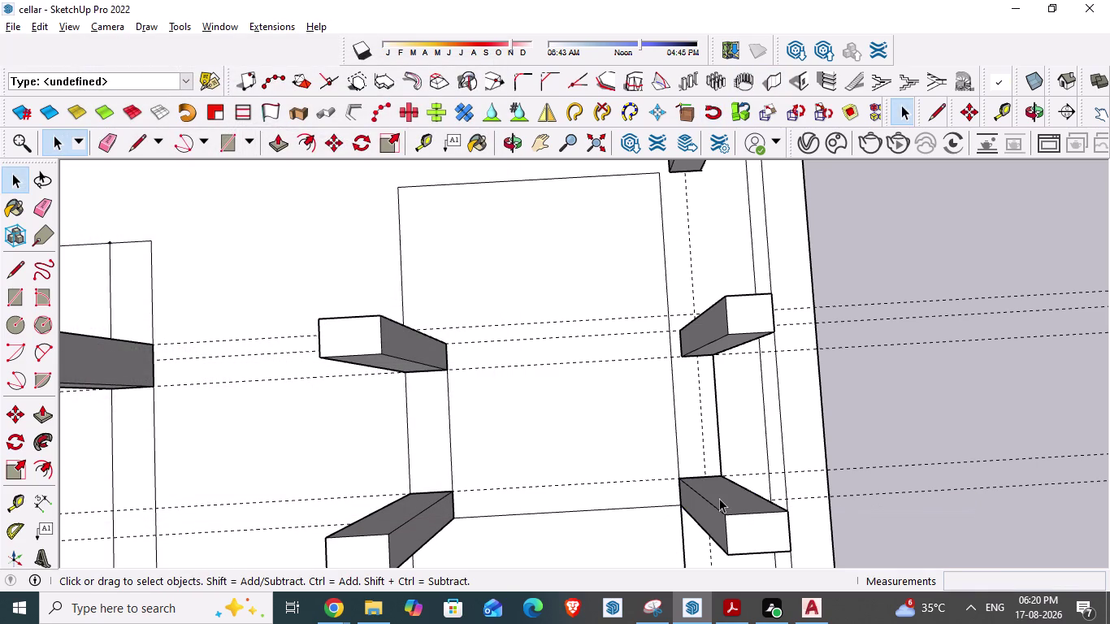
key(Escape)
click(719, 434)
key(Delete)
scroll(down, 3)
scroll(down, 3)
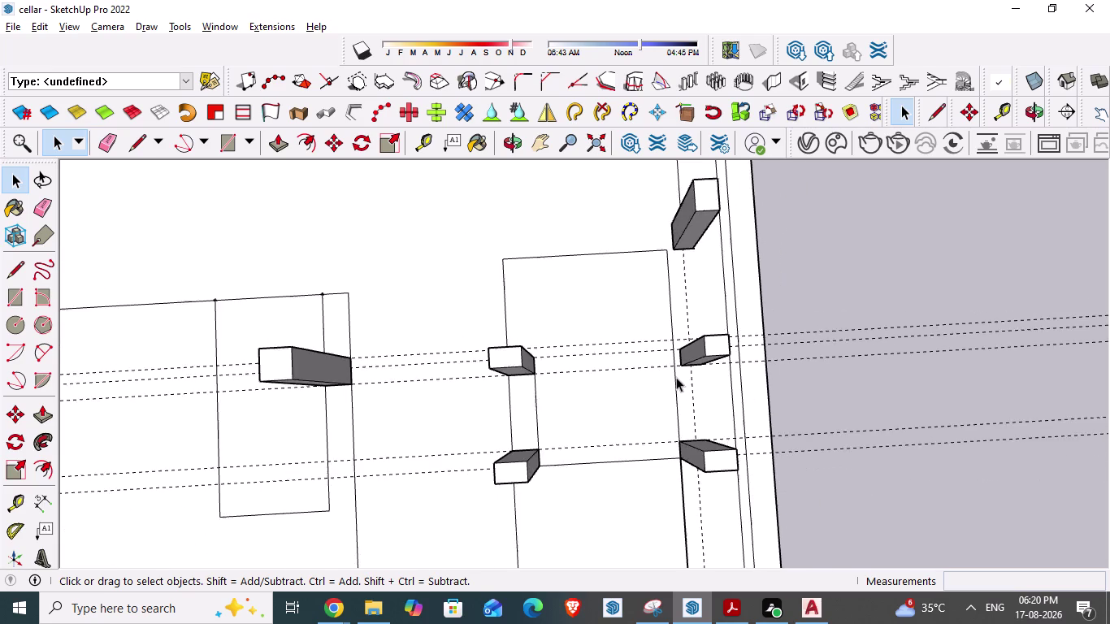
Orbit and zoom out to view the whole cellar from above, then save the model.
scroll(down, 3)
middle_drag(651, 502, 601, 355)
scroll(down, 3)
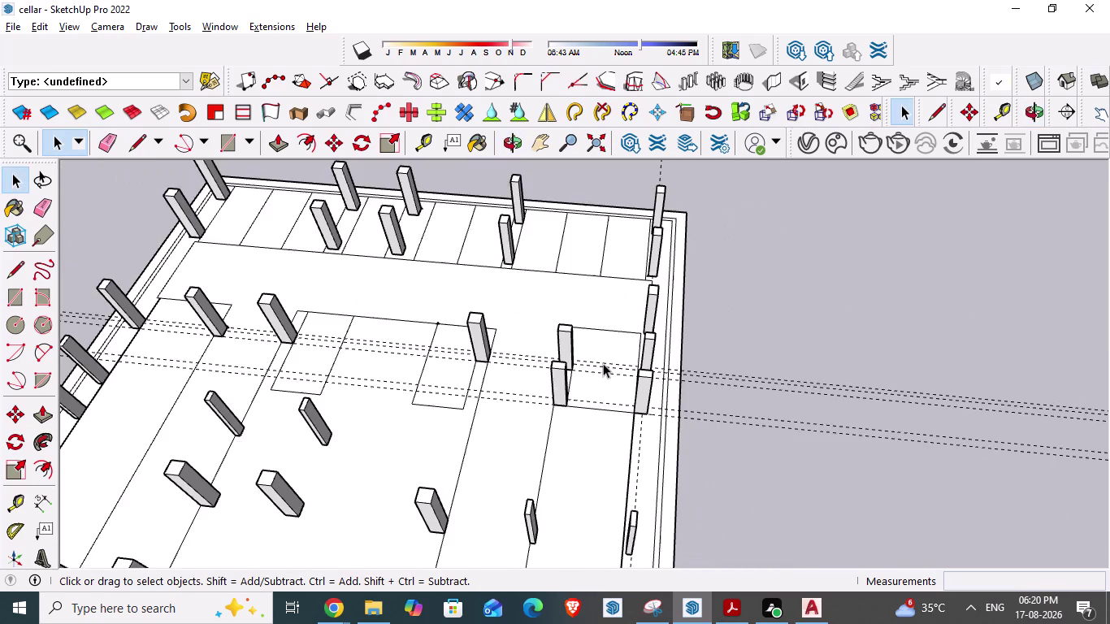
scroll(down, 3)
middle_drag(624, 493, 671, 569)
scroll(up, 3)
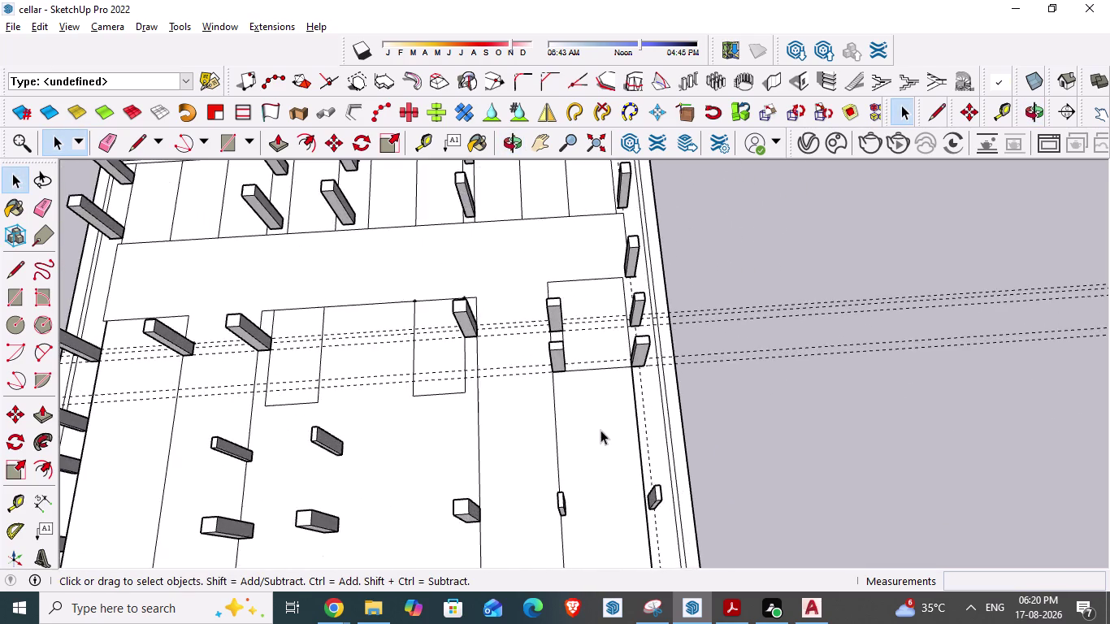
scroll(down, 3)
middle_drag(597, 432, 598, 506)
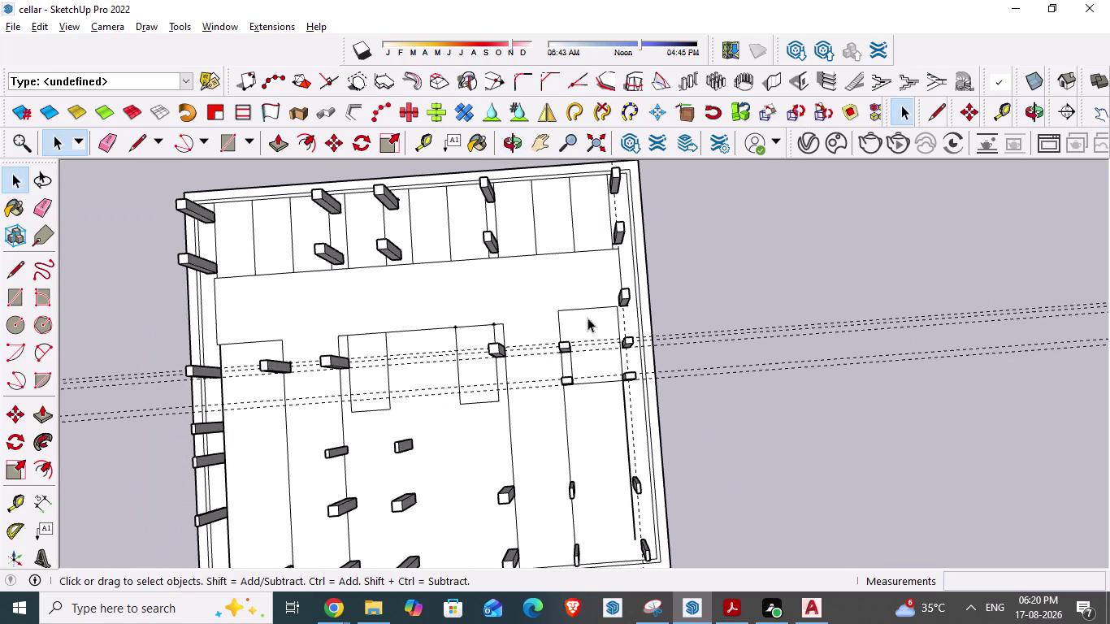
middle_drag(576, 354, 543, 379)
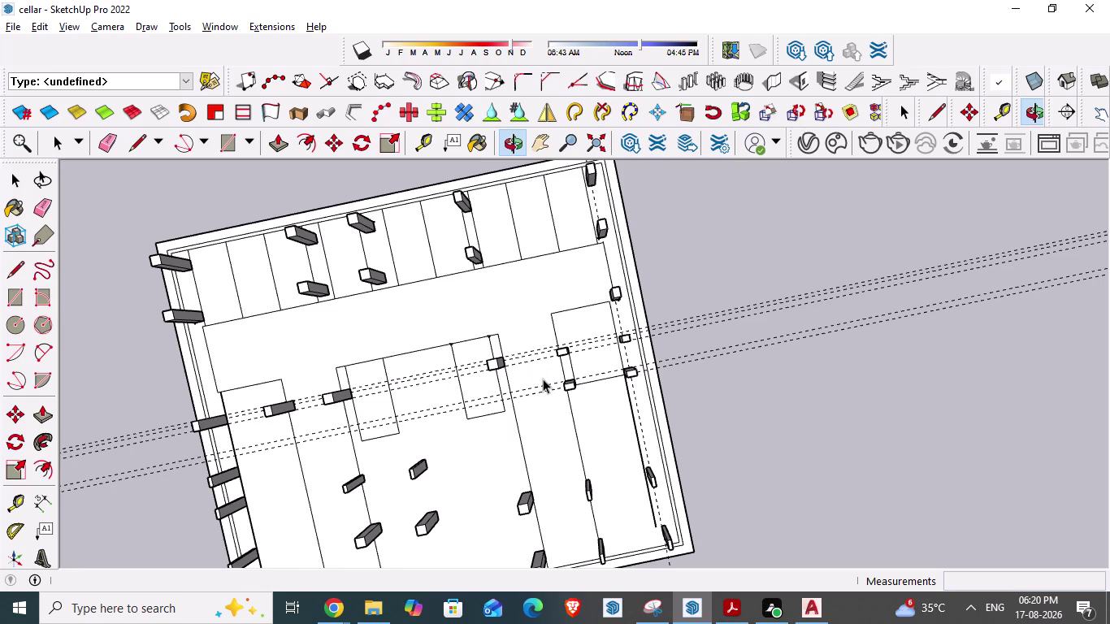
key(ctrl+s)
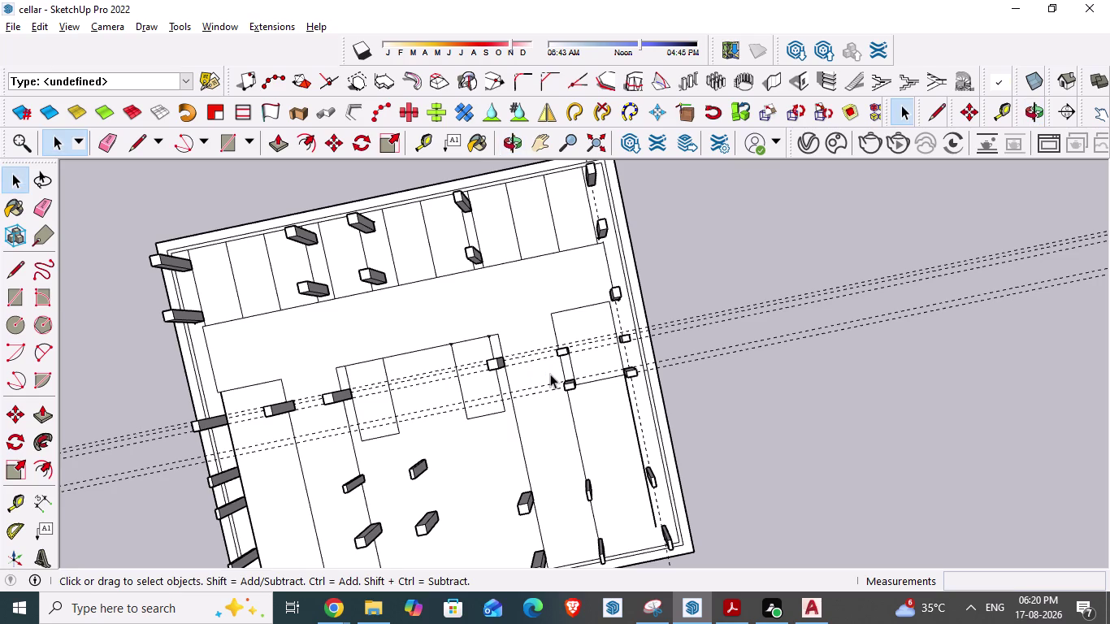
key(alt+Tab)
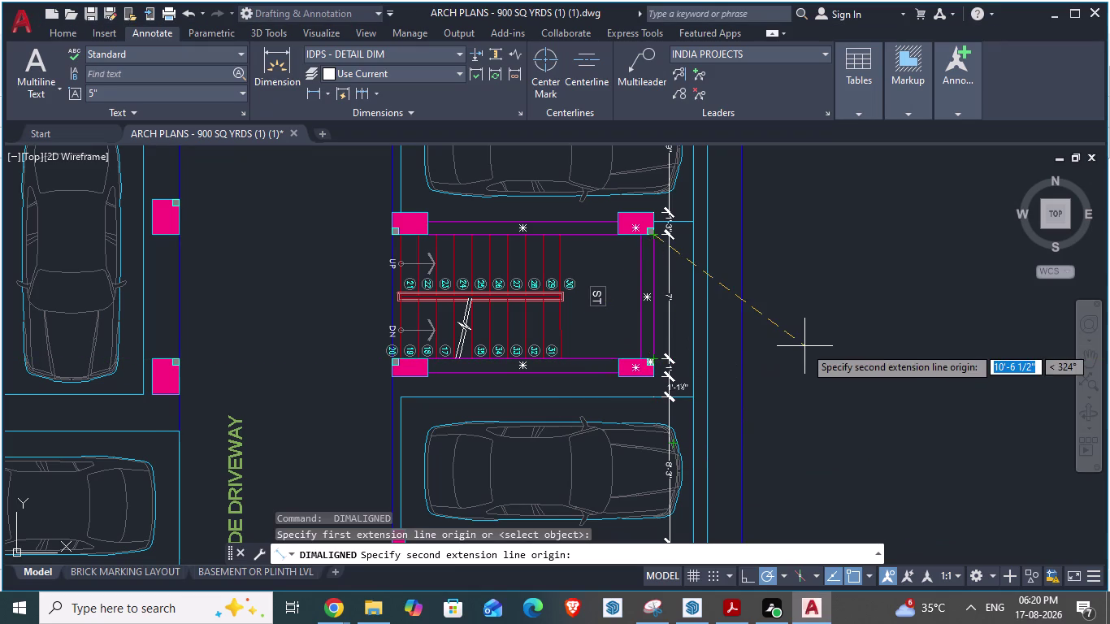
Cancel the stair-pillar aligned dimension, zoom around the AutoCAD cellar plan, then switch back to SketchUp.
key(Escape)
scroll(up, 3)
scroll(down, 3)
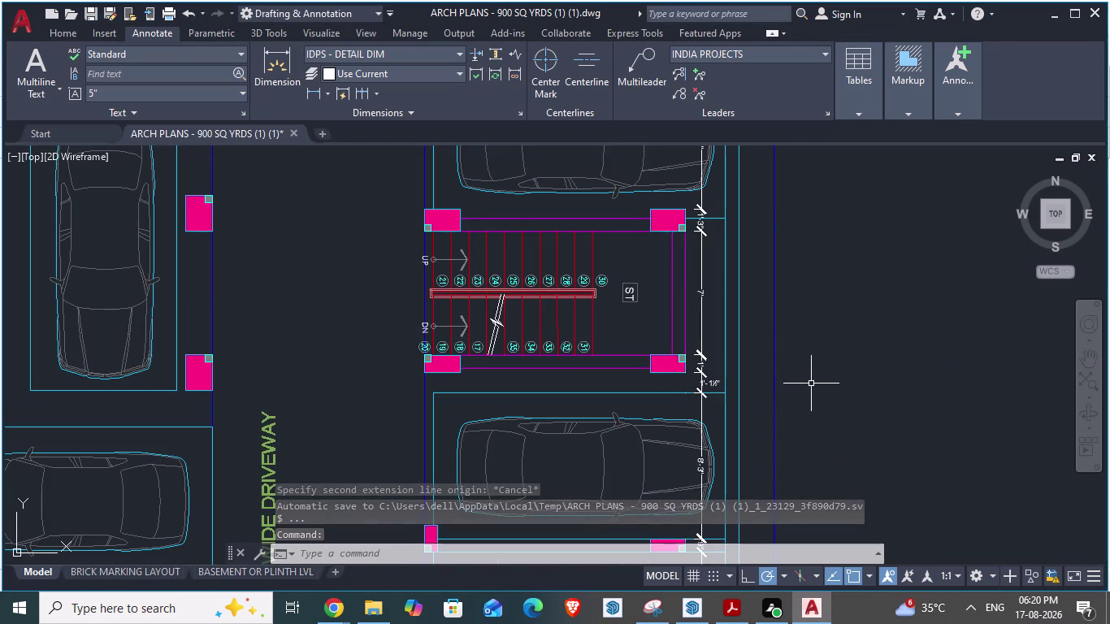
scroll(down, 3)
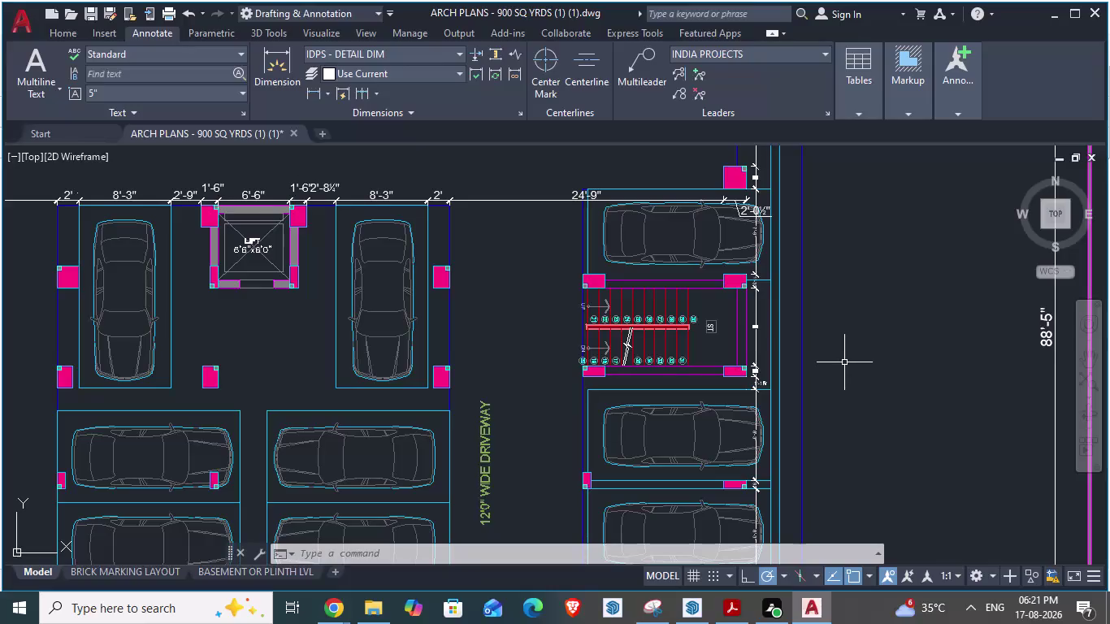
scroll(down, 3)
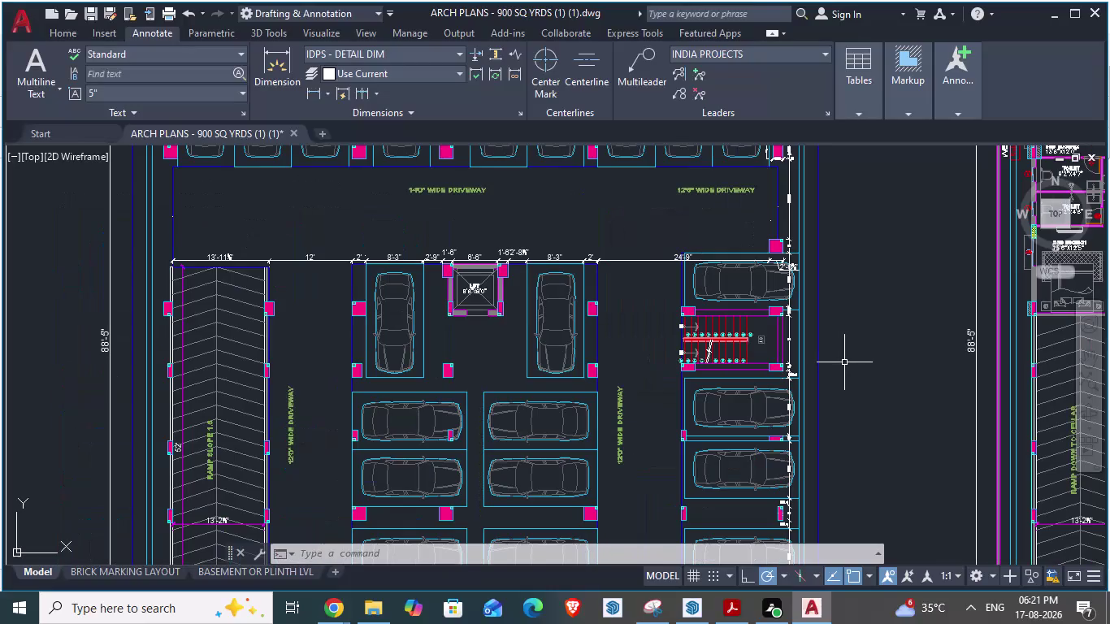
scroll(down, 3)
scroll(up, 3)
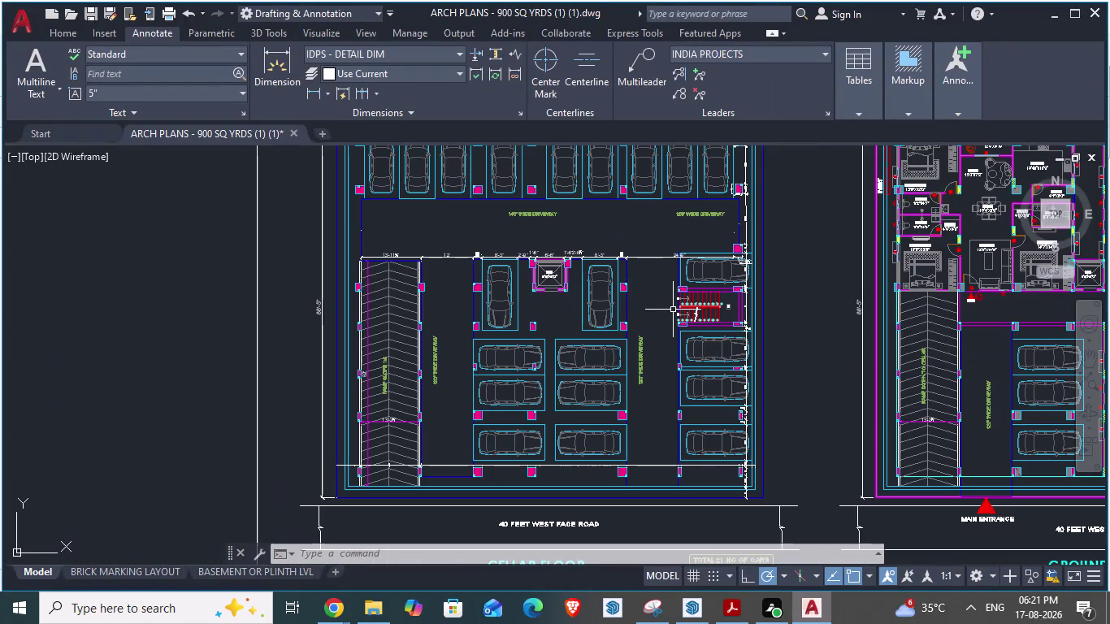
scroll(up, 3)
scroll(down, 3)
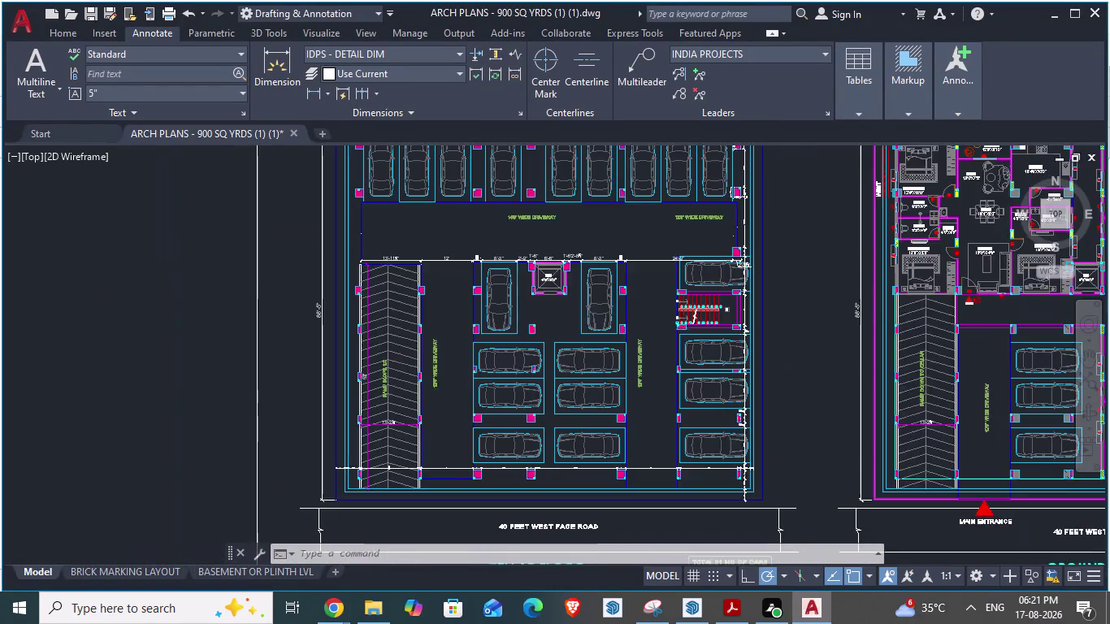
scroll(up, 3)
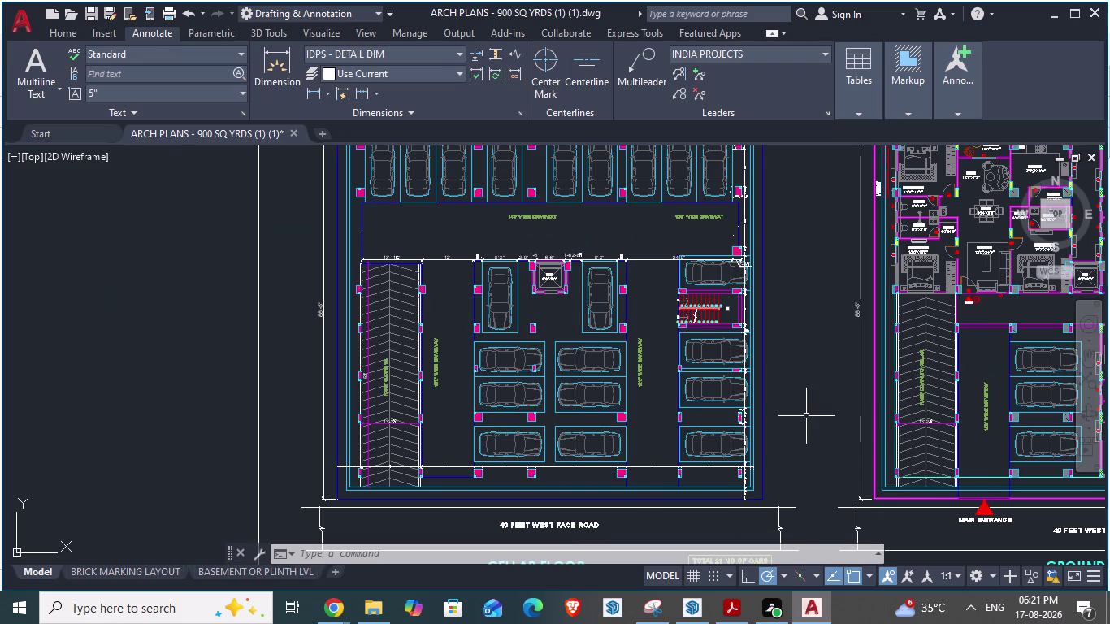
key(alt+Tab)
scroll(down, 3)
scroll(down, 3)
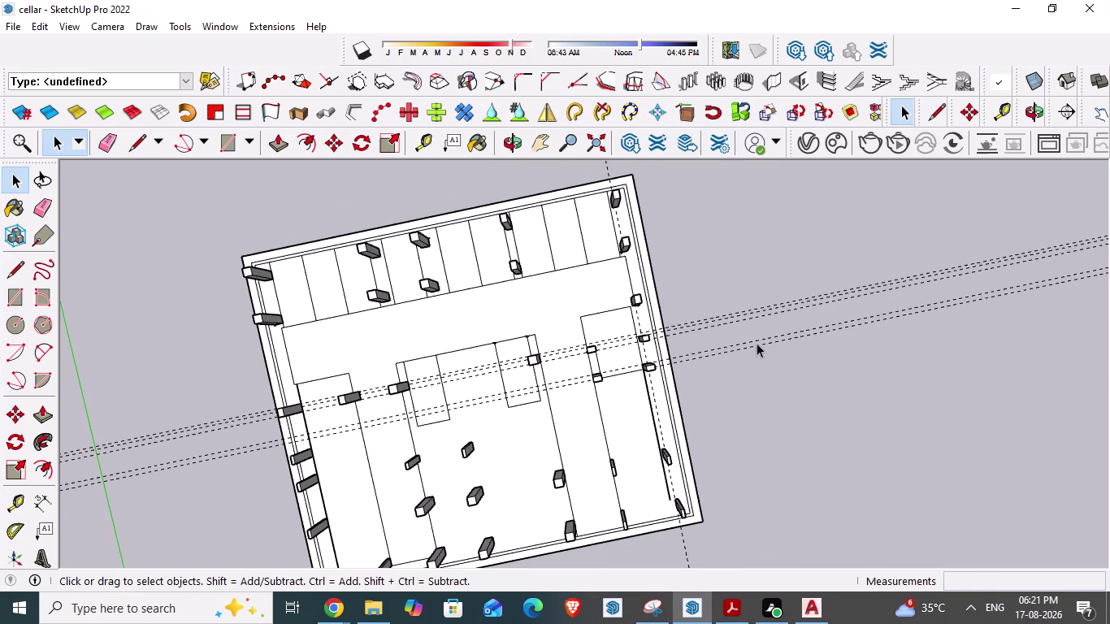
Draw connecting edges between the central and right wall stubs.
scroll(down, 3)
scroll(up, 3)
scroll(down, 3)
scroll(up, 3)
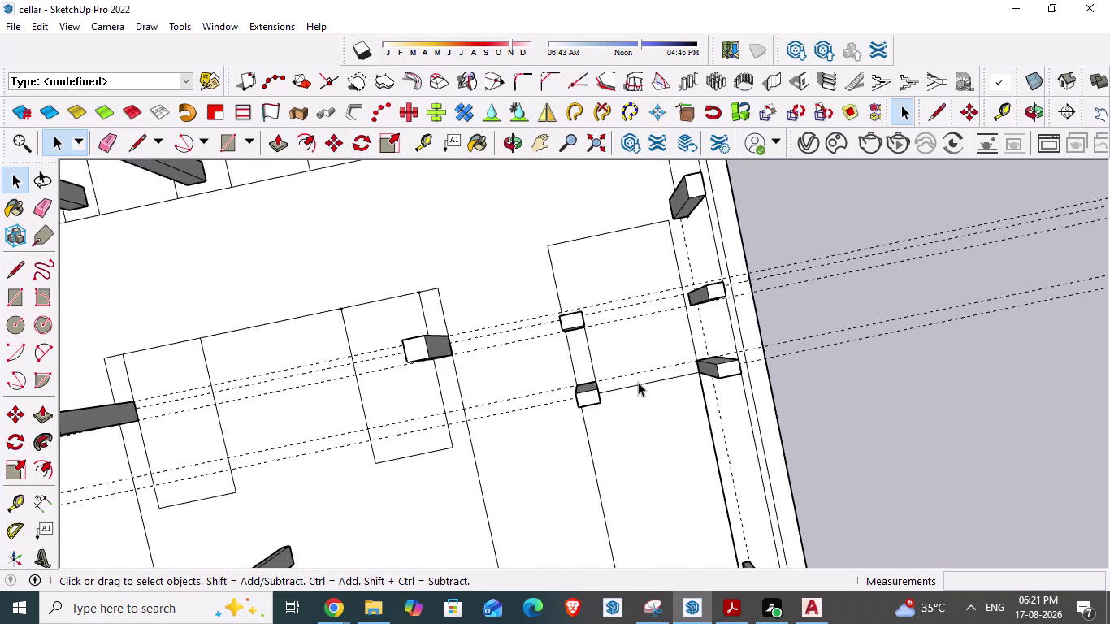
scroll(up, 3)
key(l)
scroll(up, 3)
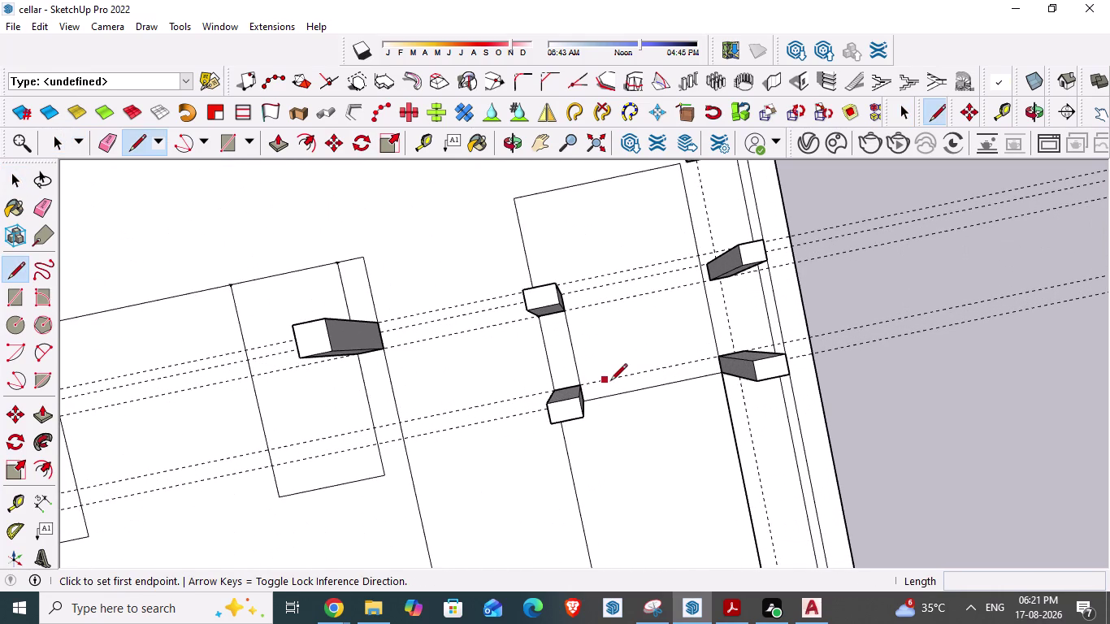
click(580, 385)
click(720, 349)
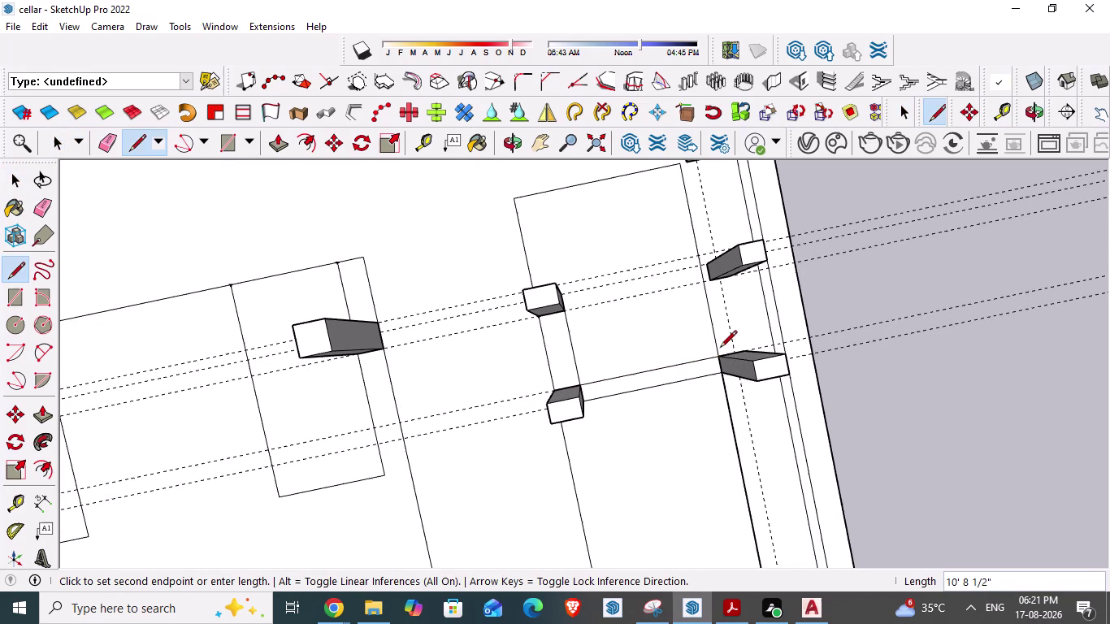
click(565, 316)
click(712, 282)
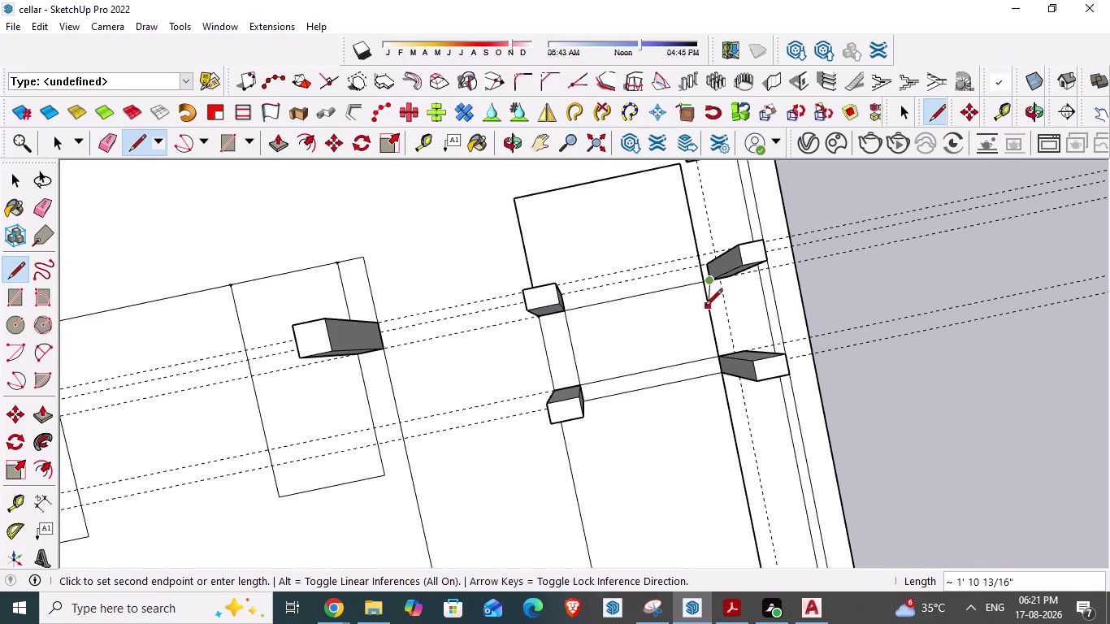
key(Escape)
Bring up the AutoCAD floor plan and zoom in on it.
key(alt+Tab)
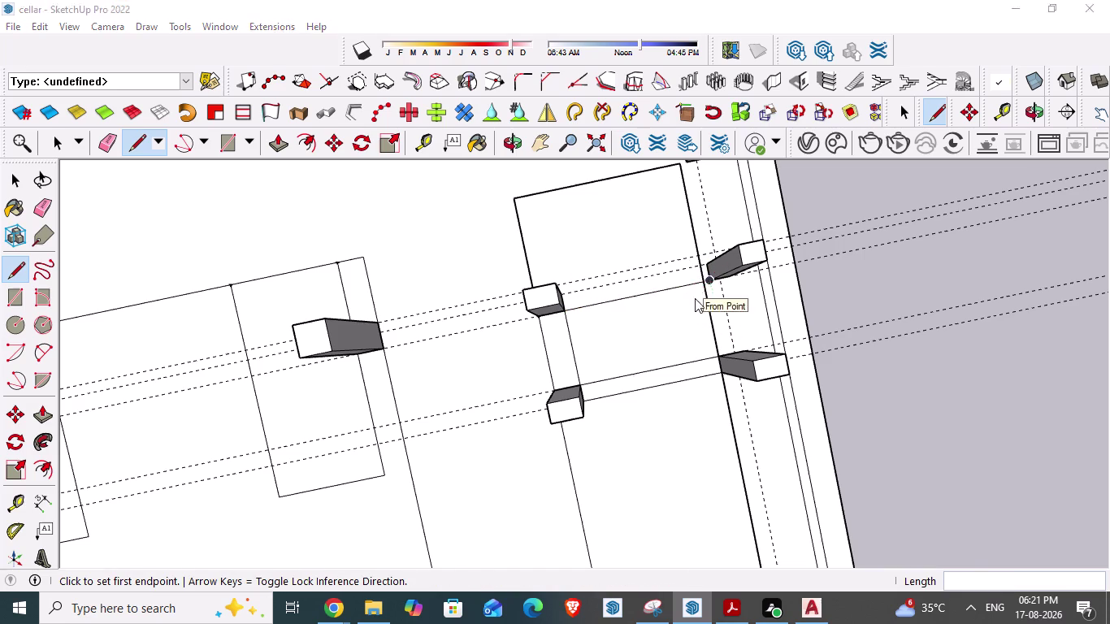
scroll(up, 3)
scroll(up, 3)
Place the first point of an aligned dimension on the AutoCAD stair plan, then return to SketchUp.
scroll(down, 3)
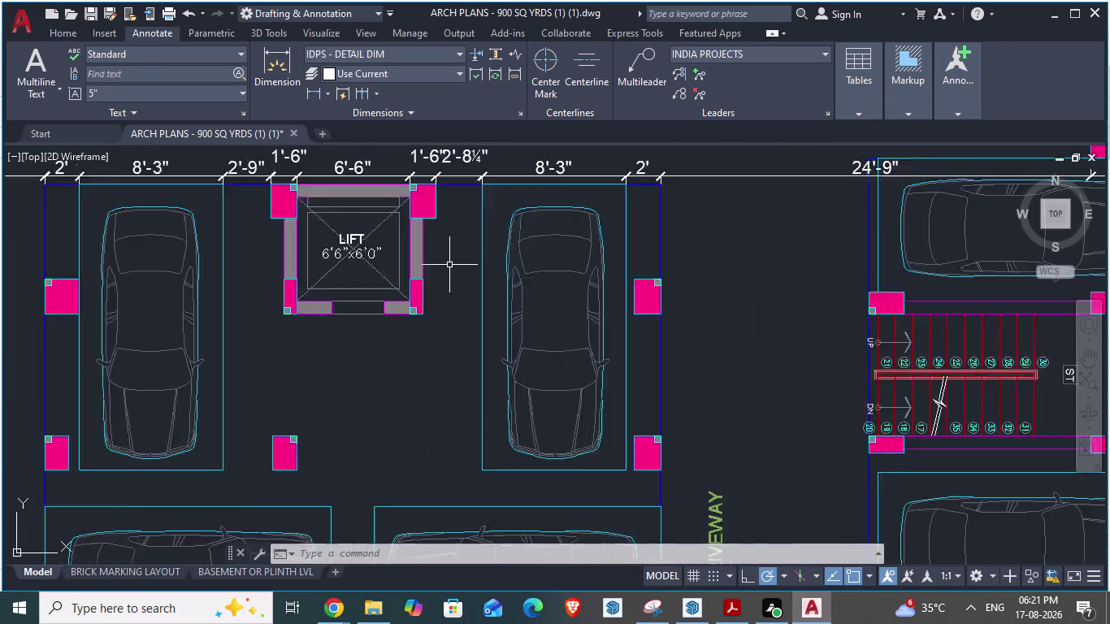
scroll(down, 3)
scroll(up, 3)
scroll(up, 3)
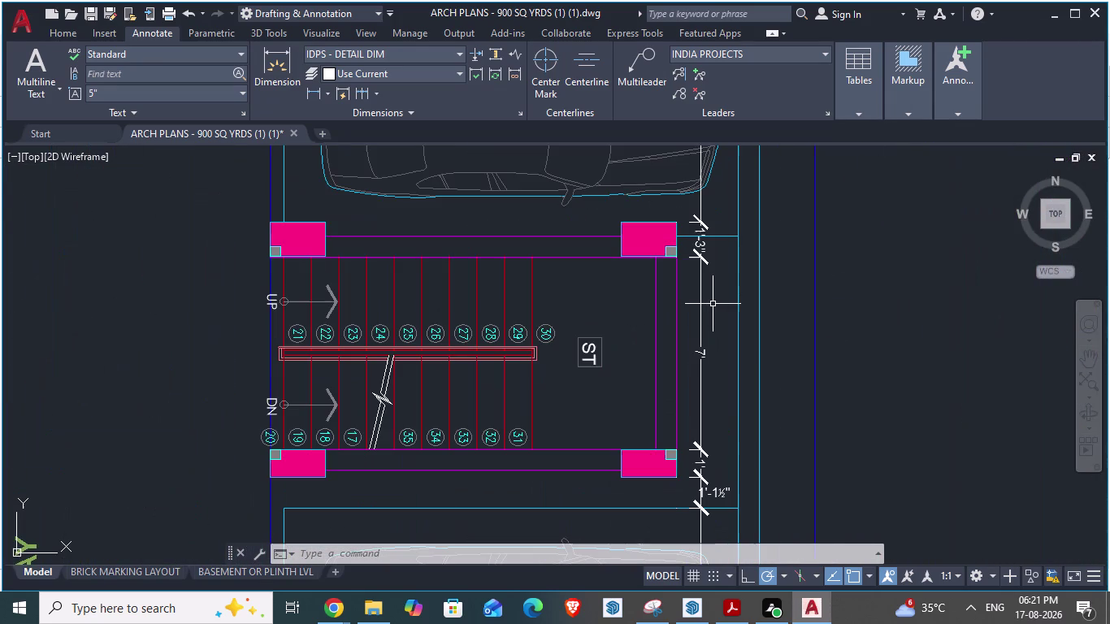
key(space)
click(651, 333)
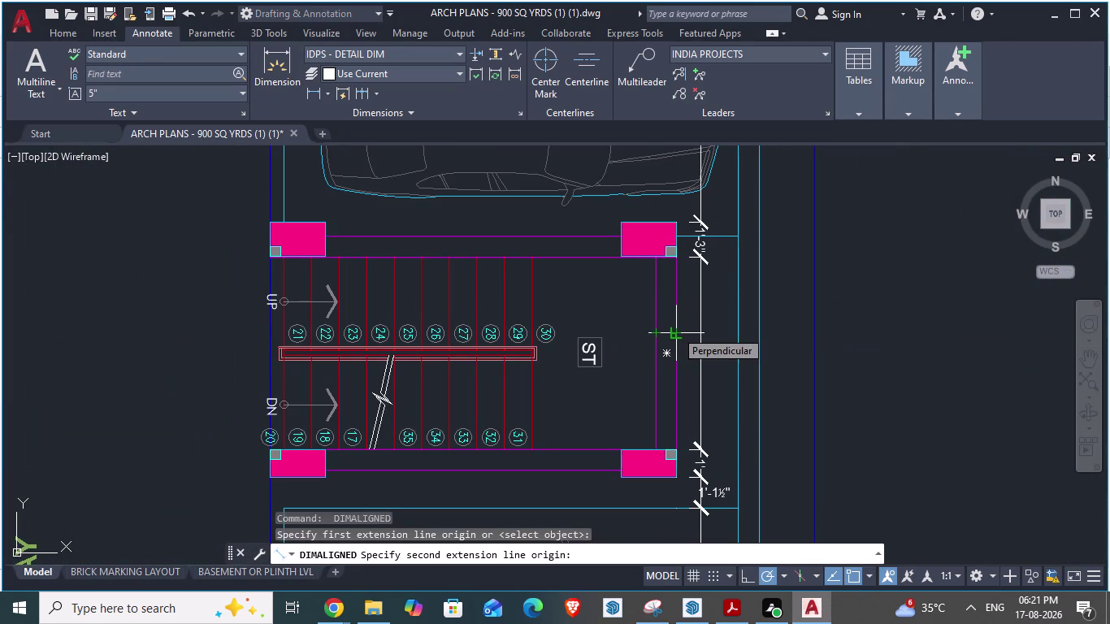
key(Escape)
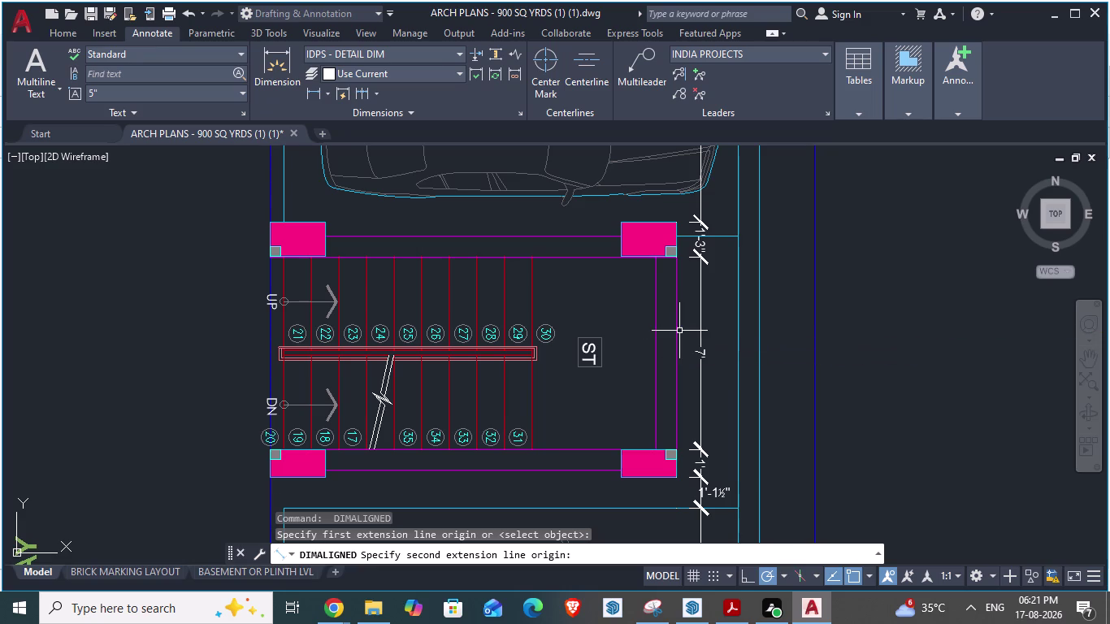
key(alt+Tab)
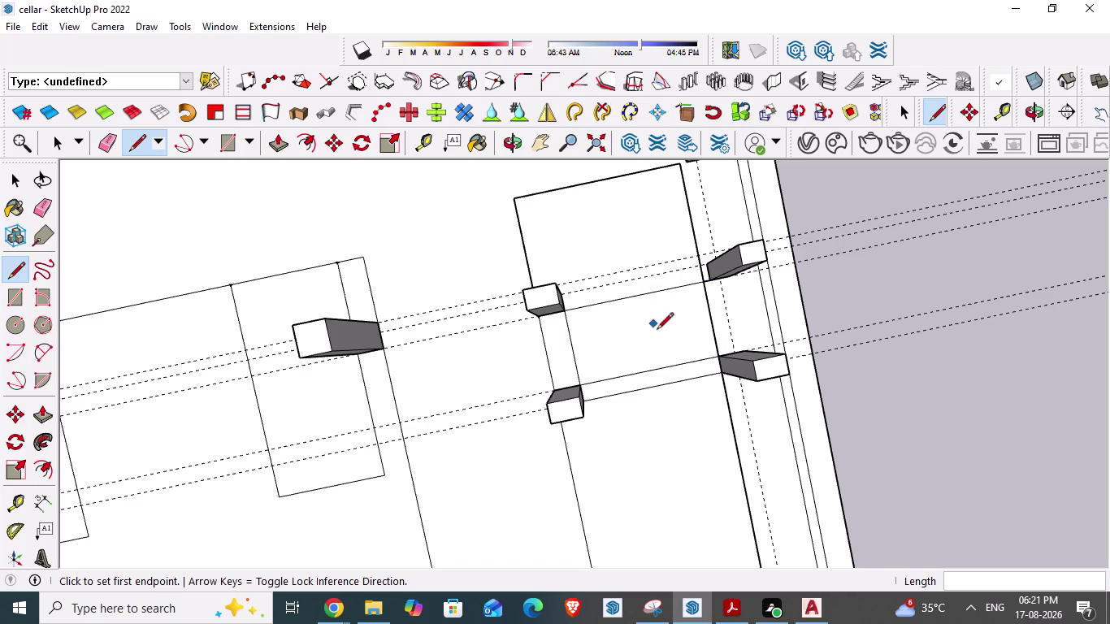
Cancel the offset attempt and test a guide from the opening's edge with Tape Measure.
key(Escape)
key(o)
key(Escape)
click(45, 473)
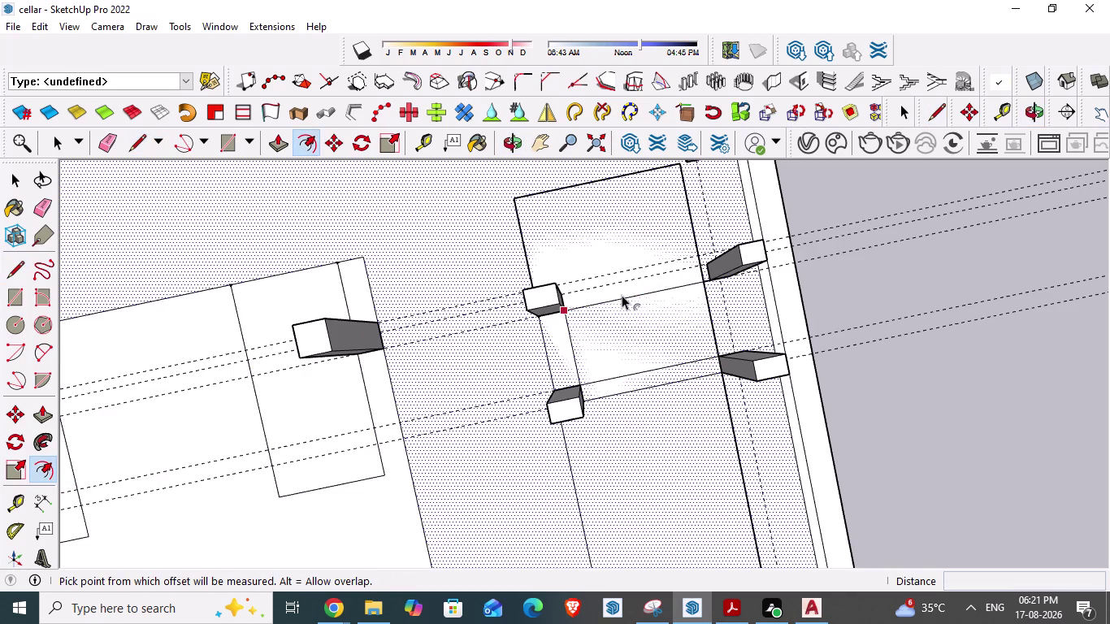
key(Escape)
key(Escape)
key(Escape)
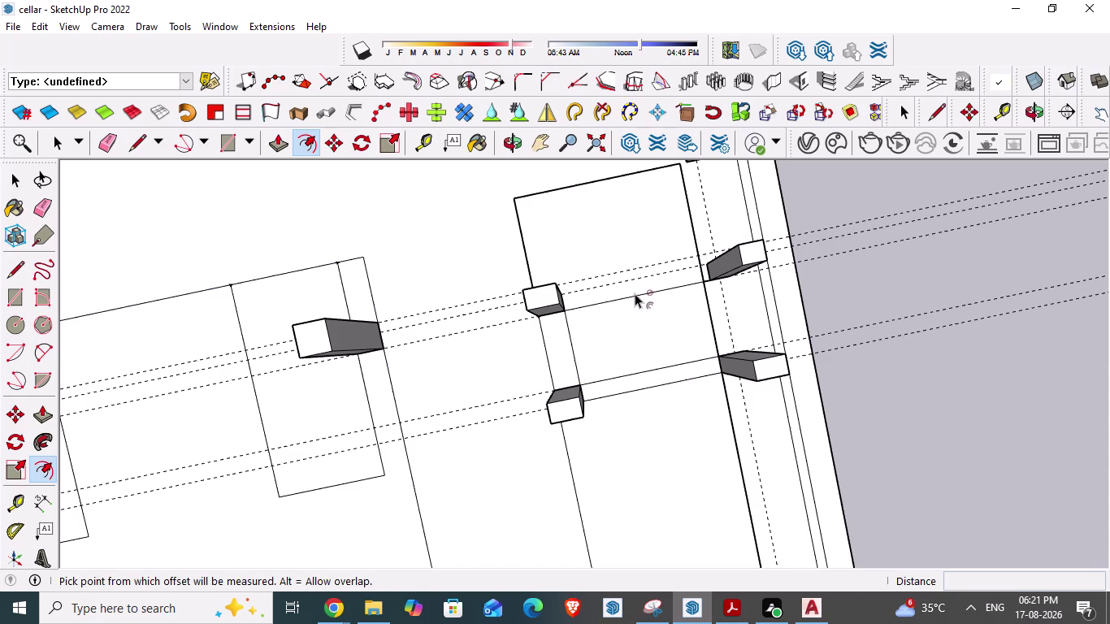
key(space)
key(space)
text(t)
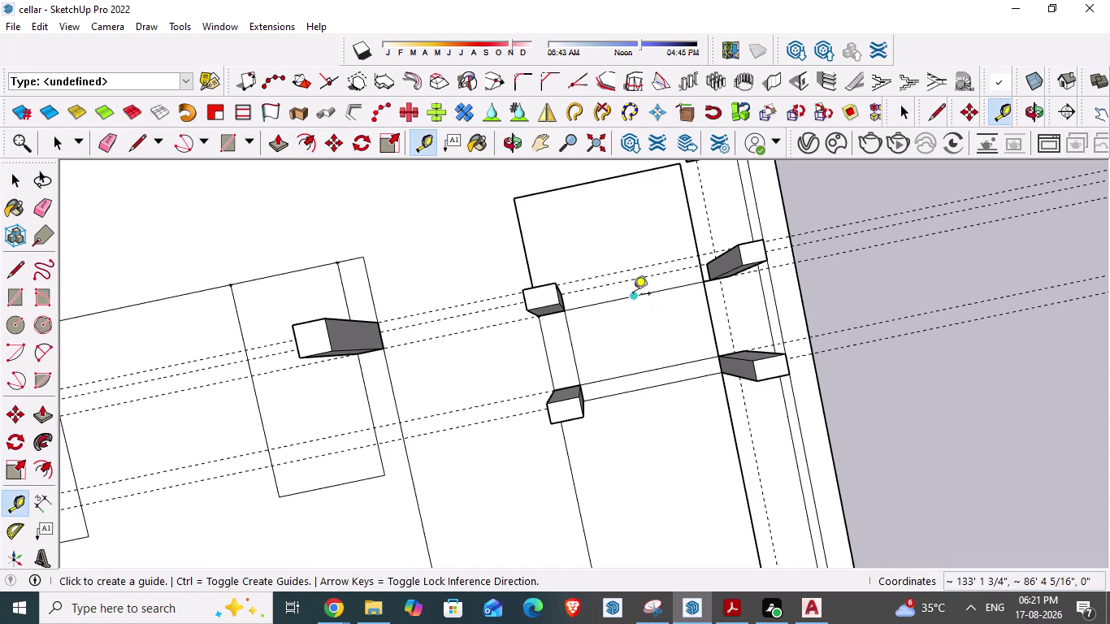
click(633, 295)
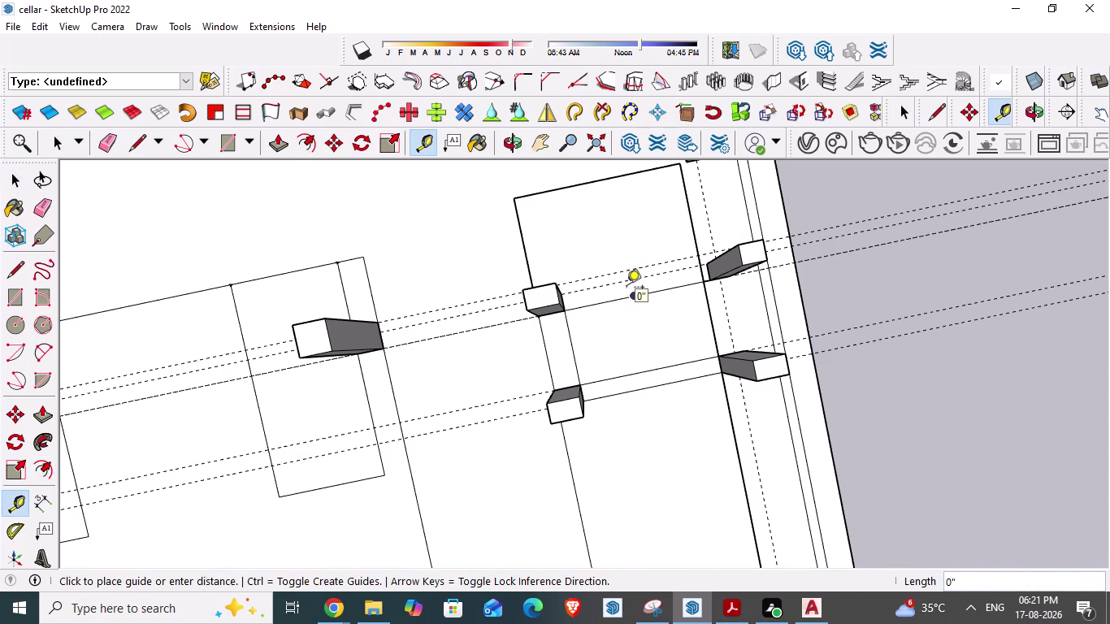
key(Escape)
Erase the doubled and leftover guide lines across the column opening.
key(e)
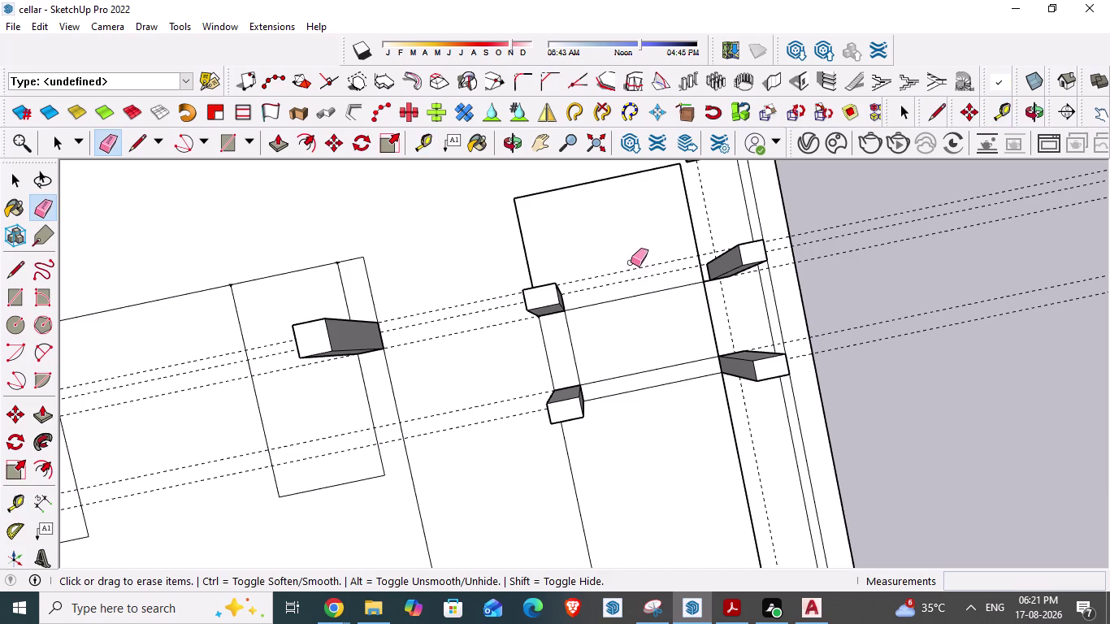
drag(631, 263, 634, 284)
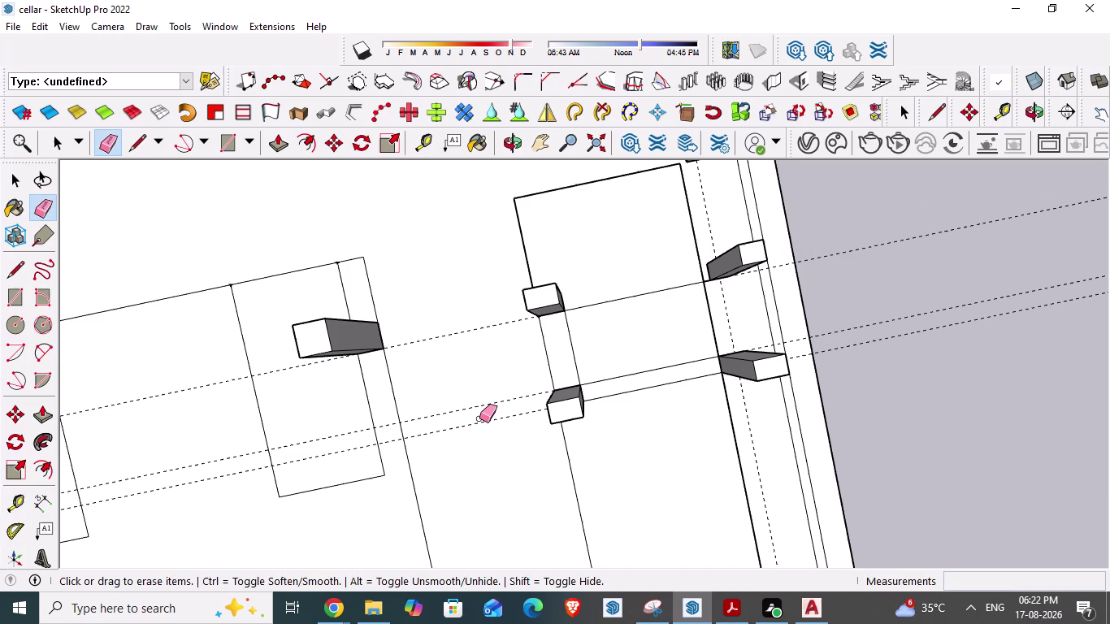
middle_drag(492, 398, 482, 335)
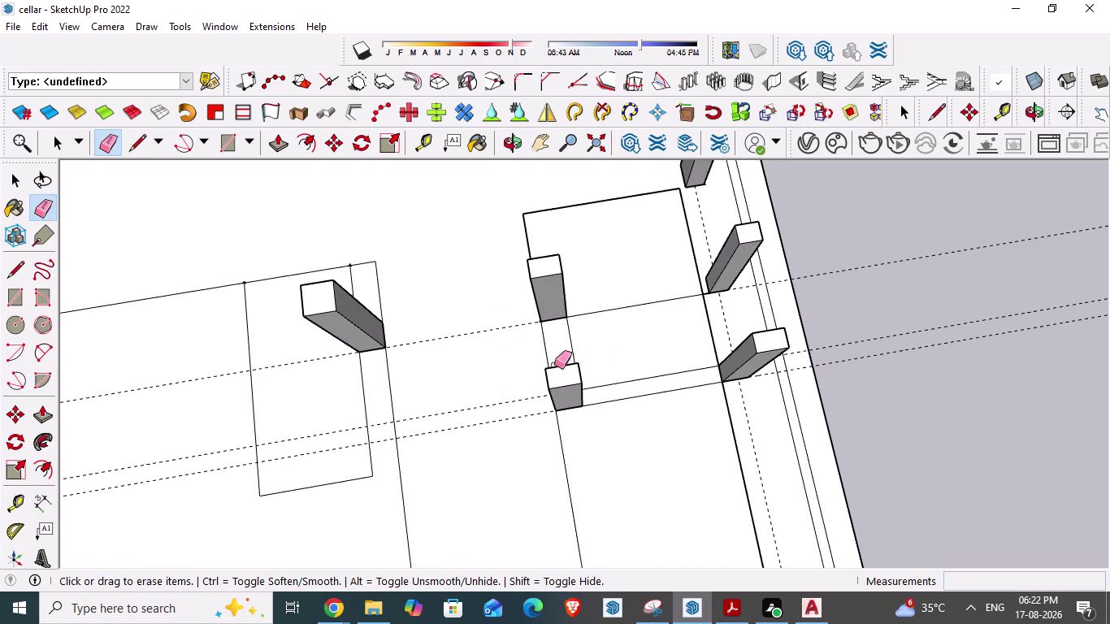
key(Escape)
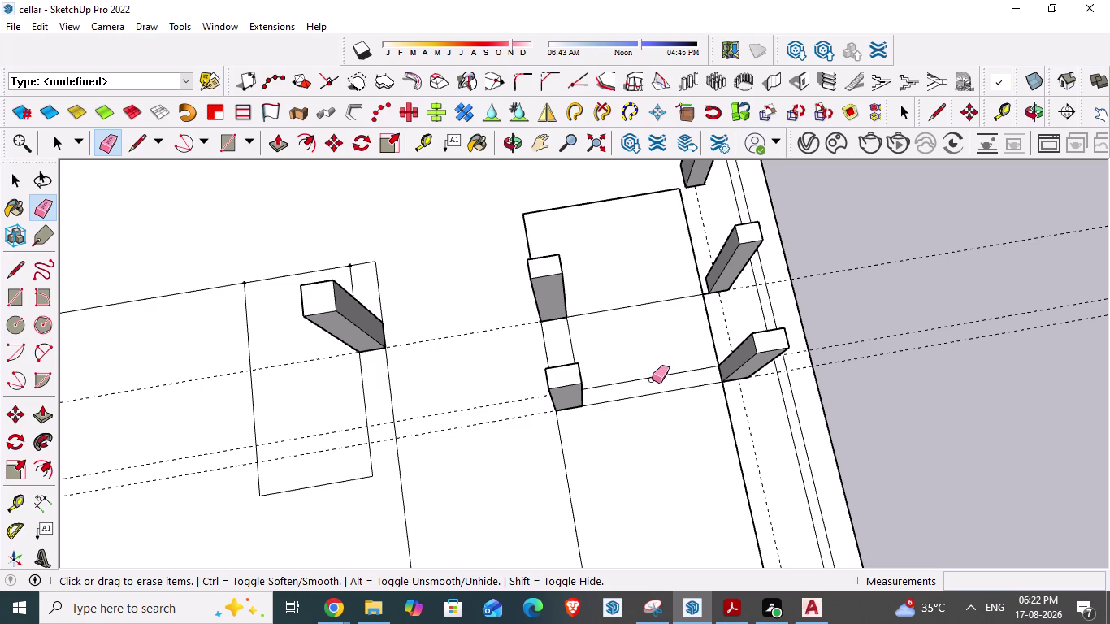
click(651, 392)
click(649, 394)
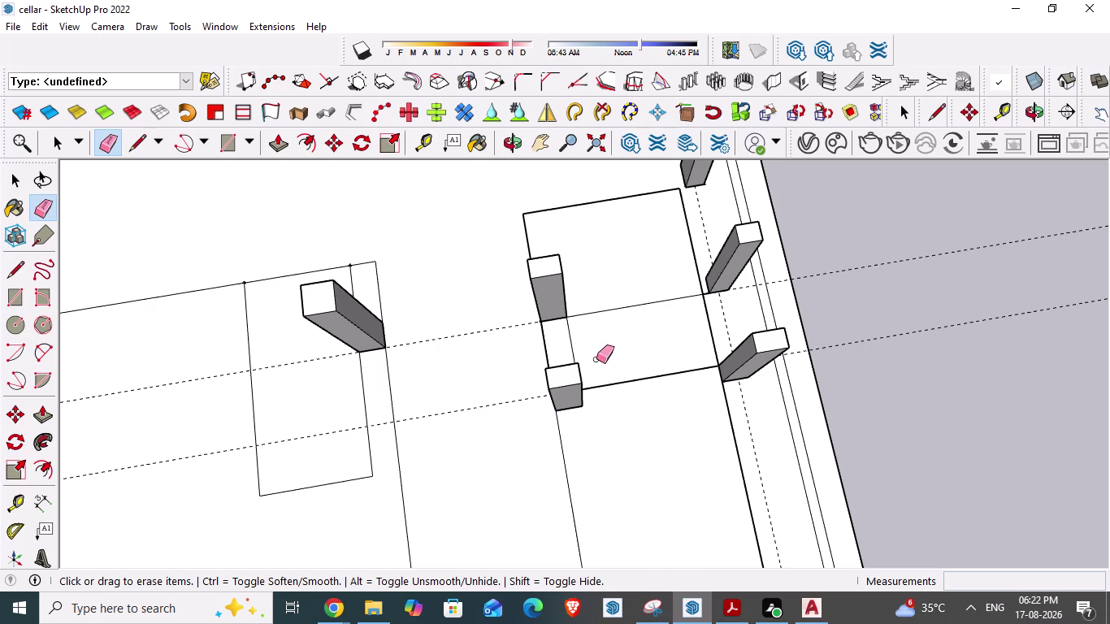
scroll(down, 3)
middle_drag(659, 364, 641, 410)
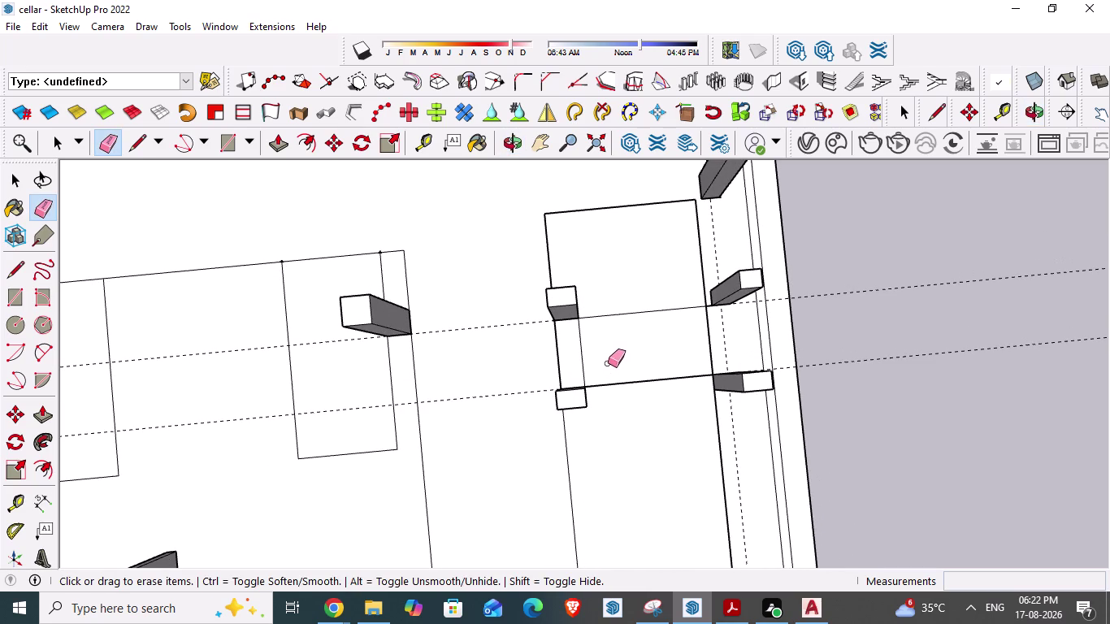
click(582, 348)
scroll(up, 3)
scroll(up, 3)
middle_drag(734, 326, 691, 329)
Recheck the AutoCAD stair plan, then orbit the SketchUp cellar model.
key(alt+Tab)
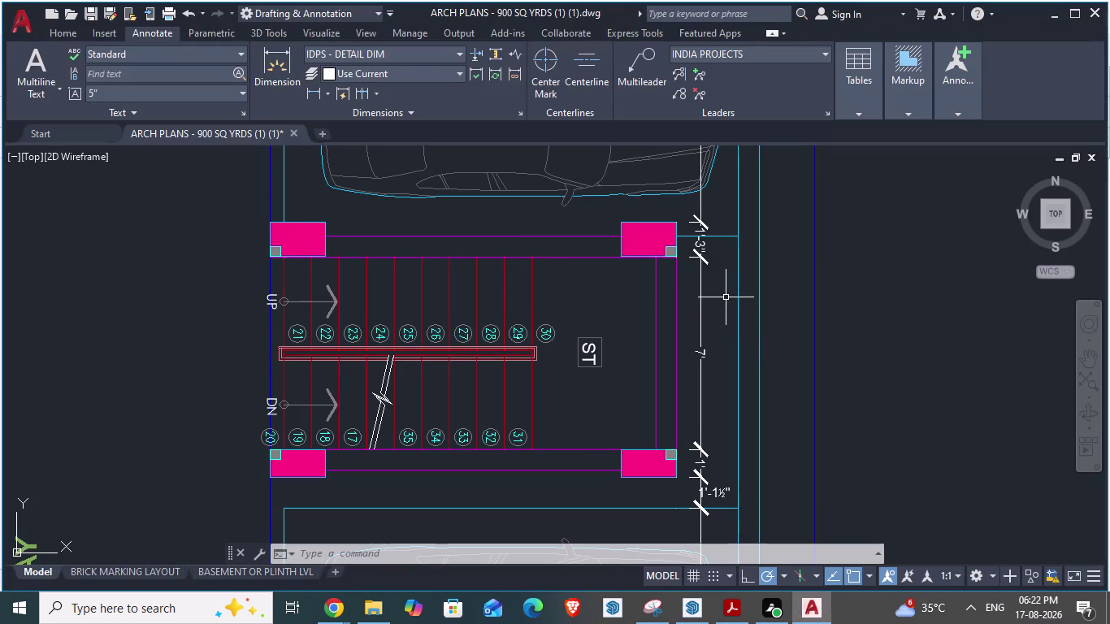
key(alt+Tab)
middle_drag(826, 353, 591, 245)
middle_drag(650, 423, 534, 353)
key(Escape)
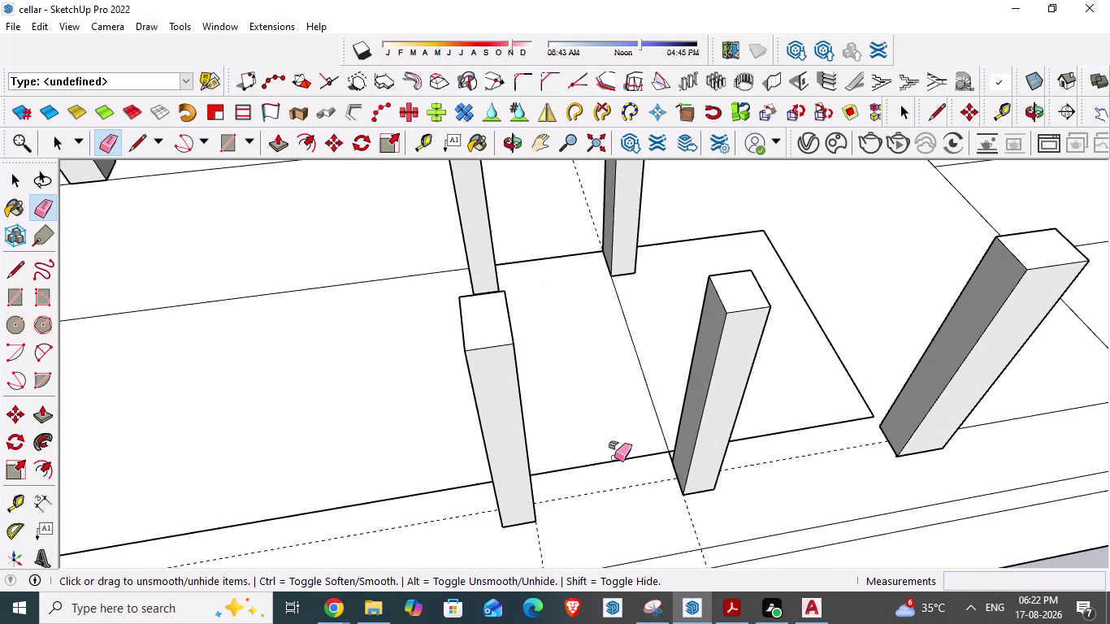
Draw an edge from one column's base to the neighbouring column's base.
click(614, 457)
click(615, 460)
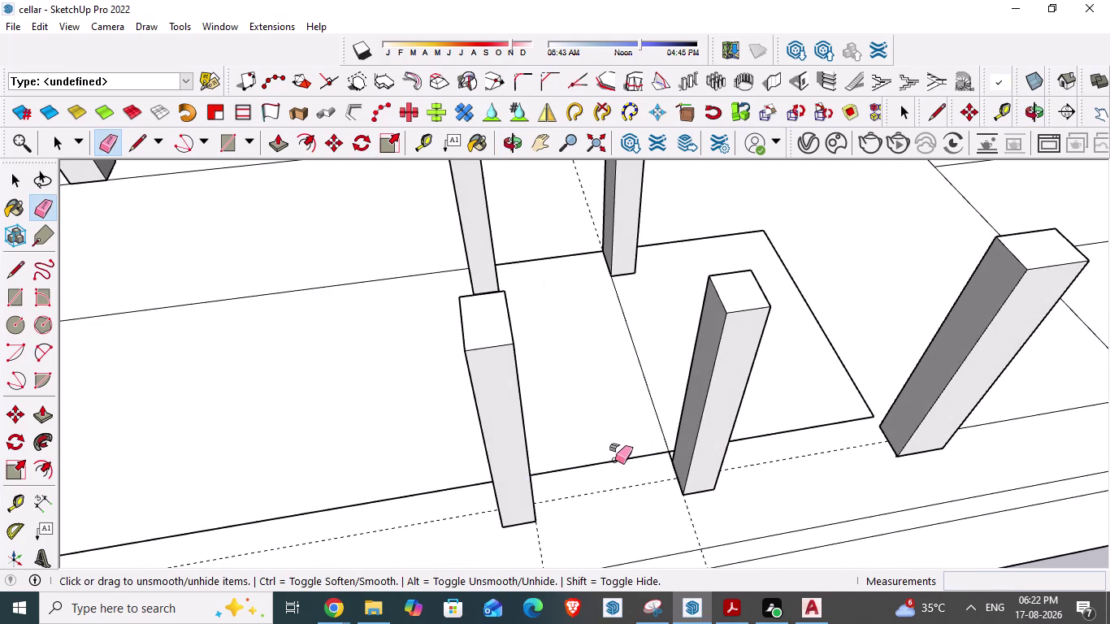
click(615, 460)
scroll(up, 3)
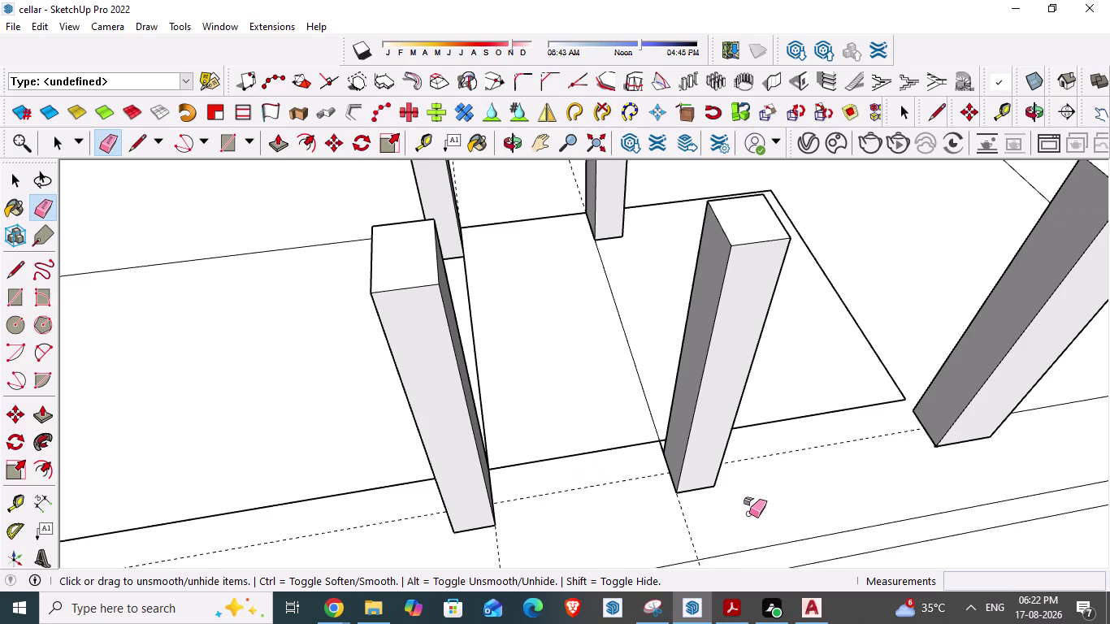
key(Escape)
key(l)
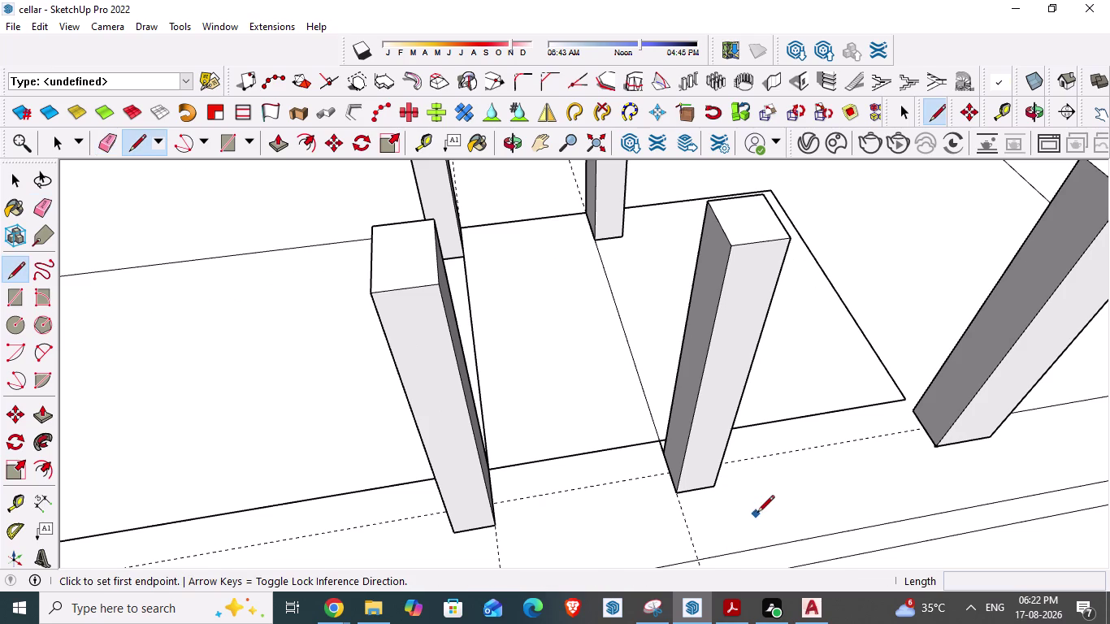
click(496, 521)
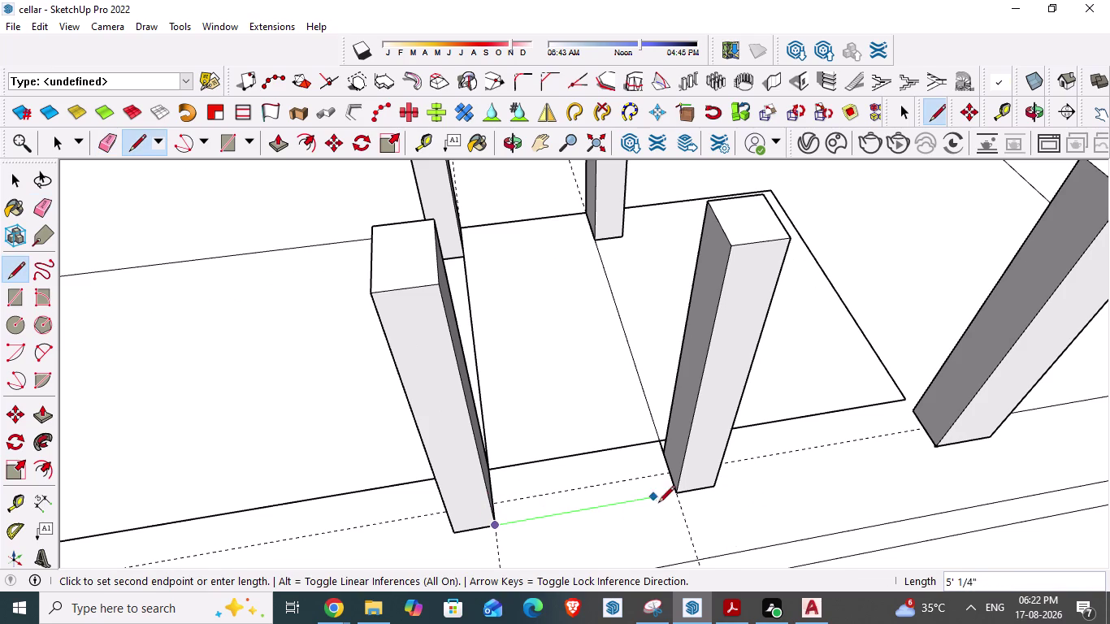
click(677, 500)
Orbit to a top view over the opening and glance at the AutoCAD stair plan.
scroll(down, 3)
middle_drag(543, 452, 725, 535)
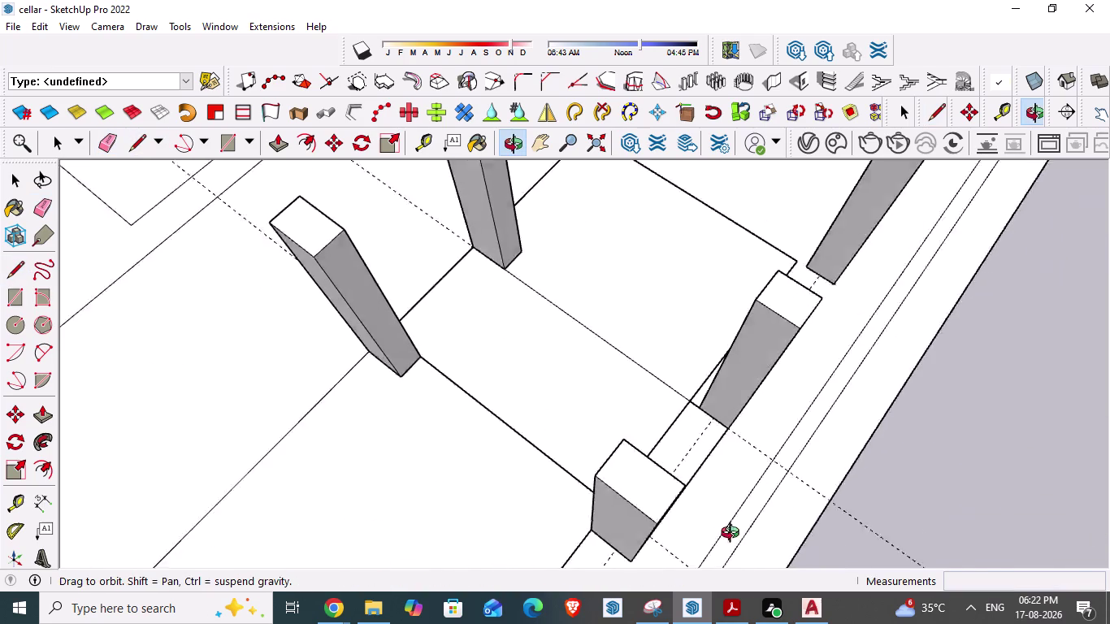
middle_drag(725, 535, 846, 547)
middle_drag(727, 457, 779, 515)
key(Escape)
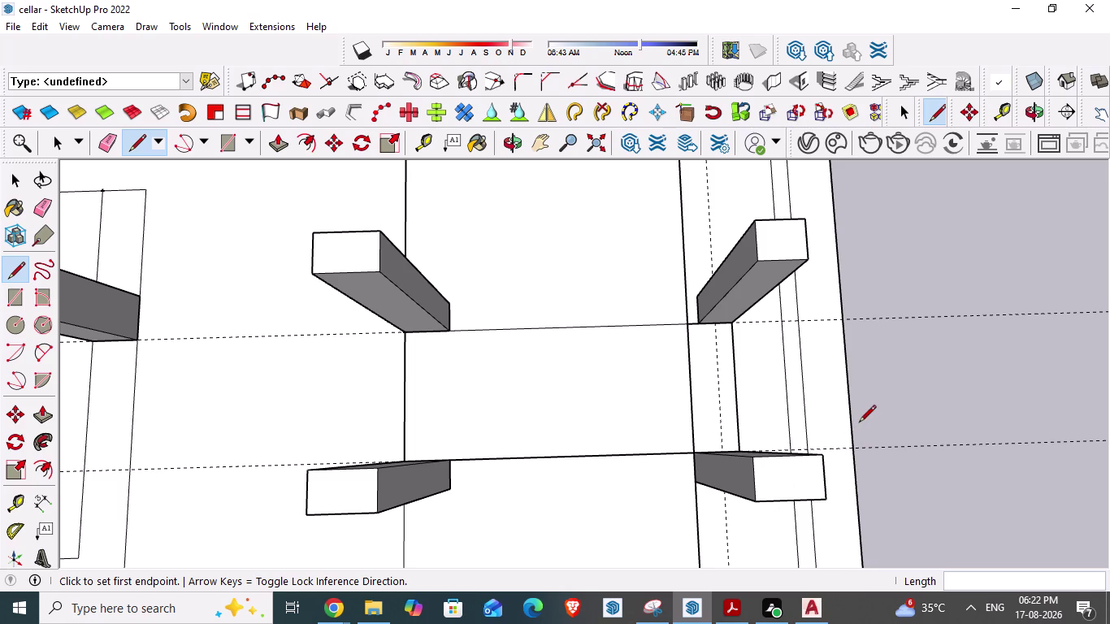
key(alt+Tab)
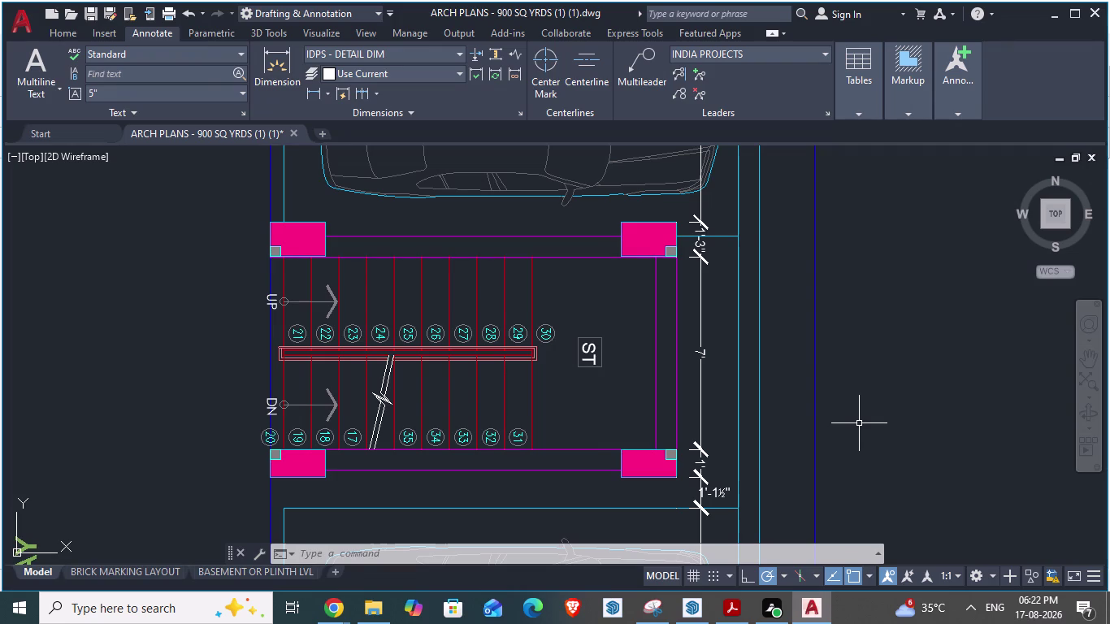
key(alt+Tab)
key(alt+Tab)
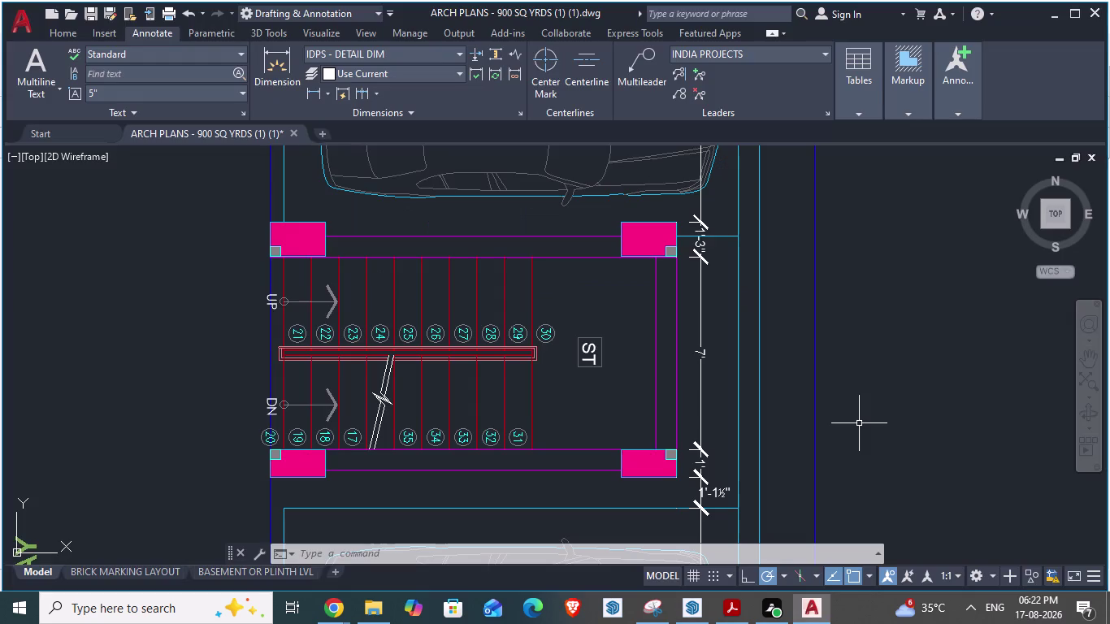
key(alt+Tab)
key(alt+Tab)
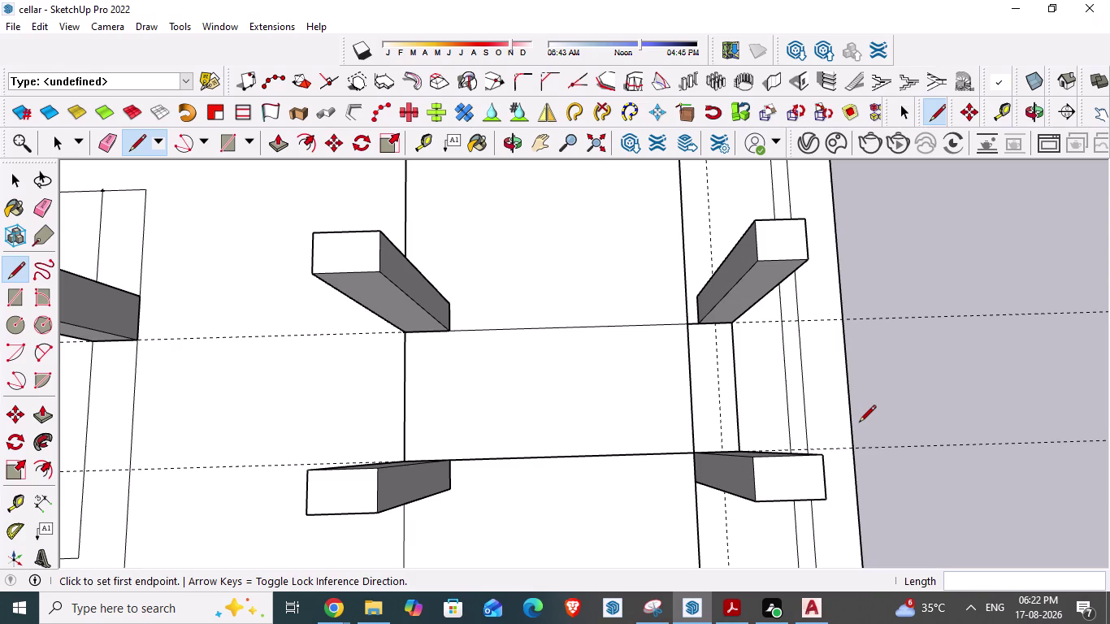
Erase a stray vertical edge beside the opening, then undo the erase.
key(alt+Tab)
scroll(up, 3)
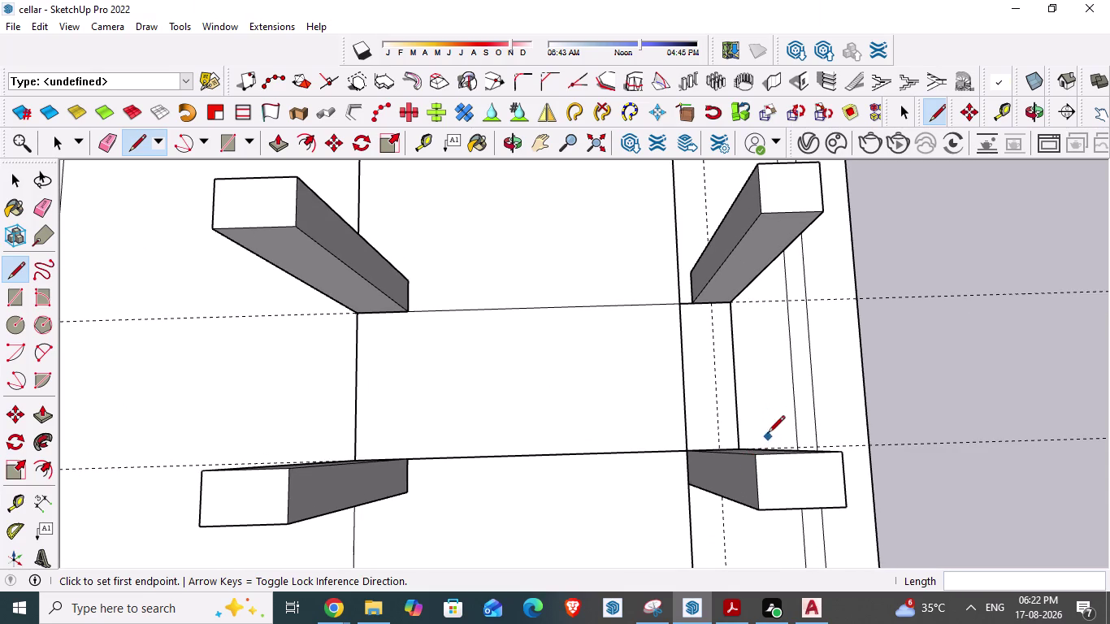
key(Escape)
scroll(up, 3)
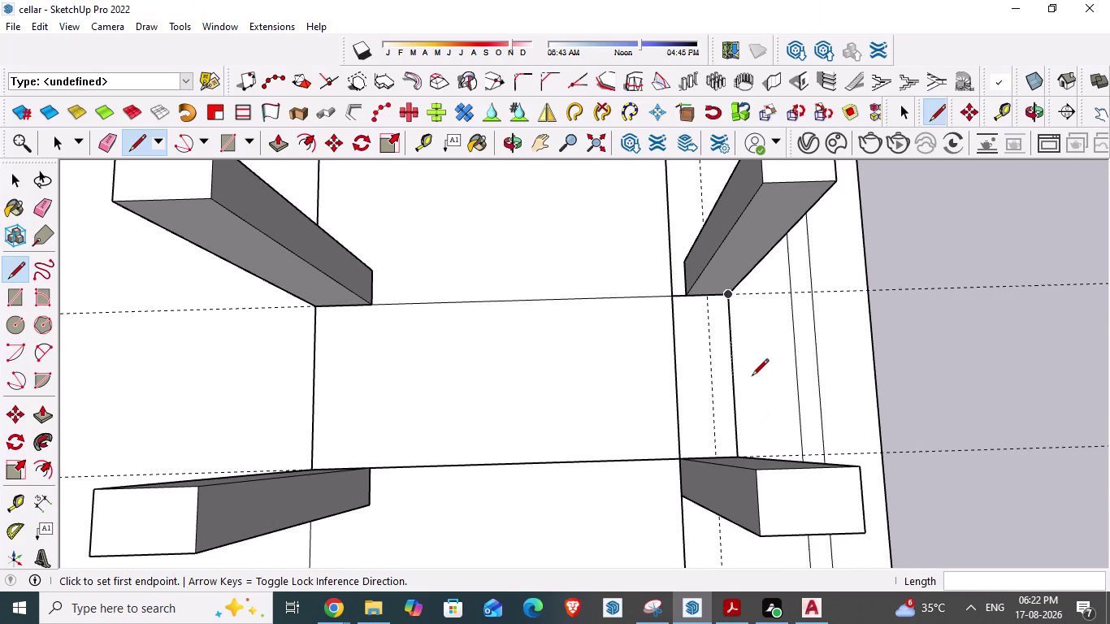
key(e)
click(714, 373)
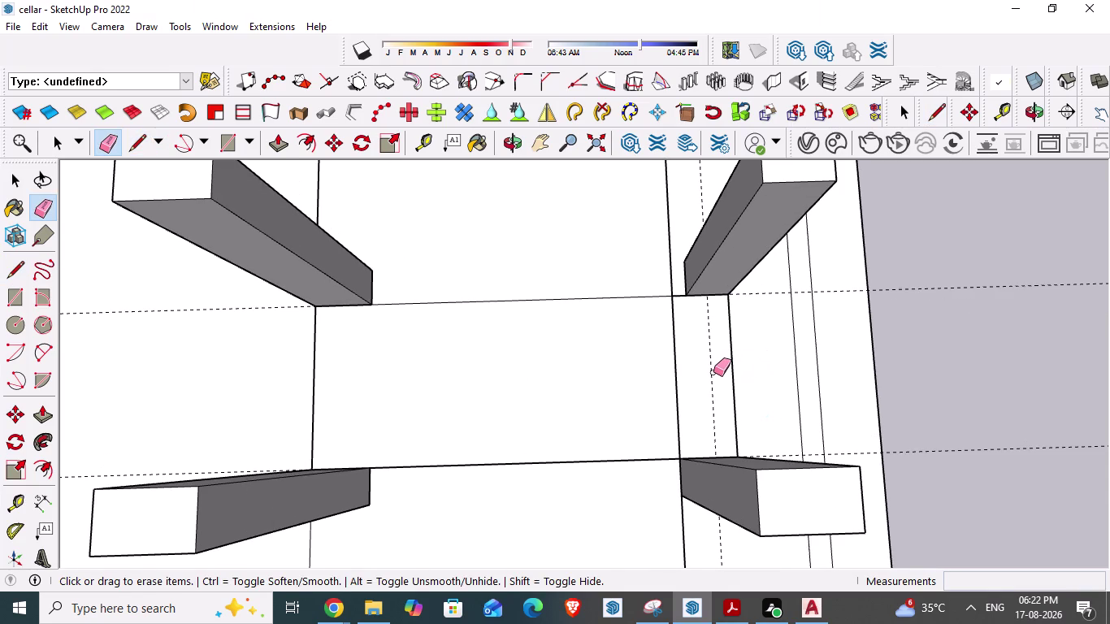
click(713, 372)
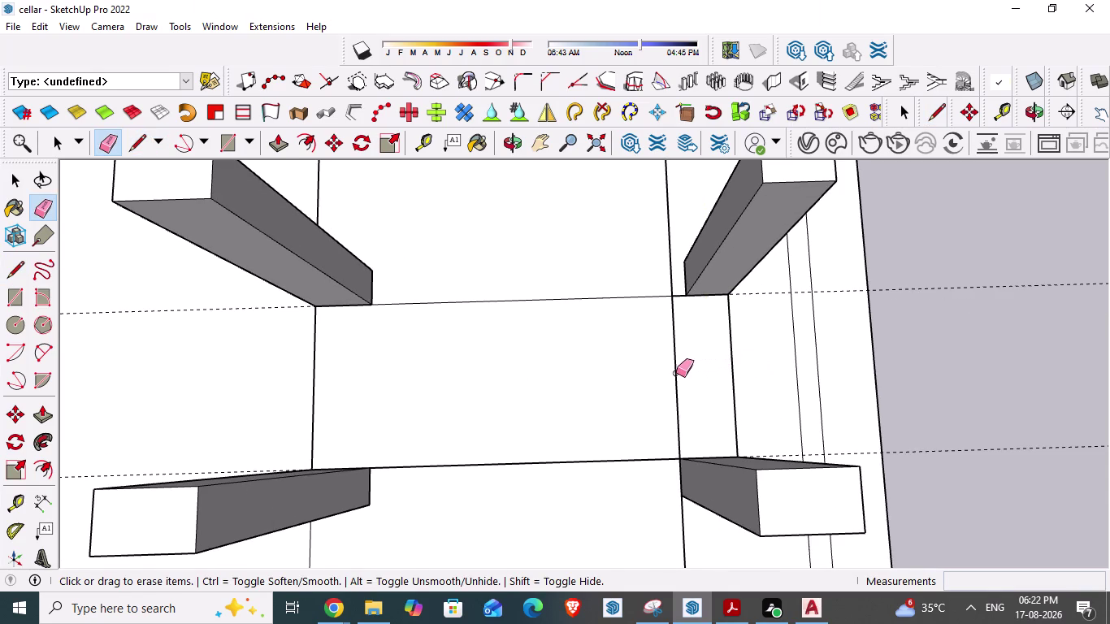
click(676, 373)
key(ctrl+z)
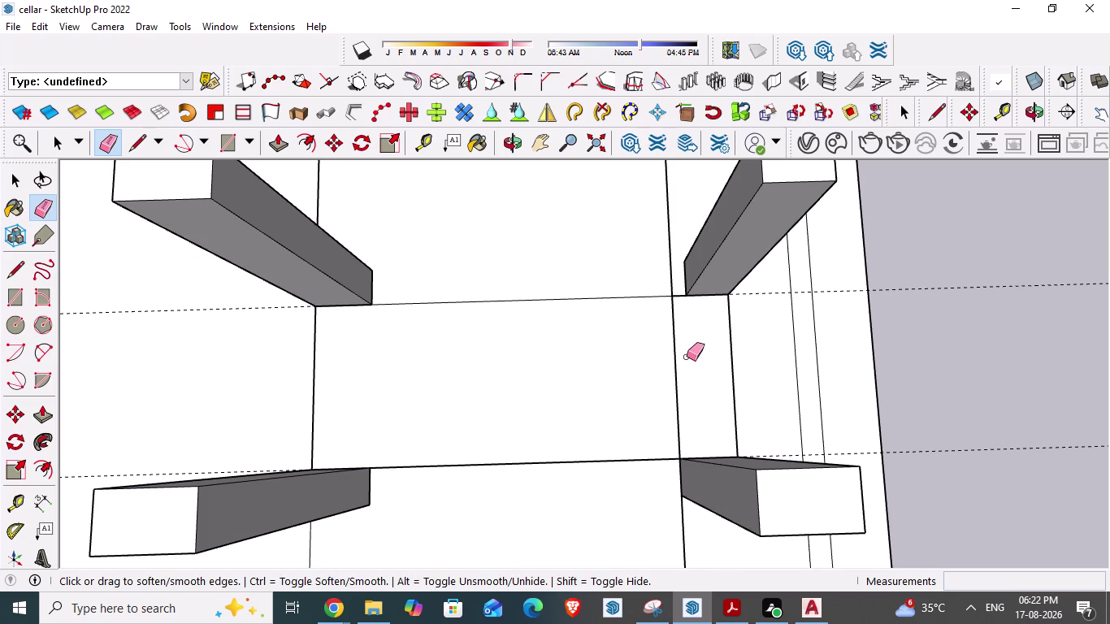
Draw vertical edges between the upper and lower beam corners on both sides of the opening.
key(l)
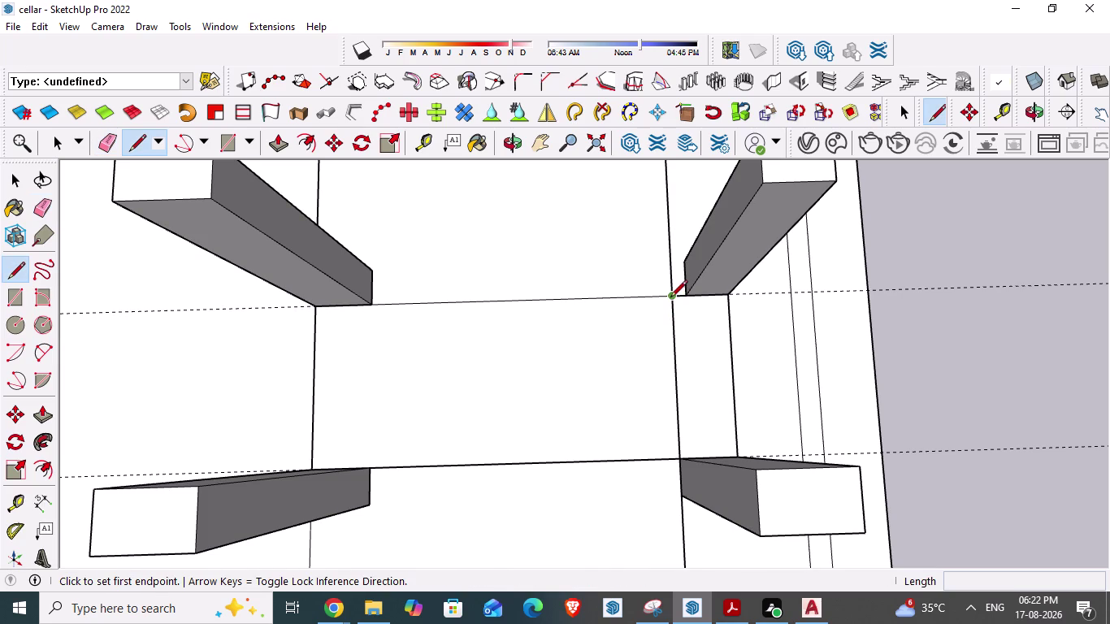
click(669, 297)
click(678, 462)
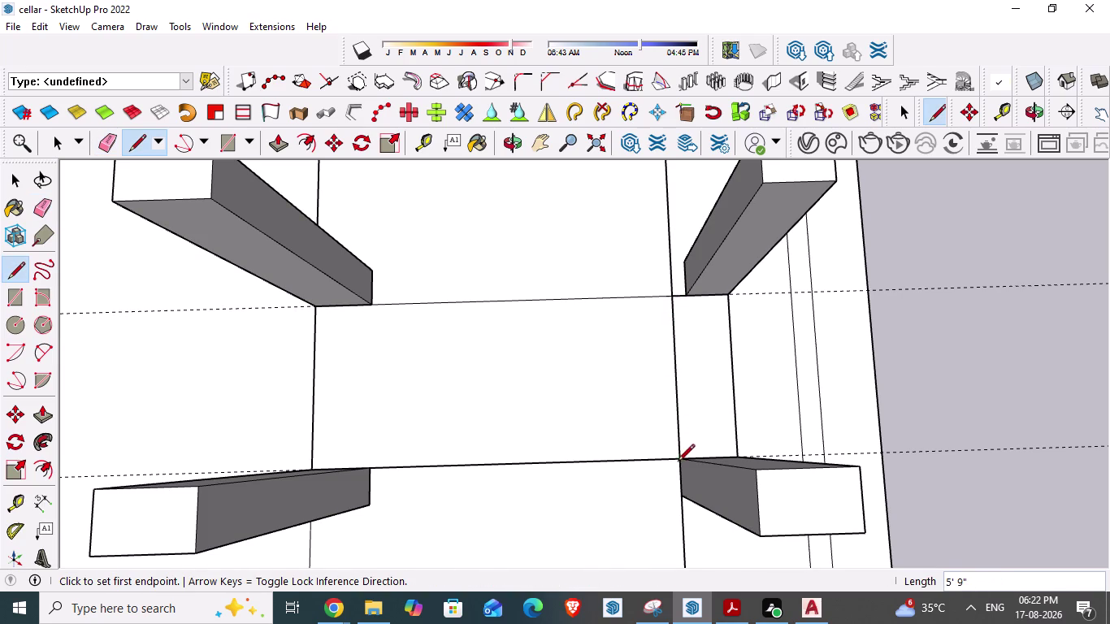
click(311, 468)
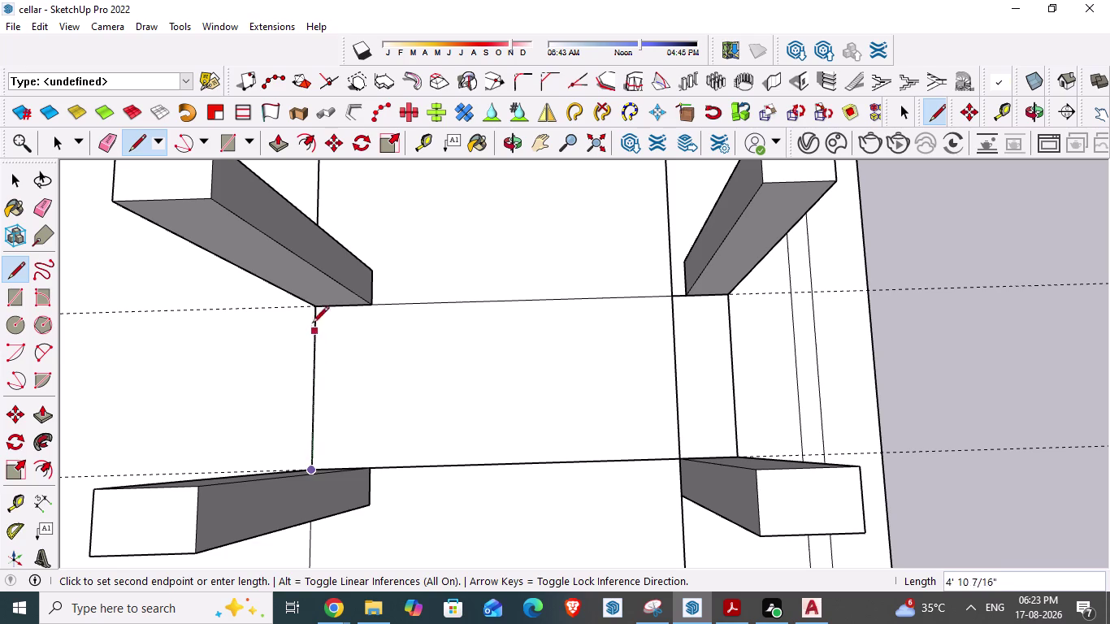
click(314, 312)
click(670, 301)
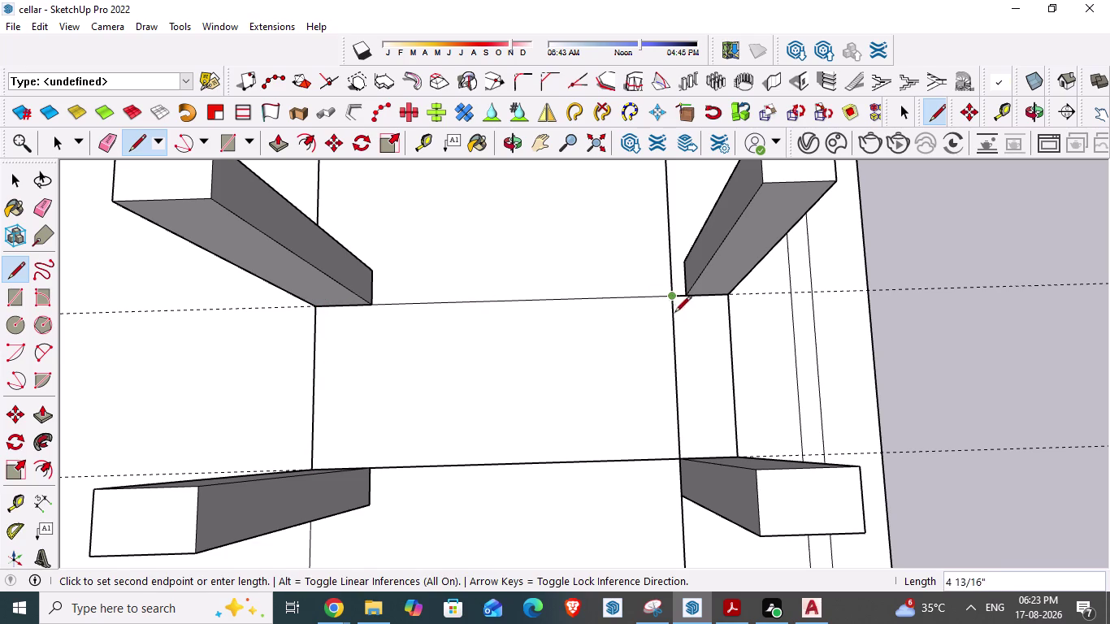
click(679, 460)
key(Escape)
key(space)
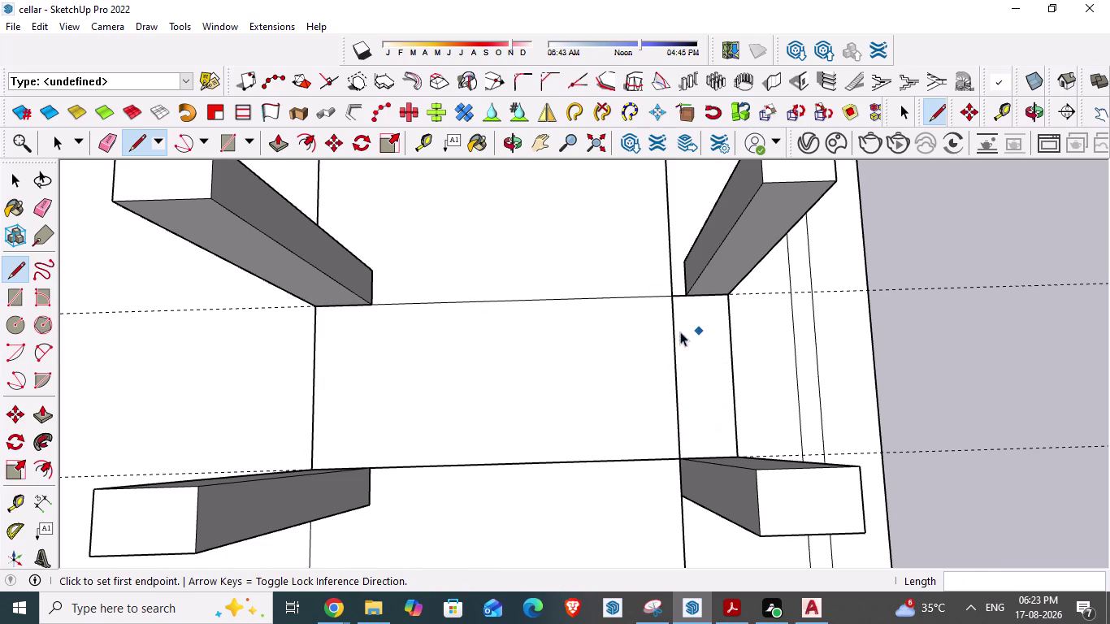
click(674, 350)
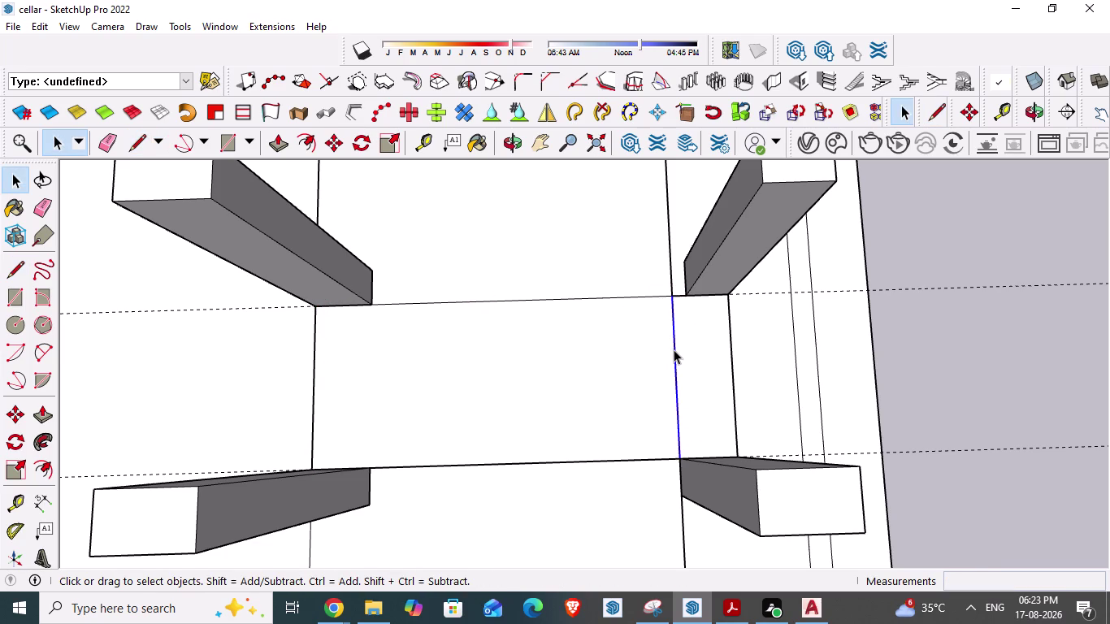
Try deleting the selected edge, undo it, and orbit around the opening.
key(Delete)
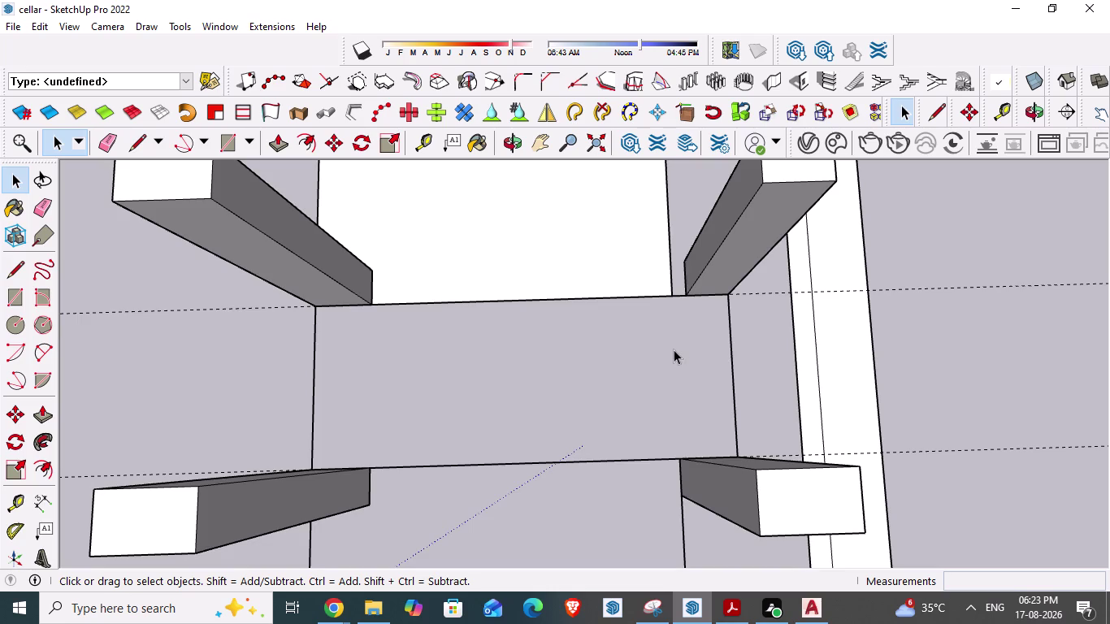
key(ctrl+z)
scroll(up, 3)
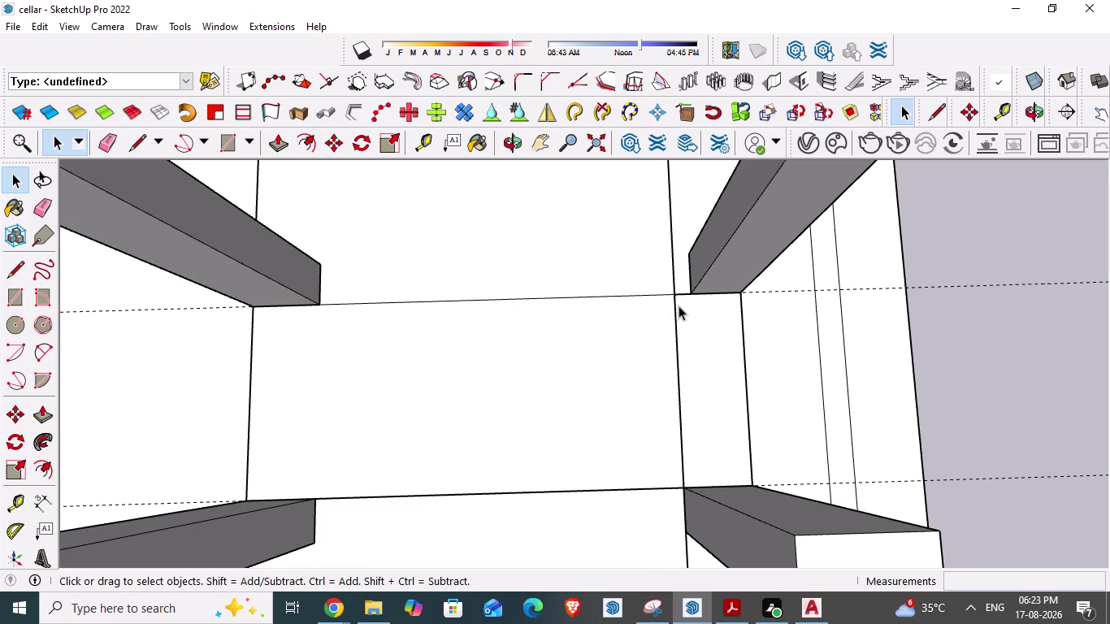
middle_drag(678, 306, 552, 287)
scroll(down, 3)
middle_drag(686, 412, 803, 366)
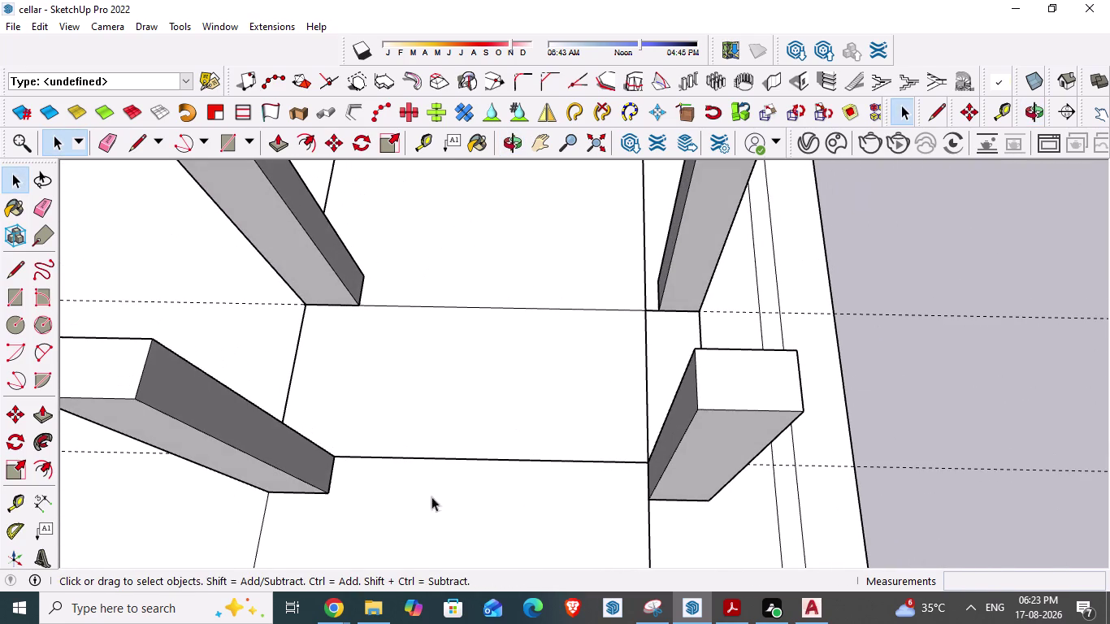
Offset 9" guides inside the bottom and top edges of the opening.
key(t)
click(464, 462)
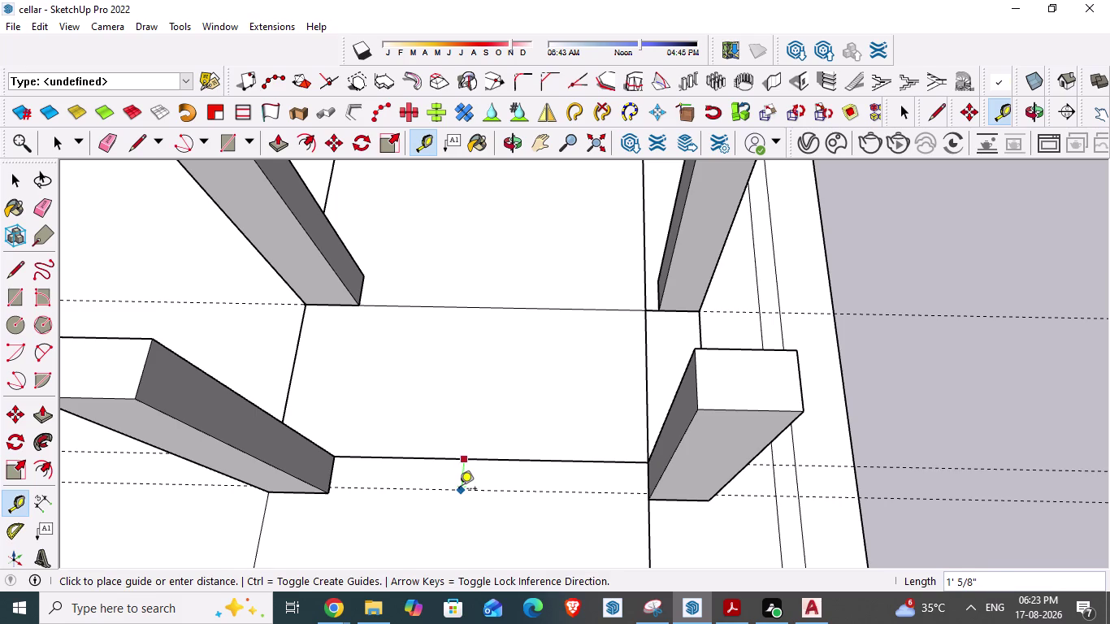
text(9")
key(Return)
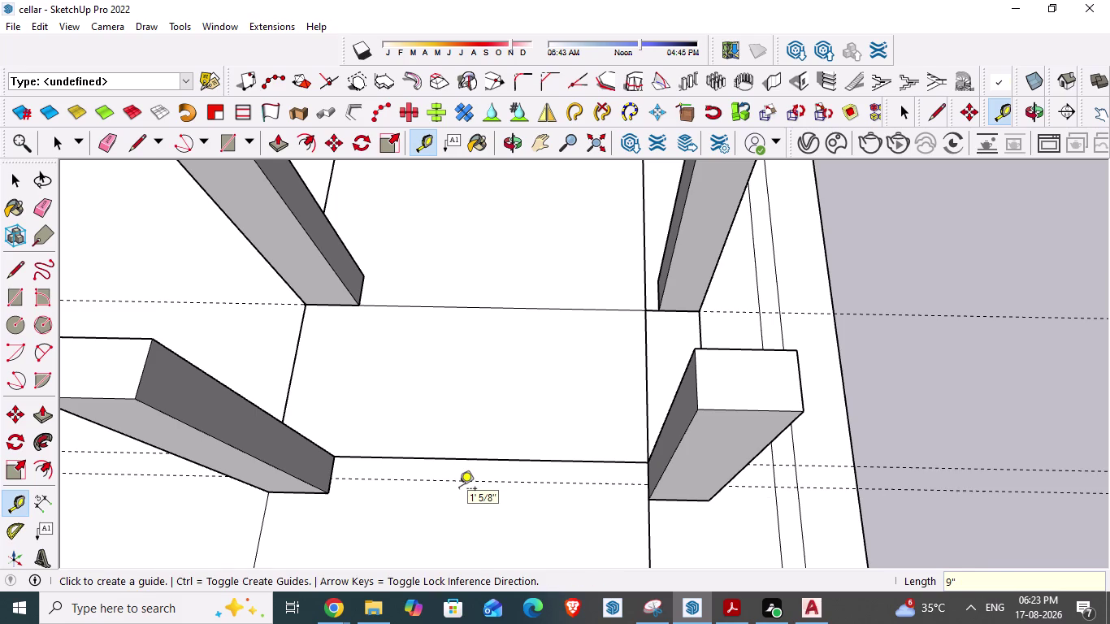
click(469, 311)
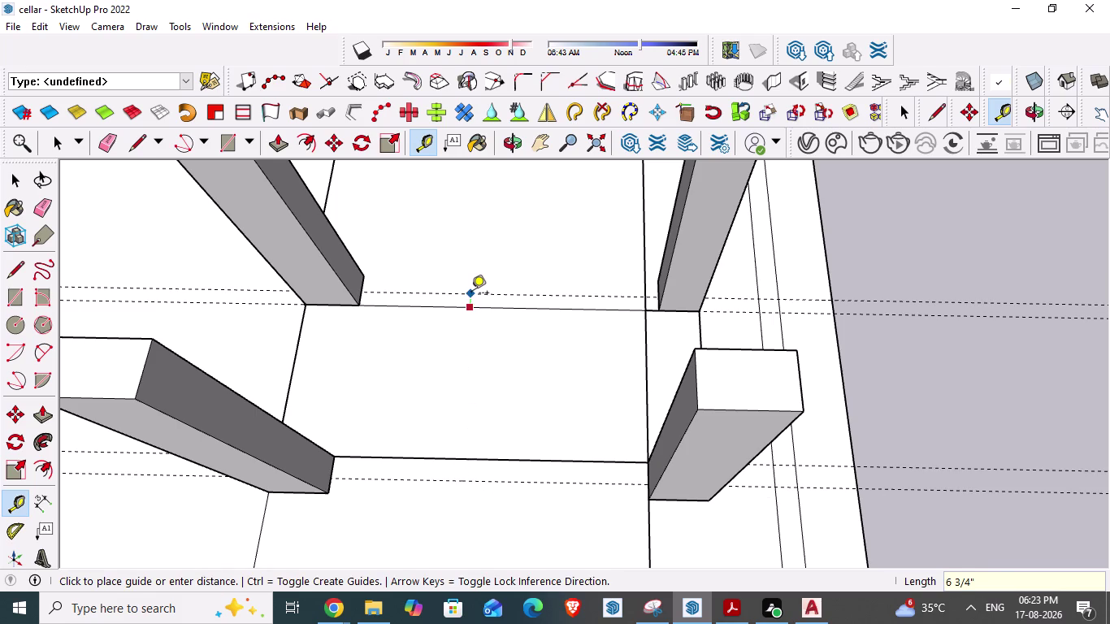
text(9")
key(Return)
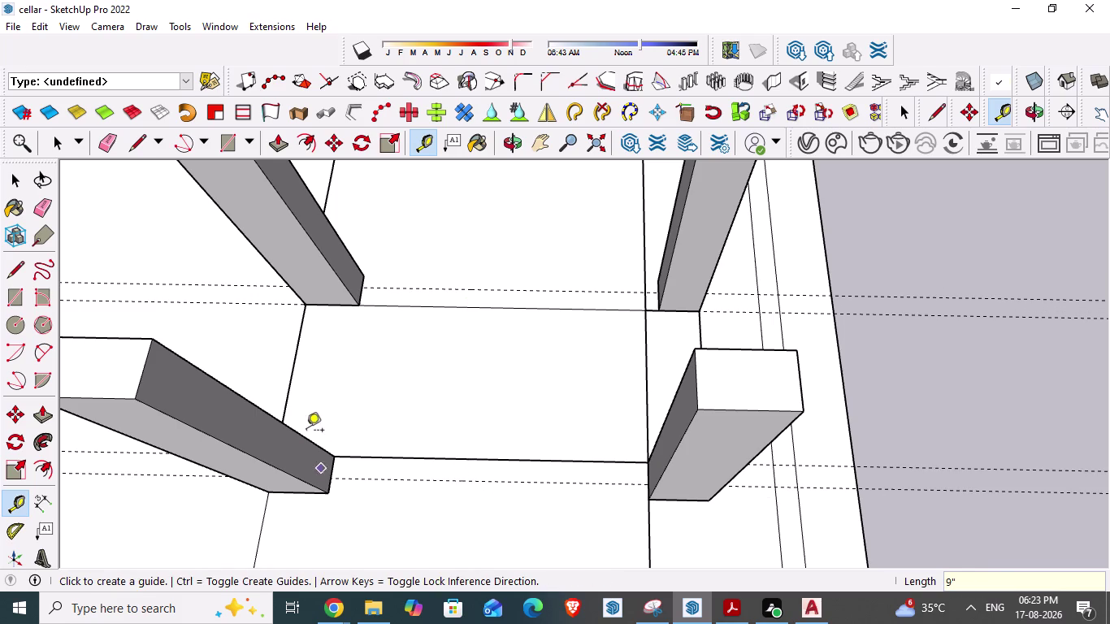
Add a 9" guide inside the left edge and start one from the right edge.
click(292, 380)
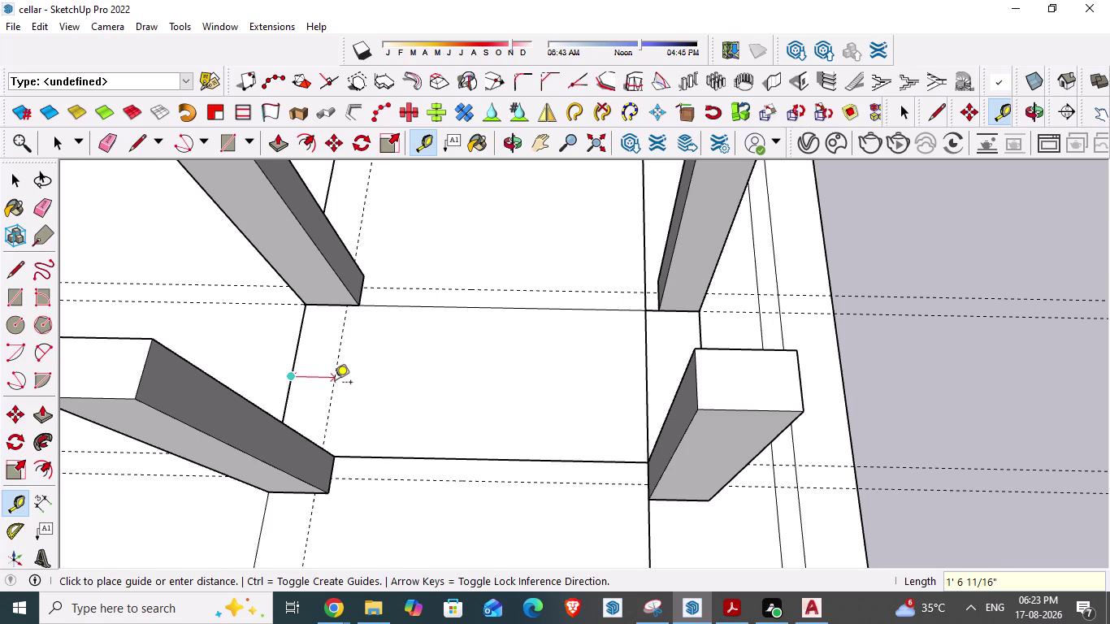
text(9")
key(Return)
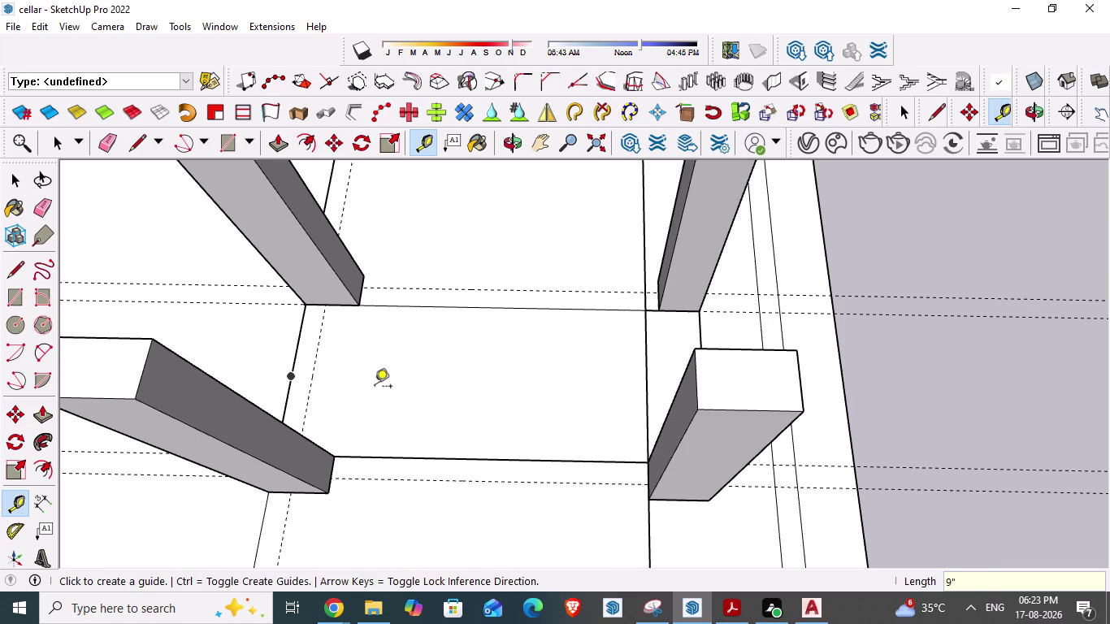
middle_drag(575, 375, 575, 430)
click(699, 383)
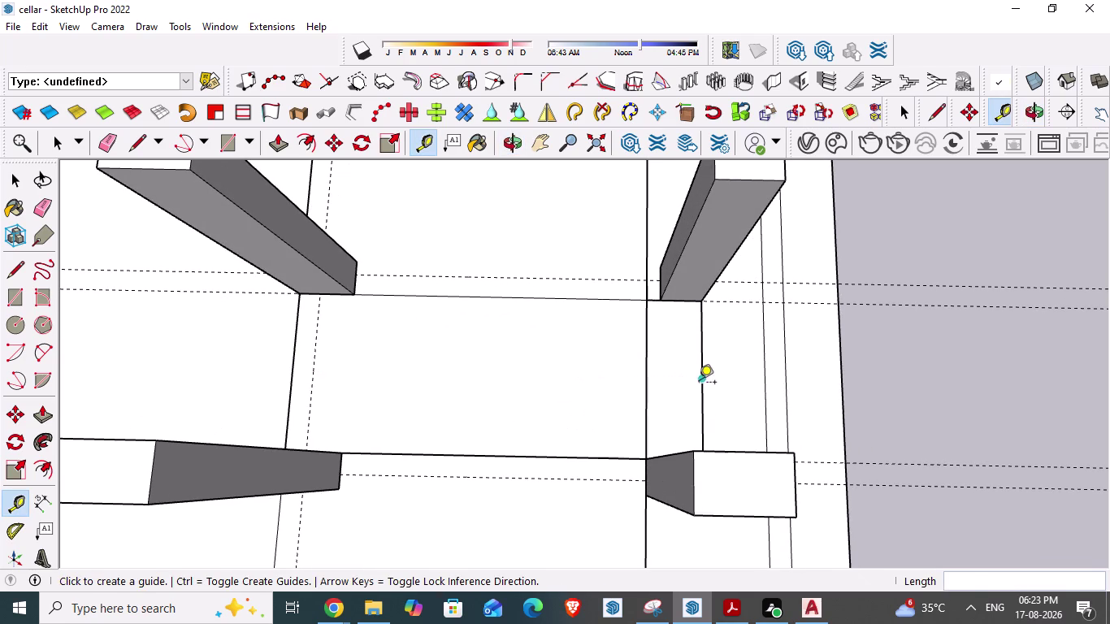
Finish the right 9" guide and draw the right vertical edge along it.
text(9")
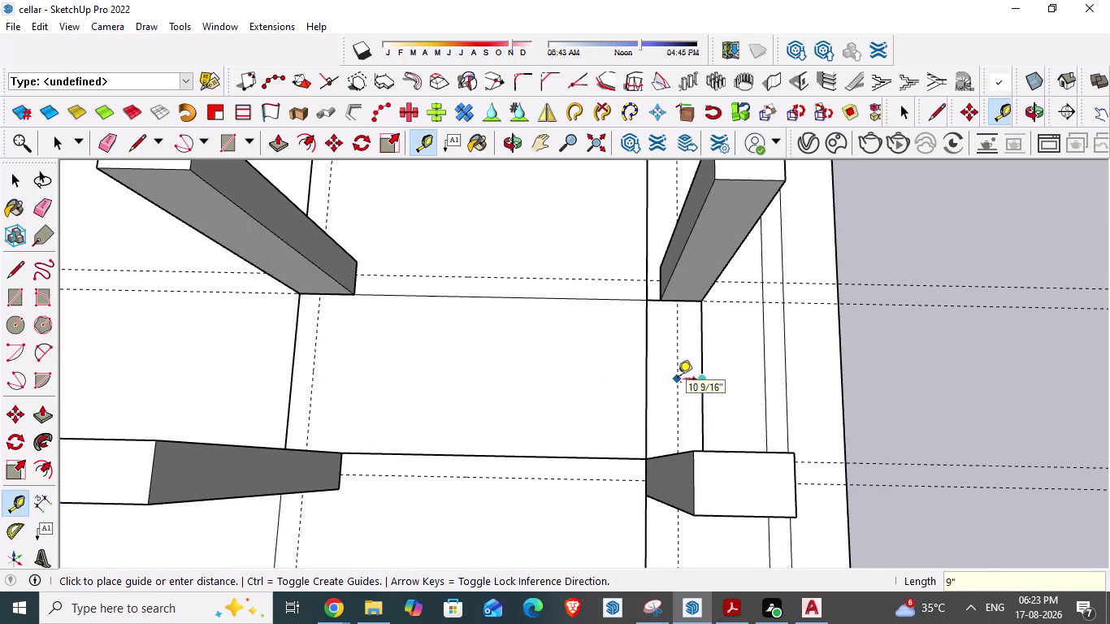
key(Return)
key(grave)
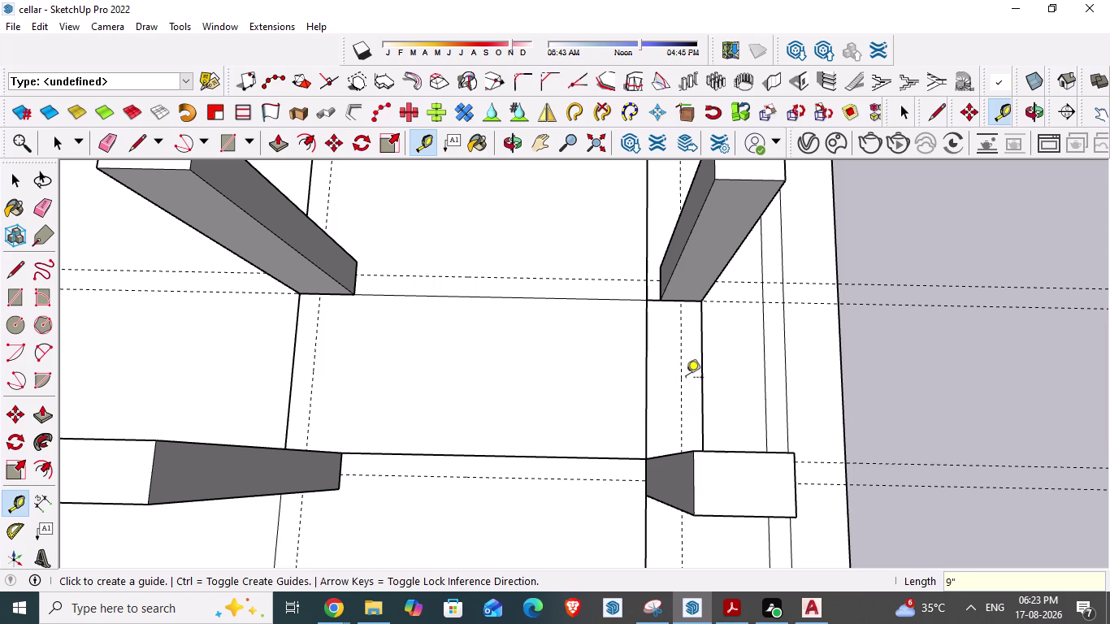
key(space)
key(l)
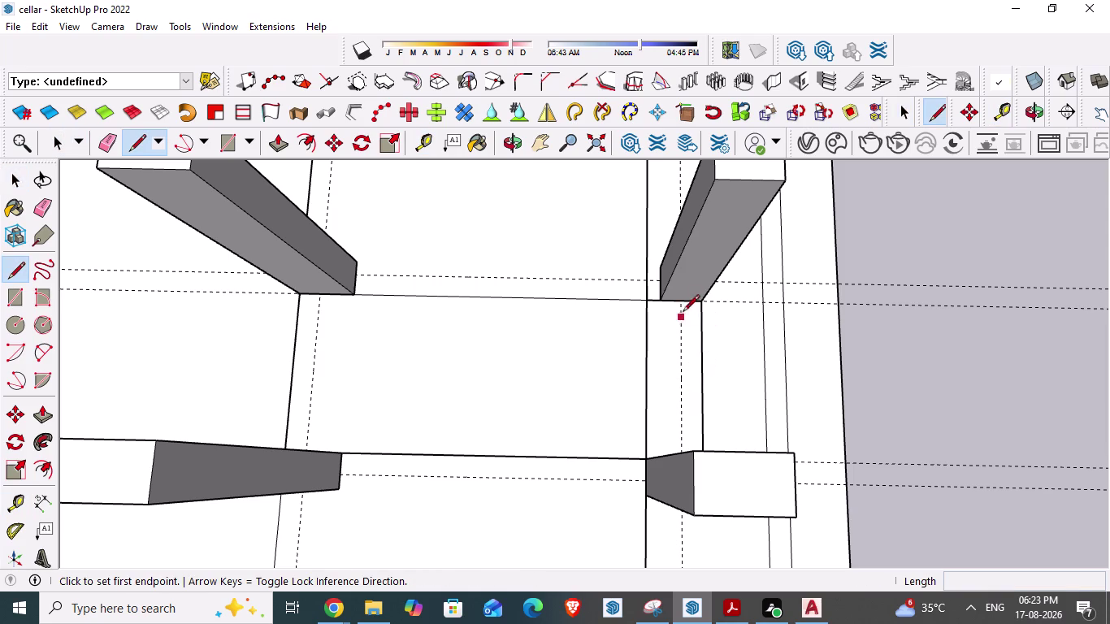
click(683, 302)
scroll(up, 3)
middle_drag(683, 432, 683, 494)
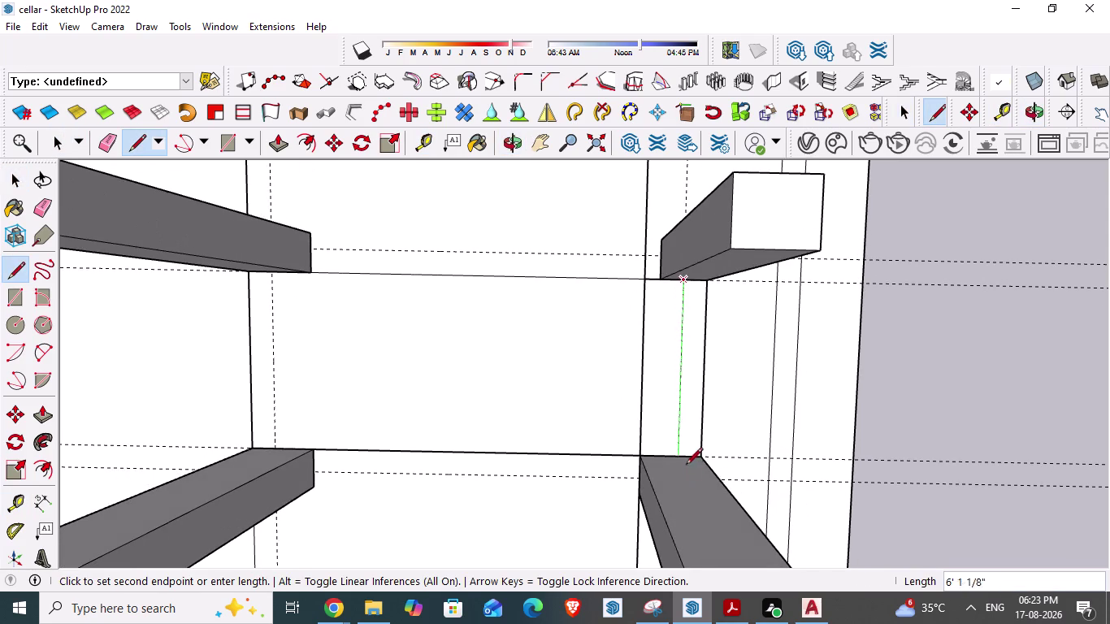
click(682, 458)
key(Escape)
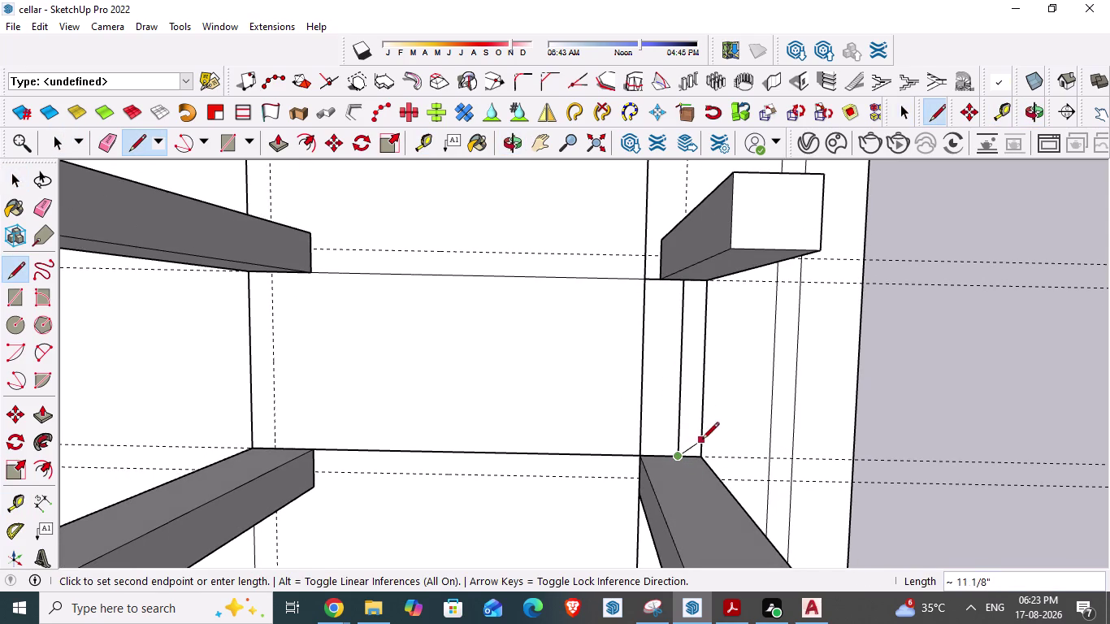
Trace the top, left and bottom edges along the 9" guides.
click(659, 257)
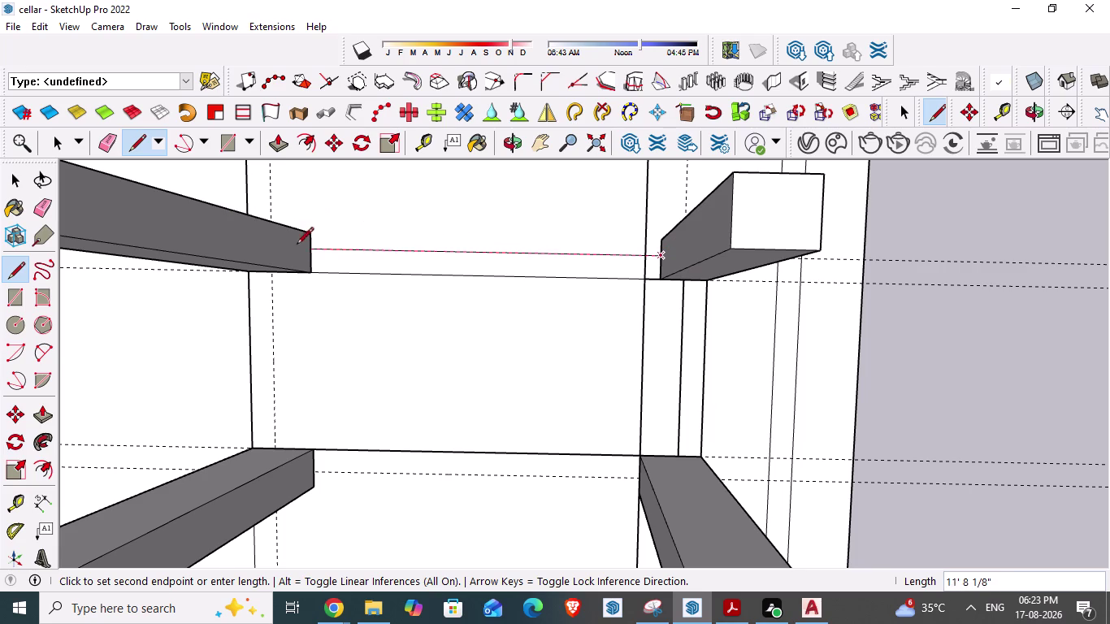
click(314, 248)
click(276, 273)
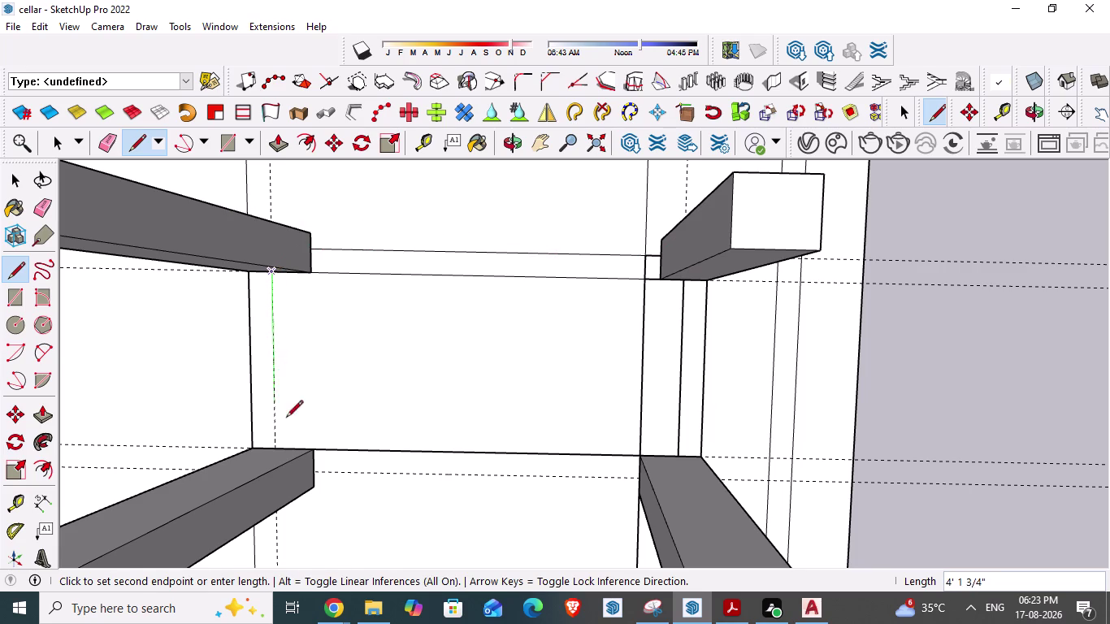
click(277, 444)
click(316, 472)
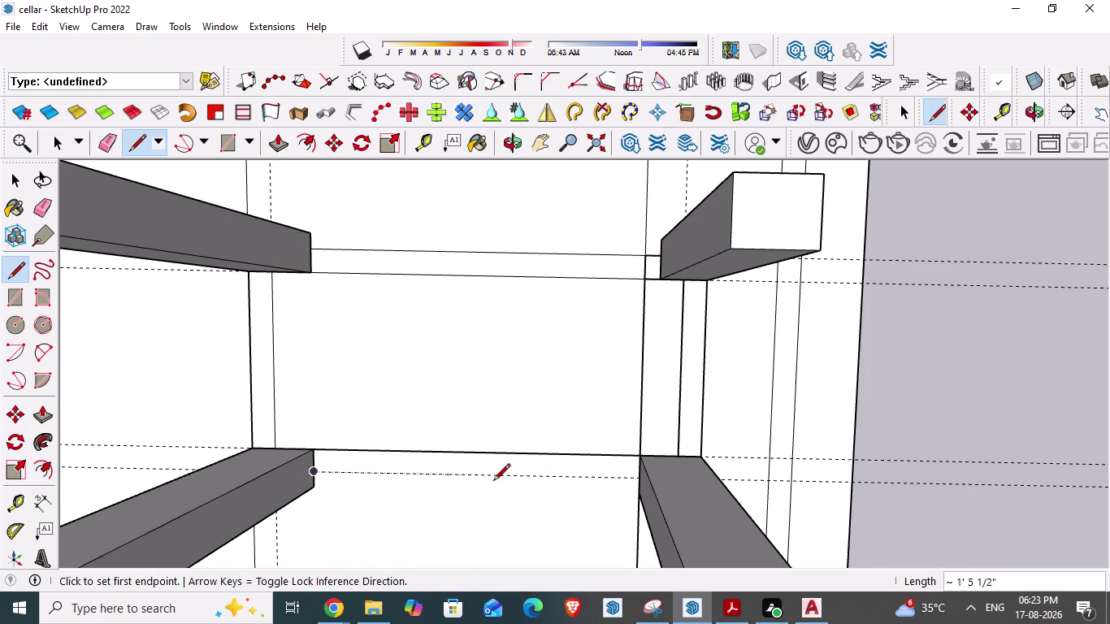
click(636, 478)
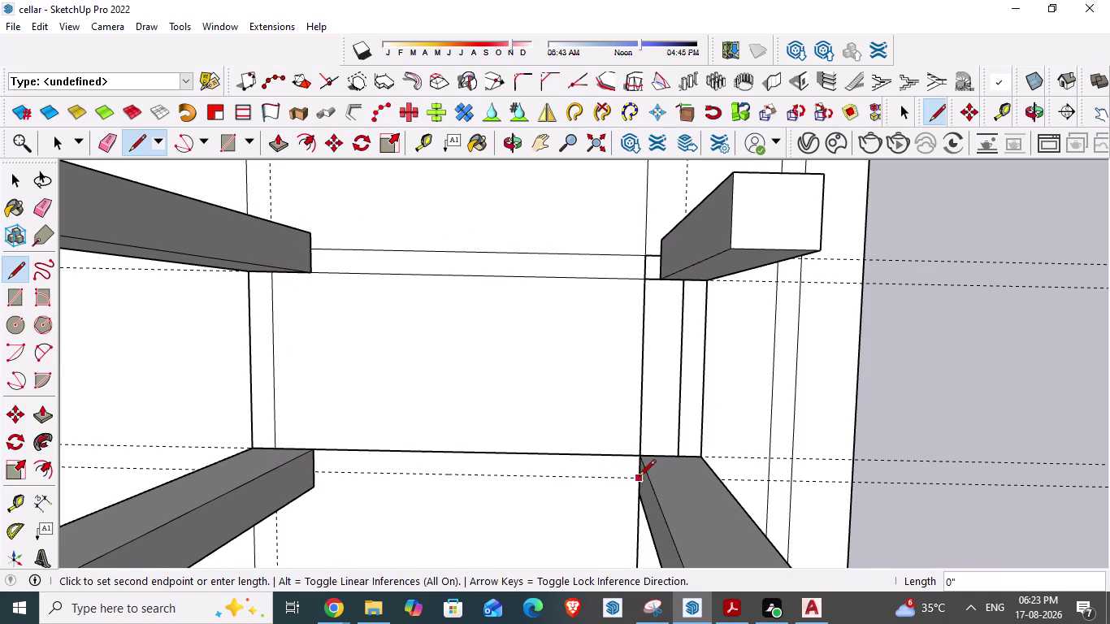
click(638, 478)
click(307, 468)
Orbit around the new inner frame to check it.
scroll(down, 3)
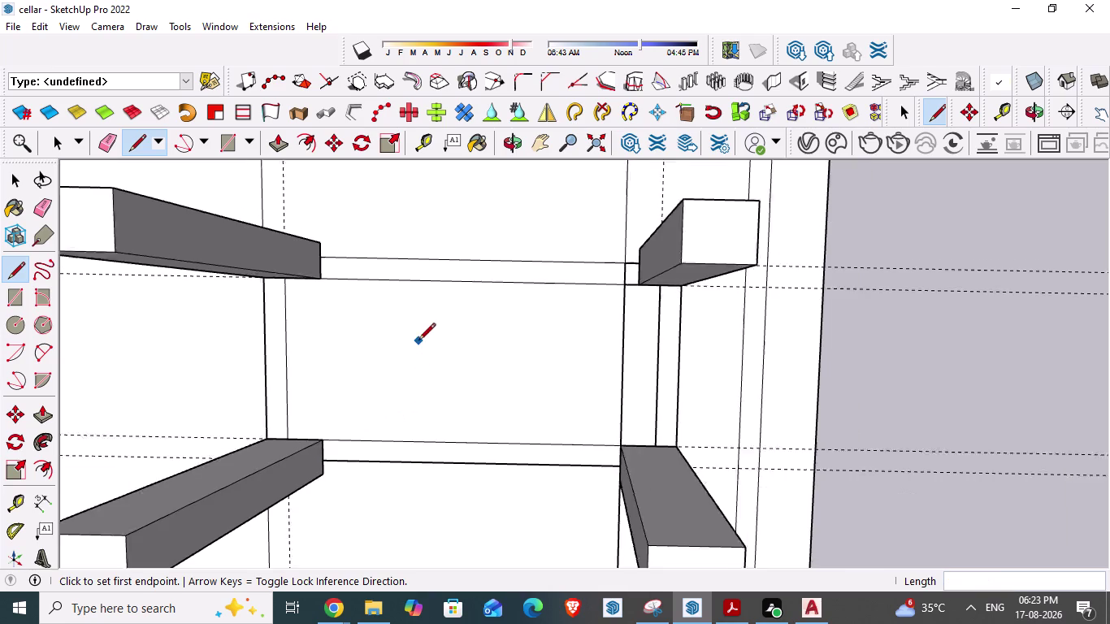
scroll(down, 3)
middle_drag(423, 398, 430, 339)
key(Escape)
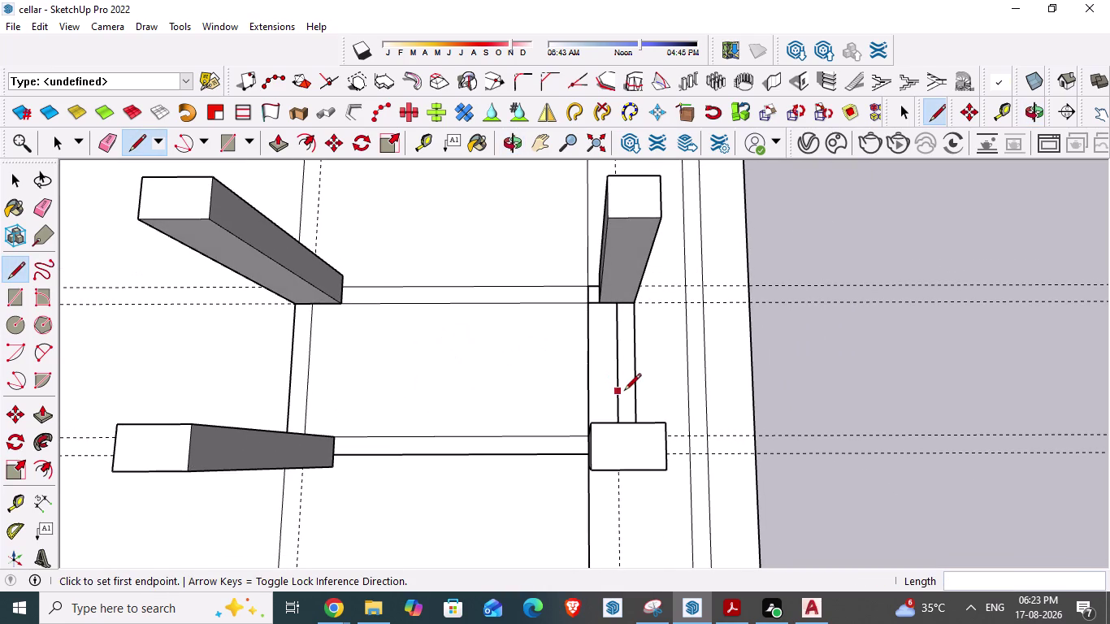
key(space)
scroll(up, 3)
middle_drag(594, 330, 599, 392)
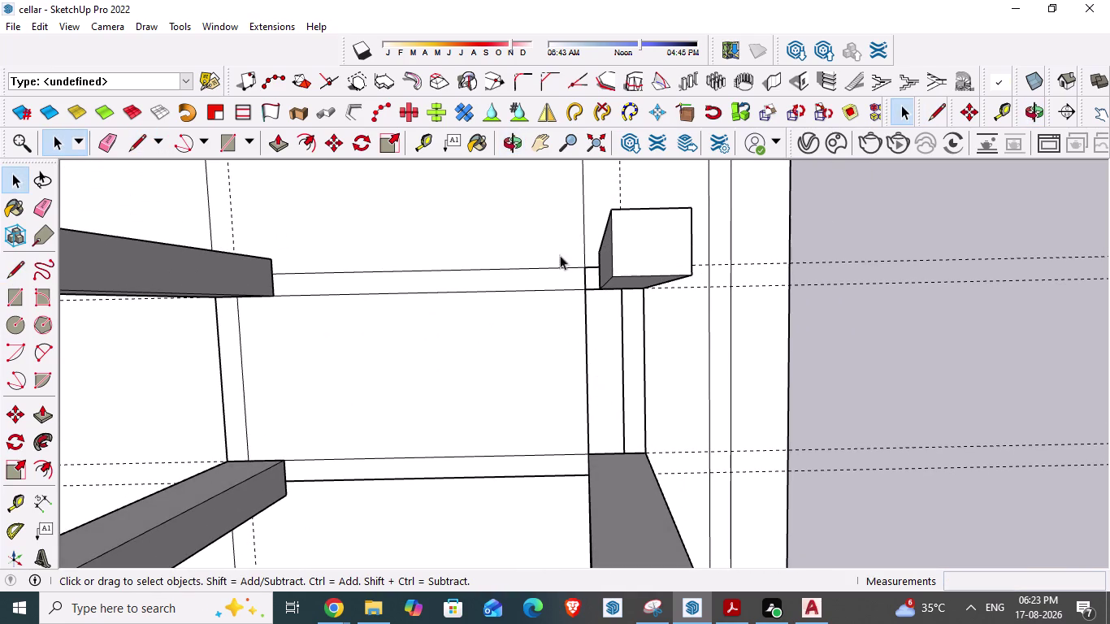
click(584, 244)
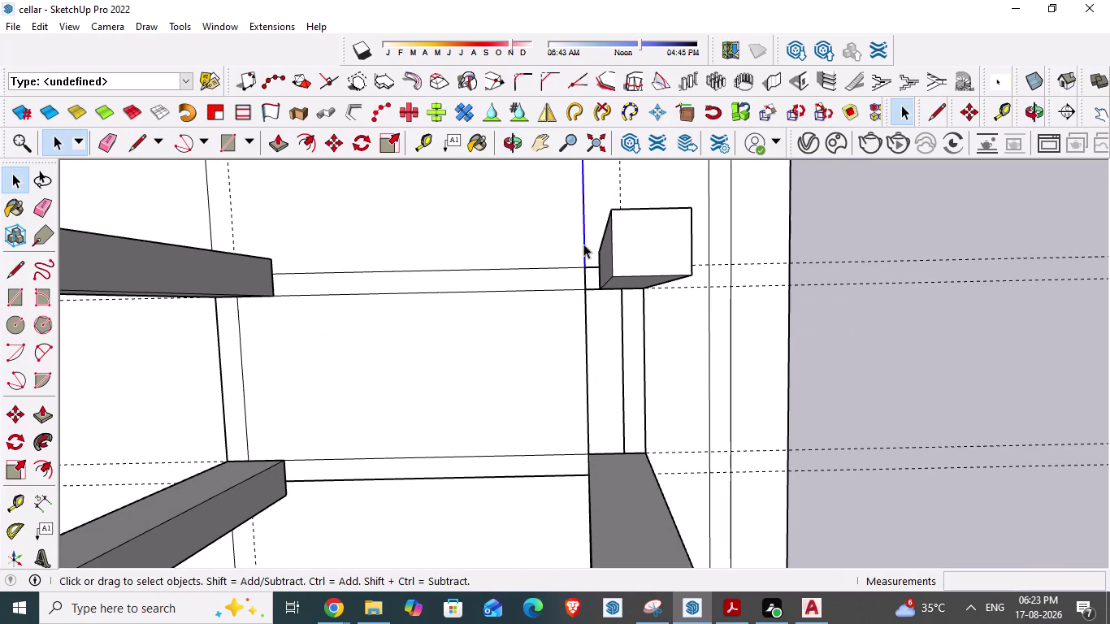
click(584, 244)
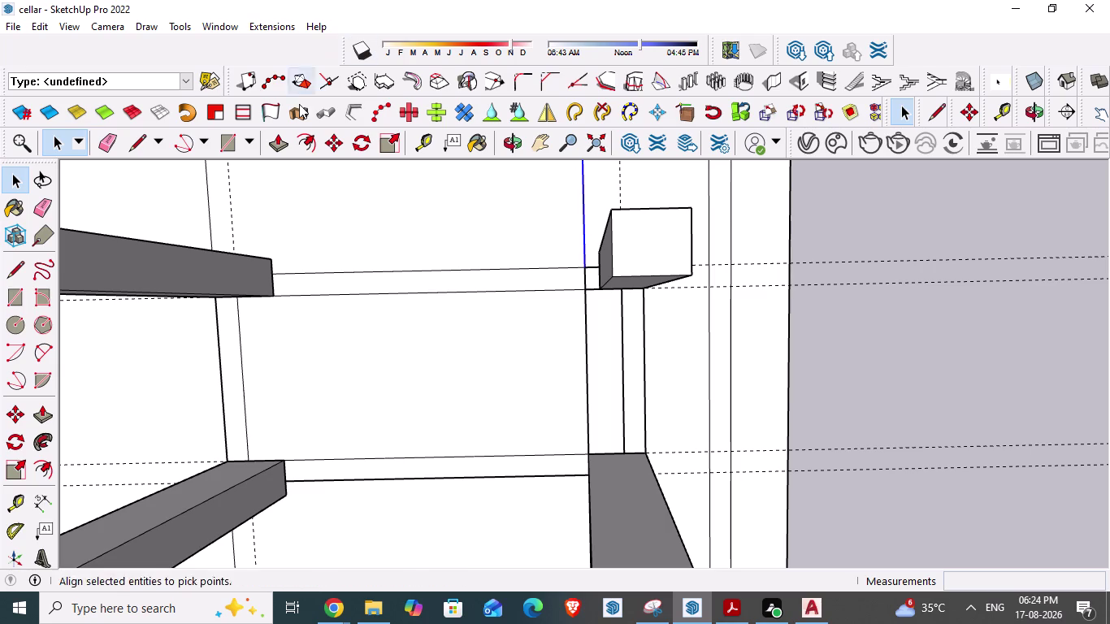
scroll(down, 3)
scroll(down, 3)
middle_drag(555, 443, 540, 394)
middle_drag(538, 397, 493, 418)
scroll(down, 3)
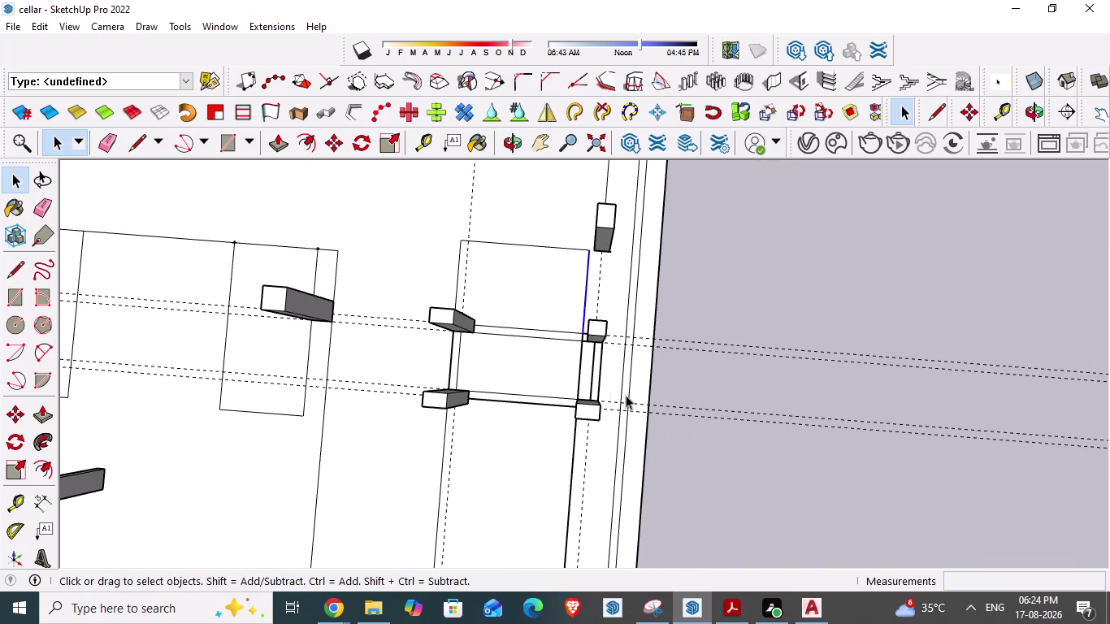
scroll(down, 3)
middle_drag(720, 460, 743, 443)
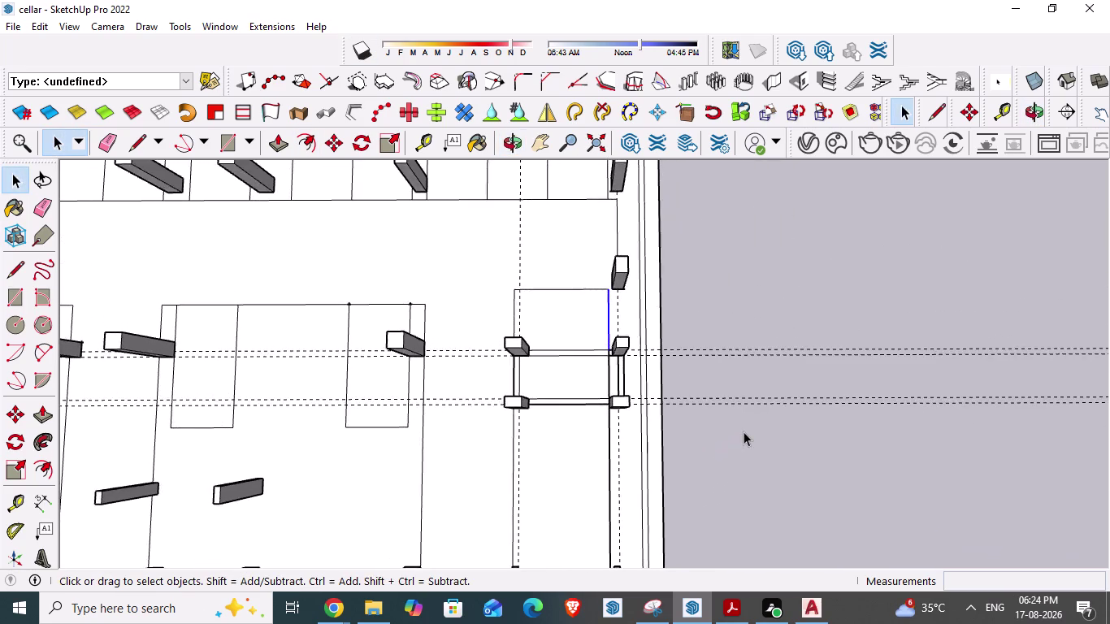
scroll(down, 3)
key(alt+Tab)
scroll(down, 3)
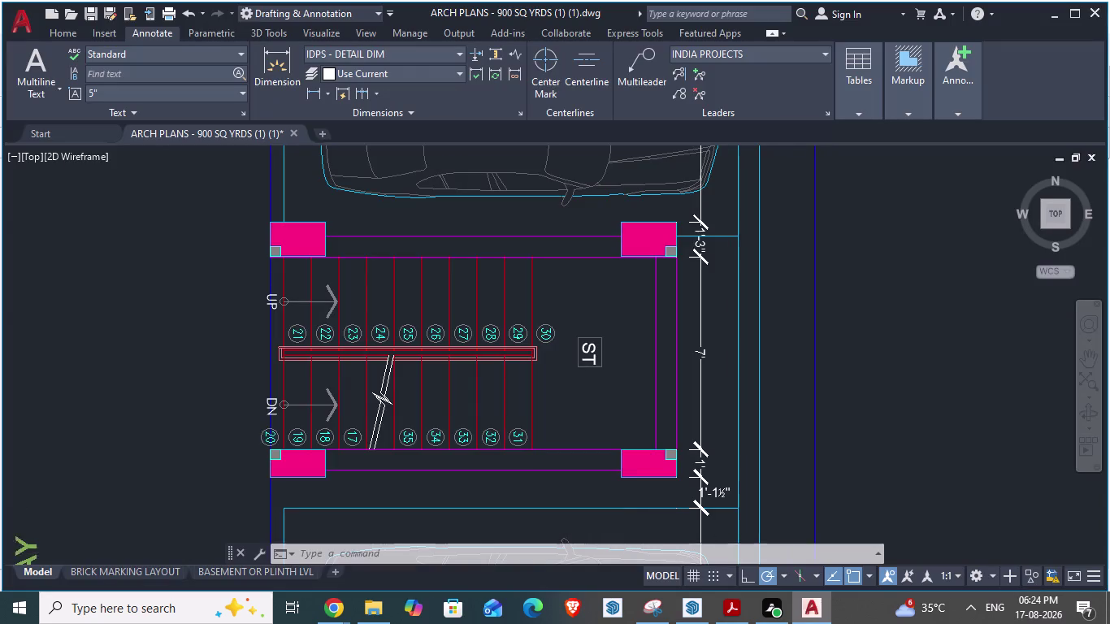
scroll(down, 3)
scroll(up, 3)
scroll(down, 3)
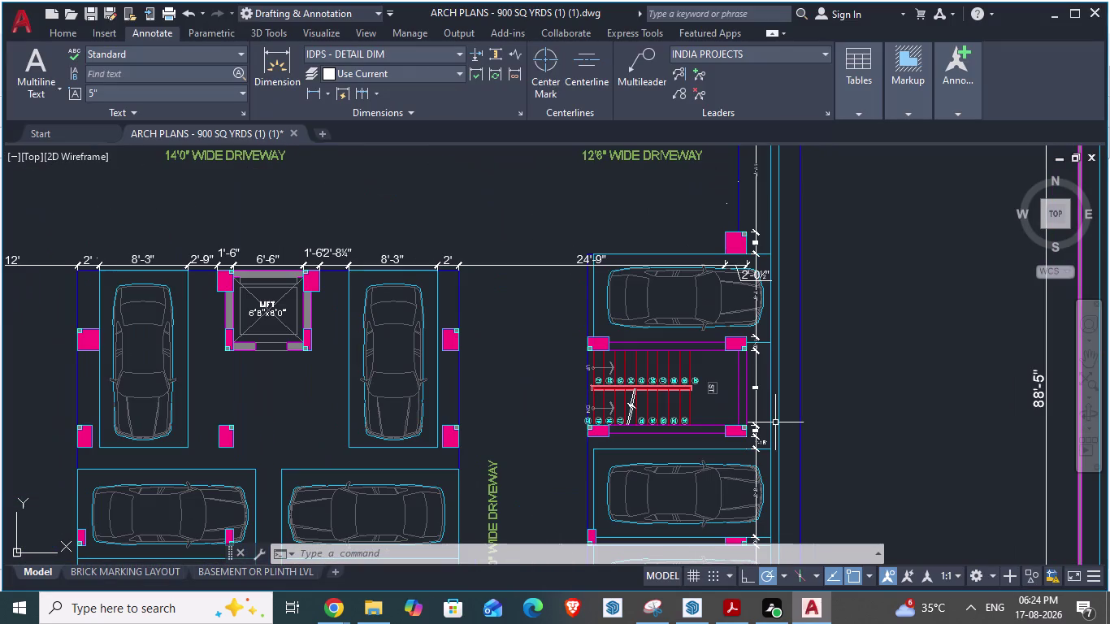
key(alt+Tab)
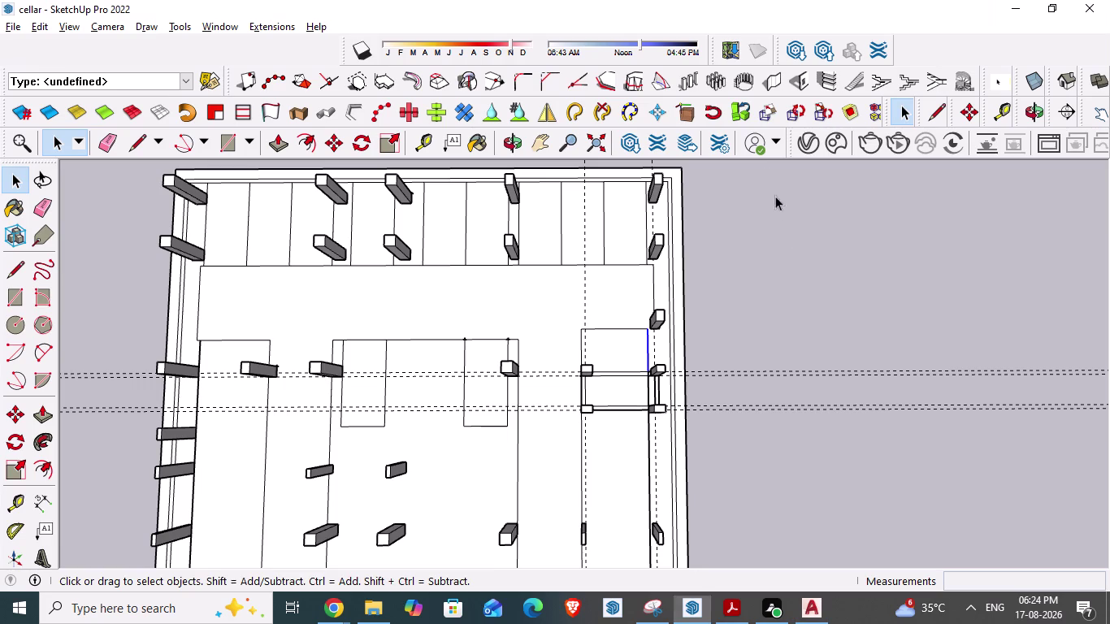
click(886, 80)
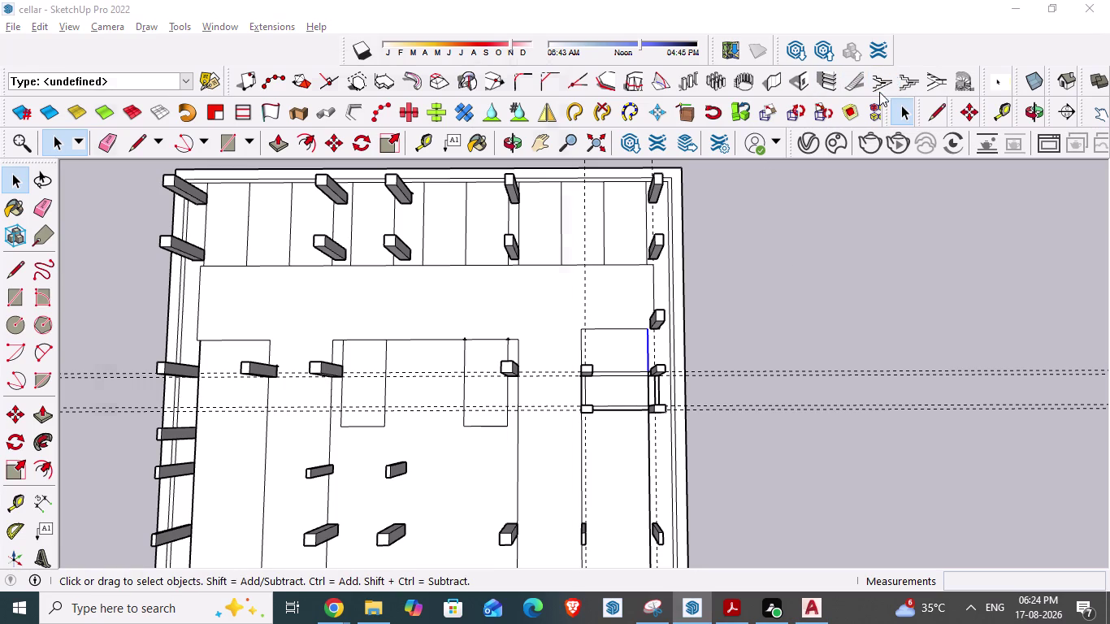
Draw a staircase by setting its start point and extent in the opening, then select it.
click(156, 441)
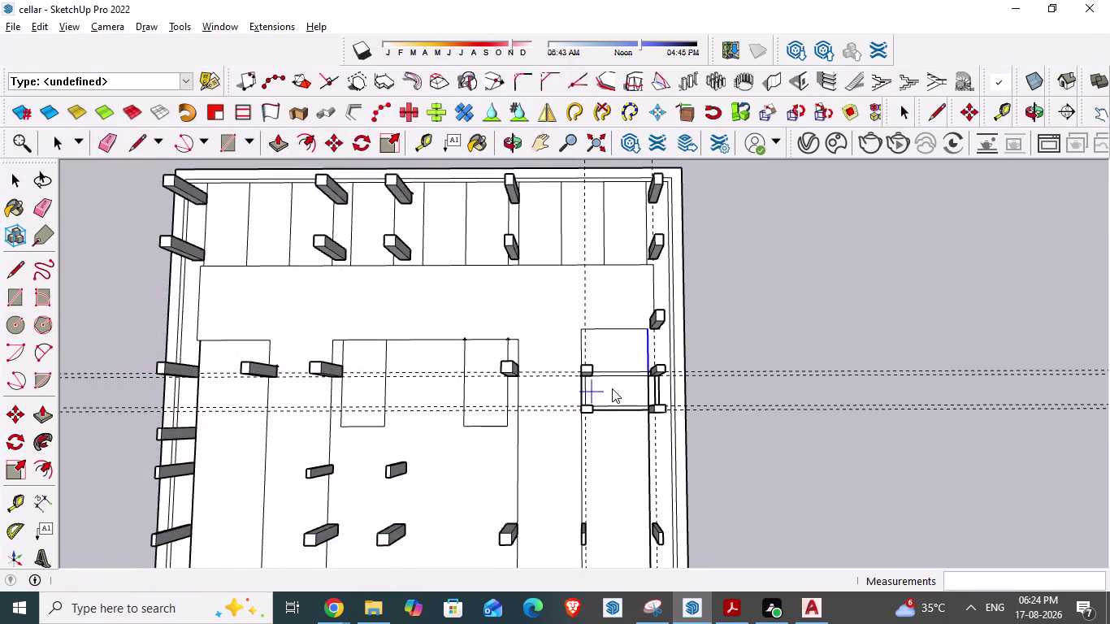
scroll(up, 3)
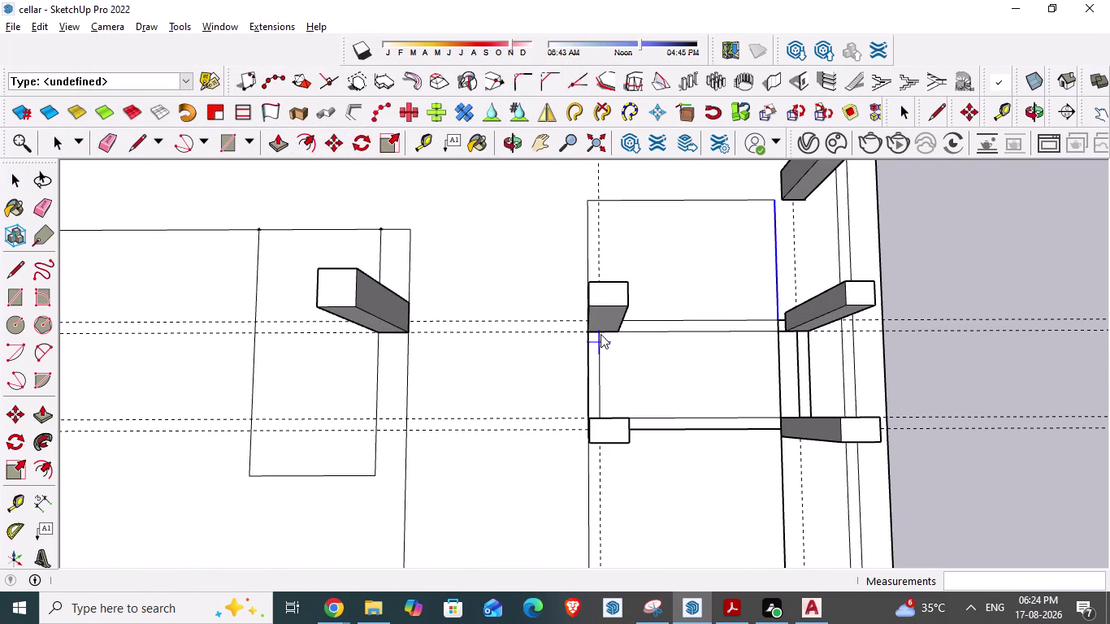
click(600, 334)
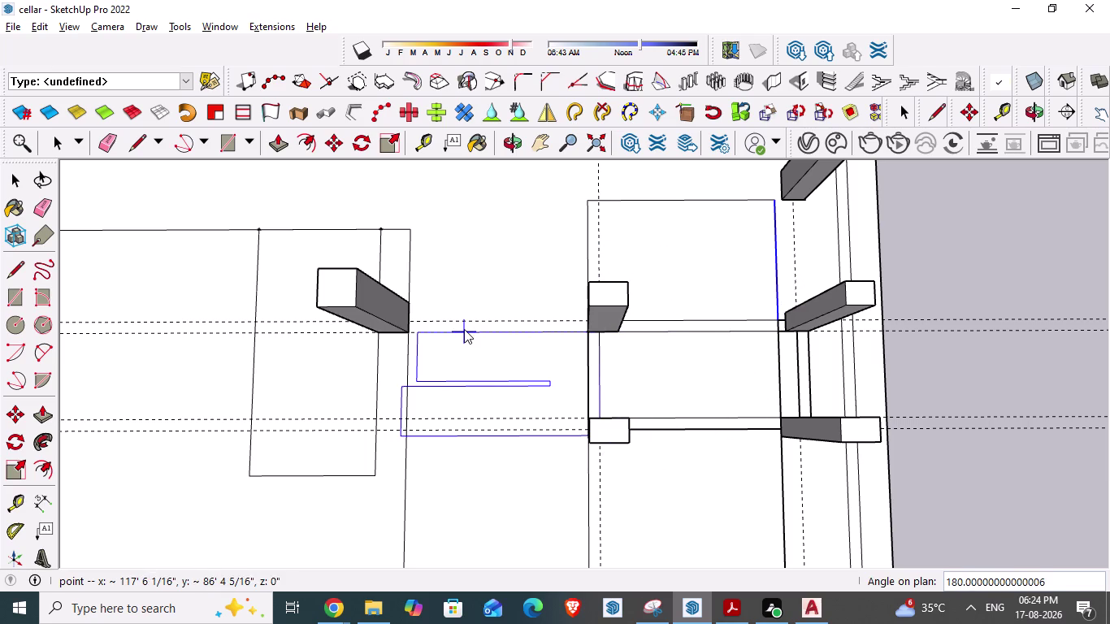
click(464, 330)
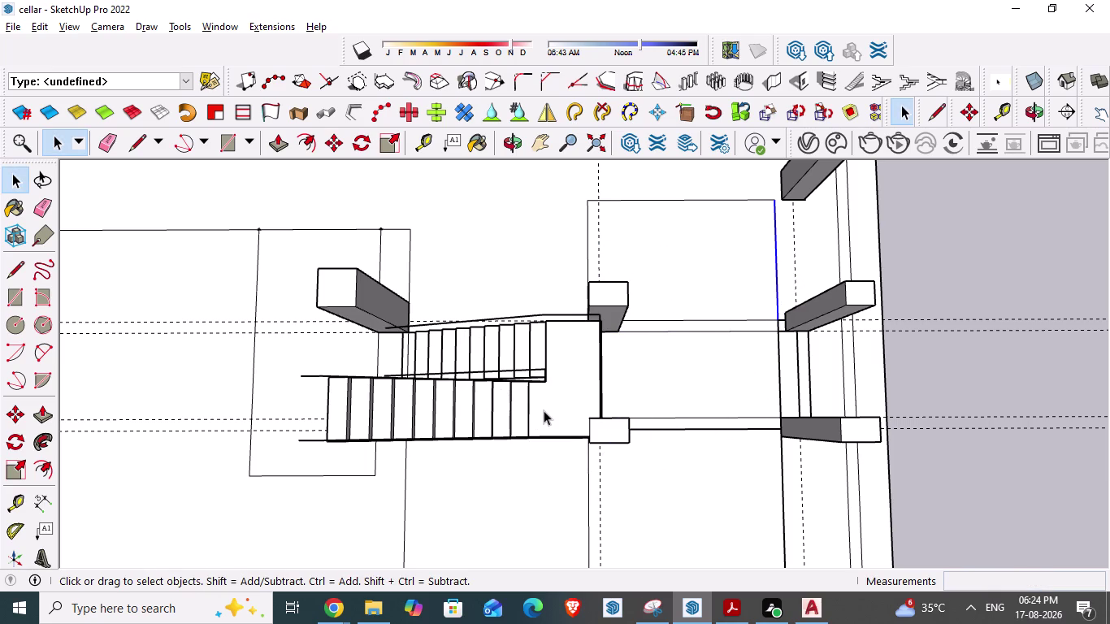
click(543, 411)
Move the staircase into the opening between the right-side columns.
key(m)
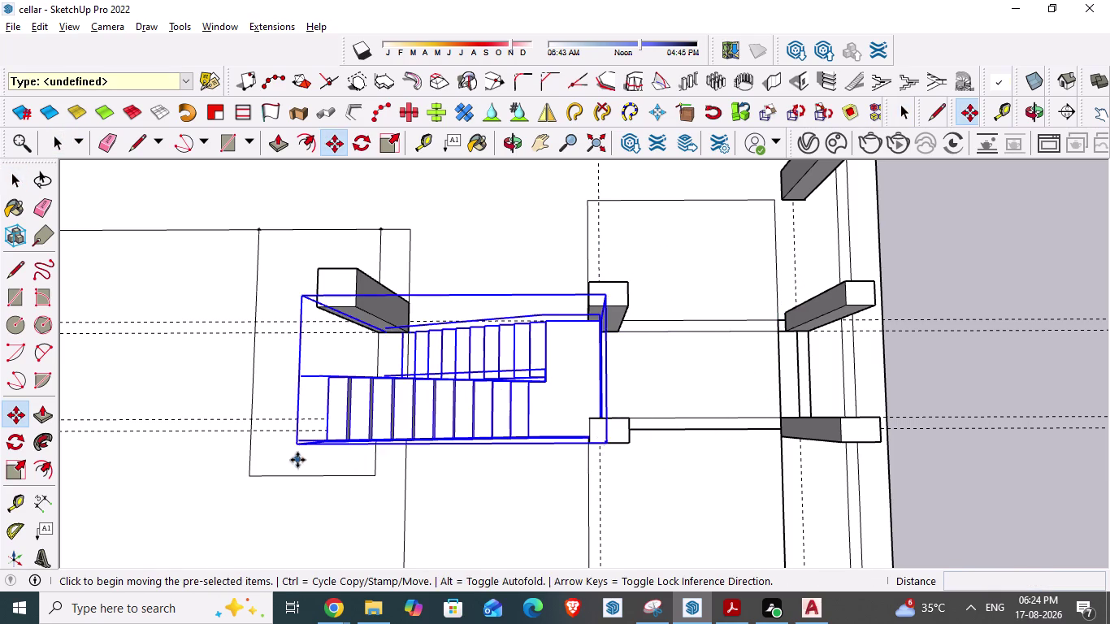
scroll(up, 3)
middle_drag(298, 465, 334, 322)
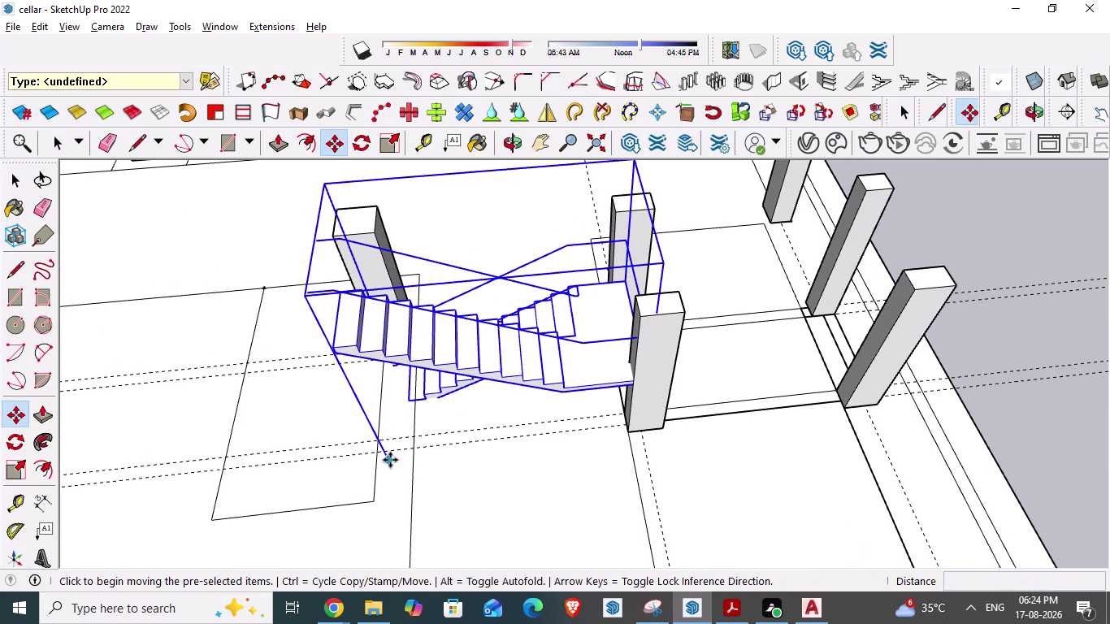
drag(390, 460, 663, 436)
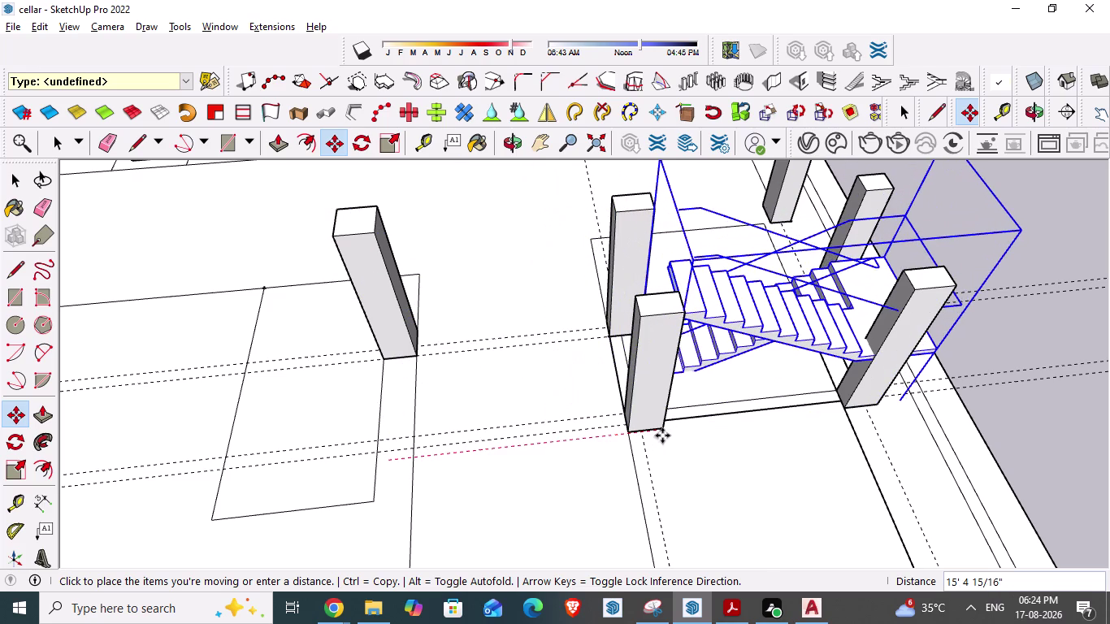
drag(662, 435, 631, 432)
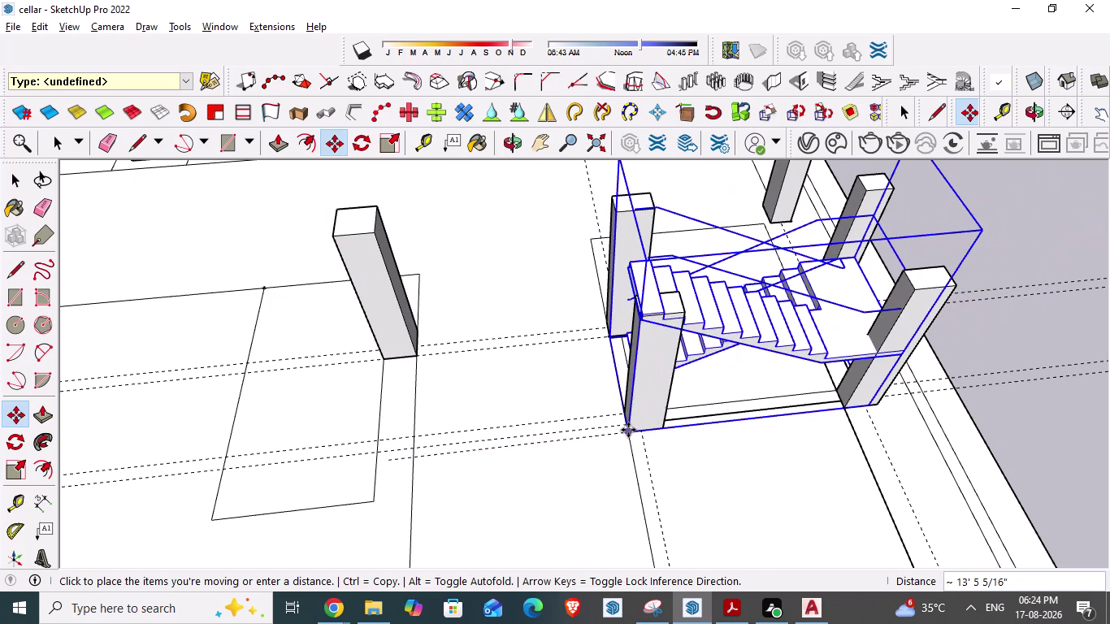
click(628, 430)
scroll(down, 3)
middle_drag(708, 403, 486, 395)
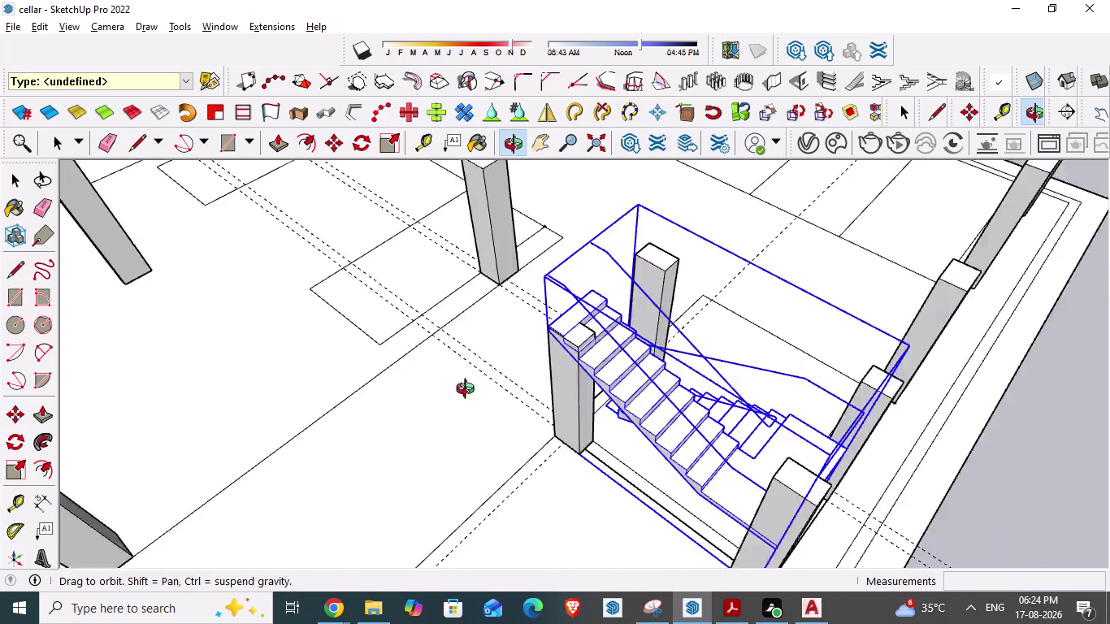
Scale the staircase down to about 0.75 so it fits between the four columns.
middle_drag(485, 394, 373, 353)
scroll(down, 3)
middle_drag(560, 395, 483, 382)
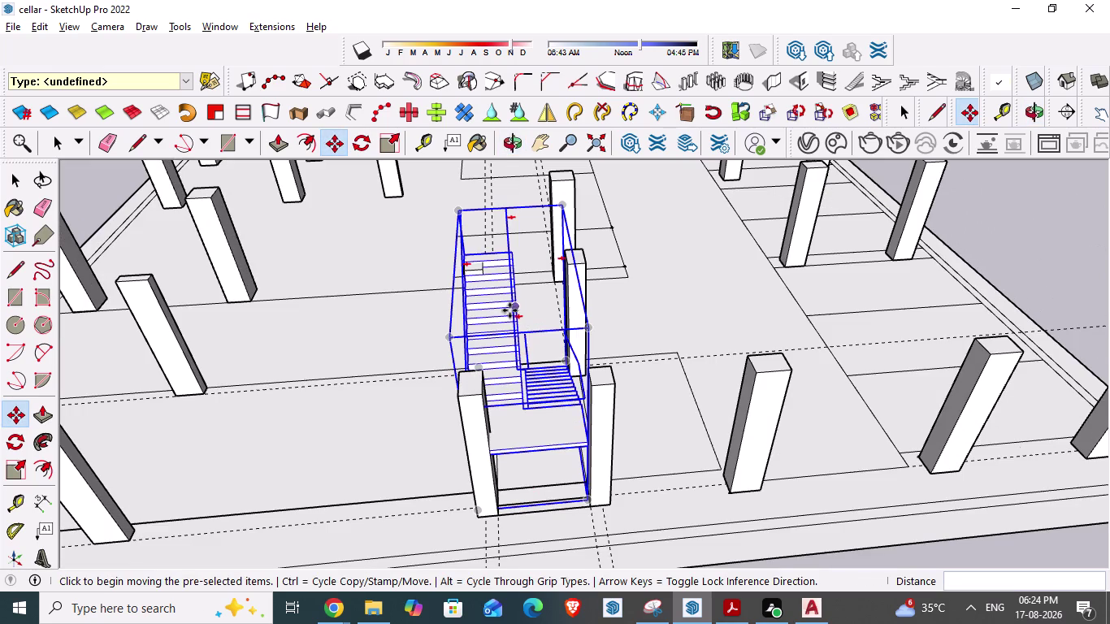
click(509, 310)
key(s)
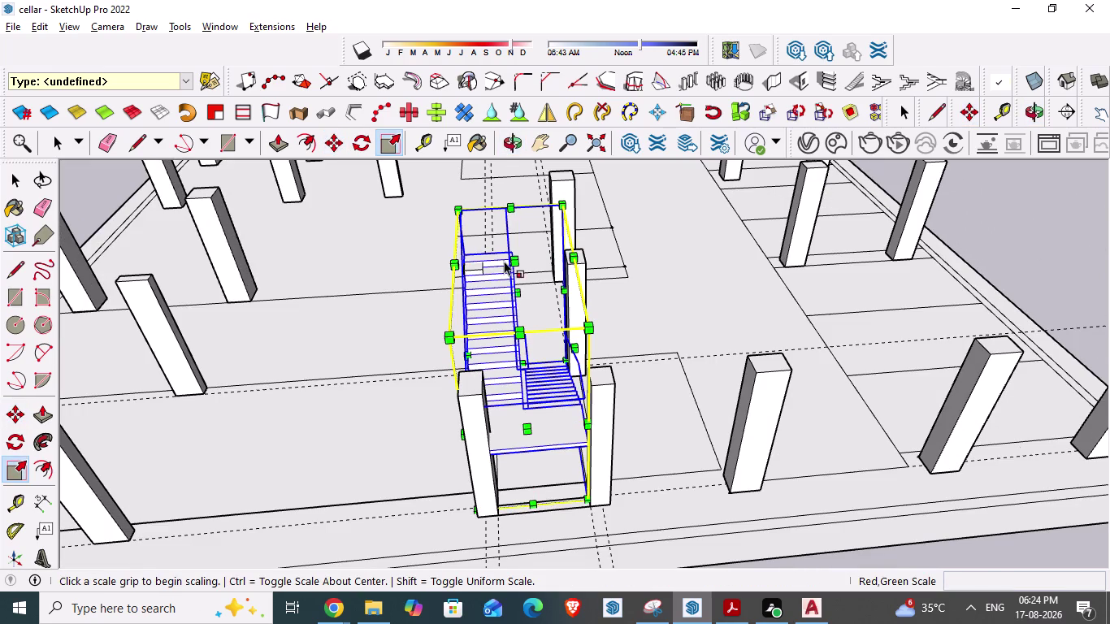
drag(511, 258, 471, 387)
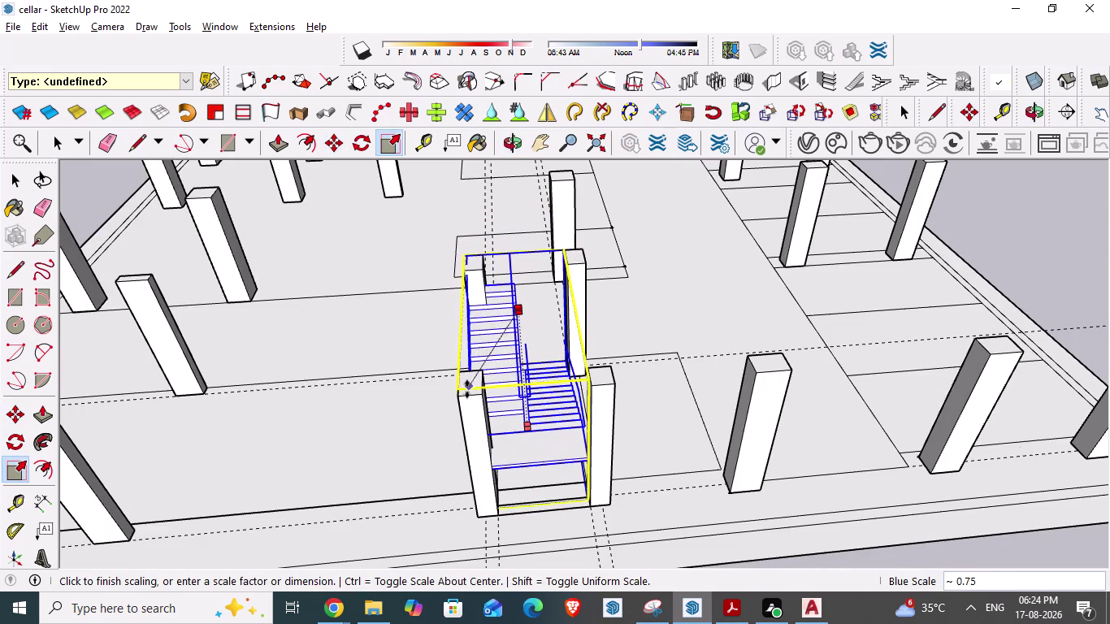
drag(470, 387, 460, 394)
Check the resized staircase's fit from several angles, deselect it, and bring up the AutoCAD plan.
middle_drag(503, 428, 836, 430)
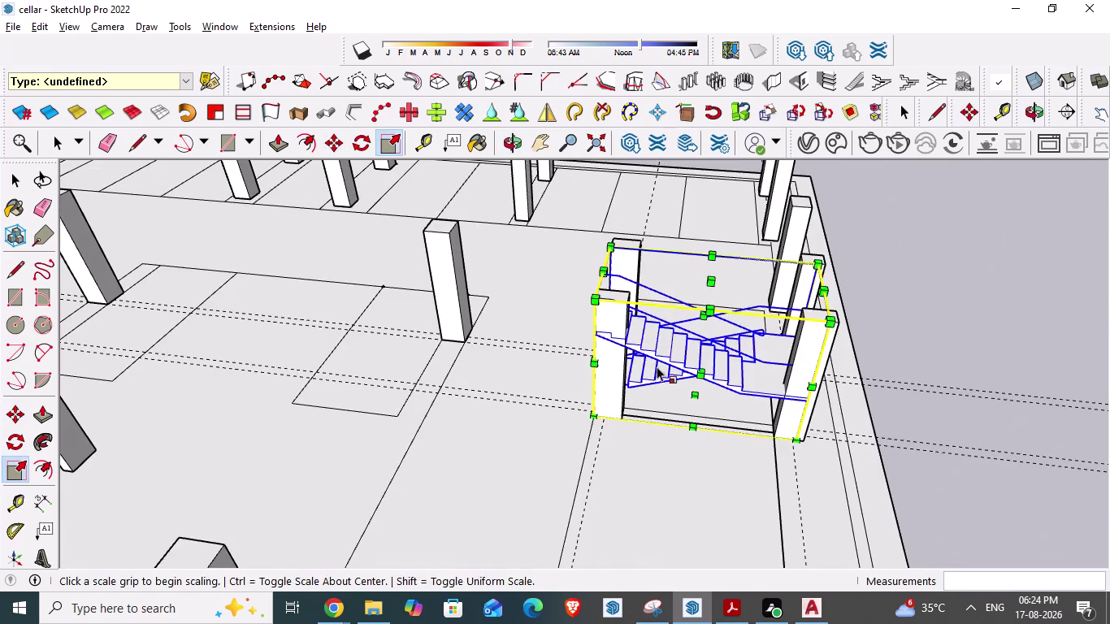
middle_drag(615, 361, 634, 424)
key(Escape)
middle_drag(907, 341, 990, 437)
middle_drag(684, 373, 818, 351)
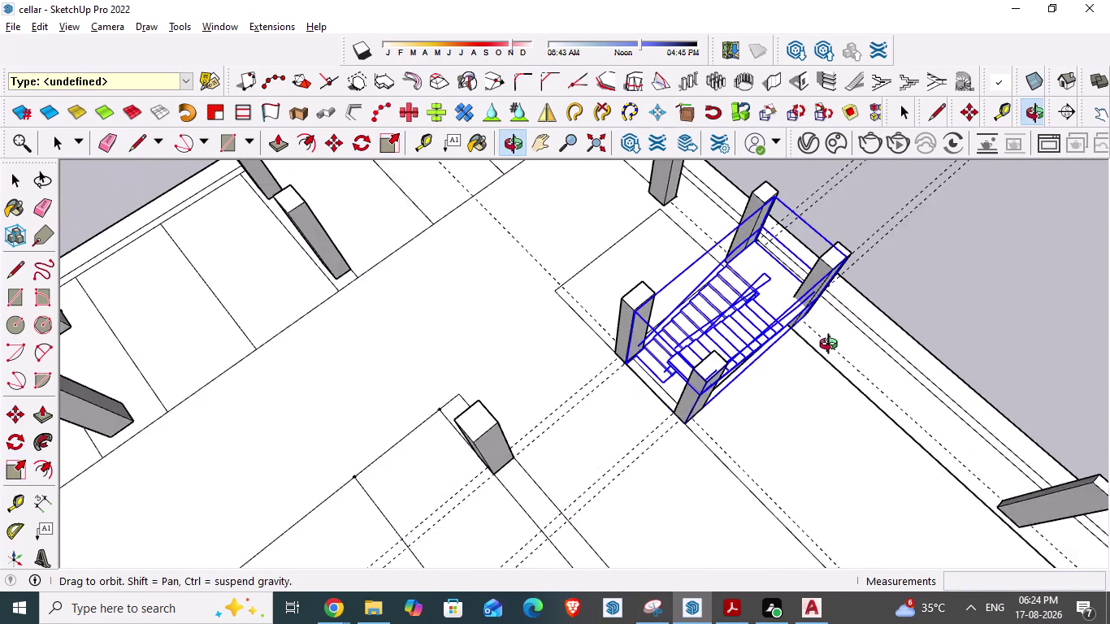
middle_drag(819, 350, 846, 341)
middle_drag(637, 343, 494, 374)
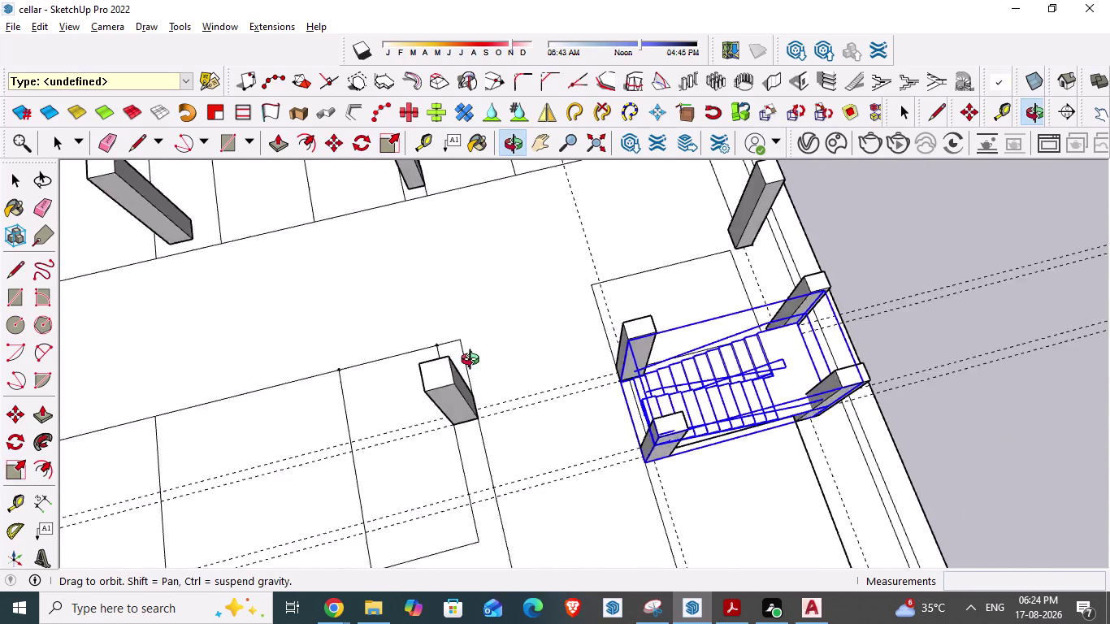
middle_drag(494, 374, 460, 354)
key(Escape)
click(976, 477)
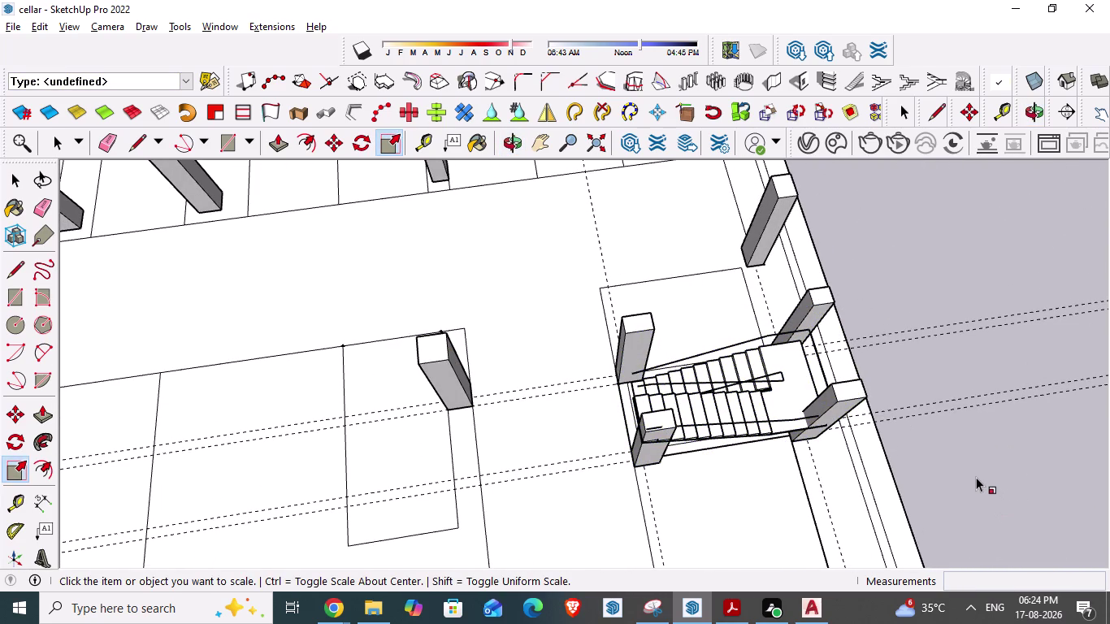
click(990, 481)
key(alt+Tab)
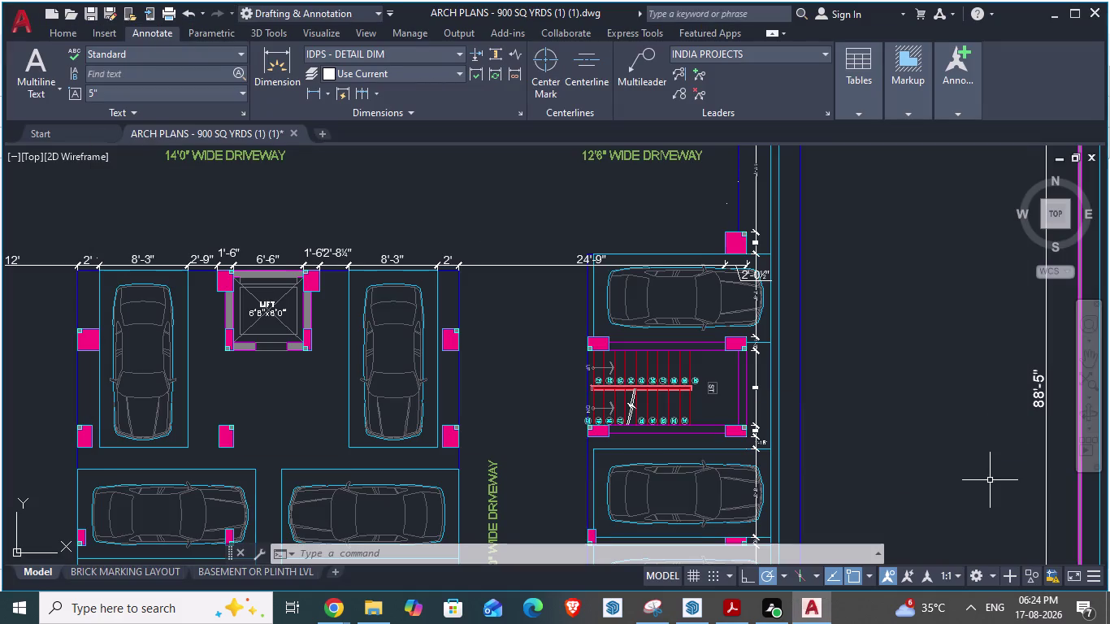
Return to SketchUp and survey the whole cellar from above, ending on its left side.
scroll(down, 3)
key(alt+Tab)
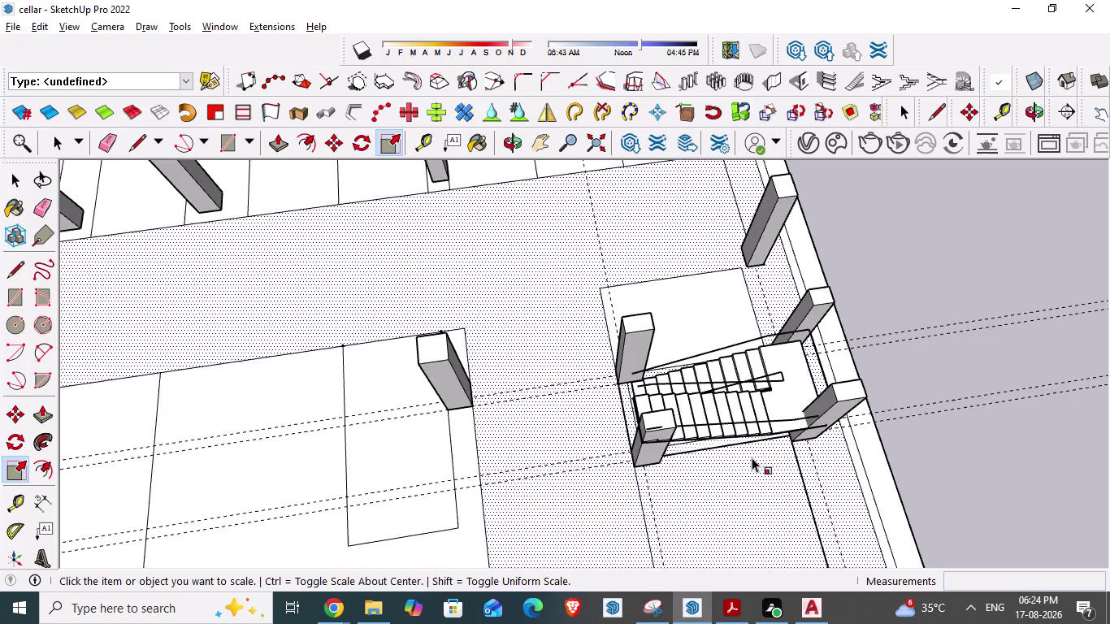
scroll(down, 3)
key(Escape)
key(Escape)
key(Escape)
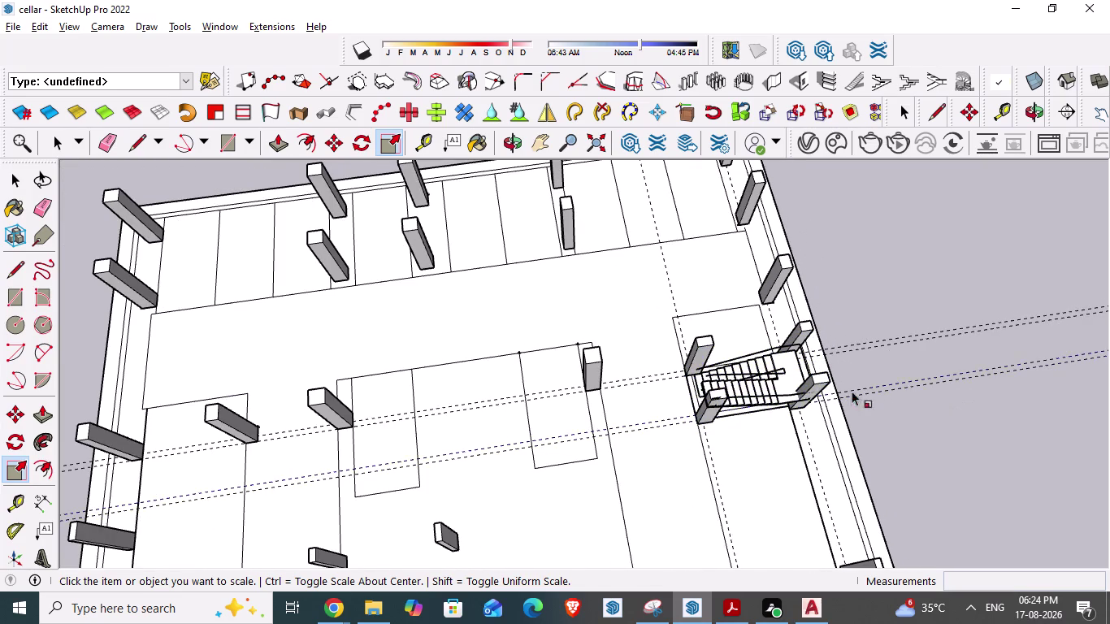
scroll(down, 3)
middle_drag(893, 442, 855, 471)
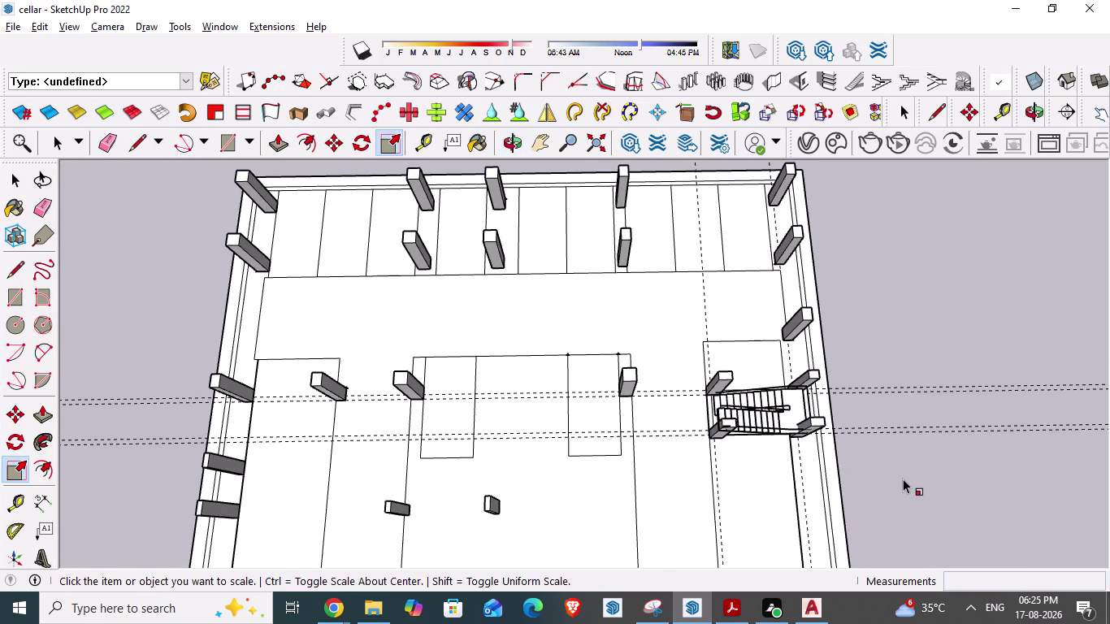
key(Escape)
middle_drag(903, 489, 926, 451)
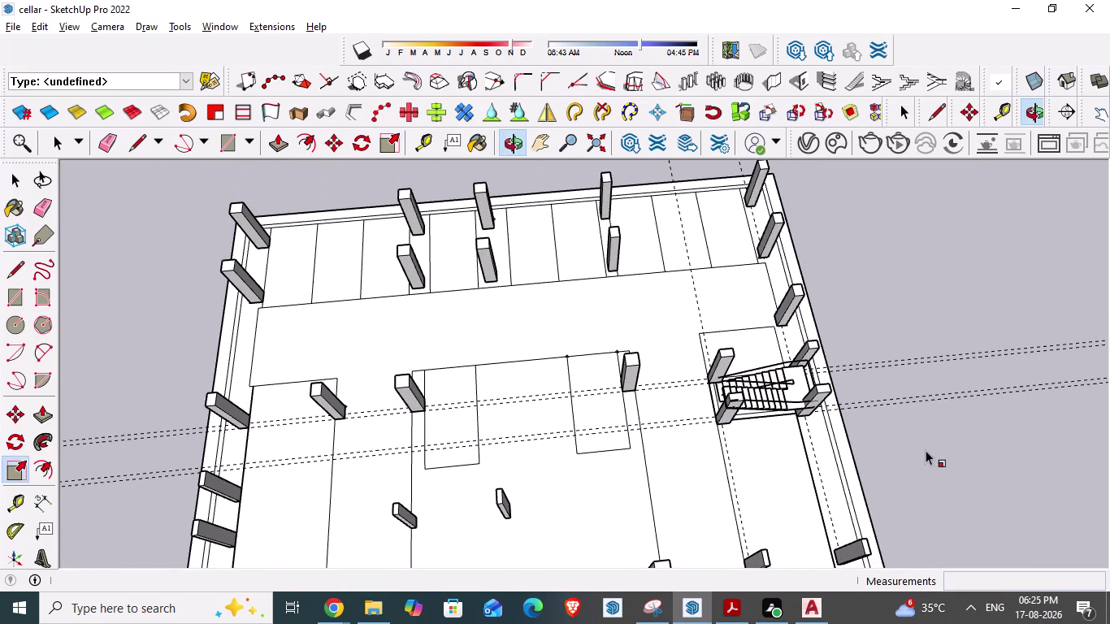
scroll(down, 3)
scroll(down, 3)
scroll(down, 3)
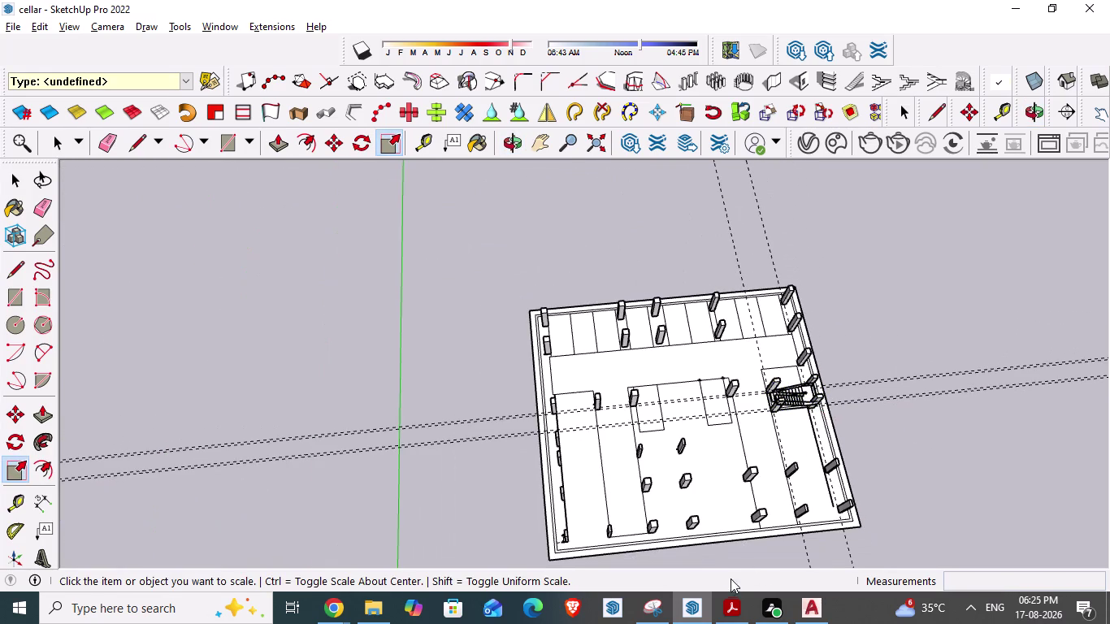
middle_drag(719, 540, 674, 519)
scroll(down, 3)
scroll(down, 3)
middle_drag(631, 486, 641, 554)
scroll(up, 3)
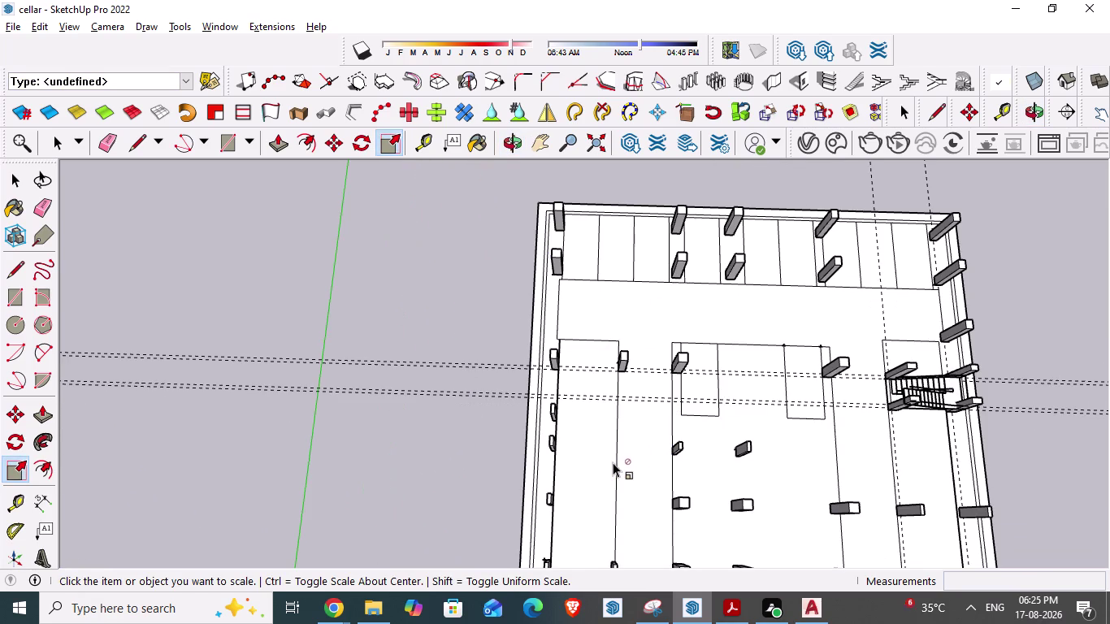
Recheck the AutoCAD floor plan and come back to the SketchUp cellar.
key(alt+Tab)
scroll(up, 3)
scroll(down, 3)
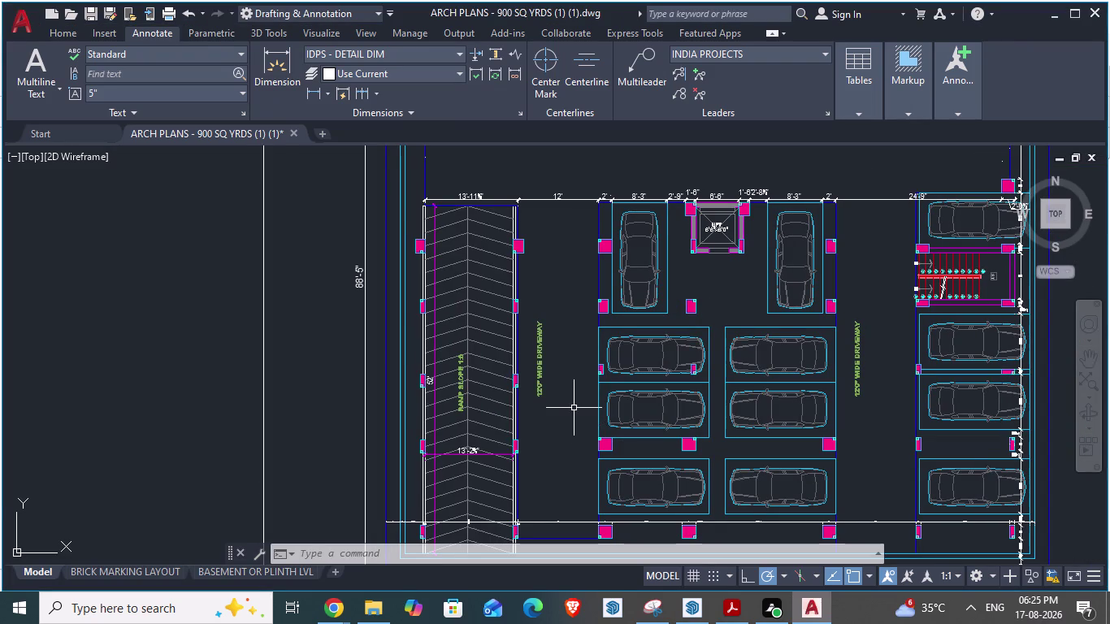
key(alt+Tab)
scroll(up, 3)
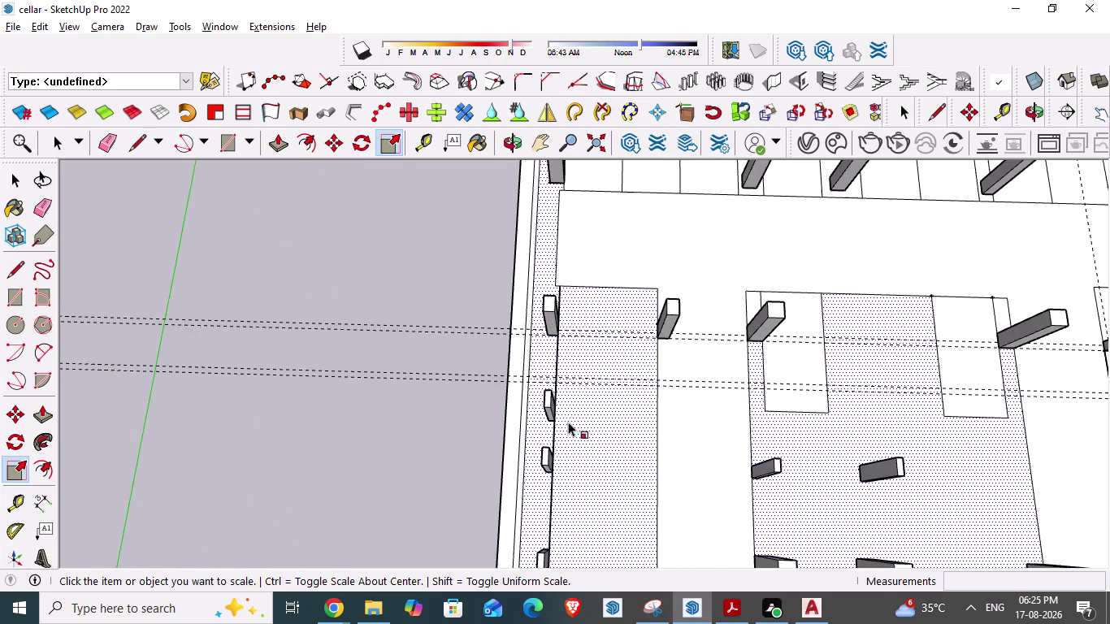
scroll(up, 3)
key(Escape)
key(Escape)
key(Escape)
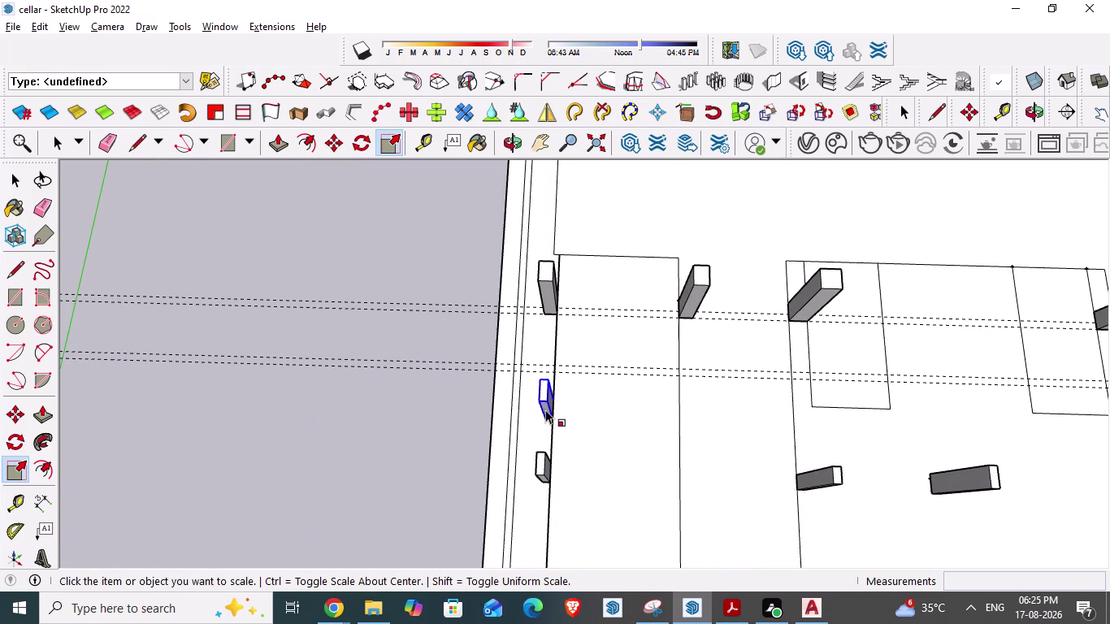
Select the small column on the left wall.
click(545, 410)
scroll(up, 3)
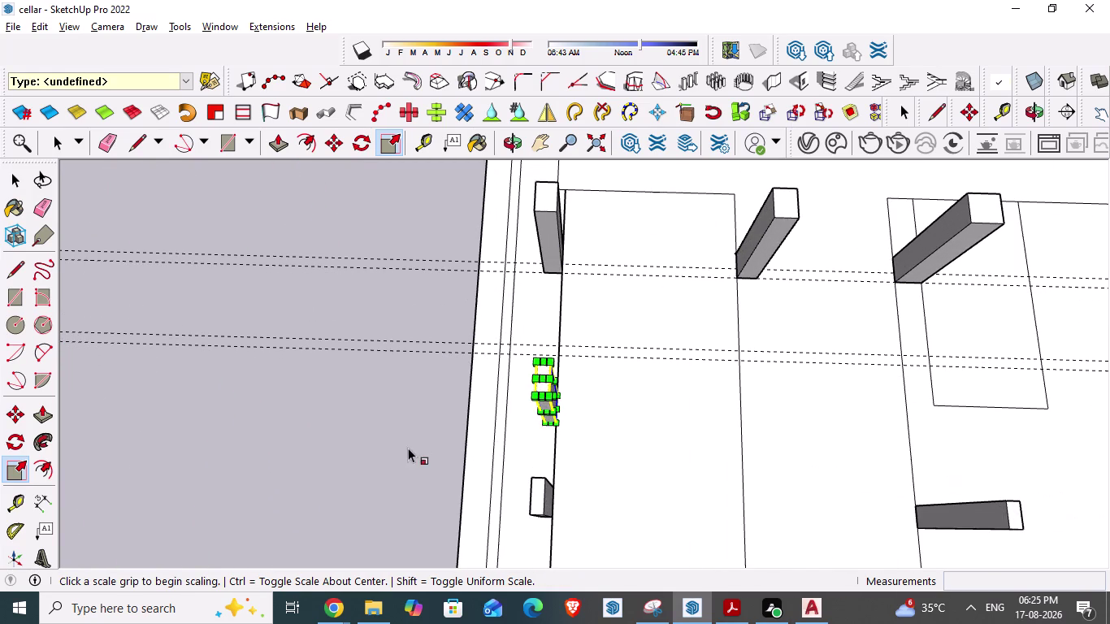
key(Escape)
click(385, 405)
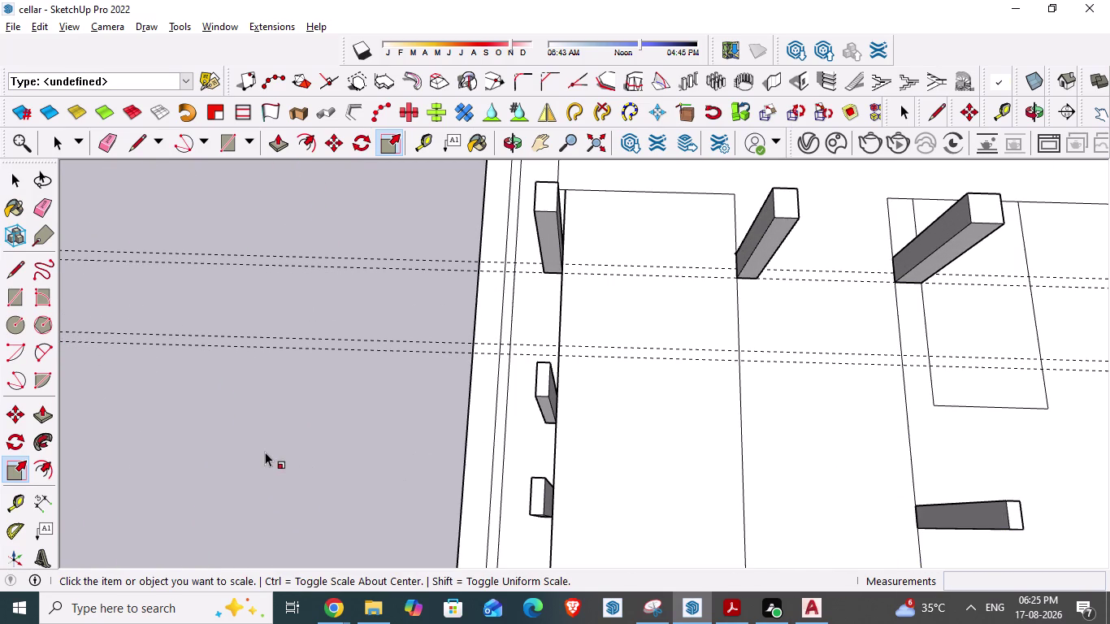
key(space)
triple_click(552, 400)
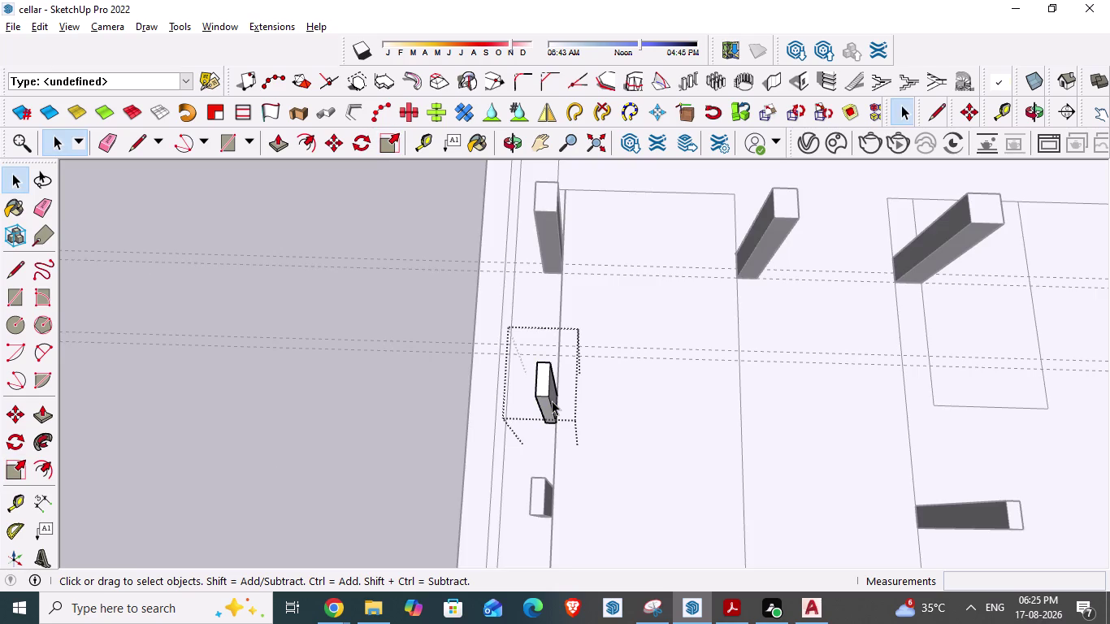
click(551, 401)
click(552, 401)
double_click(552, 401)
Copy the left-wall column and paste a copy into the model.
key(ctrl+c)
key(ctrl+v)
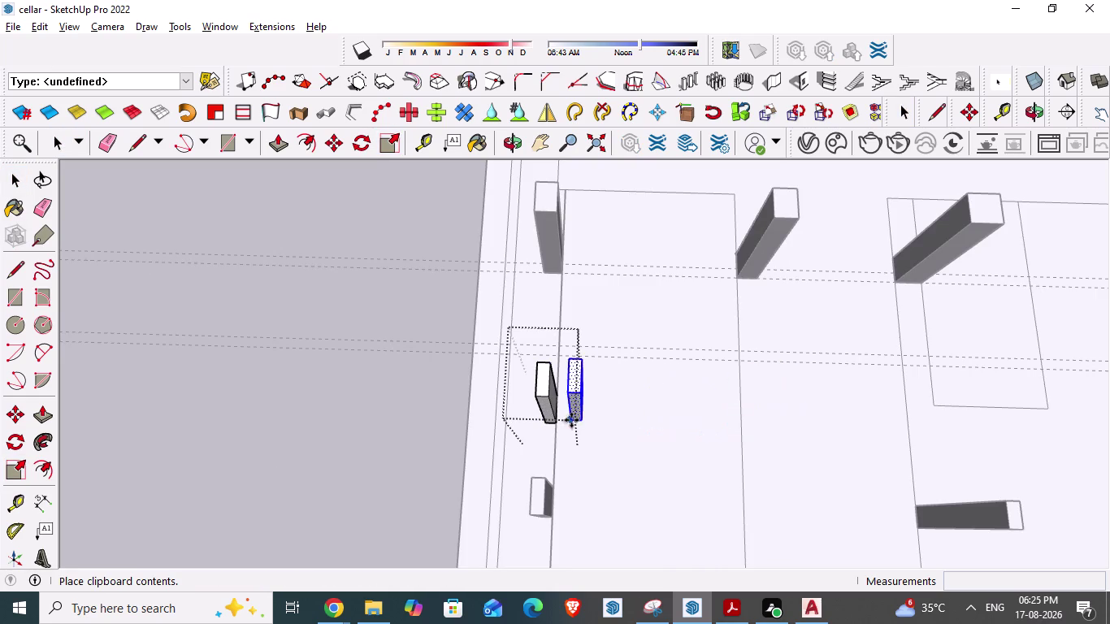
key(Escape)
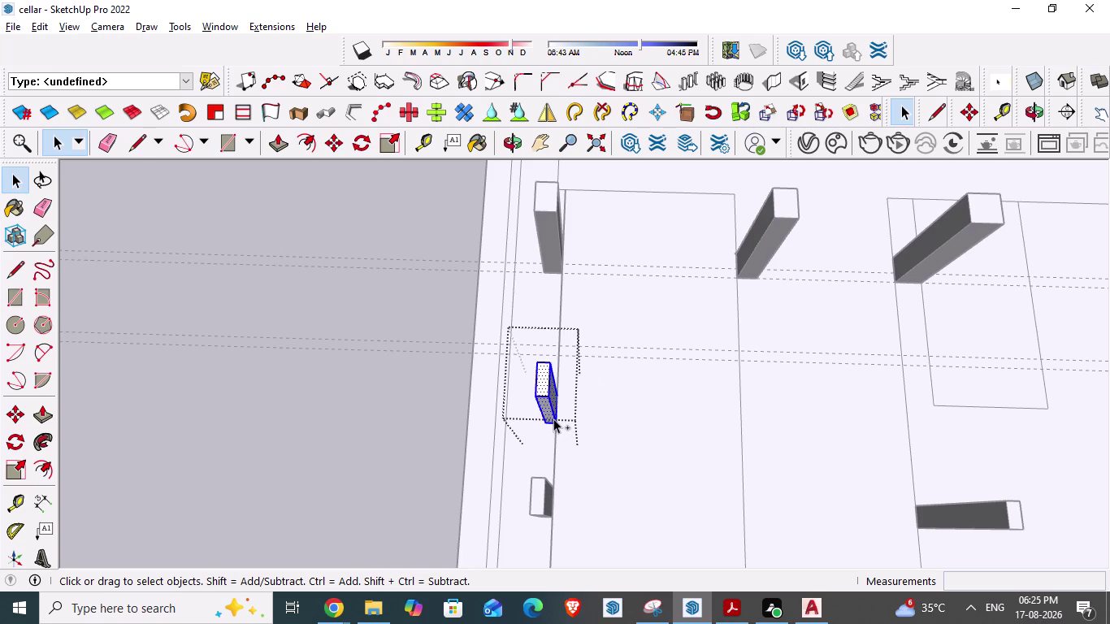
key(ctrl+c)
key(space)
key(space)
key(Escape)
click(552, 409)
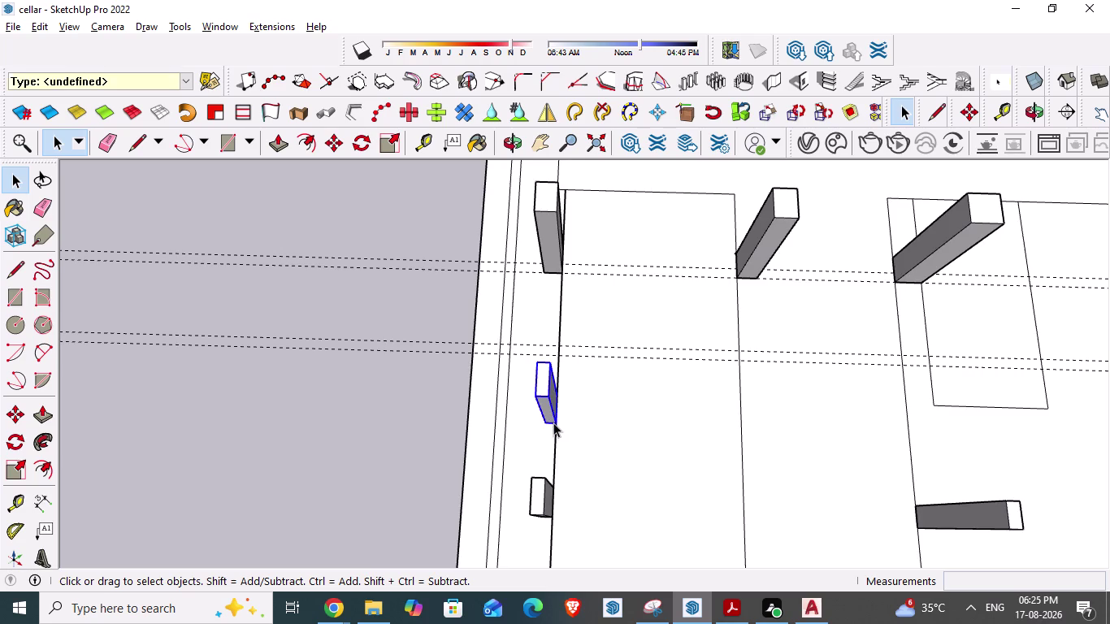
key(ctrl+c)
key(ctrl+v)
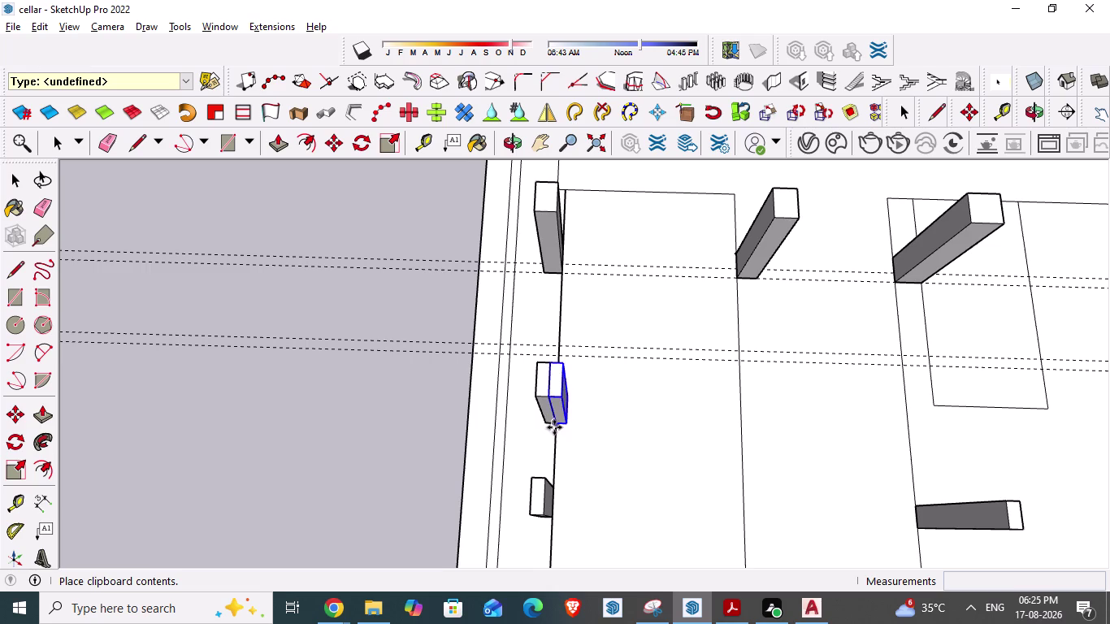
Snap two pasted column copies onto the parking bay lines.
middle_drag(554, 428, 568, 363)
drag(562, 428, 562, 428)
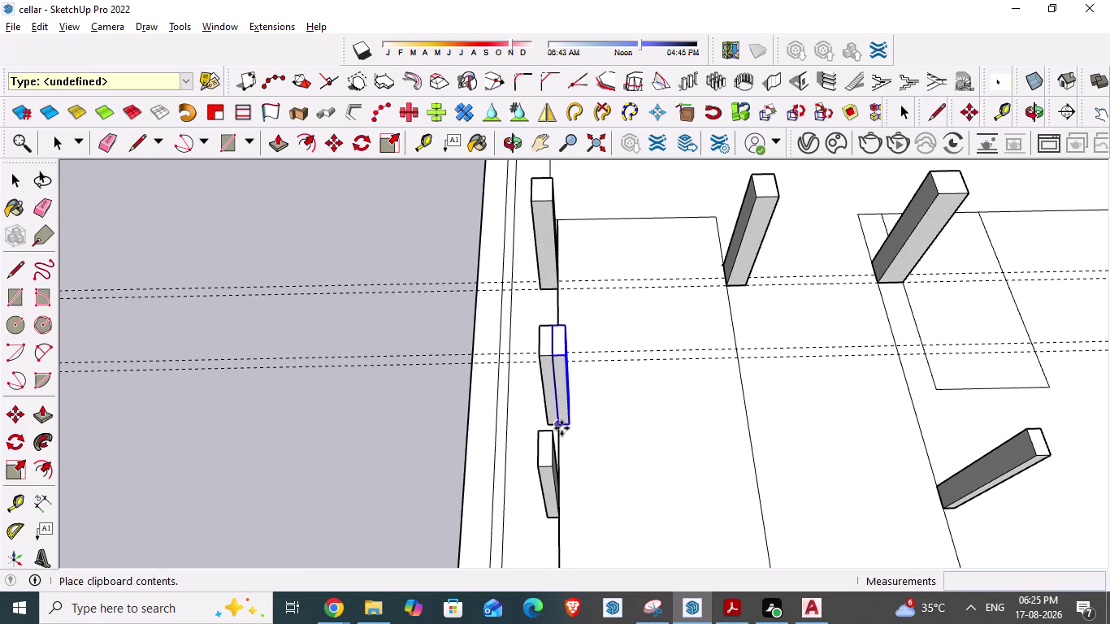
drag(561, 428, 746, 421)
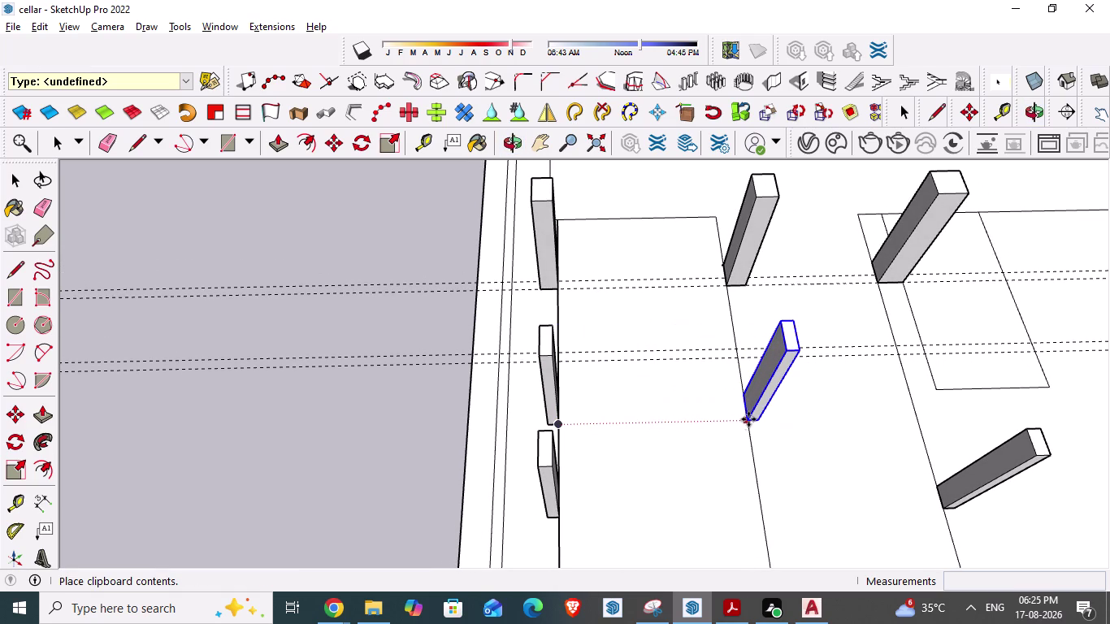
drag(746, 421, 749, 419)
click(749, 419)
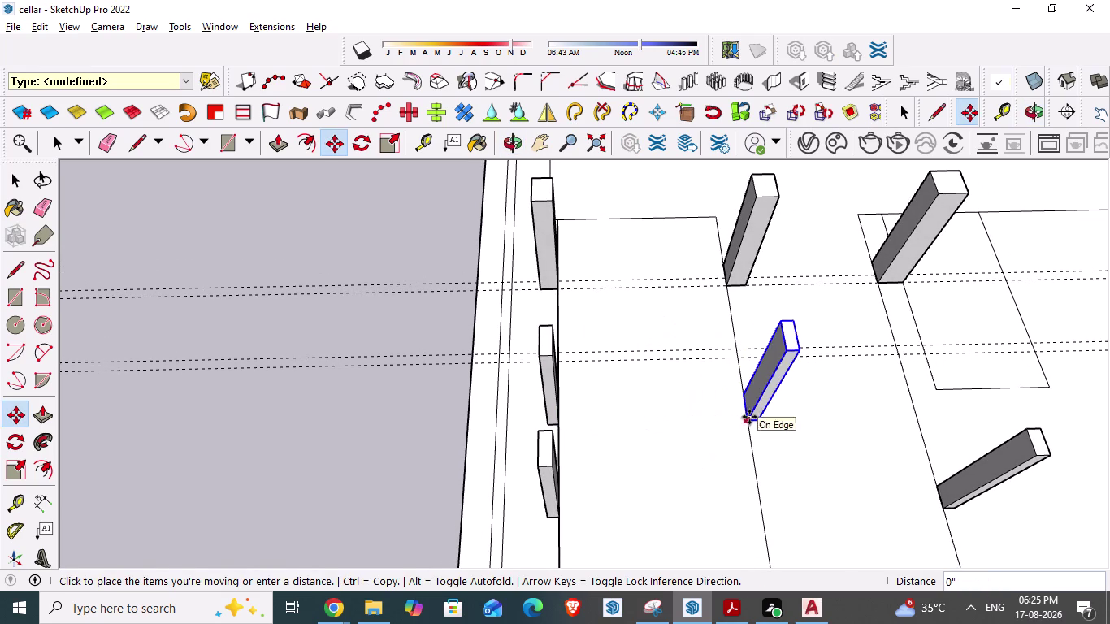
click(749, 417)
middle_drag(701, 465, 681, 372)
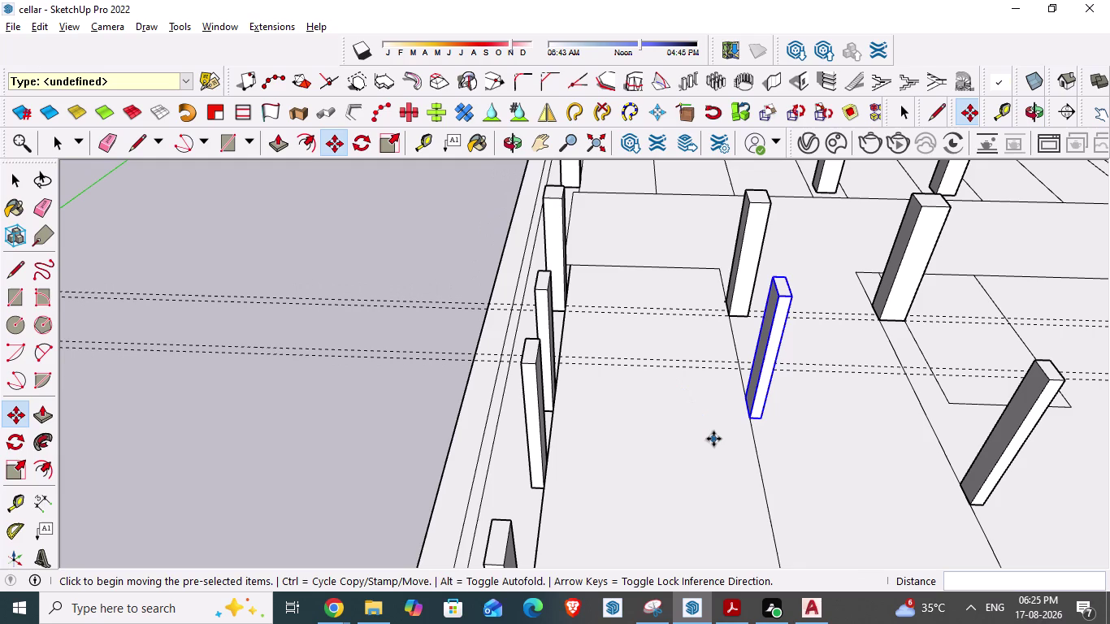
key(ctrl+v)
drag(544, 493, 574, 483)
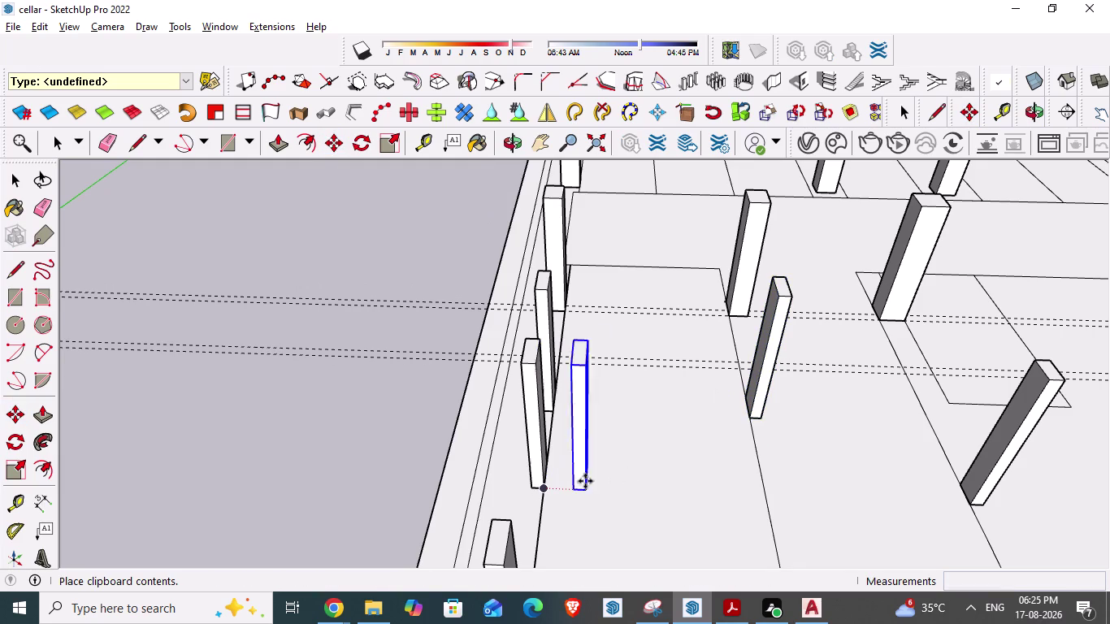
drag(574, 483, 767, 484)
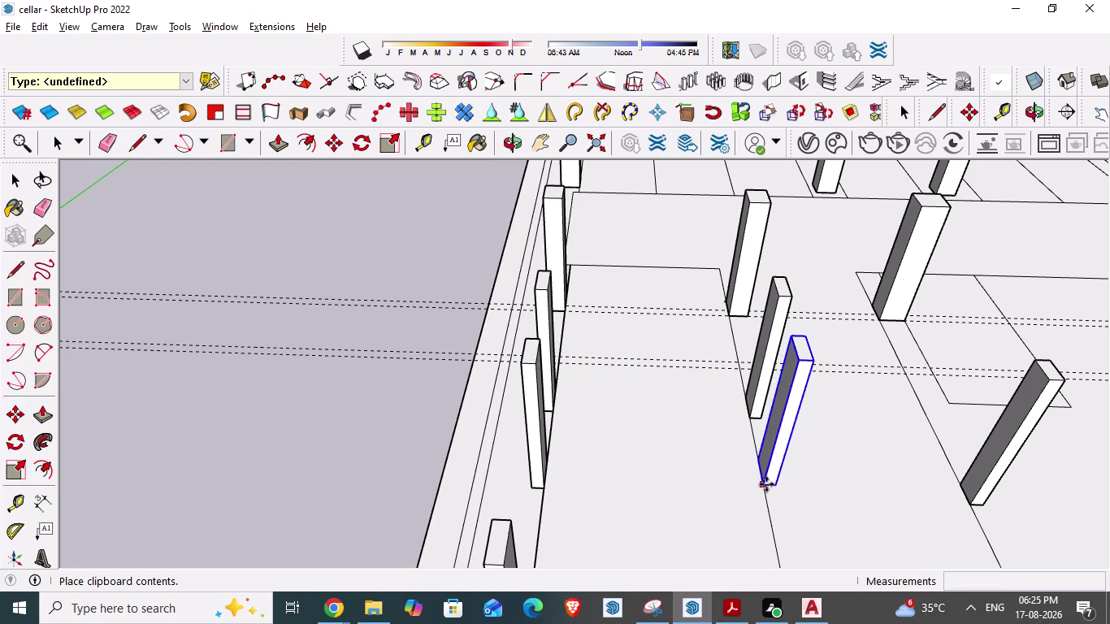
drag(766, 484, 766, 488)
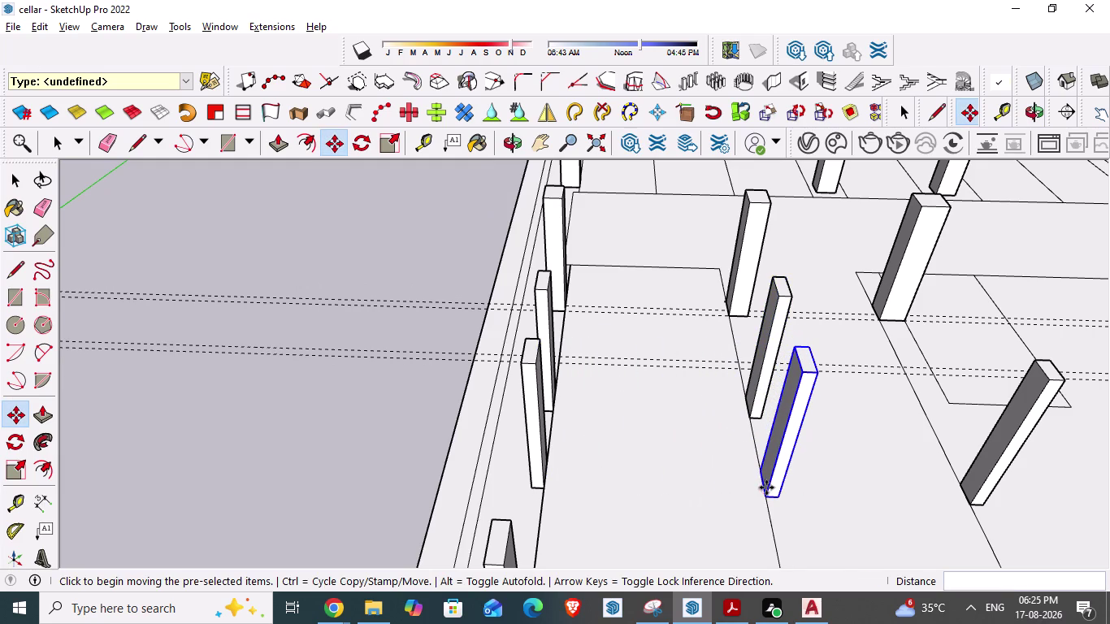
Orbit over the cellar floor to check the columns, then consult the AutoCAD plan.
scroll(down, 3)
middle_drag(632, 431, 646, 560)
scroll(down, 3)
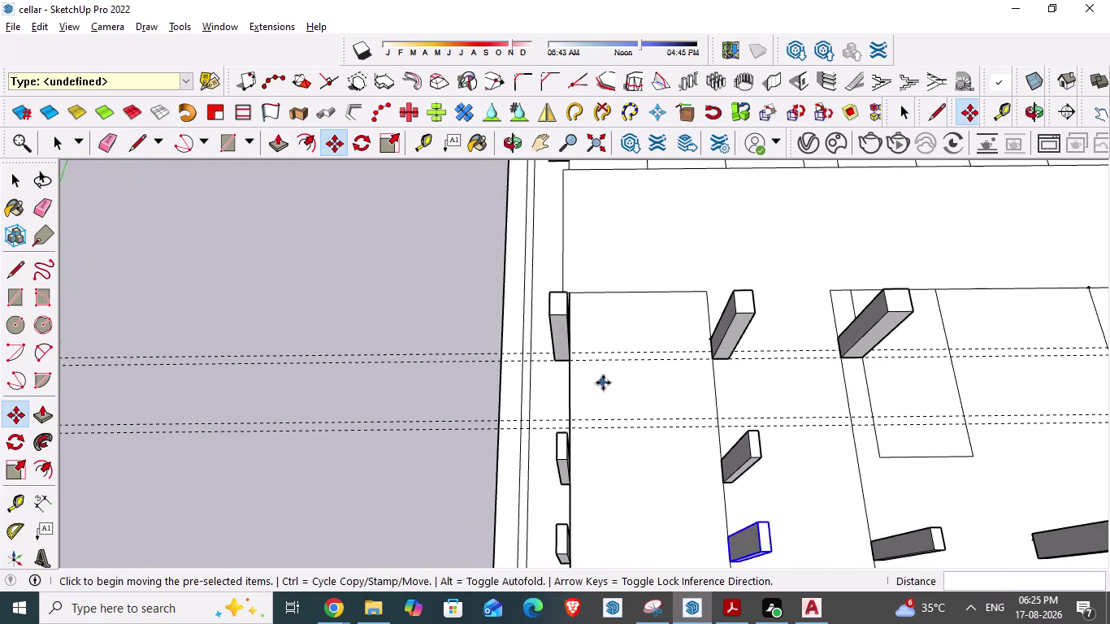
scroll(down, 3)
middle_drag(573, 505, 539, 370)
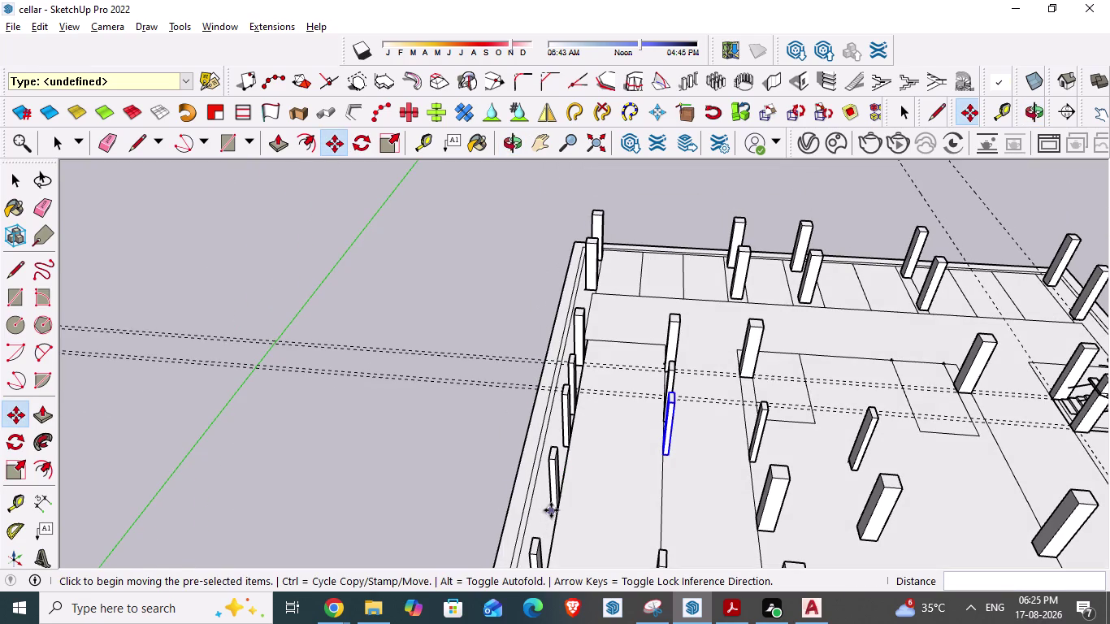
middle_drag(610, 457, 624, 495)
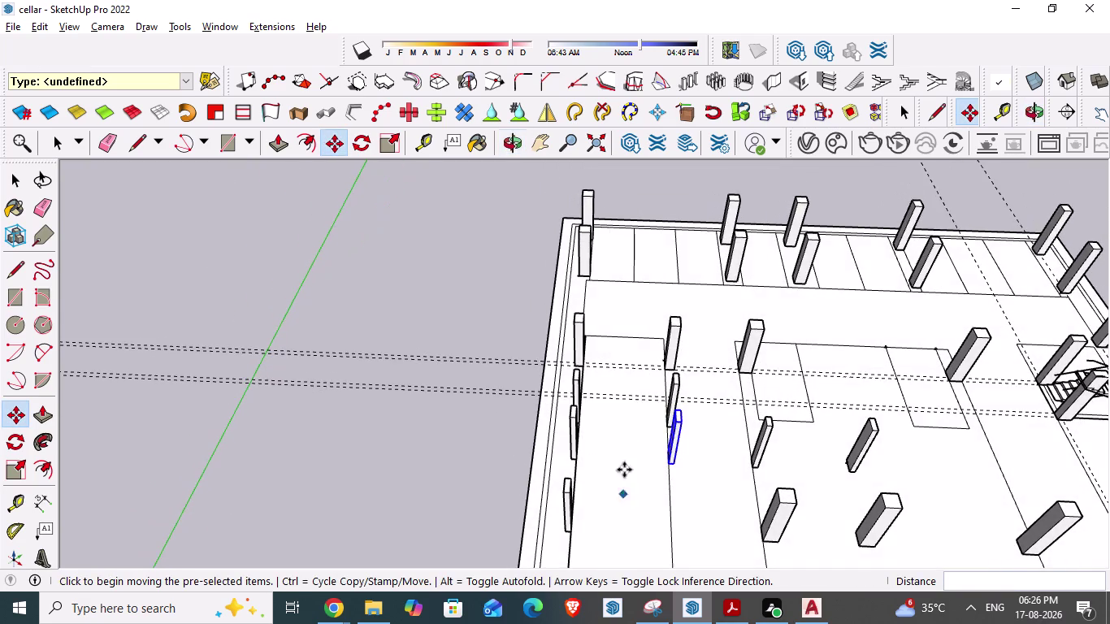
scroll(down, 3)
scroll(down, 3)
middle_drag(627, 499, 627, 567)
scroll(up, 3)
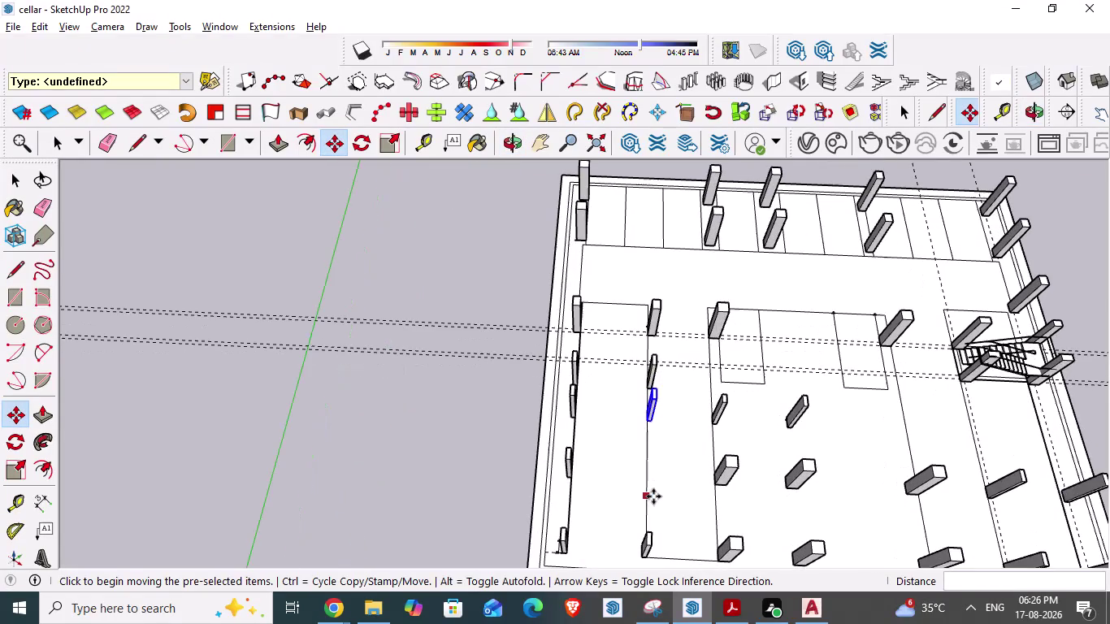
key(alt+Tab)
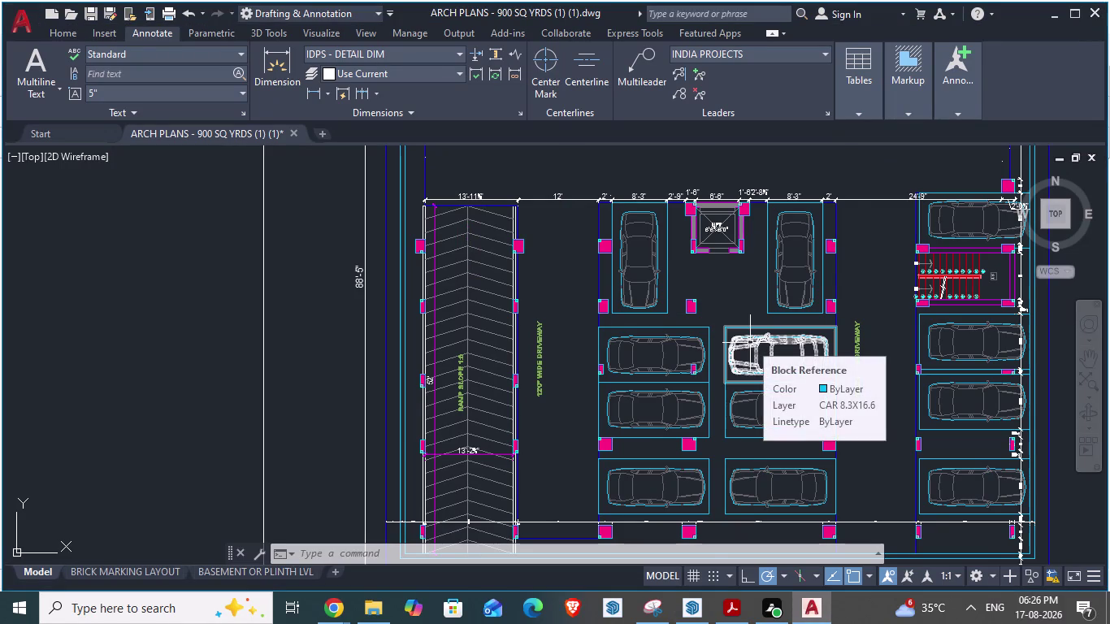
scroll(down, 3)
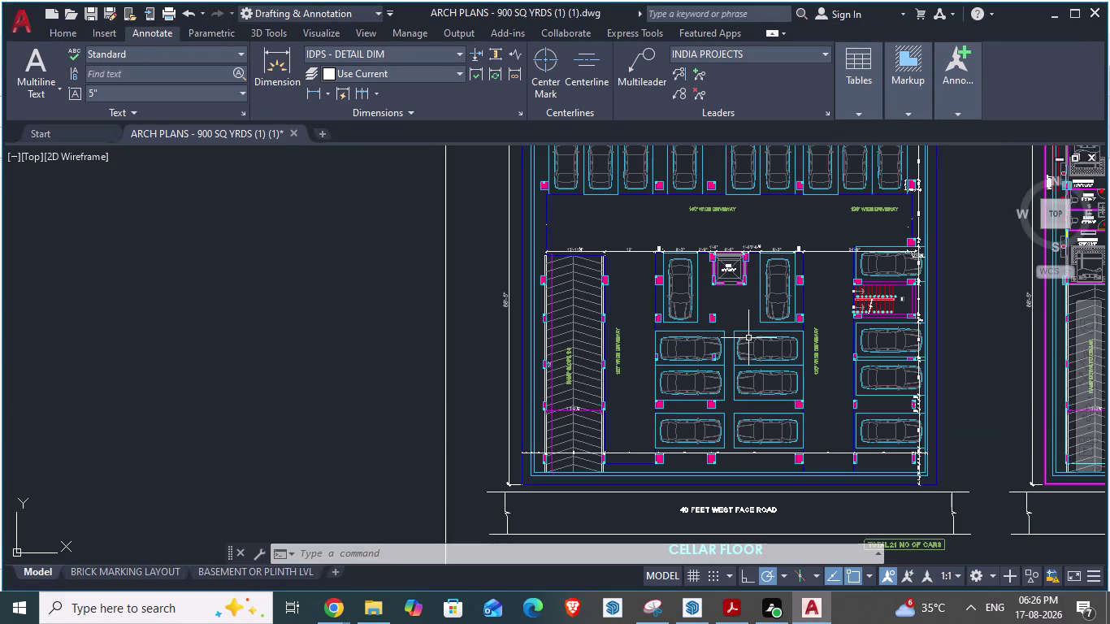
key(alt+Tab)
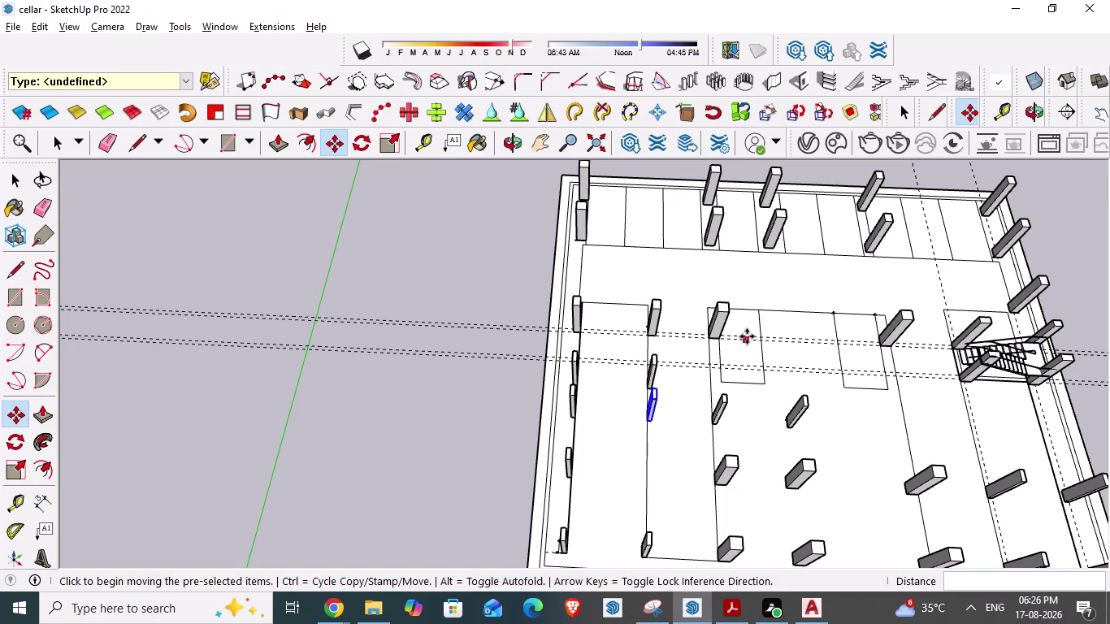
key(ctrl+v)
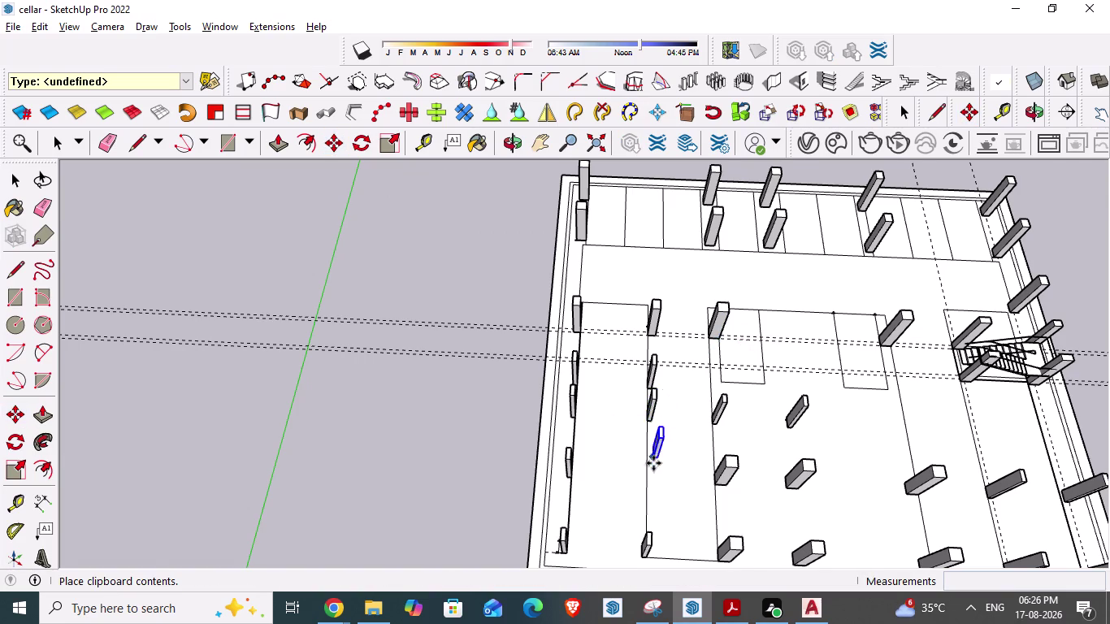
scroll(up, 3)
scroll(up, 3)
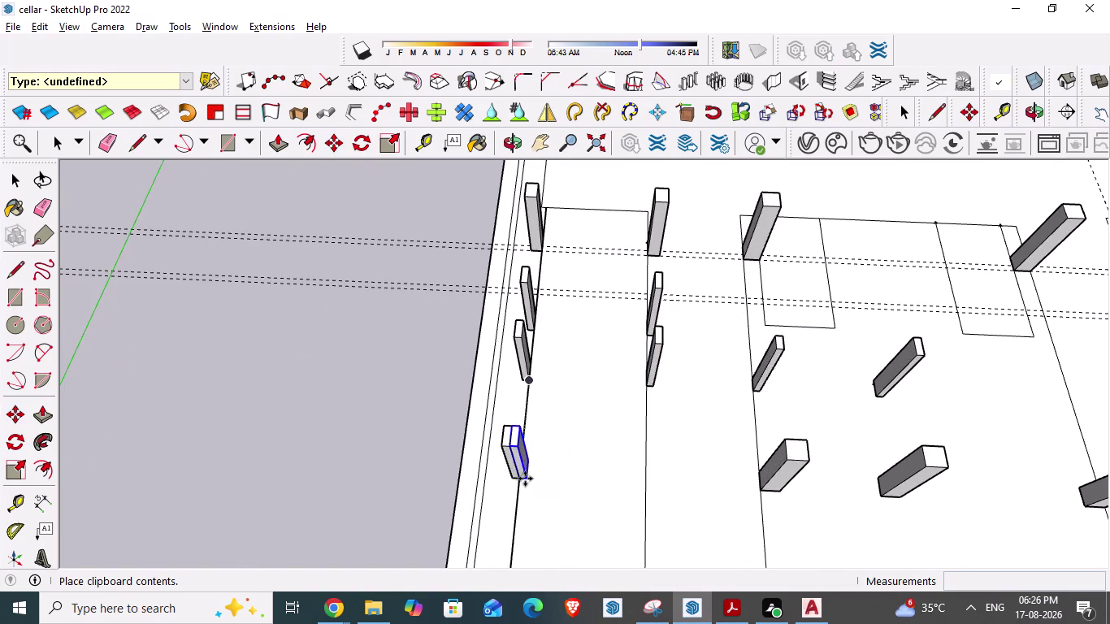
scroll(up, 3)
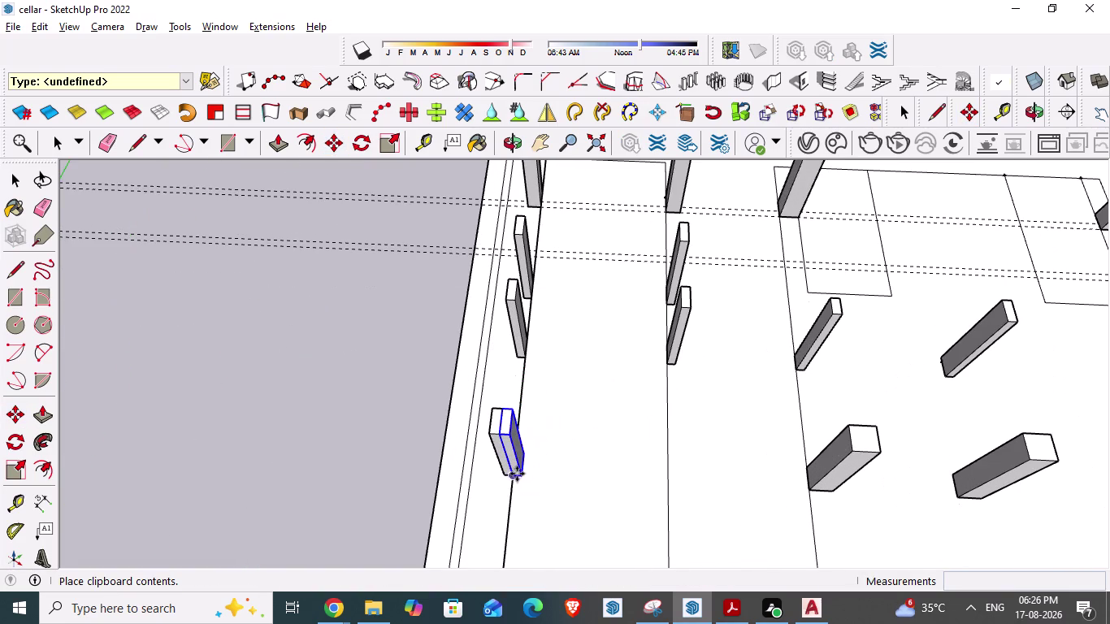
drag(518, 473, 667, 482)
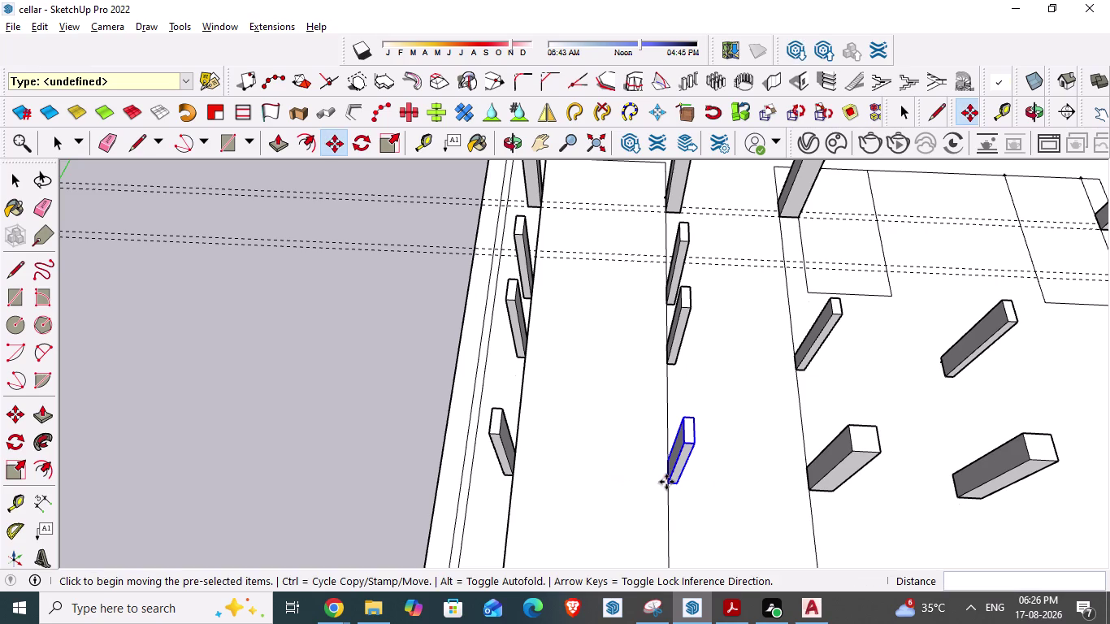
click(667, 490)
click(671, 474)
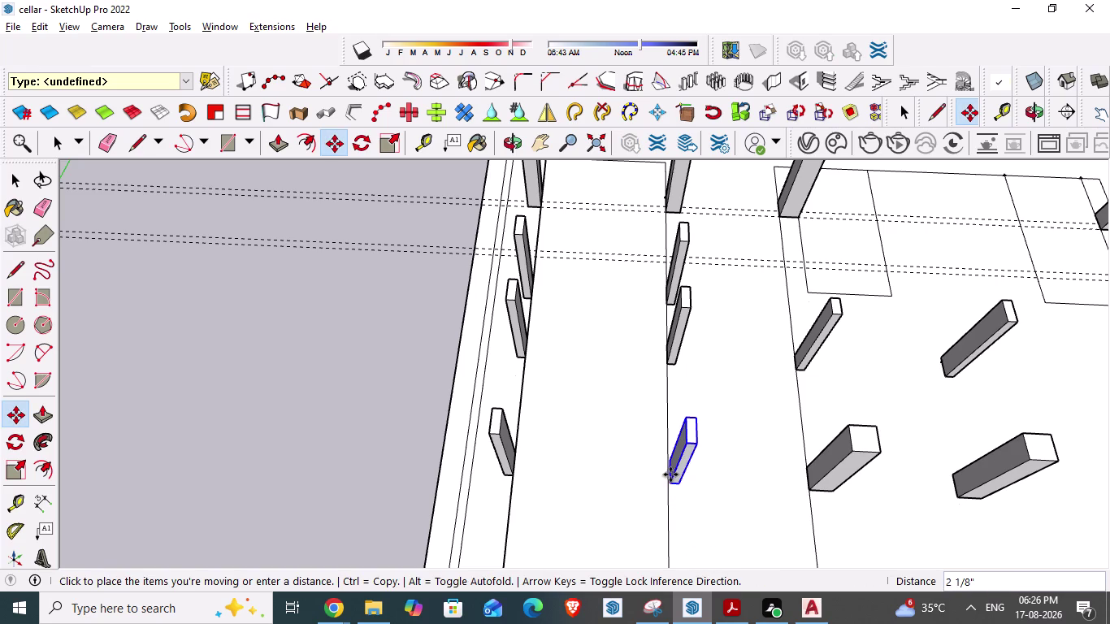
key(Escape)
scroll(up, 3)
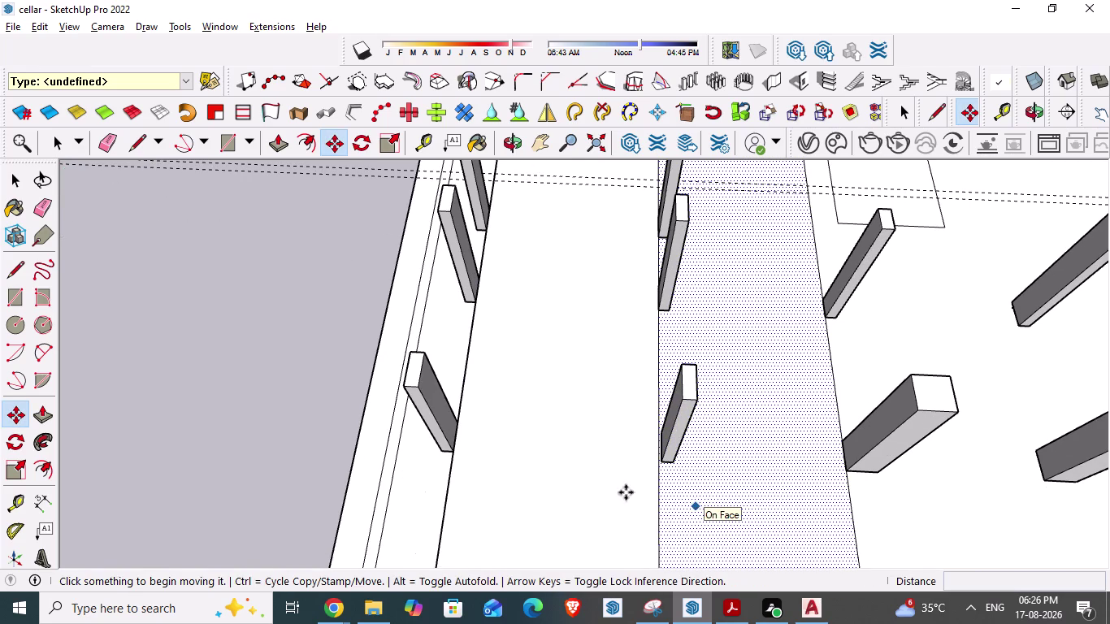
key(Escape)
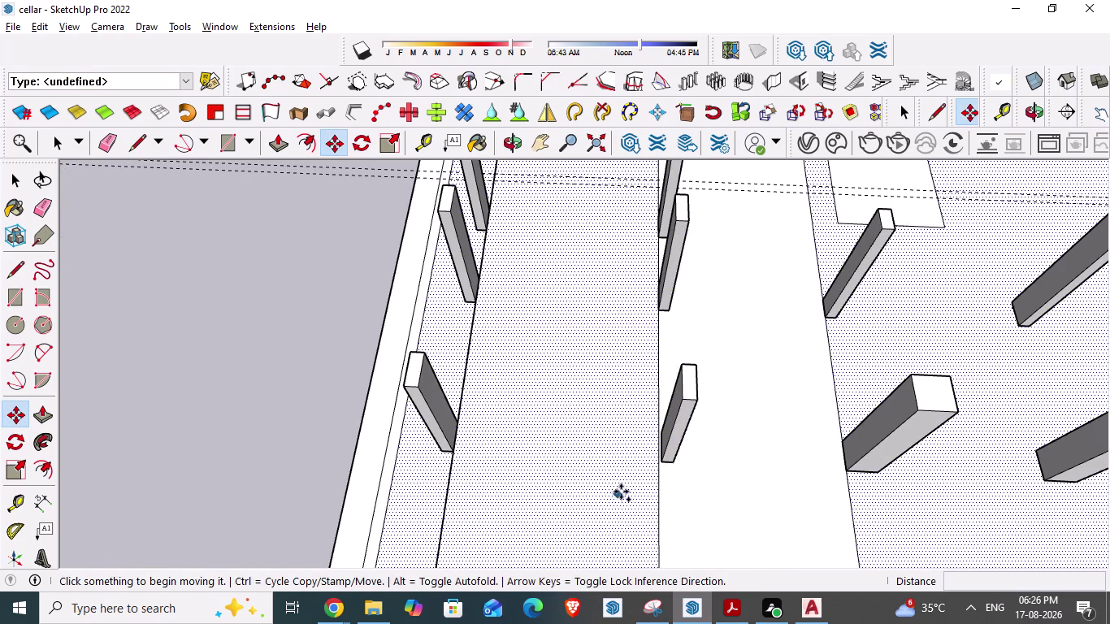
key(space)
click(197, 398)
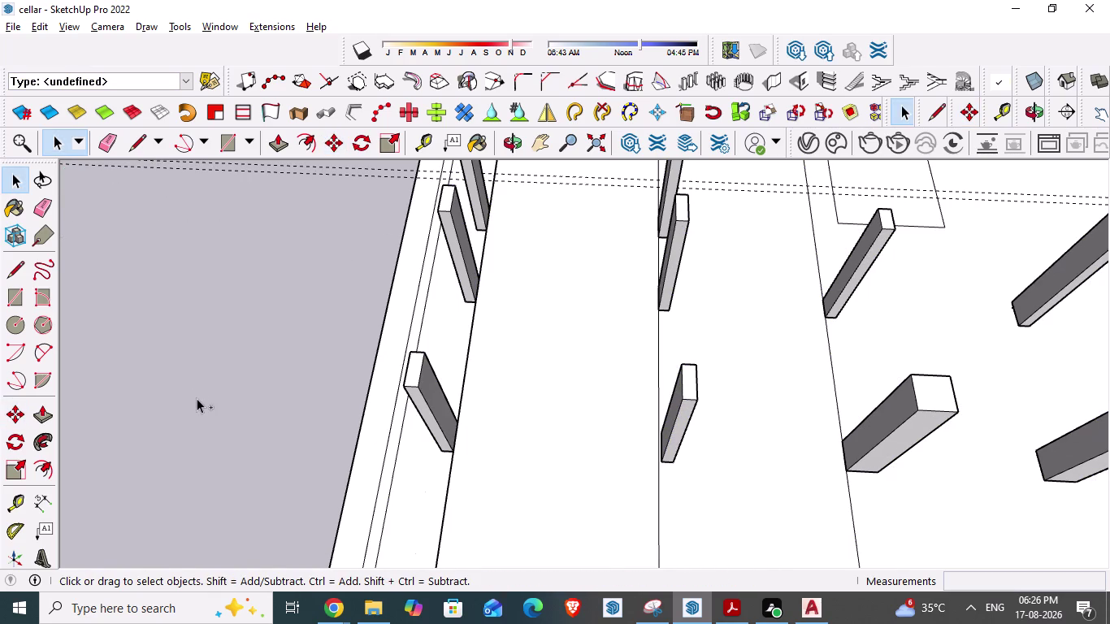
key(ctrl+z)
key(ctrl+z)
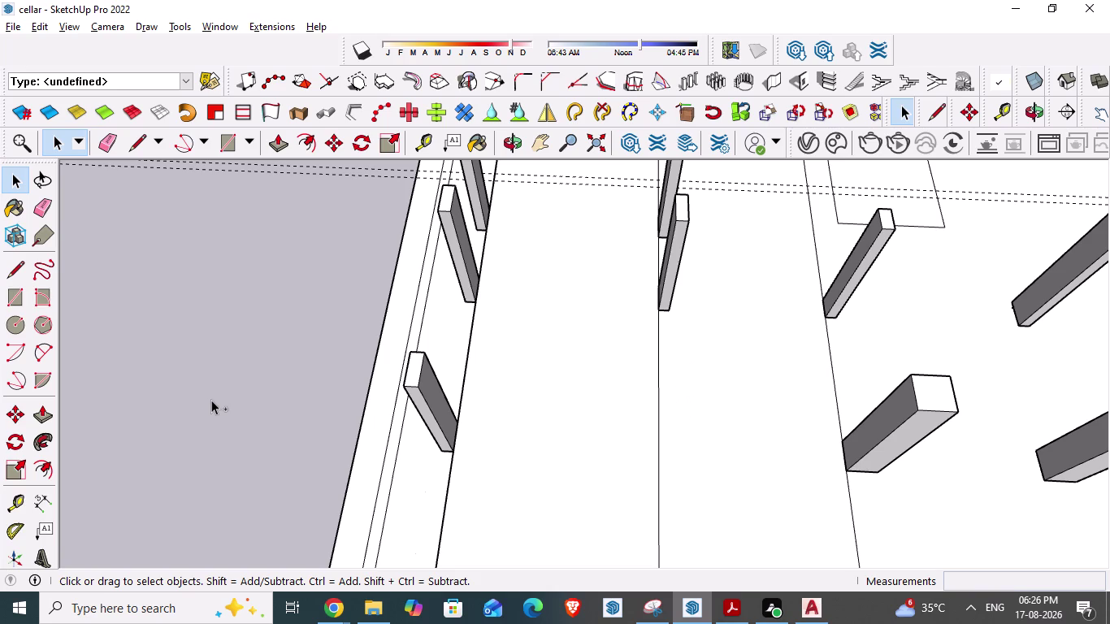
key(ctrl+c)
key(Escape)
key(Escape)
key(ctrl+v)
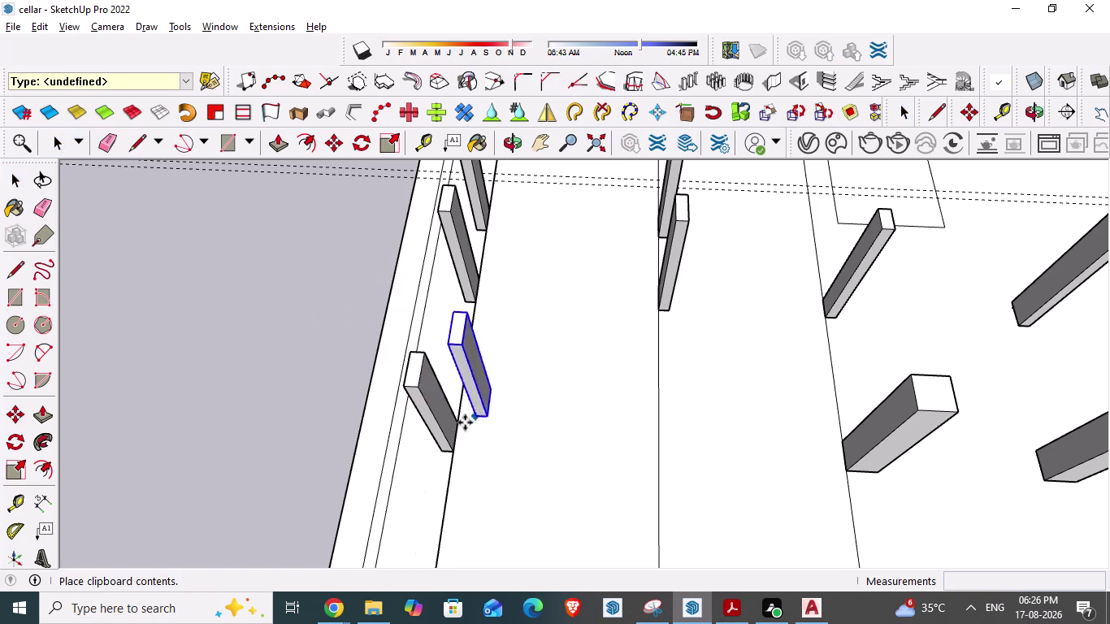
drag(455, 447, 525, 449)
drag(526, 449, 531, 403)
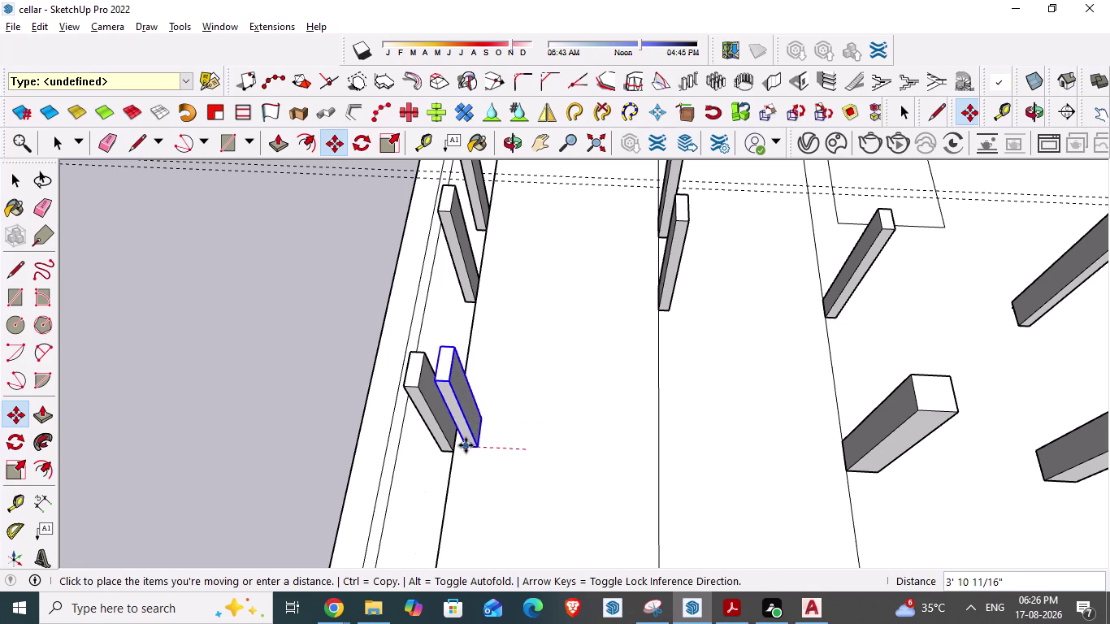
drag(453, 451, 495, 445)
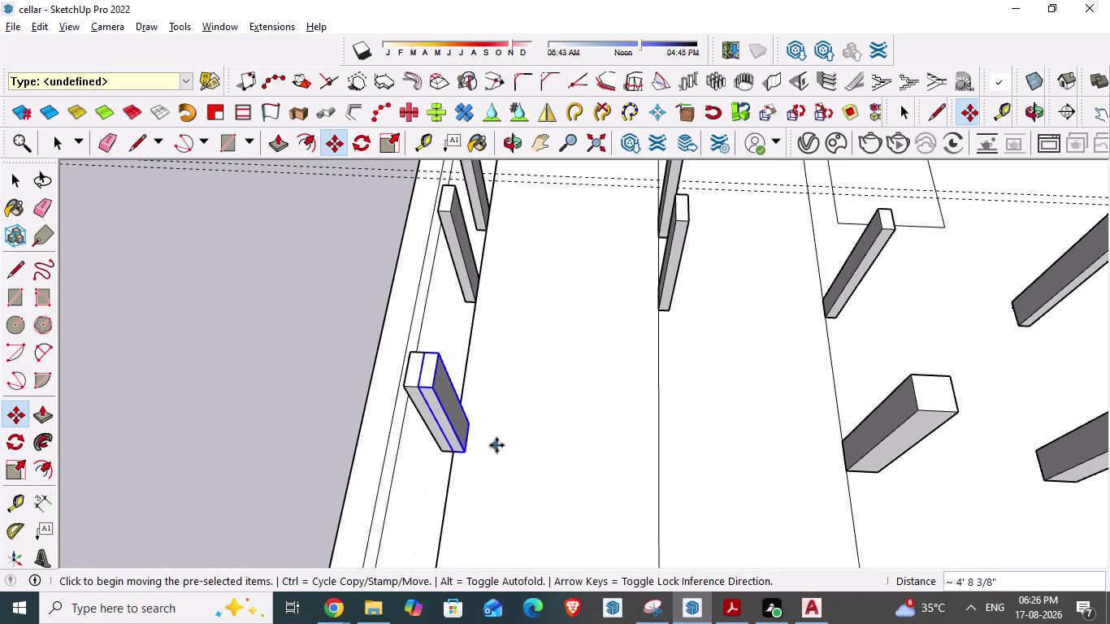
drag(495, 445, 498, 445)
drag(465, 454, 636, 456)
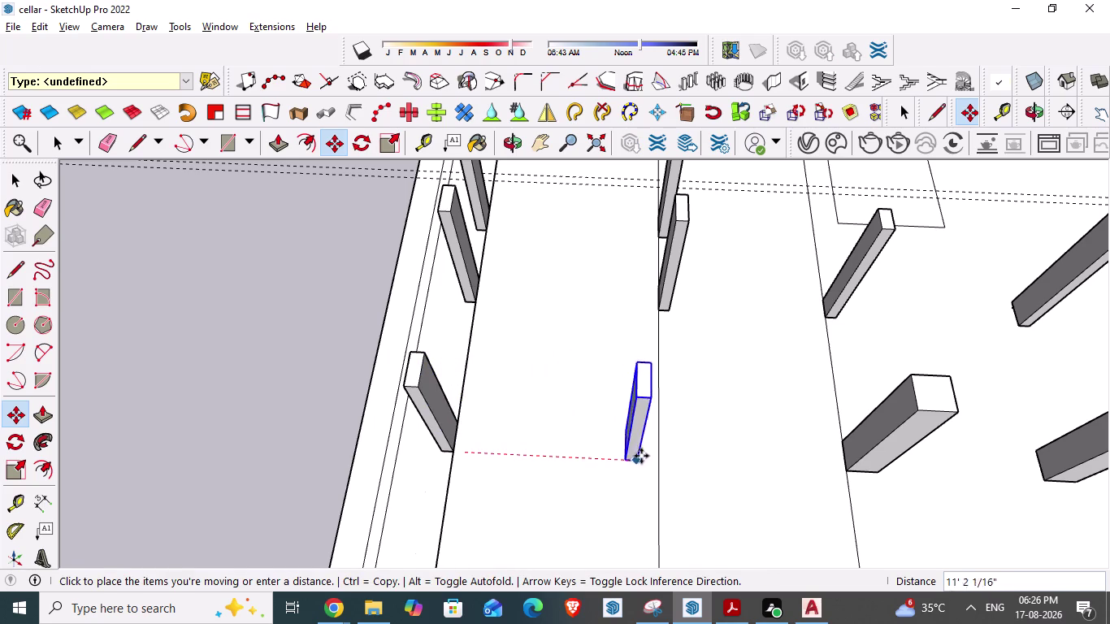
drag(637, 456, 672, 457)
click(672, 457)
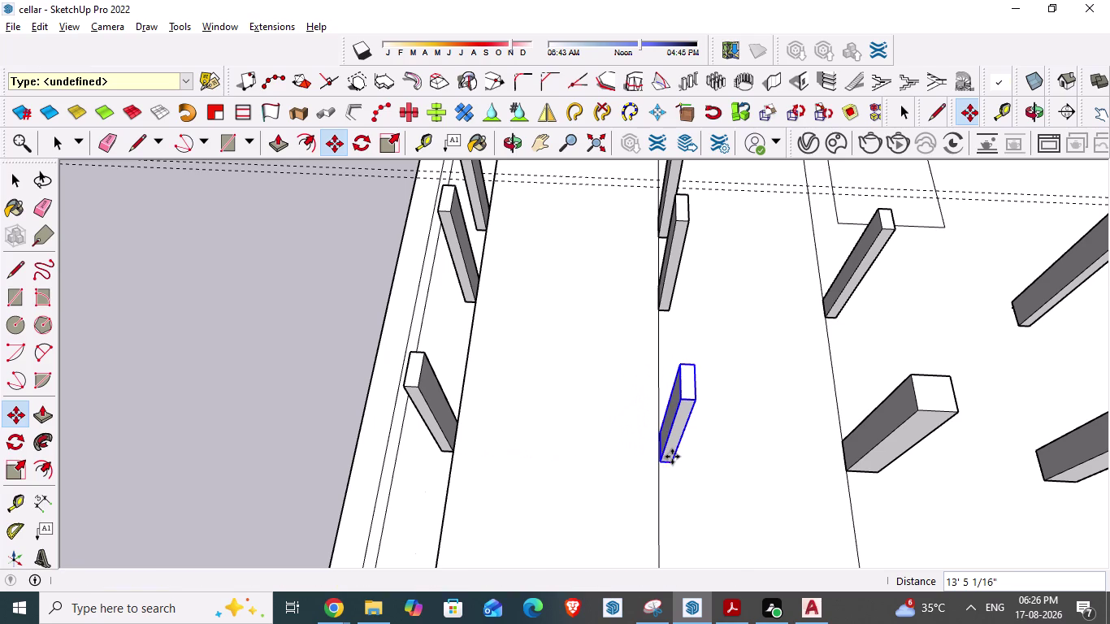
scroll(up, 3)
scroll(up, 3)
click(649, 458)
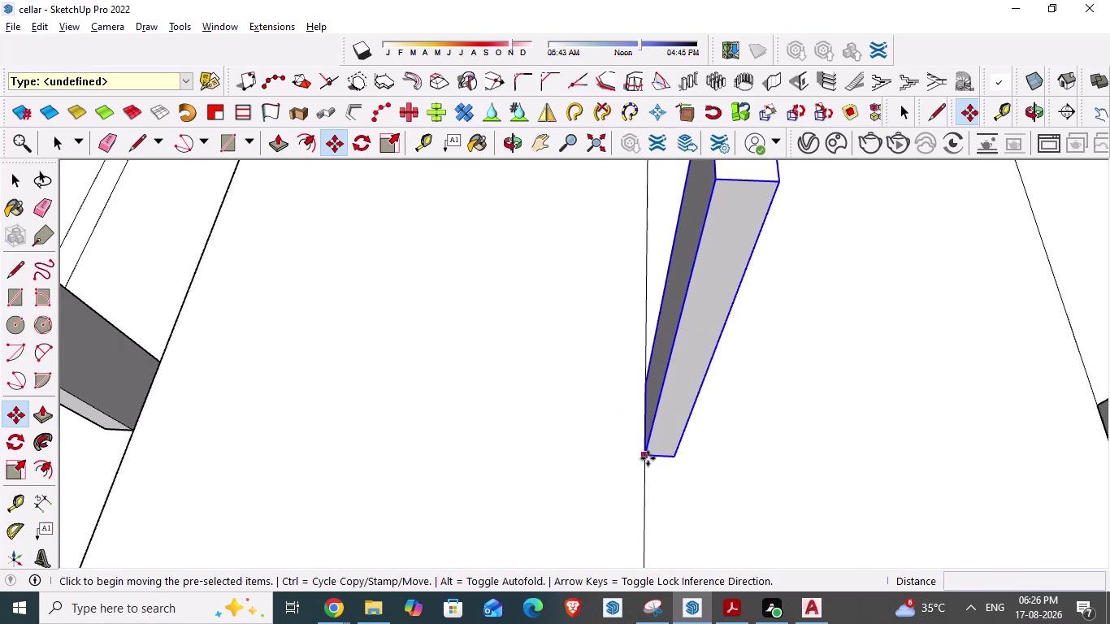
click(643, 456)
key(Escape)
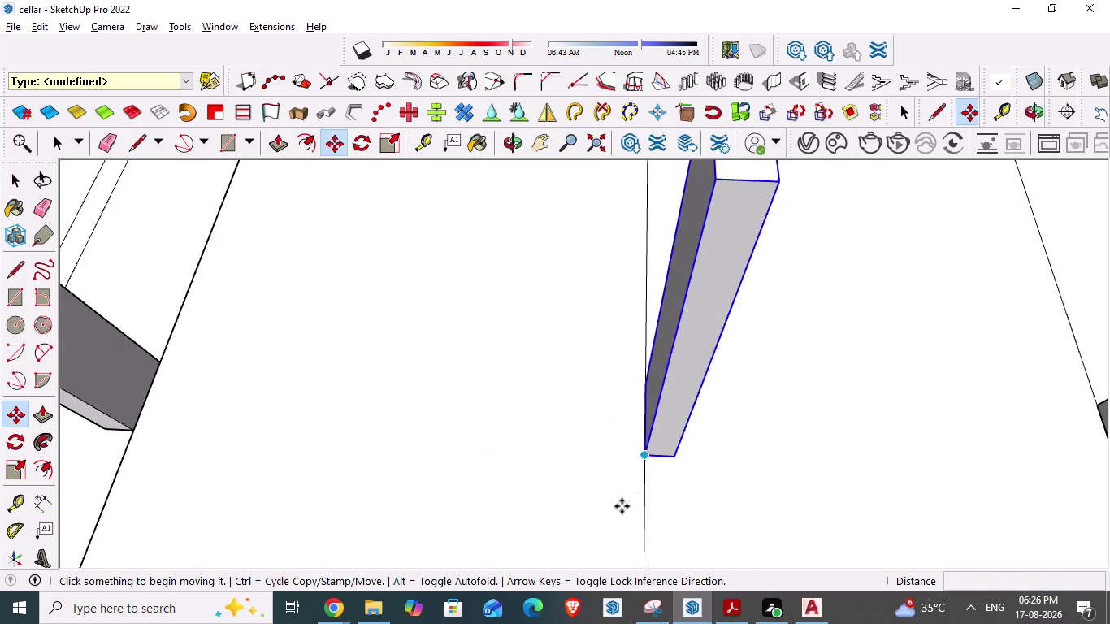
key(space)
scroll(down, 3)
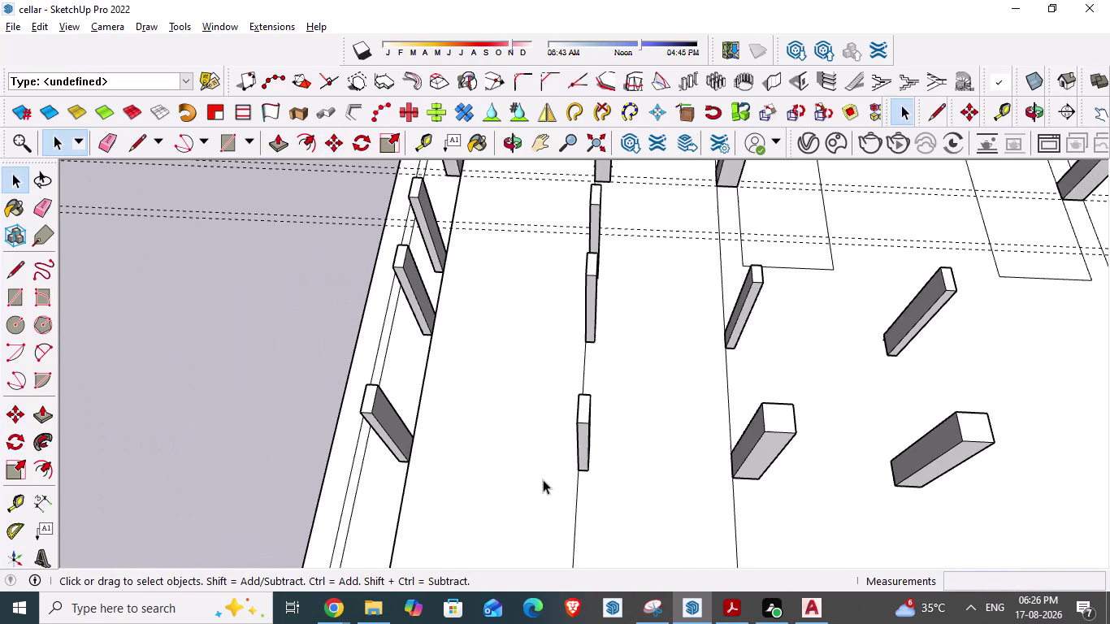
middle_drag(508, 417, 524, 465)
scroll(down, 3)
scroll(down, 3)
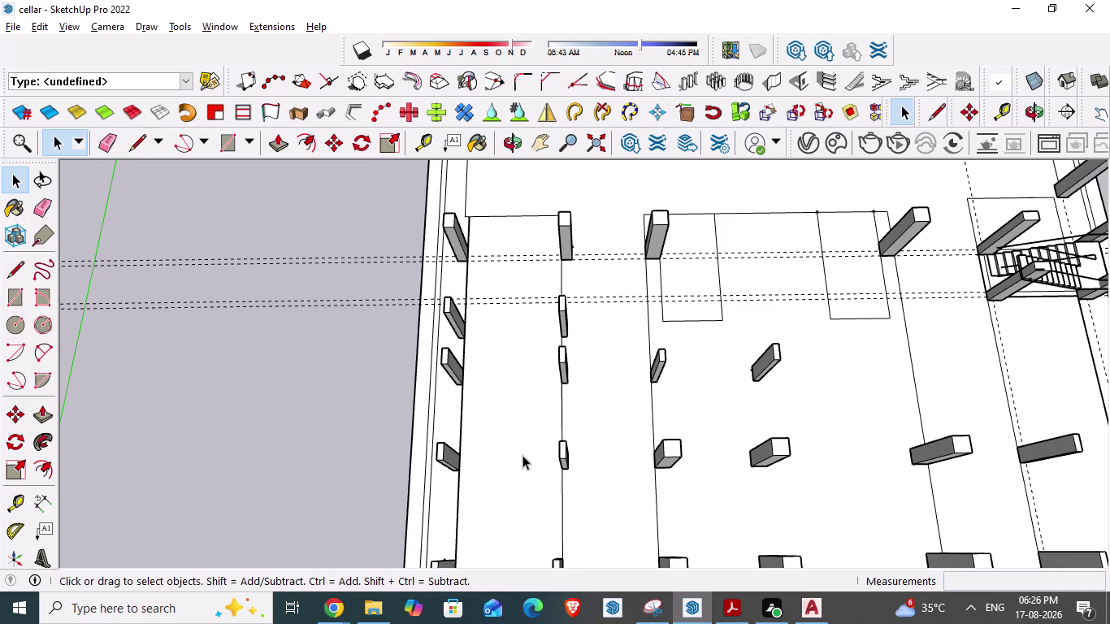
scroll(up, 3)
middle_drag(523, 455, 513, 381)
scroll(down, 3)
scroll(down, 3)
middle_drag(526, 388, 540, 447)
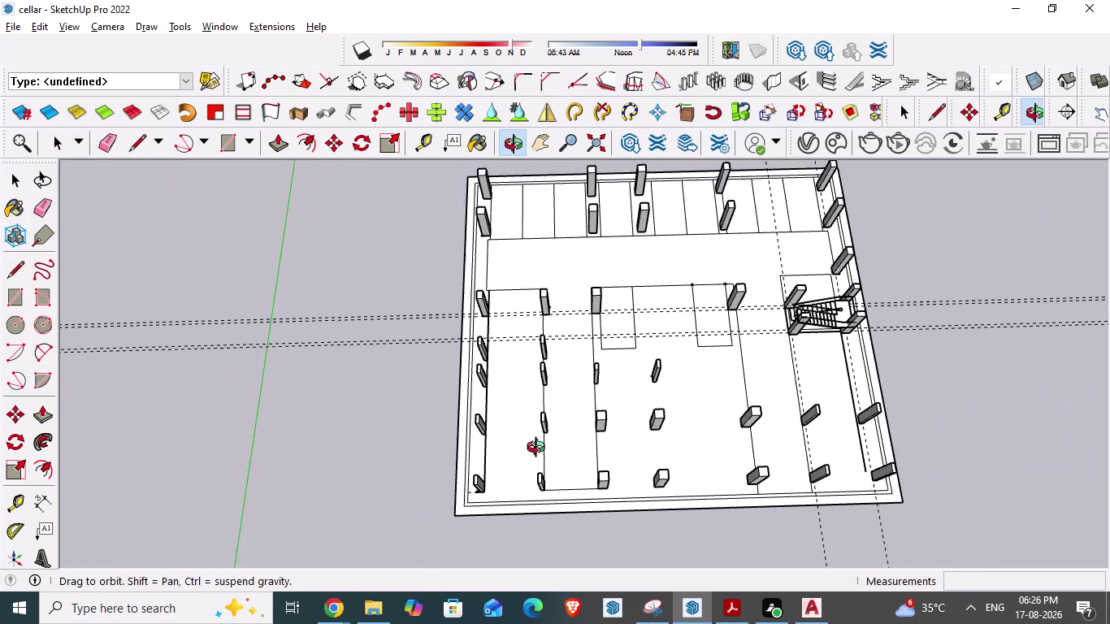
middle_drag(540, 447, 536, 472)
key(alt+Tab)
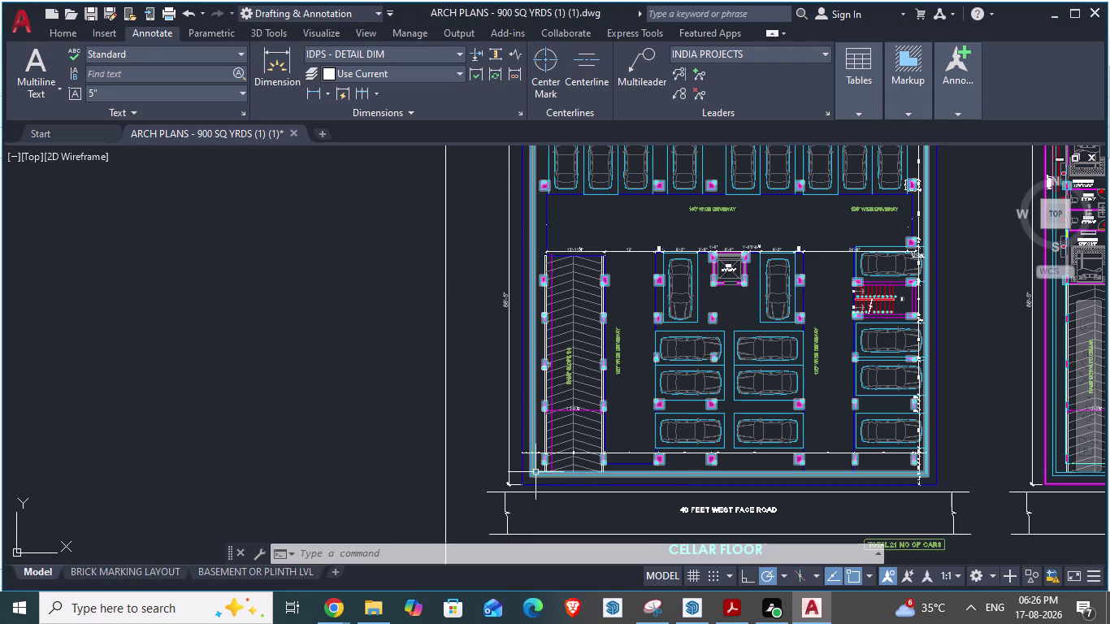
key(alt+Tab)
scroll(down, 3)
scroll(up, 3)
middle_drag(520, 467, 515, 501)
scroll(down, 3)
key(alt+Tab)
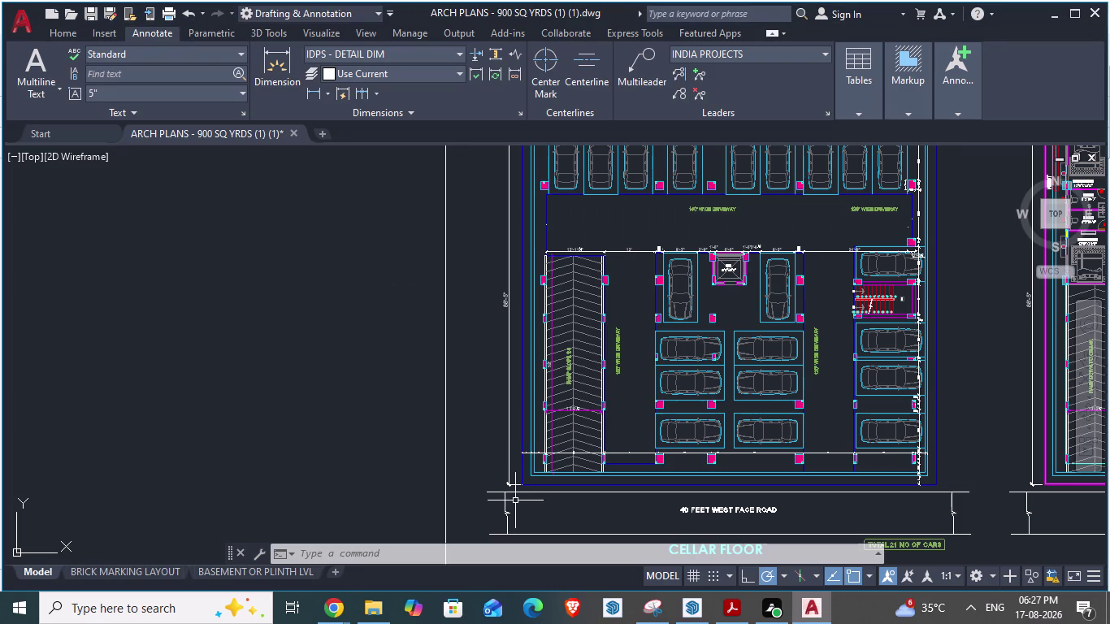
key(alt+Tab)
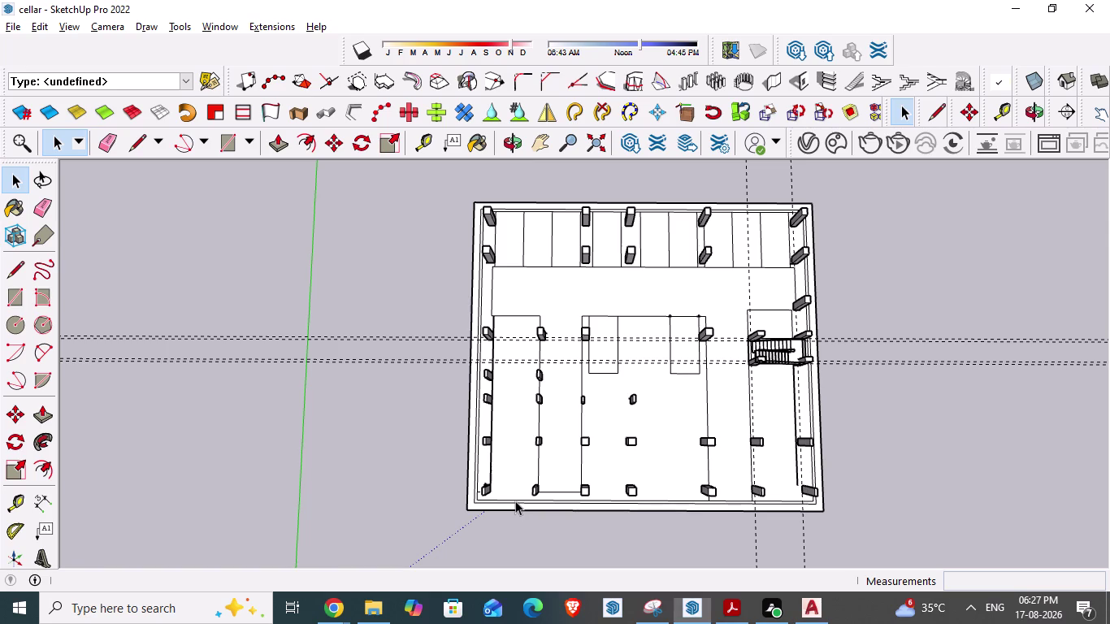
scroll(up, 3)
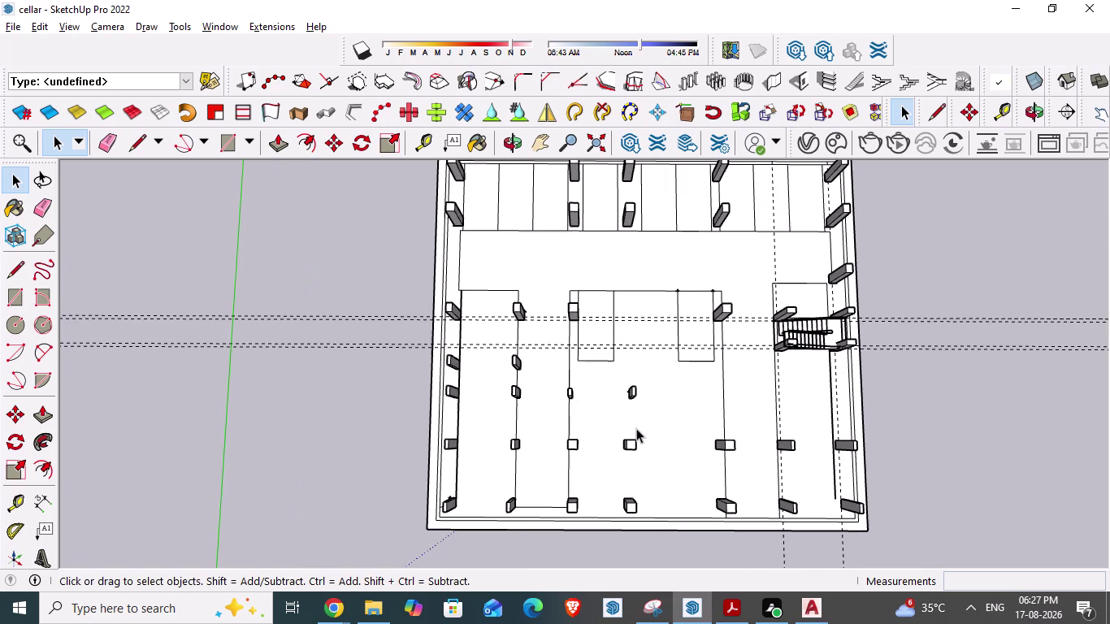
middle_drag(816, 442, 816, 418)
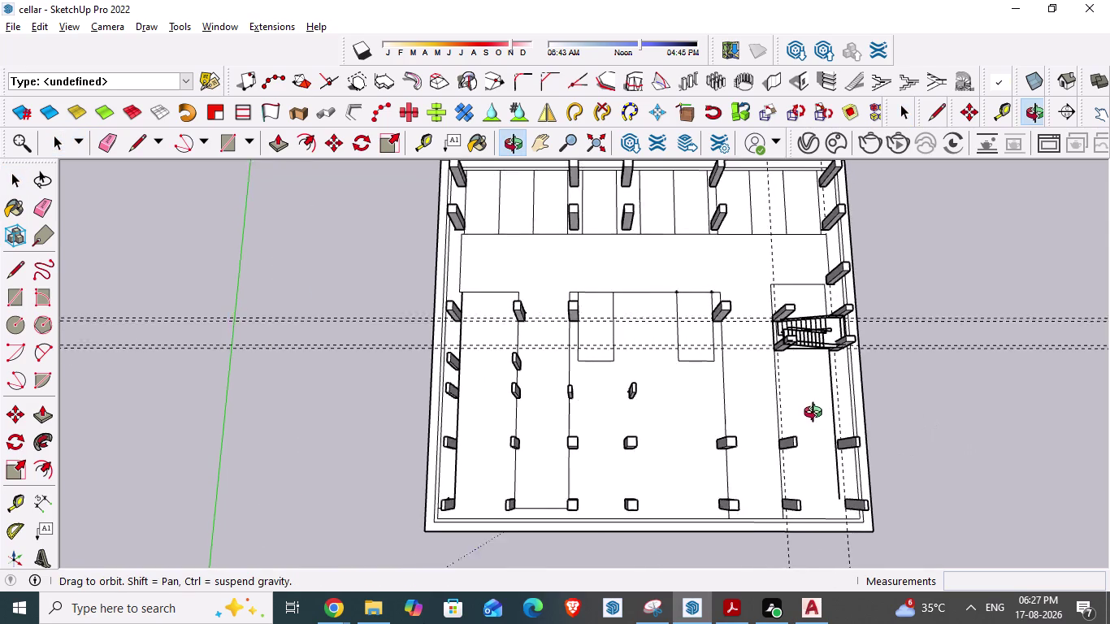
middle_drag(817, 419, 778, 378)
key(alt+Tab)
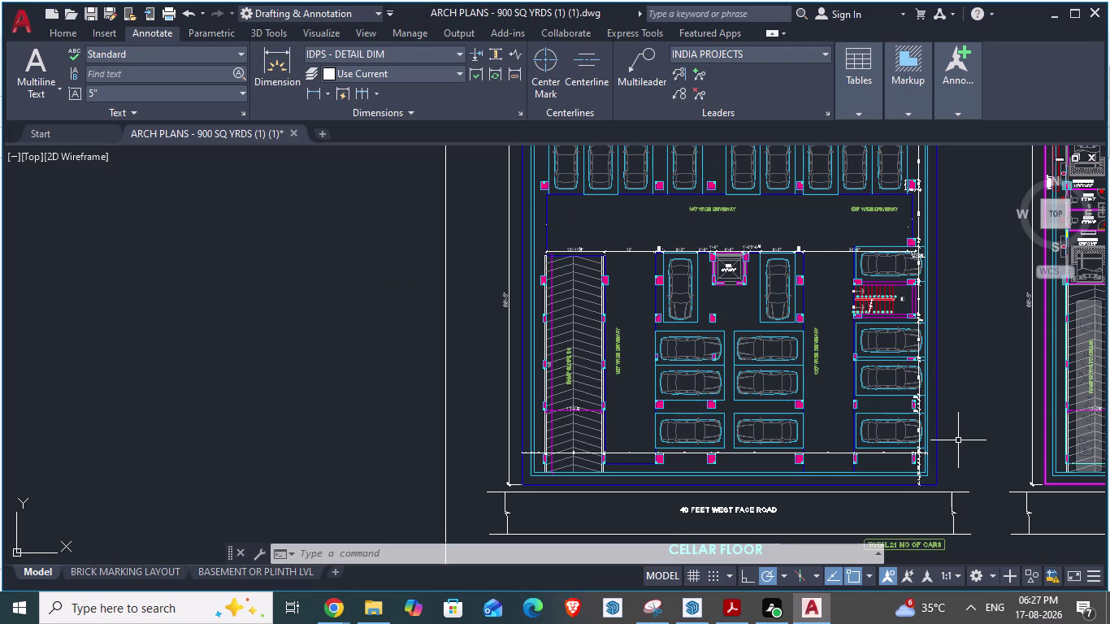
key(alt+Tab)
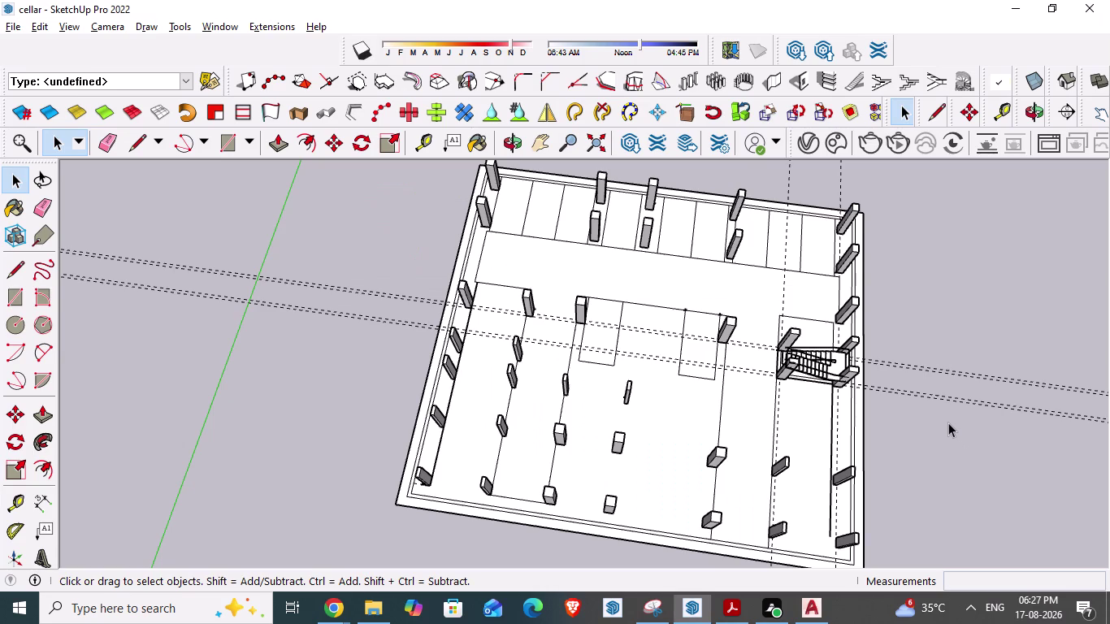
Orbit the cellar and compare it with the AutoCAD cellar plan.
scroll(down, 3)
middle_drag(881, 412, 509, 385)
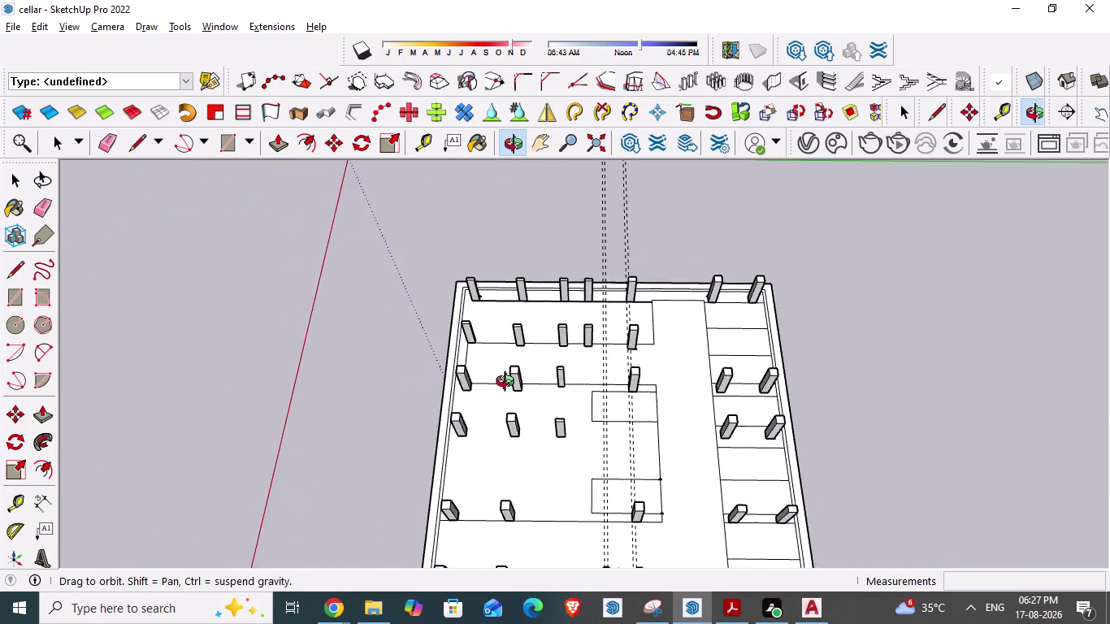
middle_drag(509, 384, 883, 499)
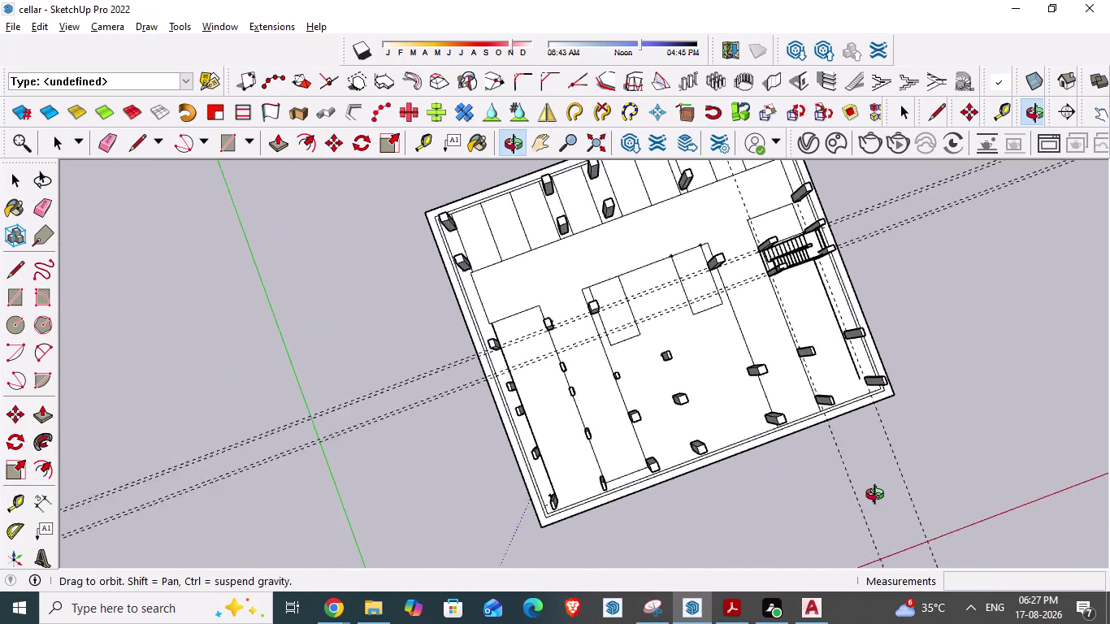
middle_drag(883, 499, 814, 432)
key(alt+Tab)
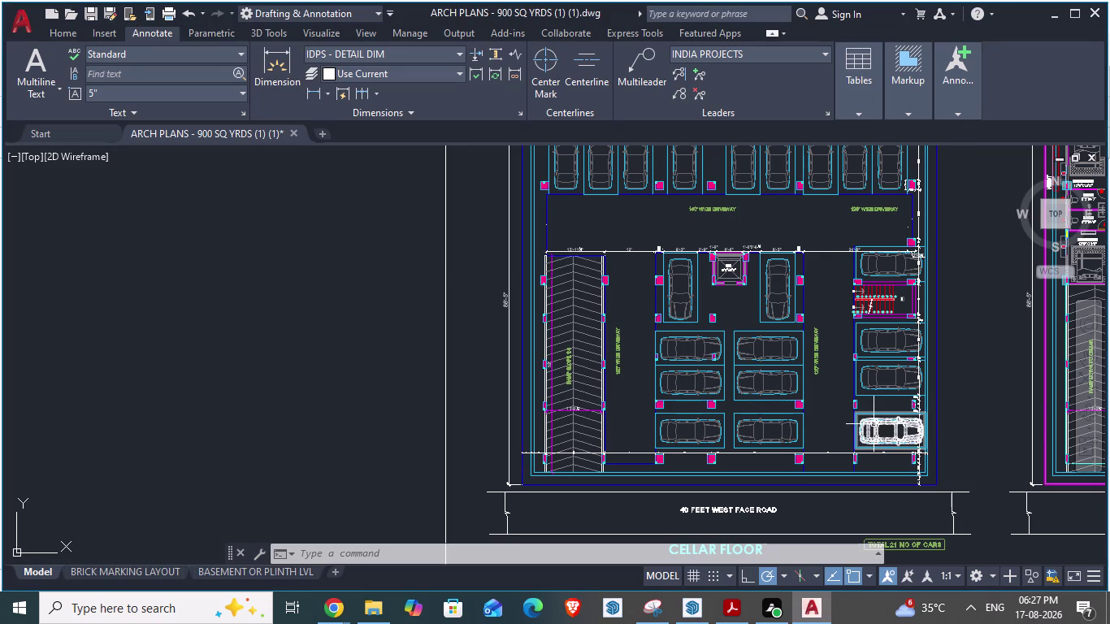
key(alt+Tab)
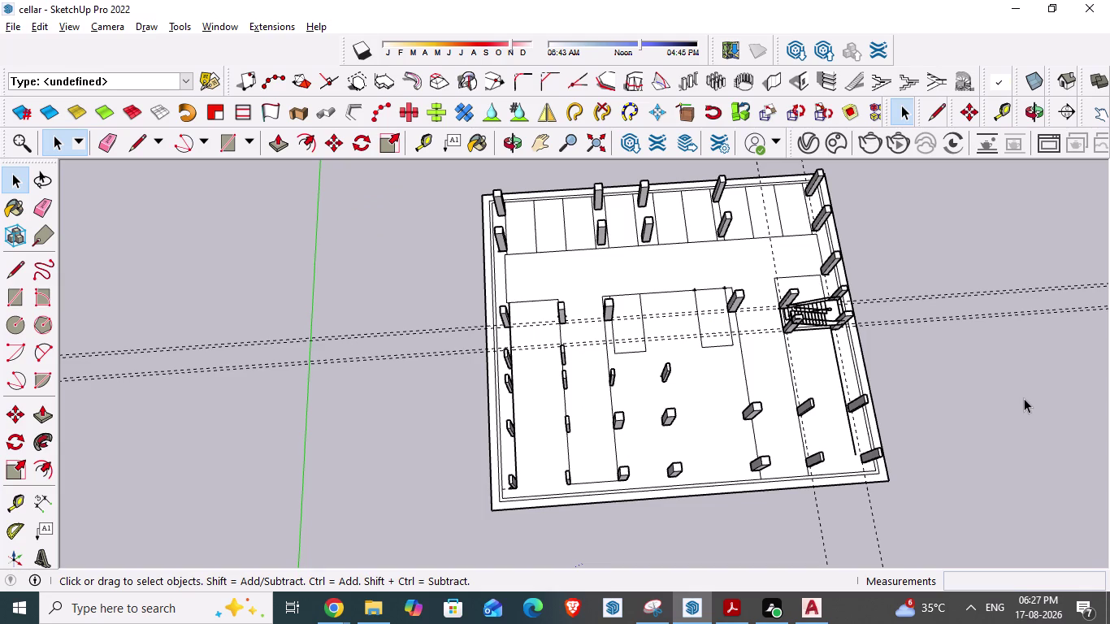
key(alt+Tab)
scroll(up, 3)
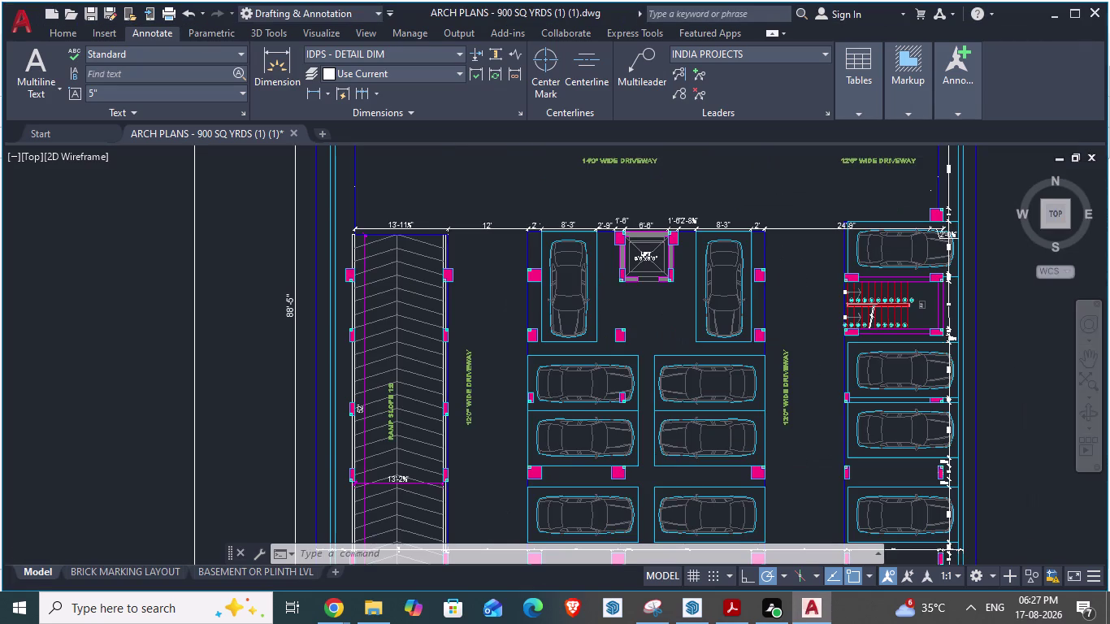
scroll(down, 3)
key(alt+Tab)
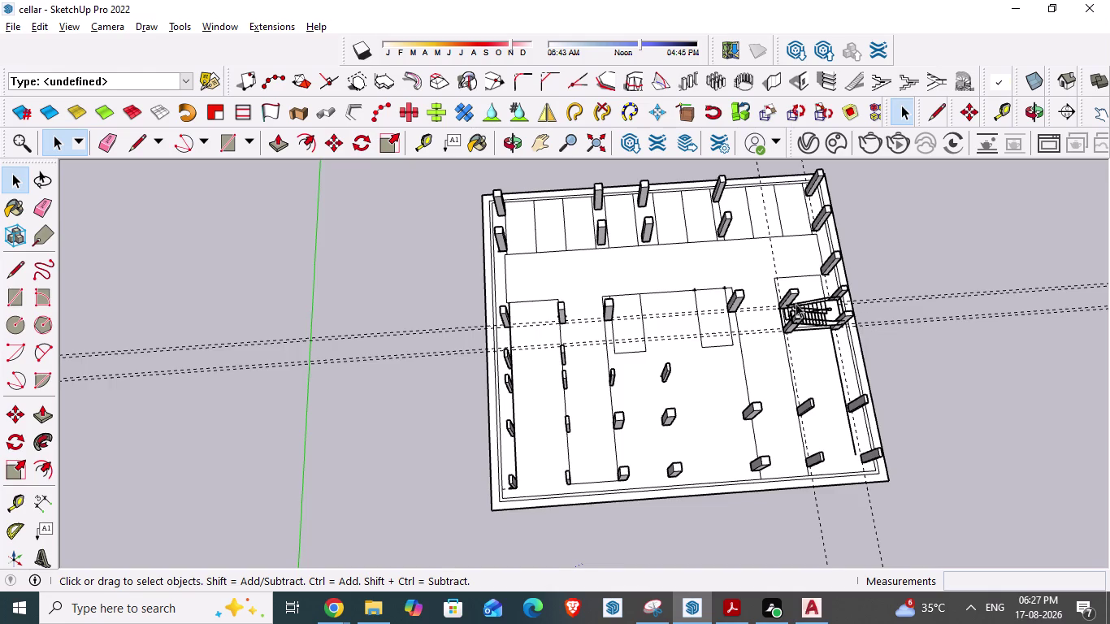
scroll(up, 3)
Copy a column near the staircase and place the pasted copy.
click(723, 296)
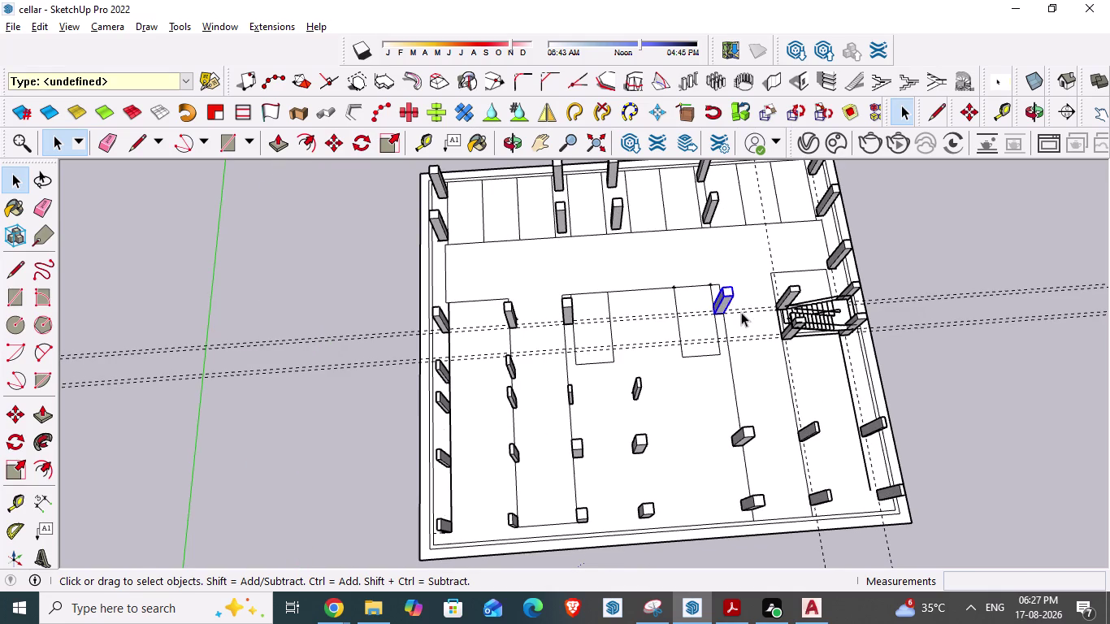
key(ctrl+c)
key(ctrl+v)
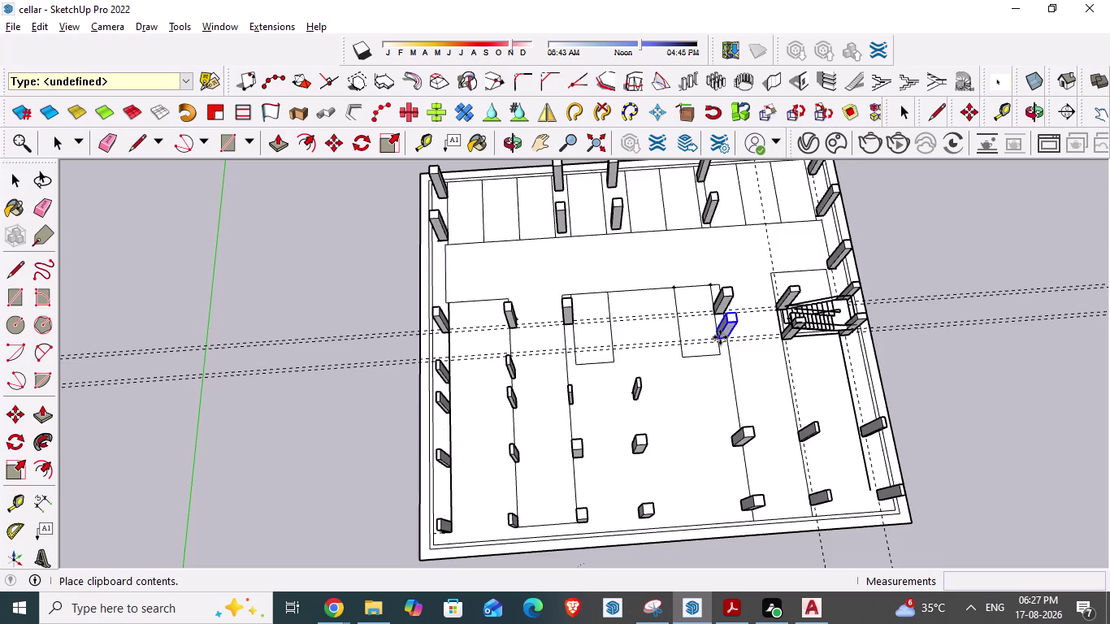
middle_drag(720, 337, 730, 390)
scroll(up, 3)
scroll(up, 3)
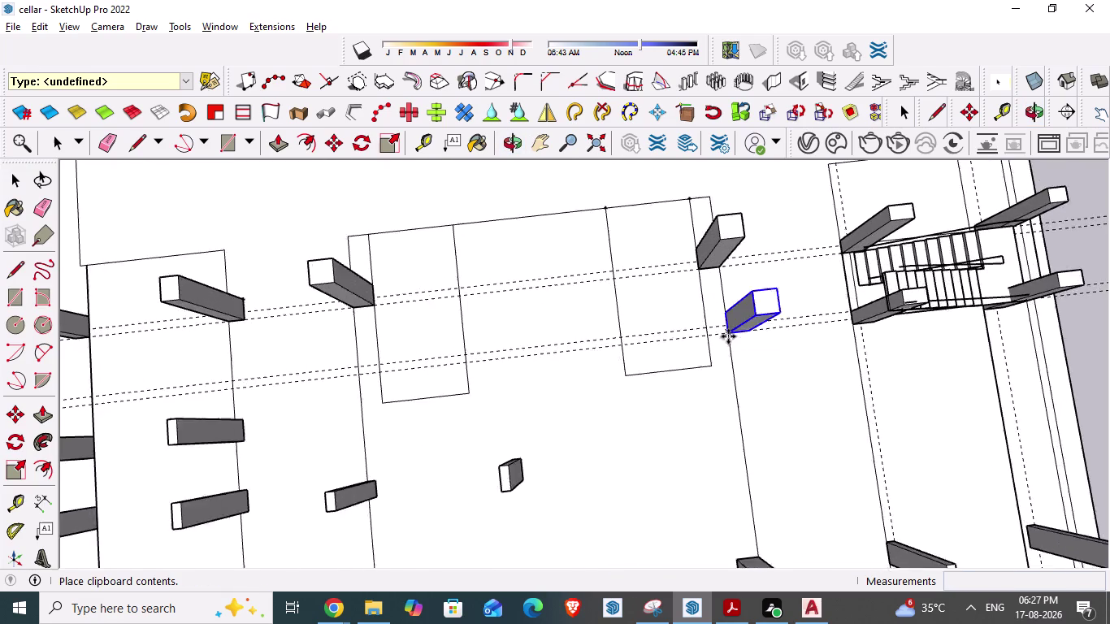
scroll(up, 3)
click(702, 335)
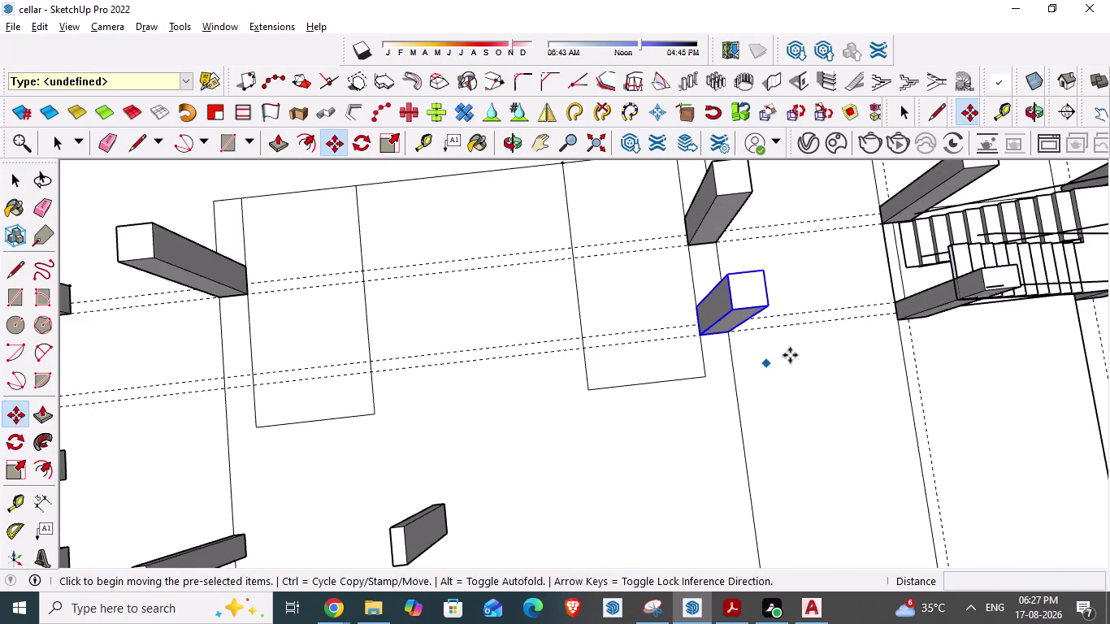
Orbit around the new column and check its spot on the AutoCAD plan.
scroll(down, 3)
middle_drag(765, 352, 609, 273)
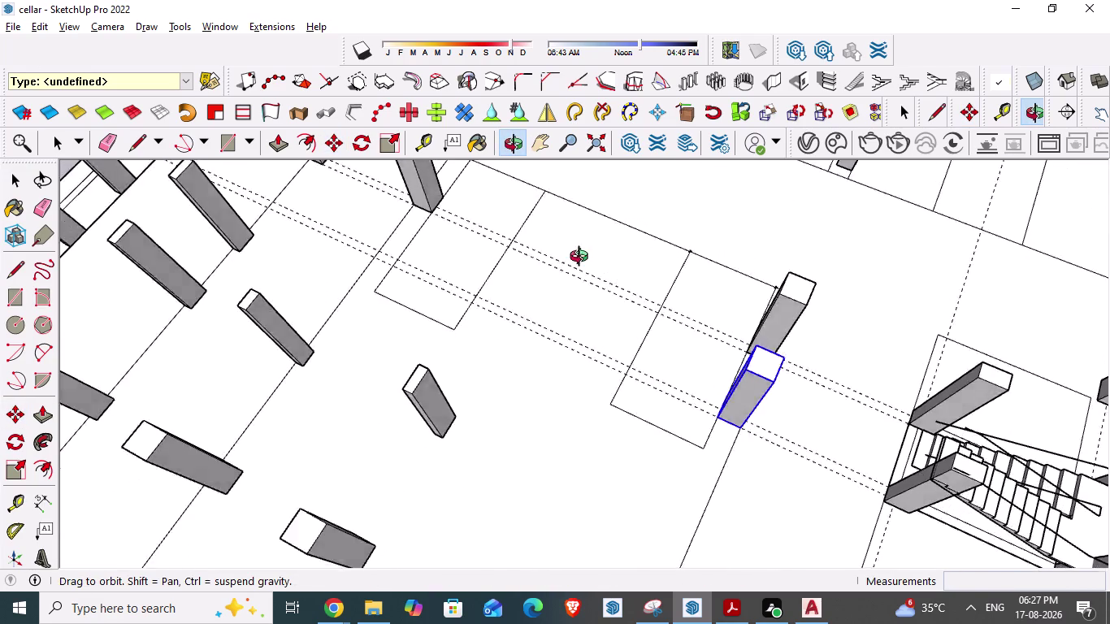
middle_drag(609, 273, 688, 398)
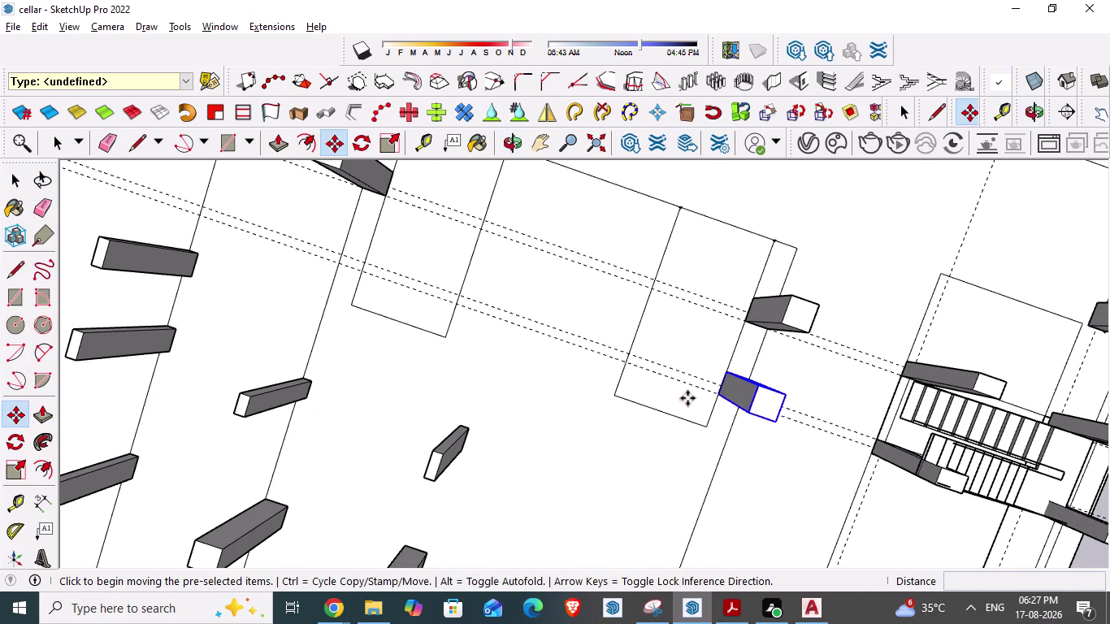
key(alt+Tab)
scroll(up, 3)
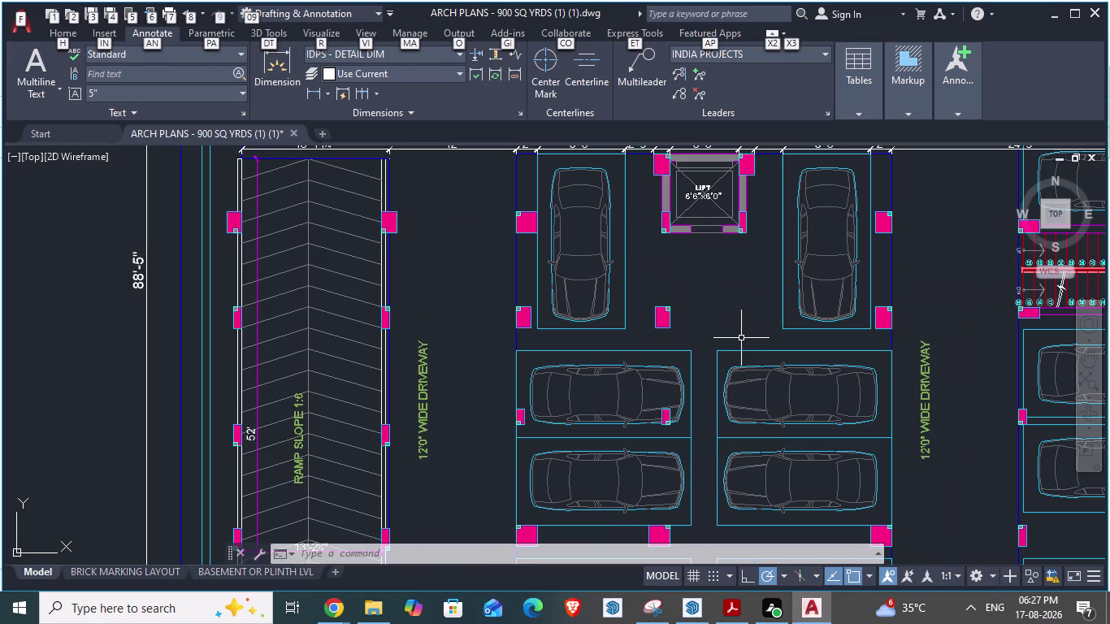
key(alt+Tab)
Orbit the cellar model to frame the new column beside the staircase area.
scroll(down, 3)
scroll(down, 3)
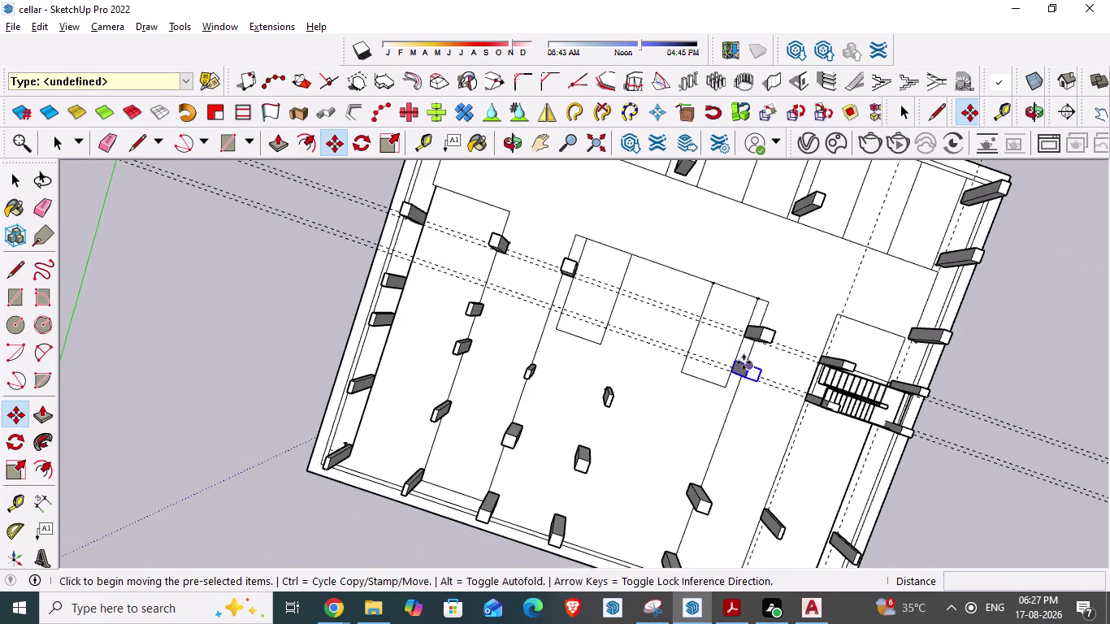
scroll(down, 3)
middle_drag(719, 421, 788, 348)
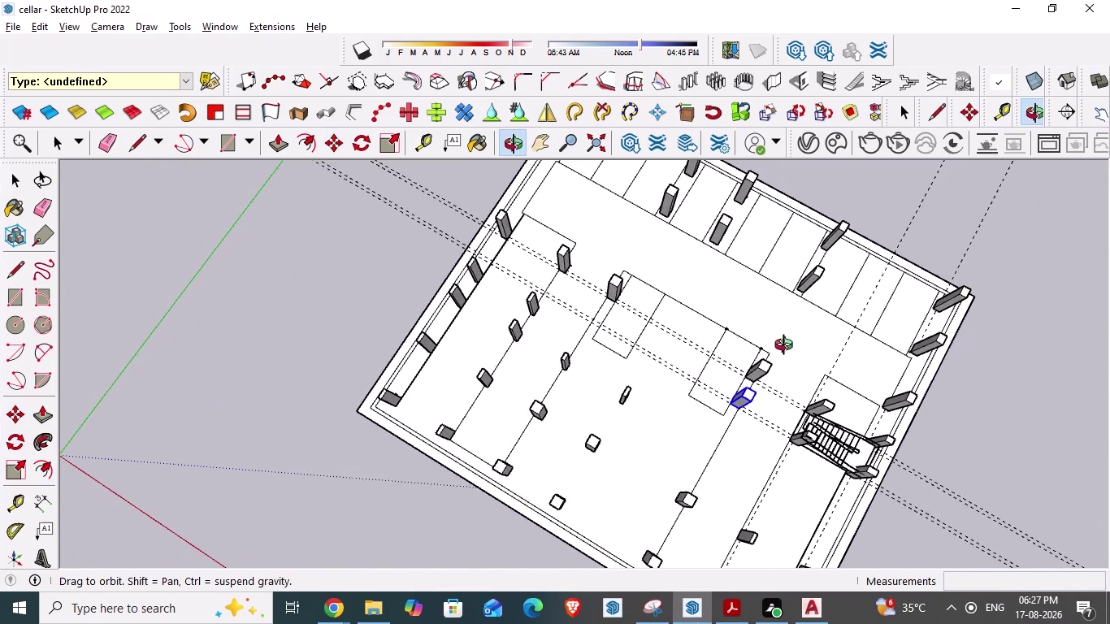
middle_drag(787, 349, 787, 343)
scroll(up, 3)
middle_drag(597, 408, 726, 445)
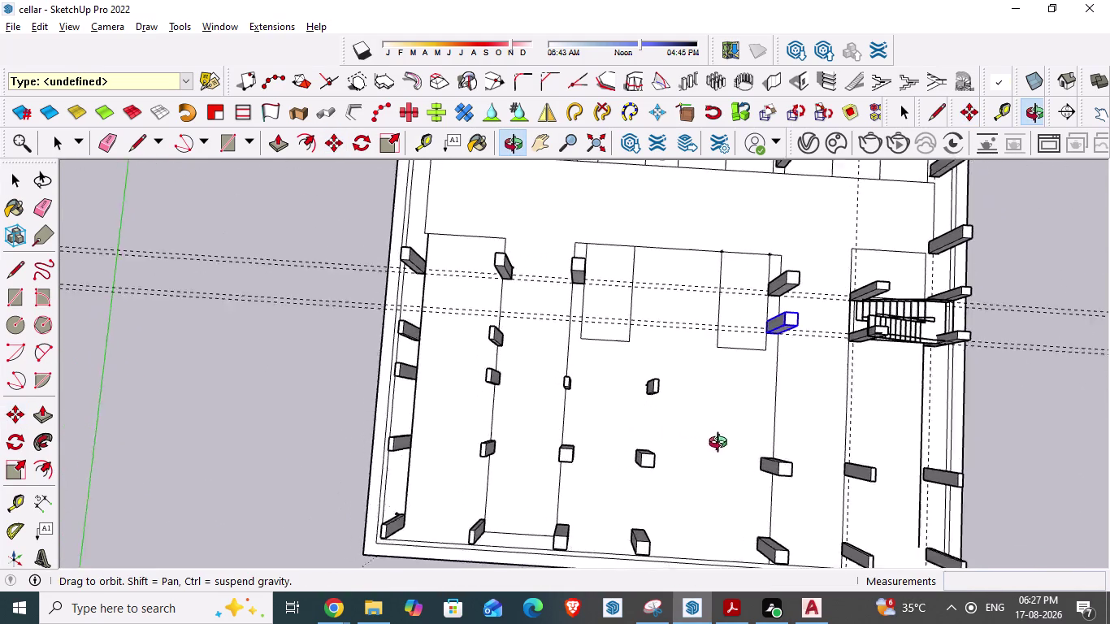
middle_drag(727, 445, 749, 441)
scroll(down, 3)
scroll(down, 3)
scroll(up, 3)
scroll(up, 3)
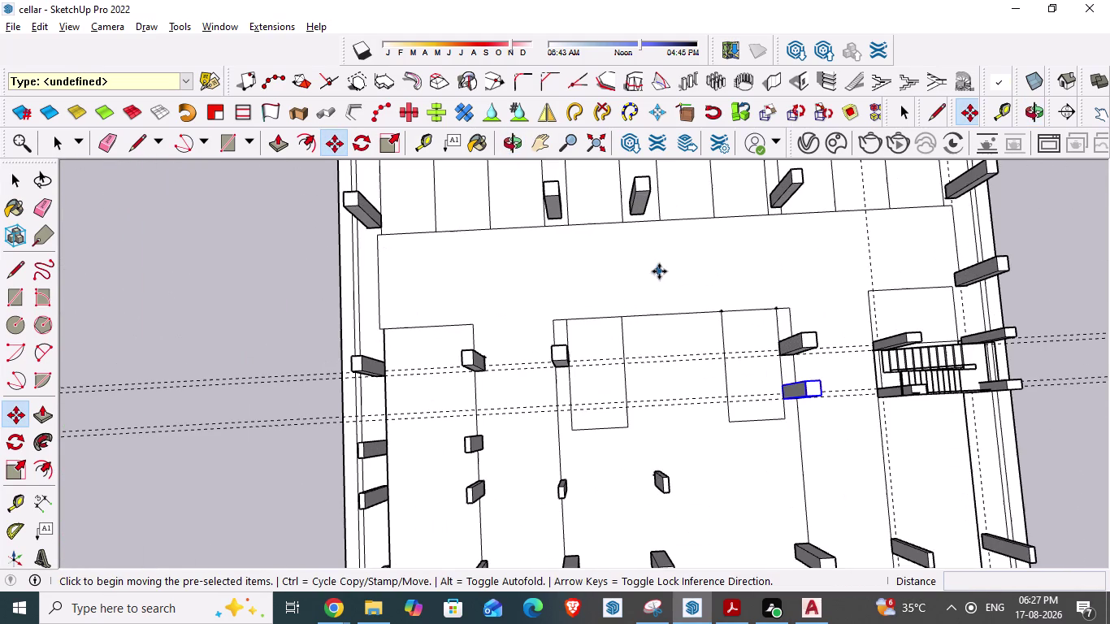
key(t)
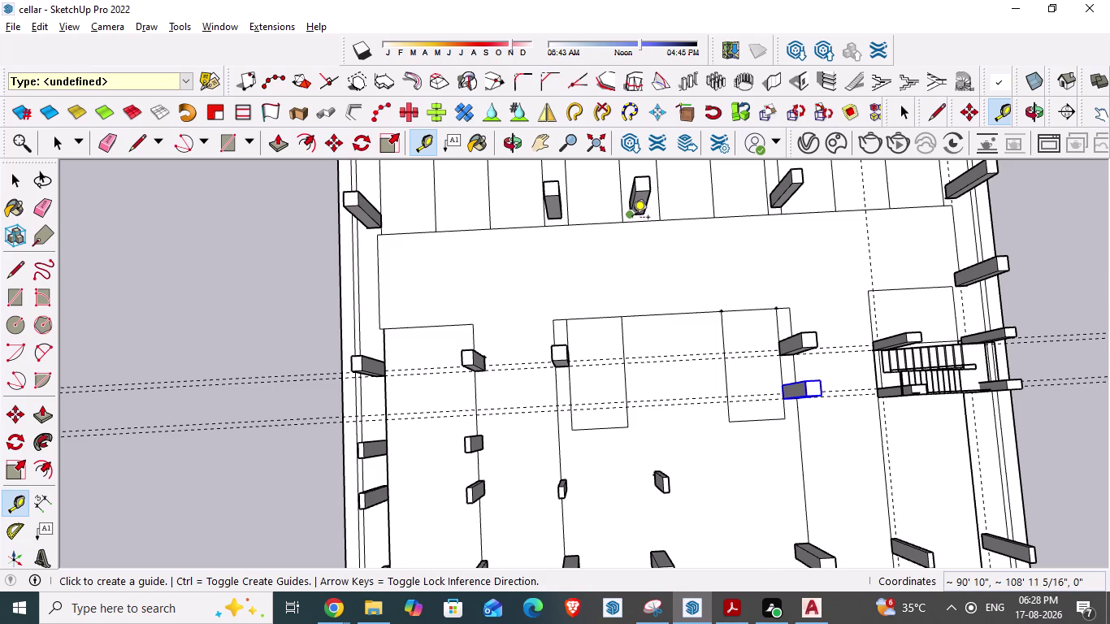
Draw two parallel guide lines about 2' apart across the stair rectangle.
scroll(up, 3)
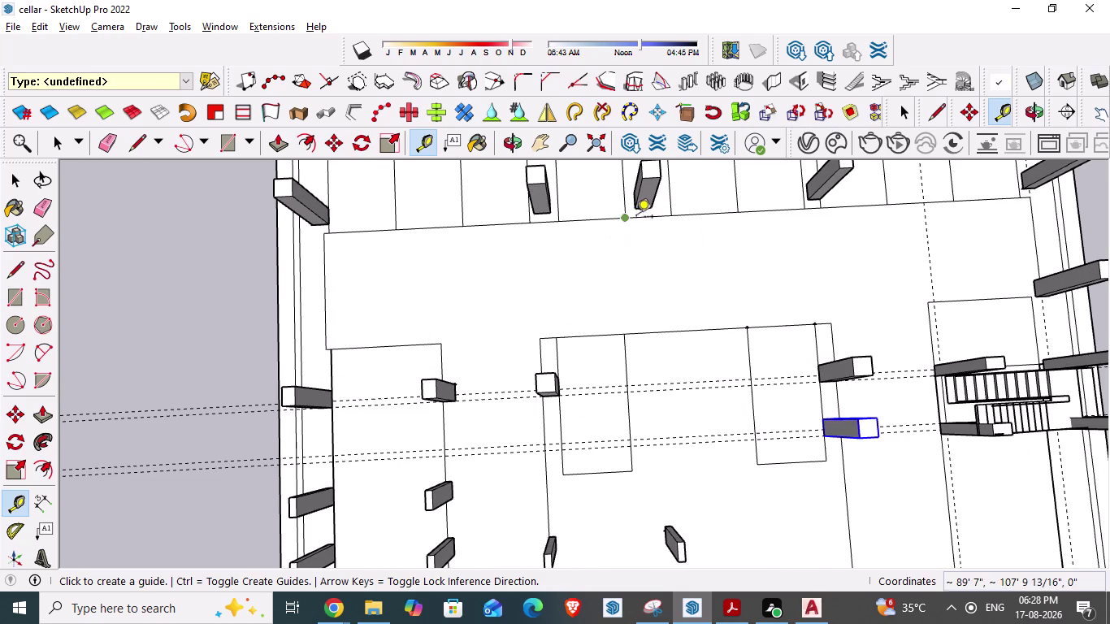
click(627, 346)
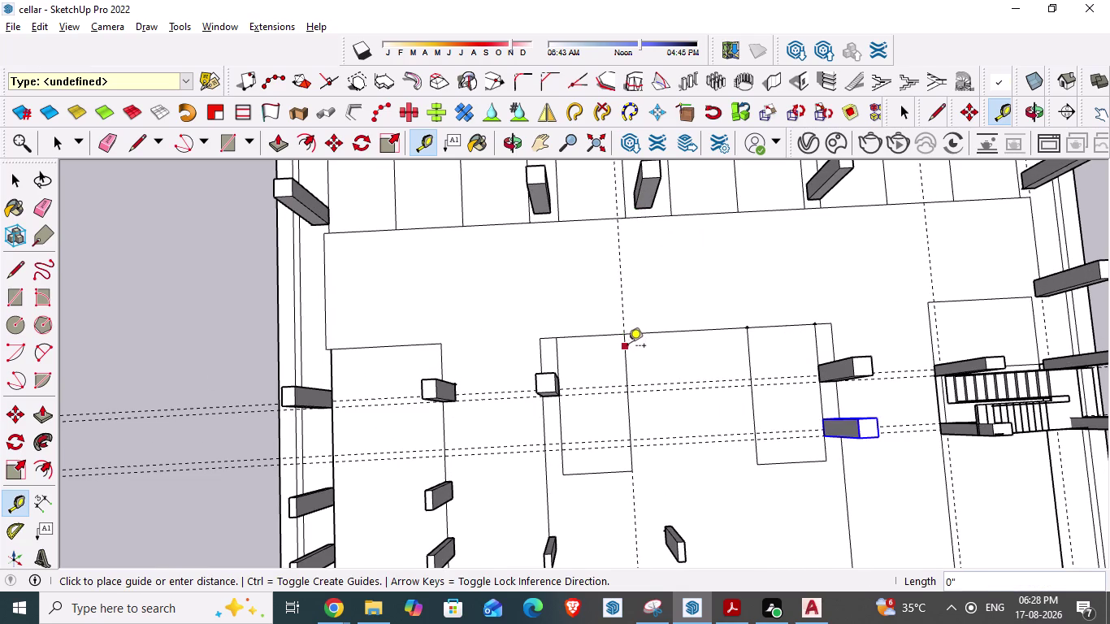
click(641, 347)
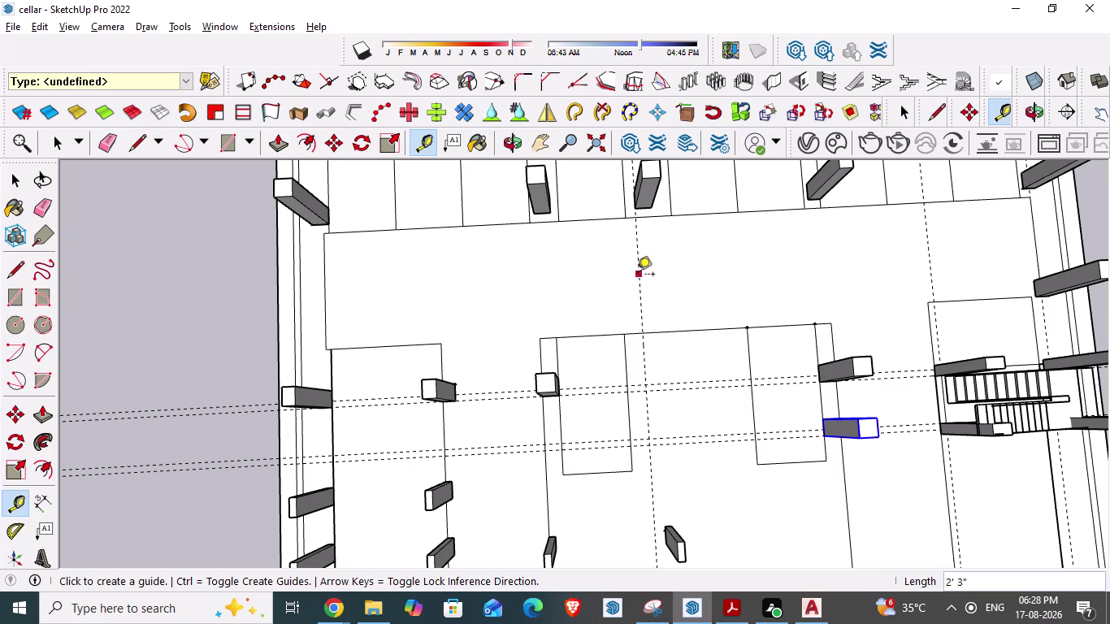
click(637, 277)
click(655, 282)
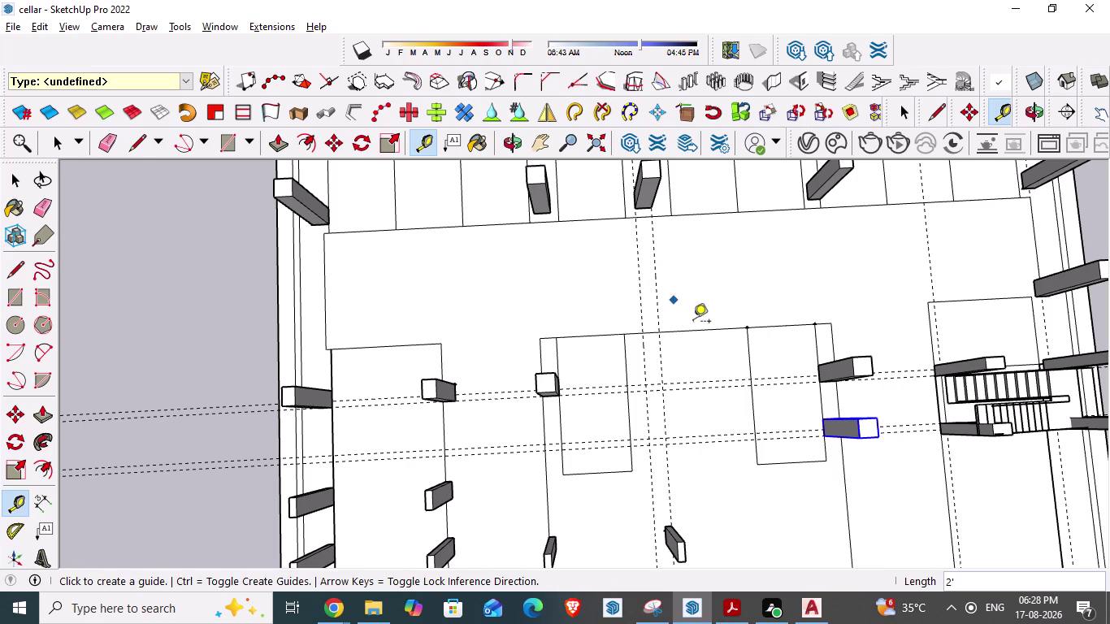
Adjust the view of the cellar, then switch to the AutoCAD cellar plan.
scroll(down, 3)
middle_drag(593, 418, 586, 409)
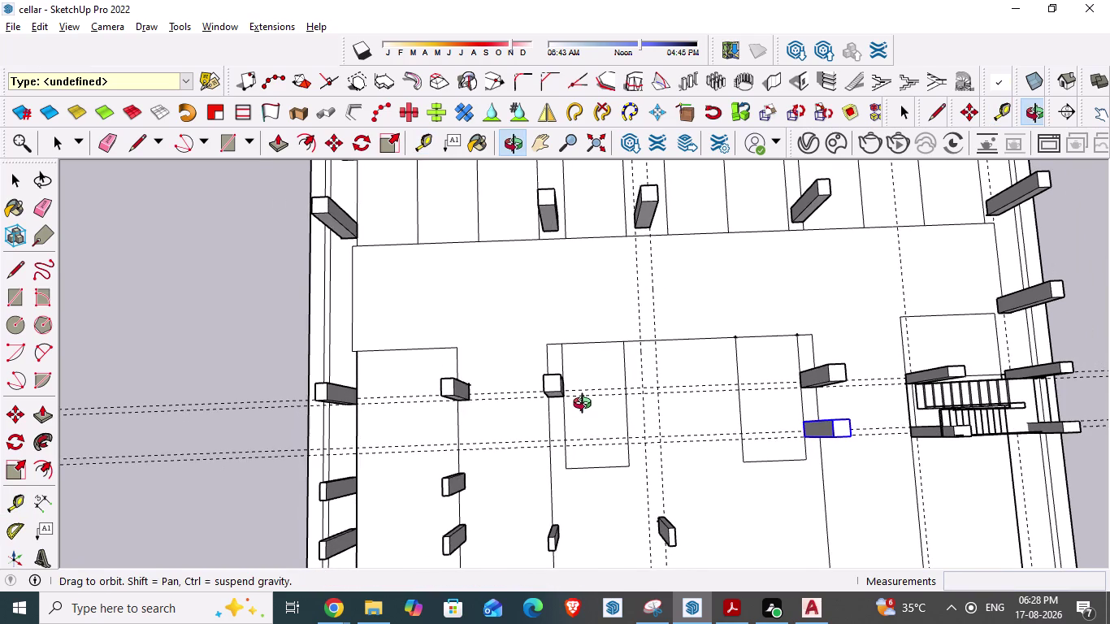
middle_drag(586, 409, 585, 390)
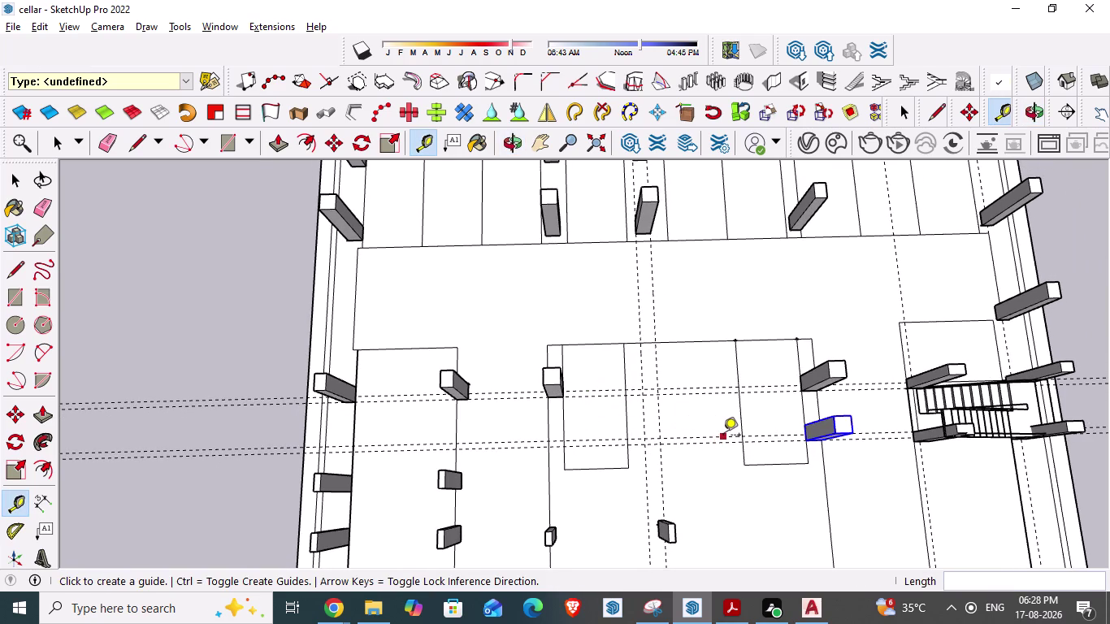
key(alt+Tab)
scroll(down, 3)
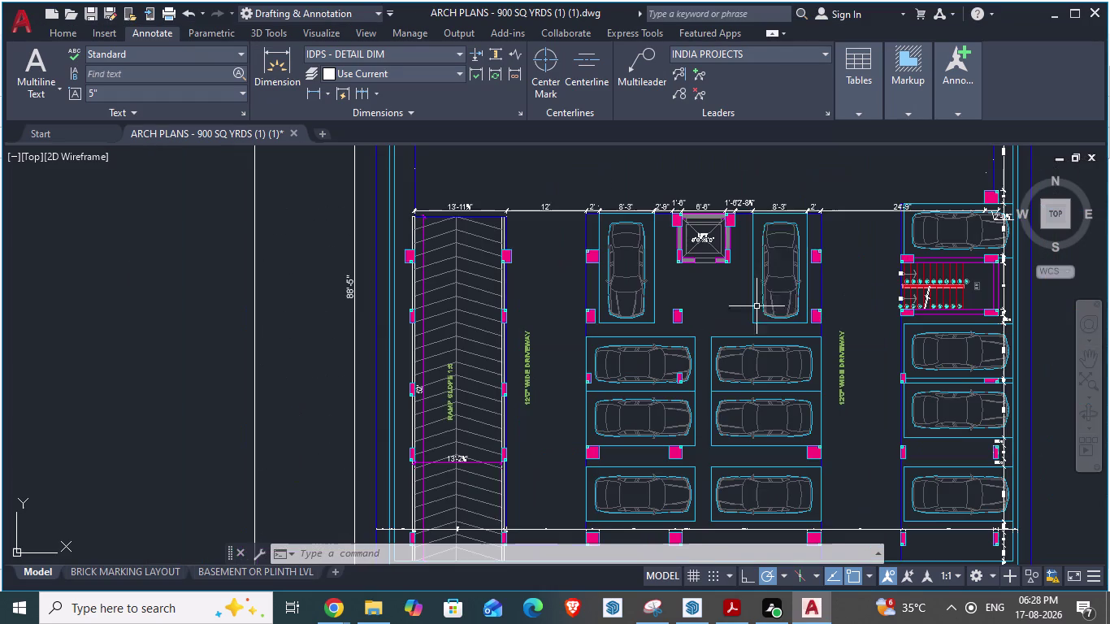
Pan the SketchUp view to show the whole cellar and compare it with the AutoCAD plan.
key(alt+Tab)
scroll(down, 3)
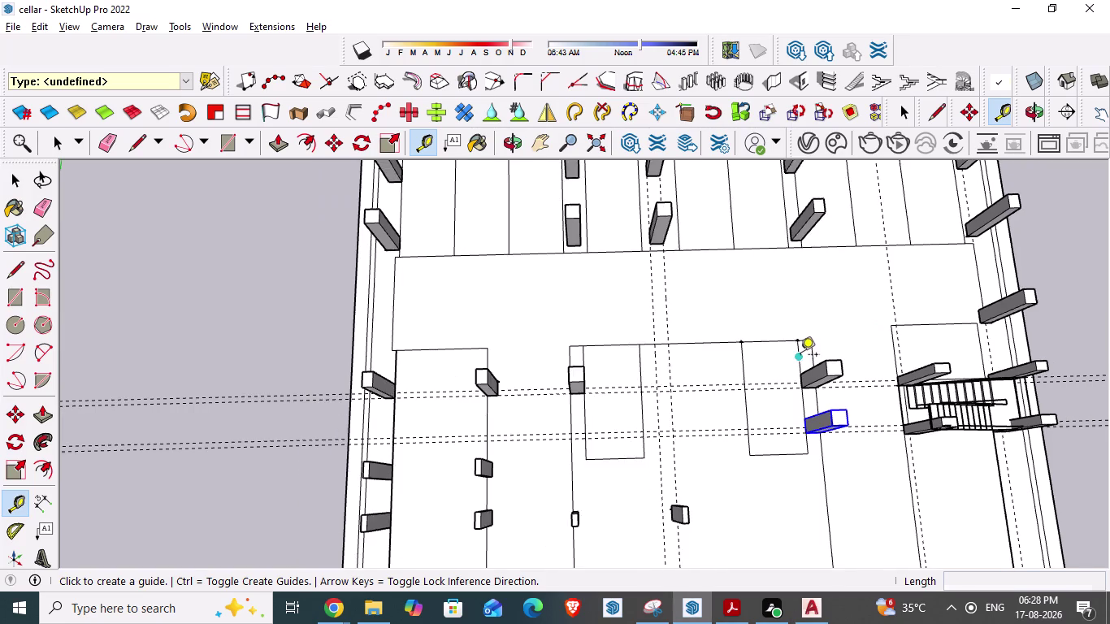
scroll(down, 3)
middle_drag(756, 392, 756, 415)
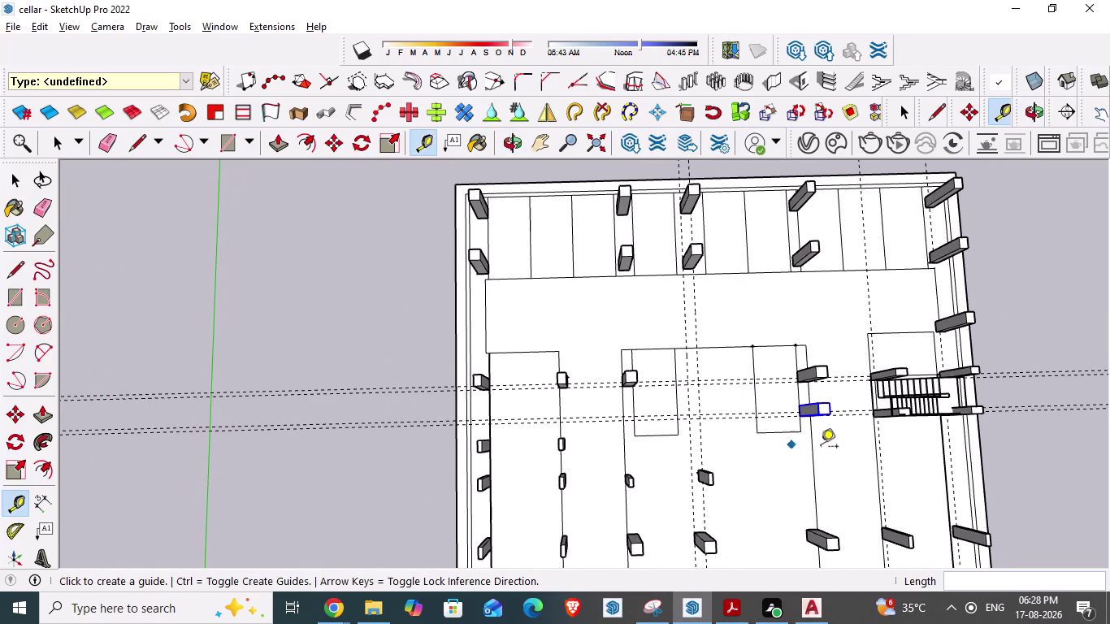
key(alt+Tab)
scroll(down, 3)
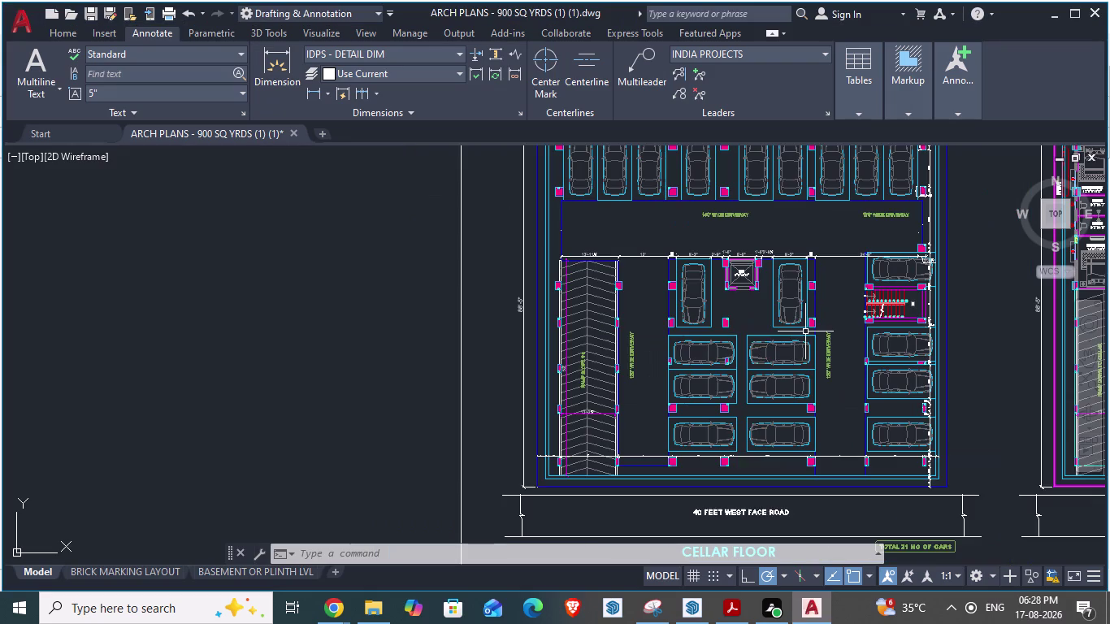
scroll(up, 3)
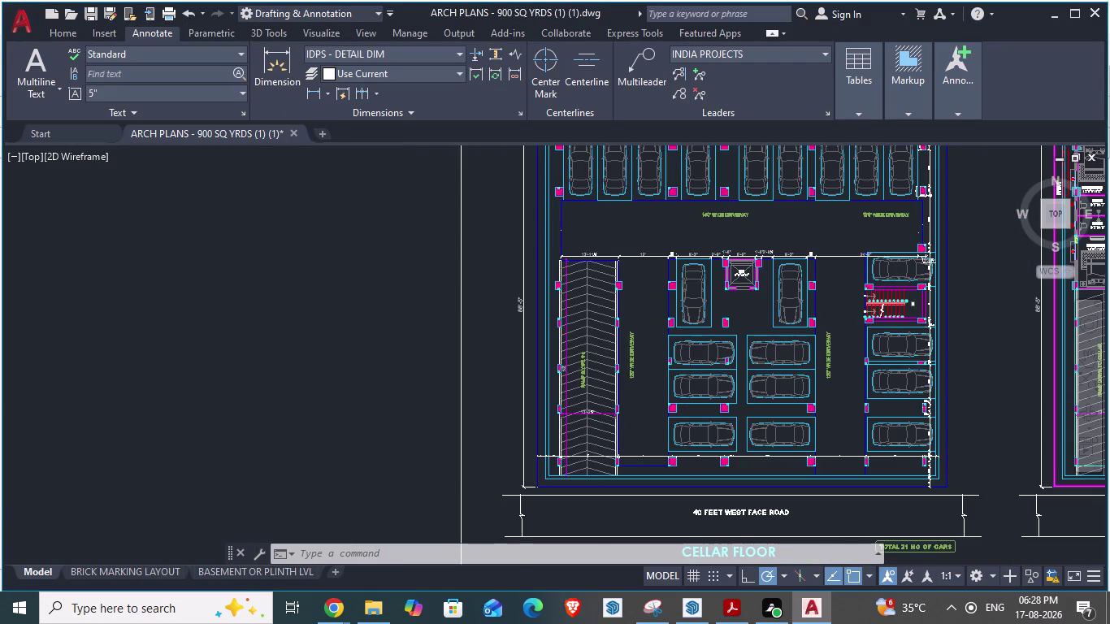
key(alt+Tab)
scroll(up, 3)
scroll(up, 3)
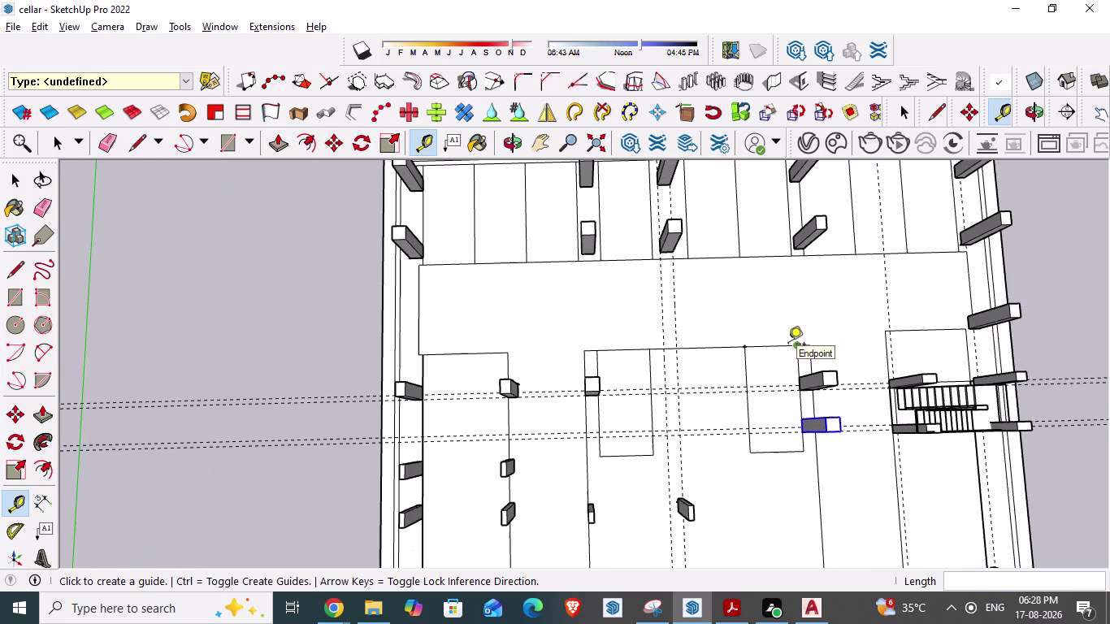
Zoom the AutoCAD plan onto the lift's 6'-6" width and 1'-6" side dimensions.
key(alt+Tab)
scroll(down, 3)
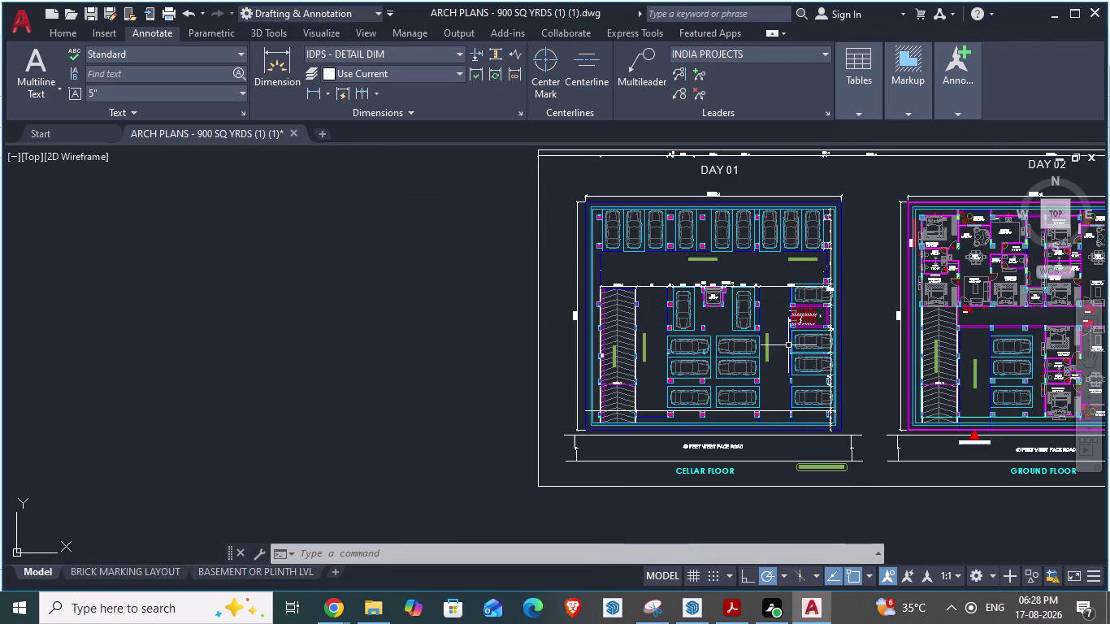
scroll(up, 3)
scroll(down, 3)
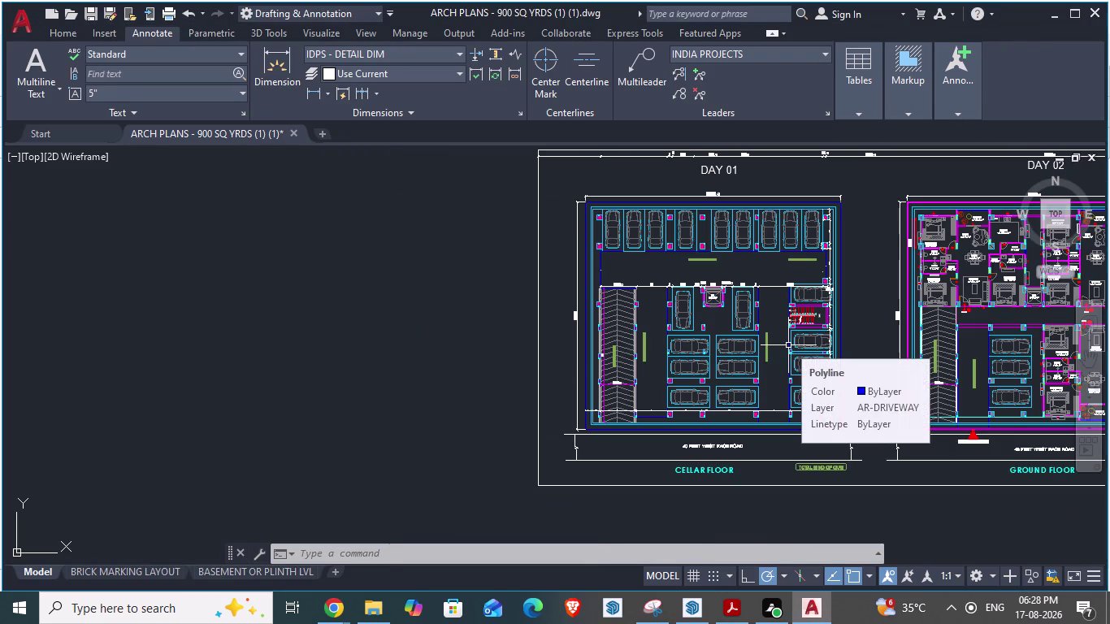
scroll(up, 3)
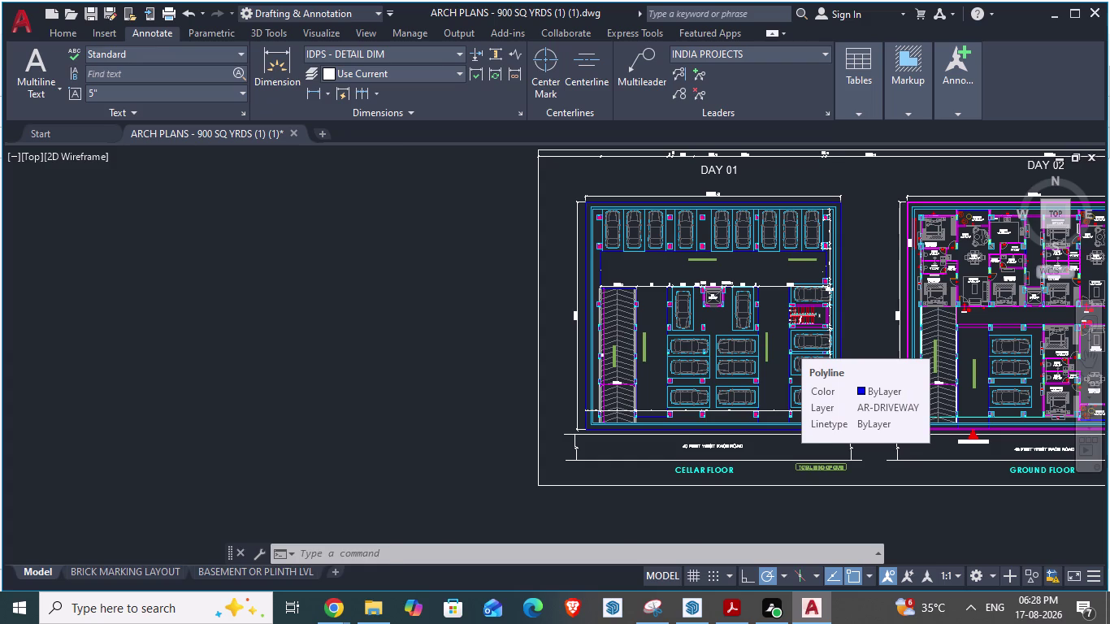
scroll(up, 3)
scroll(up, 3)
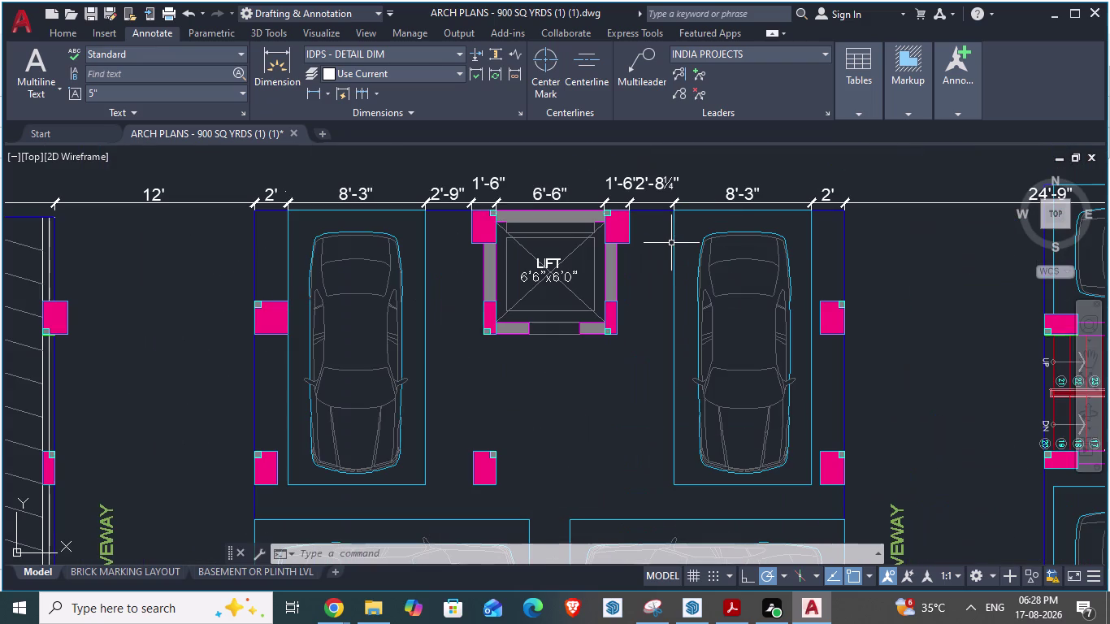
key(alt+Tab)
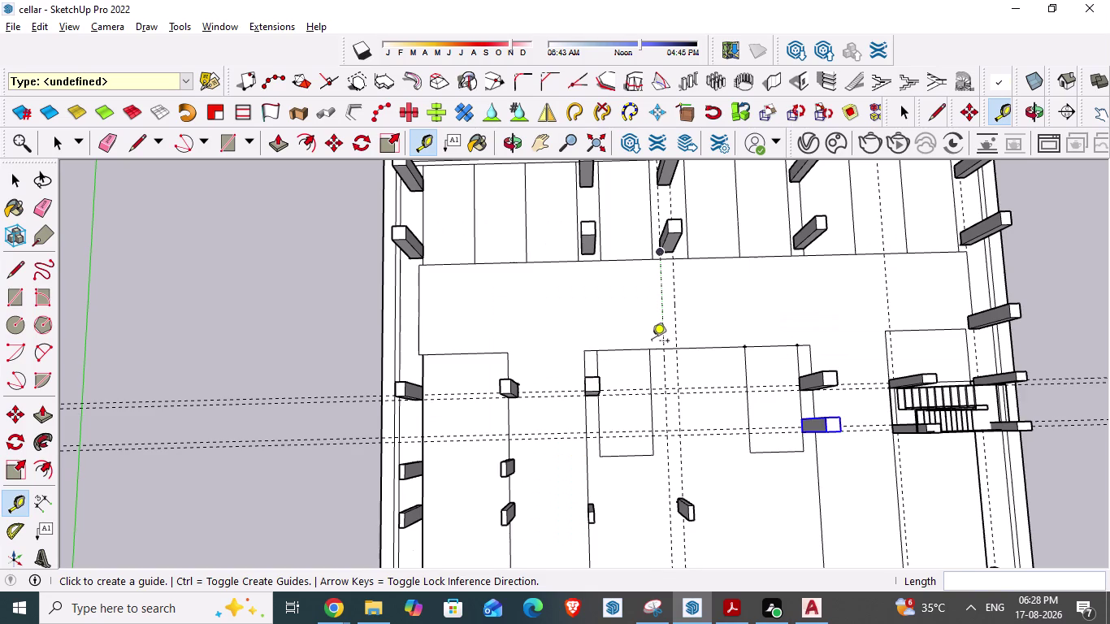
Place a 6'6" guide offset from the lift edge with the Tape Measure.
scroll(up, 3)
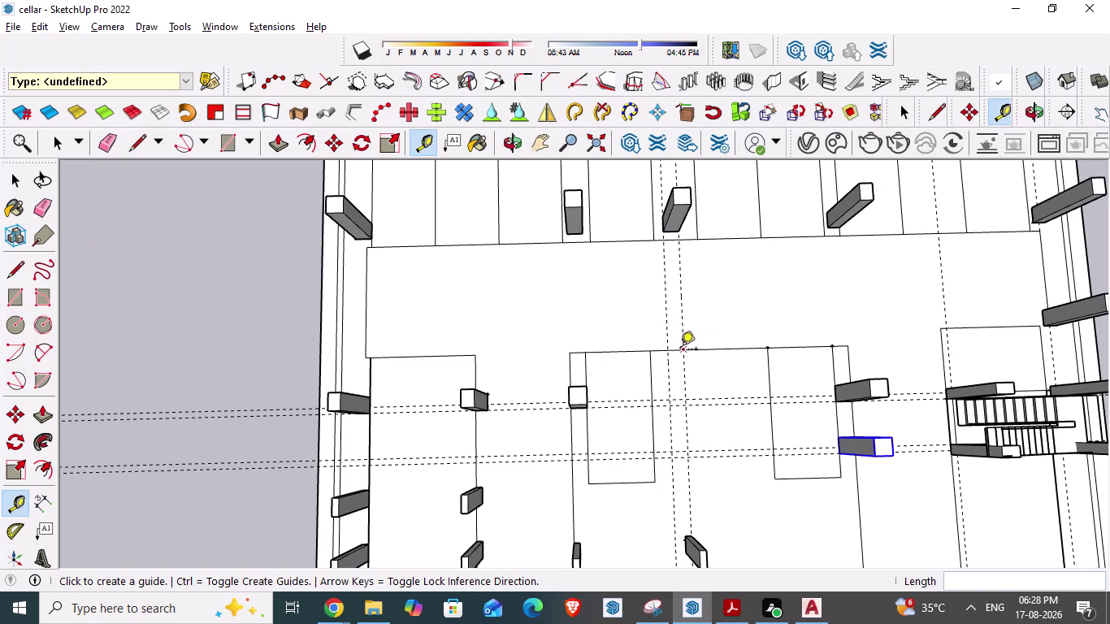
click(687, 349)
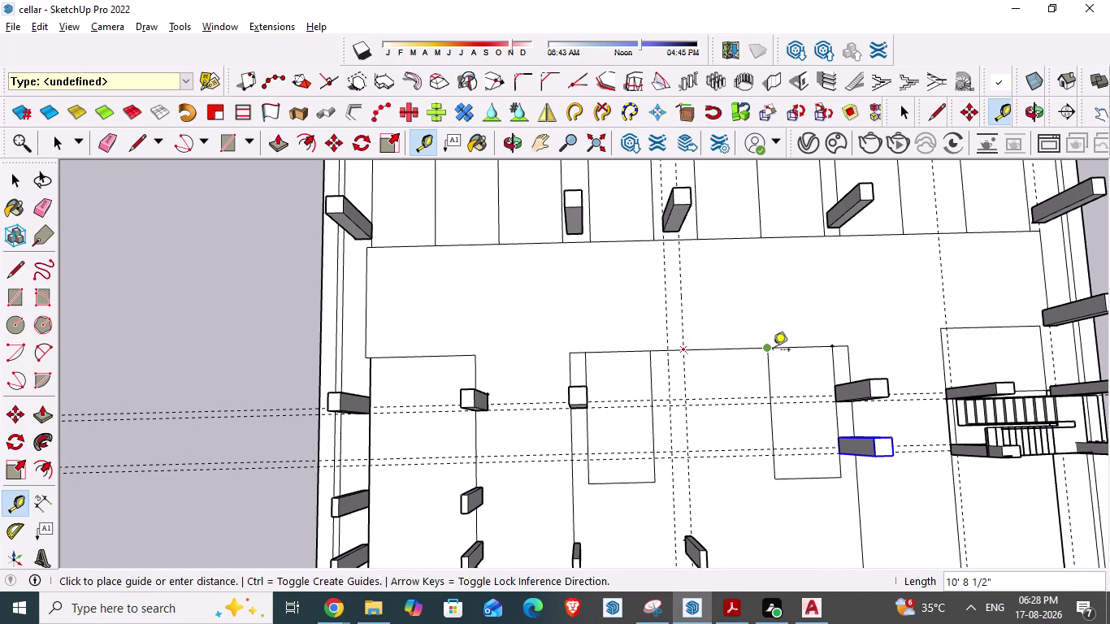
text(6)
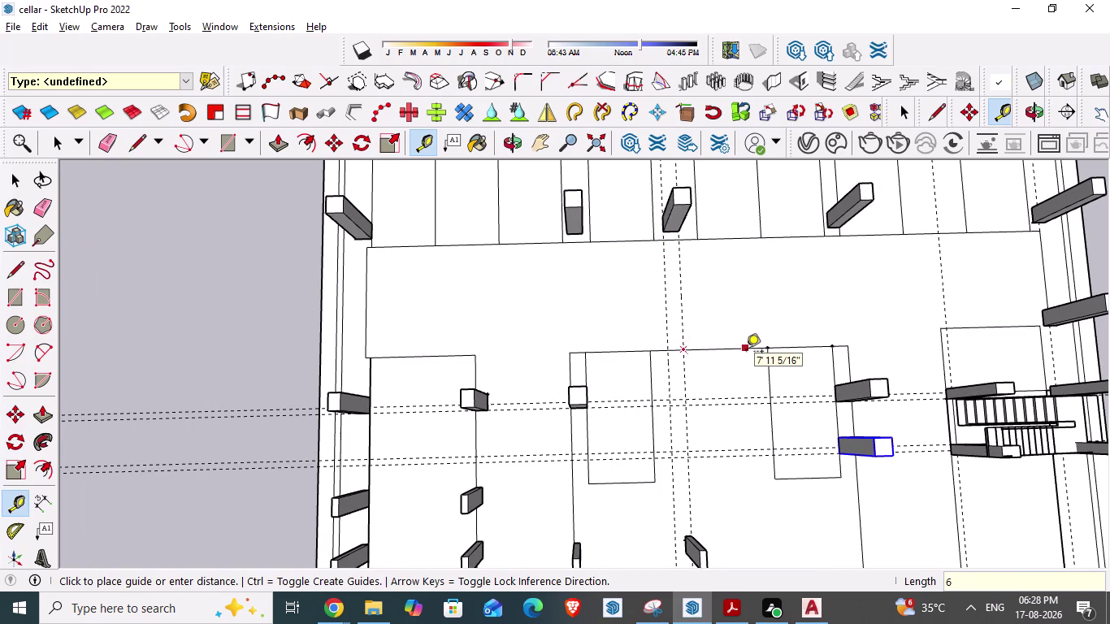
text('6")
key(Return)
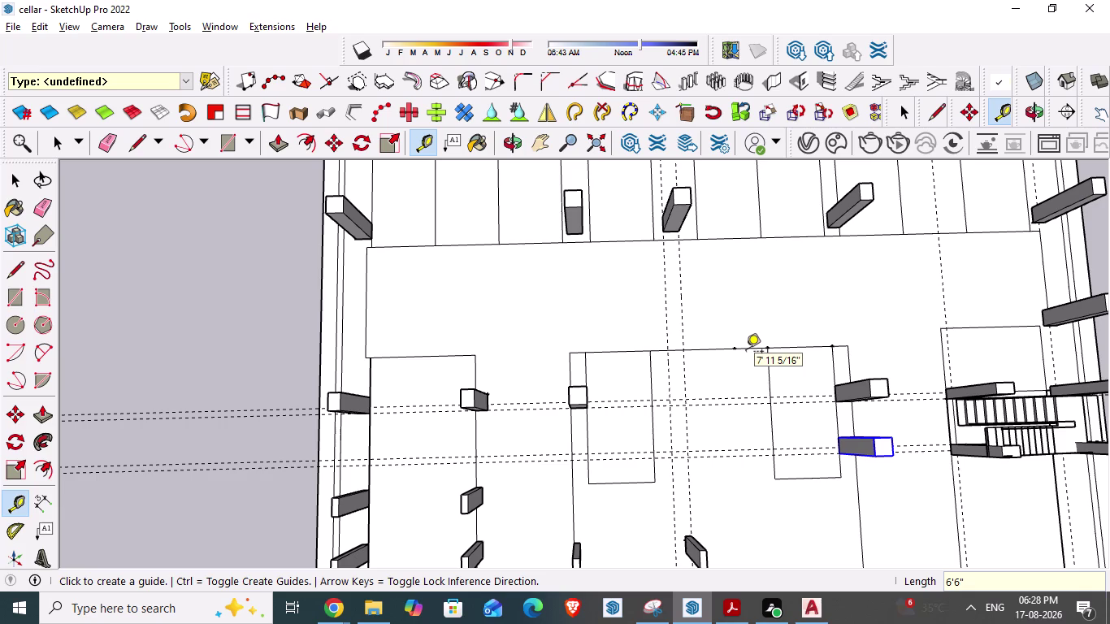
Add a second guide line from the lift corner across the cellar floor.
click(737, 348)
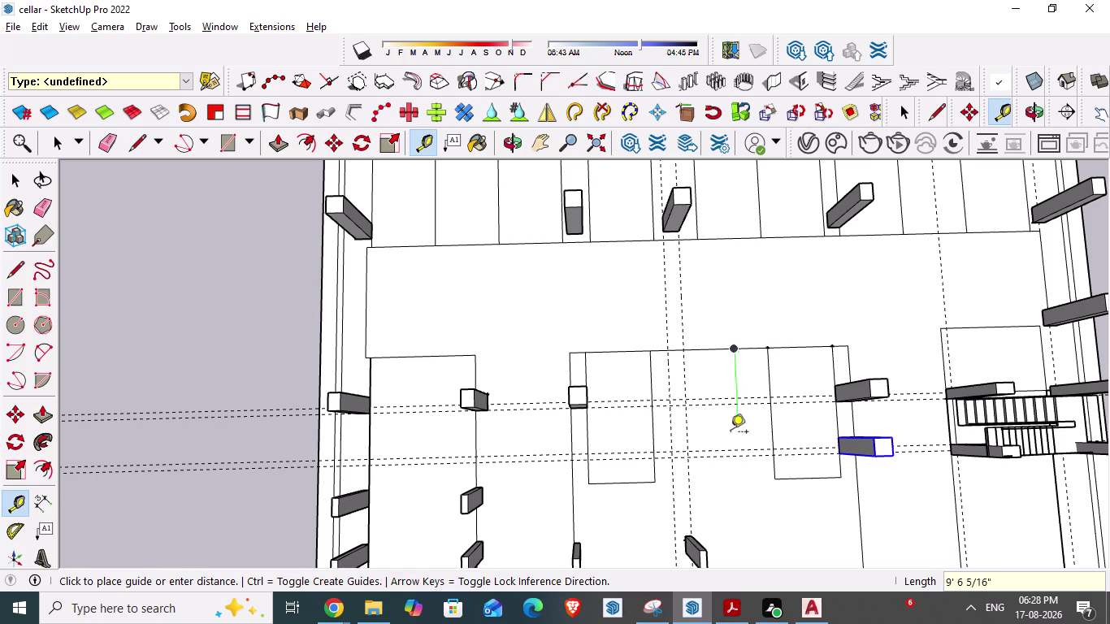
click(738, 461)
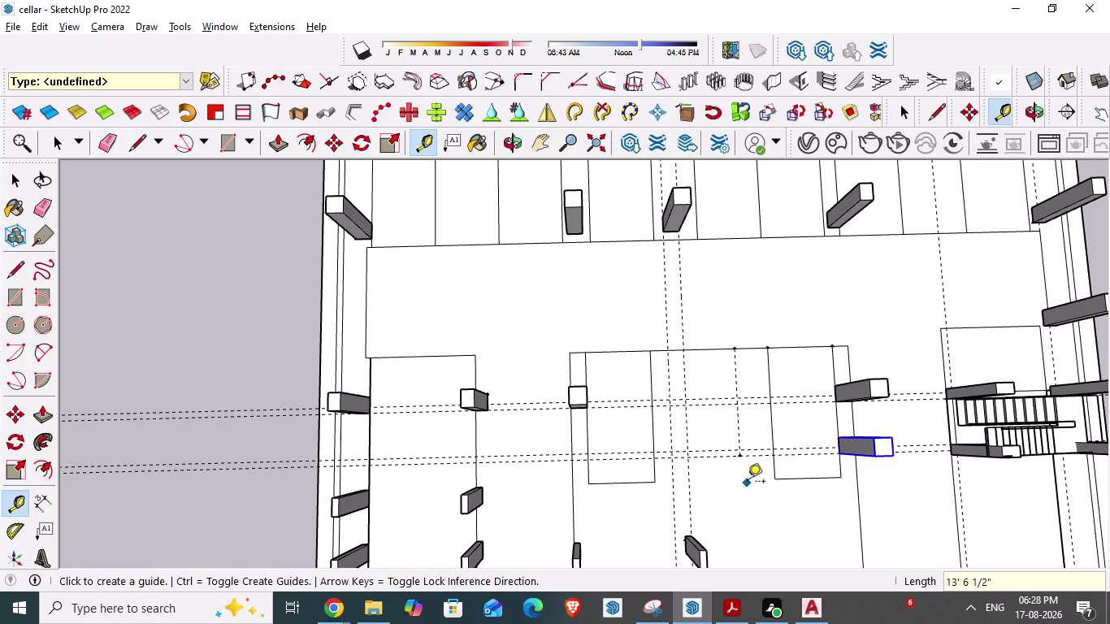
key(Escape)
scroll(down, 3)
scroll(up, 3)
scroll(up, 3)
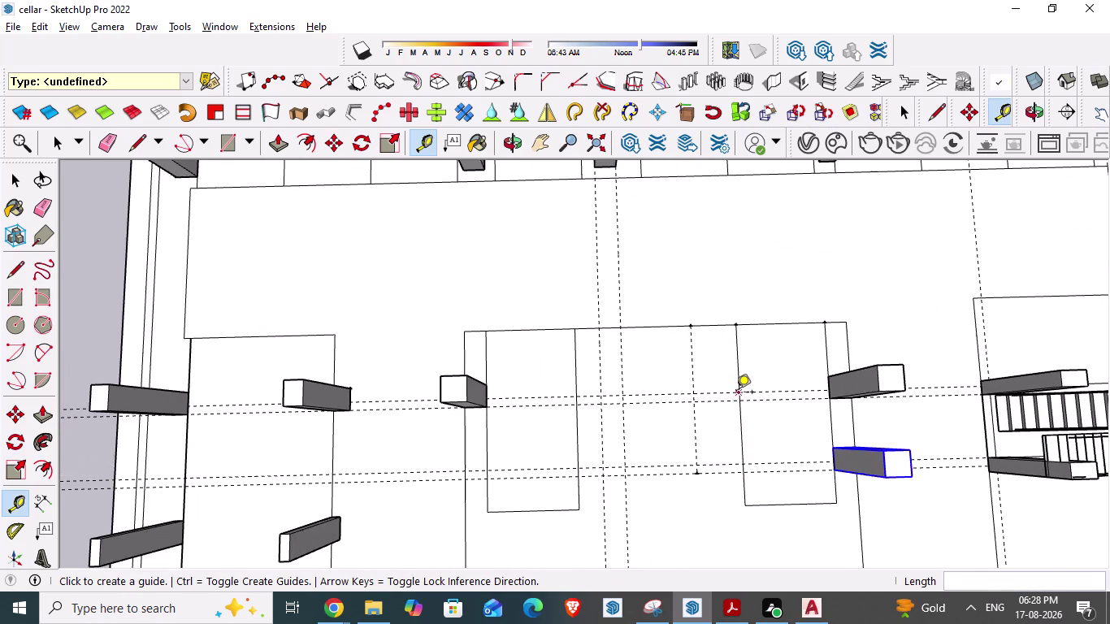
key(alt+Tab)
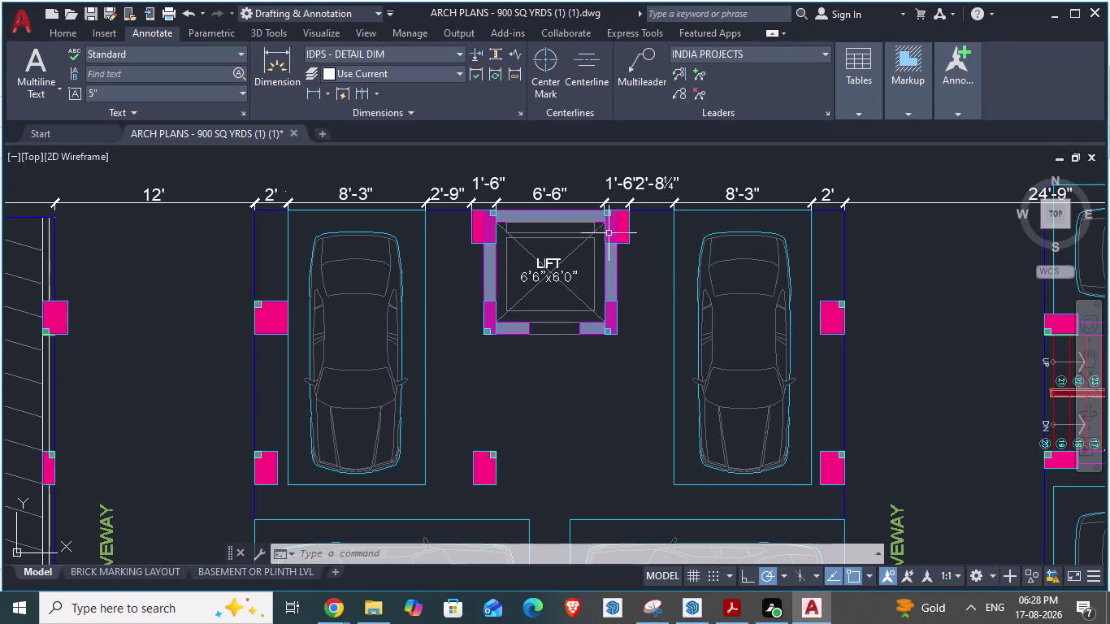
Preview aligned dimensions on the lift walls, cancel both, and begin a SketchUp guide.
key(space)
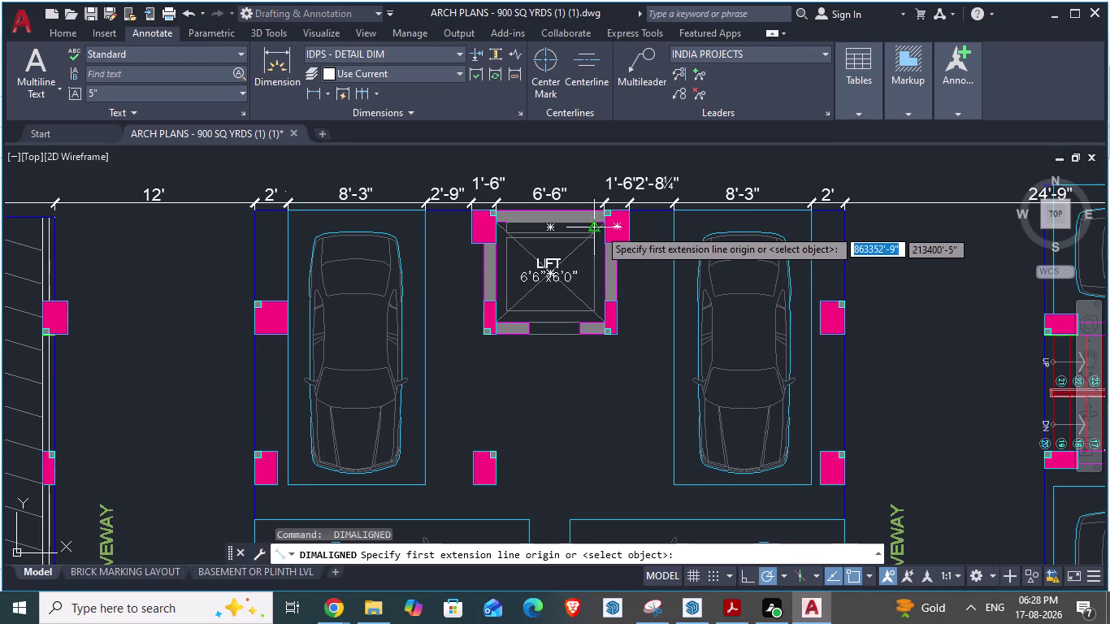
click(608, 228)
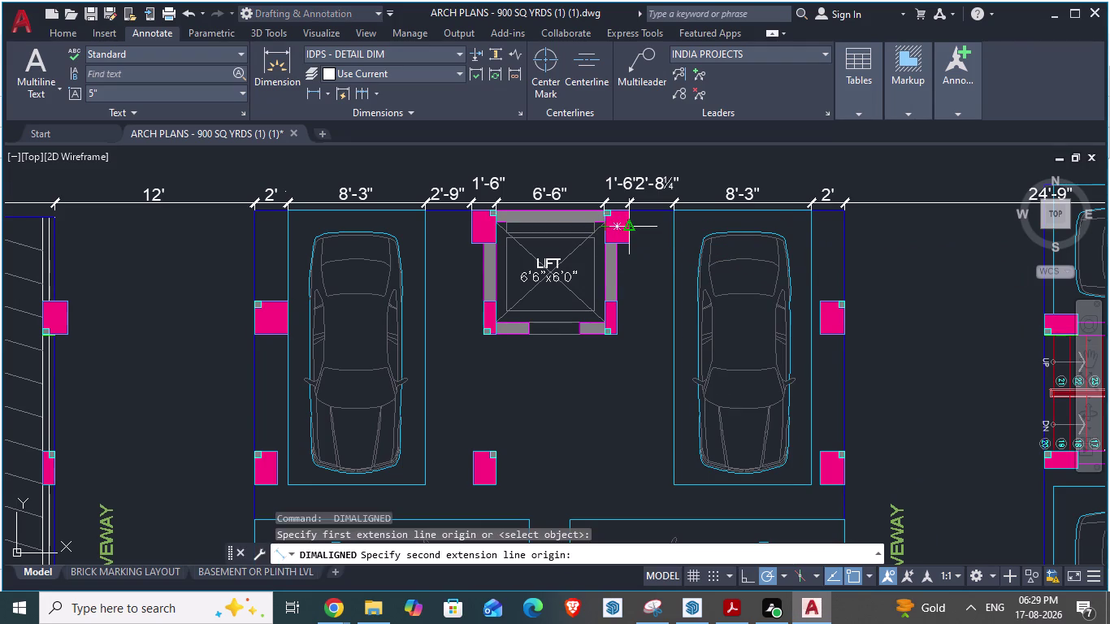
key(Escape)
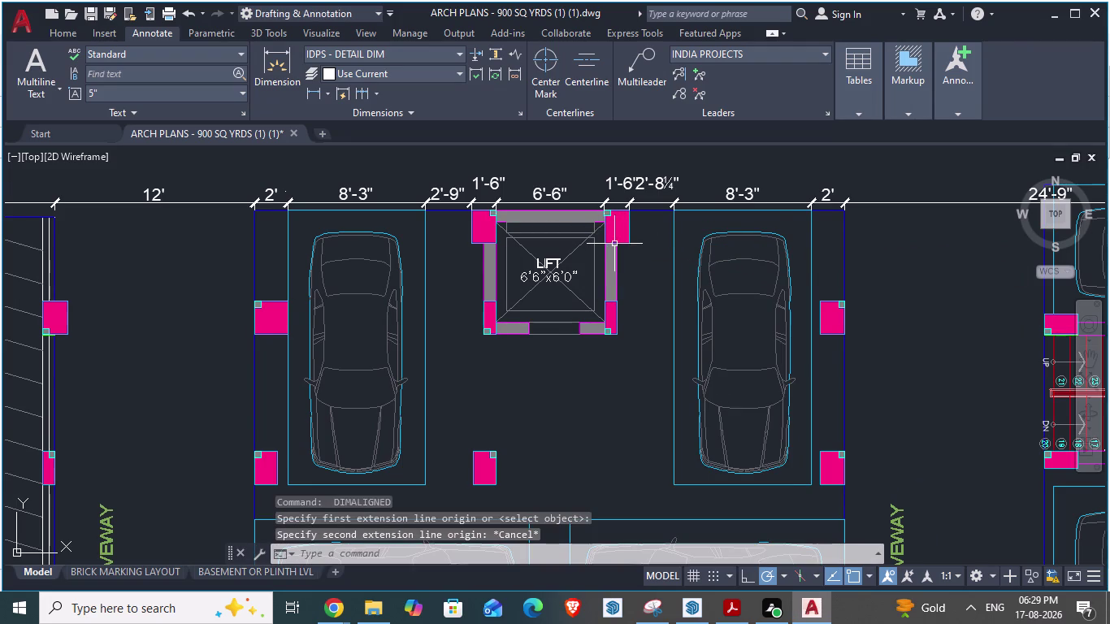
key(space)
click(499, 229)
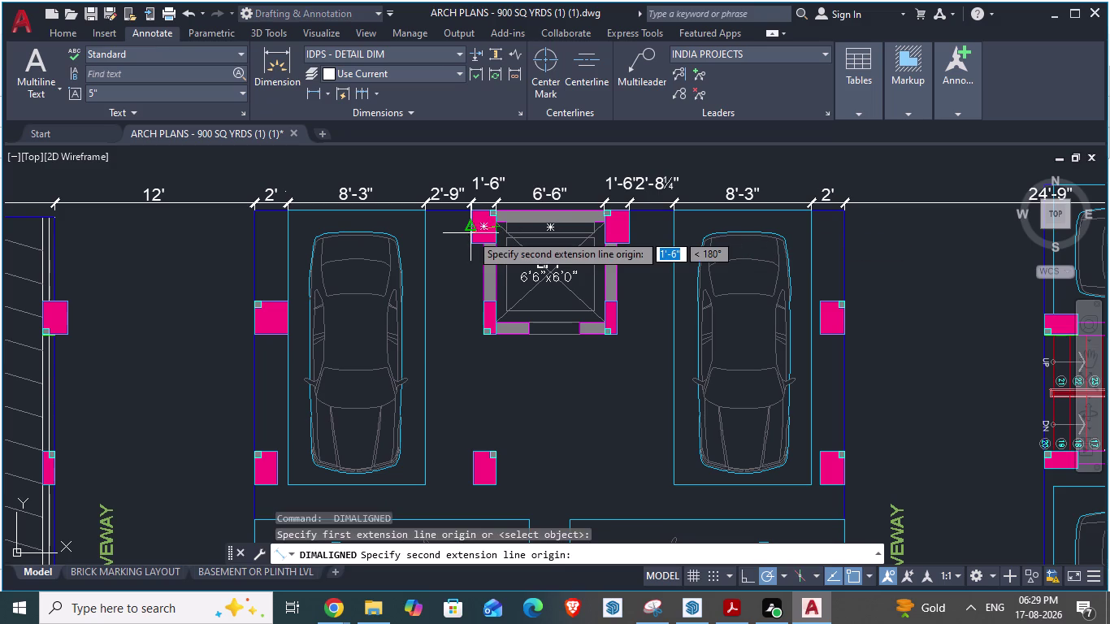
key(Escape)
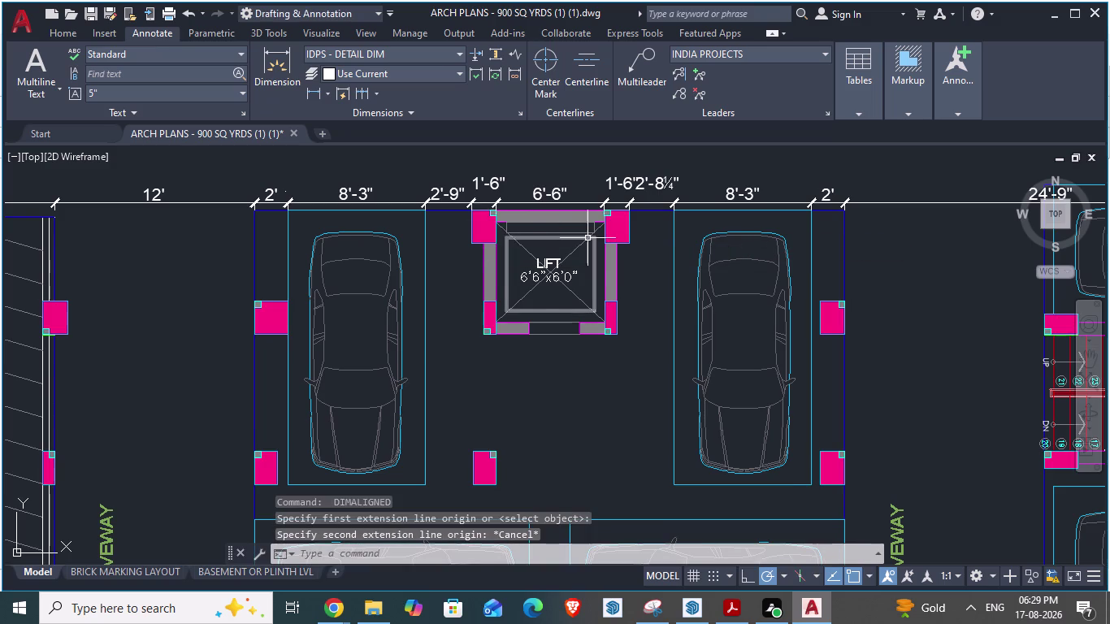
key(alt+Tab)
click(621, 344)
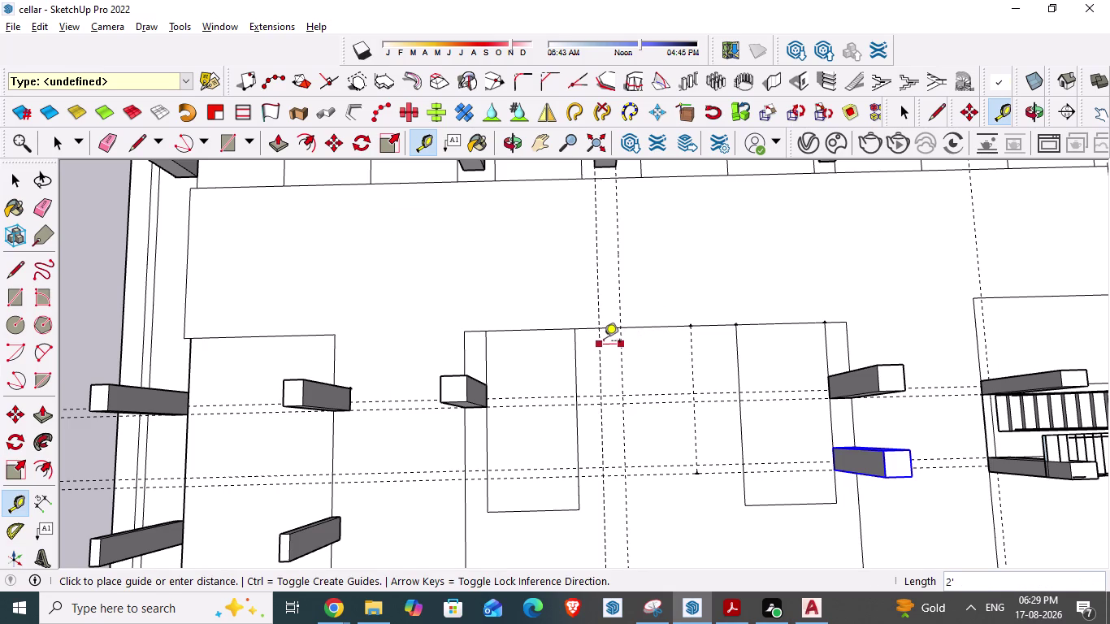
Place a 1'6" guide offset from the lift edge.
key(Escape)
click(601, 349)
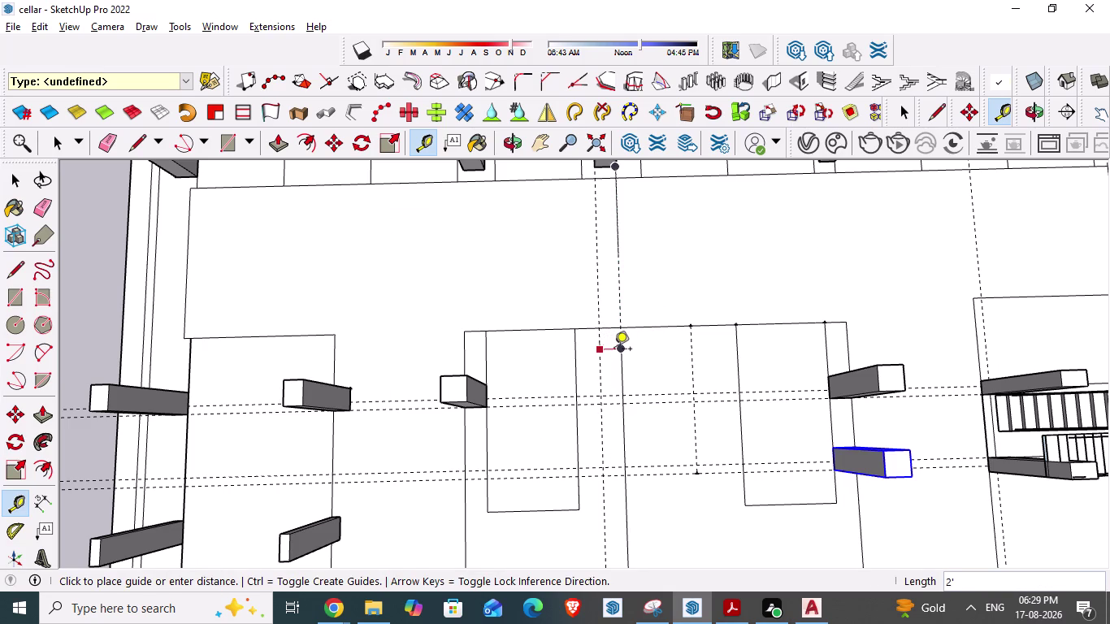
text(1)
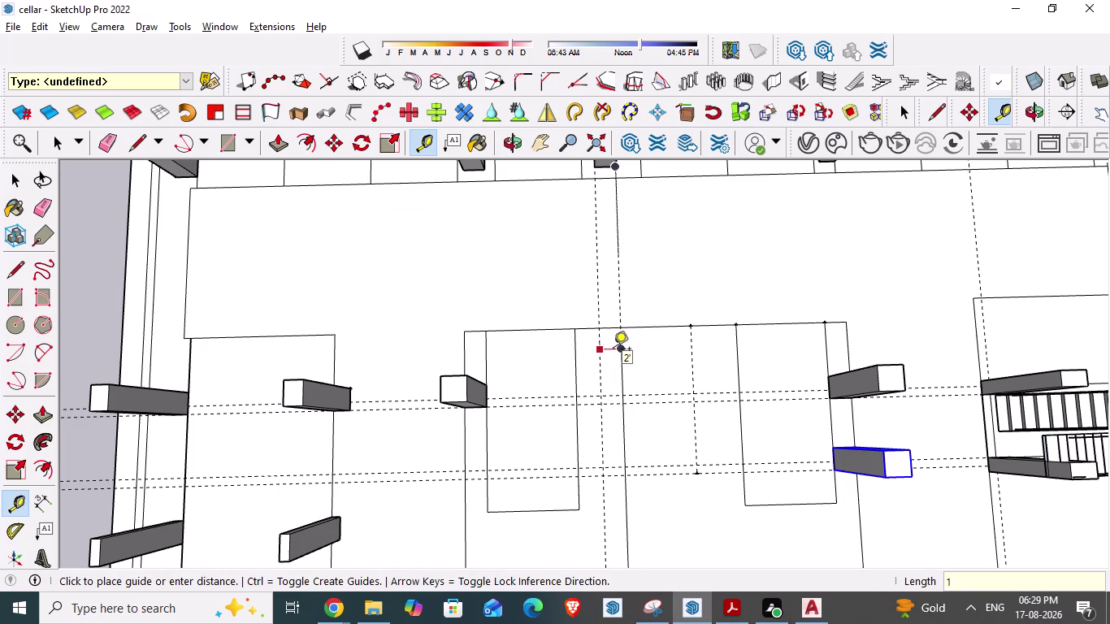
text('6")
key(Return)
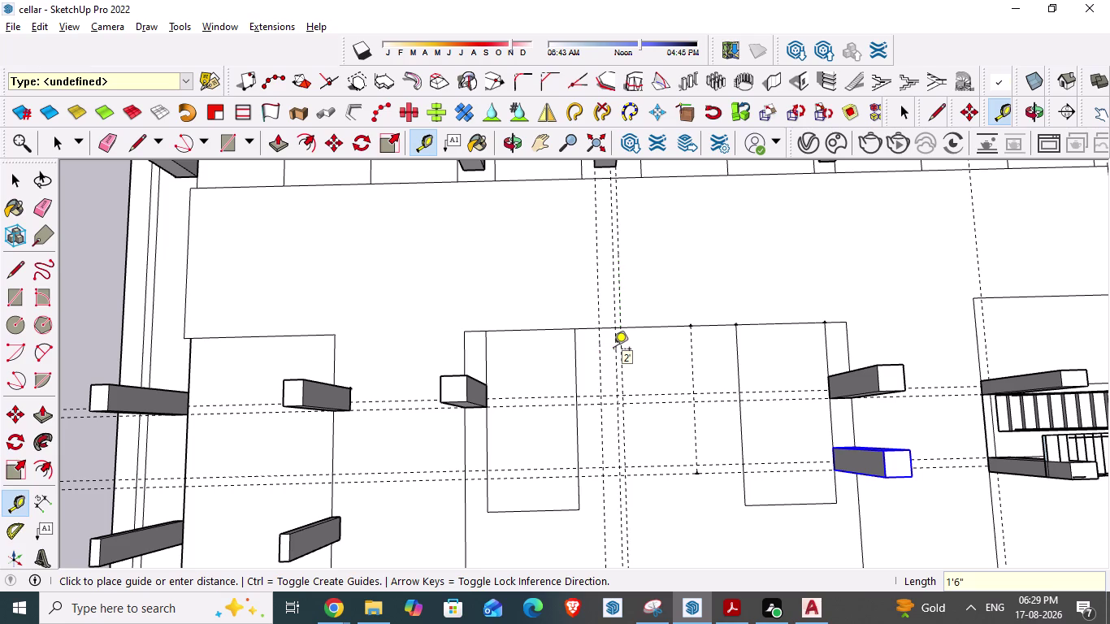
Delete two selected elements near the lift corner, including the outlined pillar block.
key(Escape)
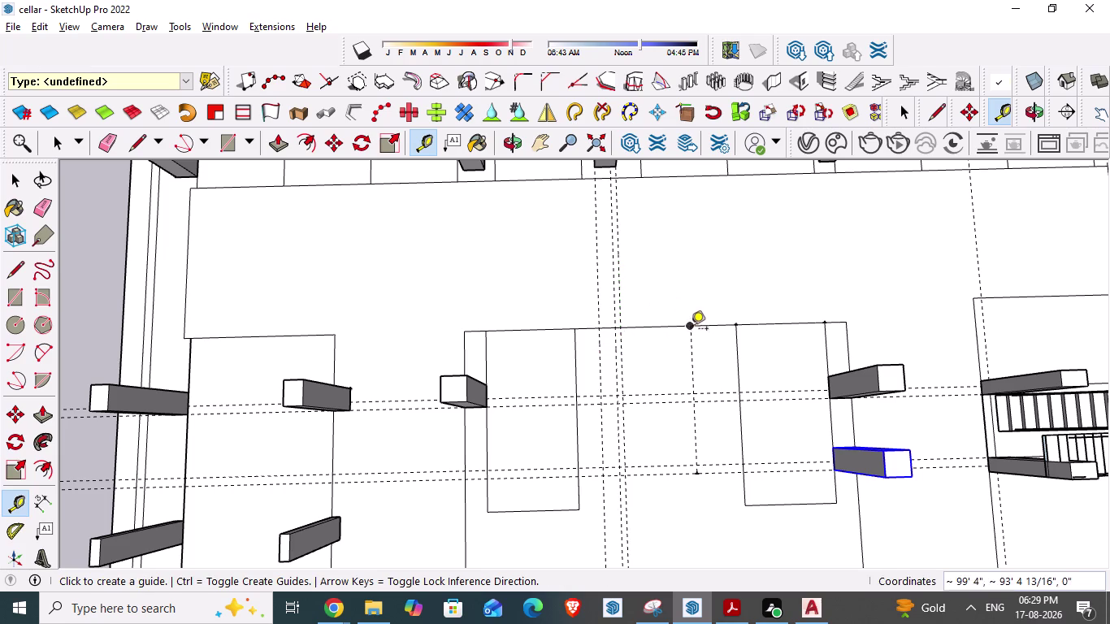
key(Escape)
key(space)
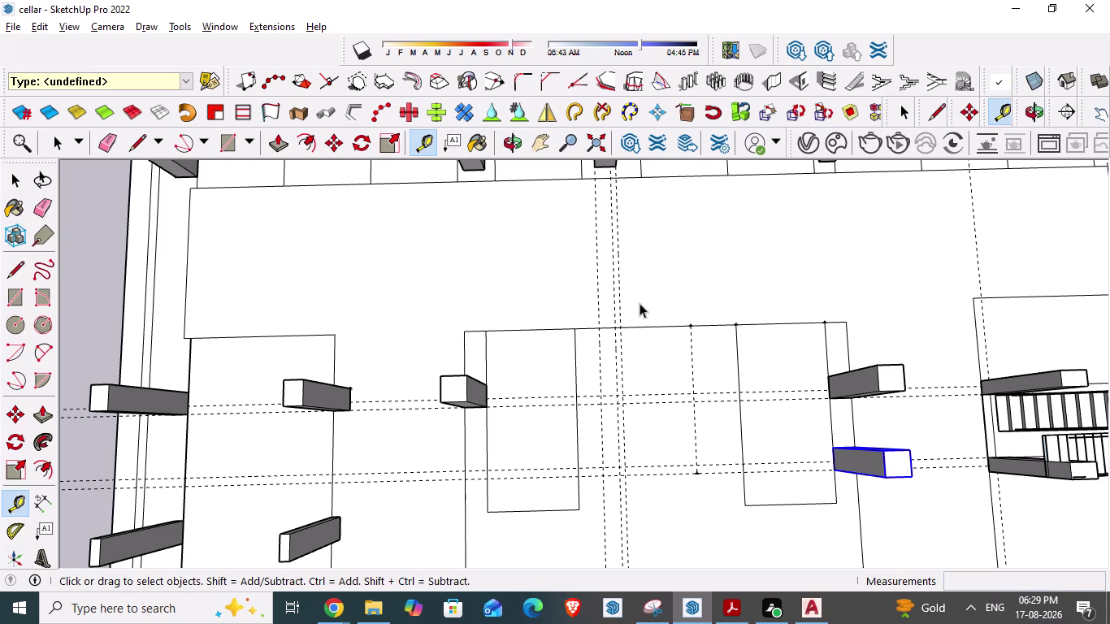
click(620, 303)
key(Delete)
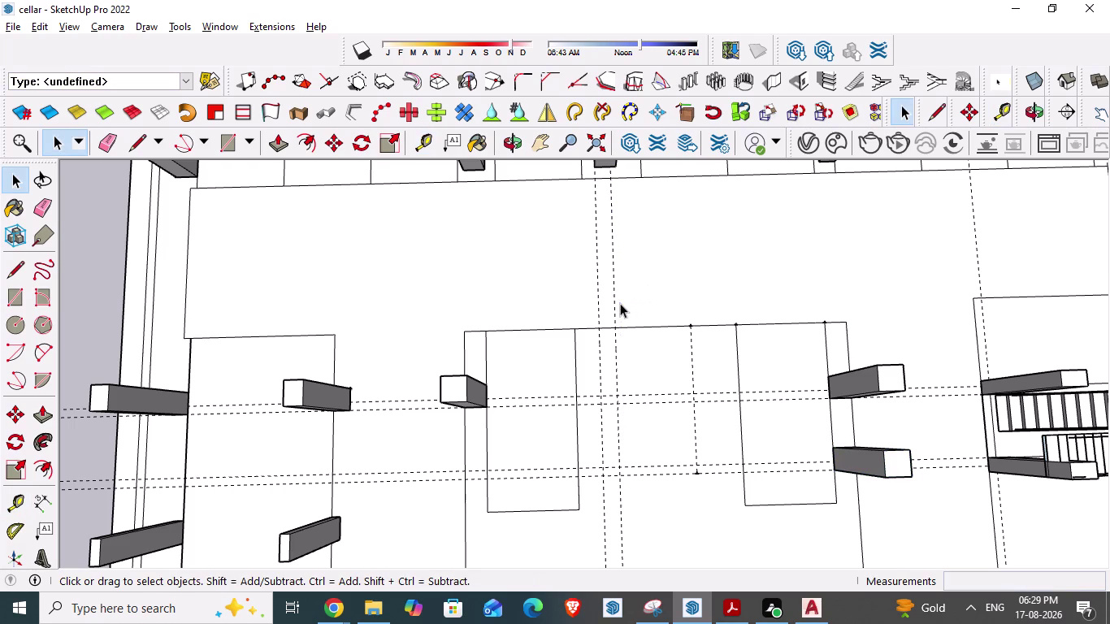
click(693, 358)
key(Delete)
key(alt+Tab)
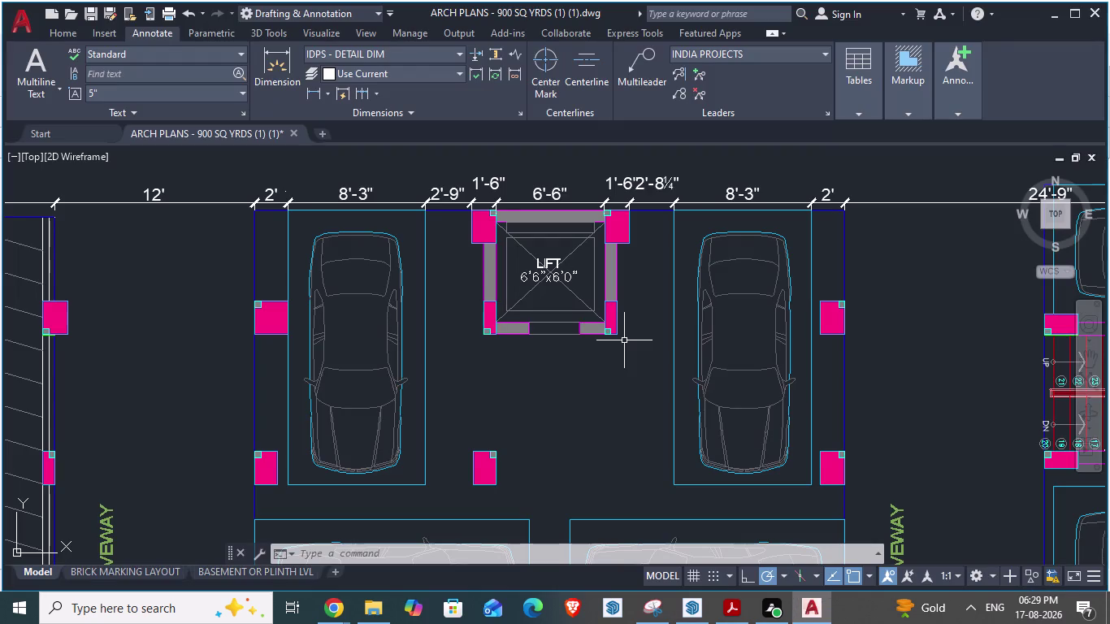
Try guide measurements from the lift wall edge, cancelling them while panning across the cellar.
key(alt+Tab)
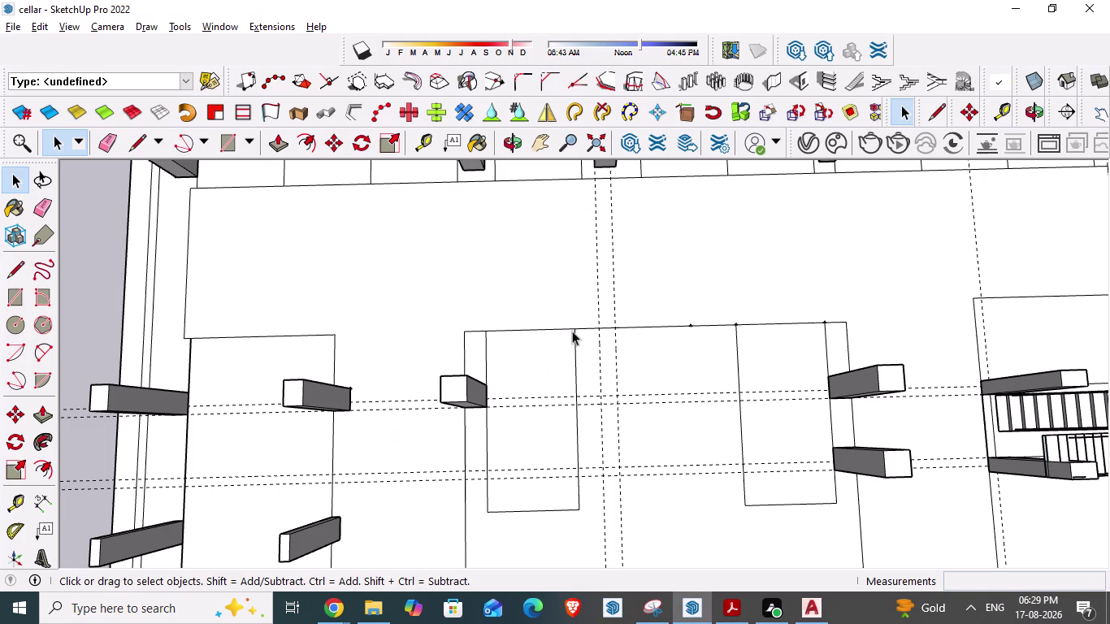
key(t)
click(577, 343)
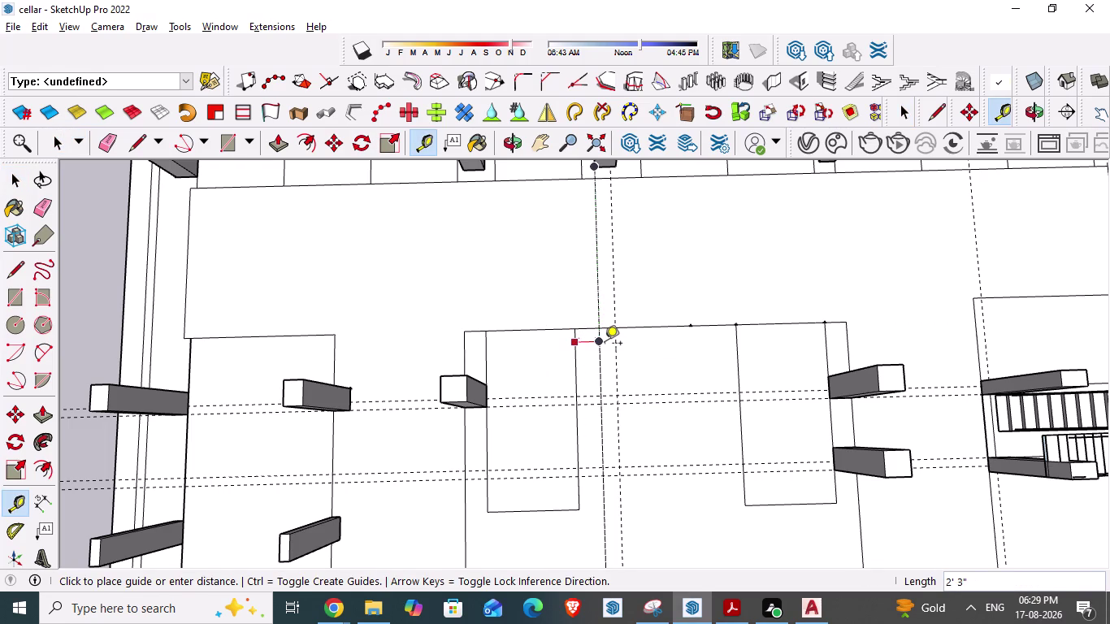
key(Escape)
scroll(down, 3)
scroll(down, 3)
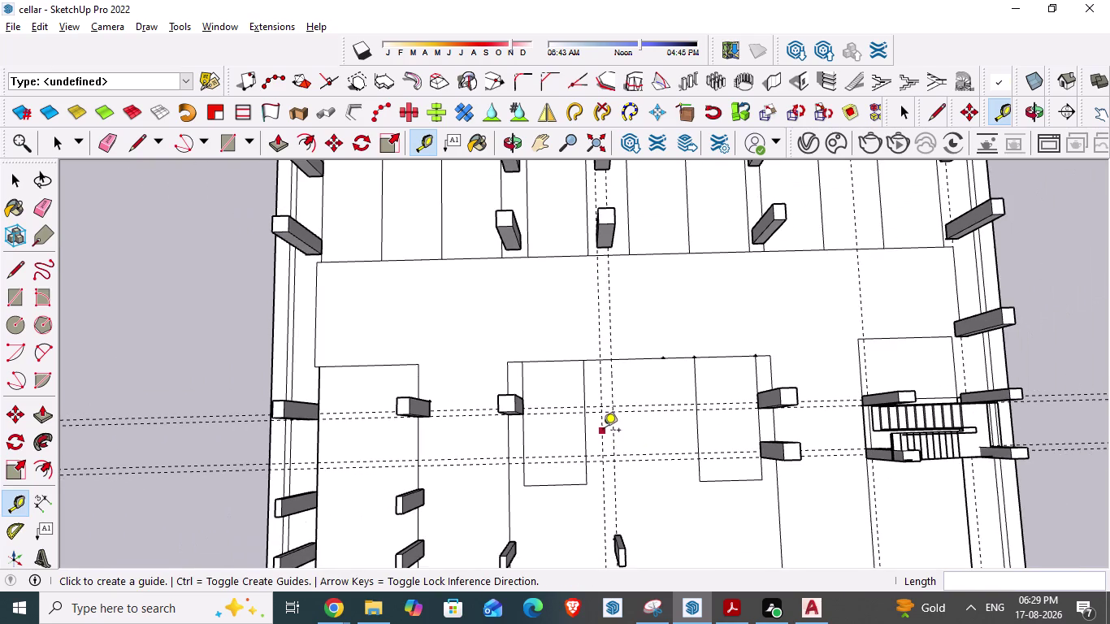
scroll(down, 3)
middle_drag(612, 431, 612, 454)
scroll(up, 3)
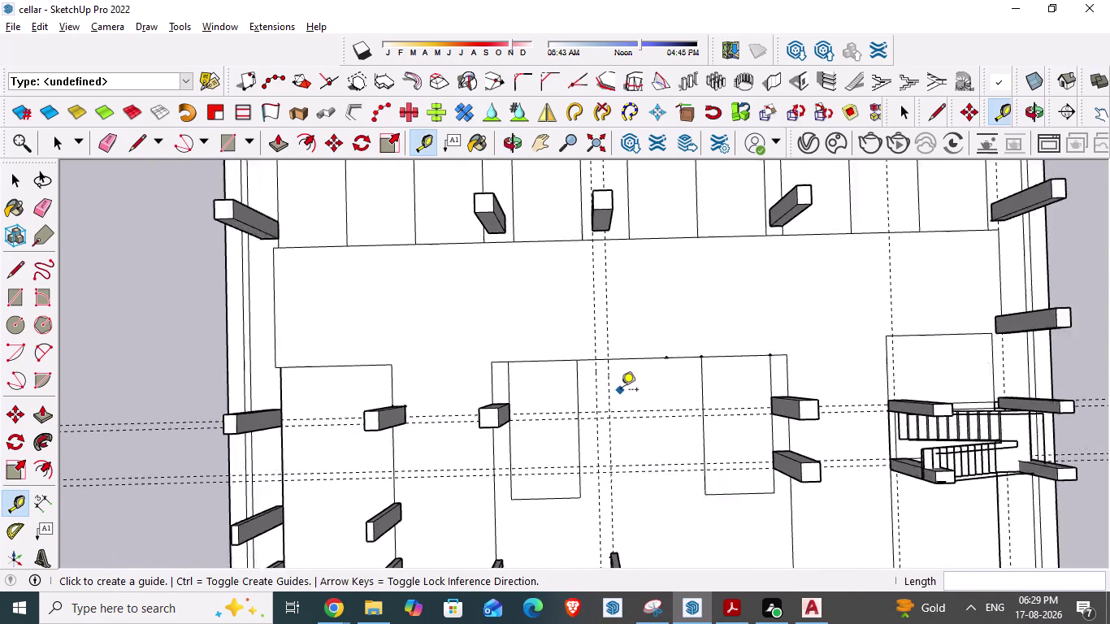
scroll(up, 3)
scroll(up, 3)
click(578, 366)
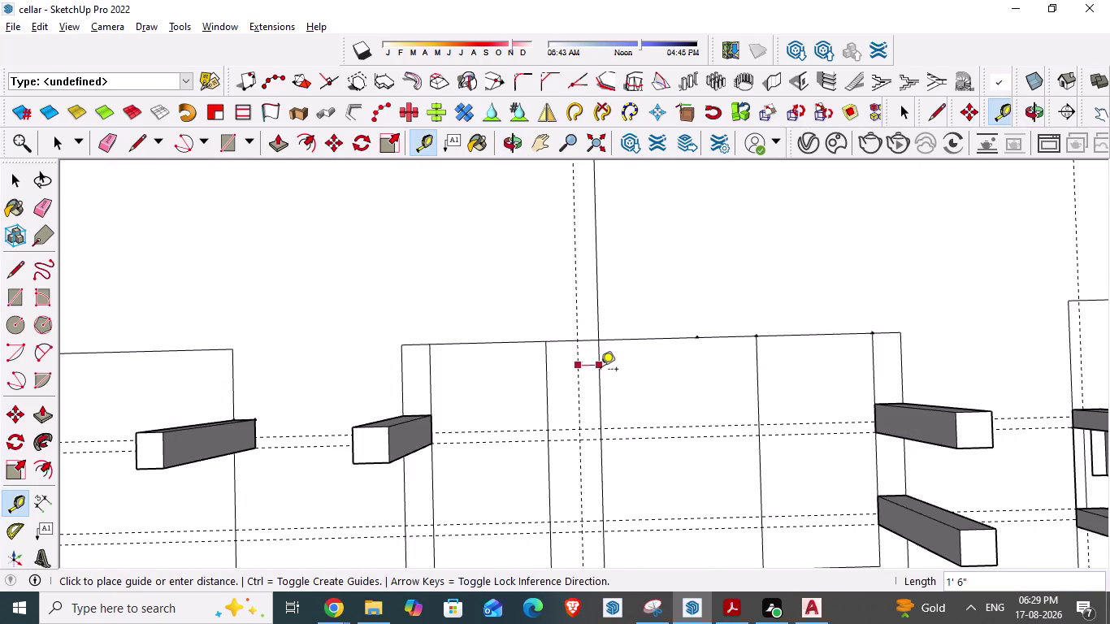
key(Escape)
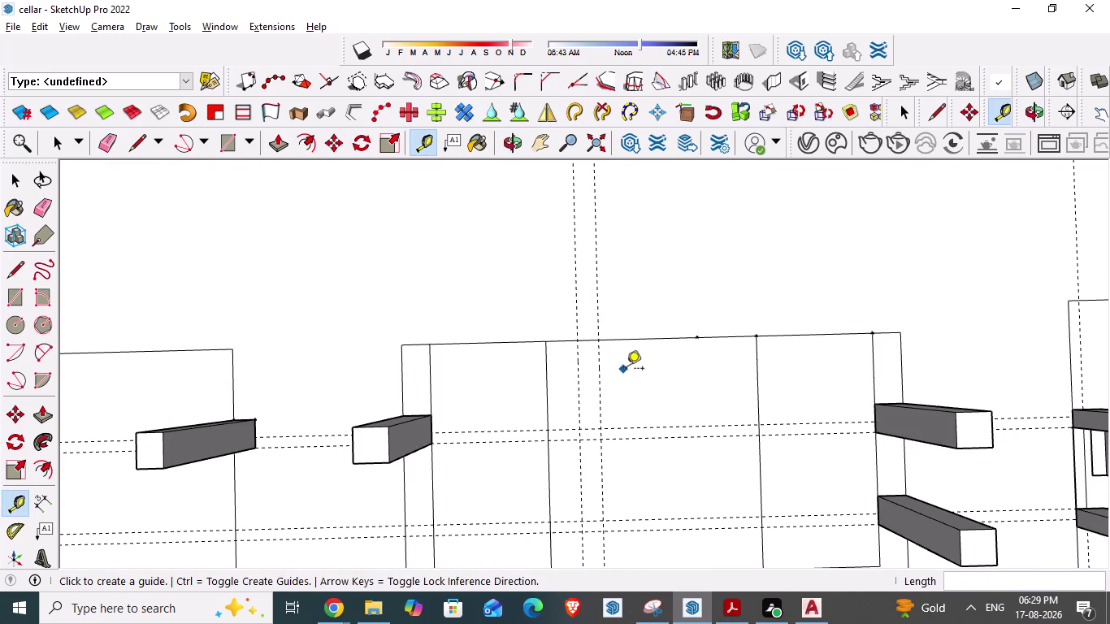
After rechecking AutoCAD, place a guide 2' from the lift wall corner.
key(alt+Tab)
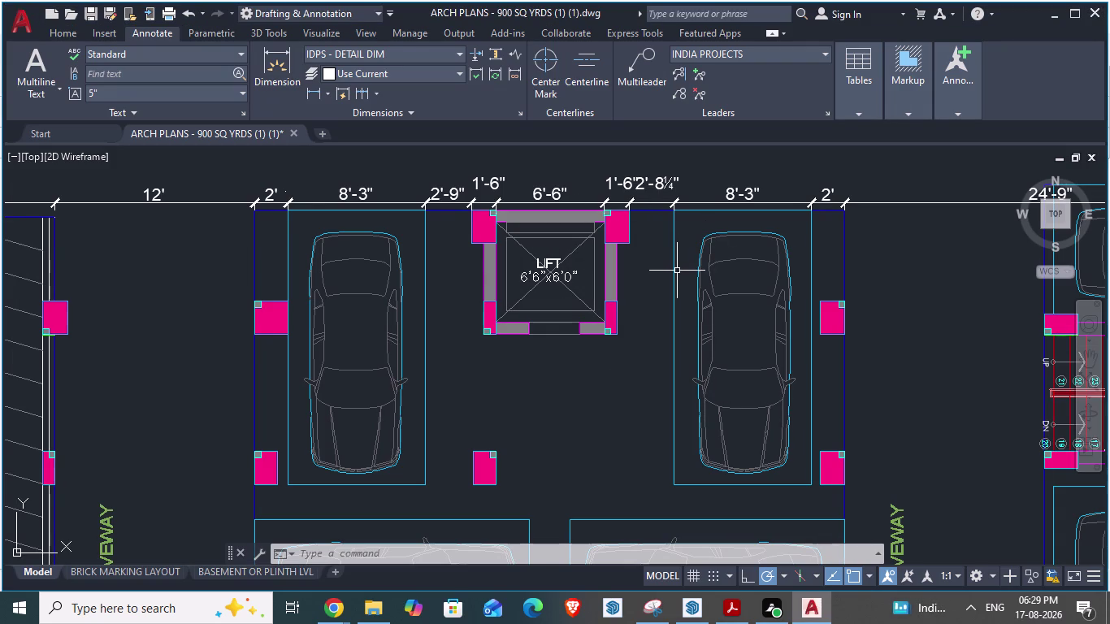
key(alt+Tab)
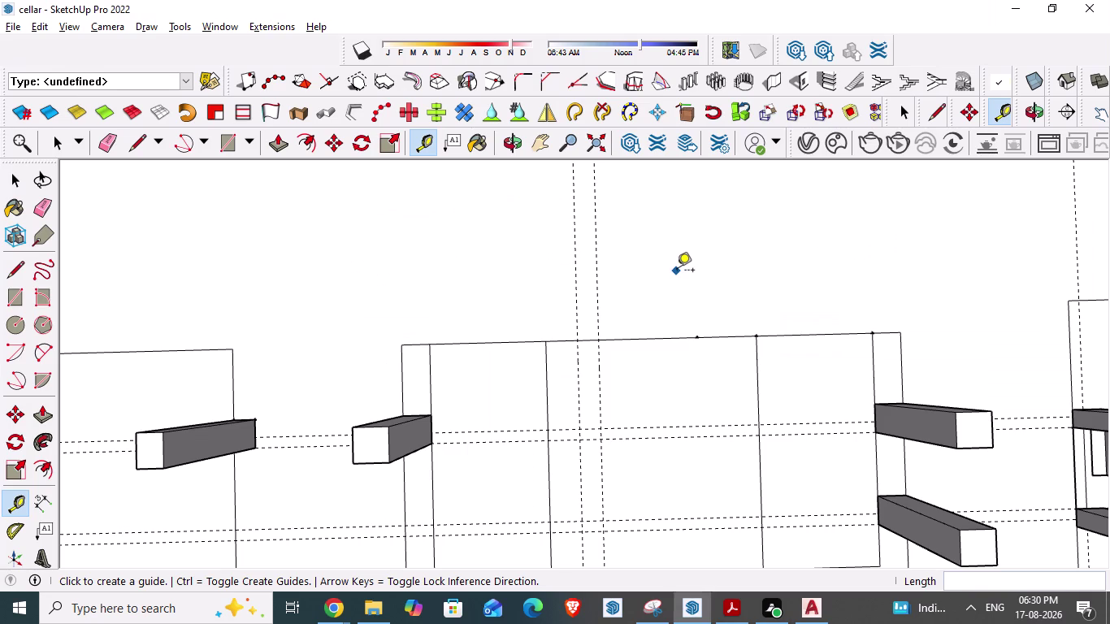
click(595, 345)
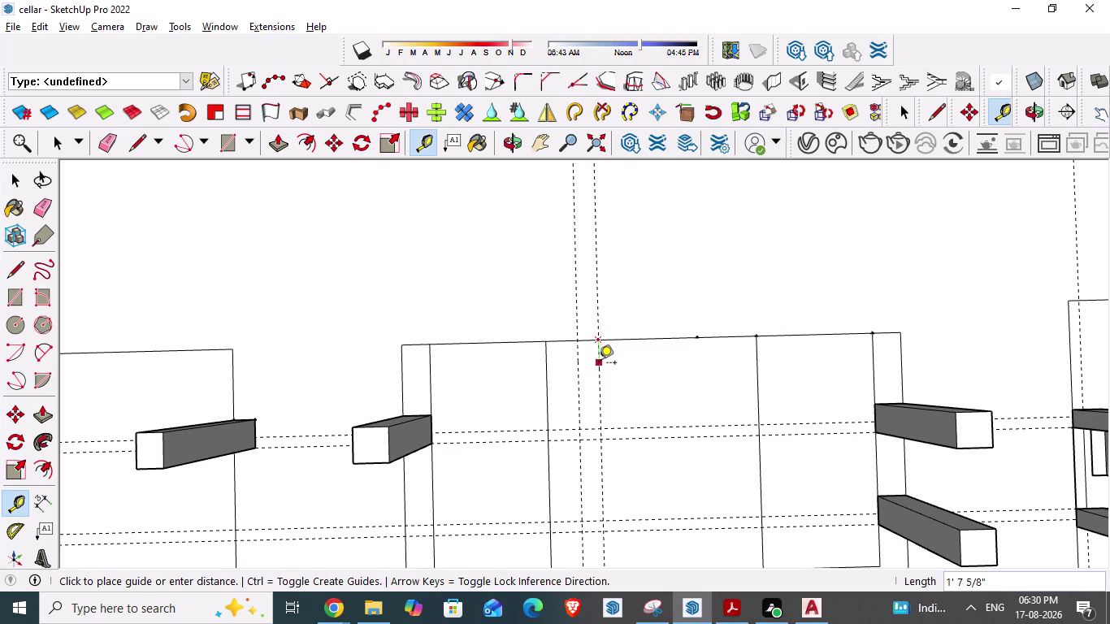
text(2')
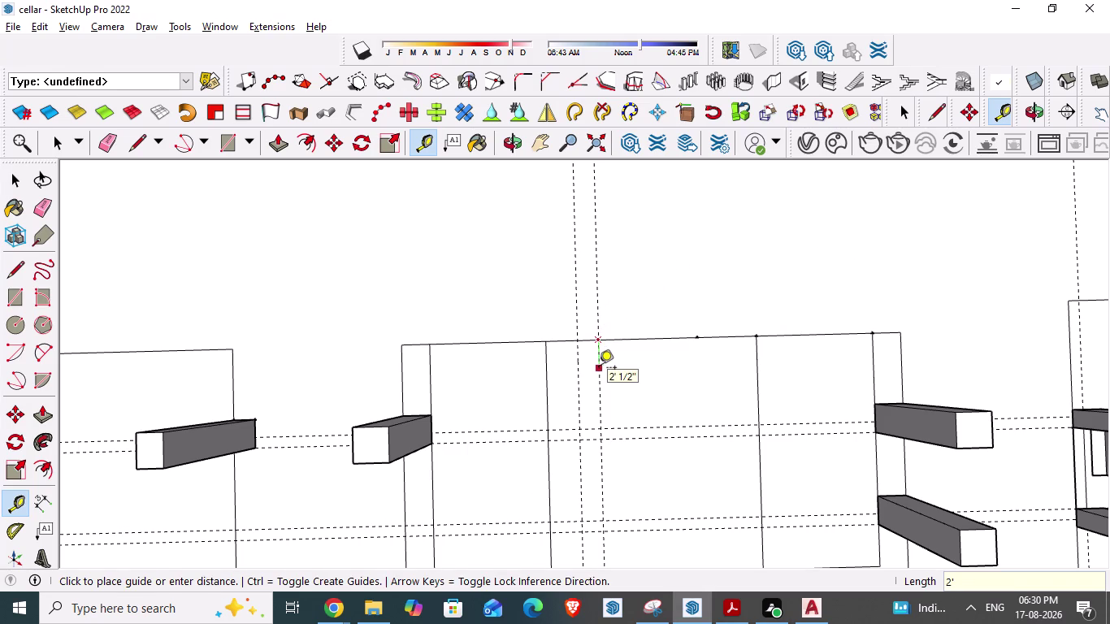
key(Return)
key(Escape)
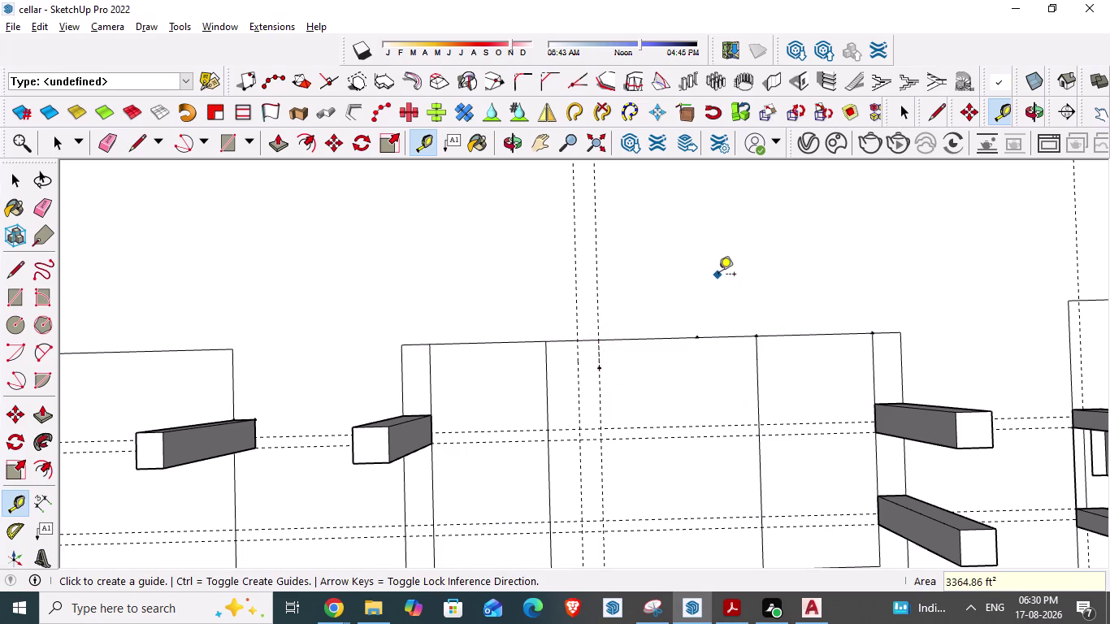
Draw a 2' square column outline at the lift wall corner.
key(l)
click(583, 345)
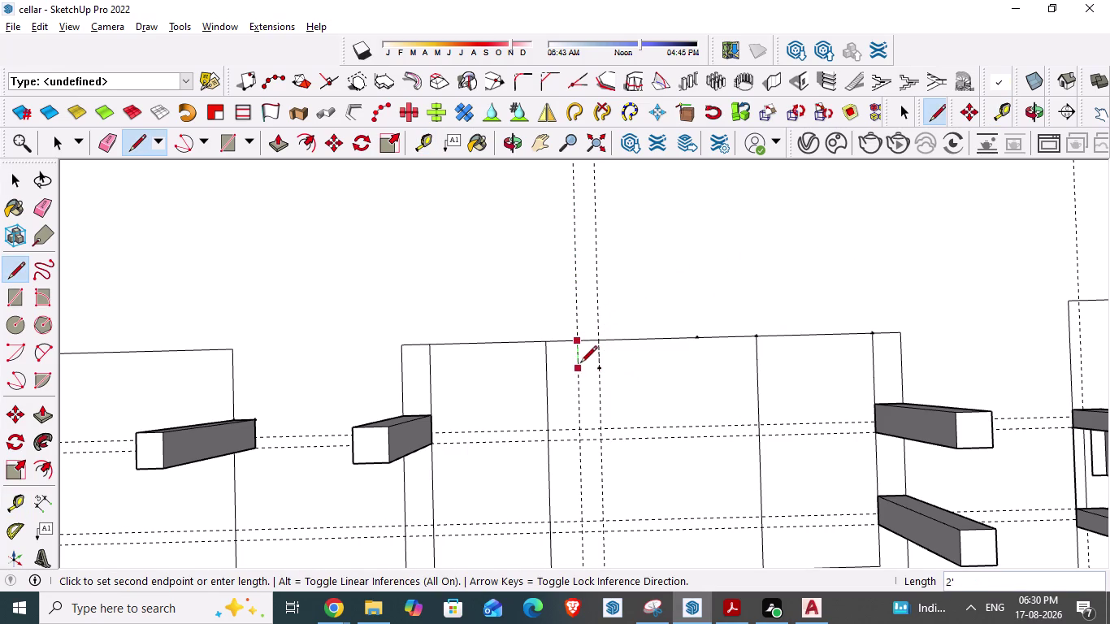
click(582, 372)
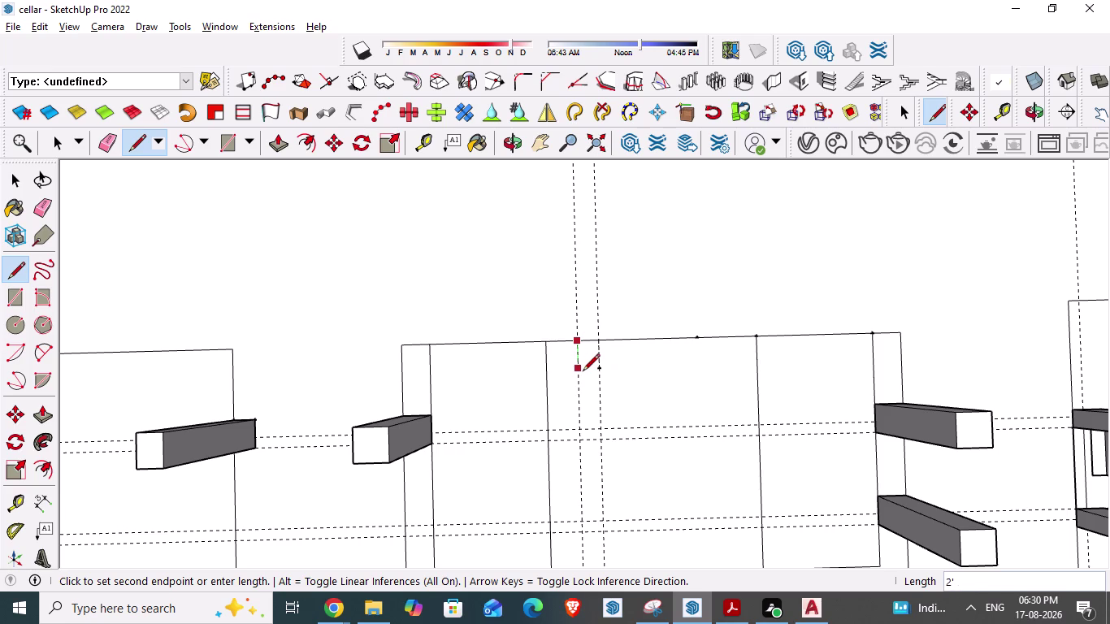
click(600, 373)
click(598, 343)
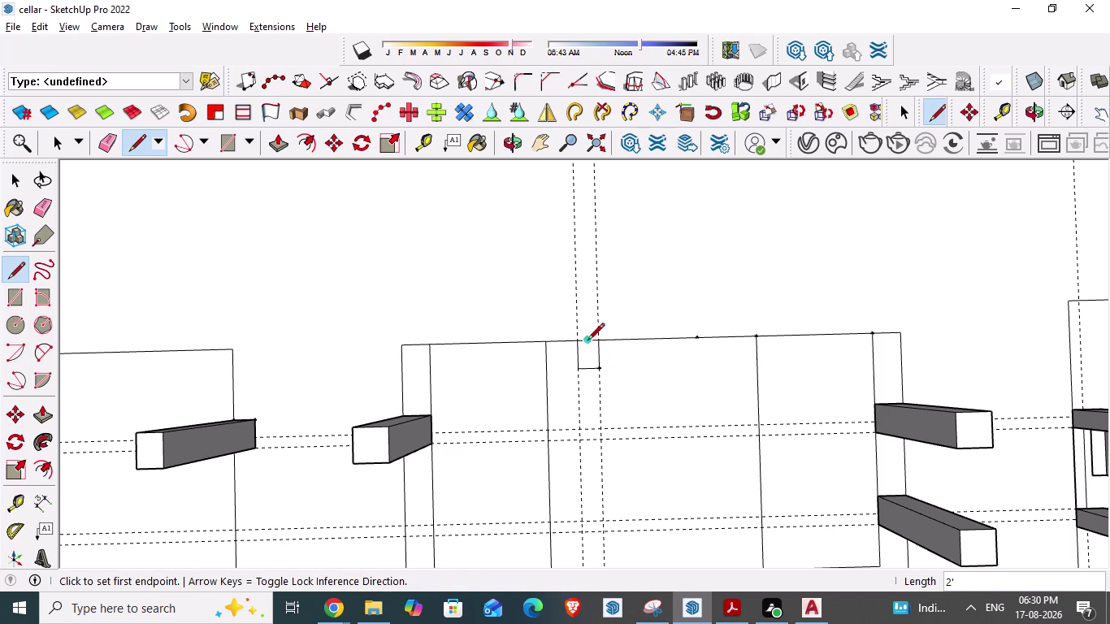
click(583, 342)
key(Escape)
scroll(up, 3)
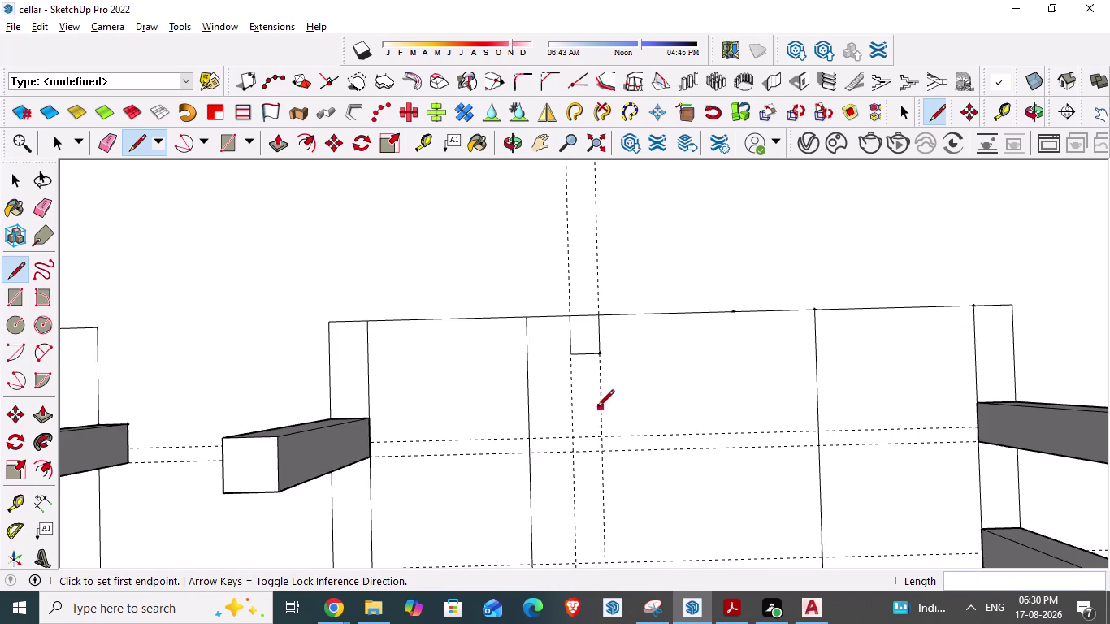
scroll(up, 3)
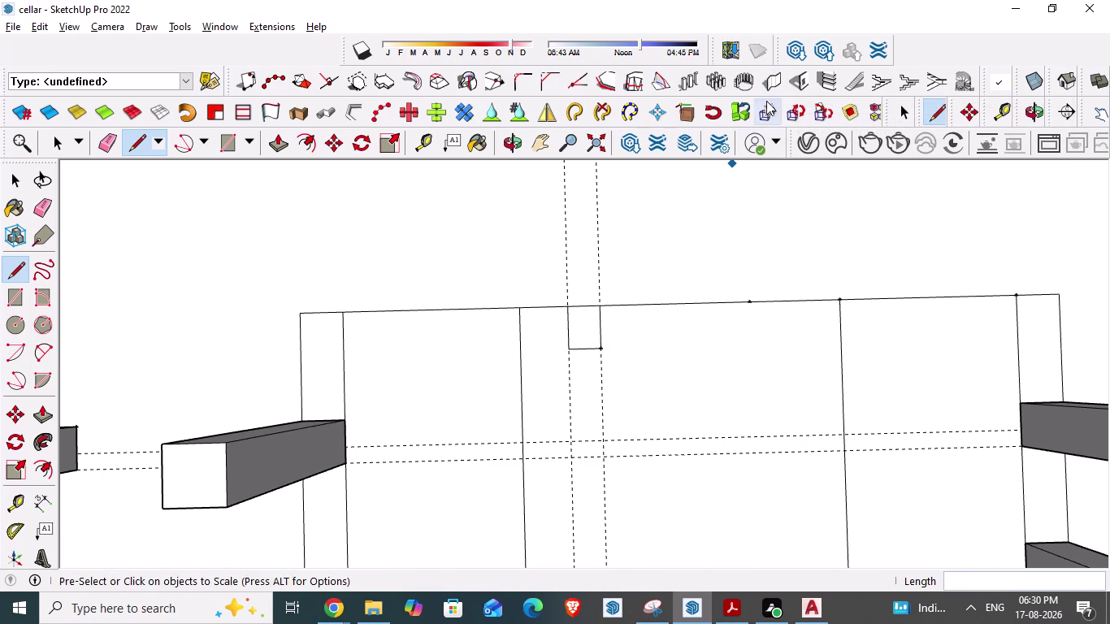
Set the 1001bit Build Wall thickness to 2' and start building.
click(774, 85)
drag(255, 310, 214, 327)
text(2')
key(Return)
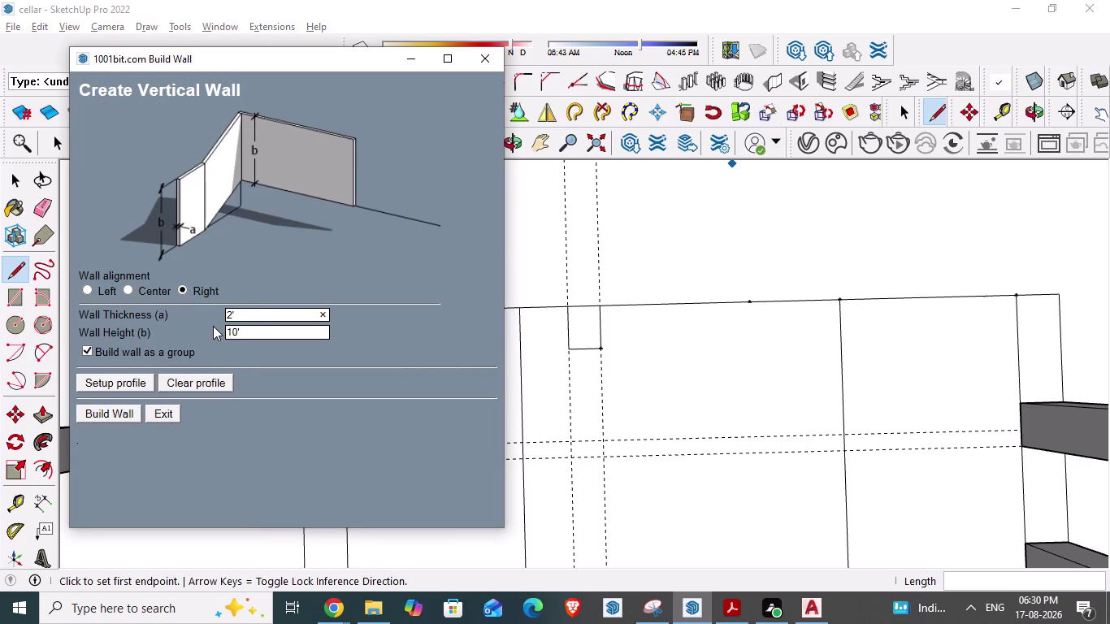
click(126, 413)
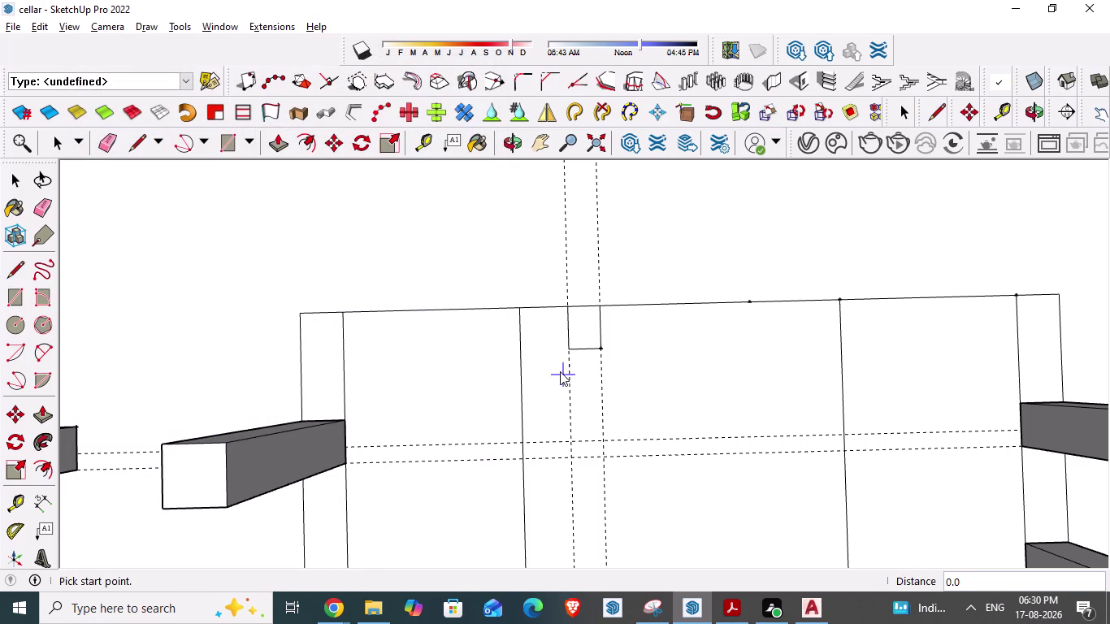
Raise the square outline into a 10' pillar and orbit to inspect it.
click(564, 349)
click(599, 347)
click(599, 347)
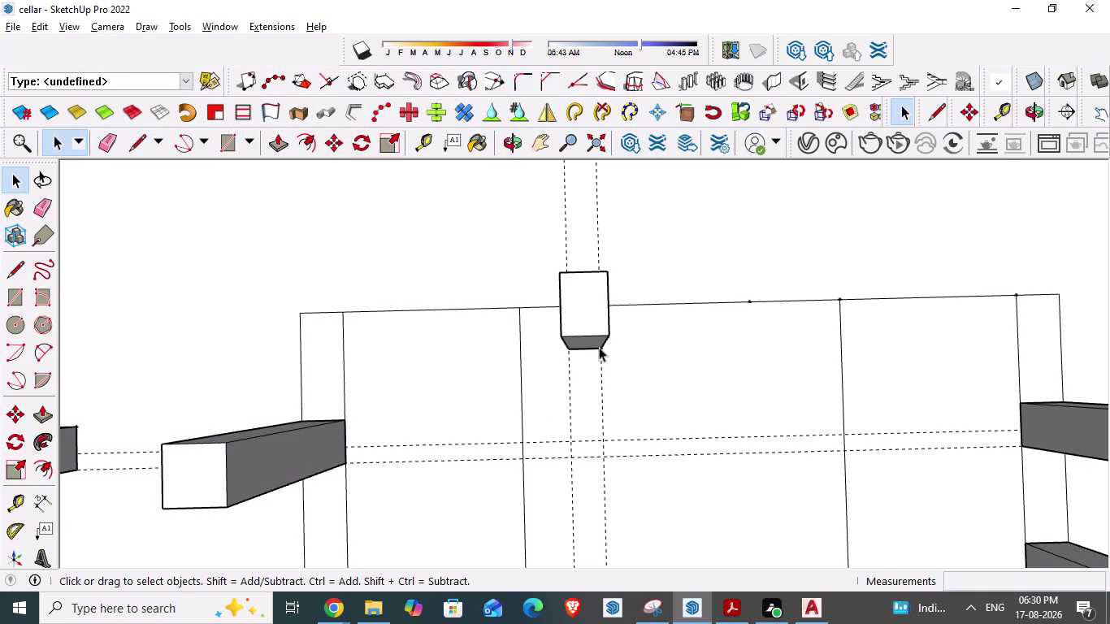
scroll(down, 3)
middle_drag(566, 339, 529, 293)
middle_drag(668, 351, 676, 404)
middle_drag(463, 243, 368, 253)
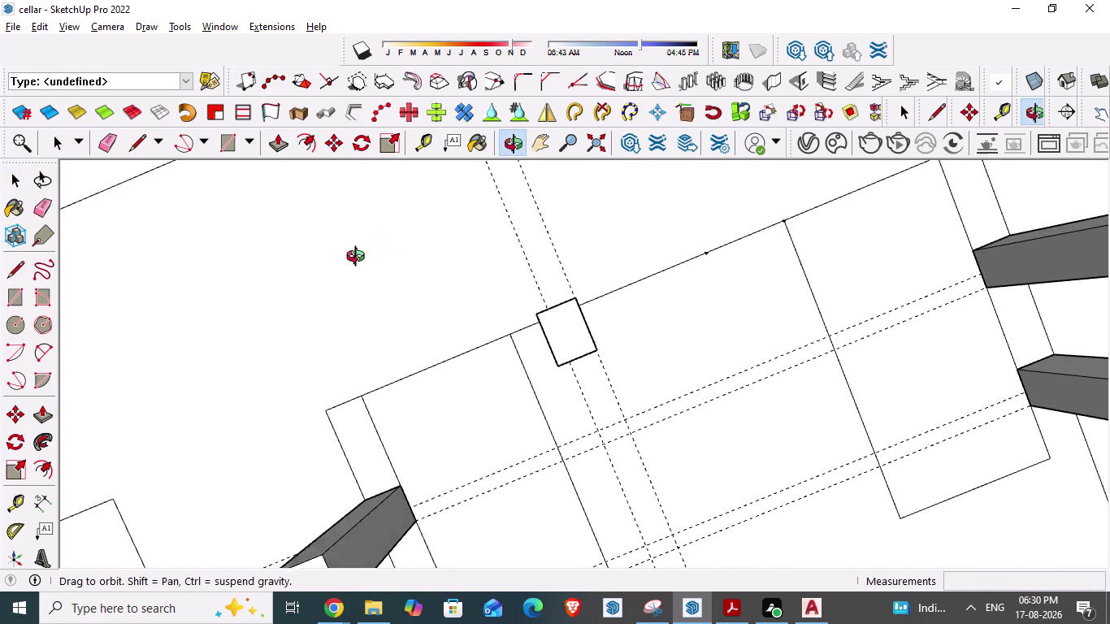
Draw a 6'6" line from the new column's corner.
middle_drag(368, 254, 356, 259)
scroll(down, 3)
middle_drag(565, 326, 467, 356)
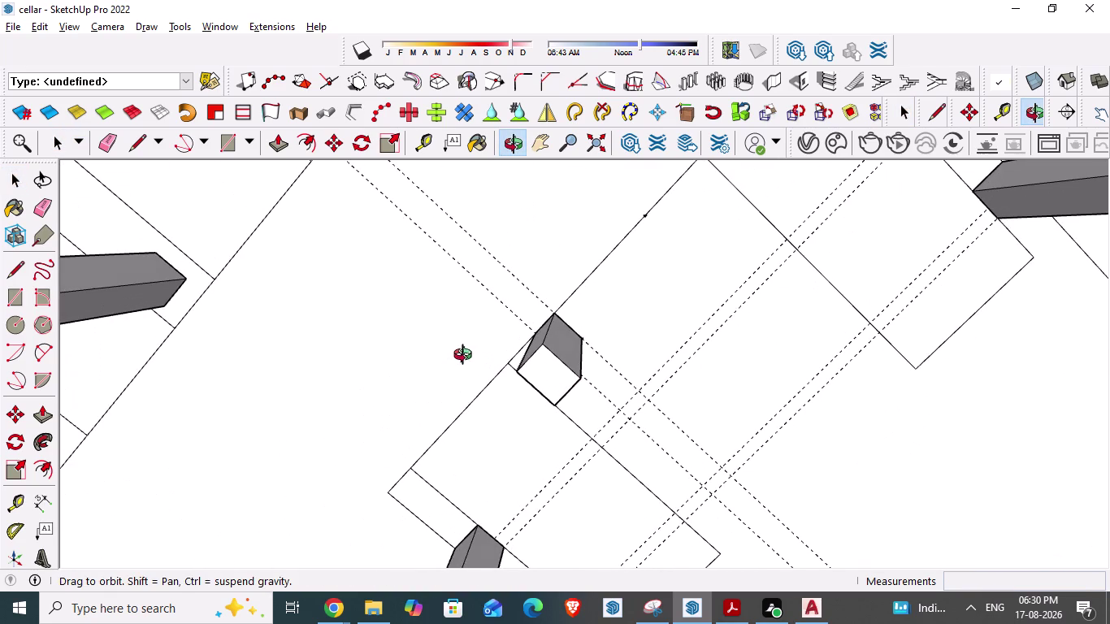
middle_drag(467, 357, 466, 357)
key(l)
click(555, 310)
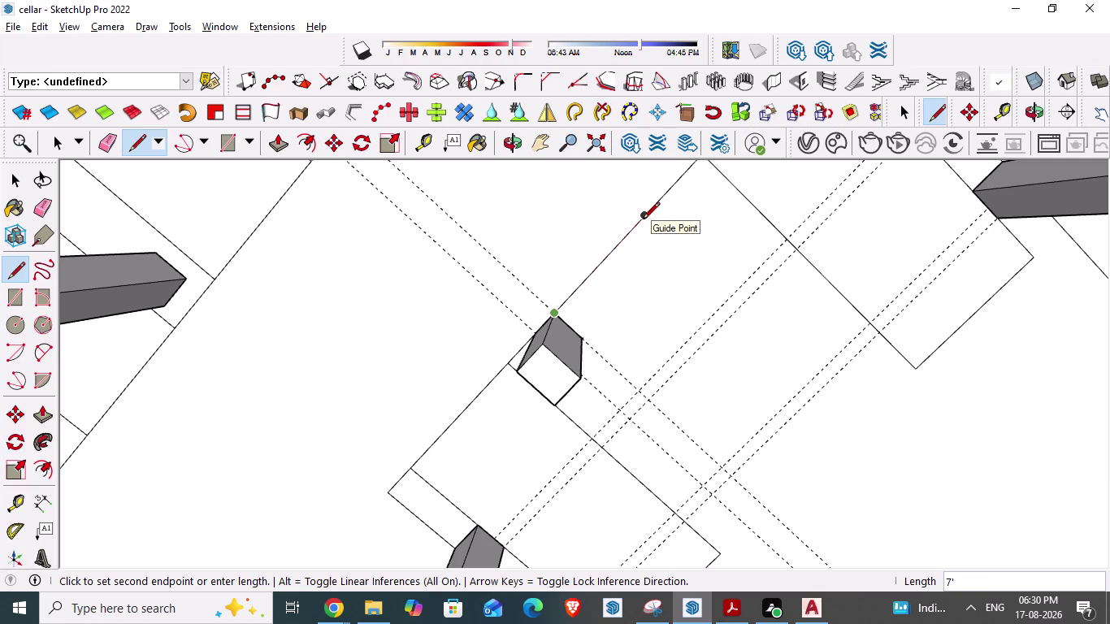
text(6'6)
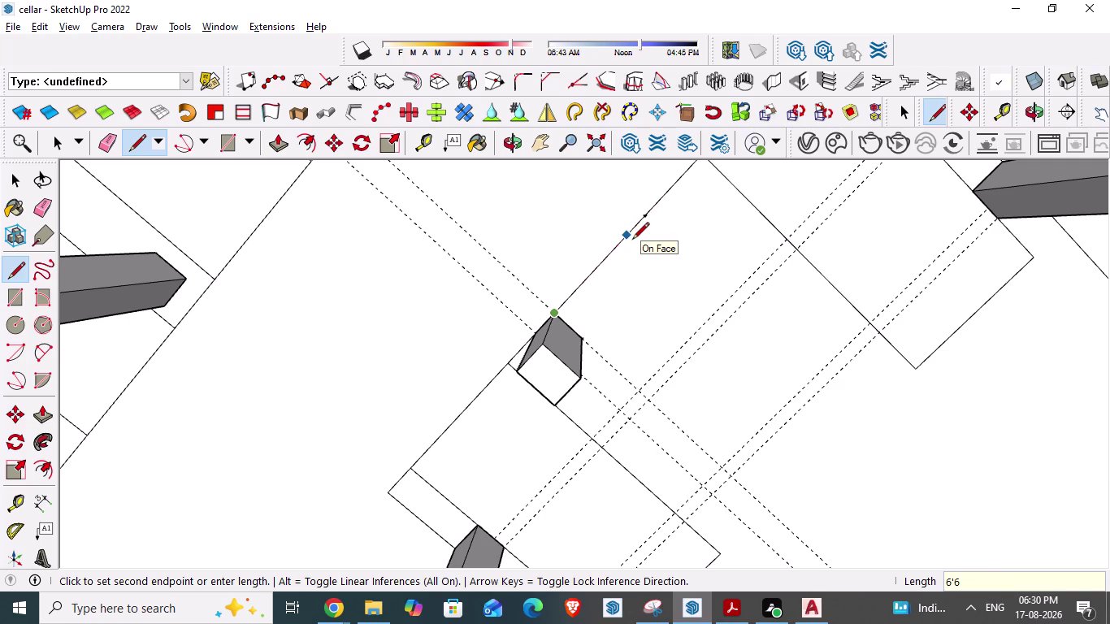
text(")
key(Return)
scroll(down, 3)
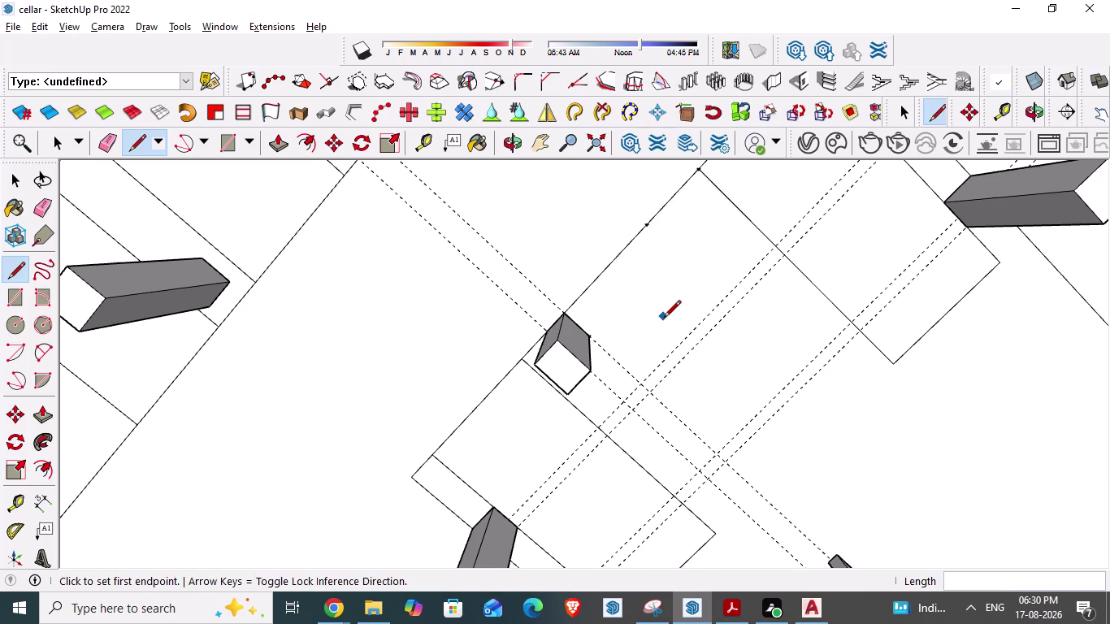
key(Escape)
scroll(up, 3)
scroll(up, 3)
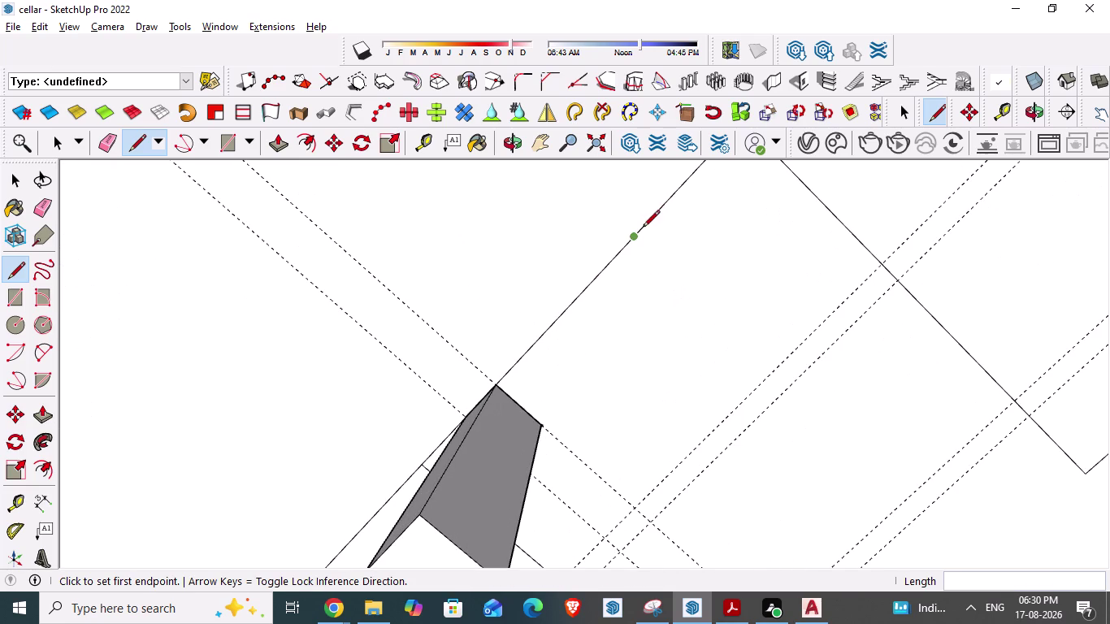
Place a guide point 6'6" along from the column corner.
key(t)
click(502, 385)
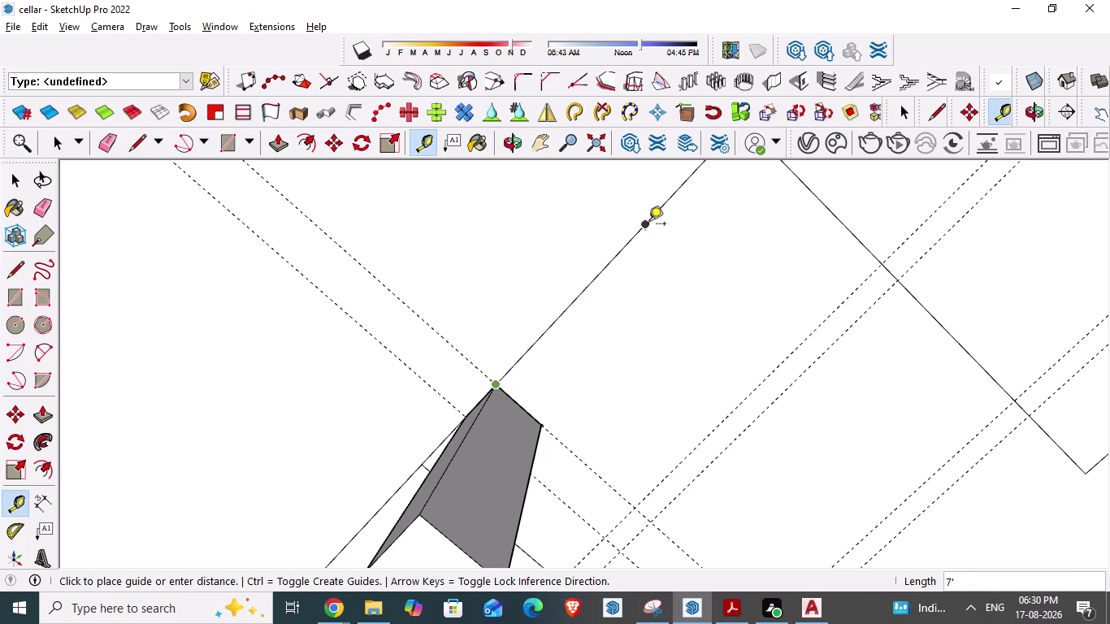
text(6)
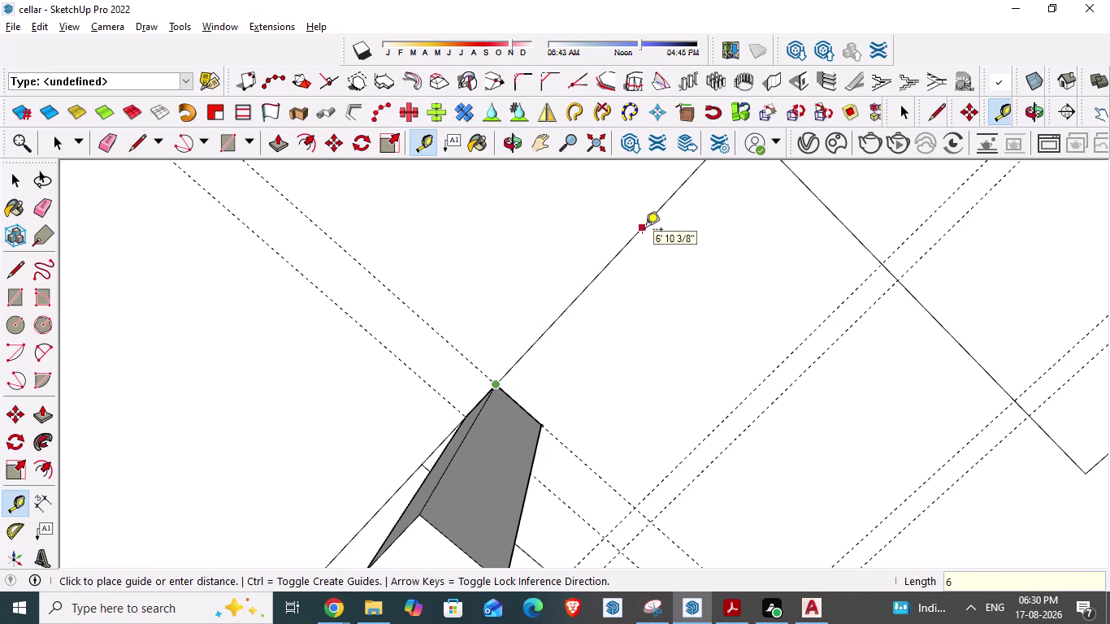
text('6")
key(Return)
key(Escape)
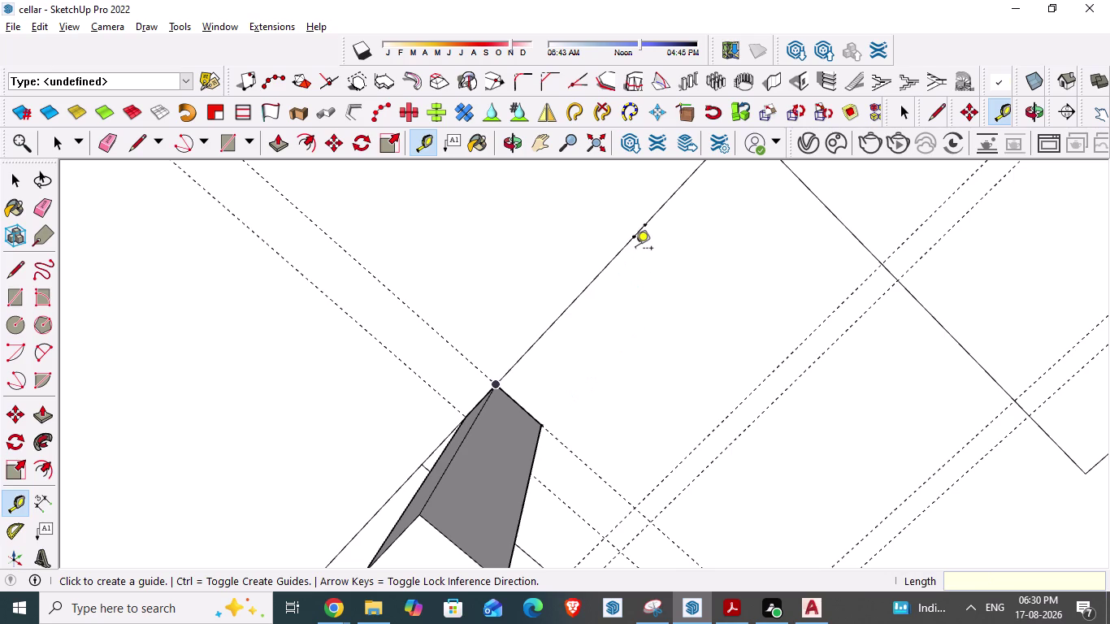
Outline a small closed rectangle from the guide point with 2' and 1'6" edges.
key(l)
click(631, 238)
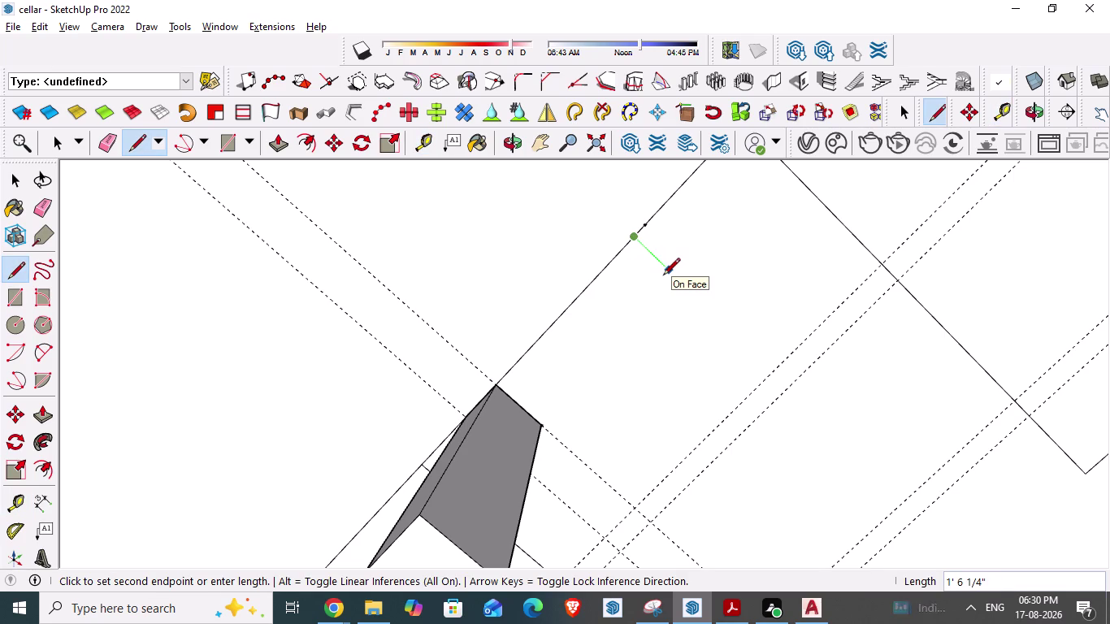
text(2')
key(Return)
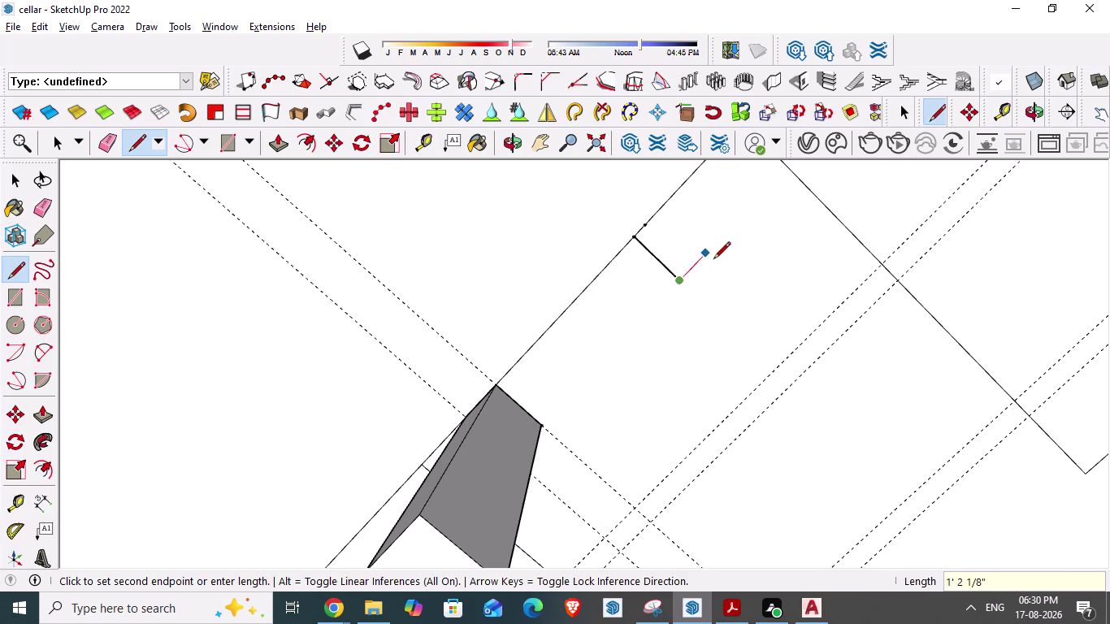
scroll(down, 3)
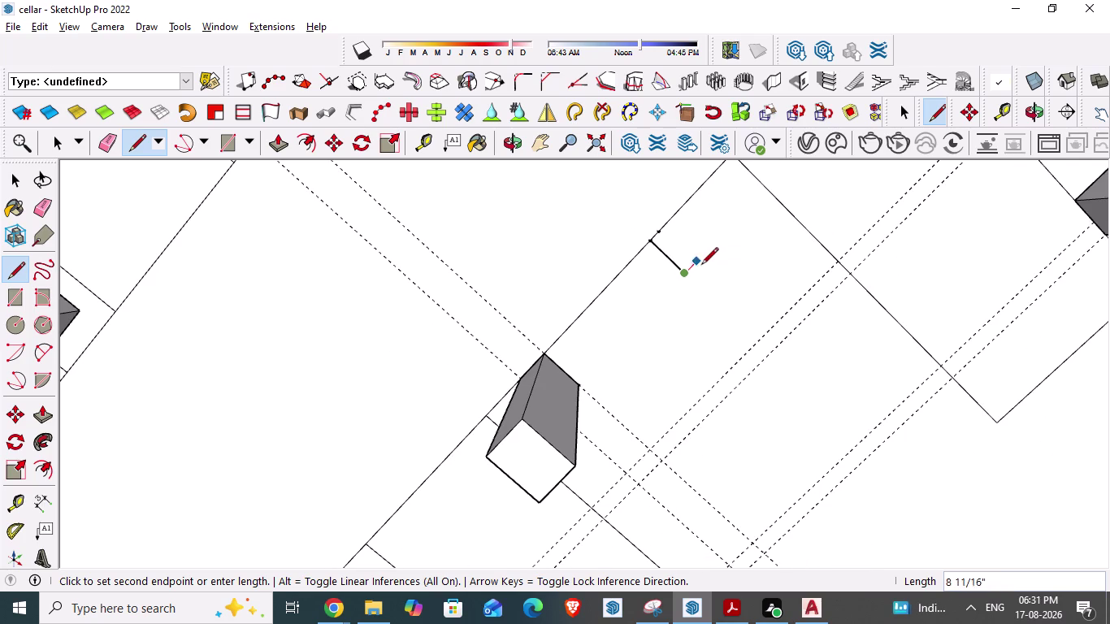
middle_drag(698, 268, 686, 253)
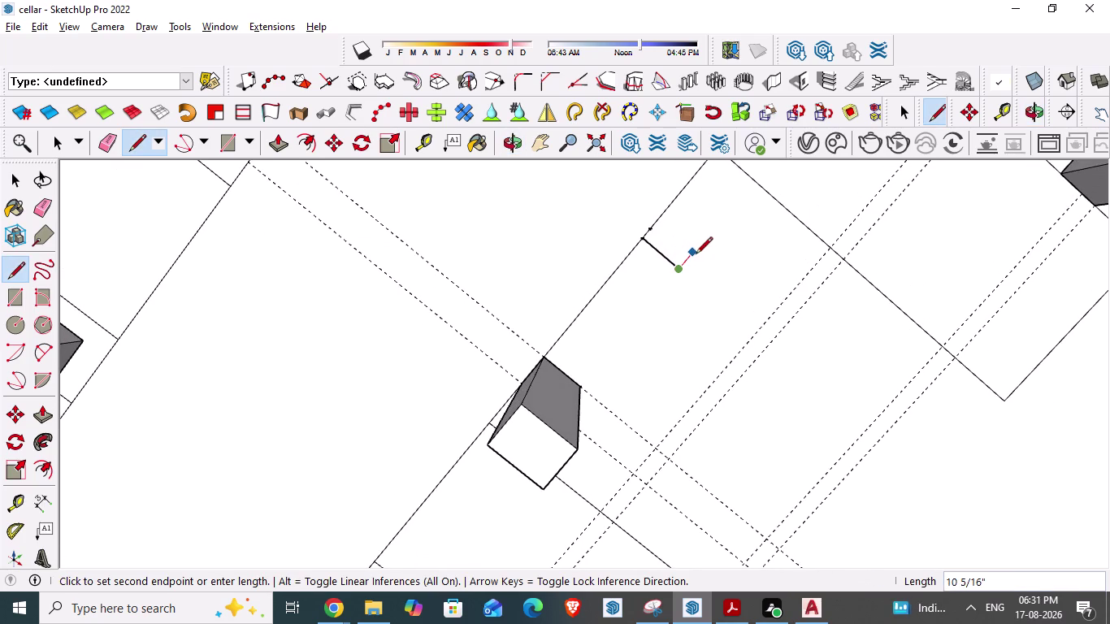
text(1')
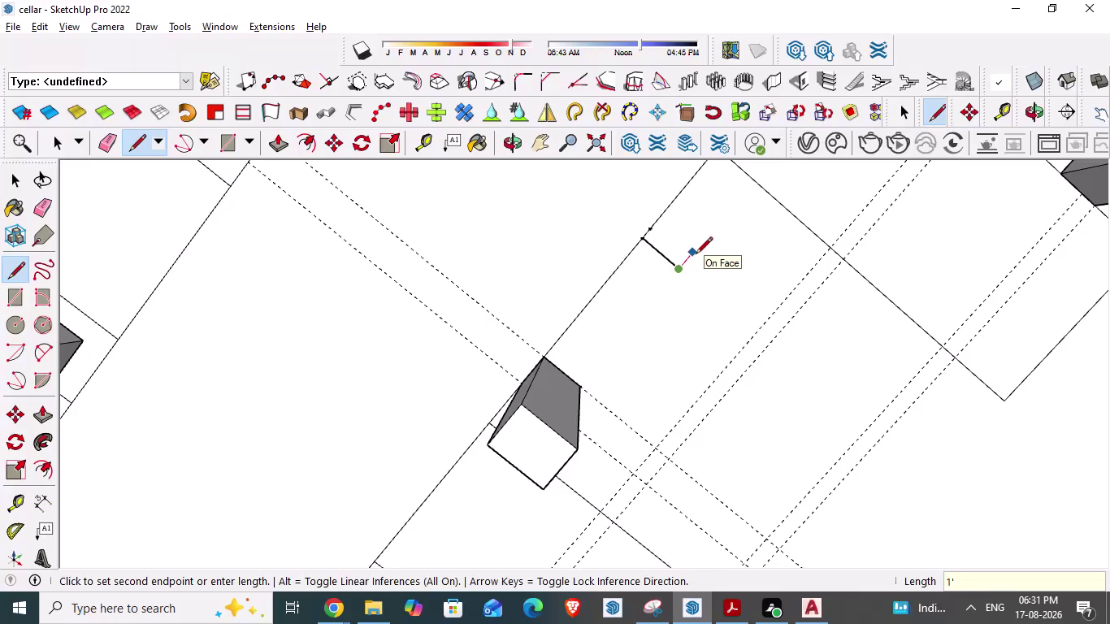
text(6")
key(Return)
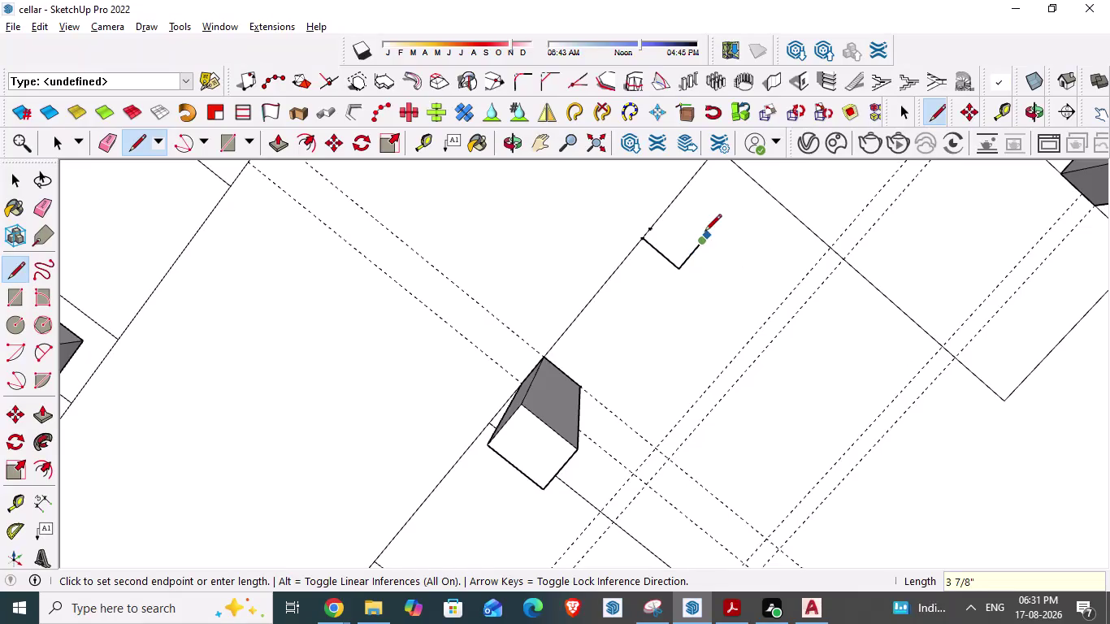
click(672, 216)
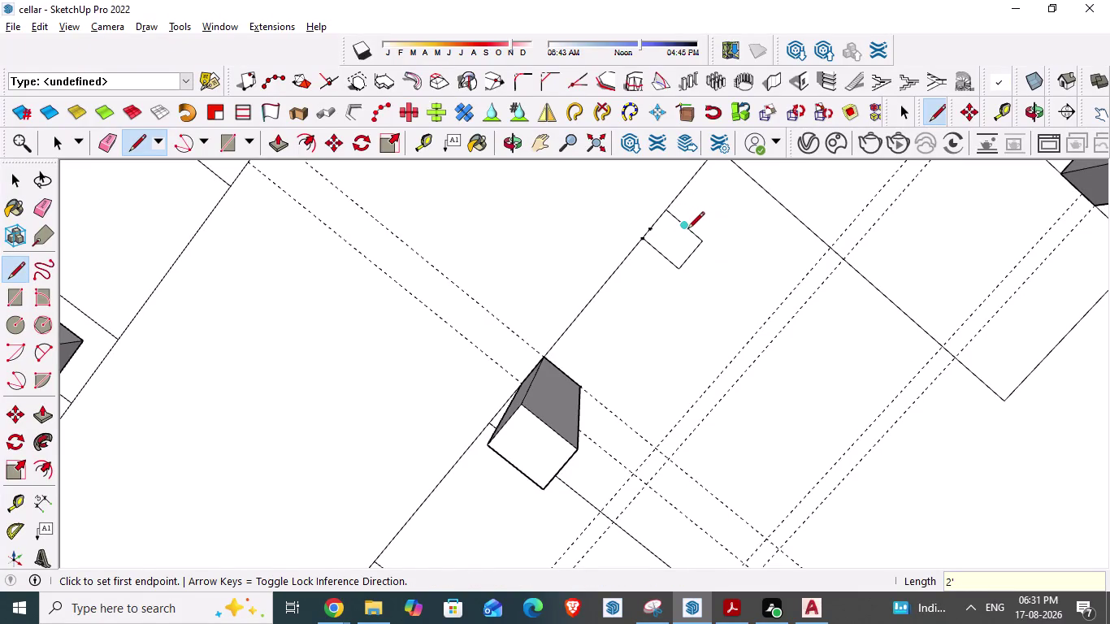
key(Escape)
scroll(down, 3)
Copy the column next to the outline and drop the copy onto the small outline by the lift.
scroll(down, 3)
middle_drag(664, 498, 495, 451)
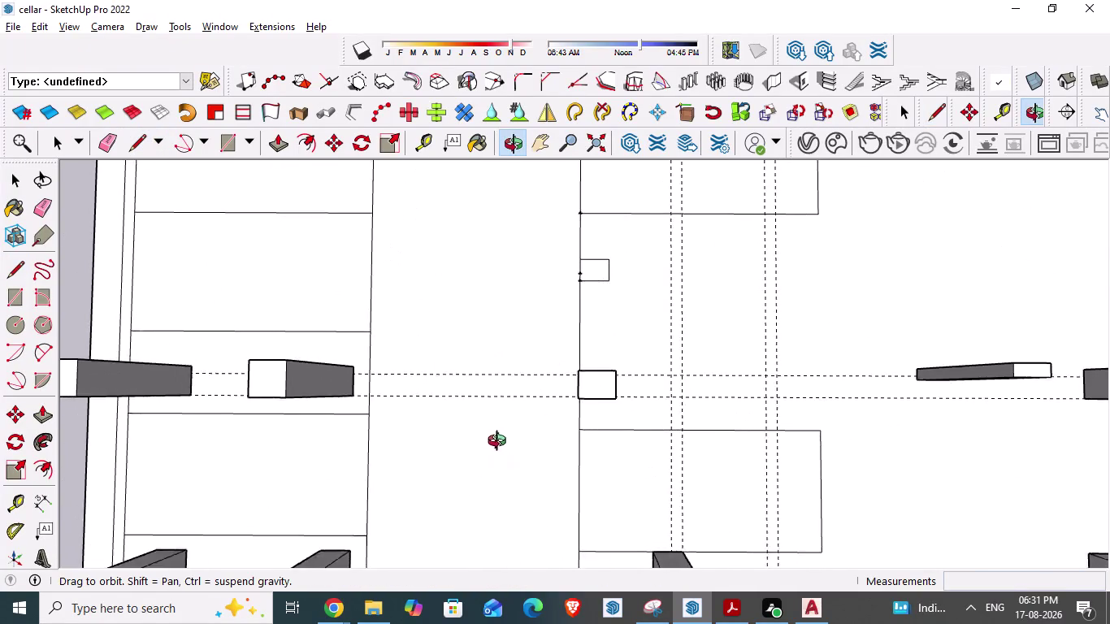
middle_drag(495, 451, 312, 348)
middle_drag(667, 413, 457, 445)
key(Escape)
key(space)
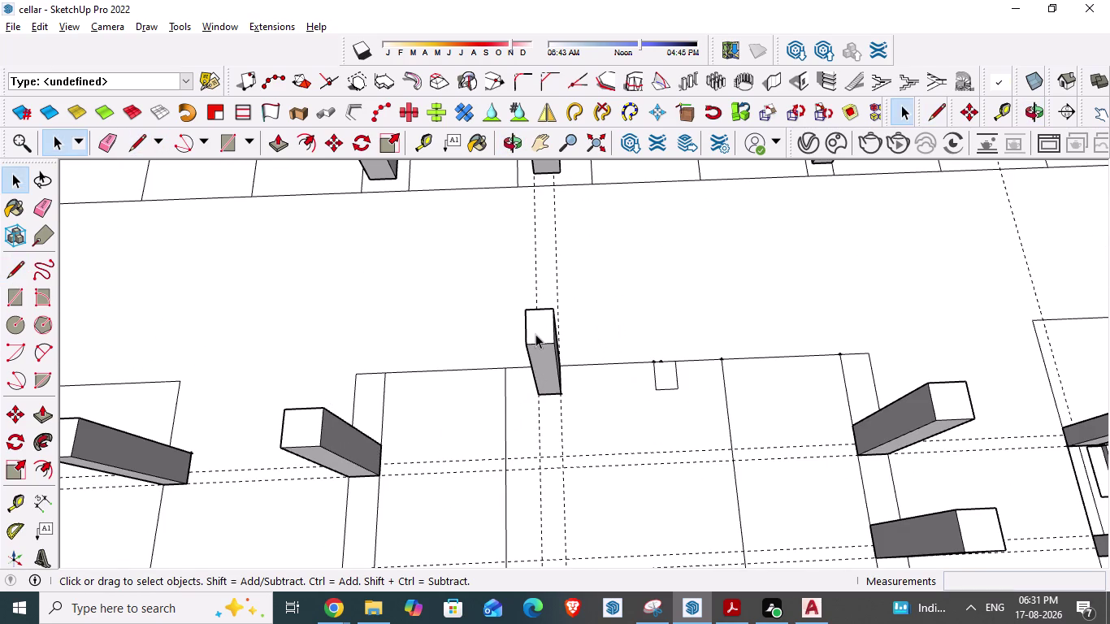
click(535, 334)
key(ctrl+c)
key(ctrl+v)
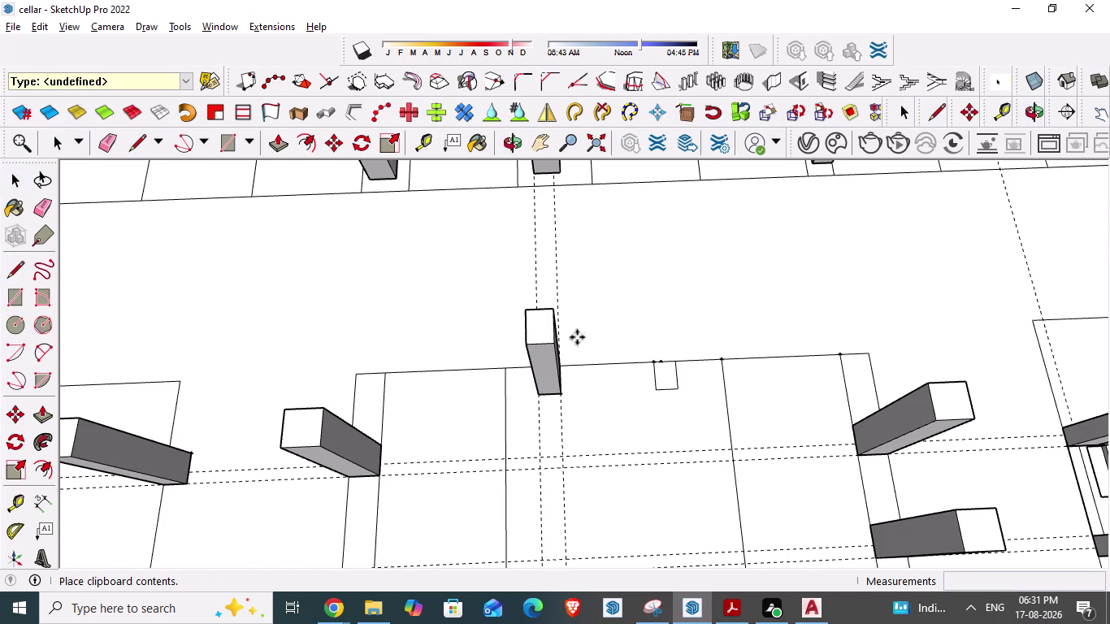
click(656, 388)
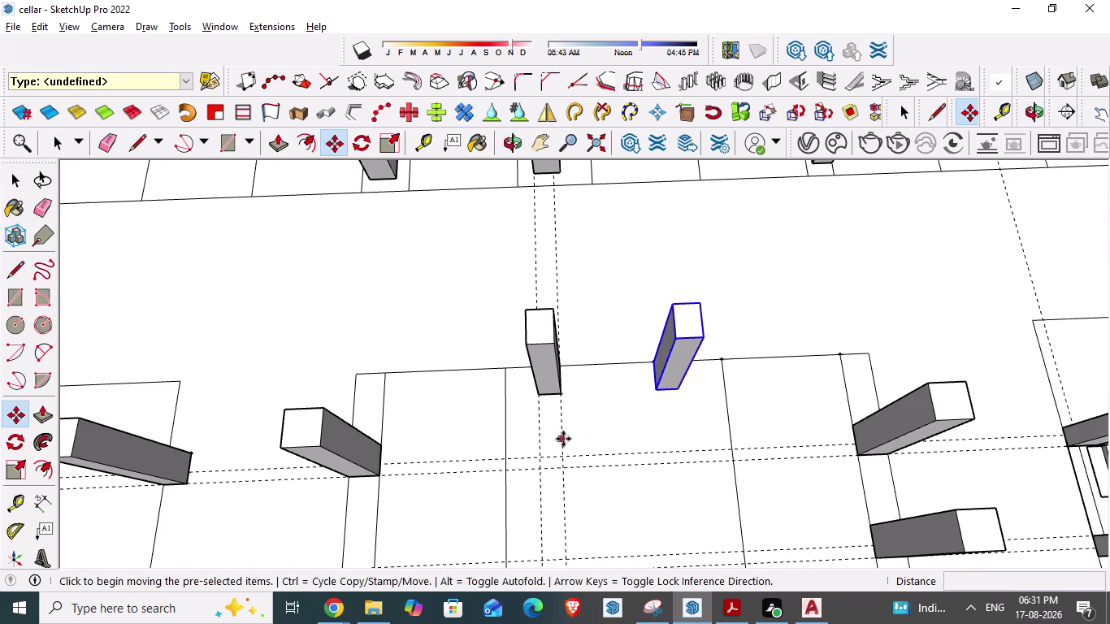
Inspect the placed copy along the wall and compare it against the AutoCAD floor plan.
key(Escape)
scroll(down, 3)
middle_drag(525, 411, 522, 452)
scroll(up, 3)
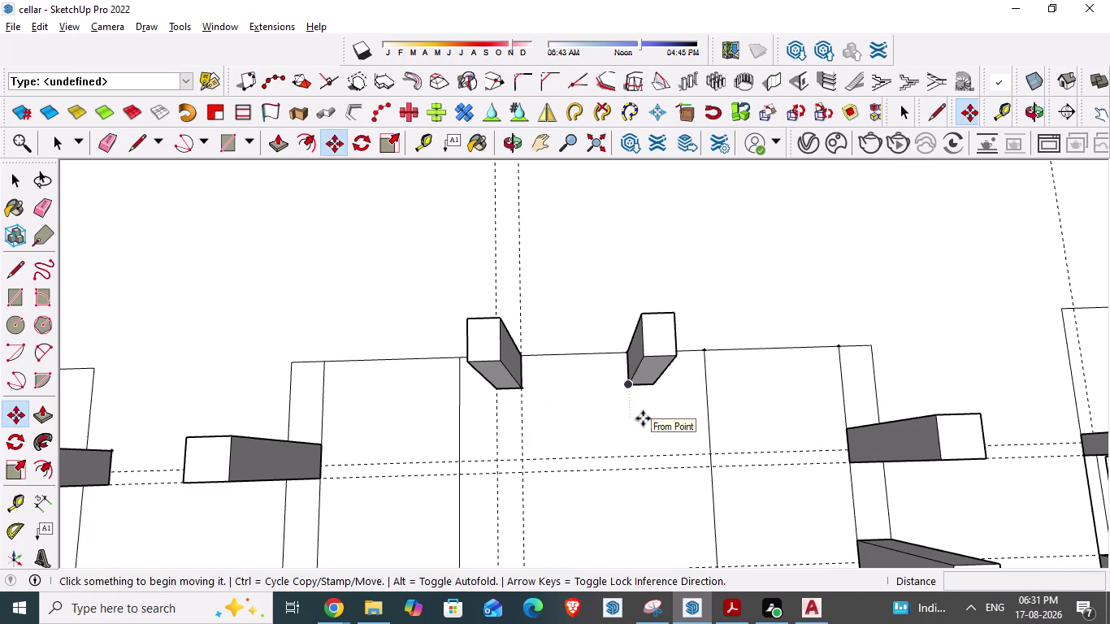
key(Escape)
scroll(down, 3)
scroll(up, 3)
scroll(down, 3)
scroll(down, 3)
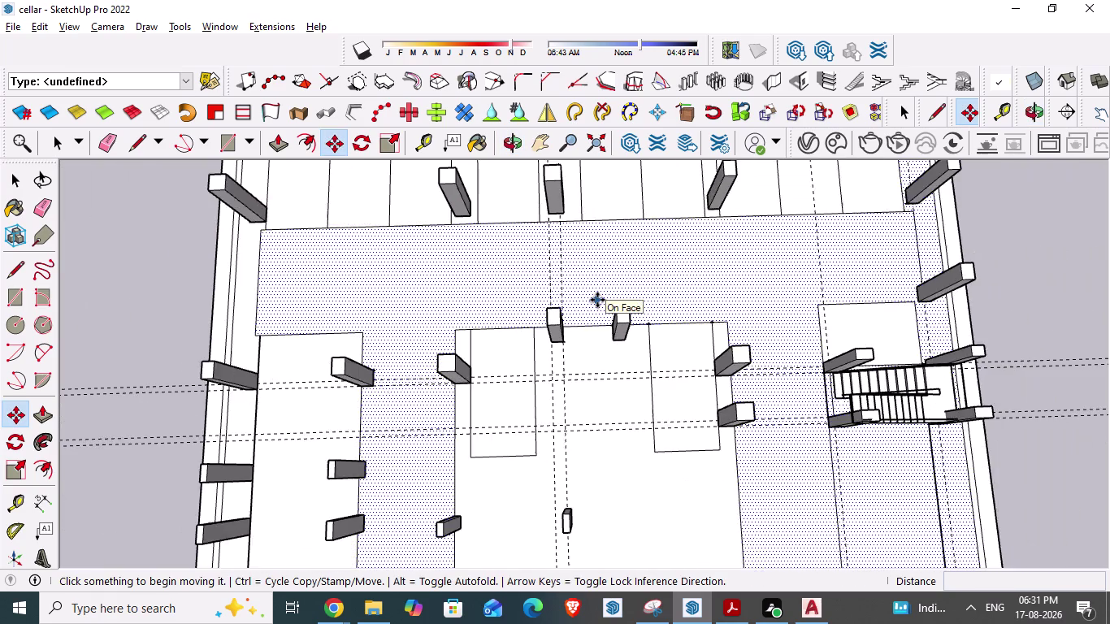
scroll(down, 3)
scroll(down, 3)
key(alt+Tab)
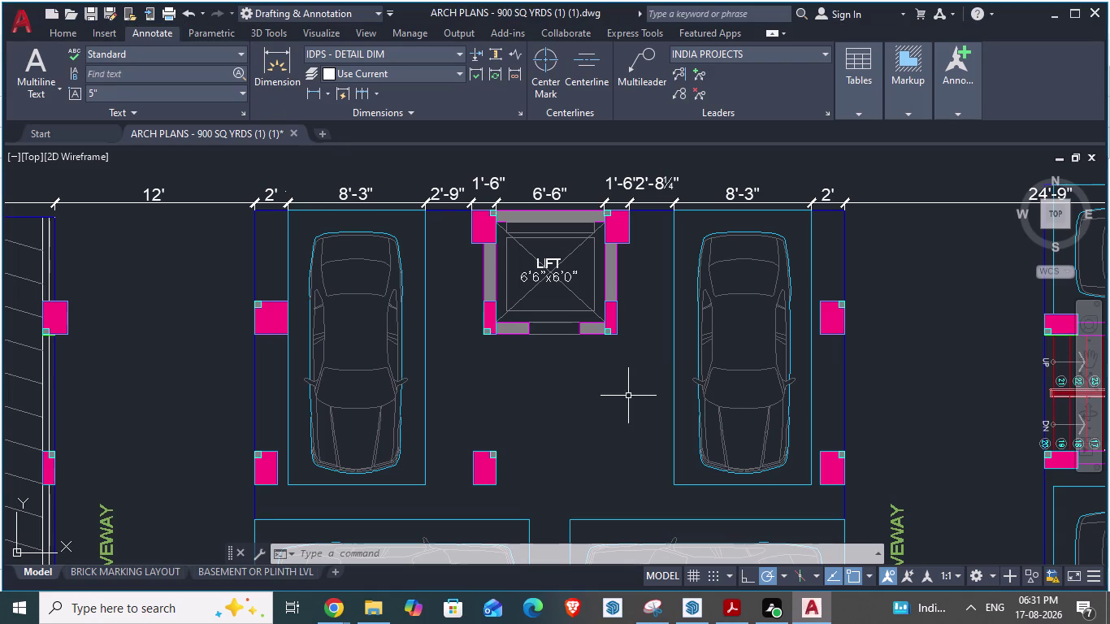
key(alt+Tab)
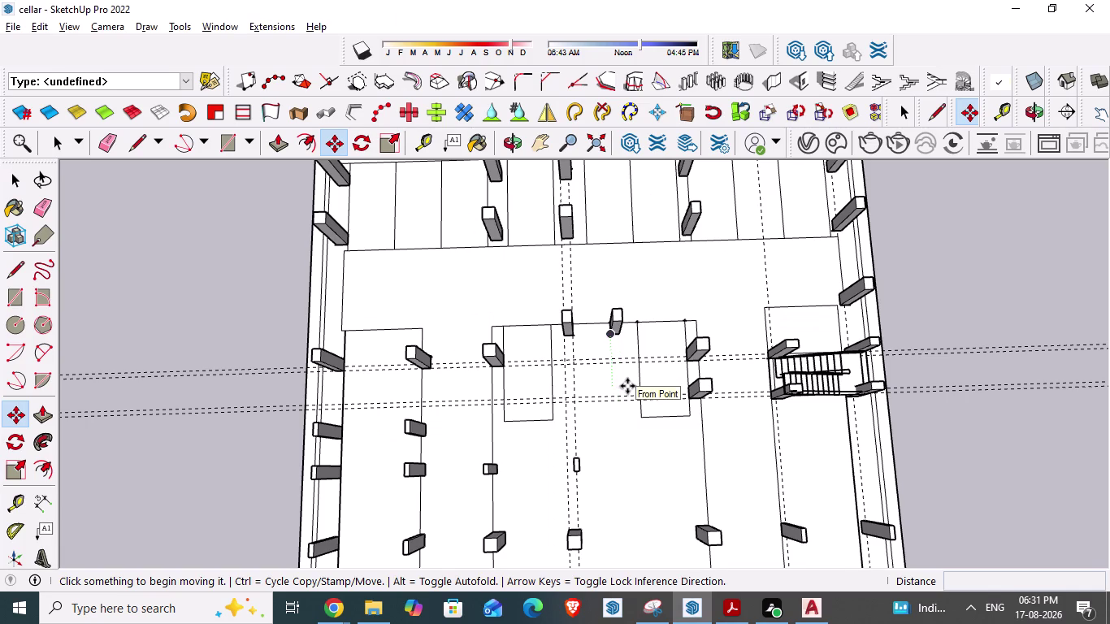
Select the small column on the left, then copy and paste it.
scroll(up, 3)
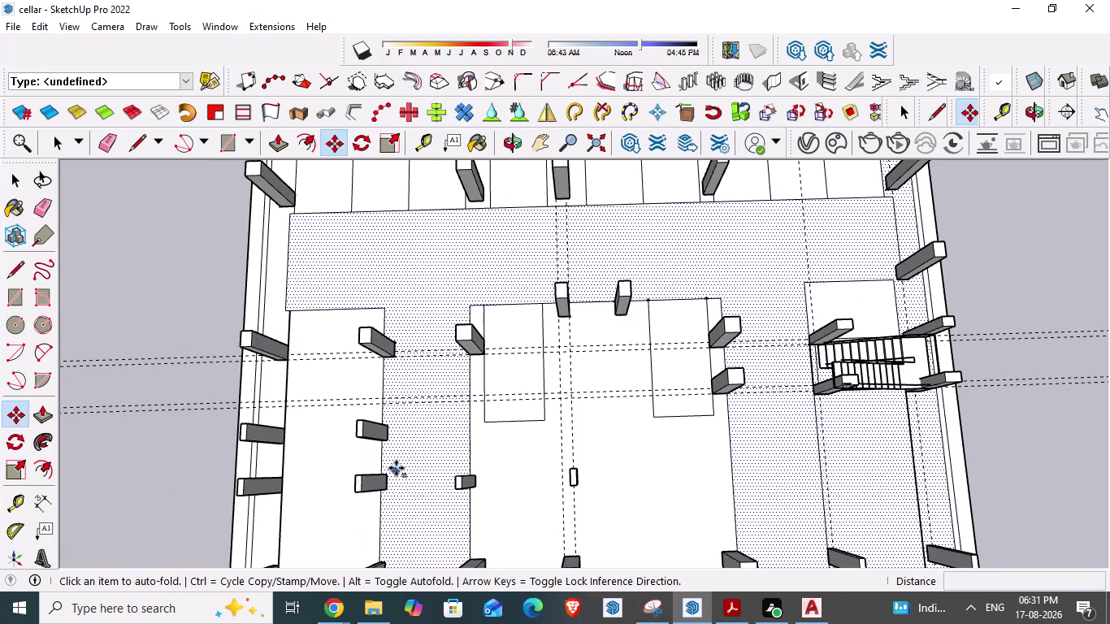
key(Escape)
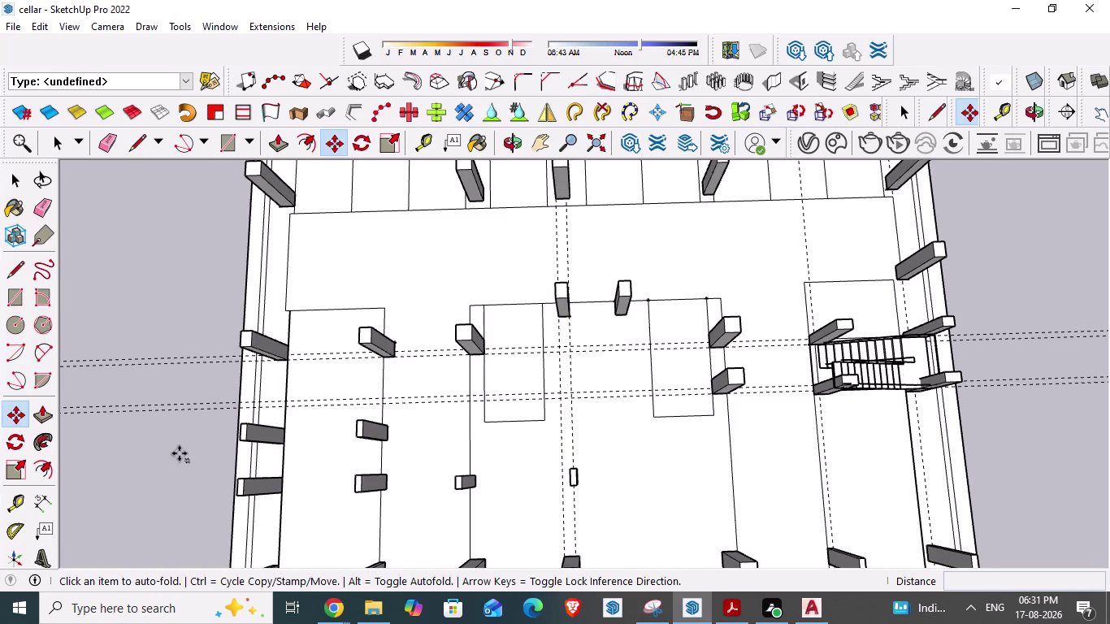
key(space)
click(179, 454)
click(372, 431)
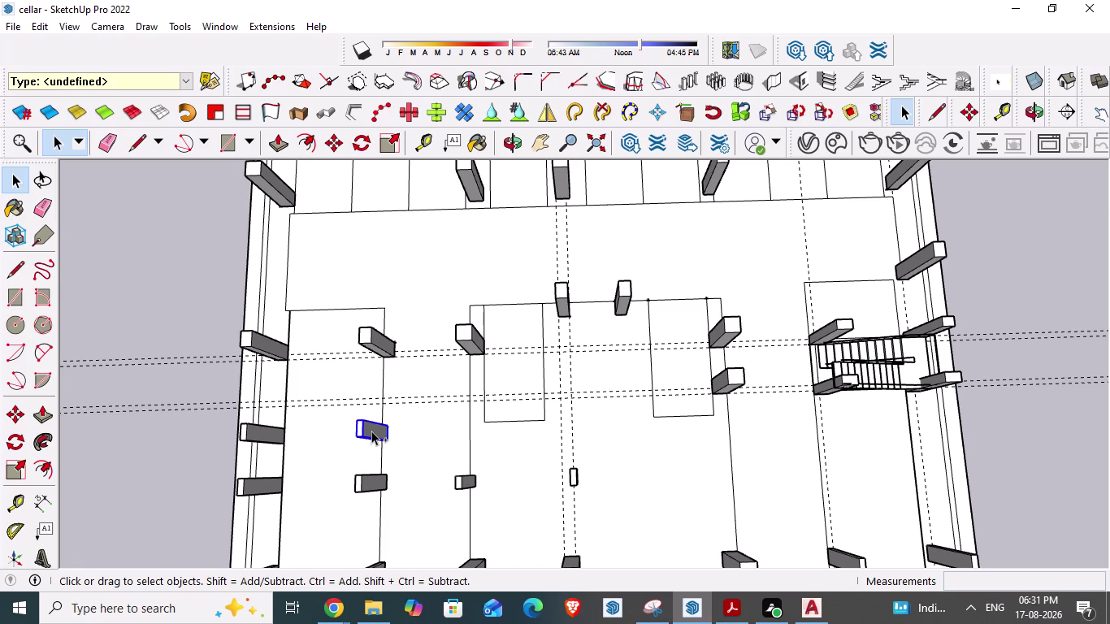
key(ctrl+c)
scroll(up, 3)
scroll(up, 3)
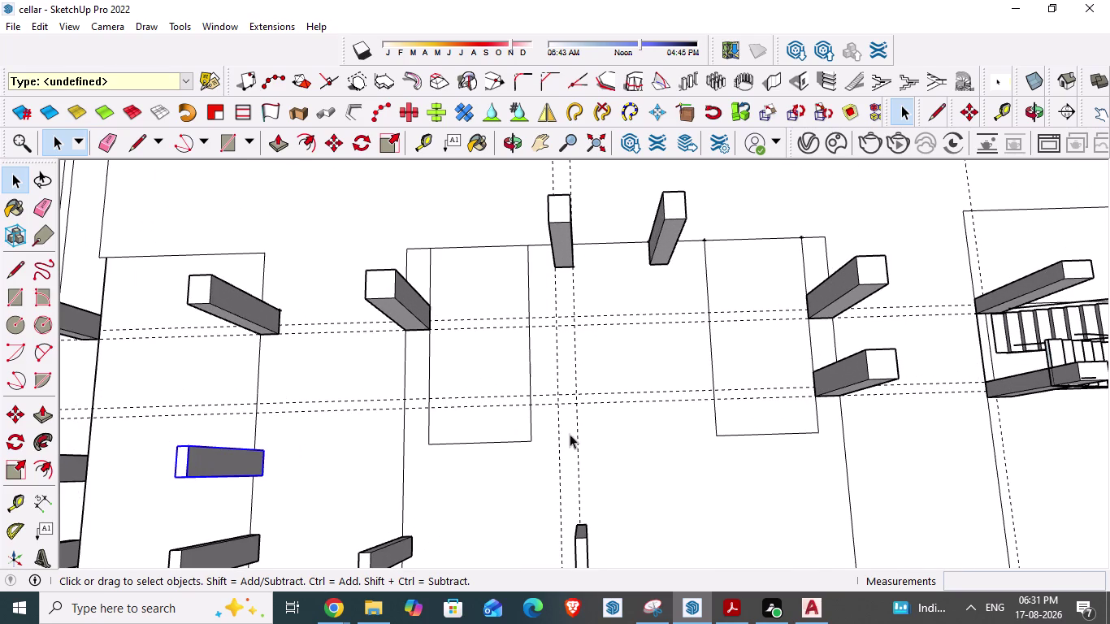
scroll(up, 3)
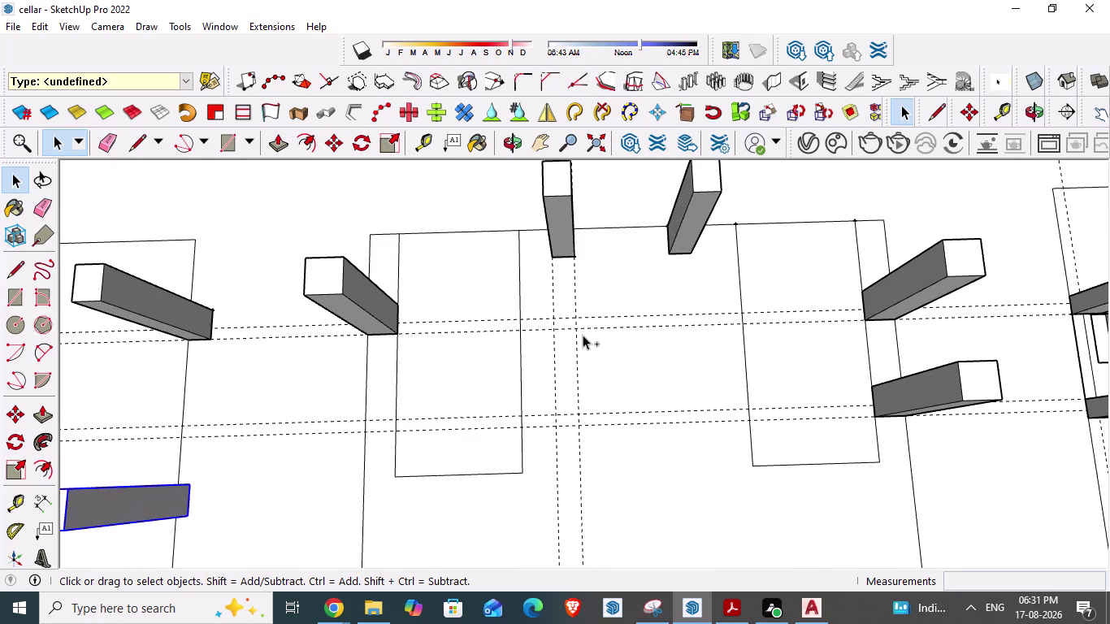
key(ctrl+v)
Place the small piece under the back column and rotate it 90 degrees about its base.
click(555, 331)
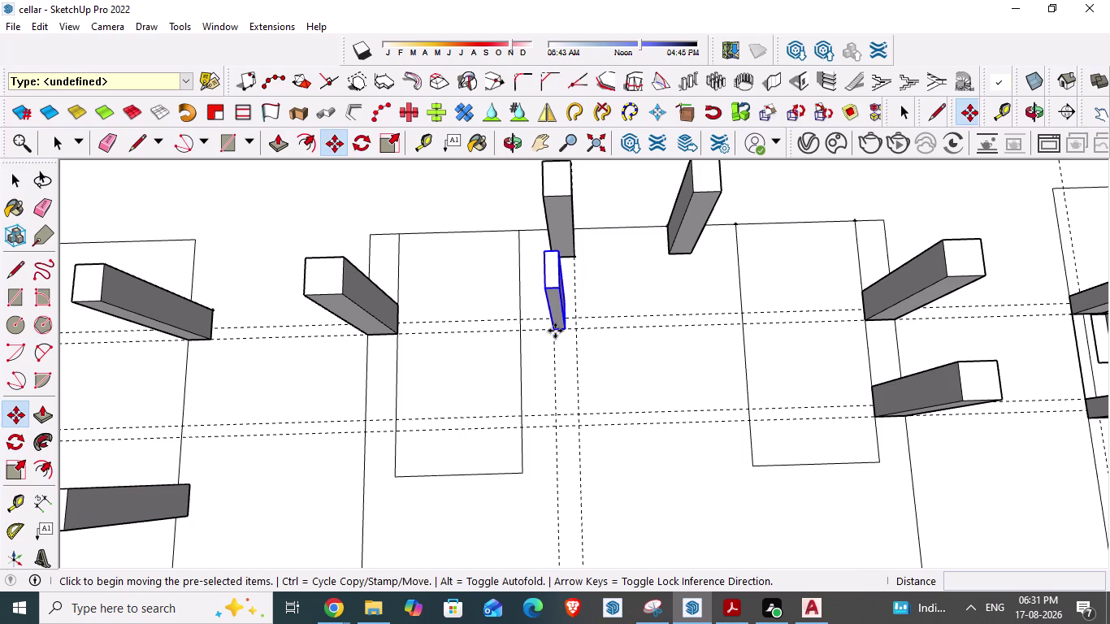
key(r)
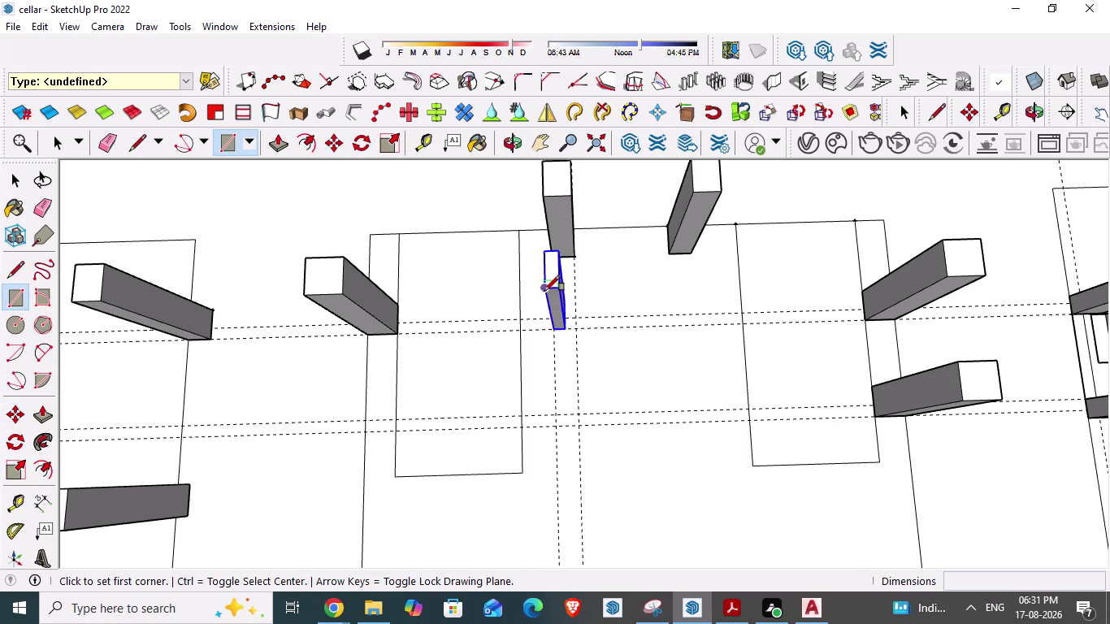
click(370, 143)
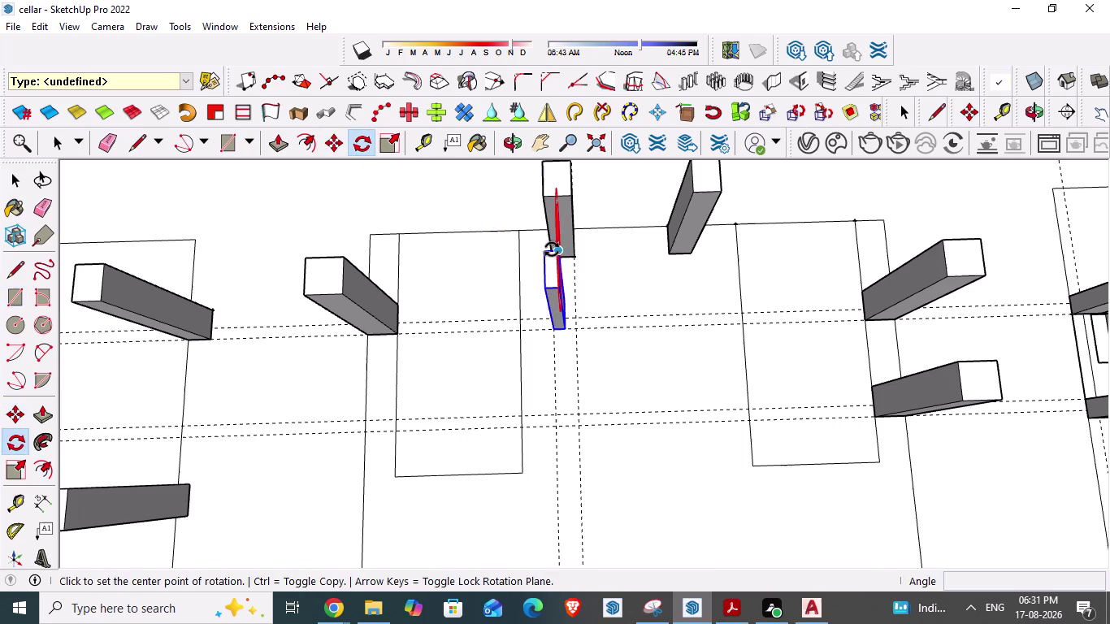
middle_drag(676, 336, 439, 269)
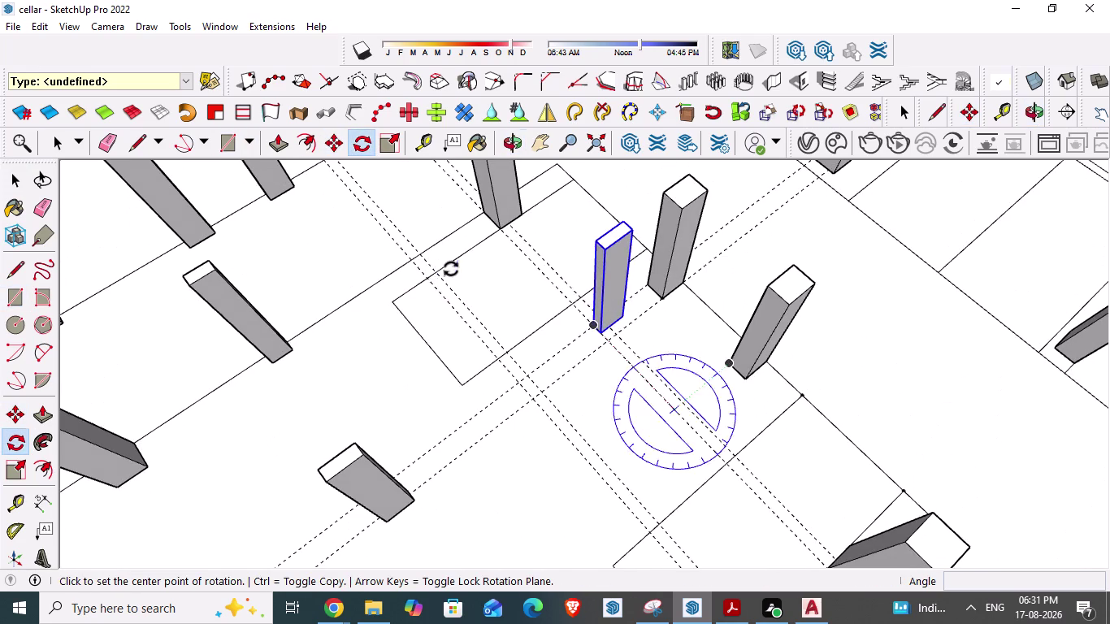
click(600, 330)
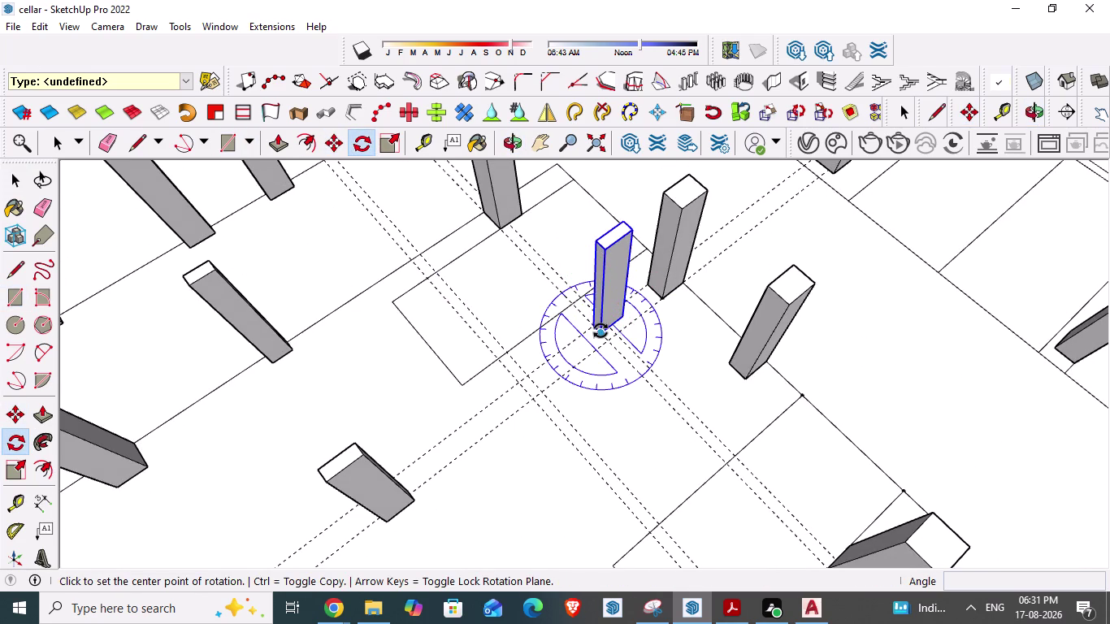
click(621, 318)
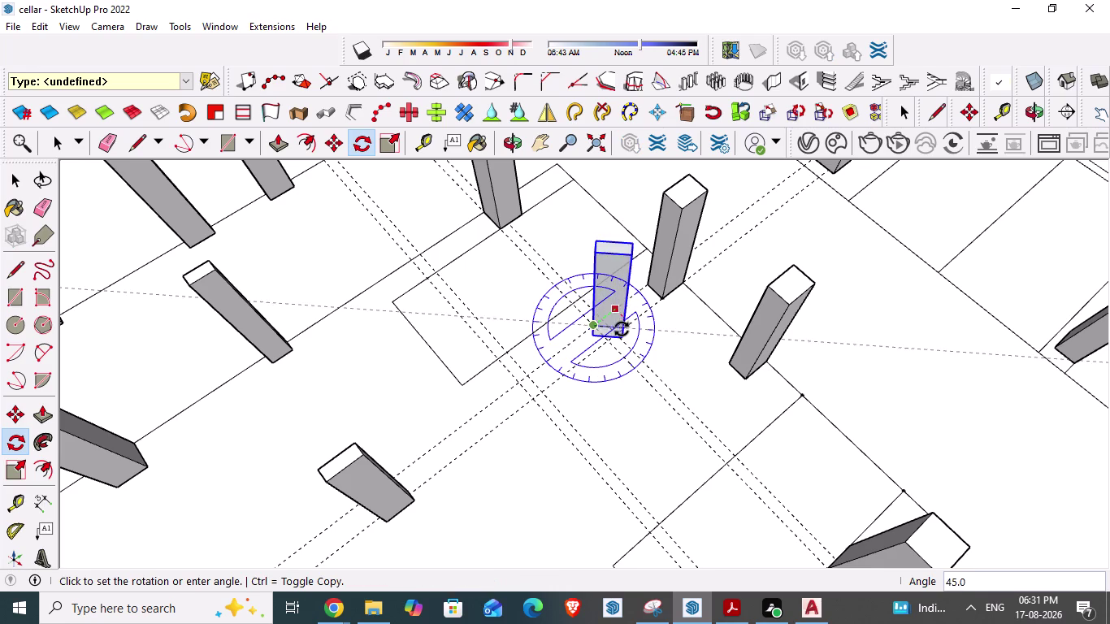
text(90)
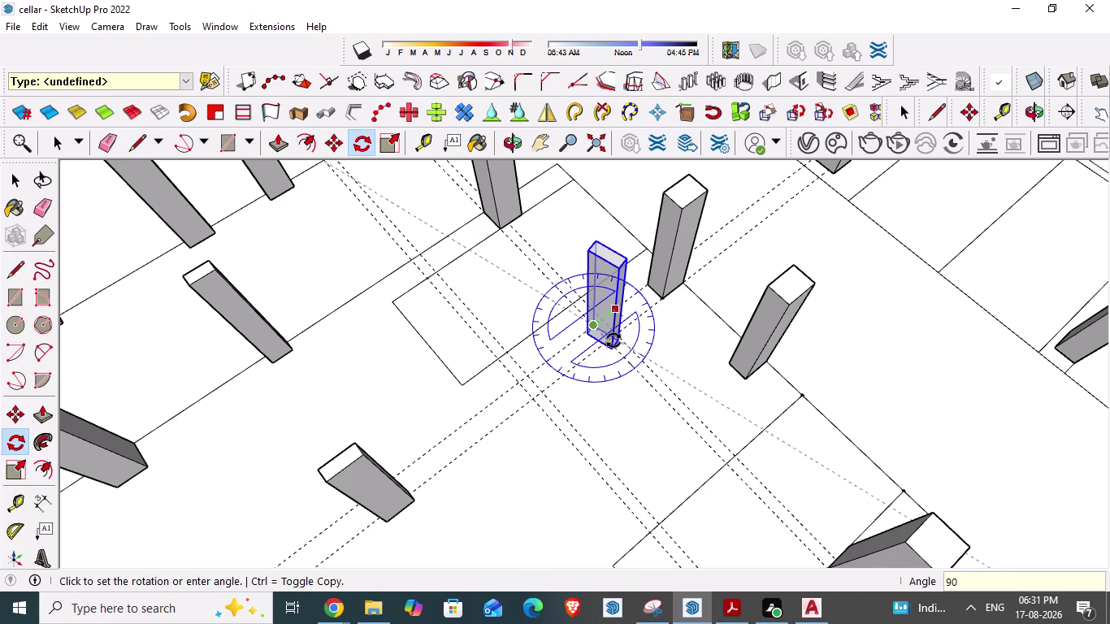
key(Return)
scroll(down, 3)
middle_drag(583, 422, 813, 462)
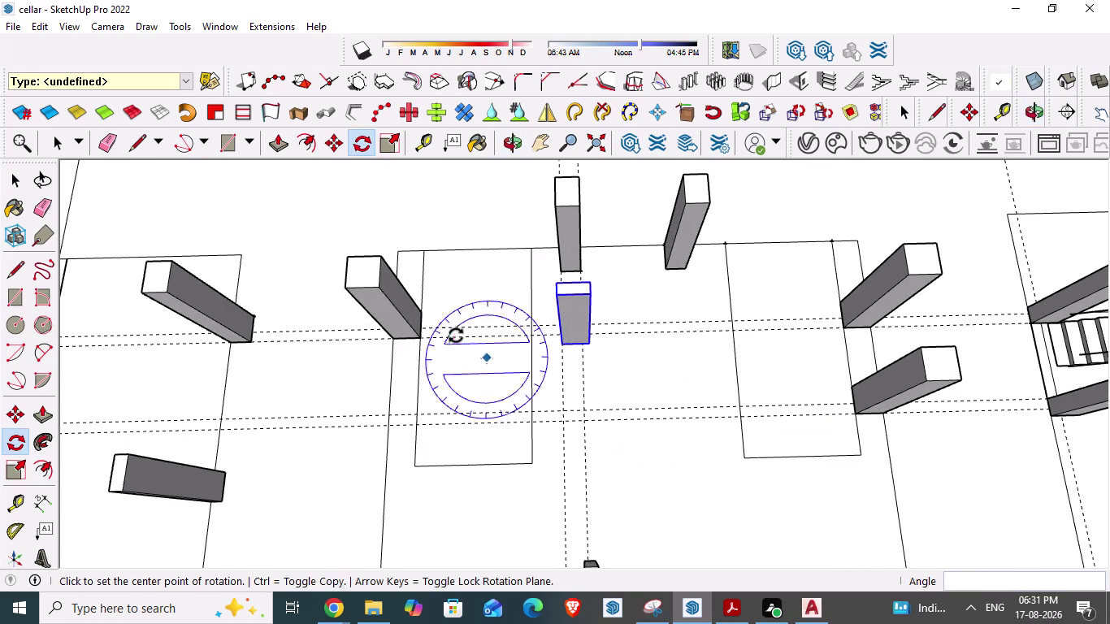
middle_drag(455, 338, 467, 484)
scroll(up, 3)
key(Escape)
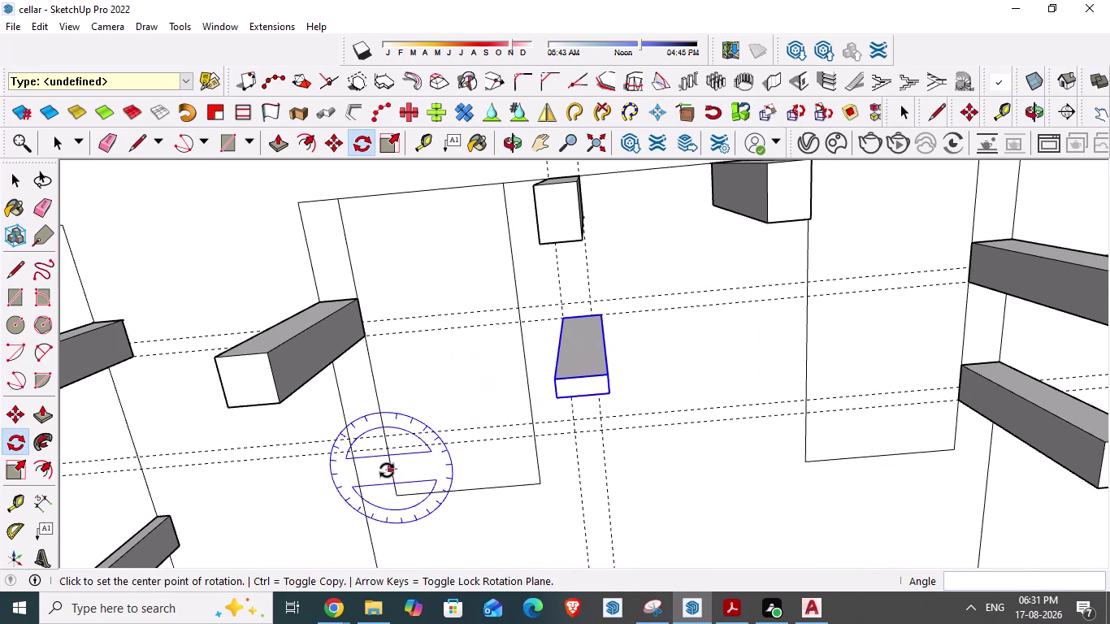
Move the rotated piece 9 inches along the grid line.
key(space)
click(566, 382)
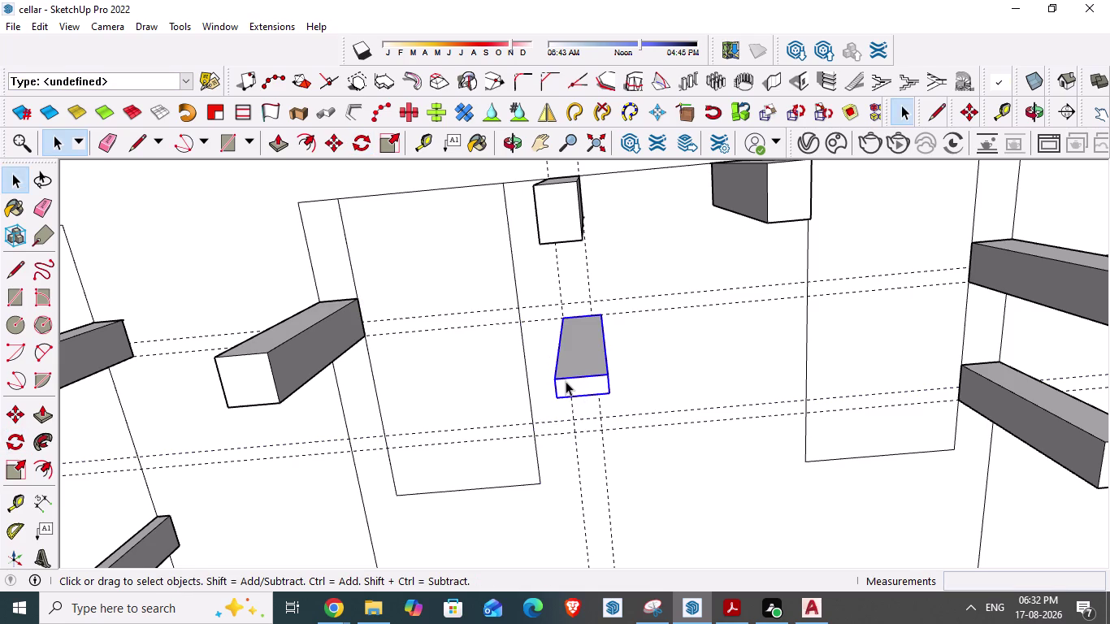
key(m)
scroll(up, 3)
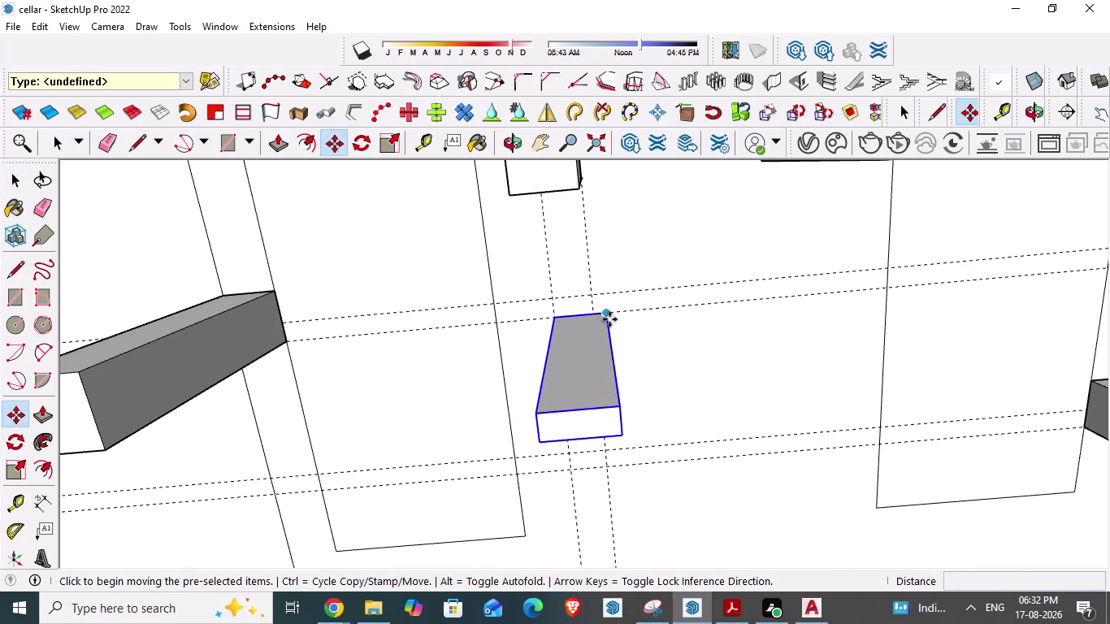
drag(552, 320, 550, 302)
click(550, 302)
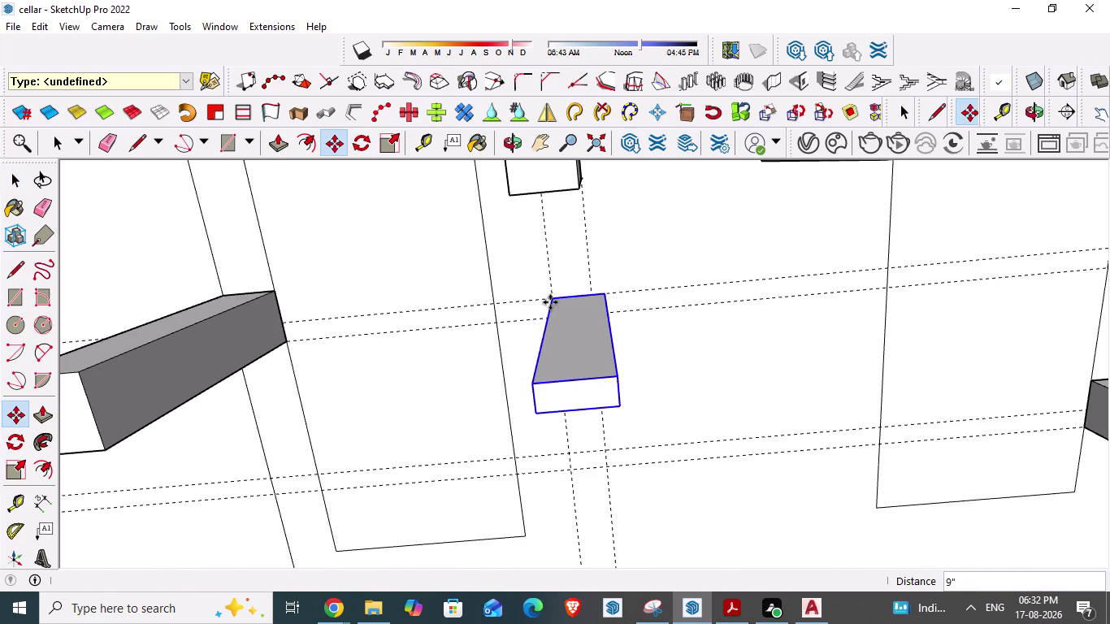
key(space)
scroll(down, 3)
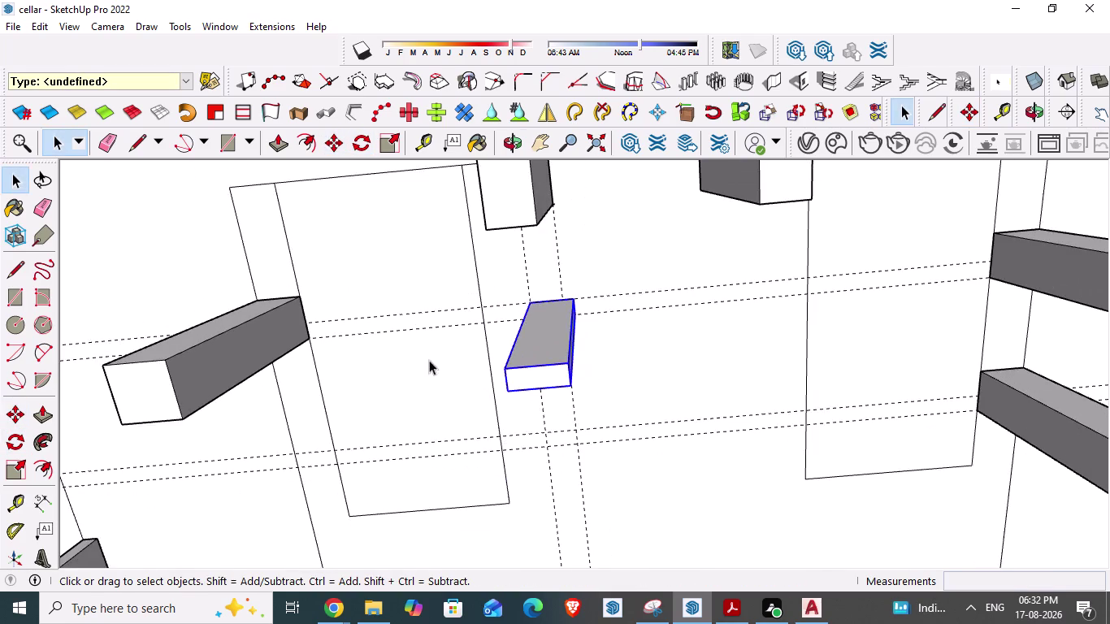
middle_drag(425, 359, 305, 269)
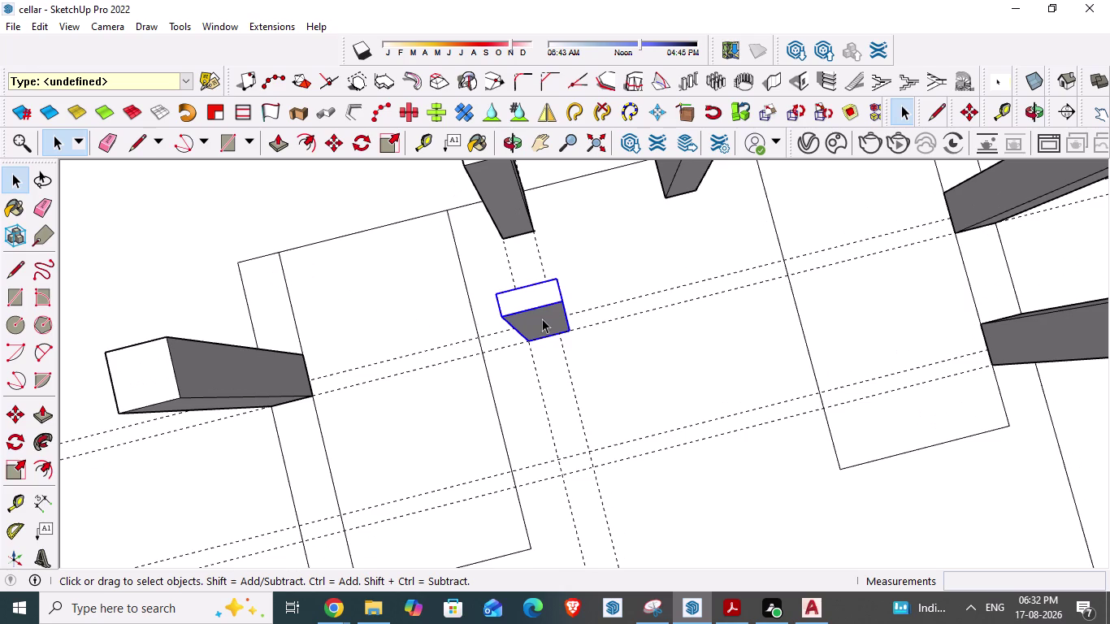
Copy the slim pillar block and drop the pasted copy onto the dashed grid line between the columns.
key(ctrl+c)
key(ctrl+v)
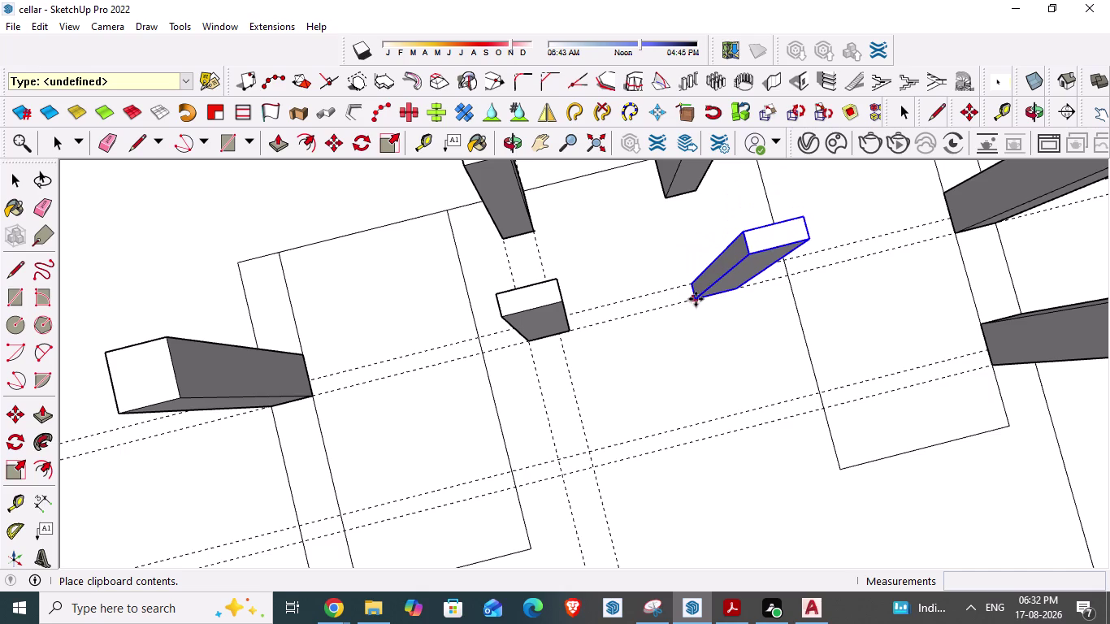
middle_drag(697, 303, 603, 347)
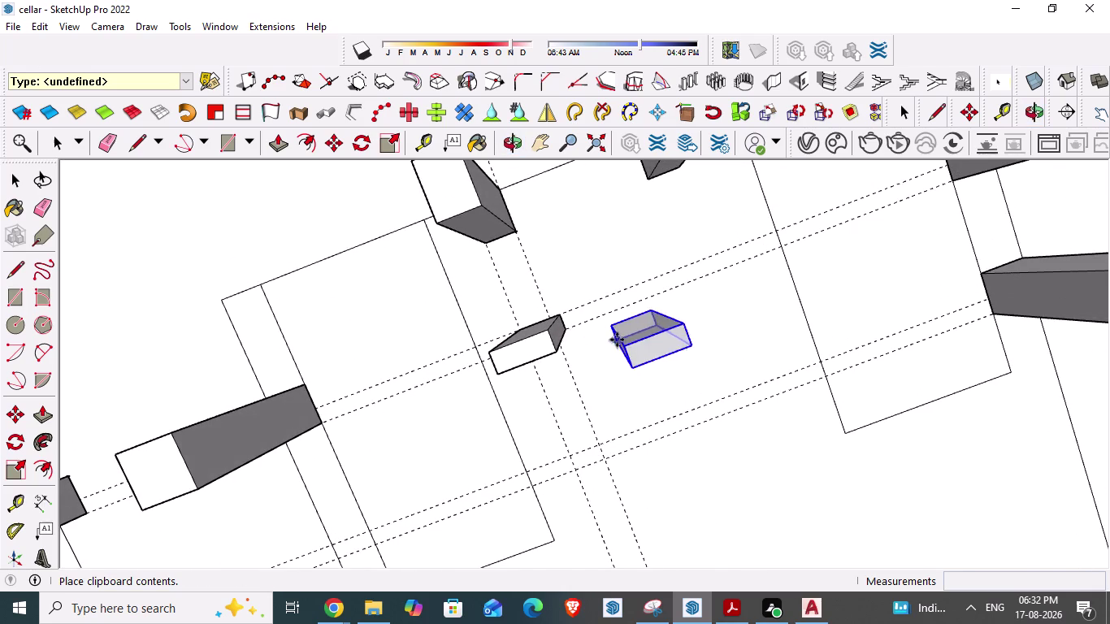
scroll(down, 3)
middle_drag(682, 297, 781, 285)
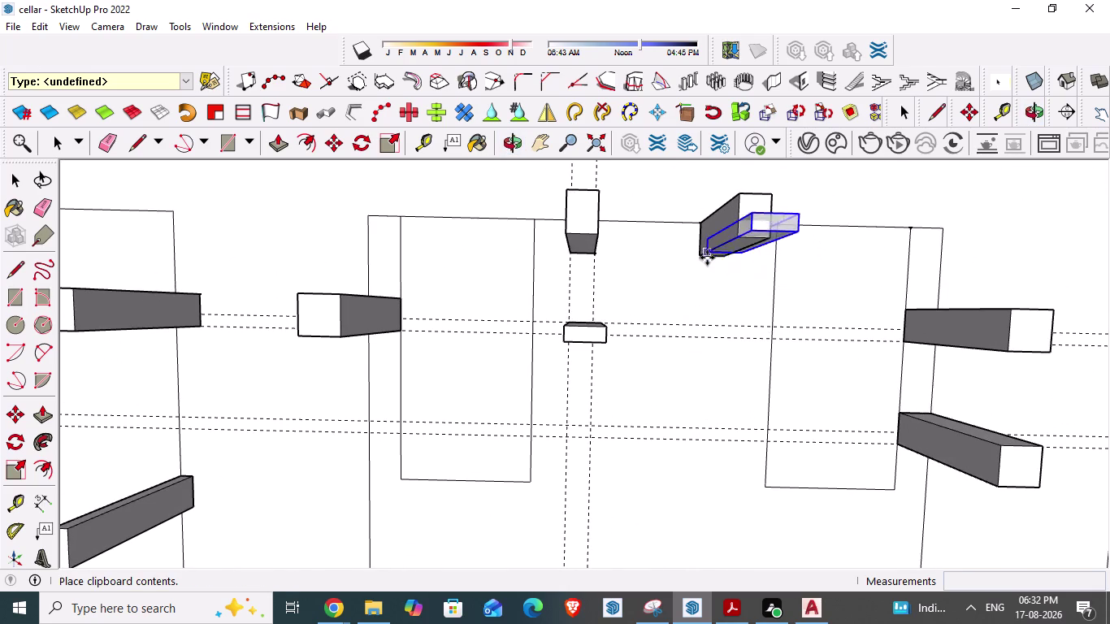
drag(704, 257, 705, 324)
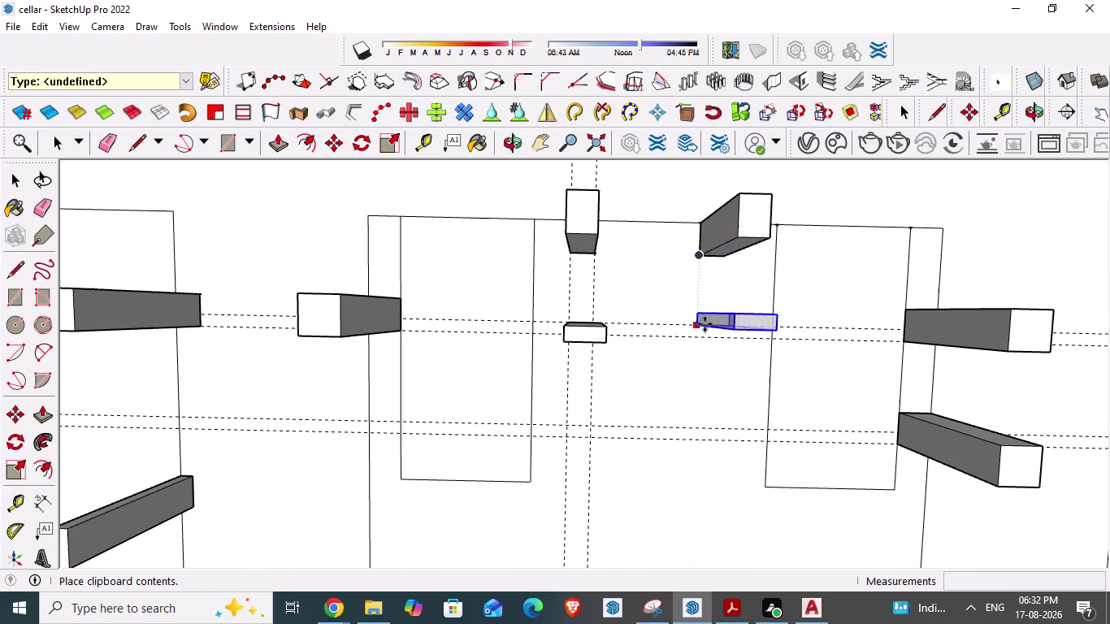
drag(705, 324, 705, 335)
click(705, 335)
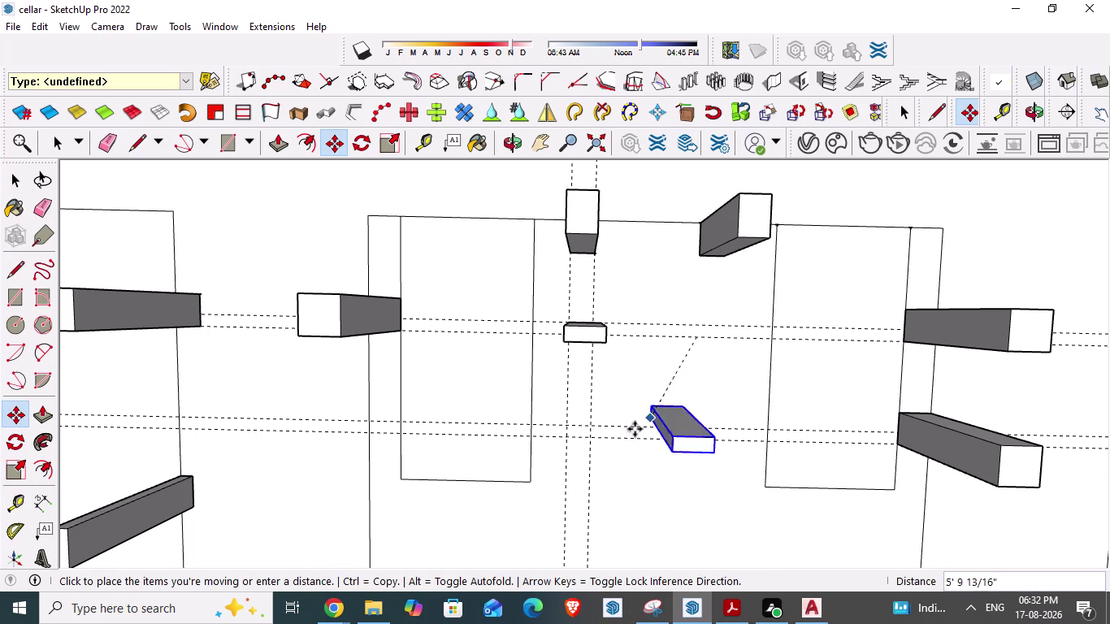
click(705, 334)
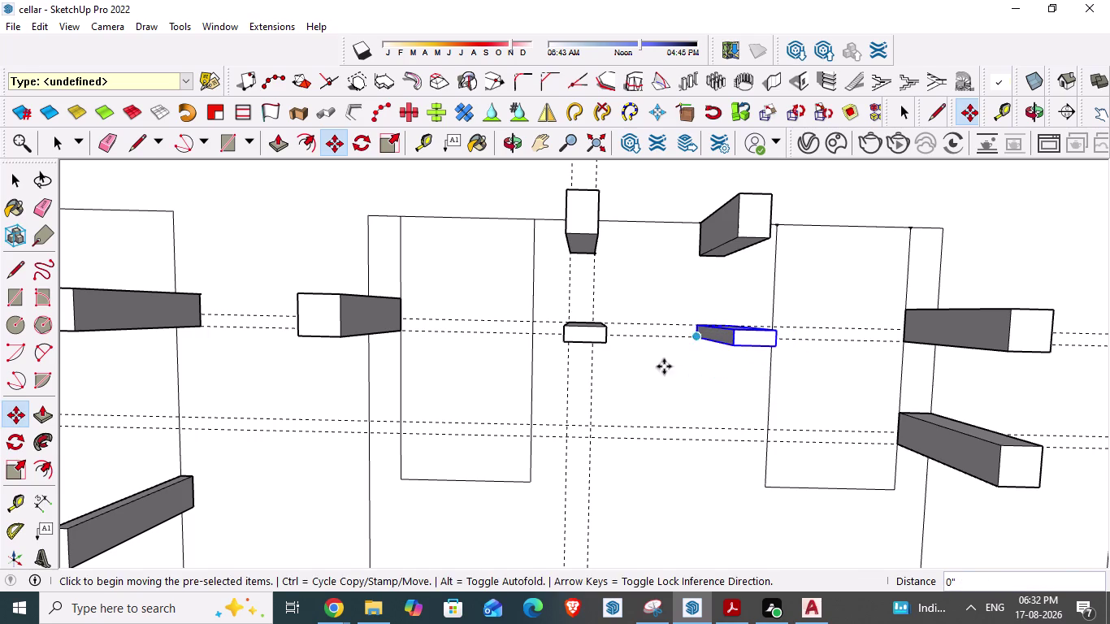
scroll(down, 3)
middle_drag(648, 380, 527, 210)
middle_drag(727, 318, 571, 391)
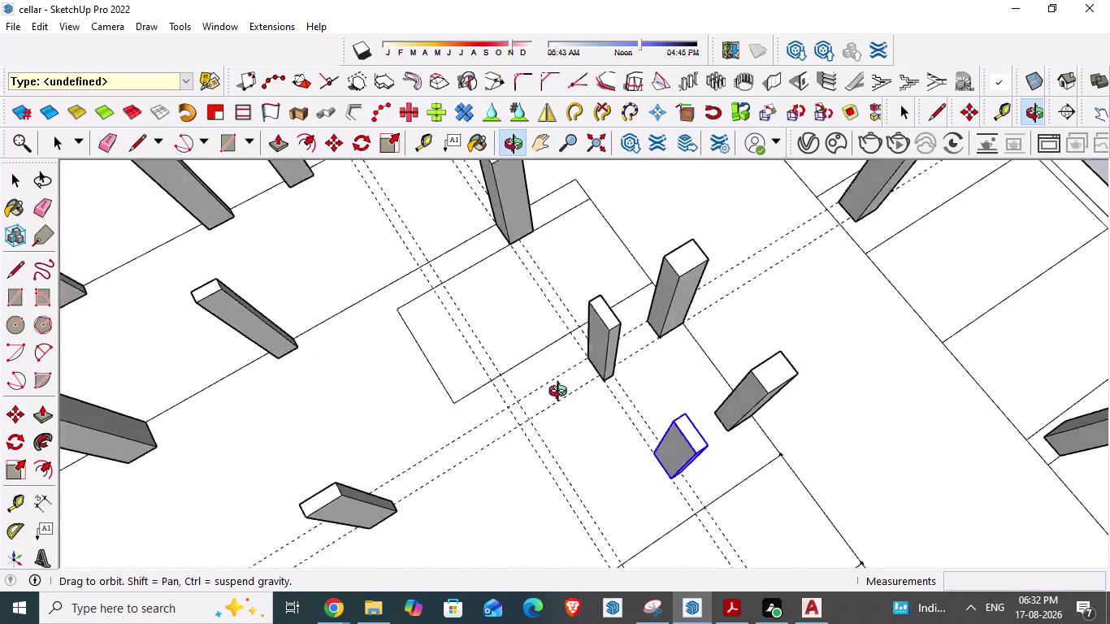
middle_drag(570, 390, 407, 433)
scroll(down, 3)
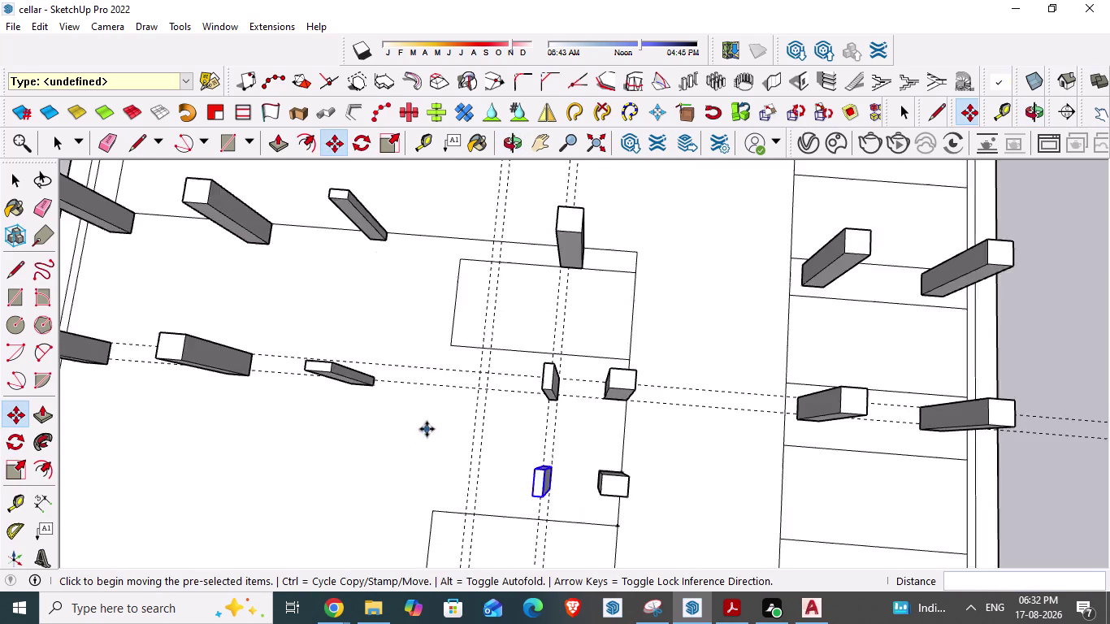
scroll(down, 3)
middle_drag(392, 453, 791, 358)
scroll(down, 3)
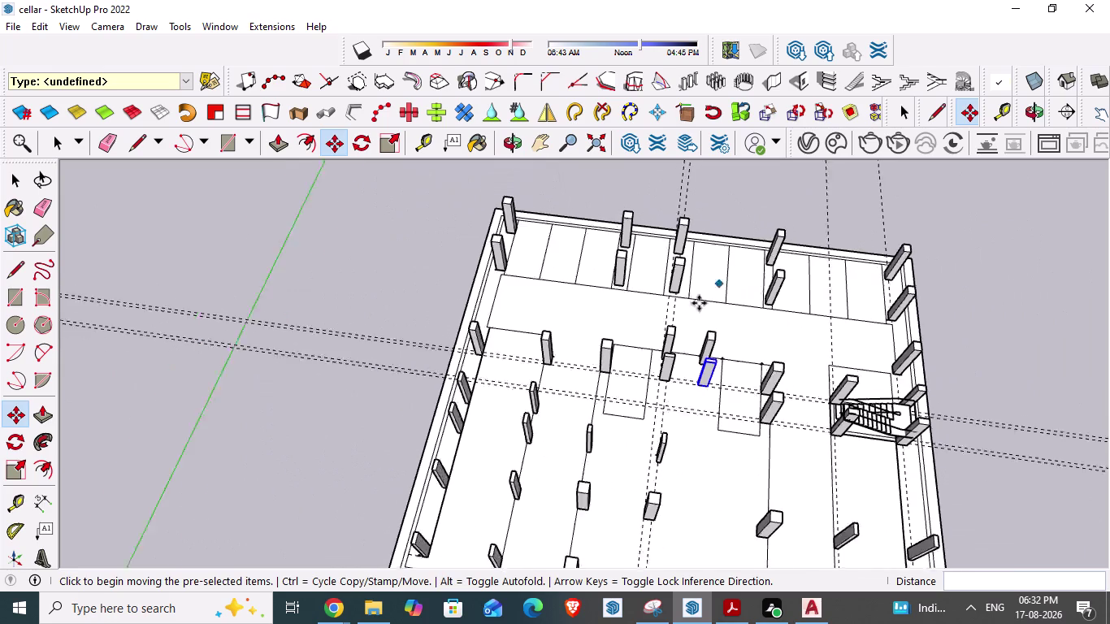
middle_drag(611, 424, 657, 570)
middle_drag(562, 302, 452, 276)
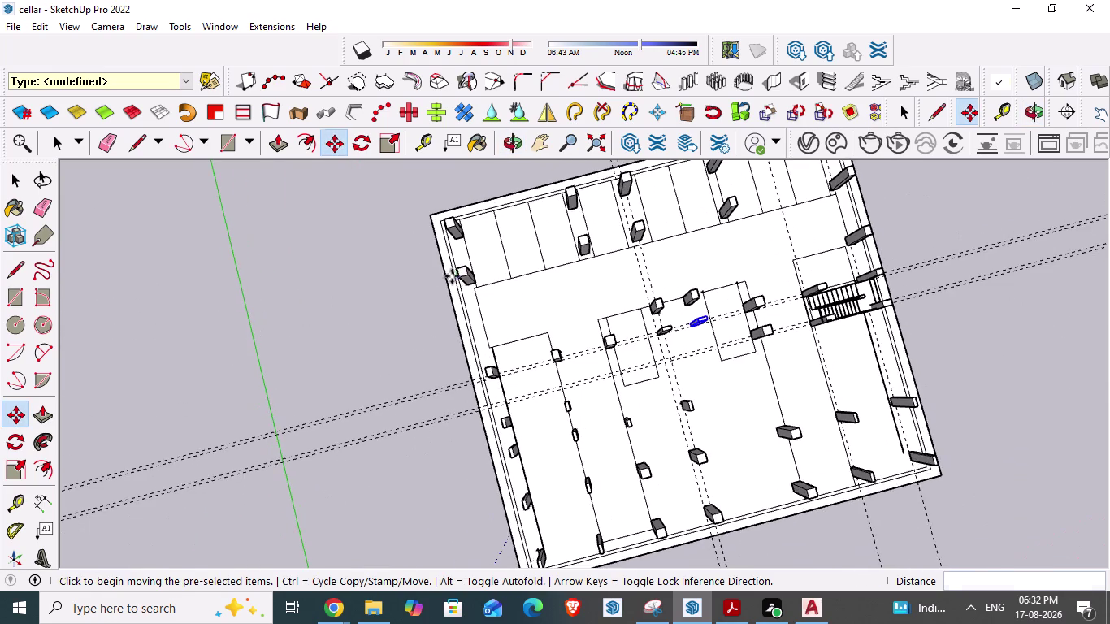
scroll(up, 3)
key(Escape)
key(alt+Tab)
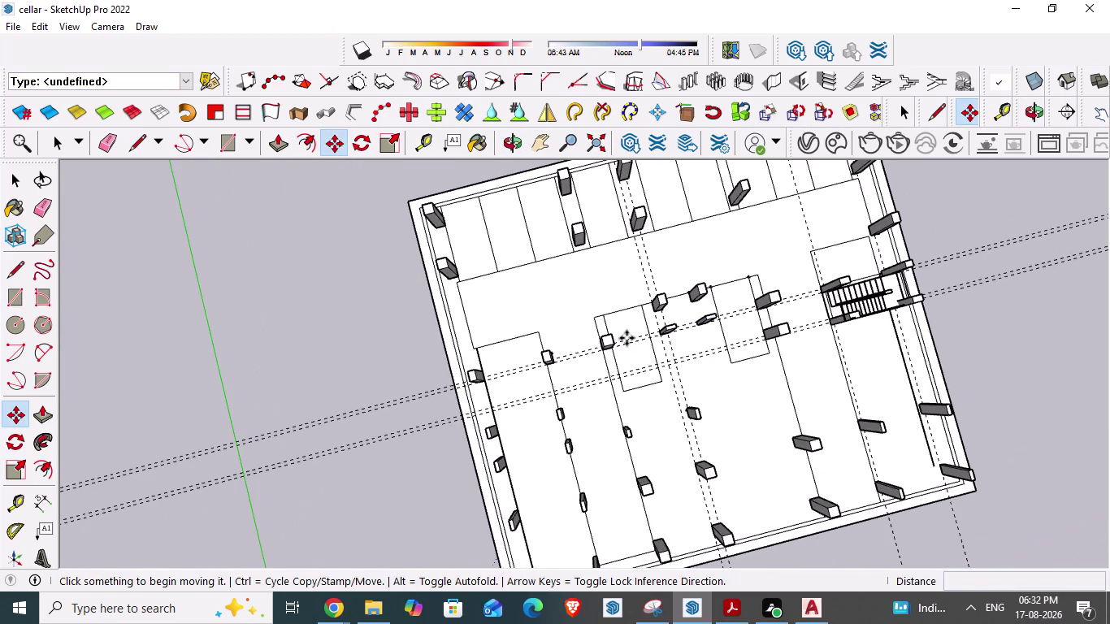
scroll(down, 3)
scroll(up, 3)
scroll(up, 3)
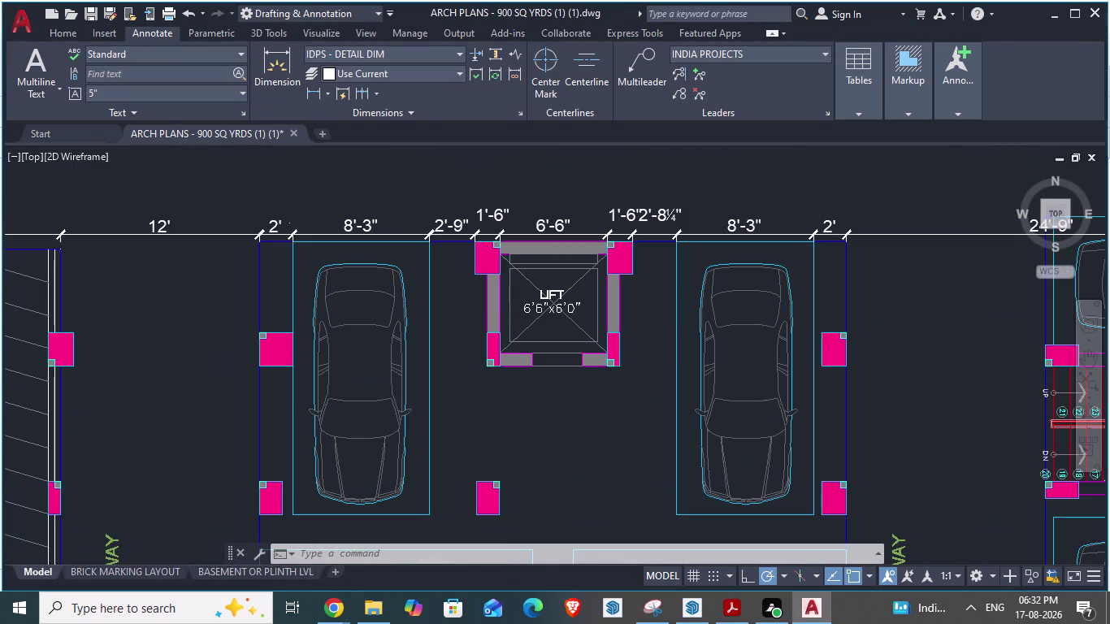
scroll(down, 3)
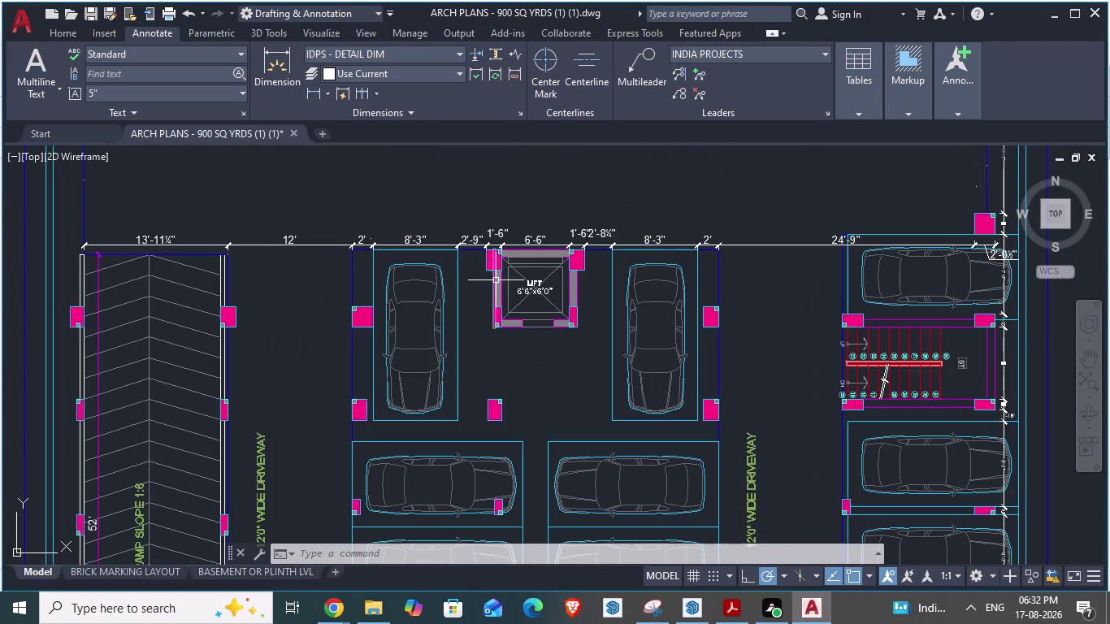
key(alt+Tab)
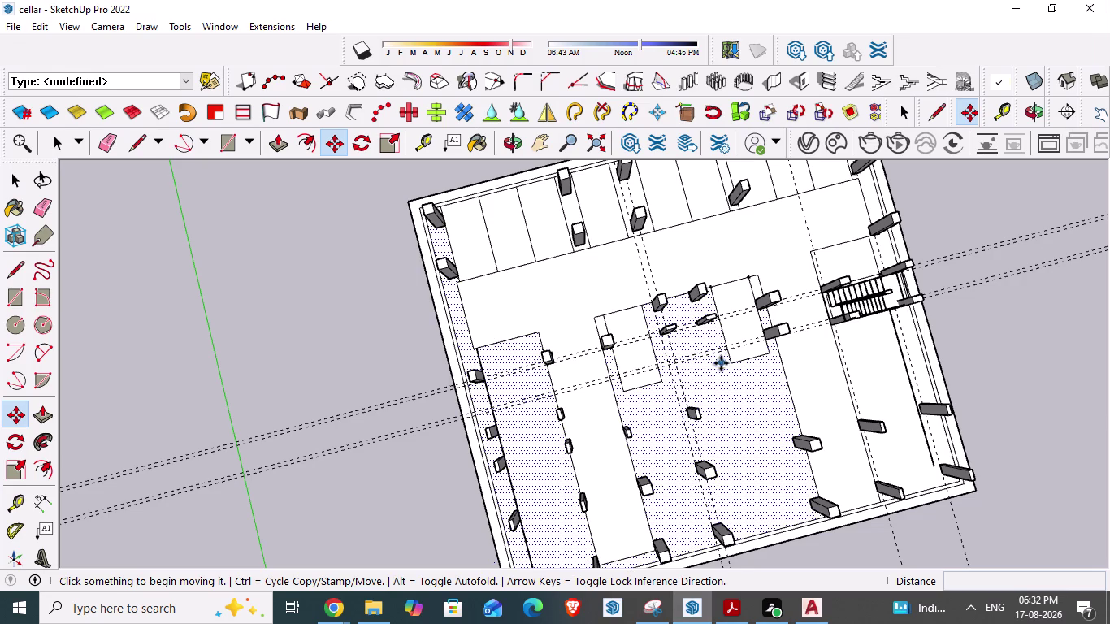
middle_drag(718, 363, 682, 398)
key(alt+Tab)
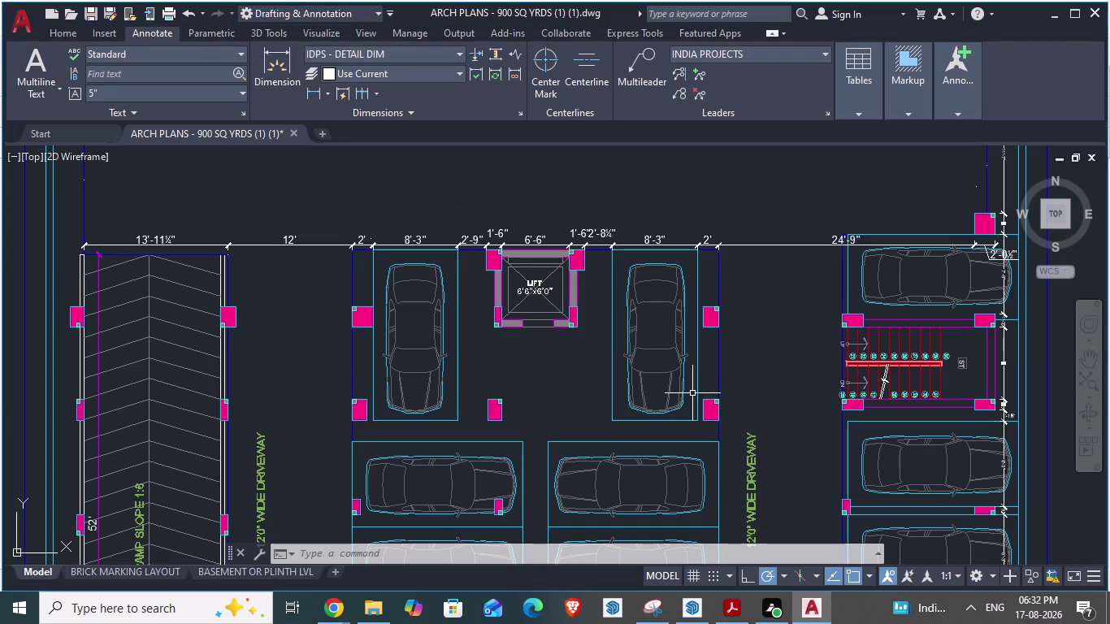
key(alt+Tab)
scroll(up, 3)
middle_drag(669, 360, 637, 345)
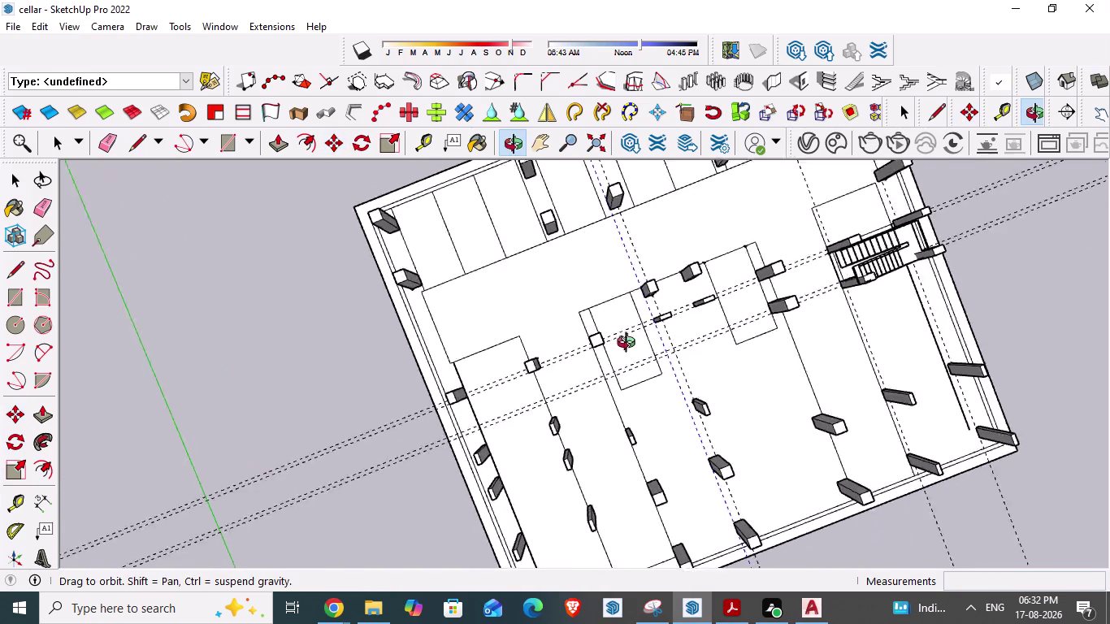
middle_drag(637, 346, 547, 321)
scroll(up, 3)
scroll(up, 3)
key(alt+Tab)
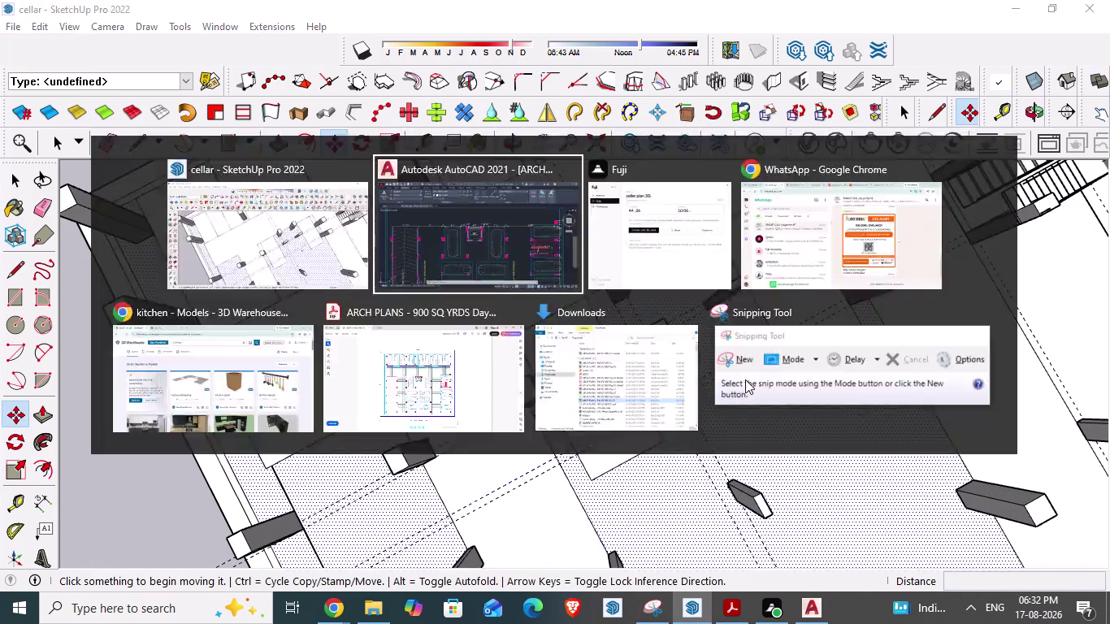
key(alt+Tab)
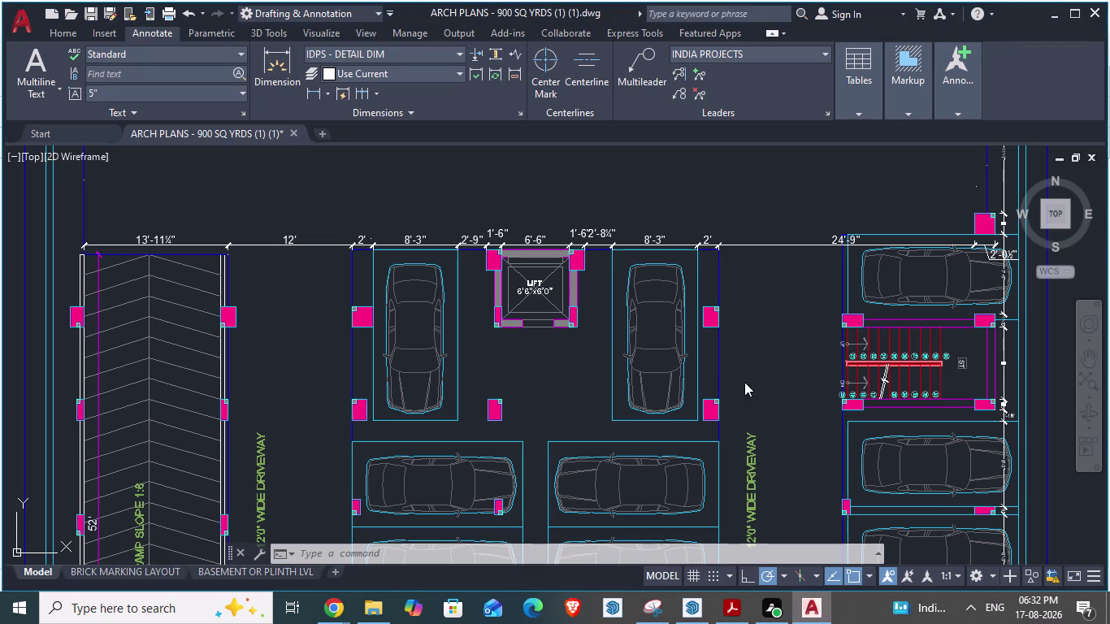
scroll(down, 3)
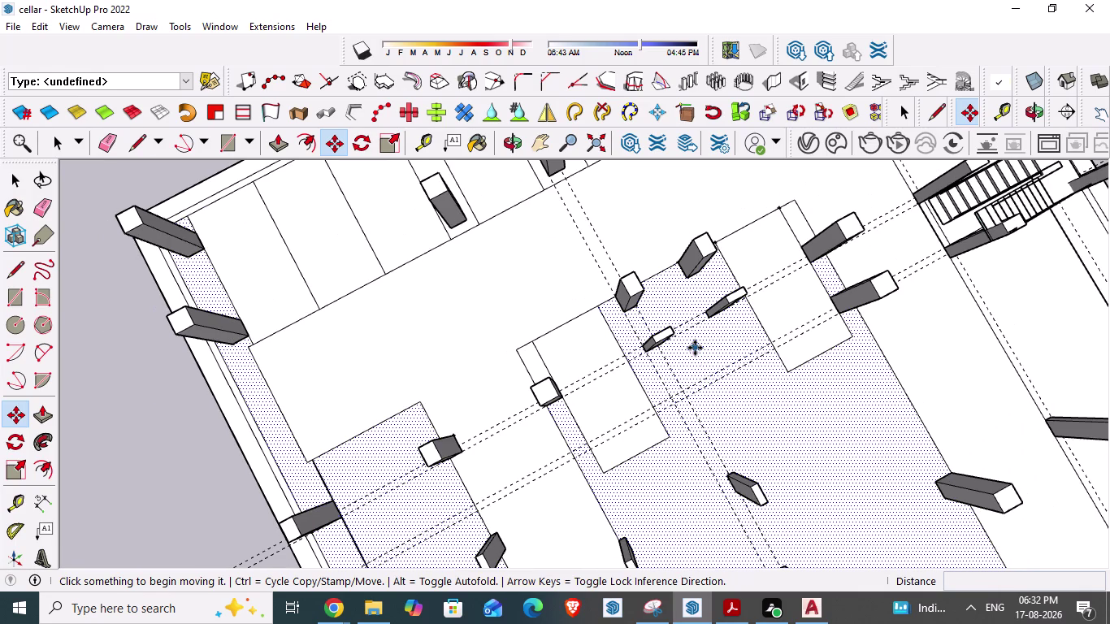
scroll(up, 3)
key(alt+Tab)
Undo the recent changes to the small block and retry repositioning it.
key(alt+Tab)
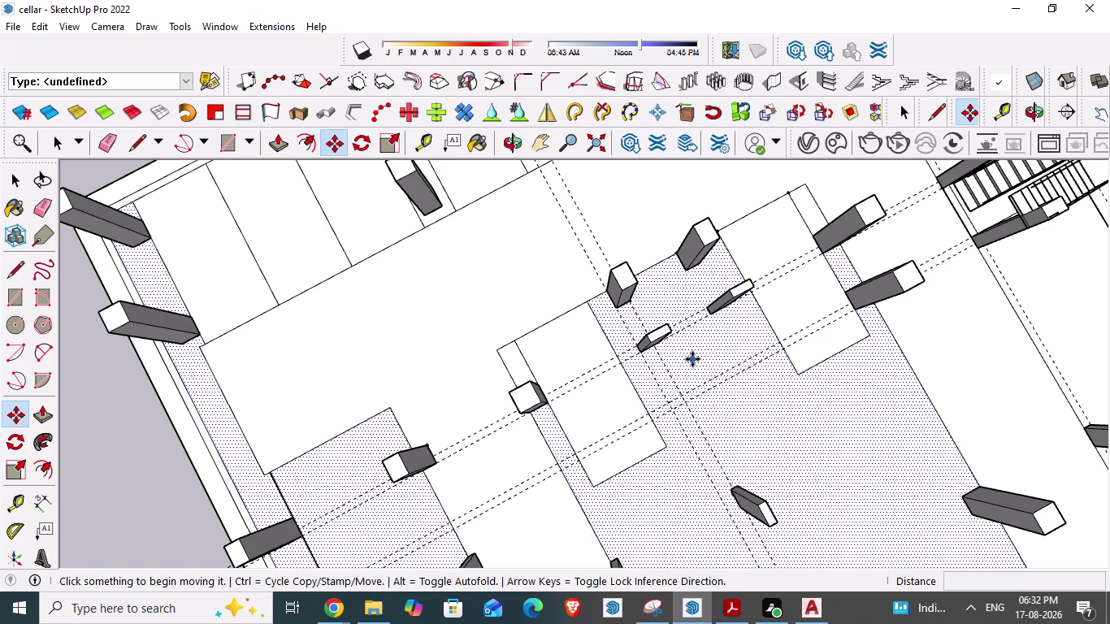
scroll(up, 3)
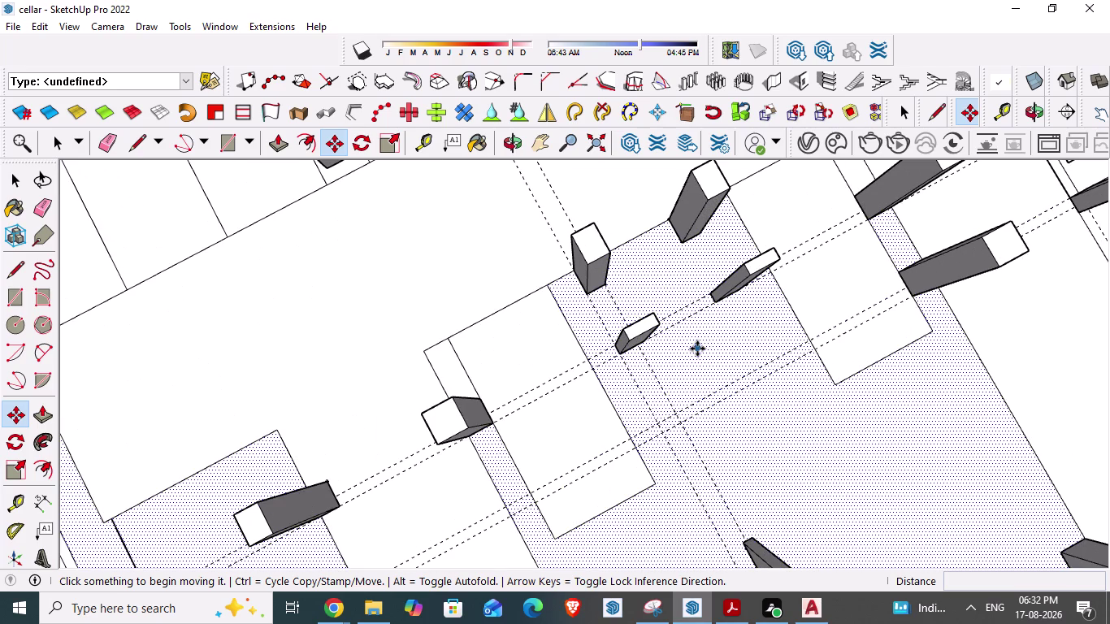
key(ctrl+z)
key(ctrl+z)
key(ctrl+z)
key(ctrl+z)
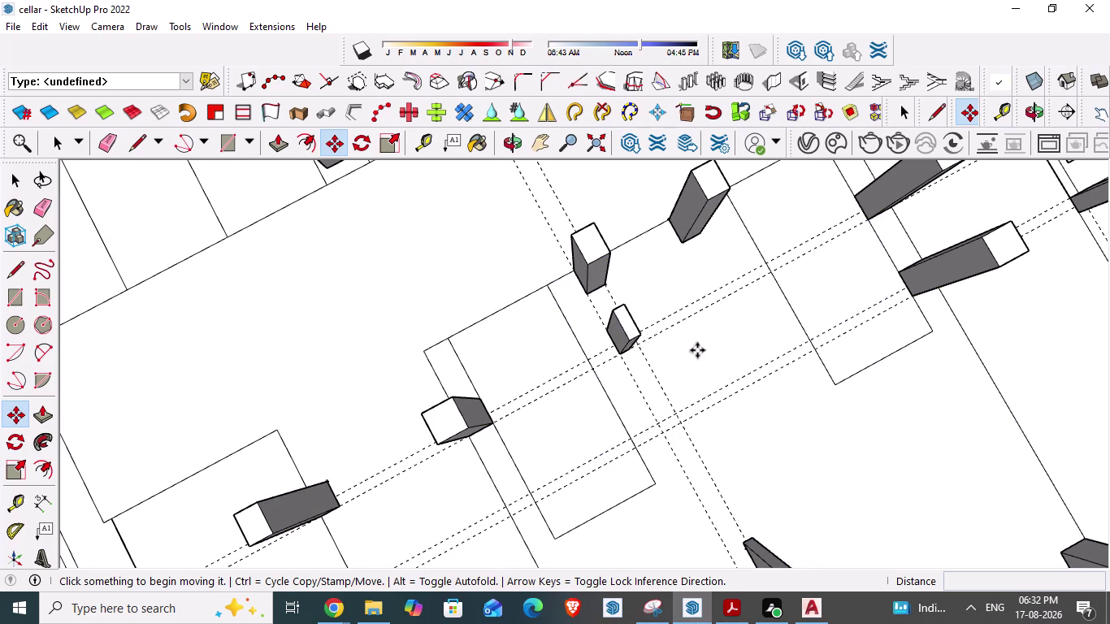
middle_drag(680, 345, 598, 371)
click(624, 343)
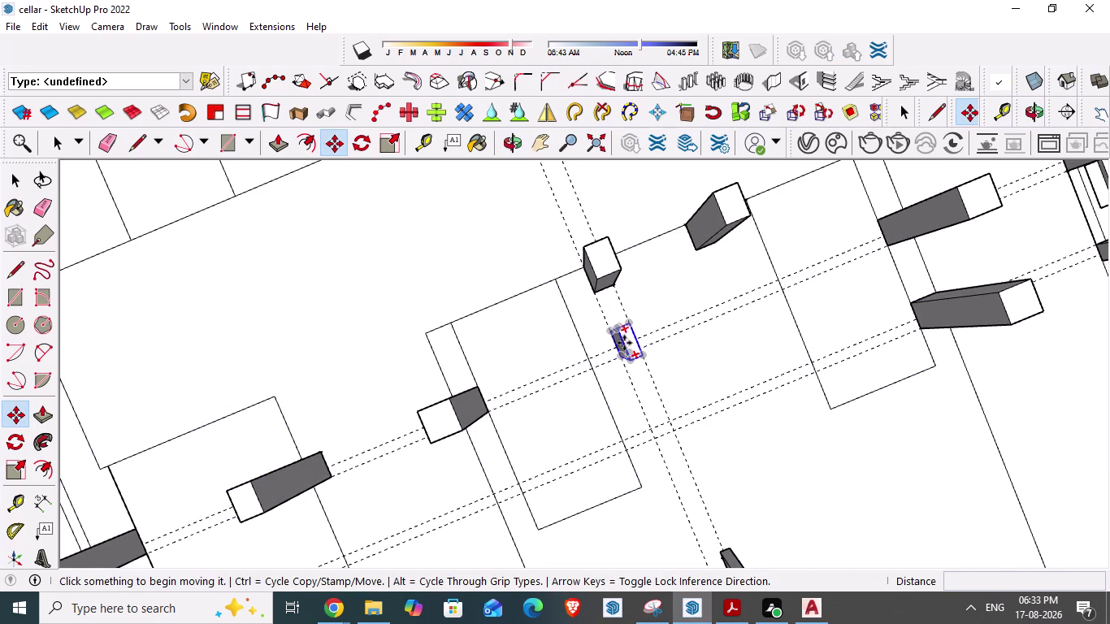
key(ctrl+v)
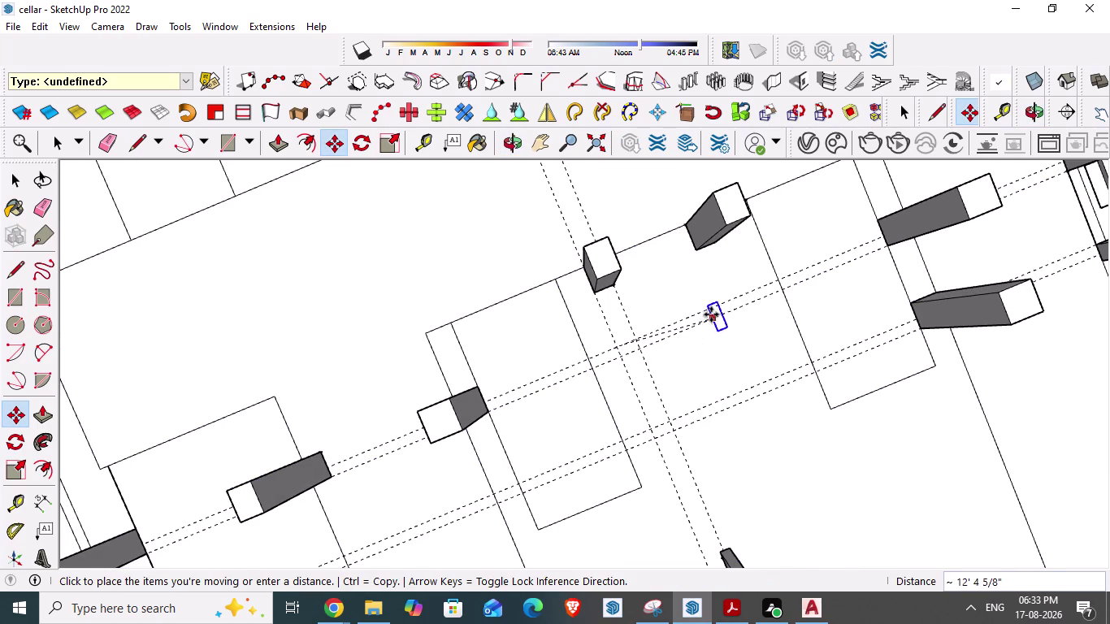
key(ctrl+z)
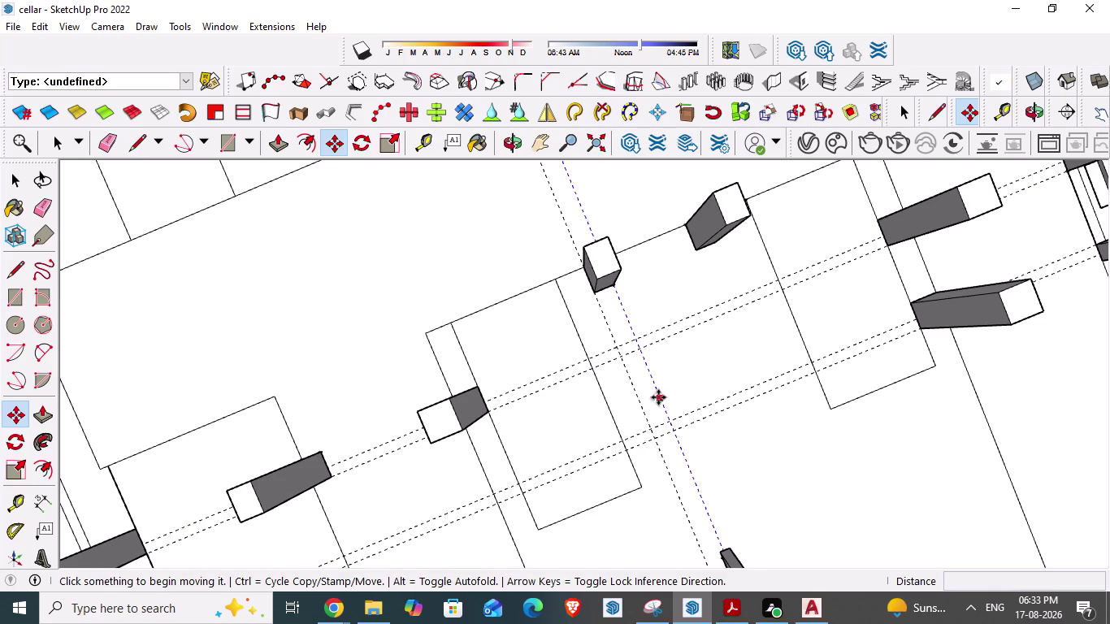
key(Escape)
key(Escape)
key(ctrl+z)
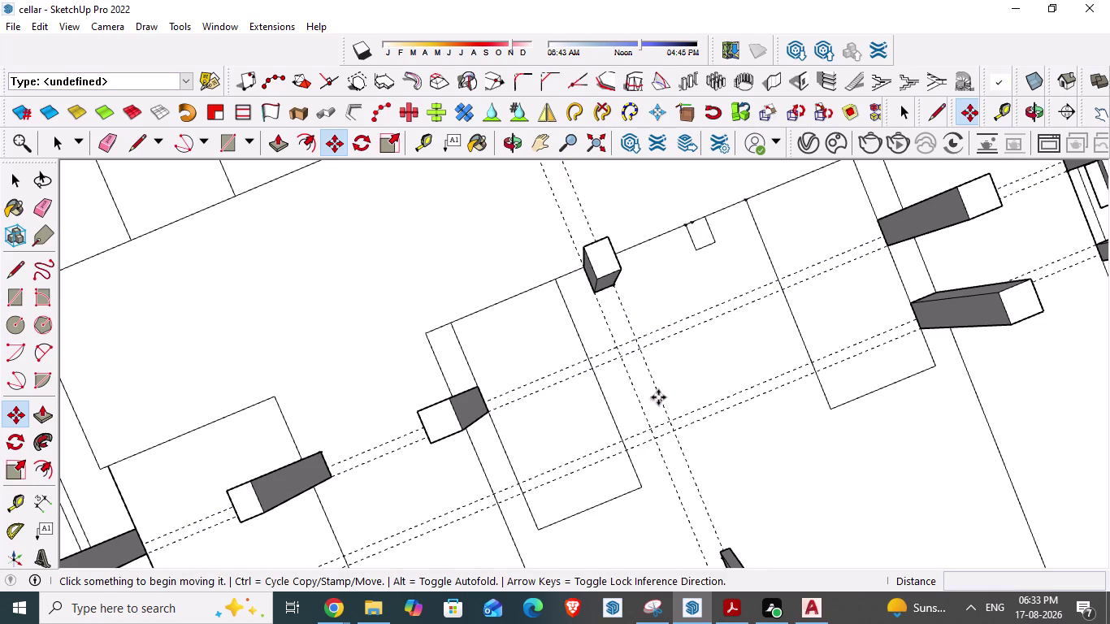
Remove the stray line with Edit > Undo Draw Line.
click(39, 29)
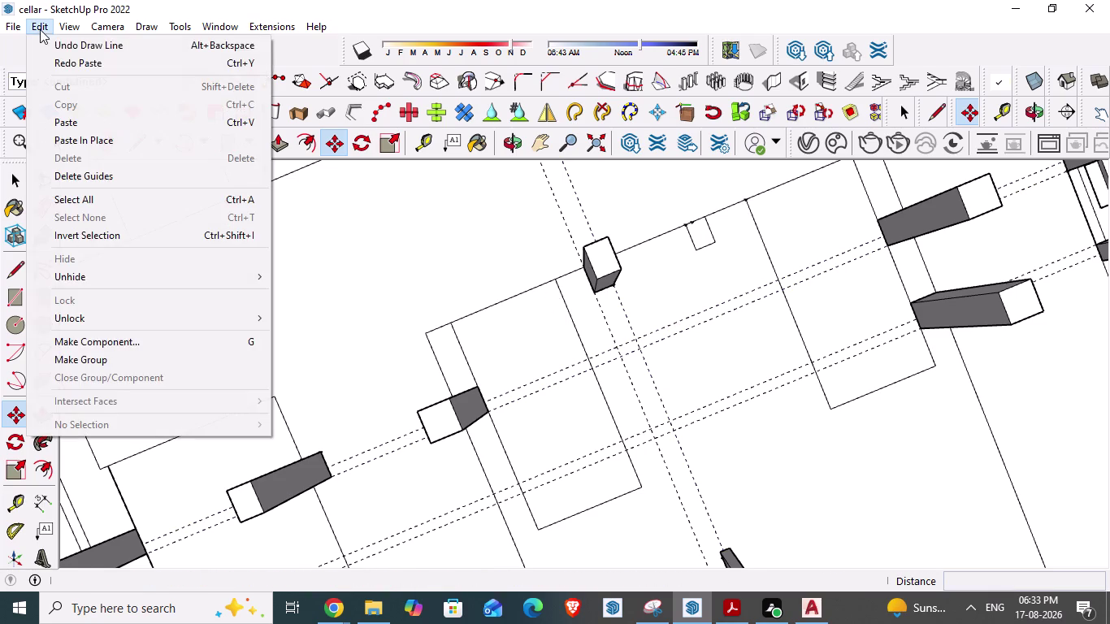
click(57, 60)
click(42, 26)
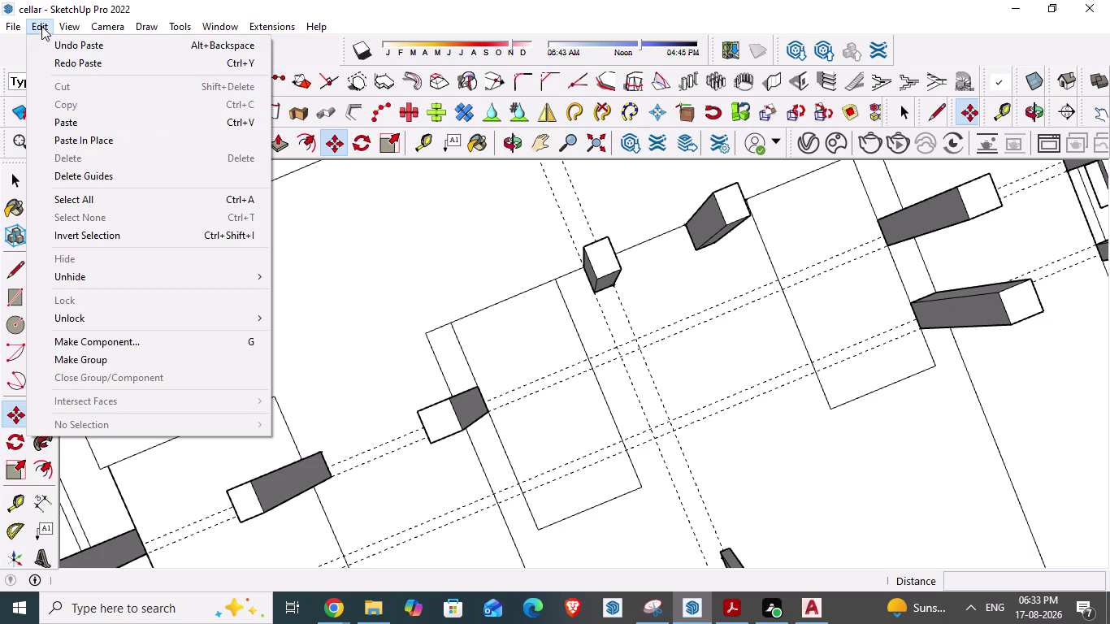
click(60, 63)
middle_drag(558, 317, 502, 317)
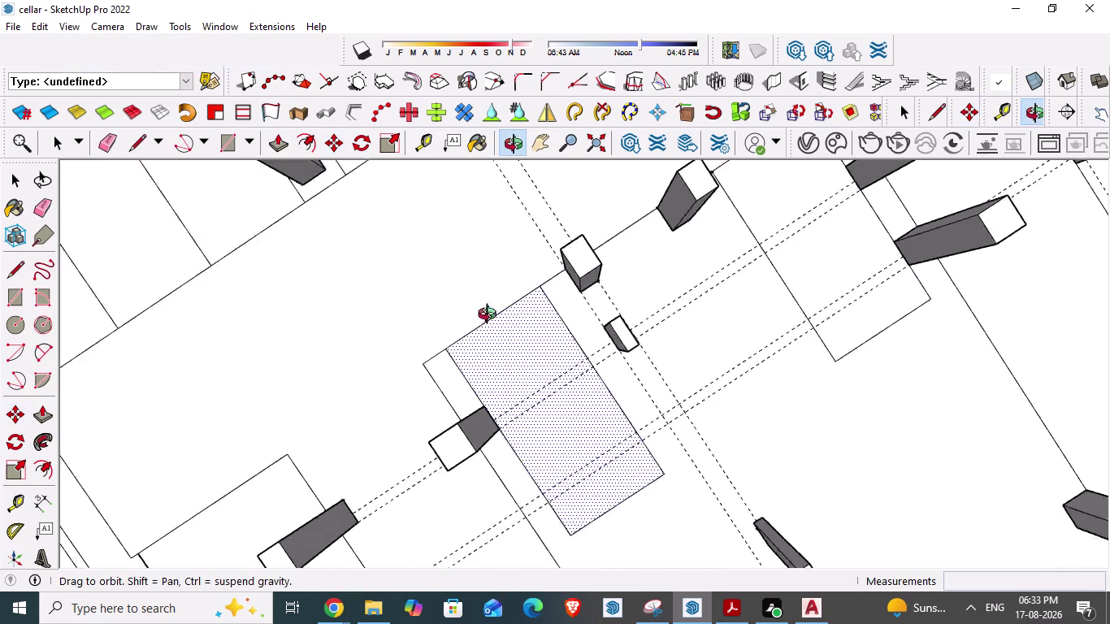
Draw a line from the tilted column's base to the dashed grid line.
middle_drag(502, 317, 339, 297)
scroll(up, 3)
middle_drag(668, 345, 477, 269)
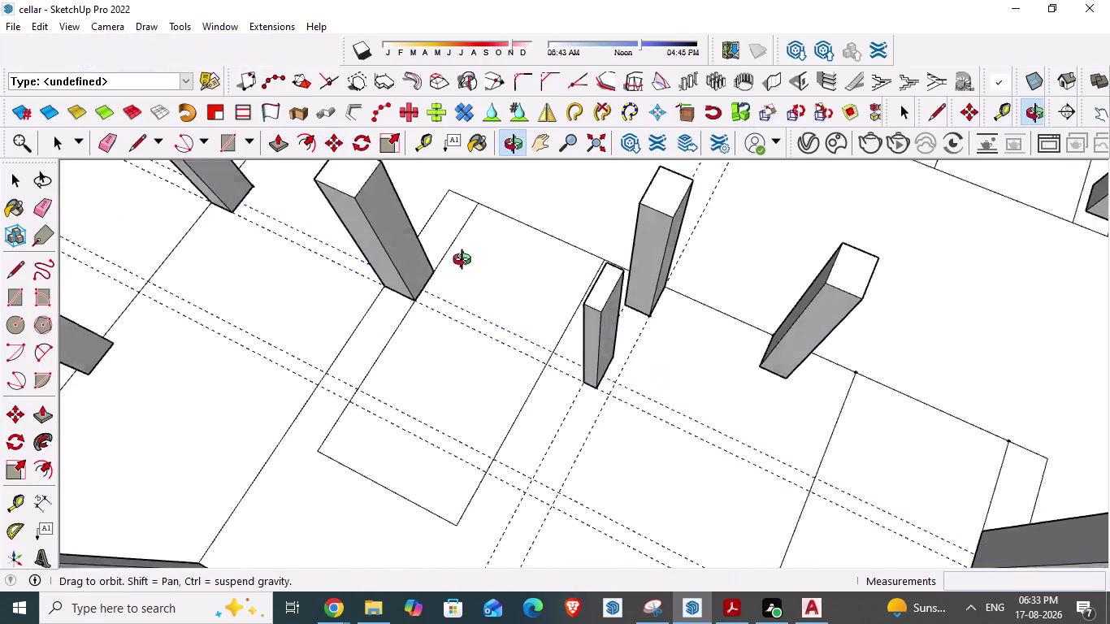
middle_drag(477, 269, 439, 243)
key(l)
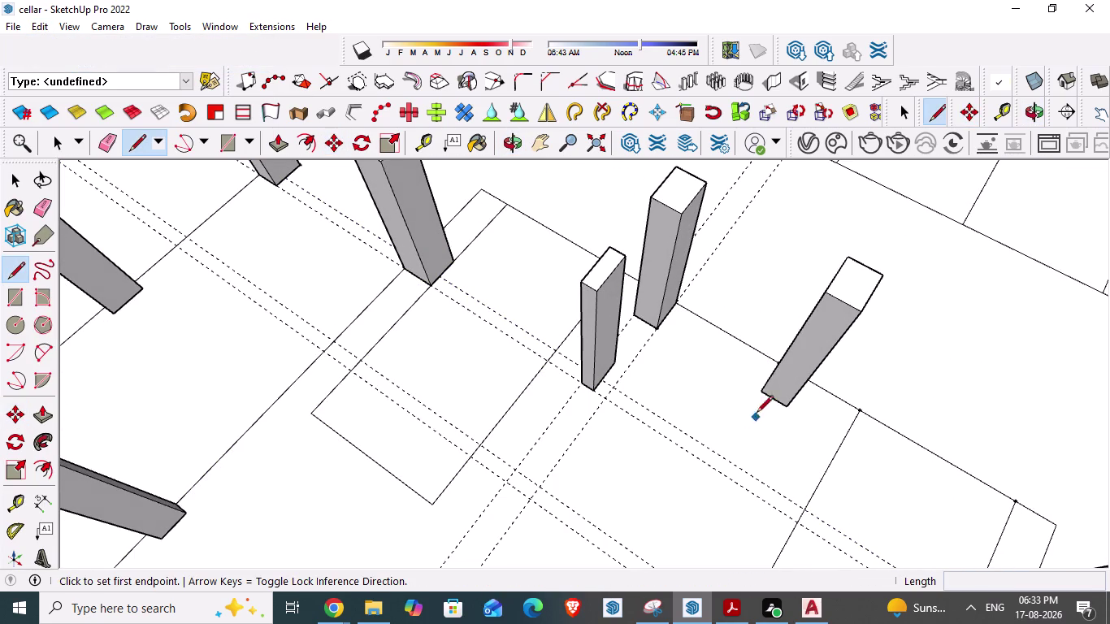
click(766, 396)
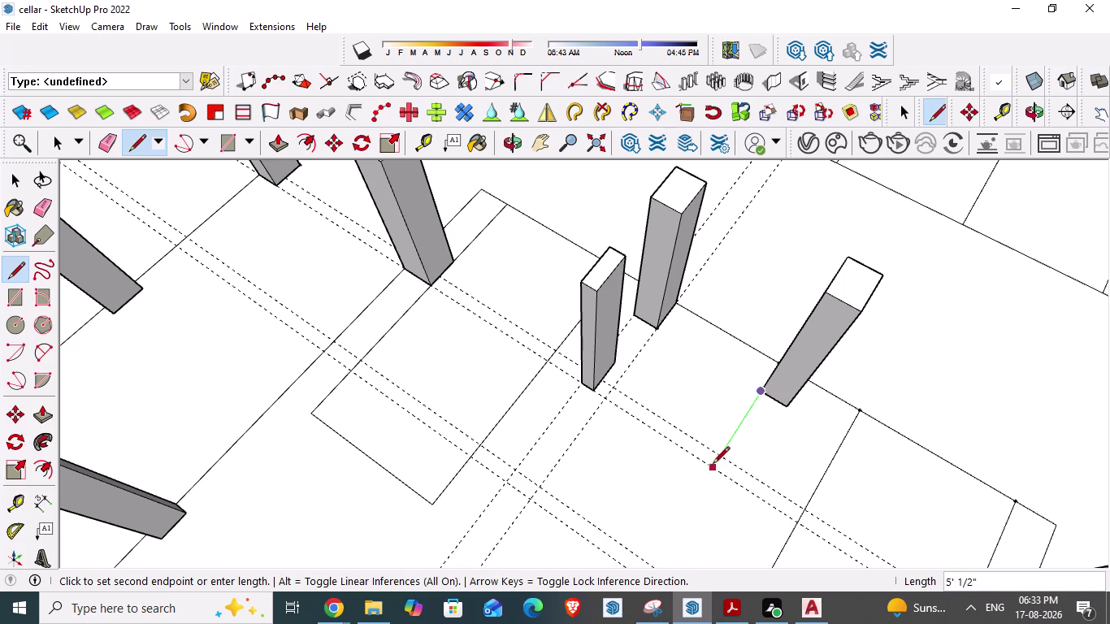
click(710, 468)
key(Escape)
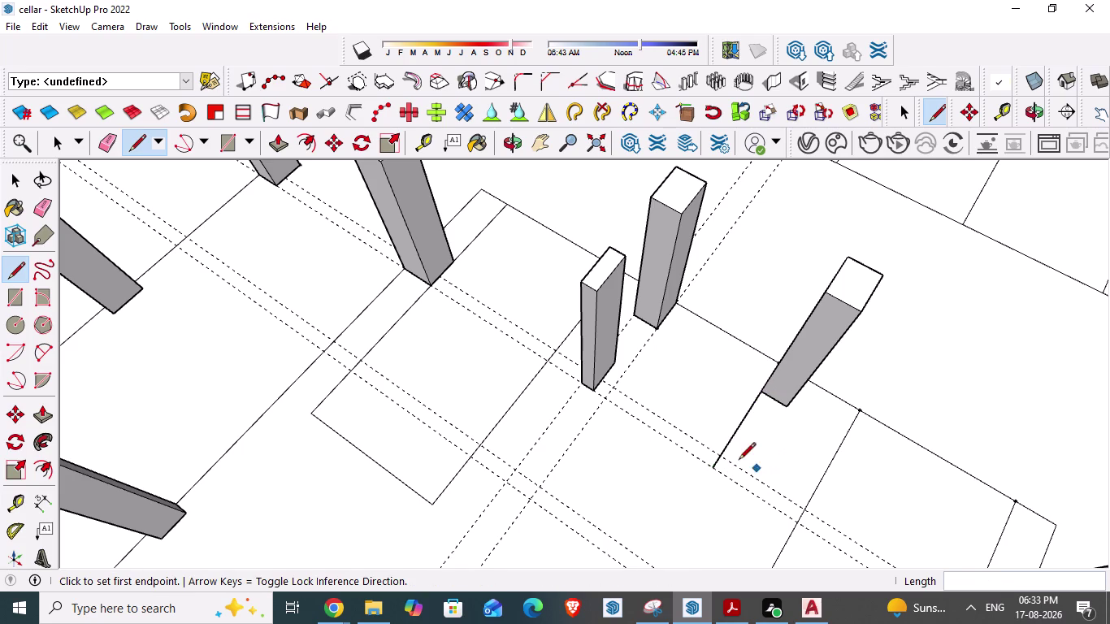
Select the thin column and try pasting a copy of it beside the slanted column.
key(space)
click(589, 335)
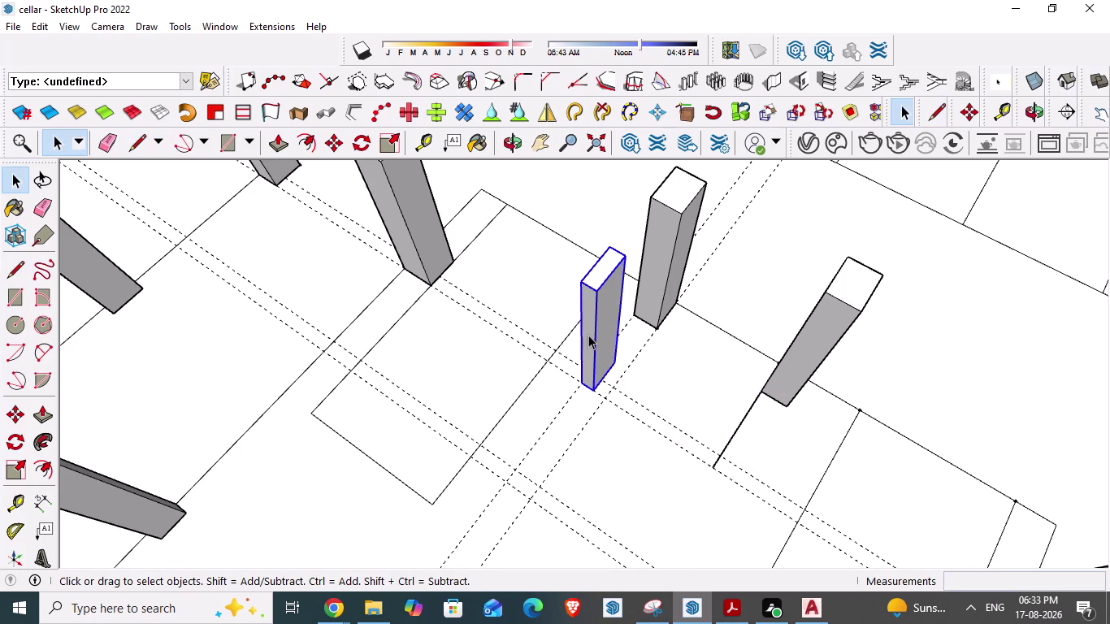
key(ctrl+v)
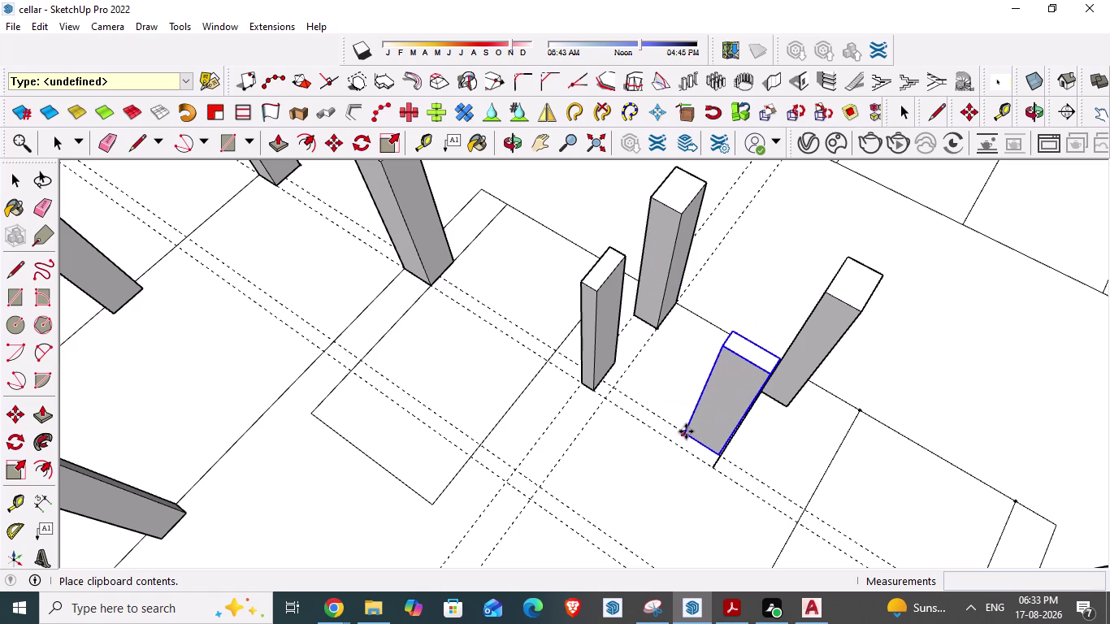
key(Escape)
key(ctrl+c)
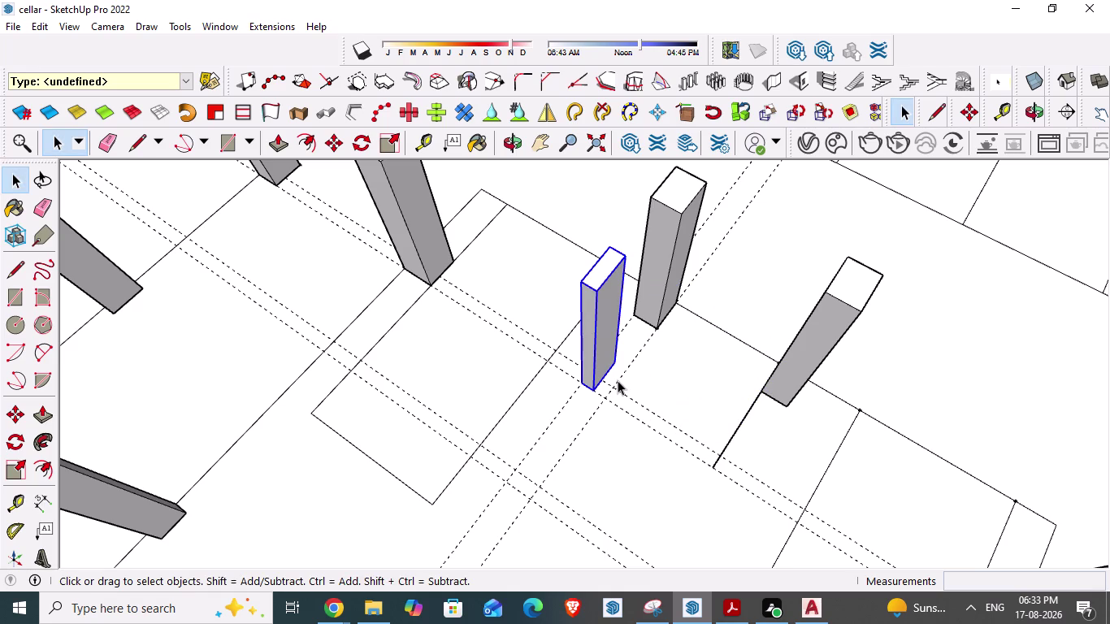
key(ctrl+v)
click(716, 463)
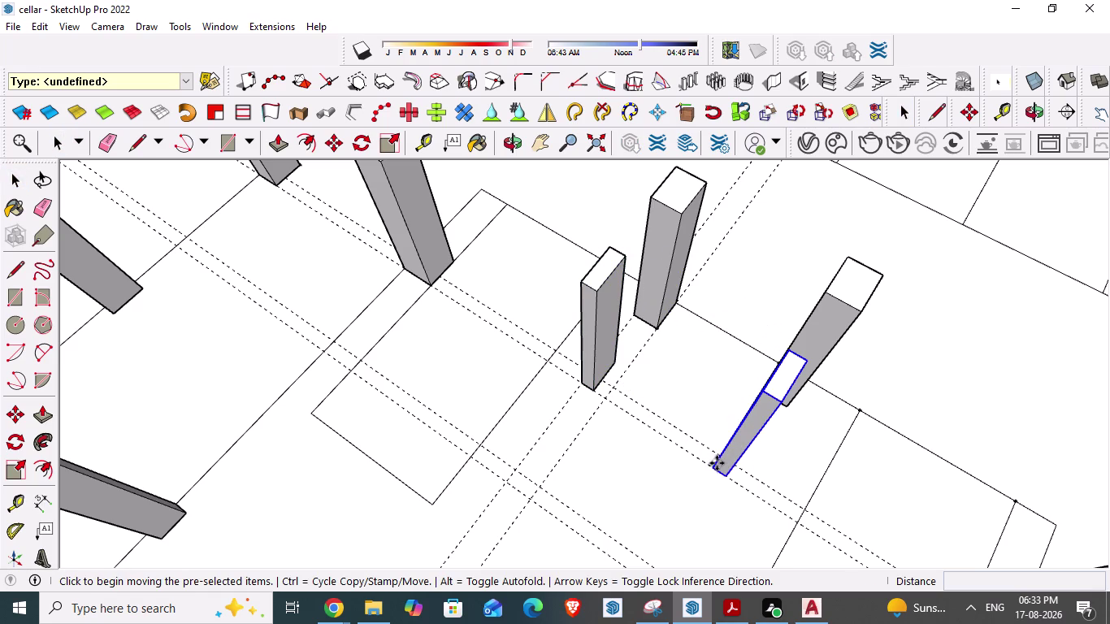
key(Escape)
Orbit around the columns and bring up the AutoCAD basement plan.
middle_drag(635, 459, 733, 534)
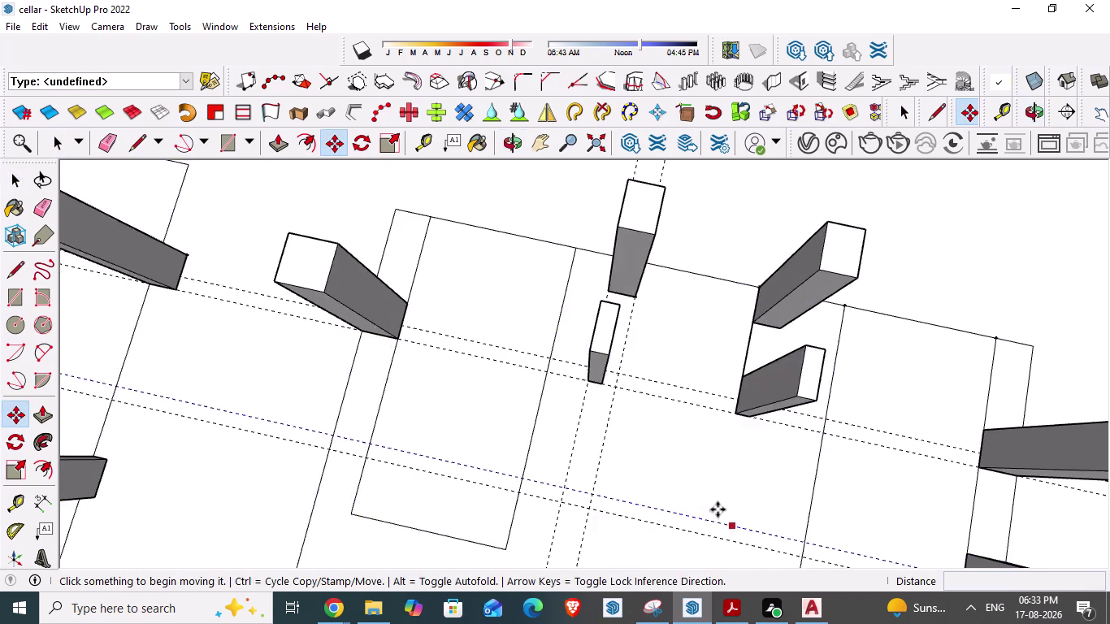
scroll(down, 3)
middle_drag(653, 455, 699, 485)
key(alt+Tab)
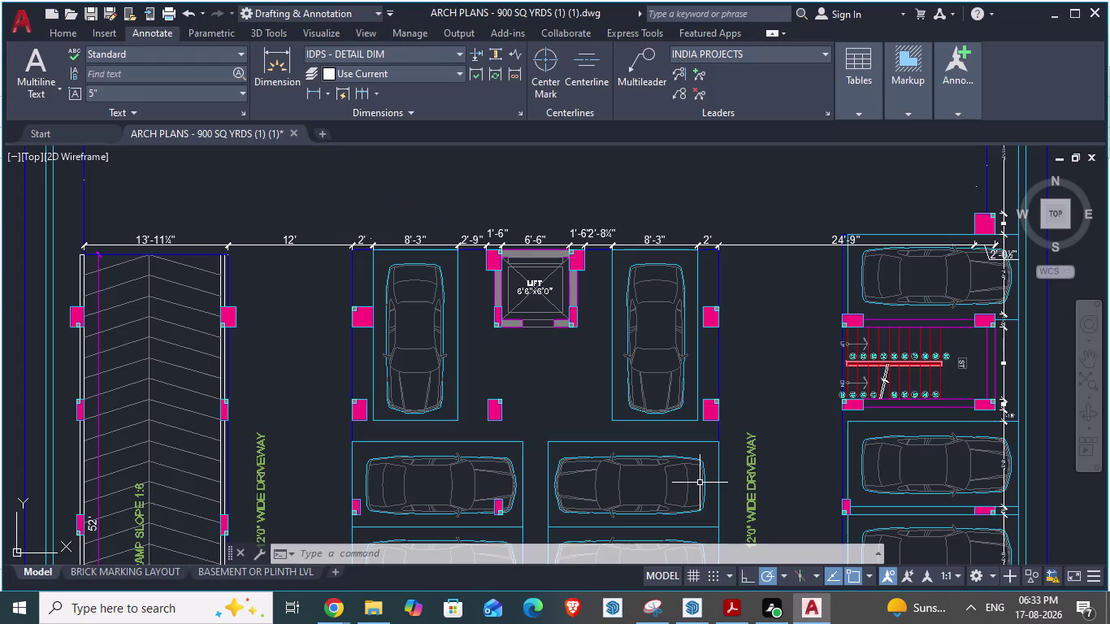
Return to the SketchUp cellar model and orbit around the columns.
key(alt+Tab)
scroll(up, 3)
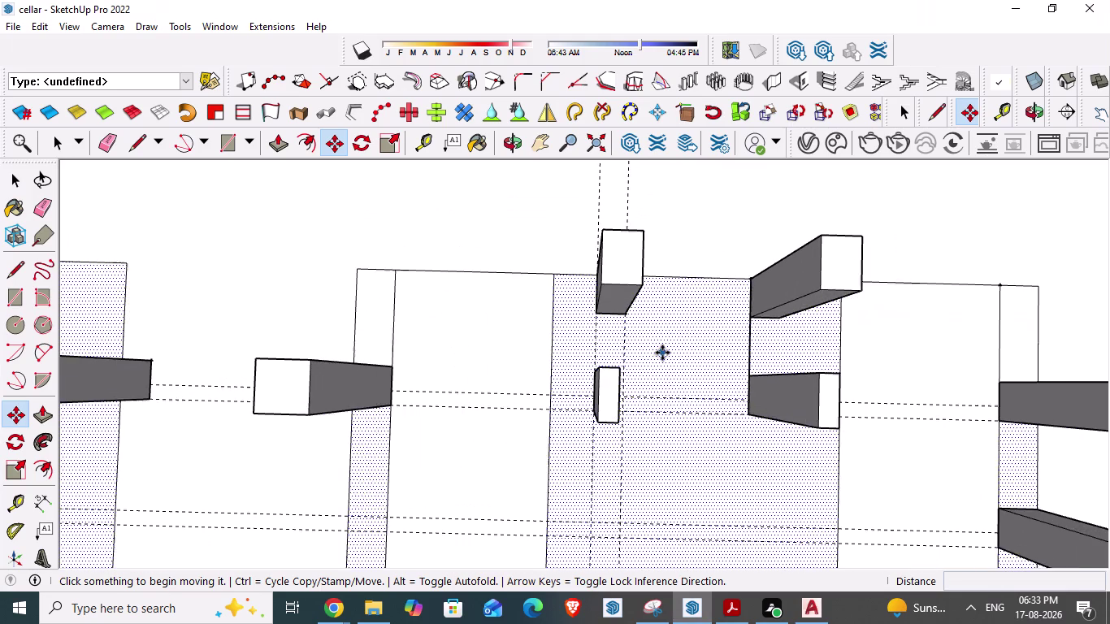
scroll(up, 3)
key(l)
middle_drag(599, 351, 457, 326)
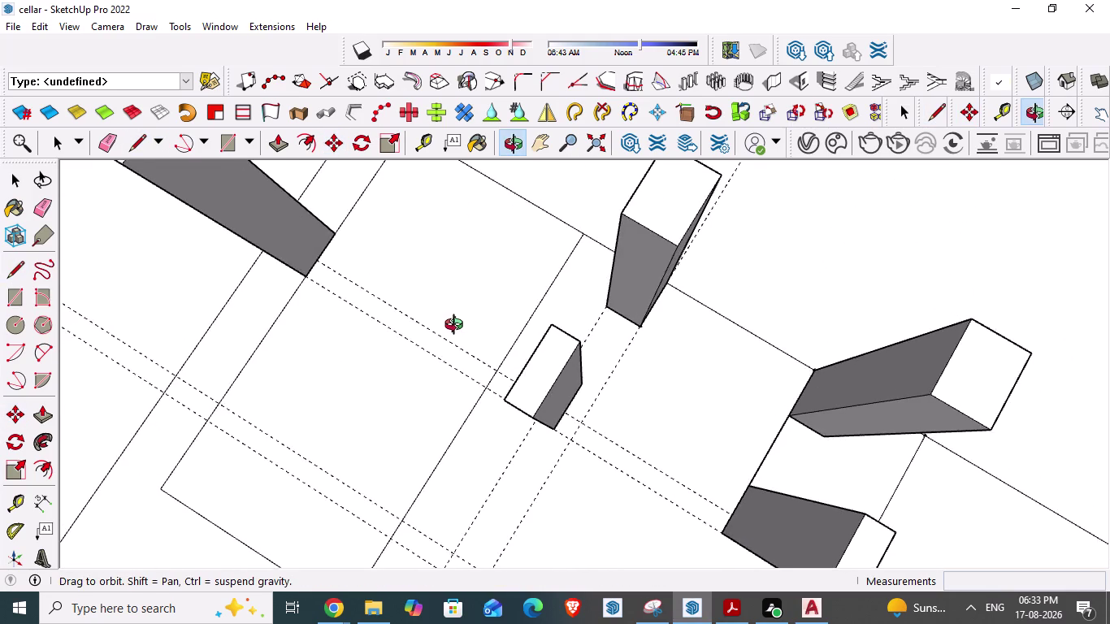
middle_drag(457, 327, 423, 316)
Check the AutoCAD basement plan, then orbit the SketchUp view toward the thin column.
key(alt+Tab)
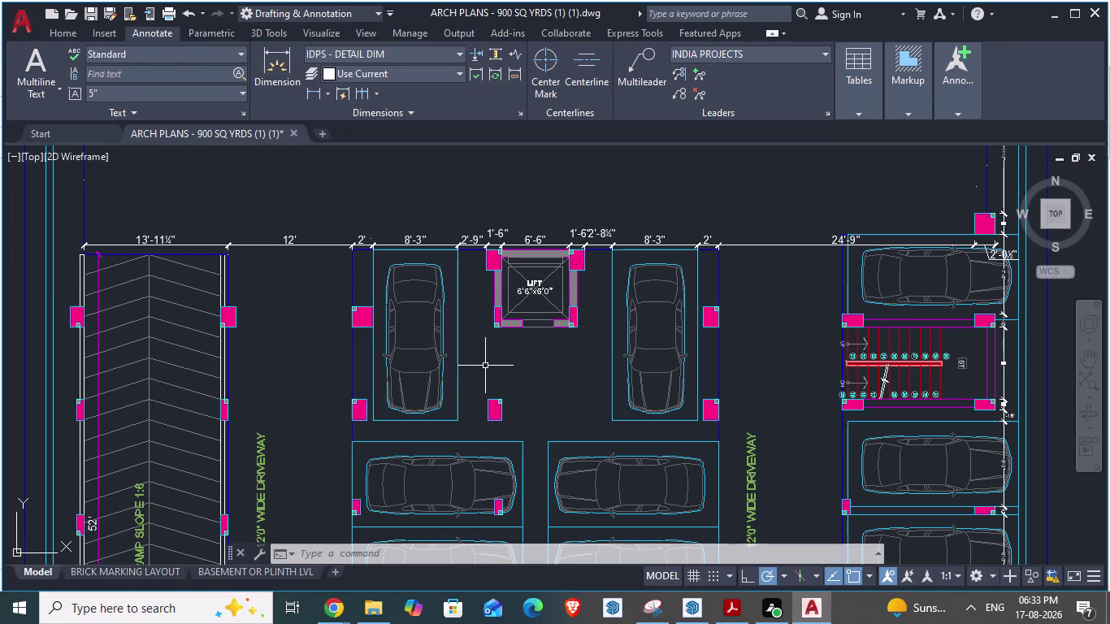
key(alt+Tab)
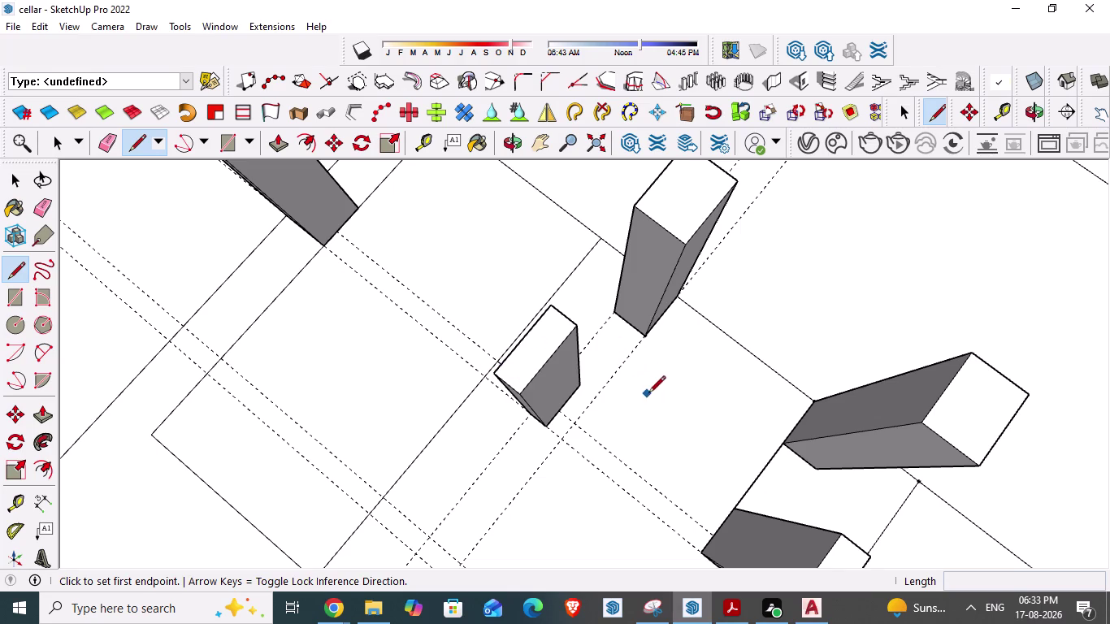
scroll(down, 3)
middle_drag(489, 445, 660, 493)
scroll(down, 3)
scroll(down, 3)
scroll(up, 3)
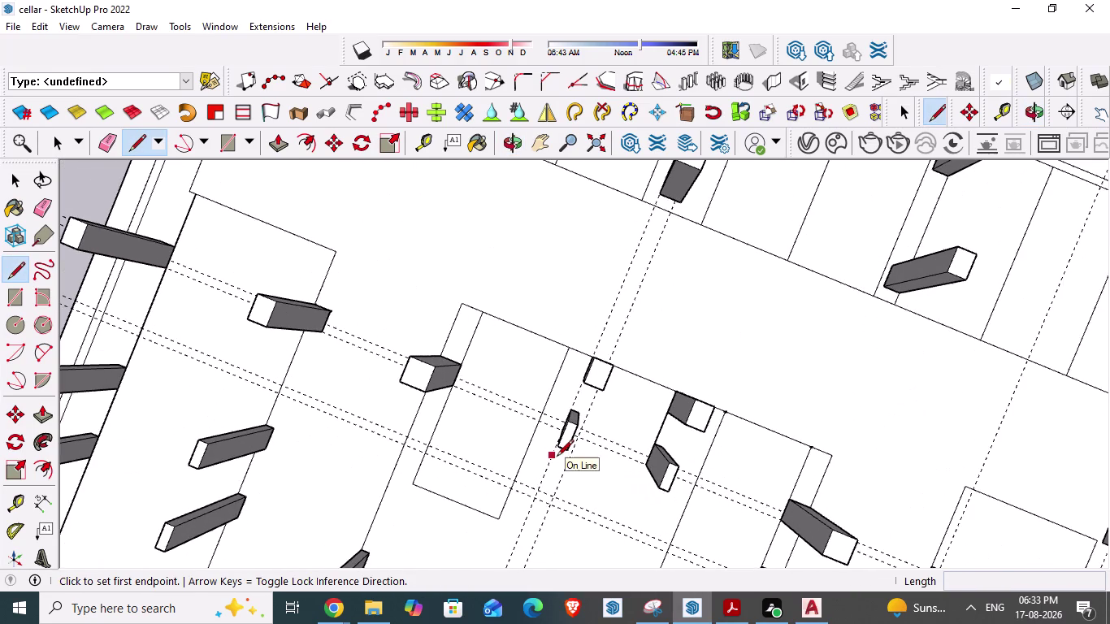
scroll(up, 3)
key(Escape)
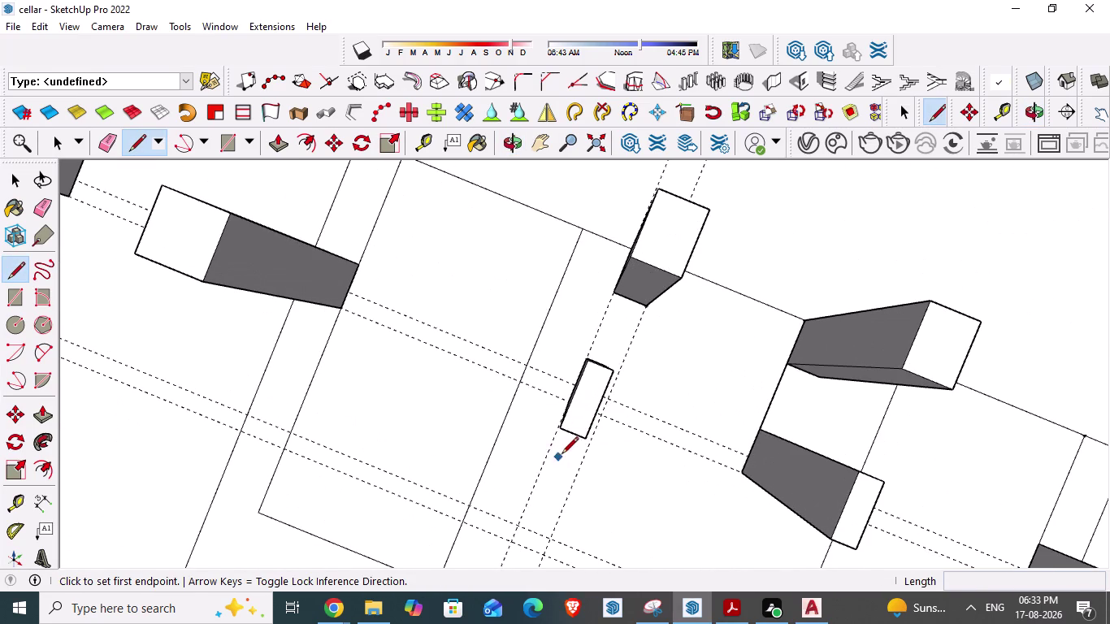
scroll(up, 3)
middle_drag(566, 455, 451, 371)
Move the thin column 9 inches over.
key(space)
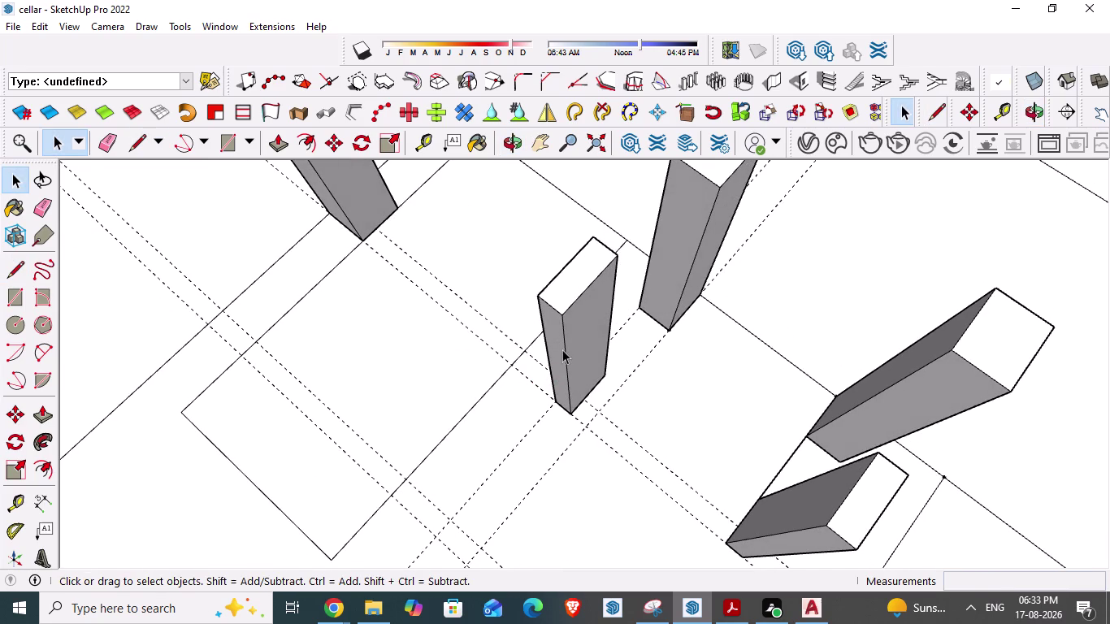
click(565, 347)
key(m)
drag(609, 373, 621, 380)
click(621, 380)
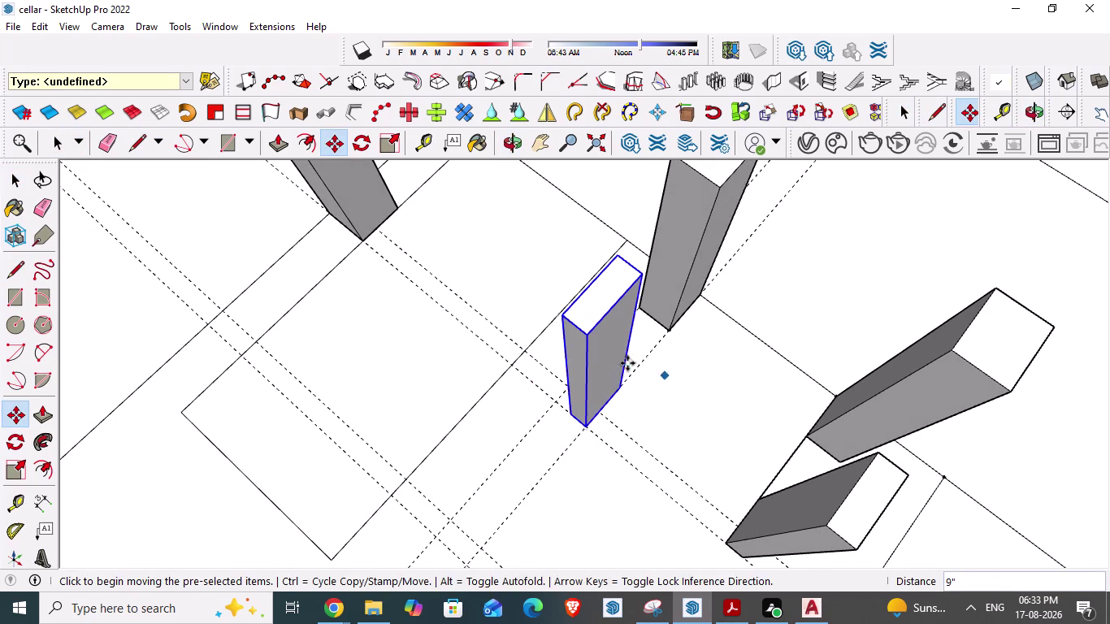
middle_drag(574, 356, 443, 354)
Draw an edge from the neighbouring column corner to the thin column.
key(l)
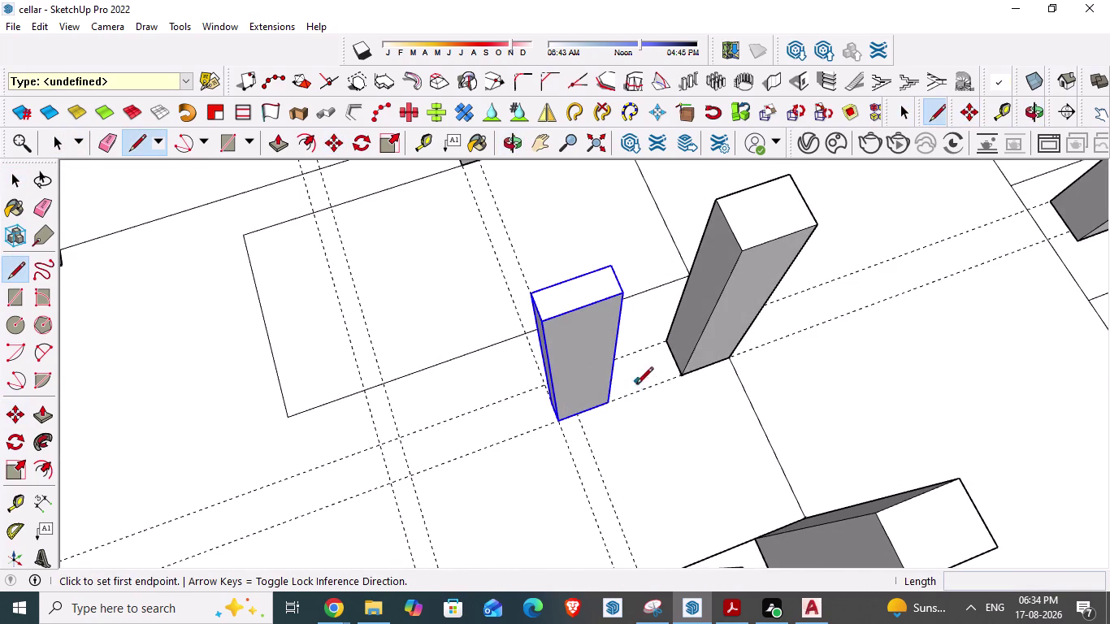
click(613, 397)
click(680, 376)
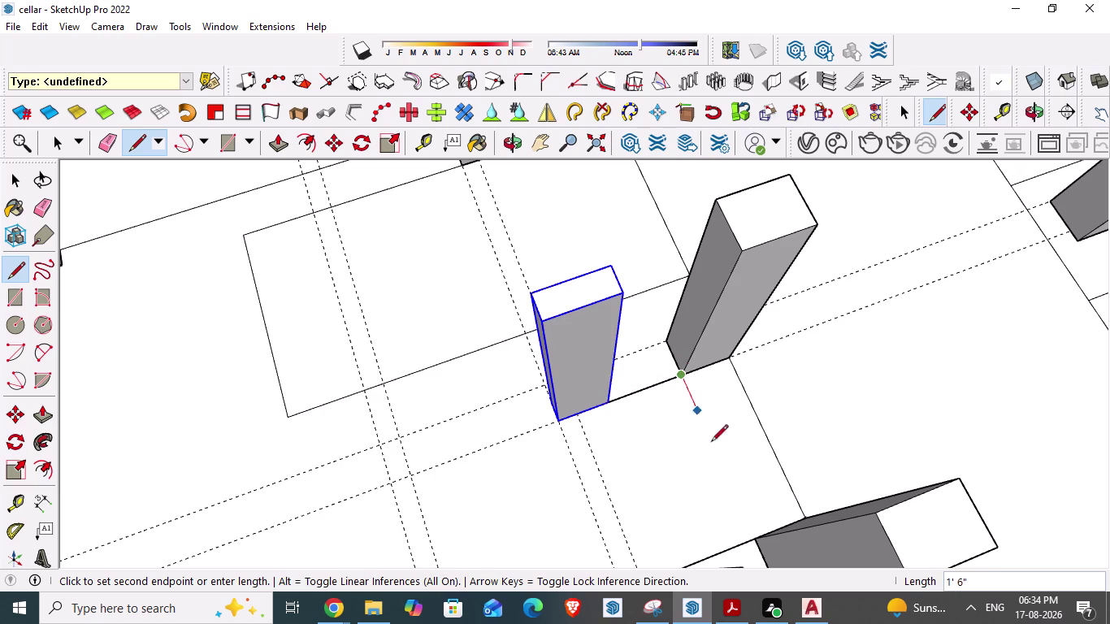
click(758, 535)
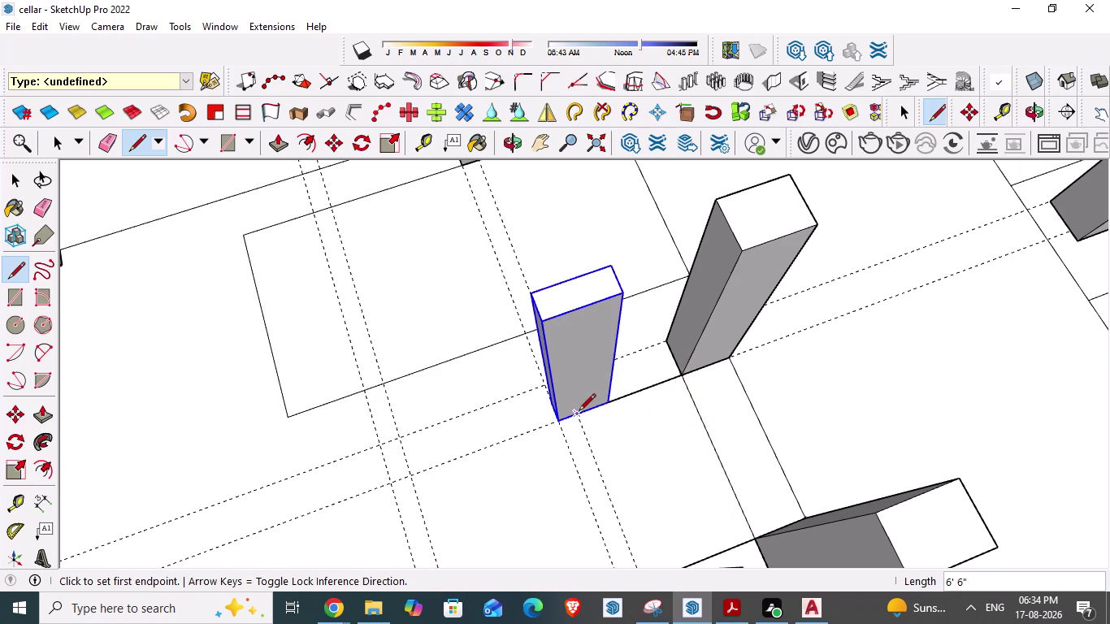
click(579, 412)
scroll(down, 3)
scroll(up, 3)
middle_drag(635, 517, 747, 547)
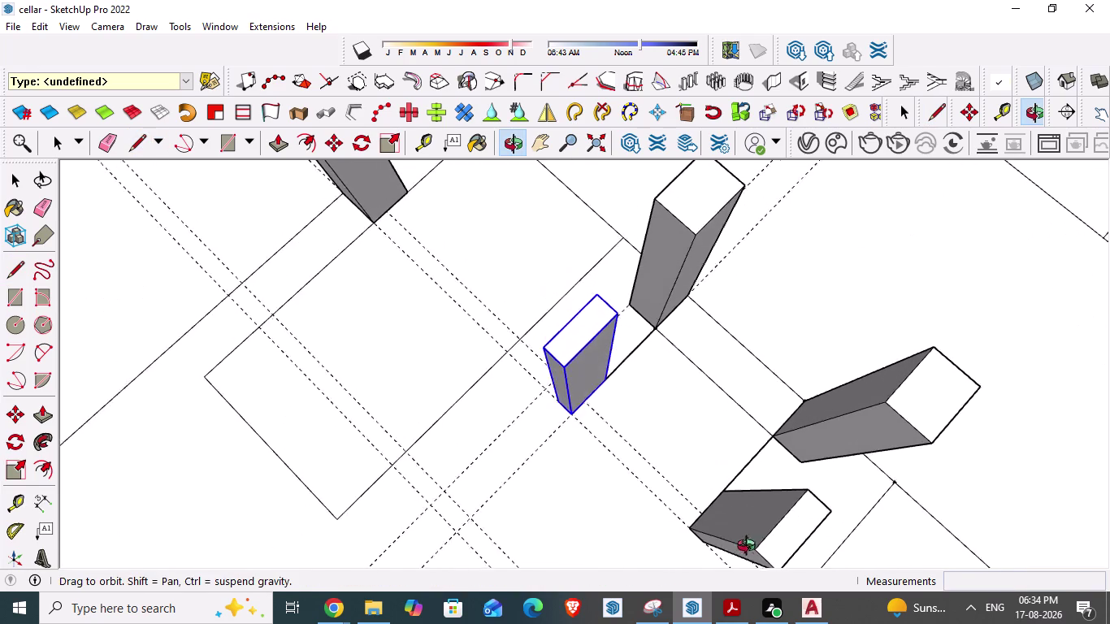
middle_drag(747, 548, 758, 546)
Close the narrow strip with an edge from the lower column corner to the thin column base.
click(707, 507)
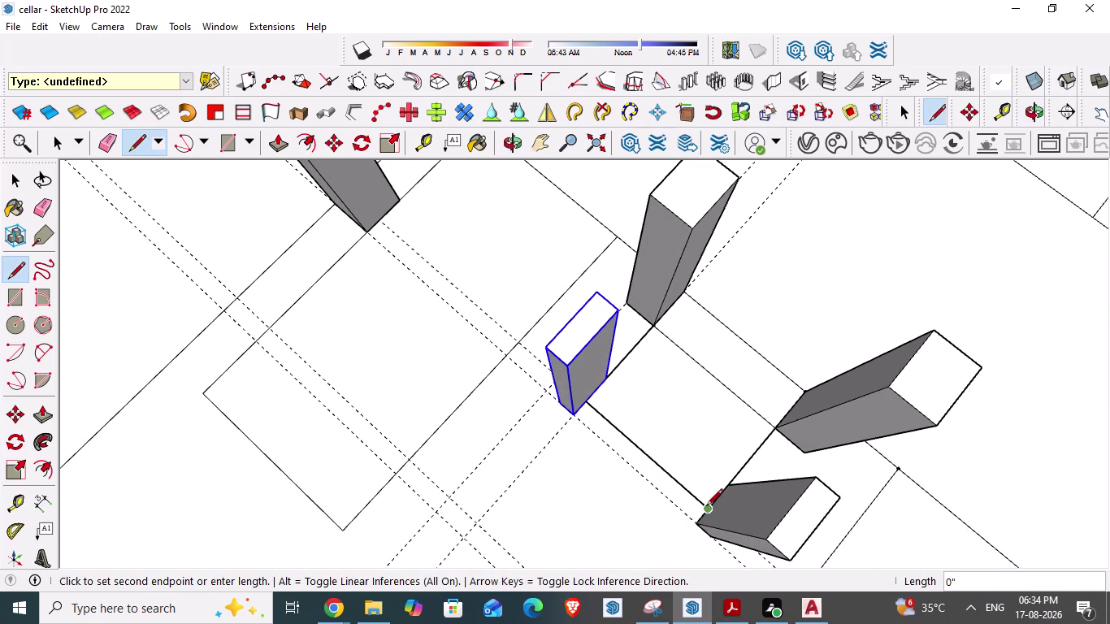
click(692, 530)
key(Escape)
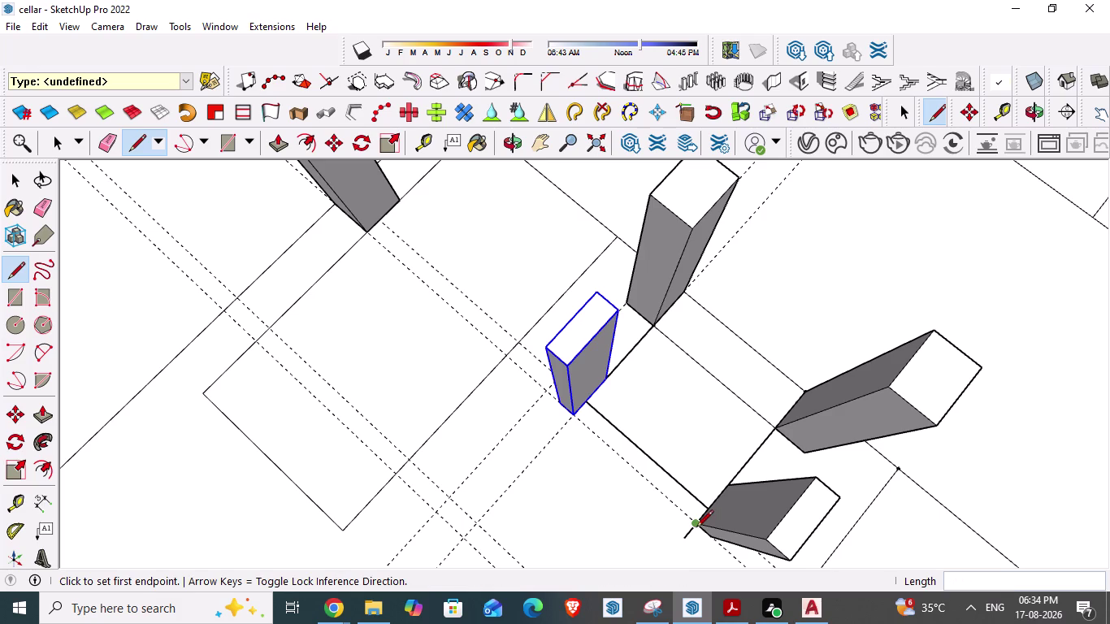
key(ctrl+z)
click(699, 526)
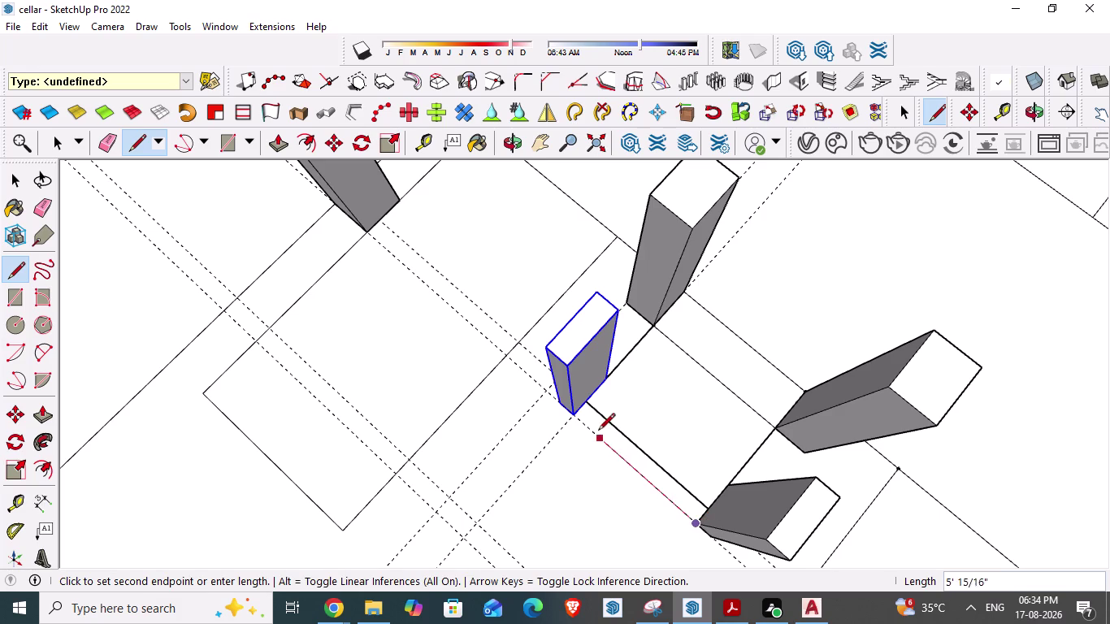
click(580, 412)
key(Escape)
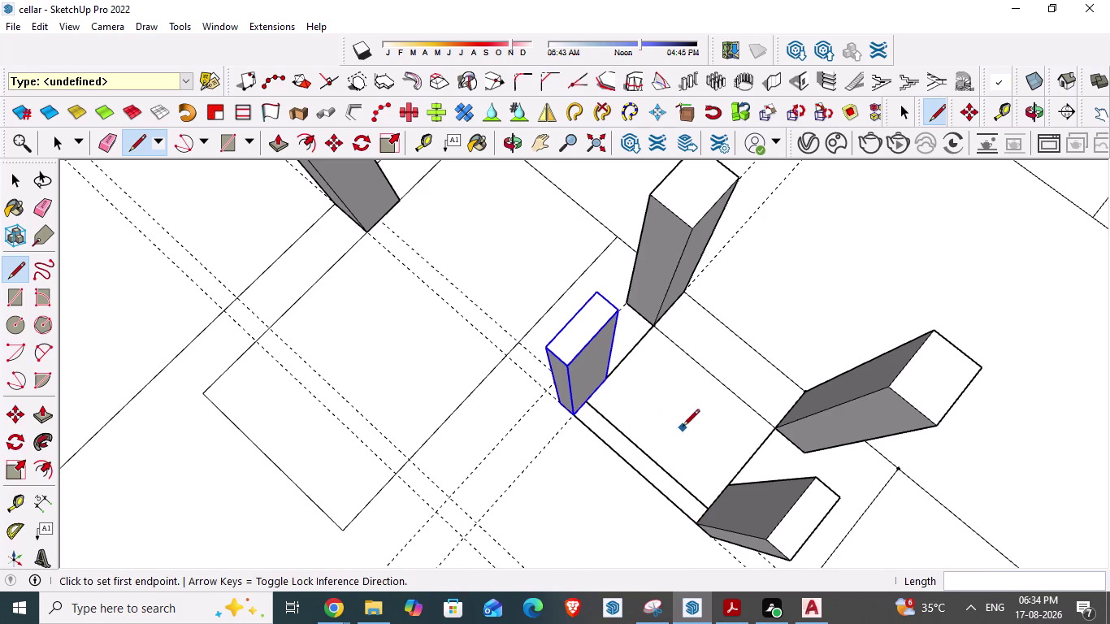
Start a 9-inch Tape Measure guide from the strip's edge, then switch to AutoCAD.
key(t)
click(636, 442)
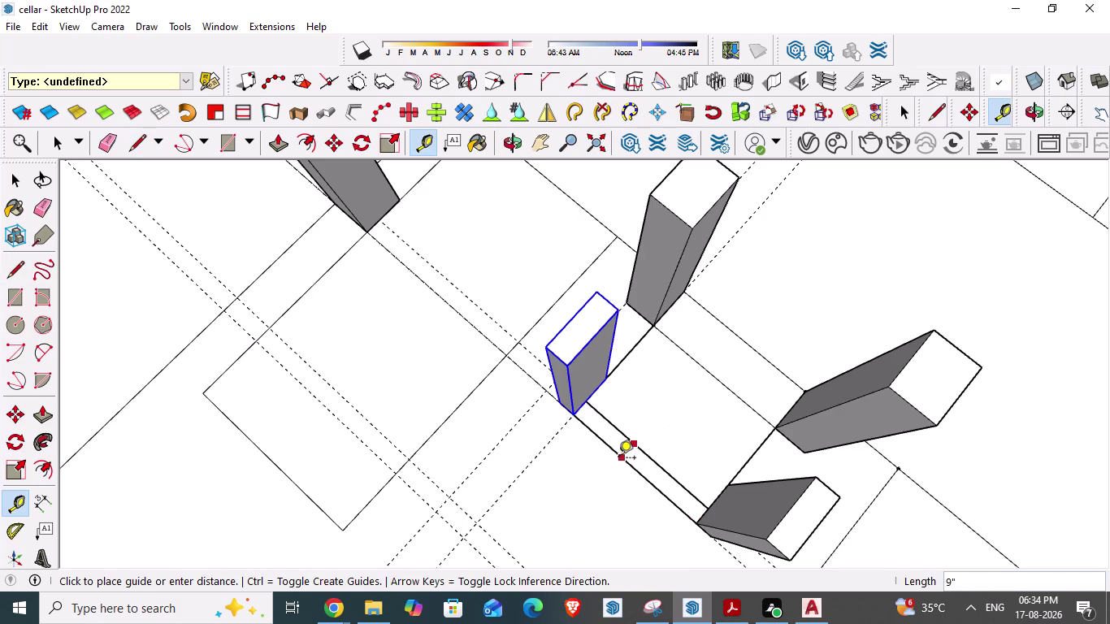
key(Escape)
key(alt+Tab)
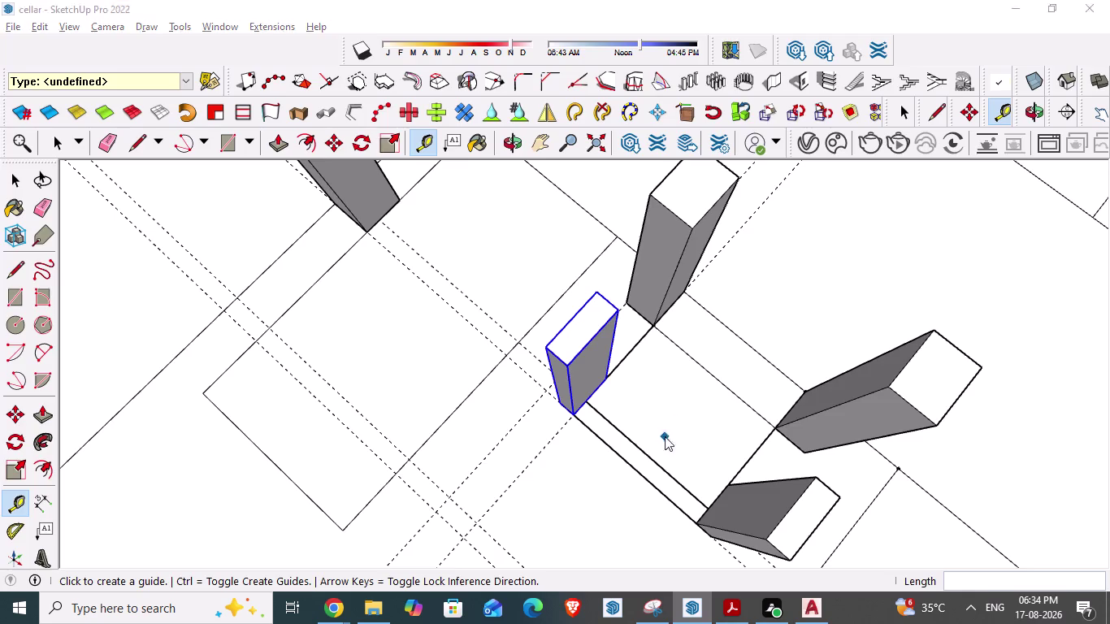
scroll(up, 3)
scroll(down, 3)
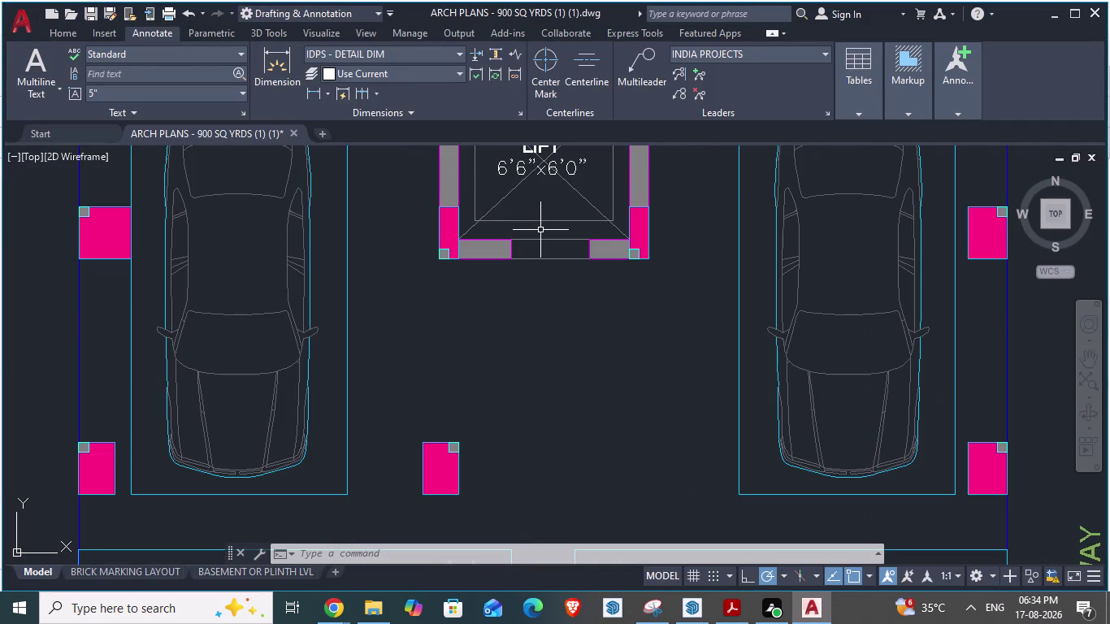
Preview an aligned dimension on the lift wall (about 2'-9"), cancel it, and return to SketchUp.
key(space)
click(534, 241)
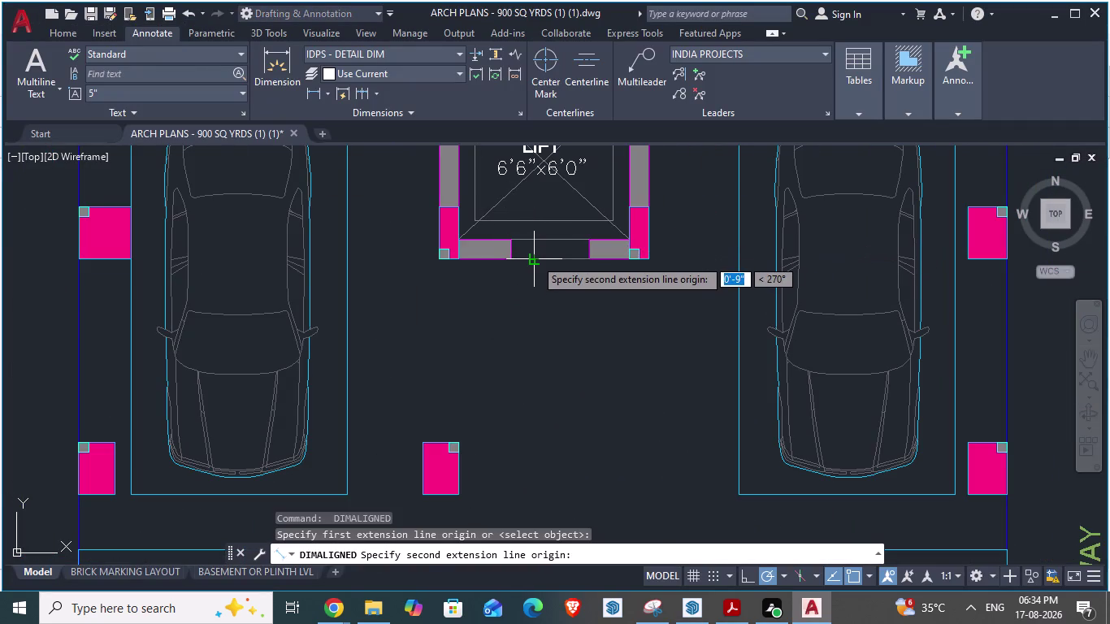
key(Escape)
scroll(down, 3)
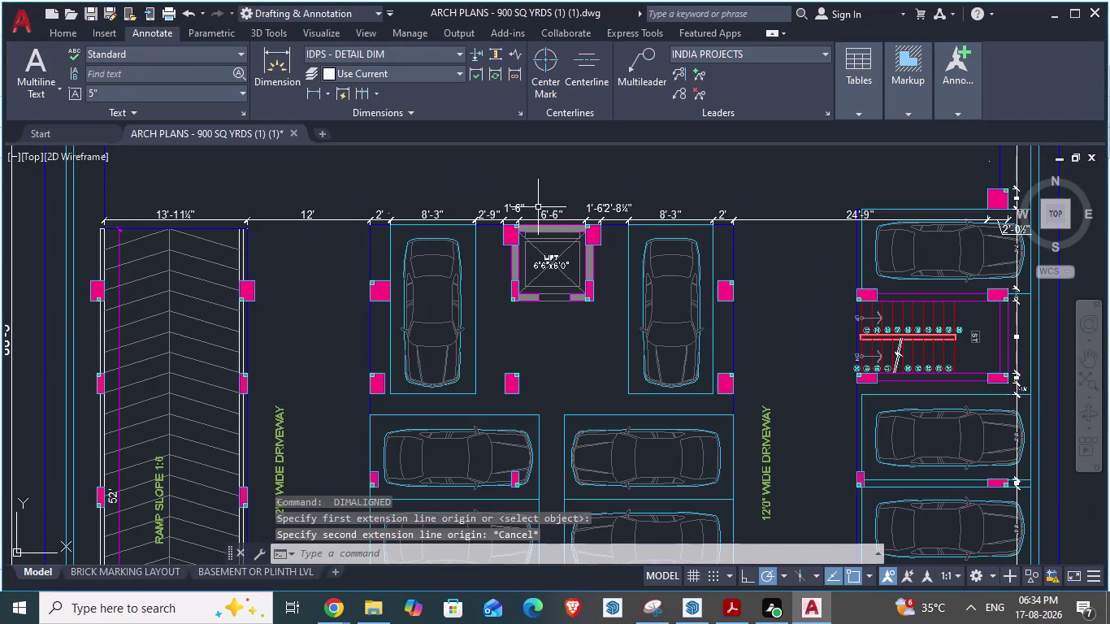
scroll(up, 3)
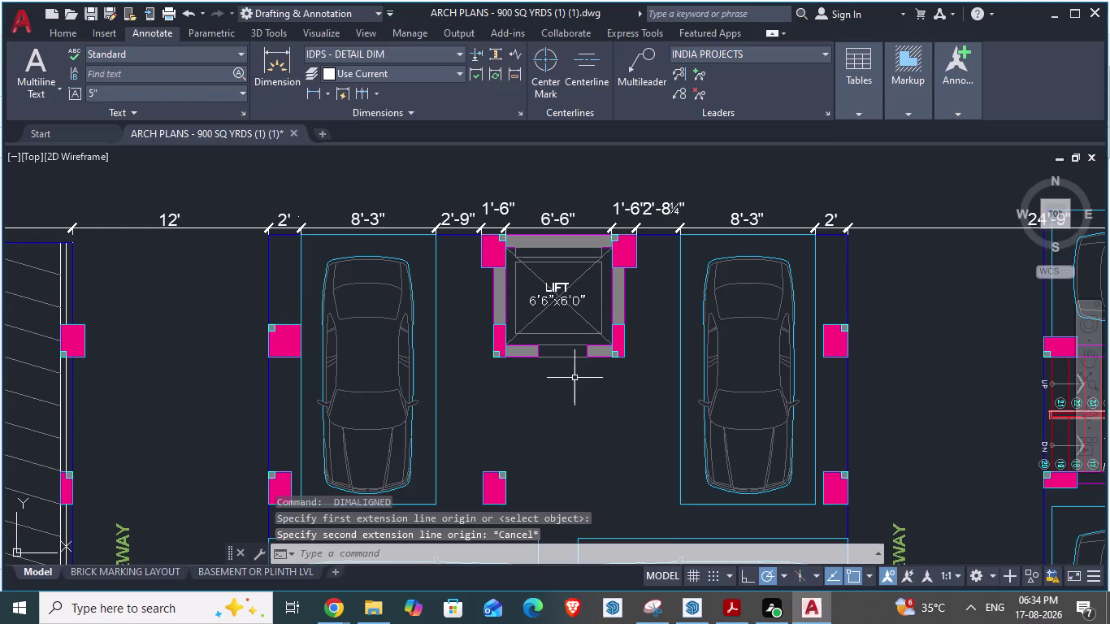
key(alt+Tab)
scroll(up, 3)
middle_drag(634, 347, 695, 390)
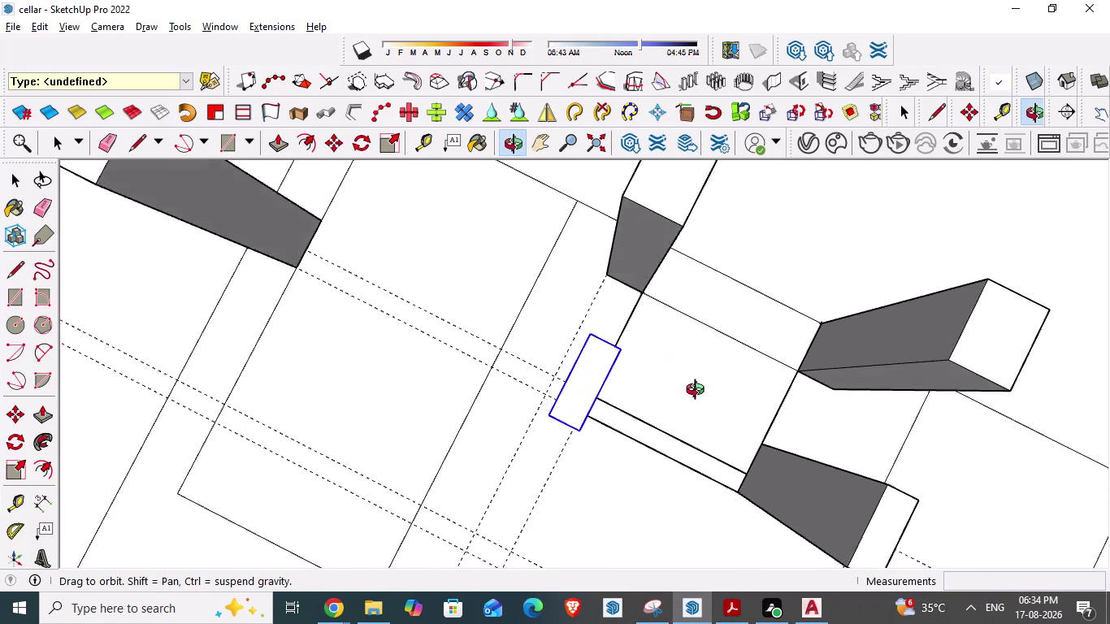
middle_drag(696, 390, 741, 388)
middle_drag(569, 301, 570, 342)
scroll(up, 3)
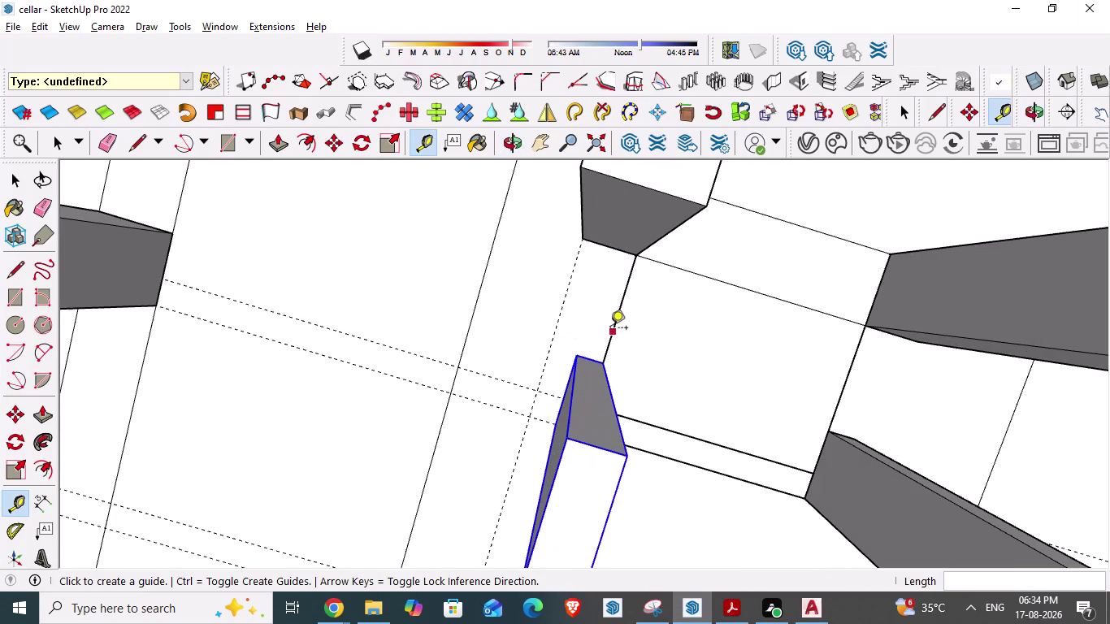
key(l)
click(578, 359)
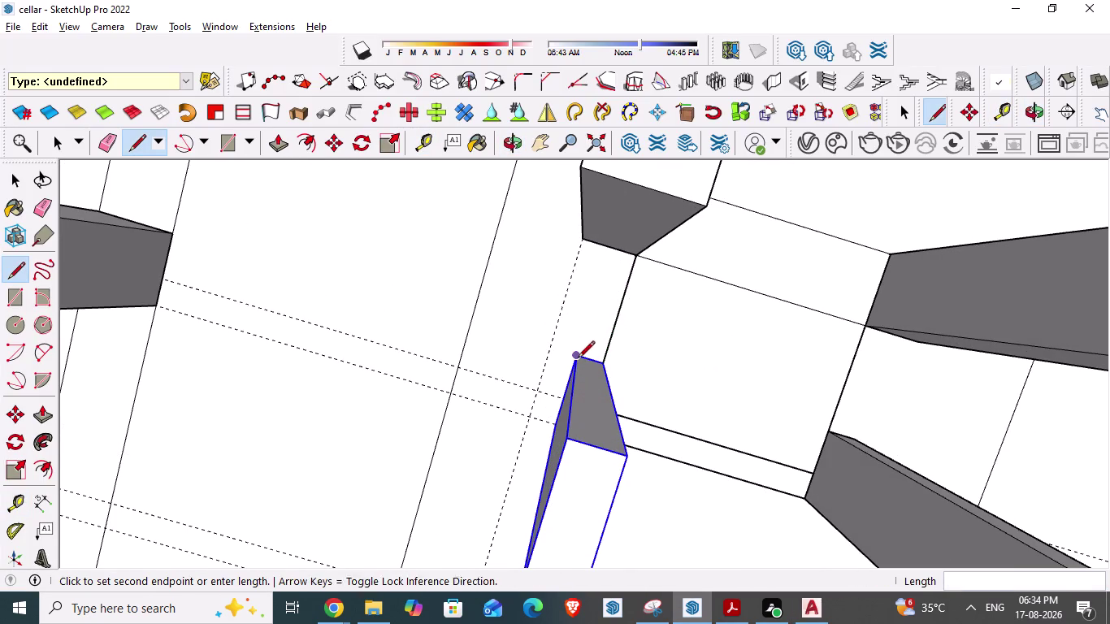
click(602, 246)
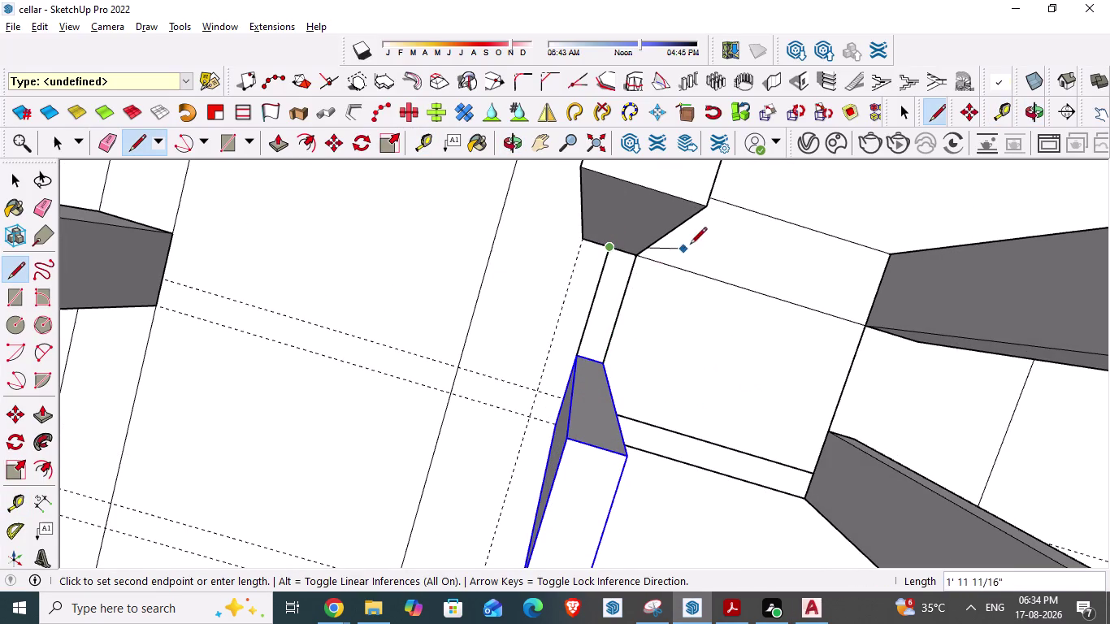
key(Escape)
scroll(down, 3)
middle_drag(592, 280, 464, 233)
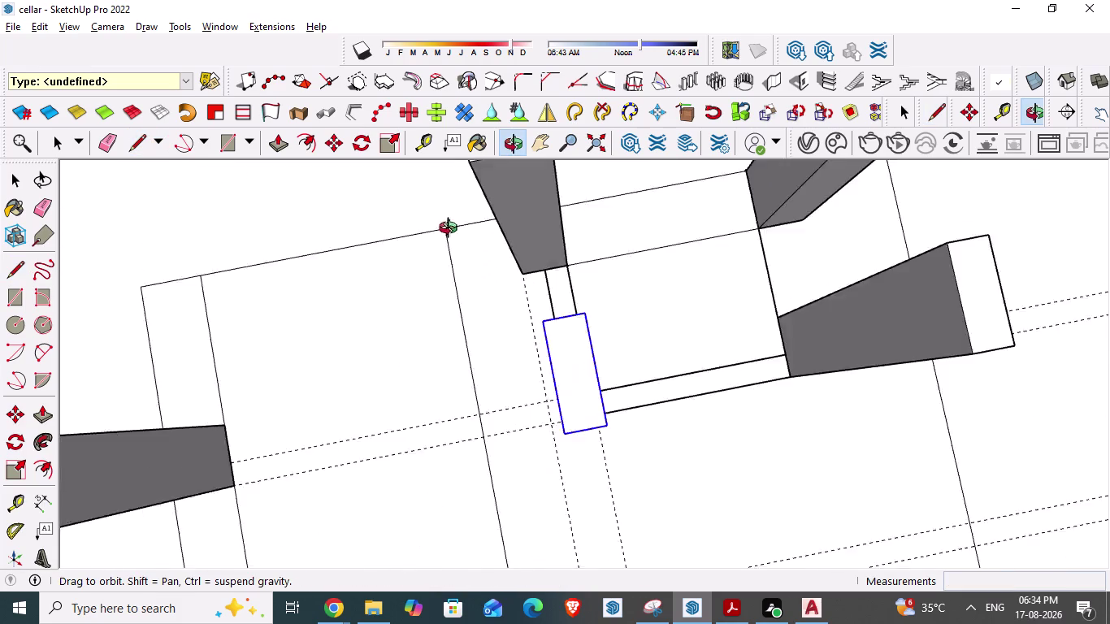
middle_drag(465, 233, 345, 230)
middle_drag(597, 238, 330, 233)
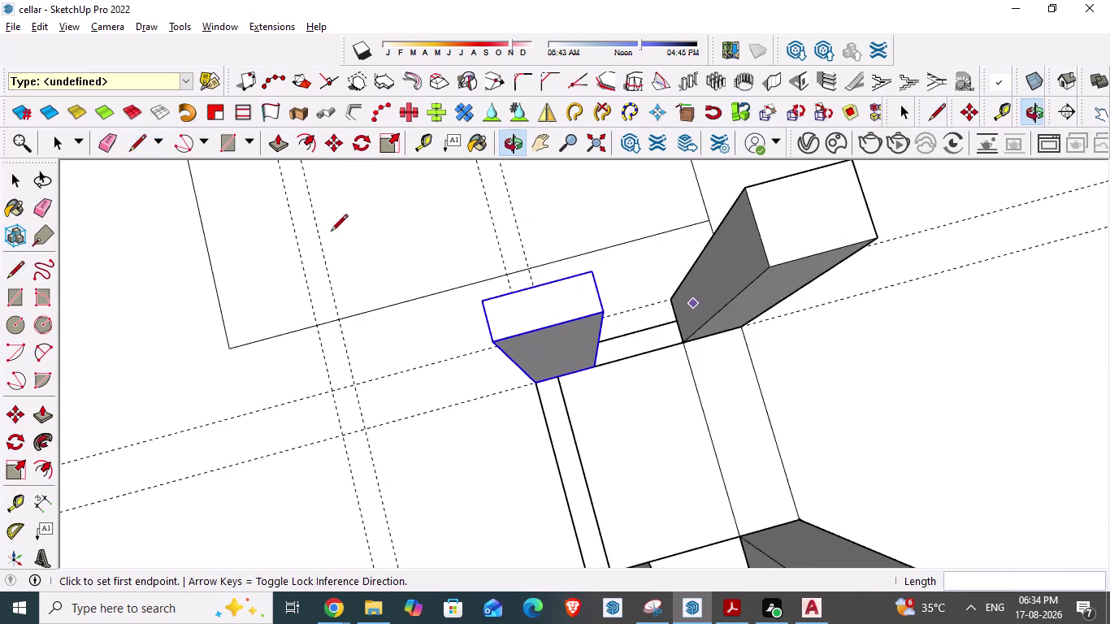
scroll(down, 3)
middle_drag(493, 307, 442, 275)
key(alt+Tab)
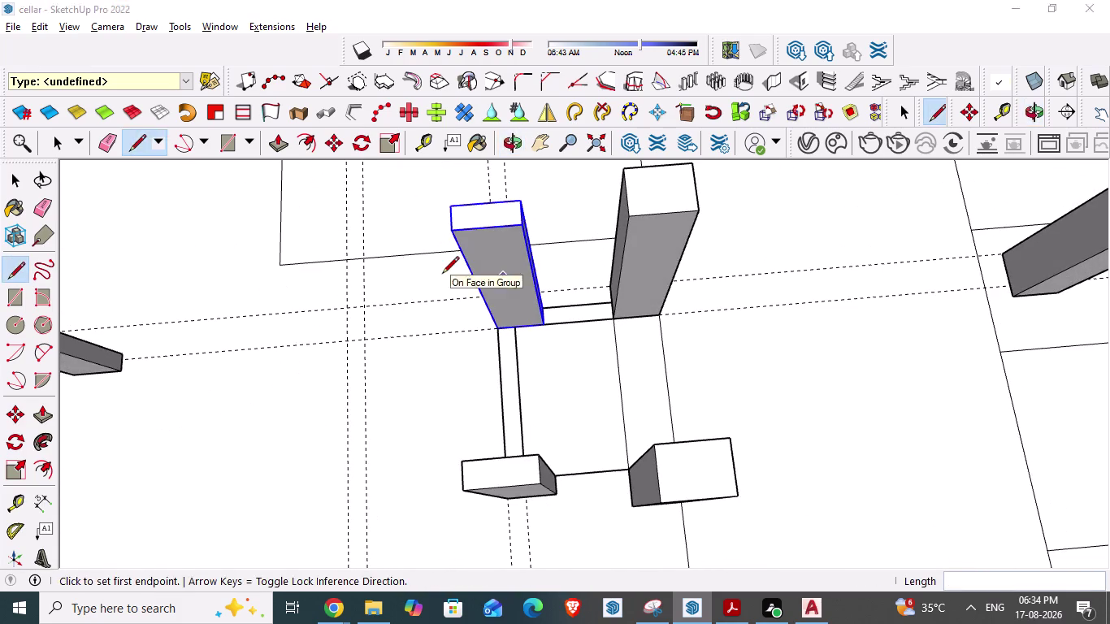
key(alt+Tab)
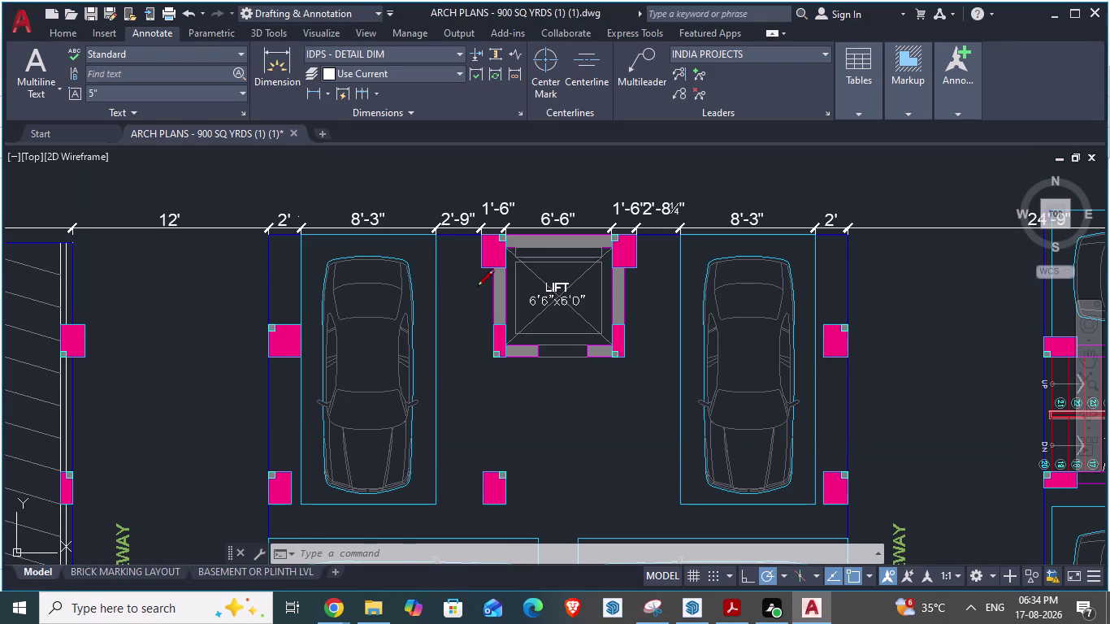
key(space)
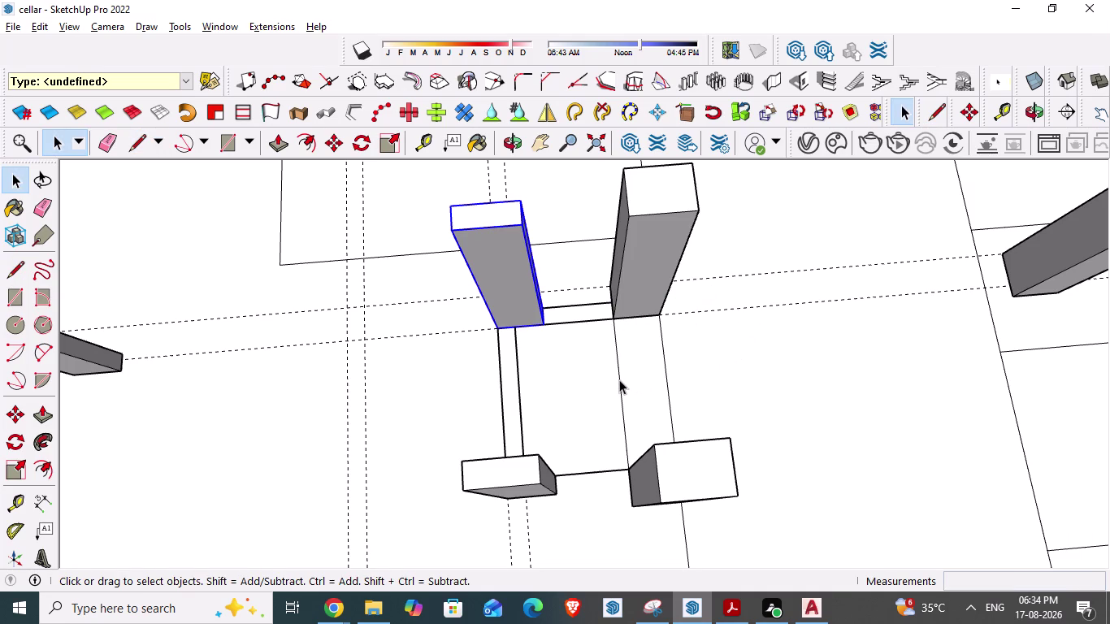
click(620, 380)
key(Delete)
scroll(up, 3)
middle_drag(626, 376, 619, 388)
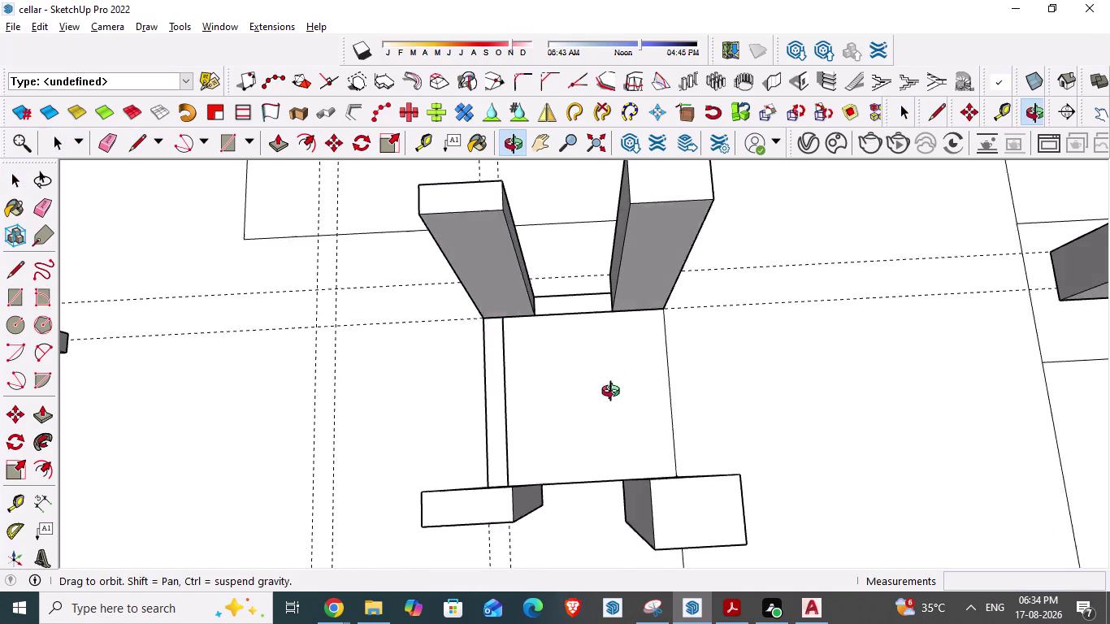
middle_drag(619, 388, 607, 401)
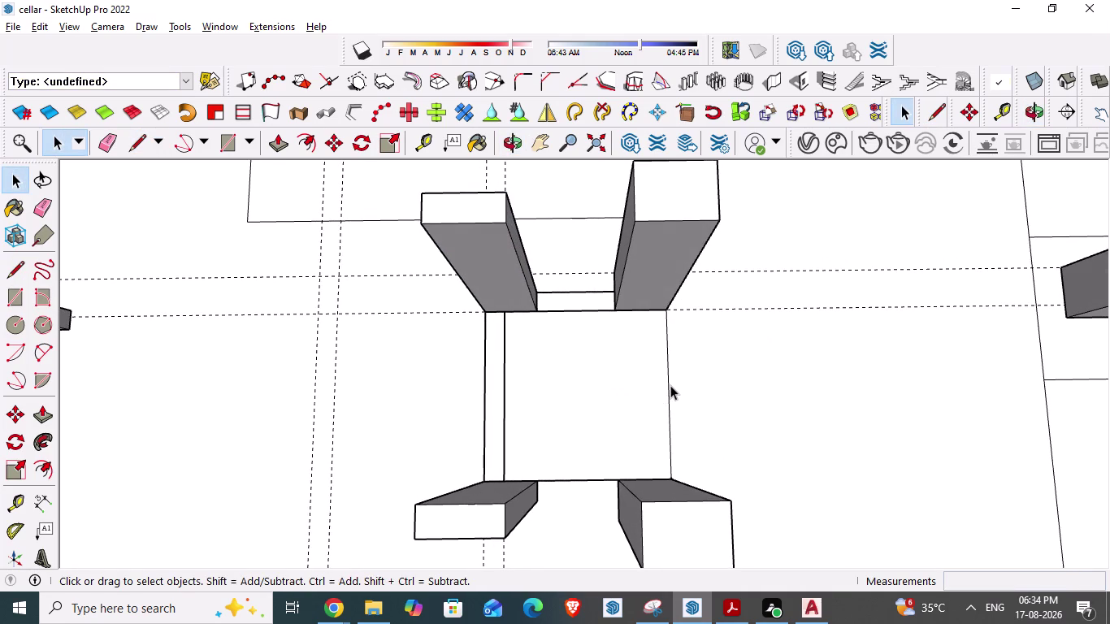
key(t)
Place a 9" guide from the lift floor's right edge and draw an edge along it.
click(670, 385)
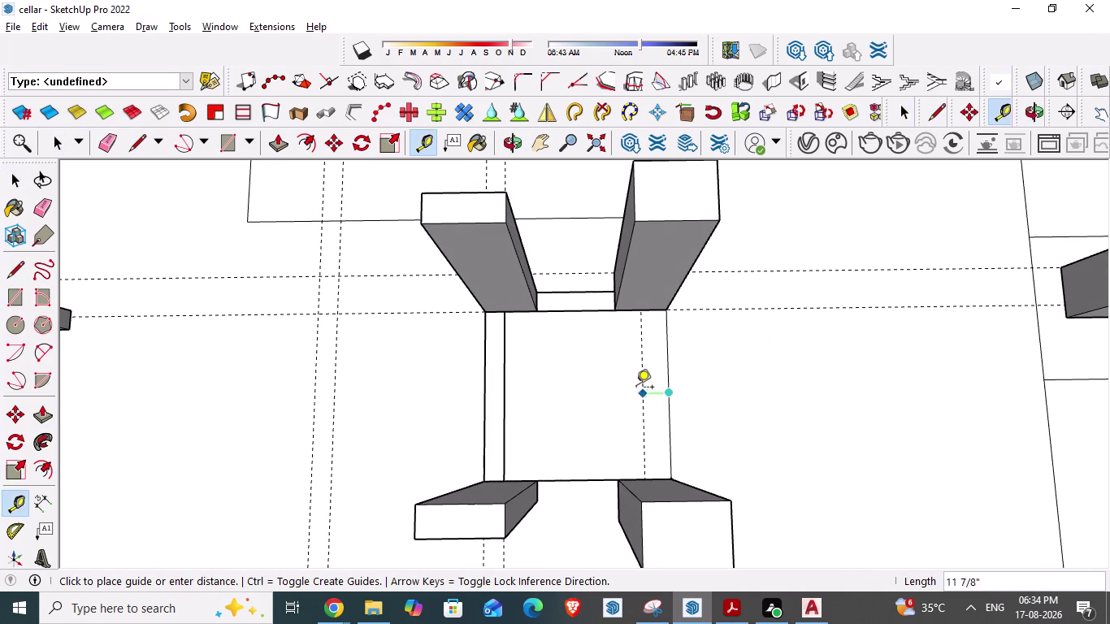
text(9")
key(Return)
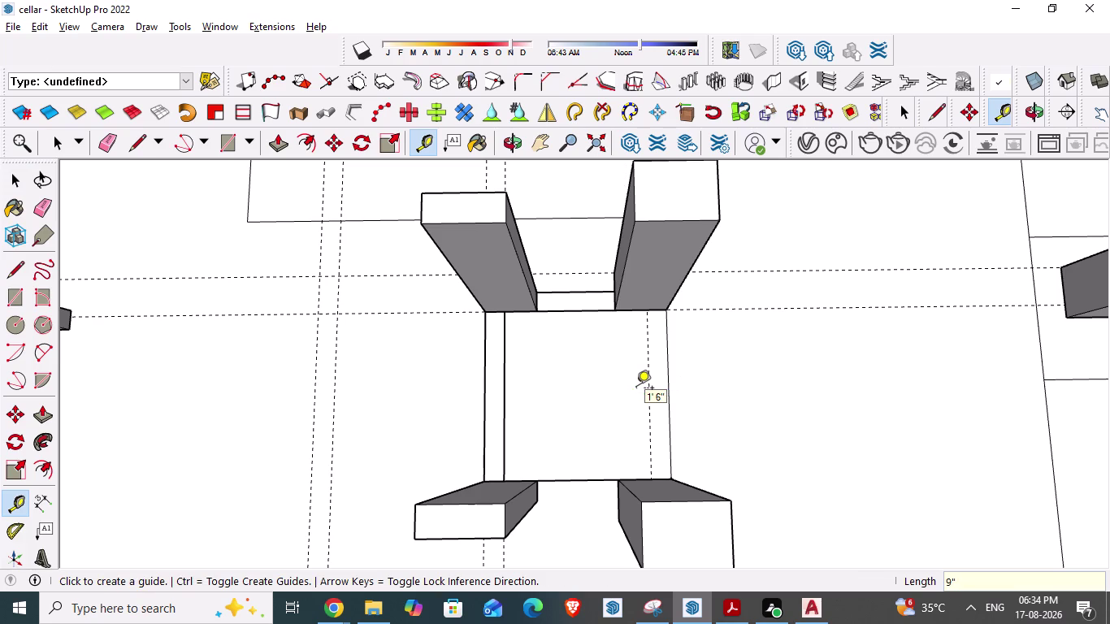
key(l)
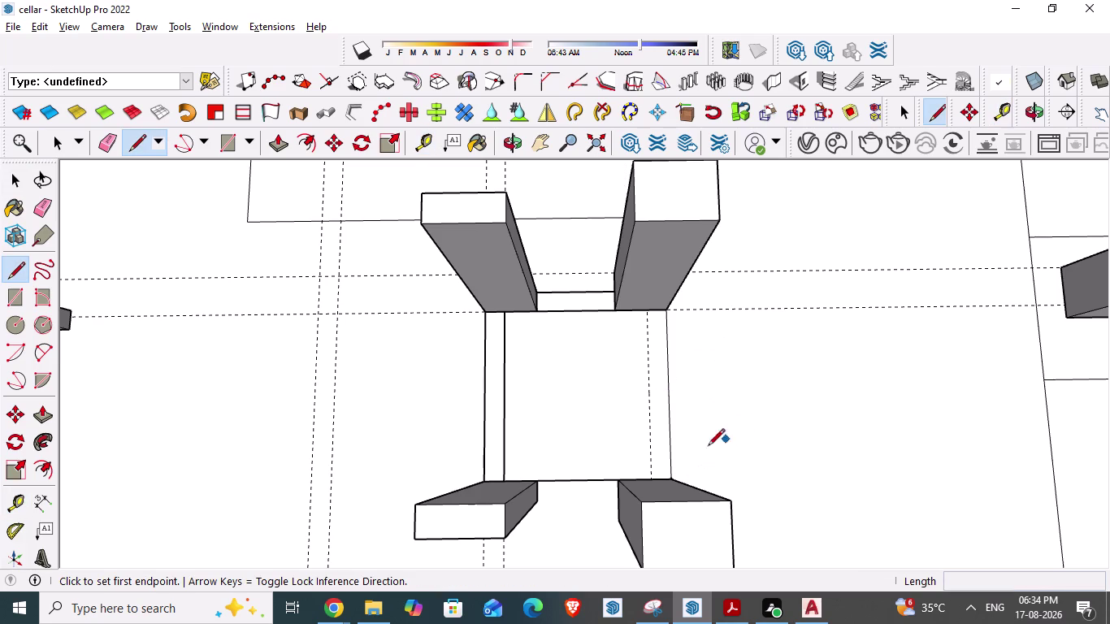
click(656, 475)
click(645, 312)
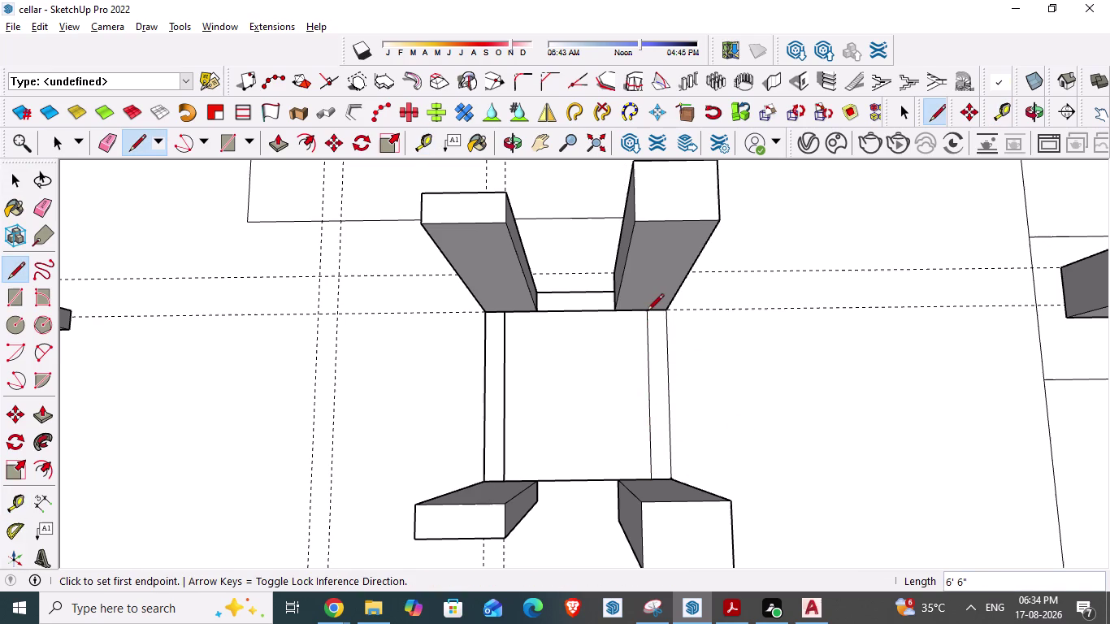
Draw an edge across the lift floor's bottom to the right column, then check the new edges.
middle_drag(564, 475, 574, 378)
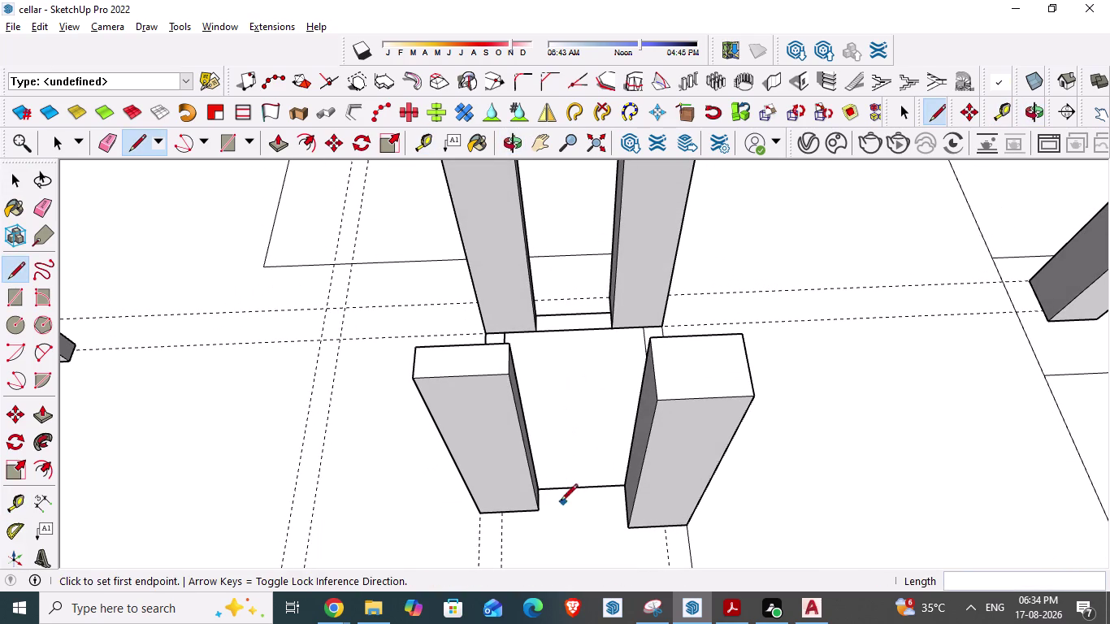
click(541, 513)
click(624, 511)
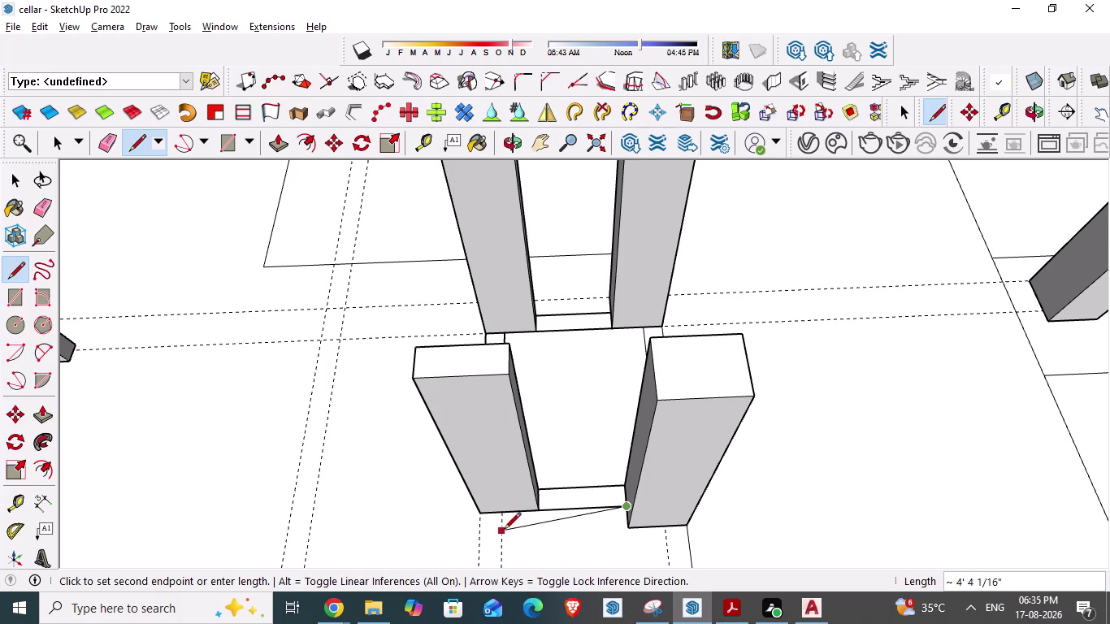
key(Escape)
middle_drag(502, 495, 874, 552)
middle_drag(643, 418, 648, 465)
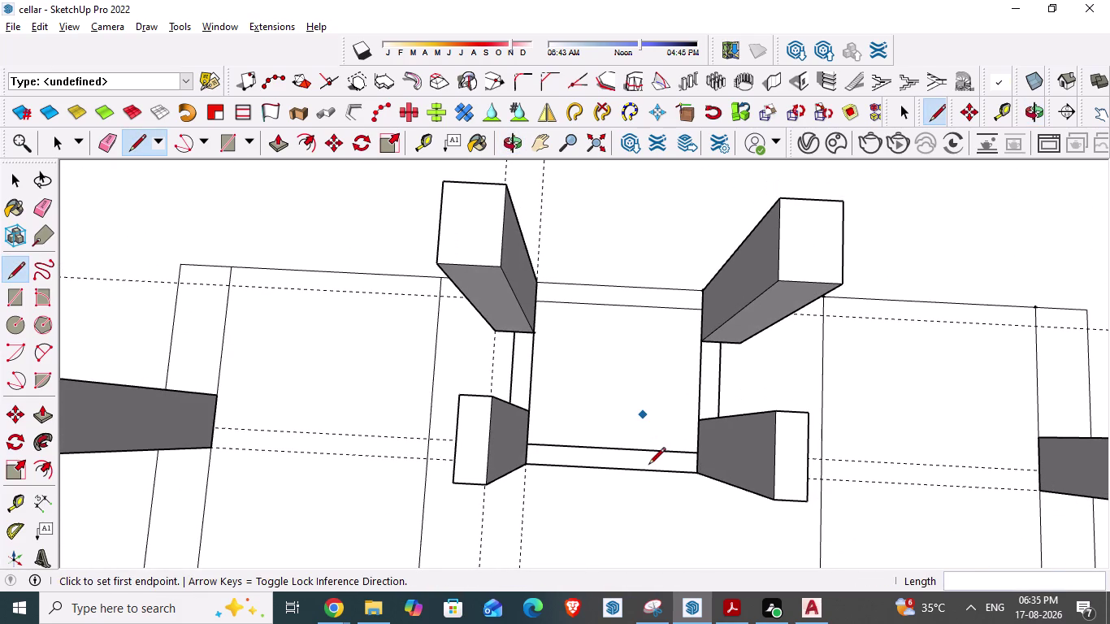
middle_drag(609, 487, 632, 428)
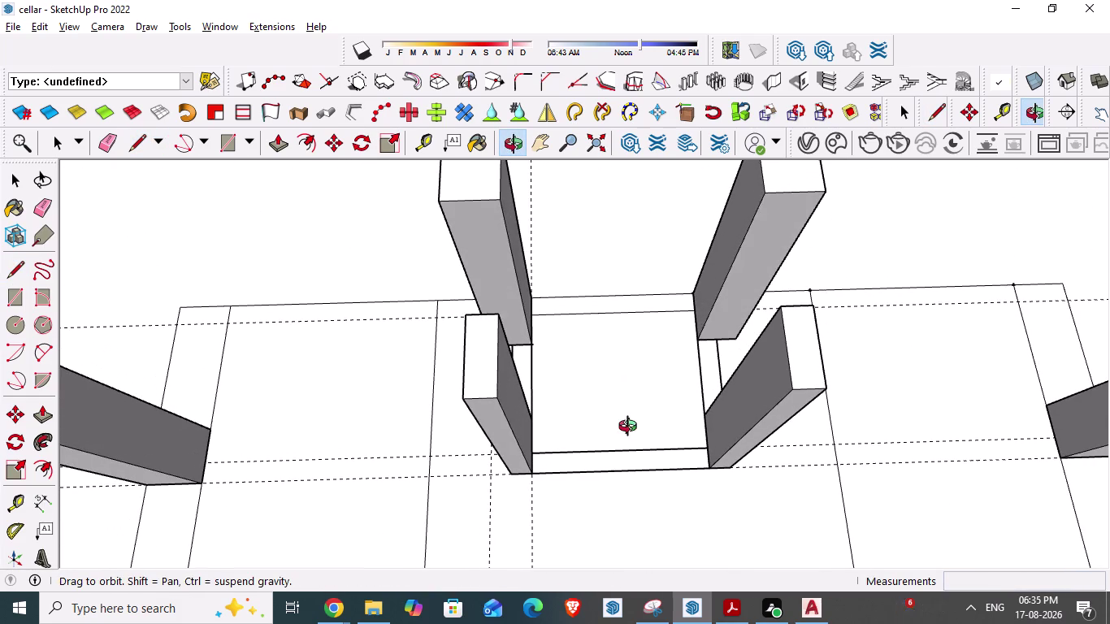
middle_drag(631, 428, 631, 430)
scroll(down, 3)
middle_drag(629, 413, 402, 446)
scroll(down, 3)
middle_drag(477, 431, 676, 460)
scroll(down, 3)
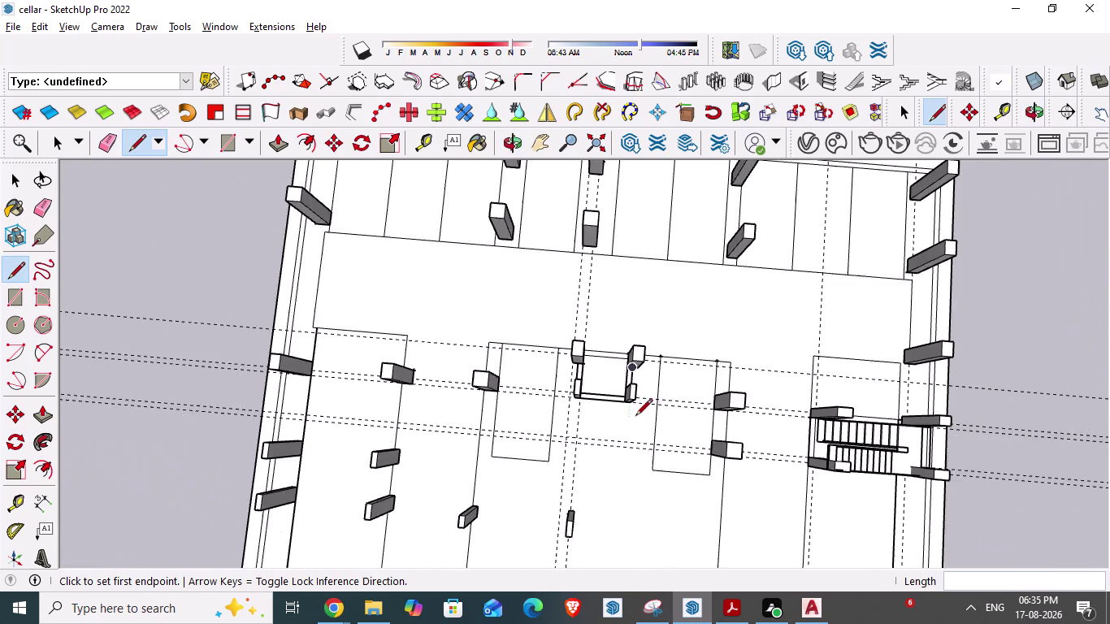
scroll(down, 3)
scroll(down, 3)
middle_drag(587, 478, 625, 402)
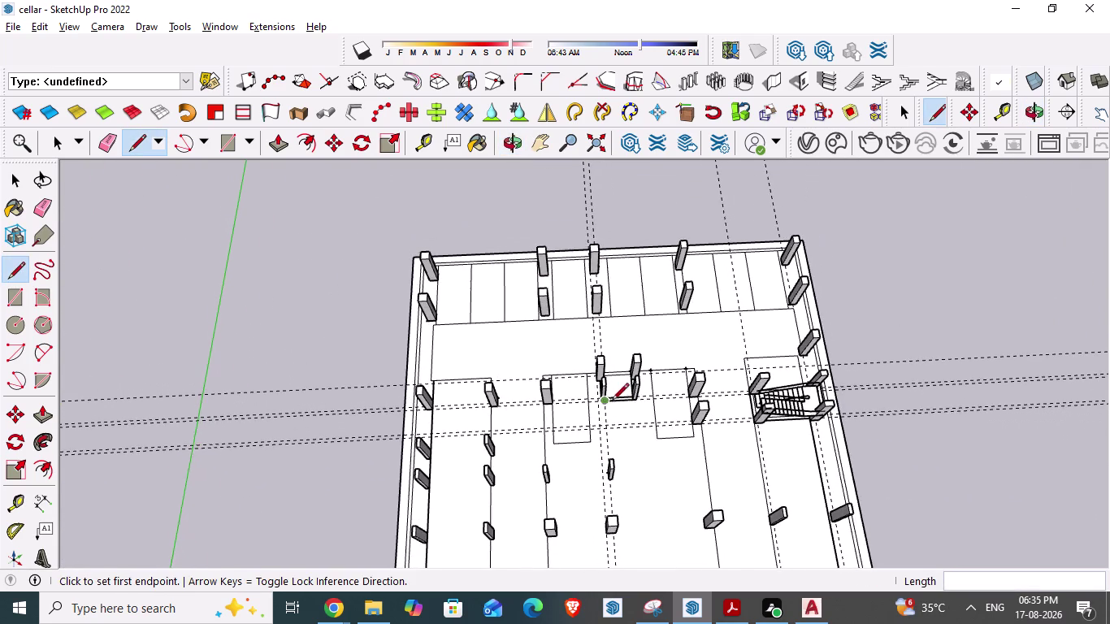
scroll(down, 3)
middle_drag(617, 420, 602, 469)
scroll(up, 3)
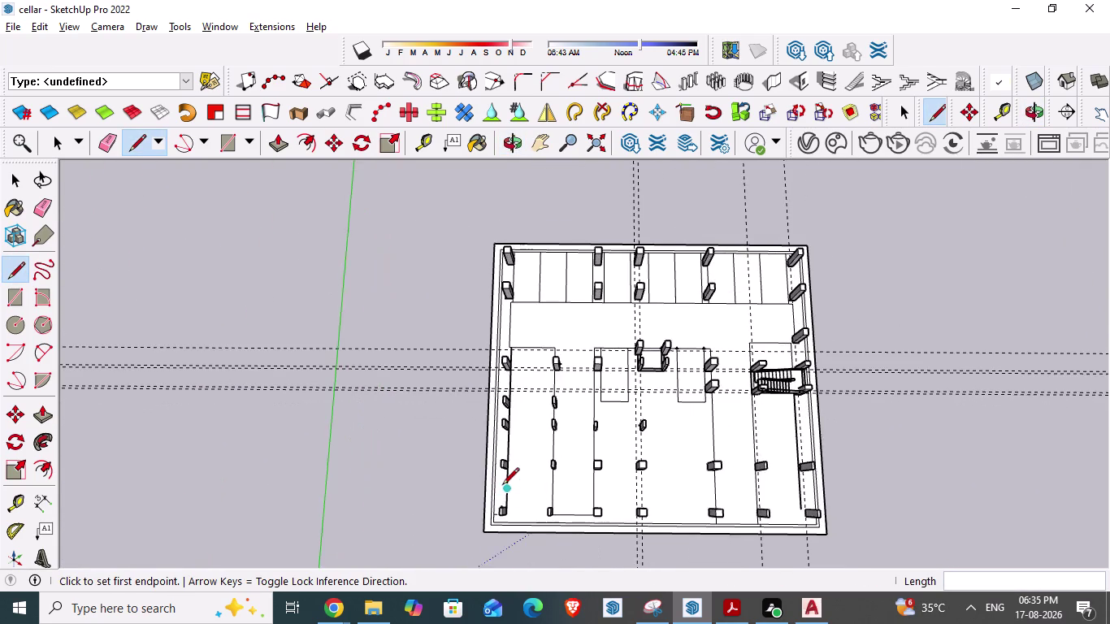
scroll(up, 3)
key(alt+Tab)
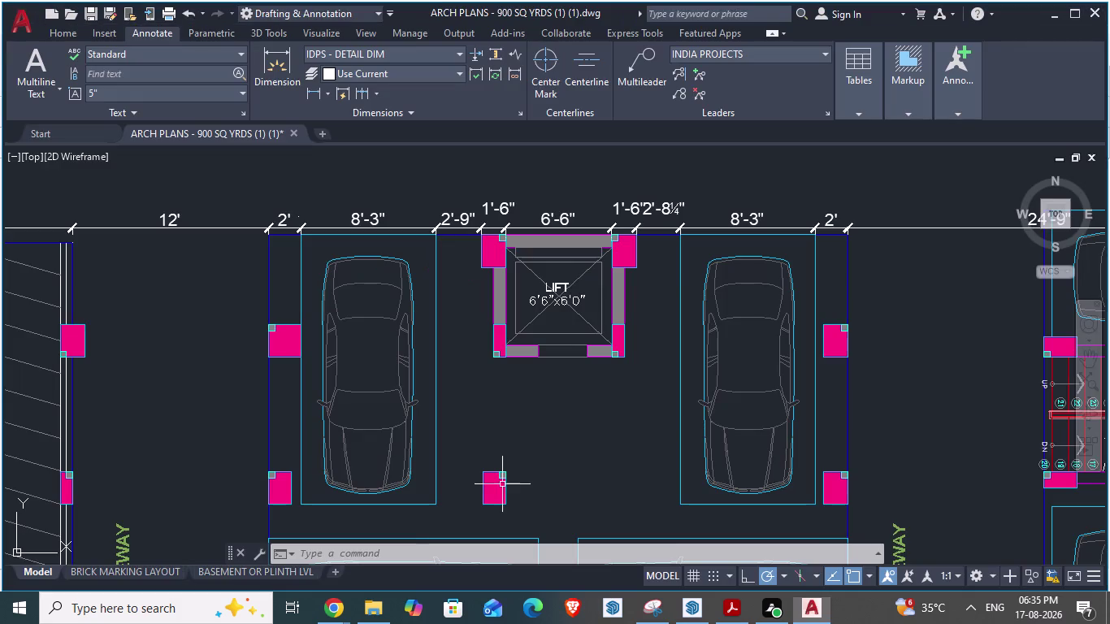
key(alt+Tab)
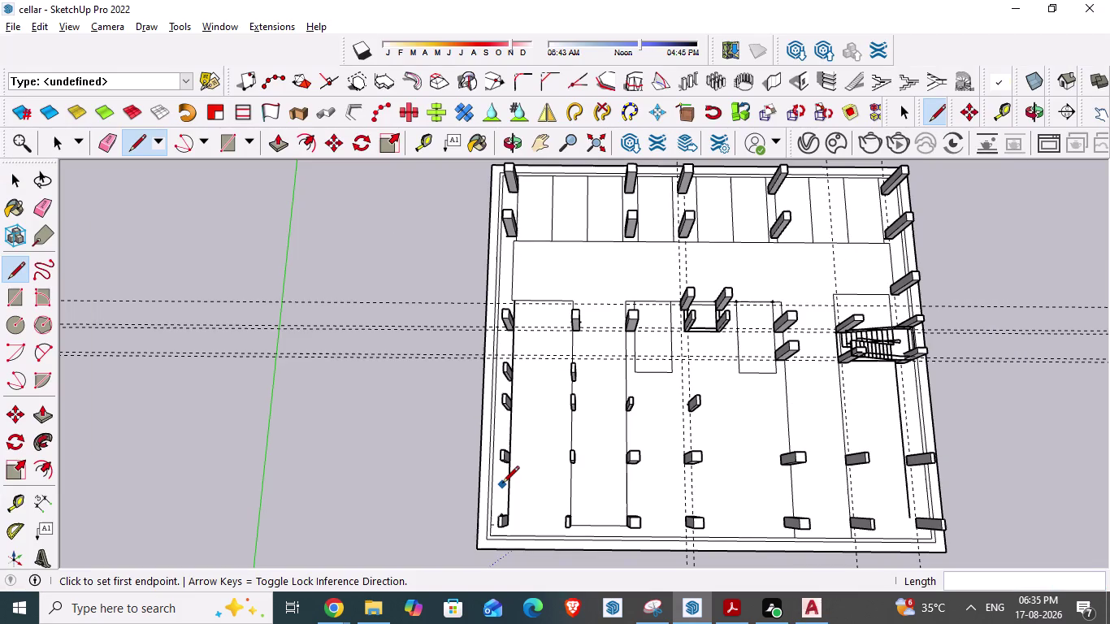
key(alt+Tab)
scroll(down, 3)
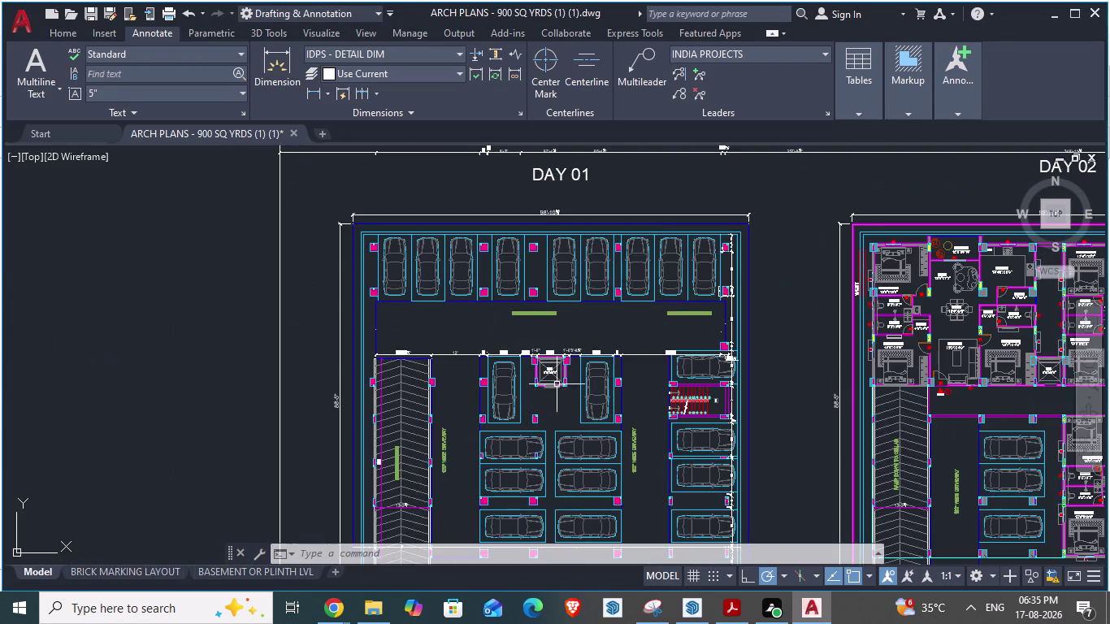
scroll(down, 3)
key(alt+Tab)
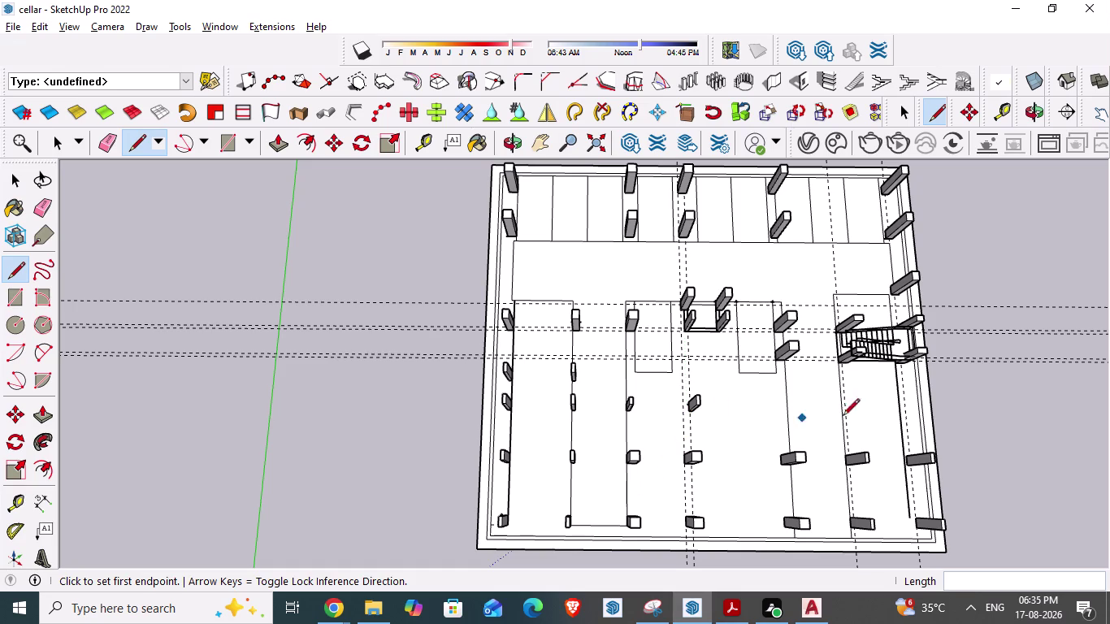
scroll(down, 3)
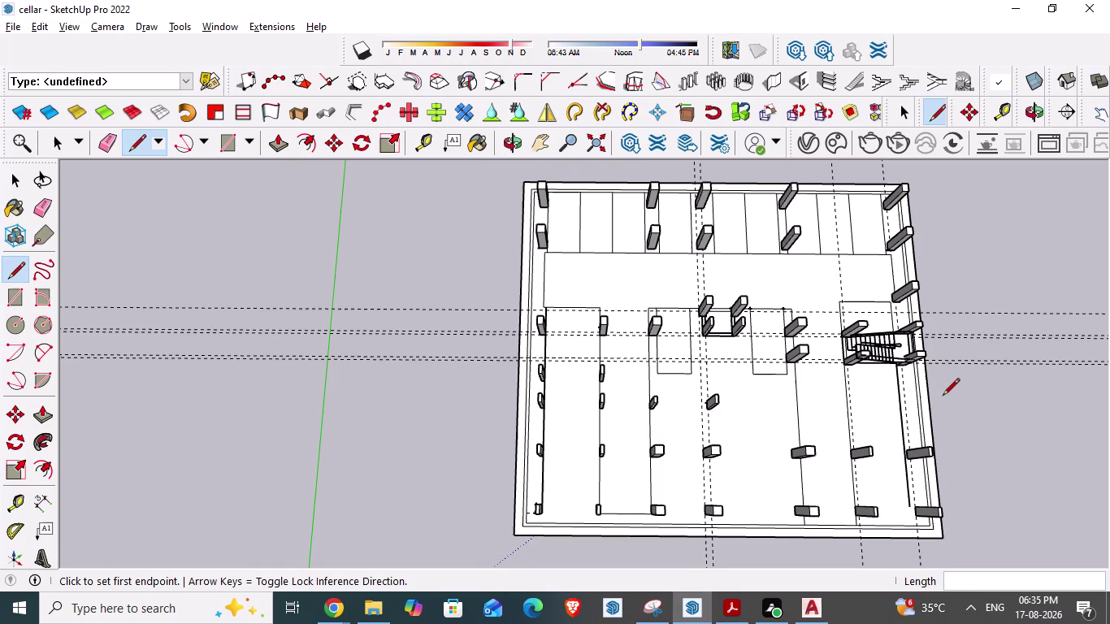
key(alt+Tab)
scroll(up, 3)
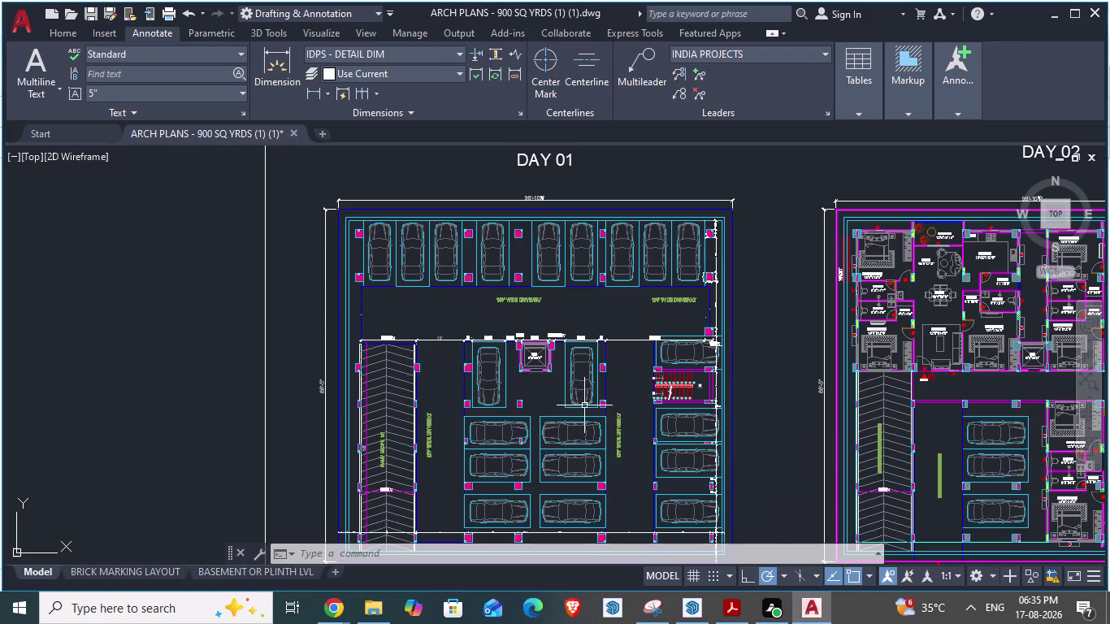
scroll(up, 3)
scroll(down, 3)
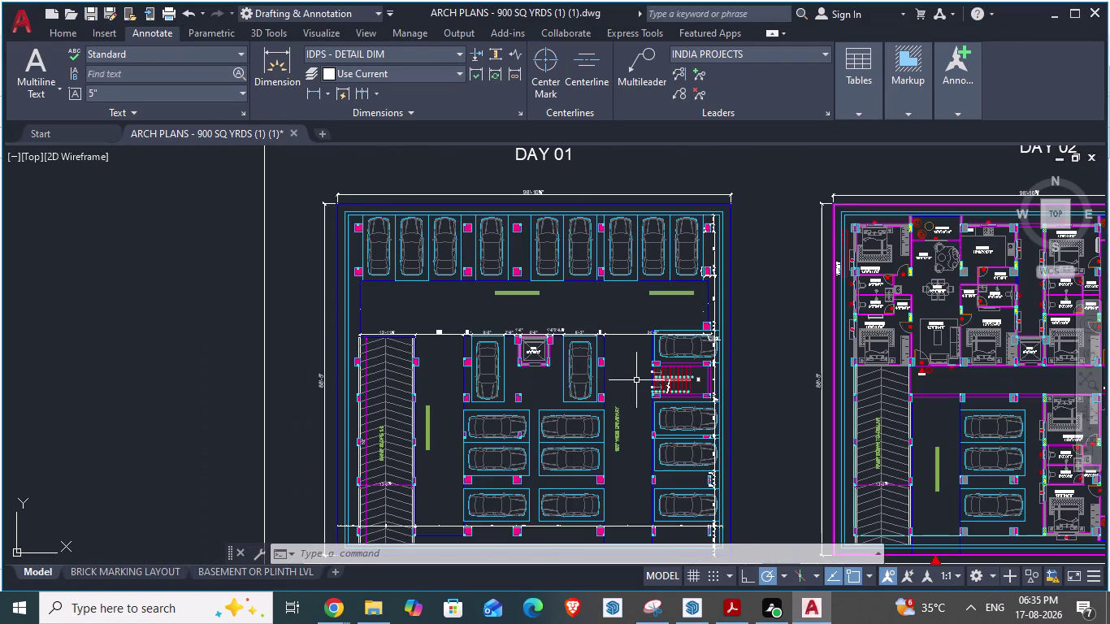
key(alt+Tab)
scroll(down, 3)
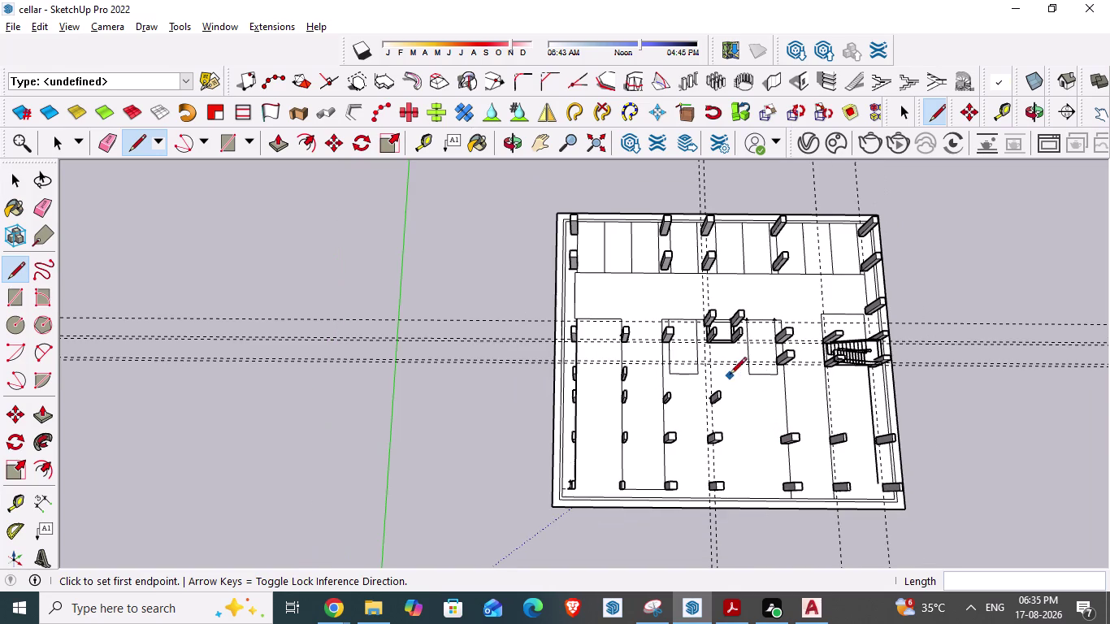
Save the model and erase the guide lines around the cellar.
key(ctrl+s)
key(e)
drag(386, 247, 405, 377)
drag(480, 301, 483, 337)
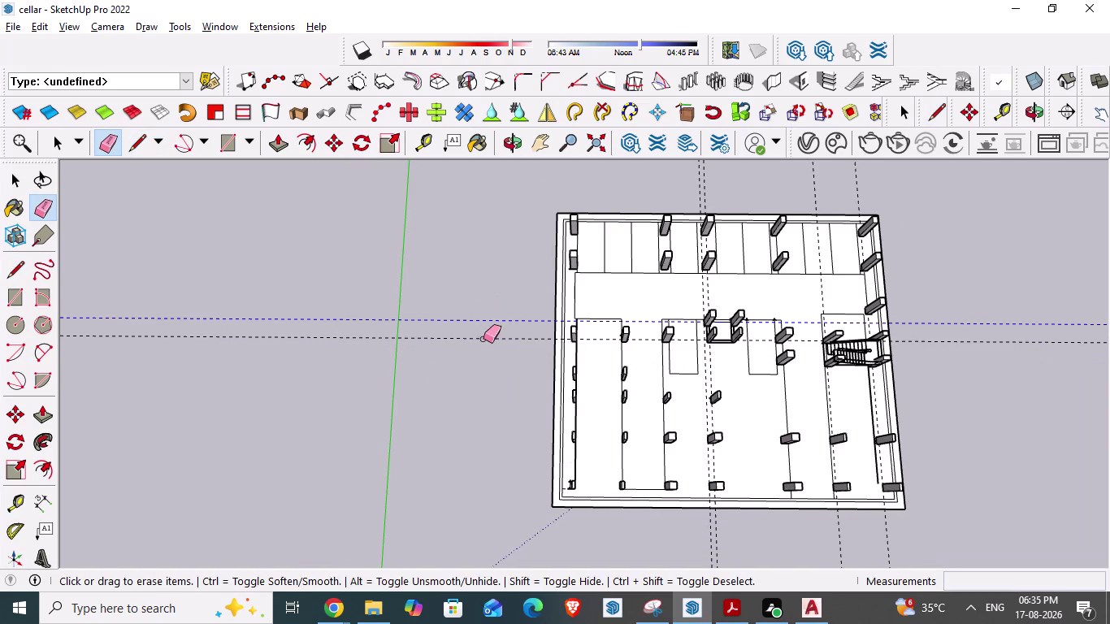
drag(483, 338, 491, 368)
scroll(down, 3)
drag(601, 173, 659, 172)
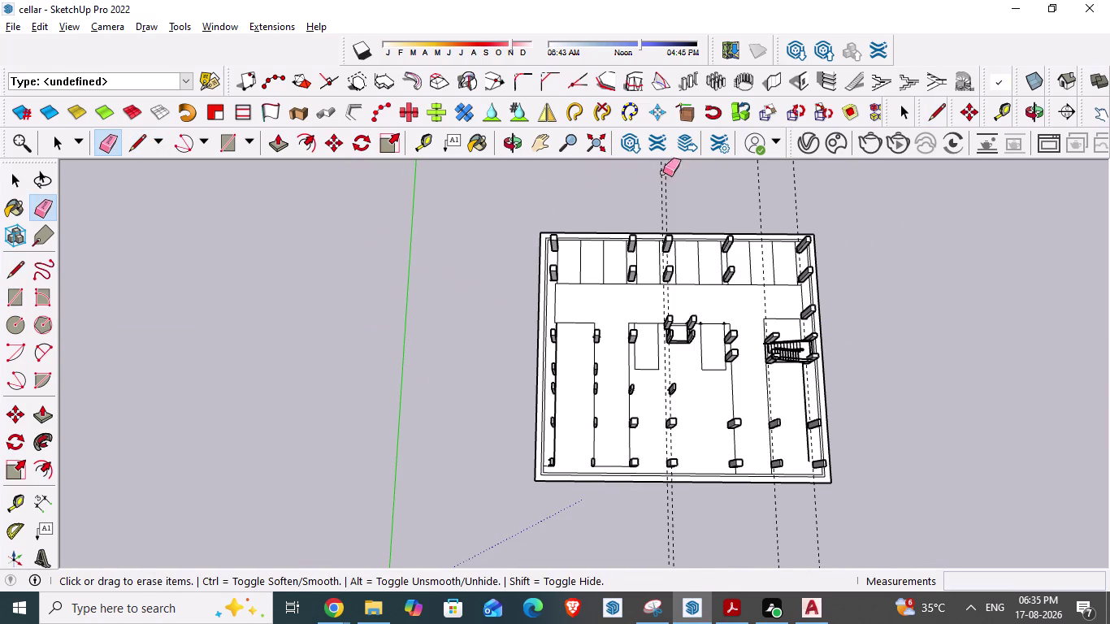
drag(659, 172, 824, 186)
scroll(down, 3)
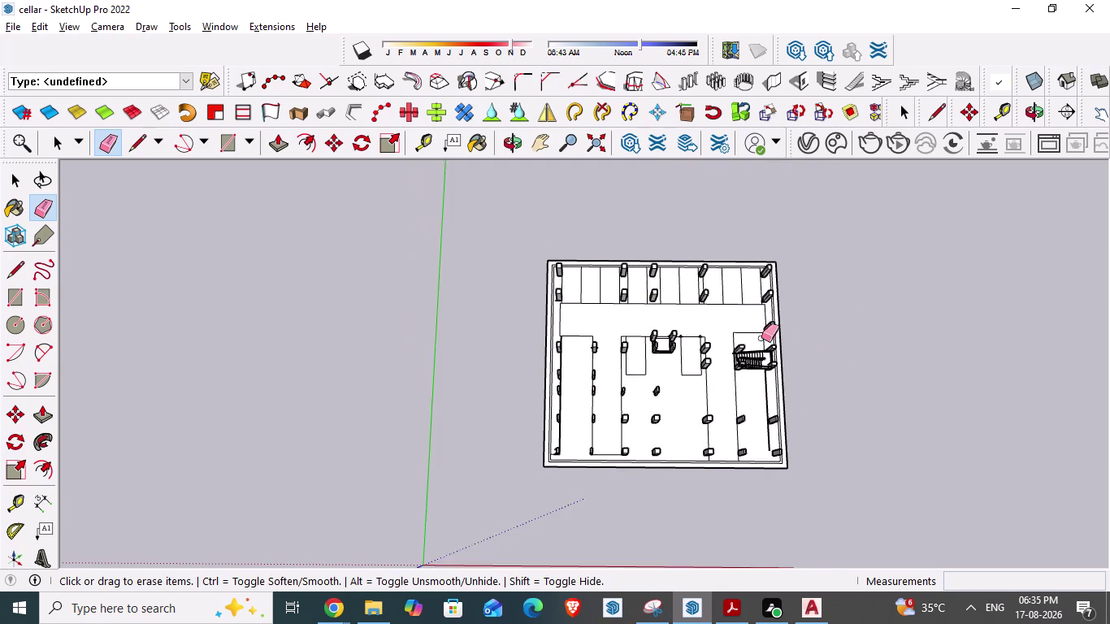
scroll(up, 3)
scroll(up, 3)
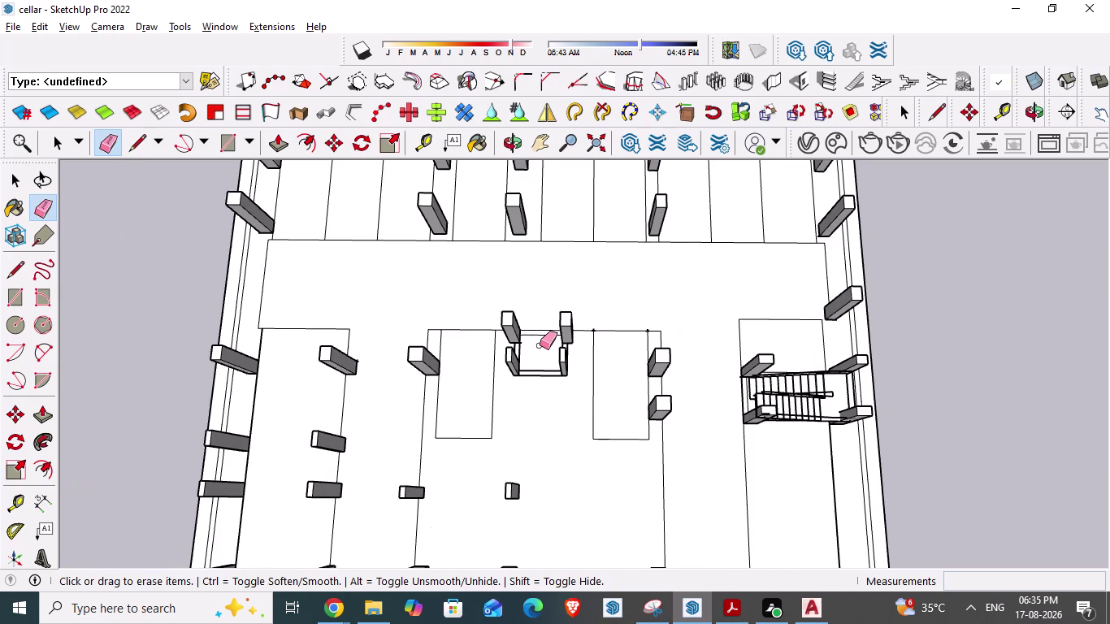
Return to Select, view the whole cellar, and switch to the 3D Warehouse browser tab.
key(space)
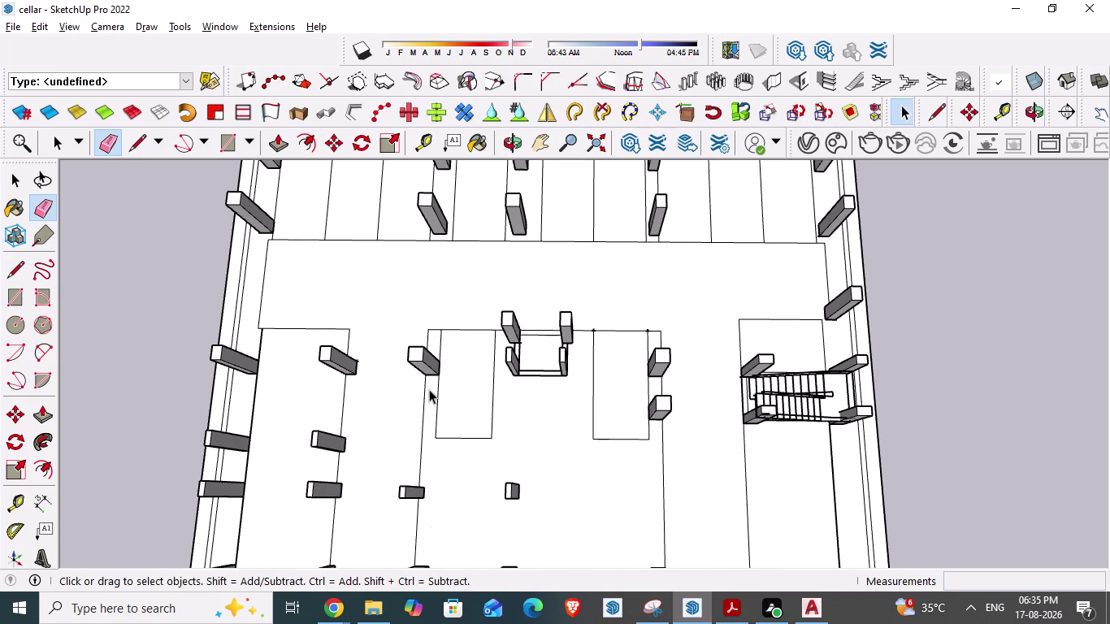
scroll(down, 3)
scroll(down, 3)
middle_drag(475, 439, 479, 460)
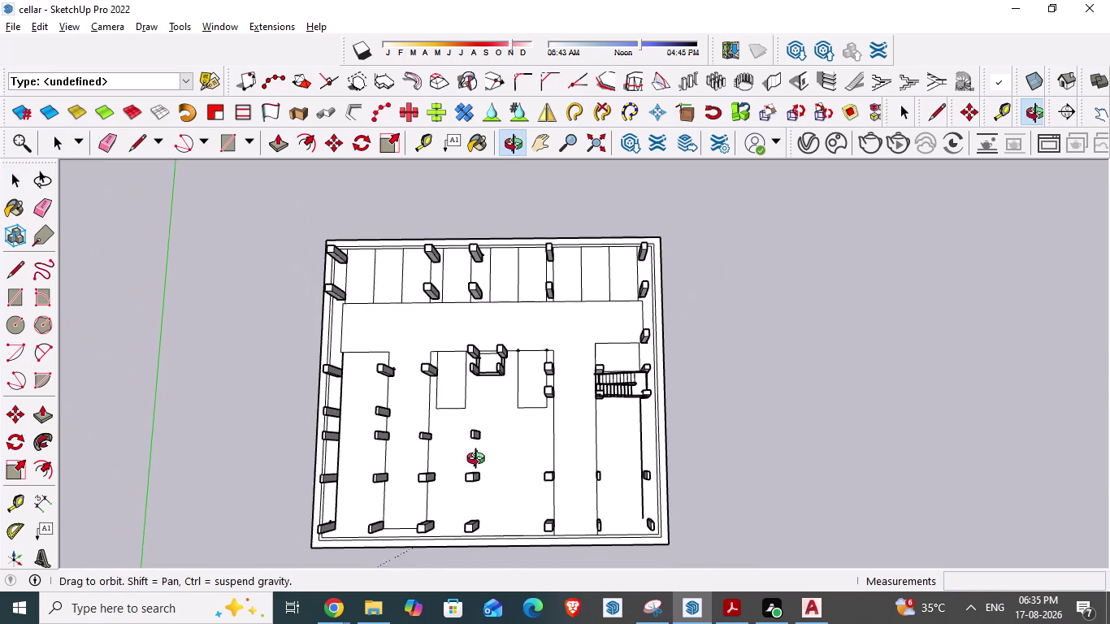
middle_drag(480, 460, 484, 470)
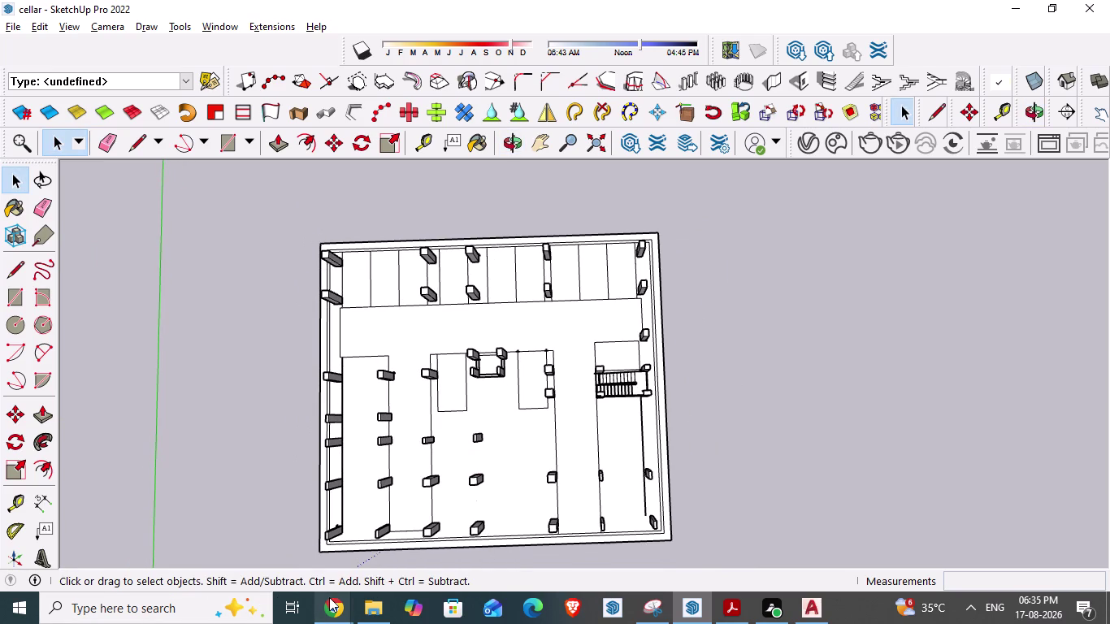
click(329, 597)
Replace the kitchen search term with "car" and run the 3D Warehouse search.
click(263, 528)
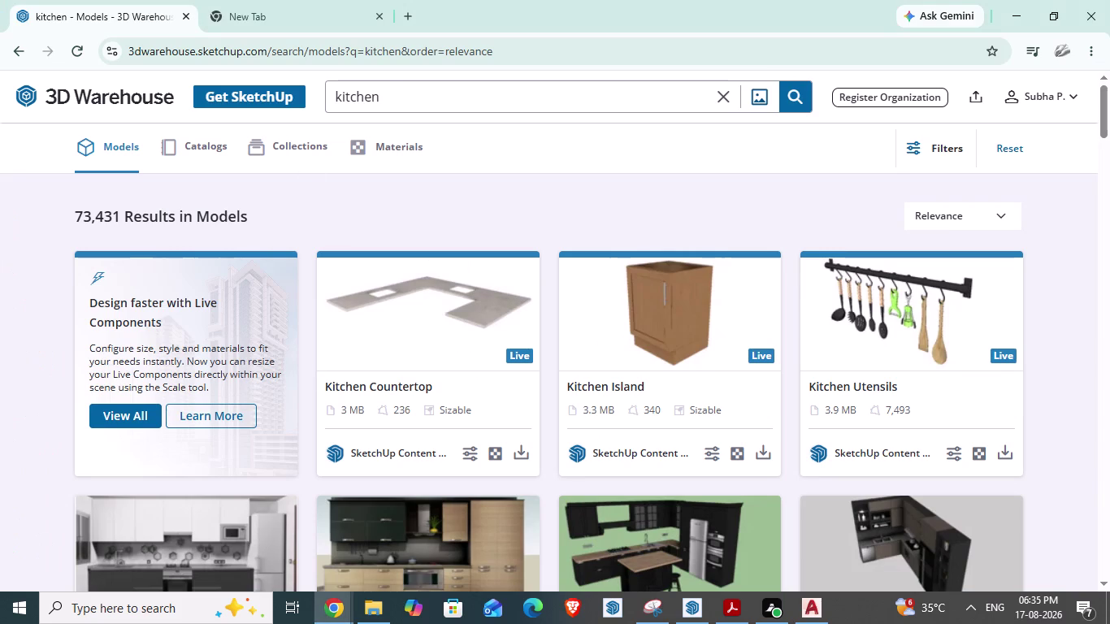
drag(391, 97, 273, 93)
text(ca)
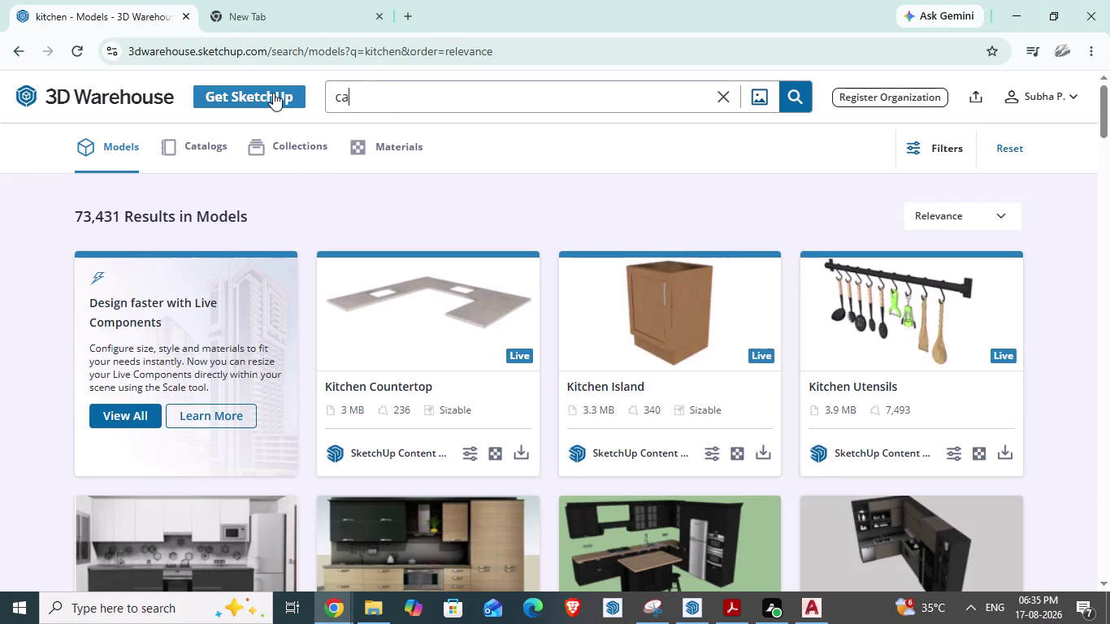
text(r)
key(Return)
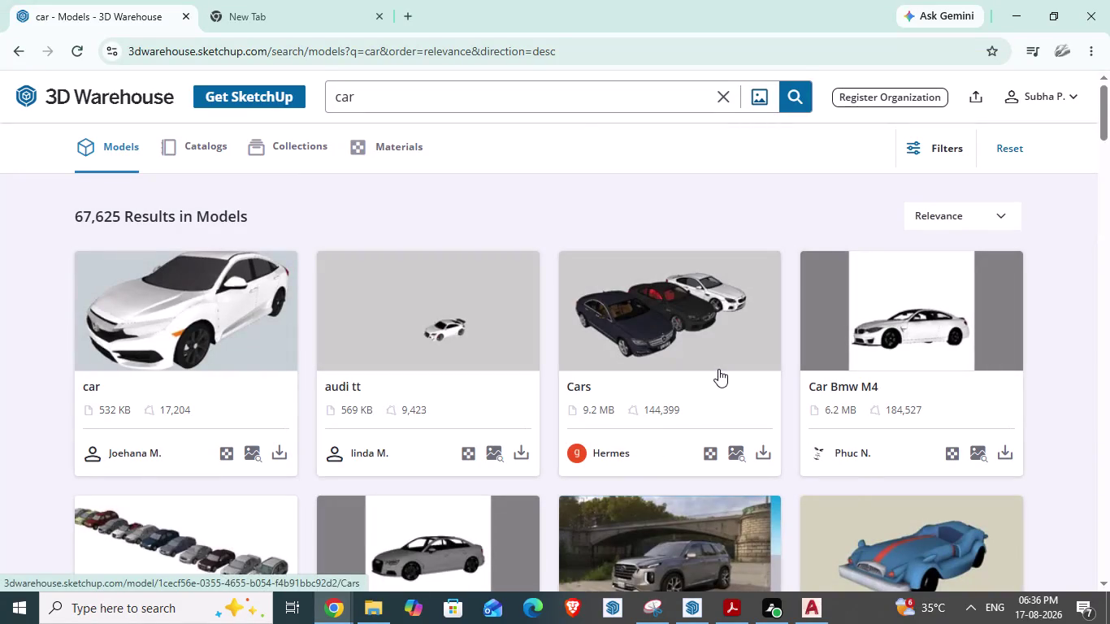
Scroll through the car model results.
scroll(down, 3)
scroll(down, 3)
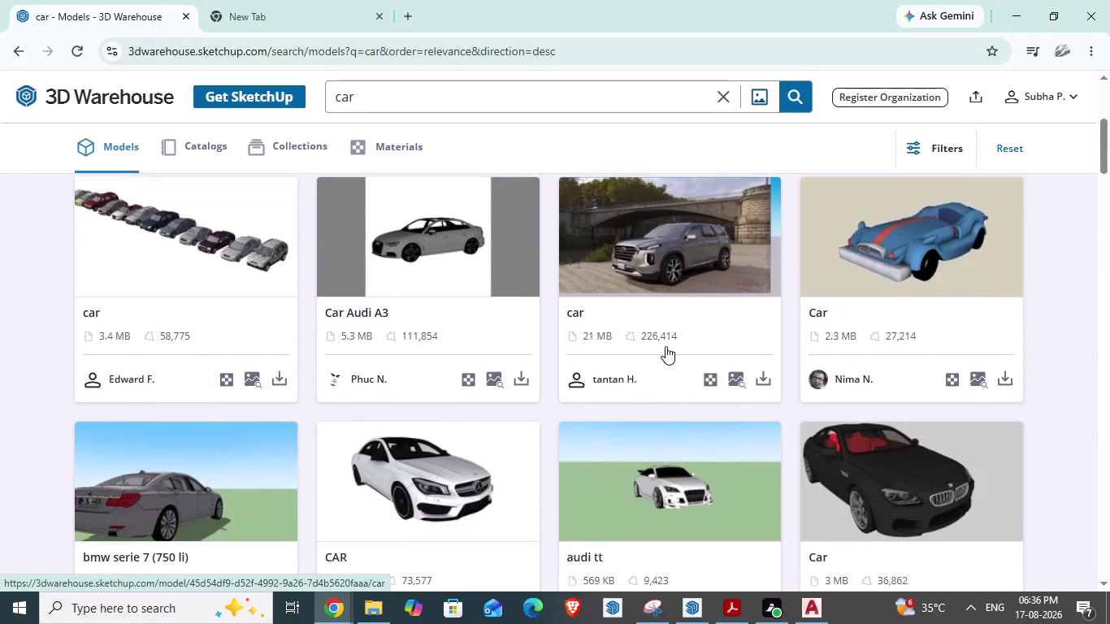
scroll(down, 3)
scroll(down, 3)
scroll(down, 3)
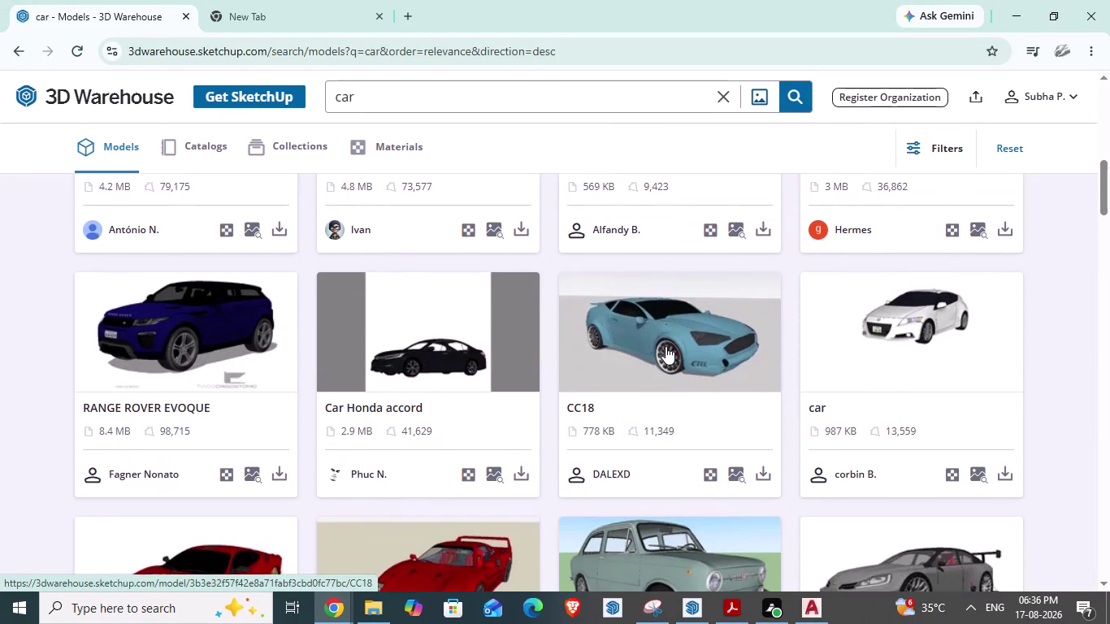
scroll(down, 3)
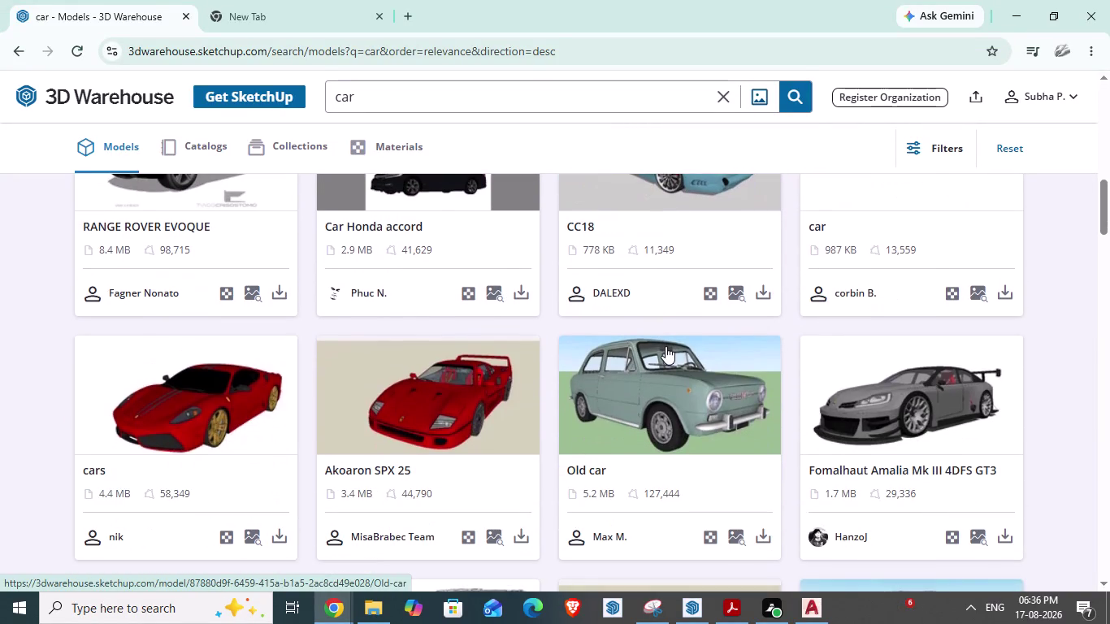
scroll(down, 3)
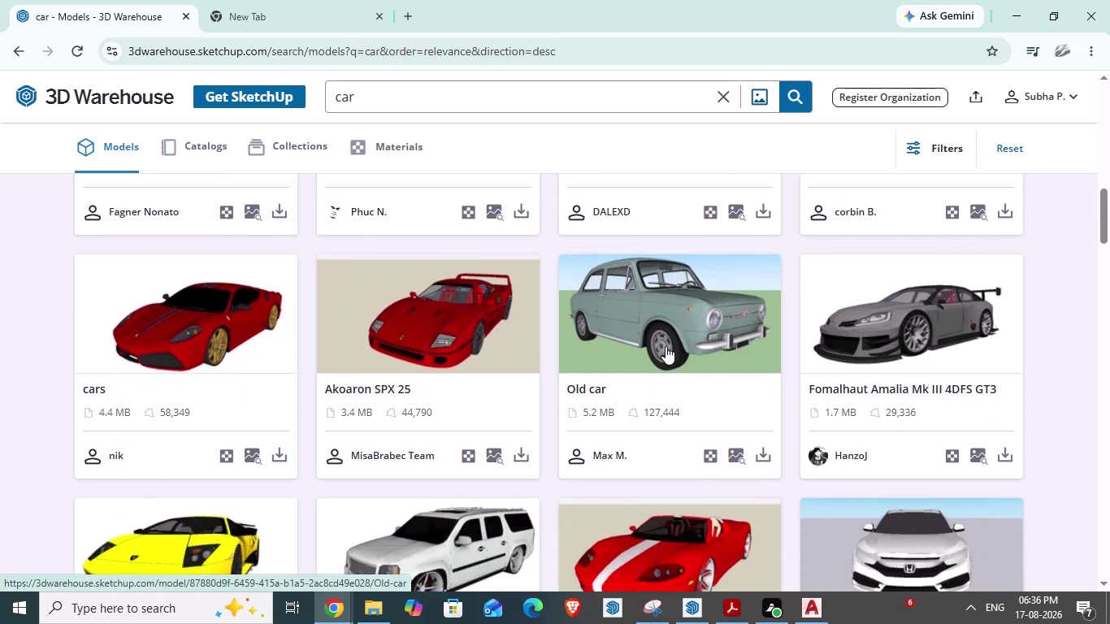
scroll(down, 3)
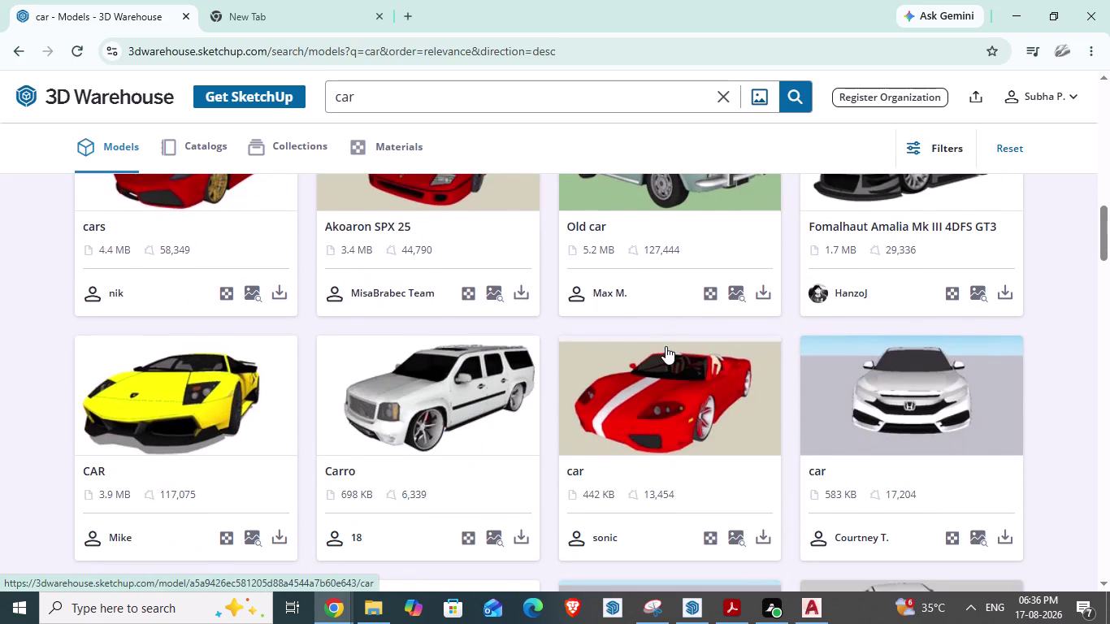
scroll(down, 3)
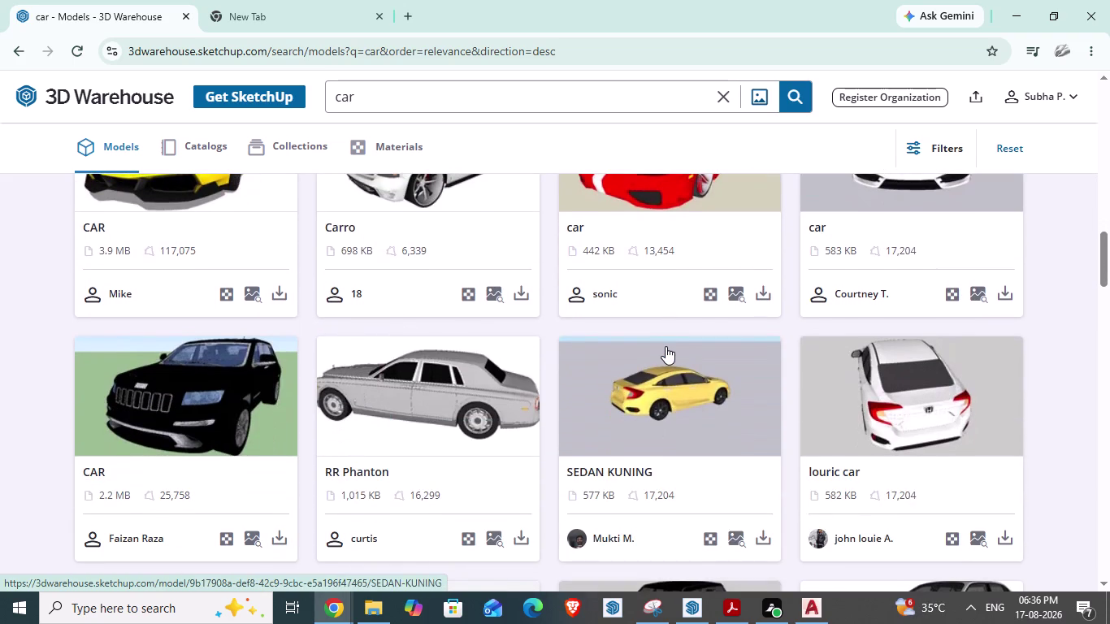
scroll(down, 3)
scroll(down, 3)
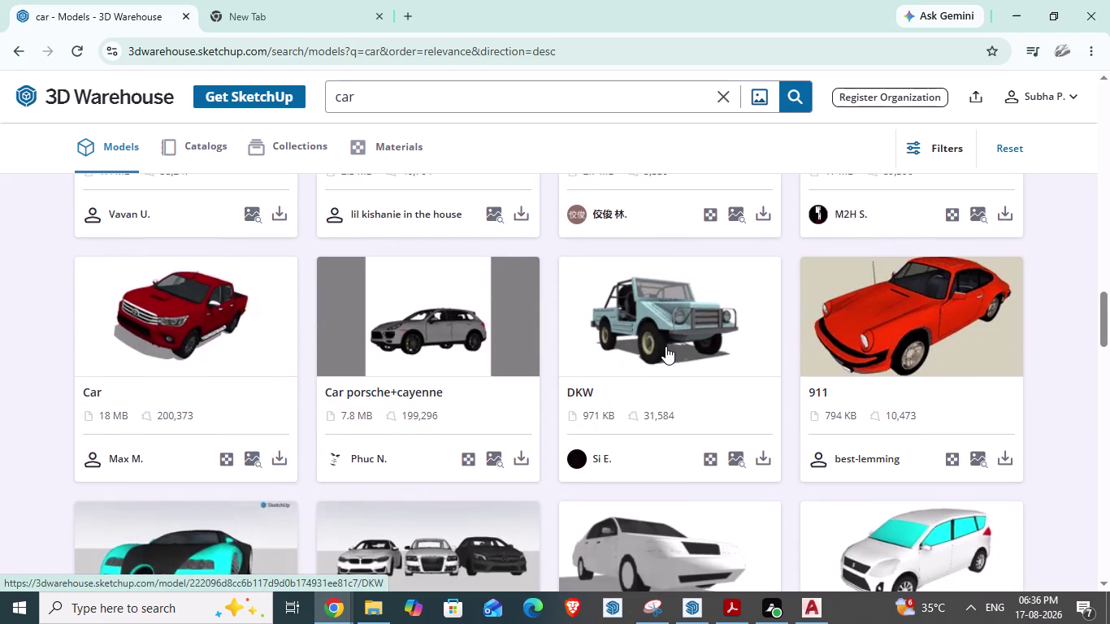
scroll(down, 3)
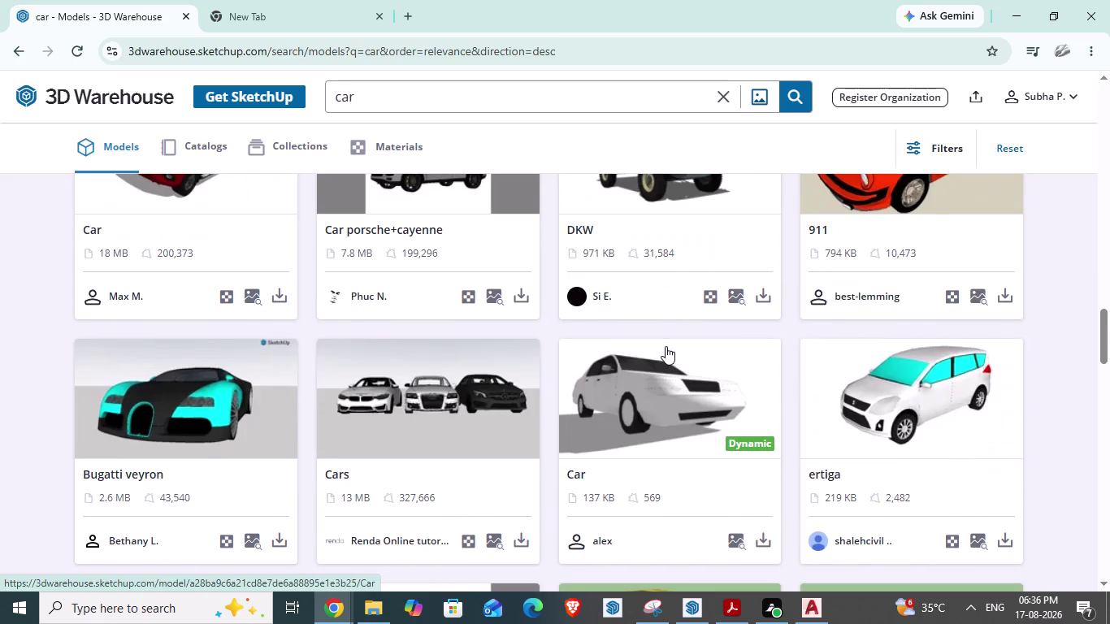
scroll(down, 3)
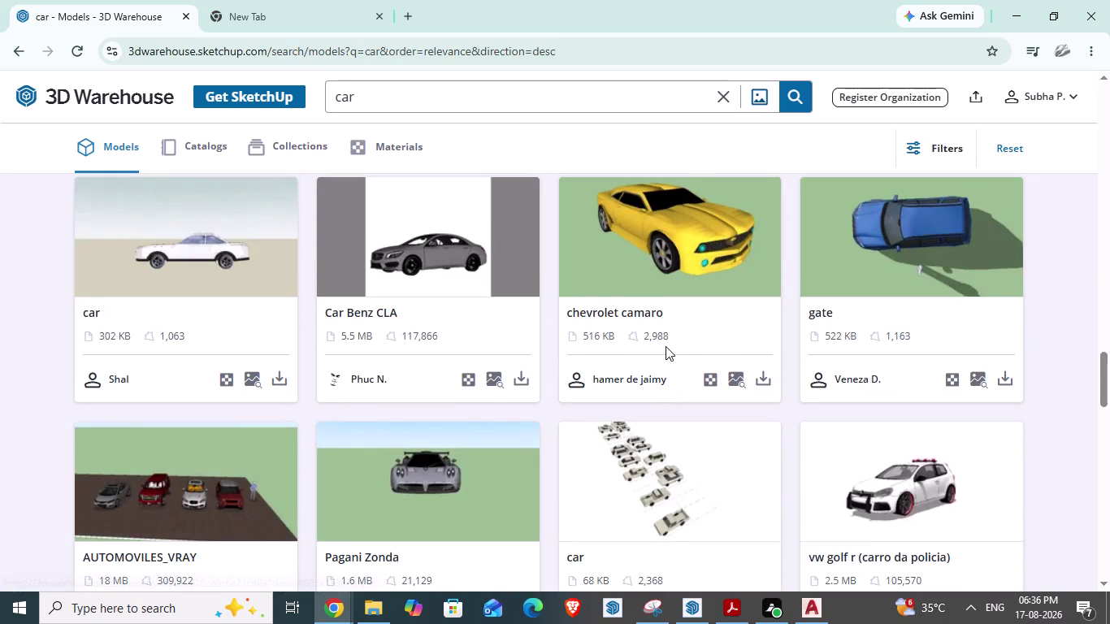
scroll(down, 3)
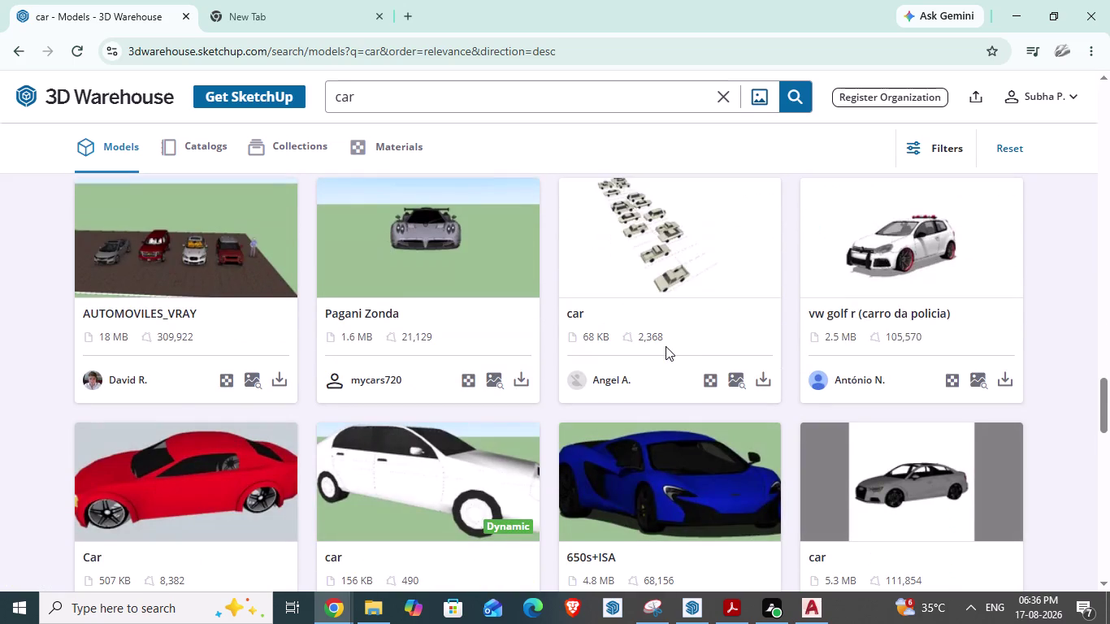
scroll(down, 3)
scroll(down, 3)
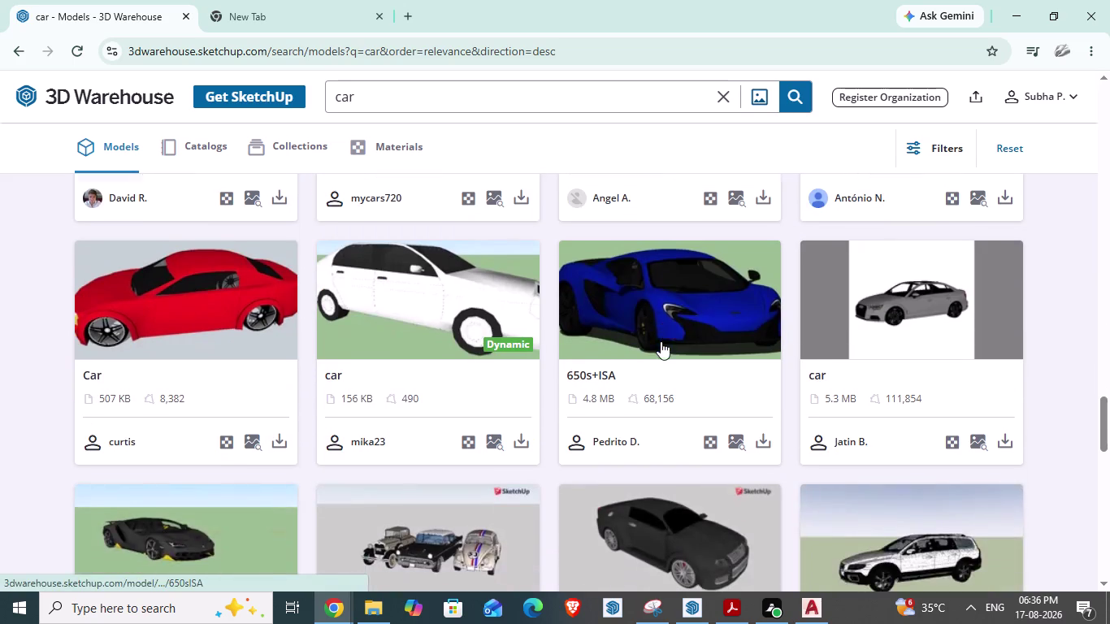
scroll(down, 3)
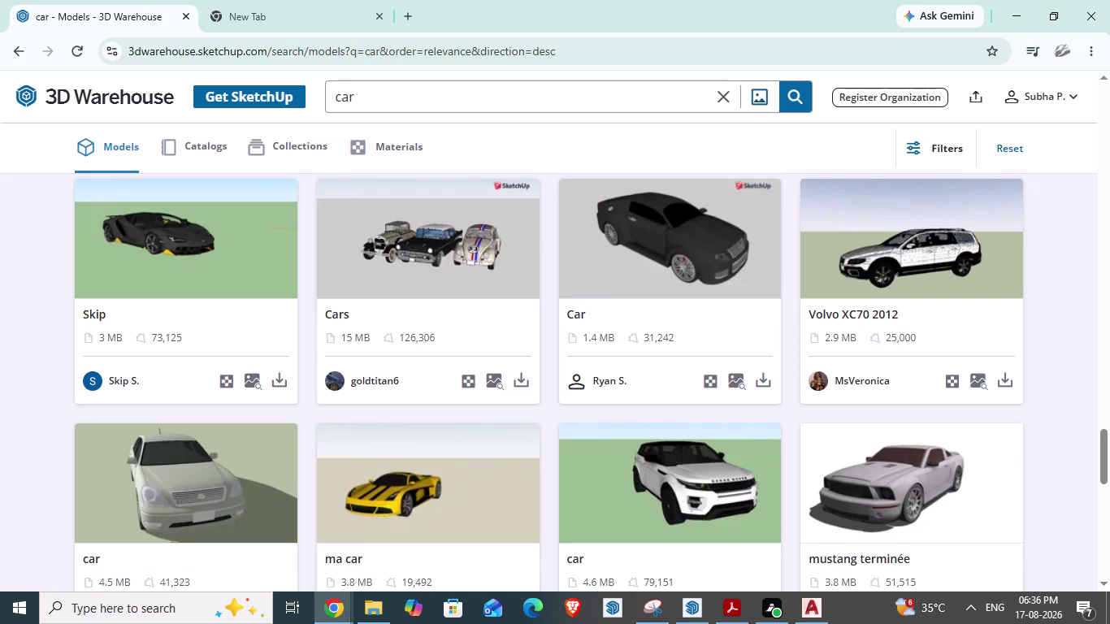
scroll(down, 3)
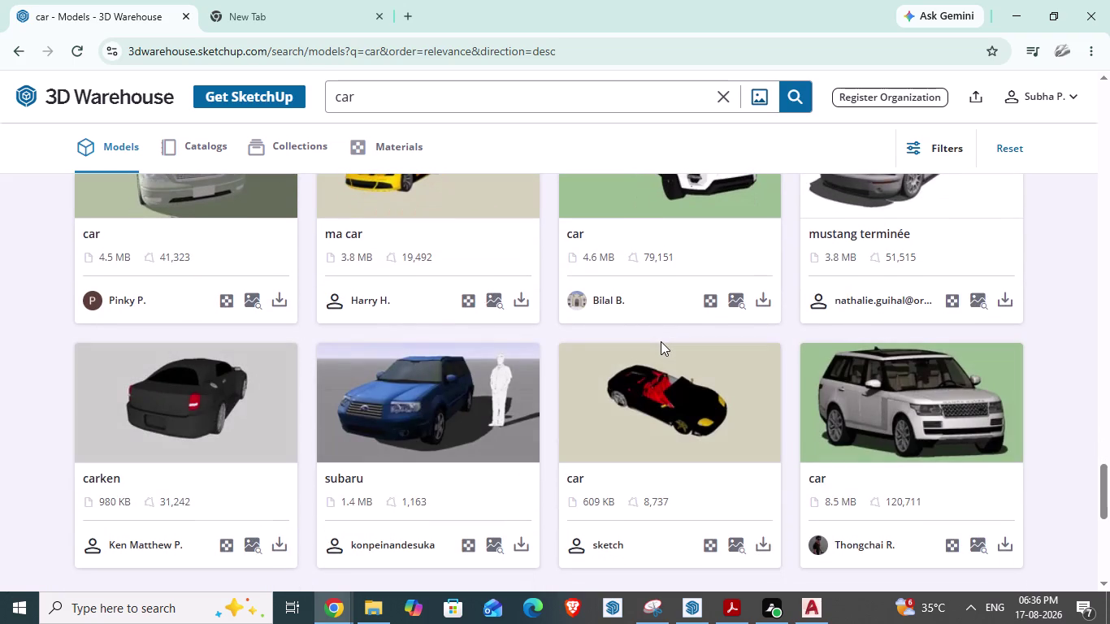
scroll(down, 3)
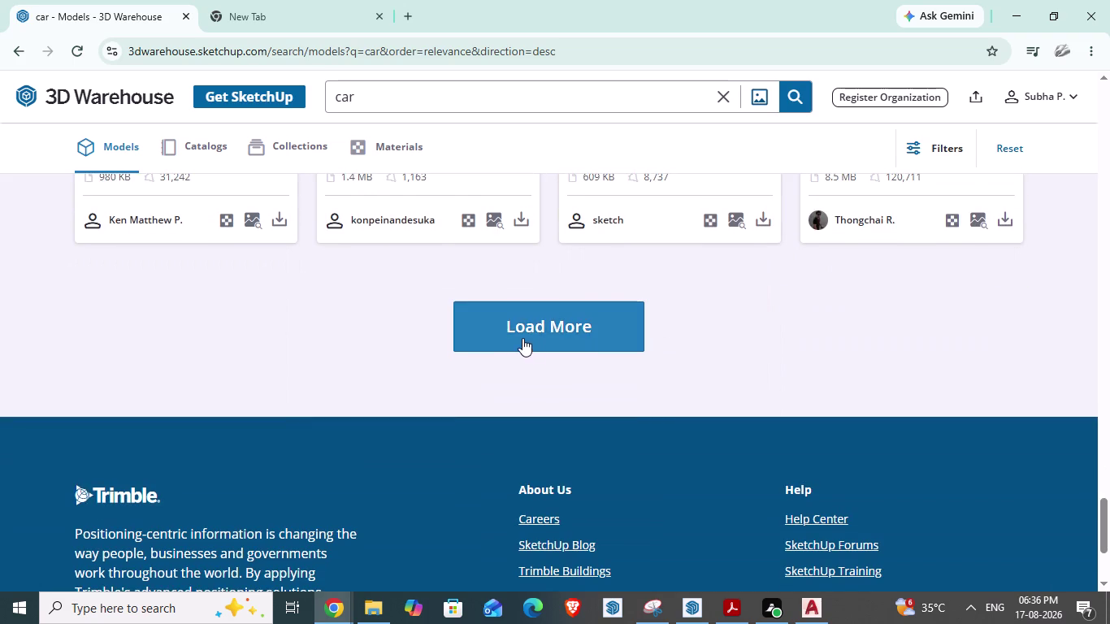
Load more car results and browse the longer list.
click(523, 338)
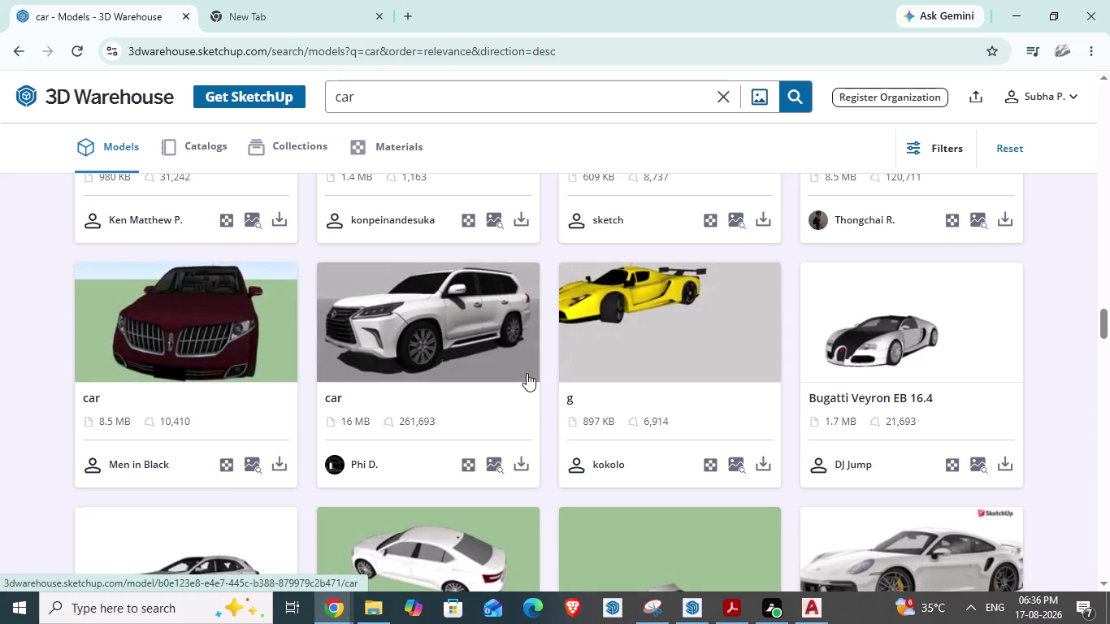
scroll(down, 3)
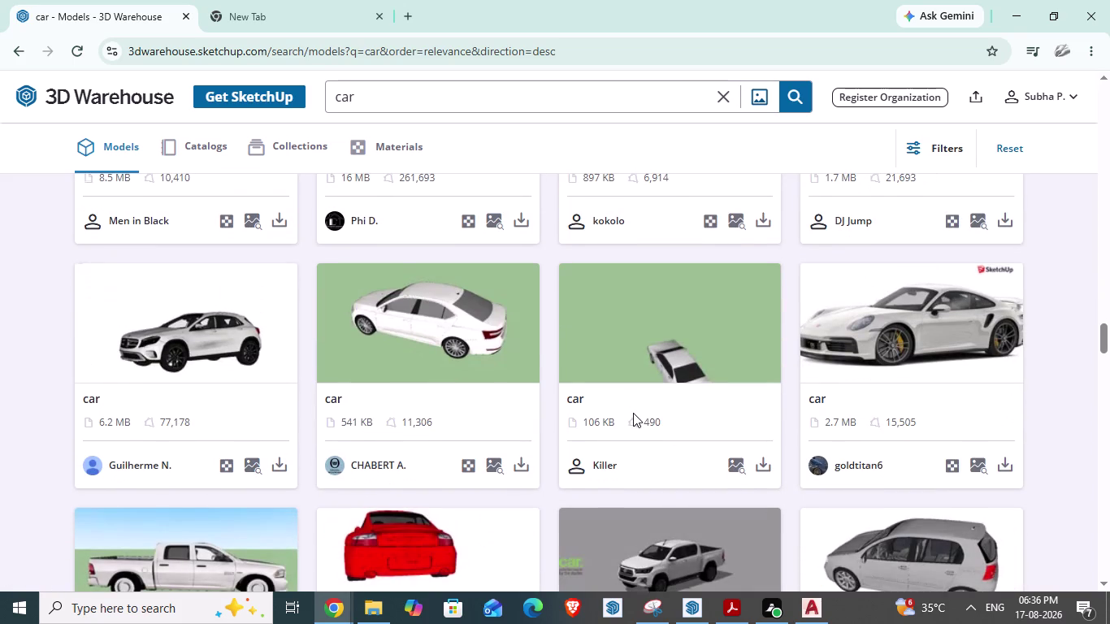
scroll(down, 3)
scroll(down, 3)
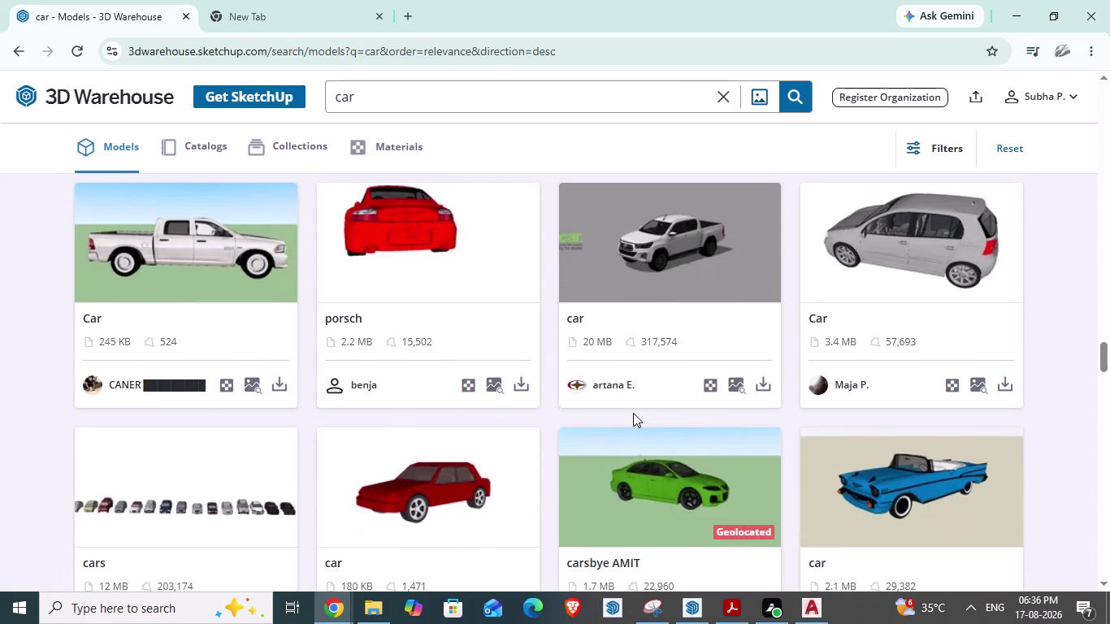
scroll(down, 3)
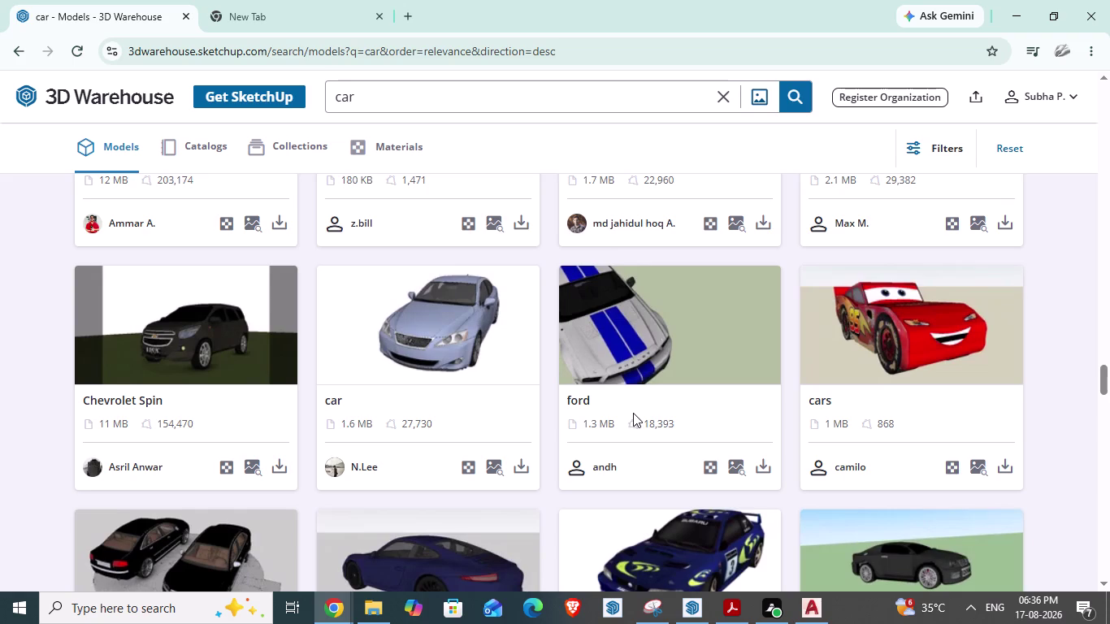
scroll(down, 3)
scroll(down, 3)
scroll(down, 3)
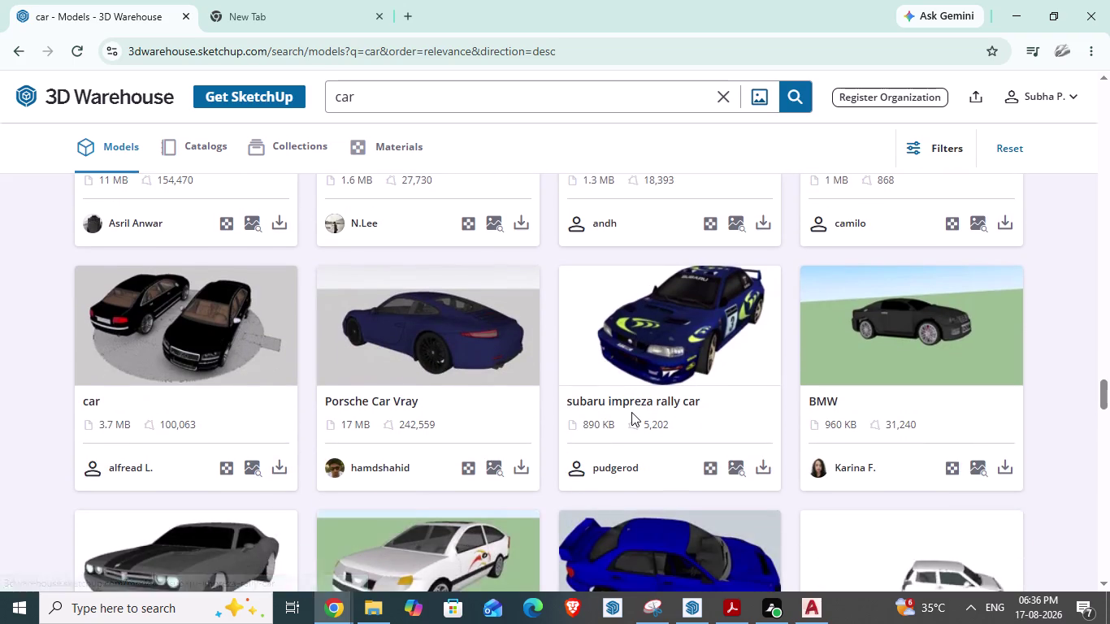
scroll(down, 3)
scroll(down, 3)
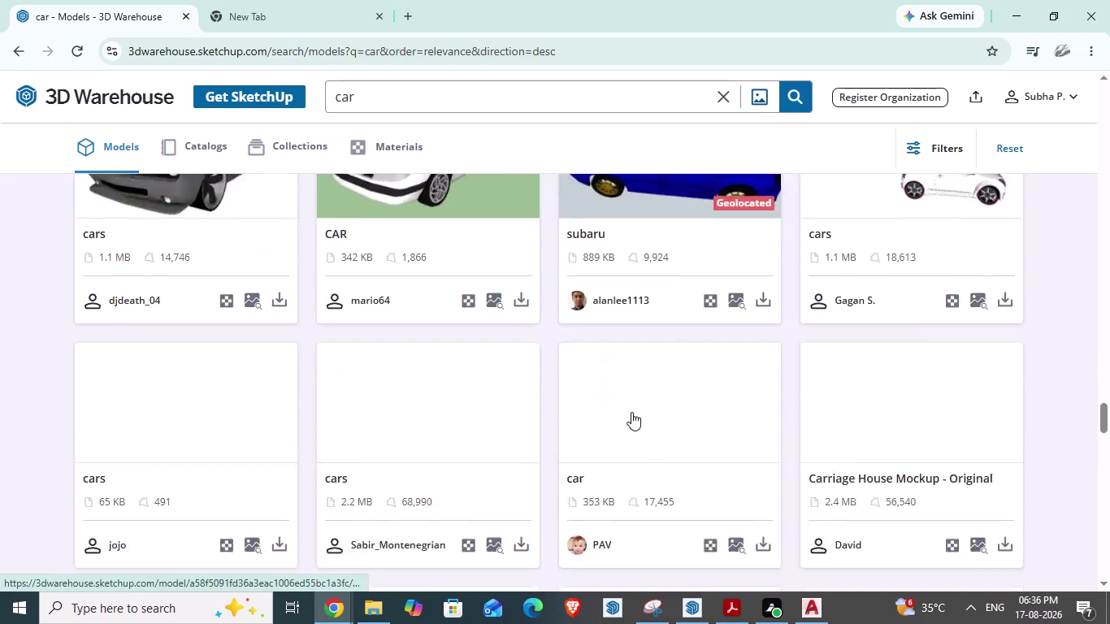
scroll(down, 3)
scroll(up, 3)
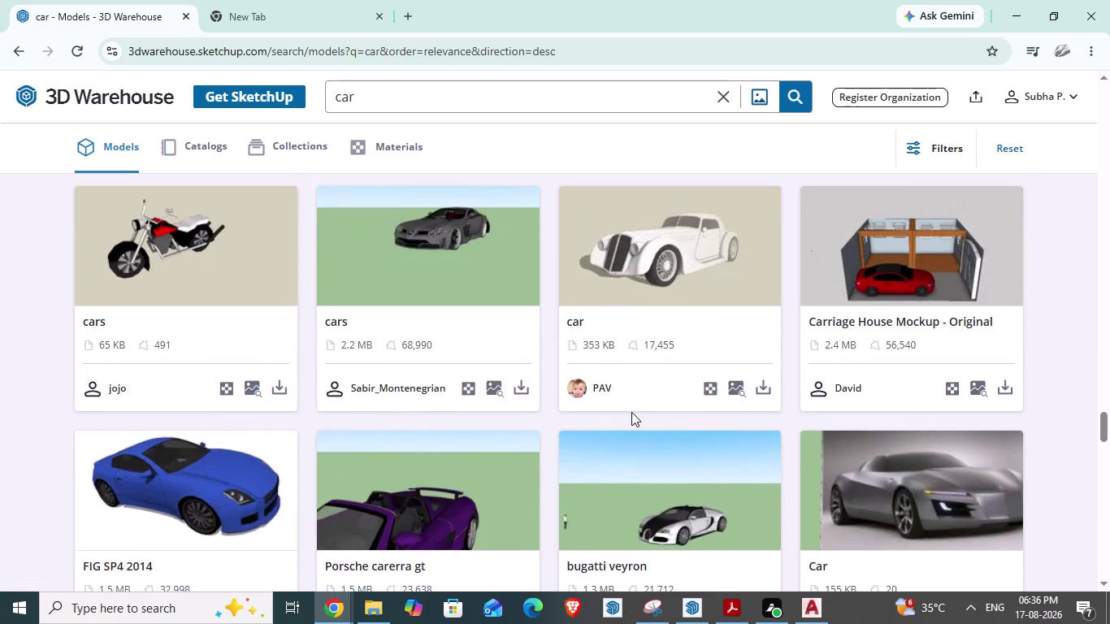
scroll(down, 3)
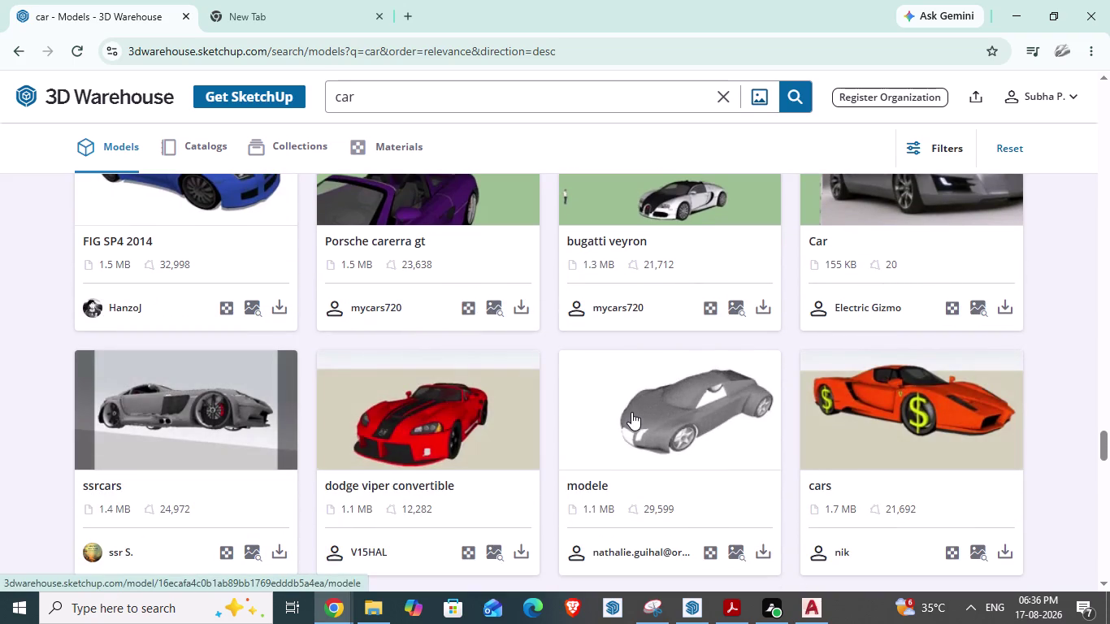
scroll(down, 3)
scroll(down, 3)
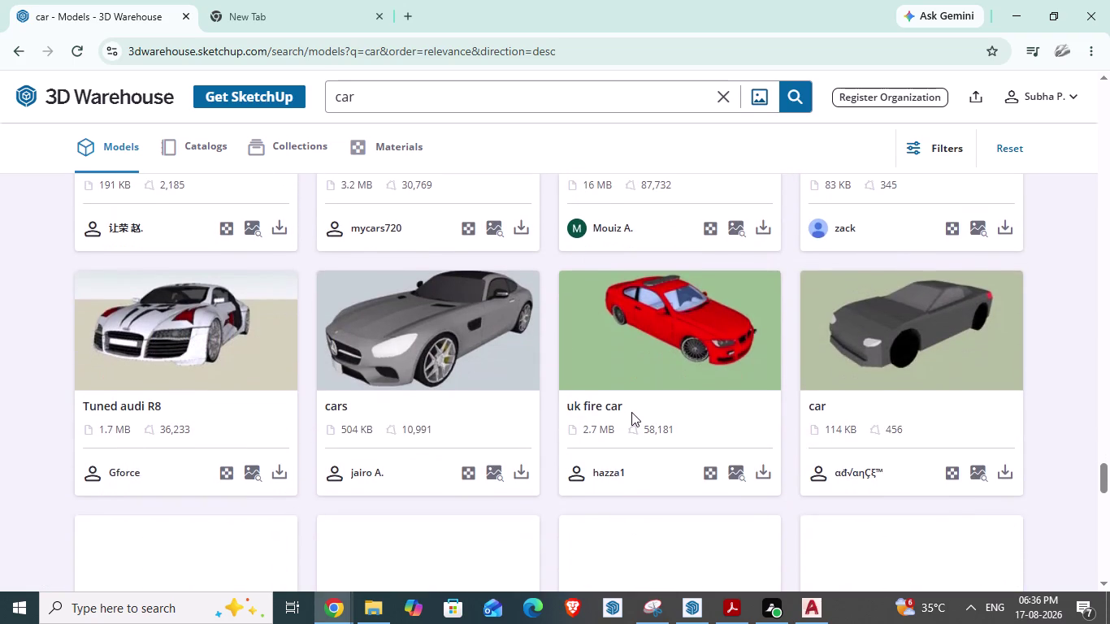
scroll(down, 3)
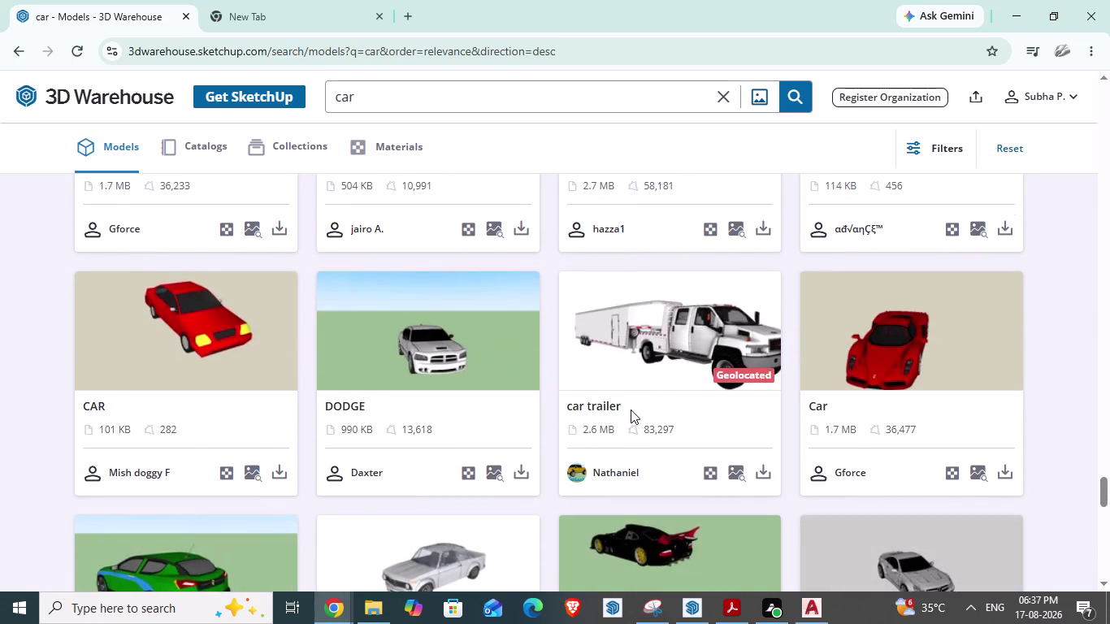
scroll(down, 3)
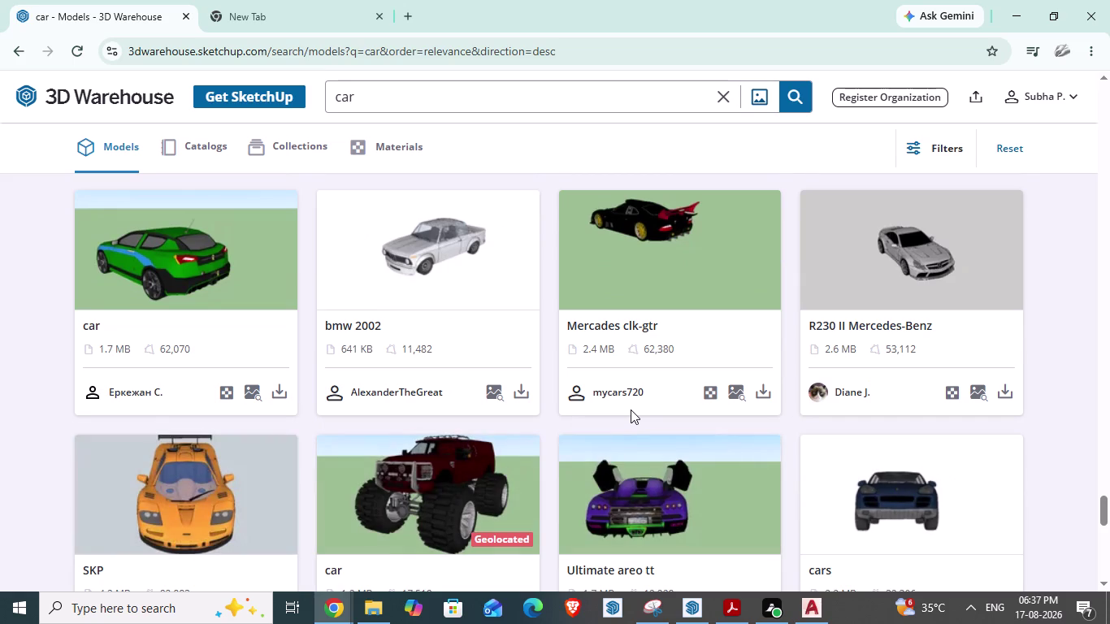
scroll(down, 3)
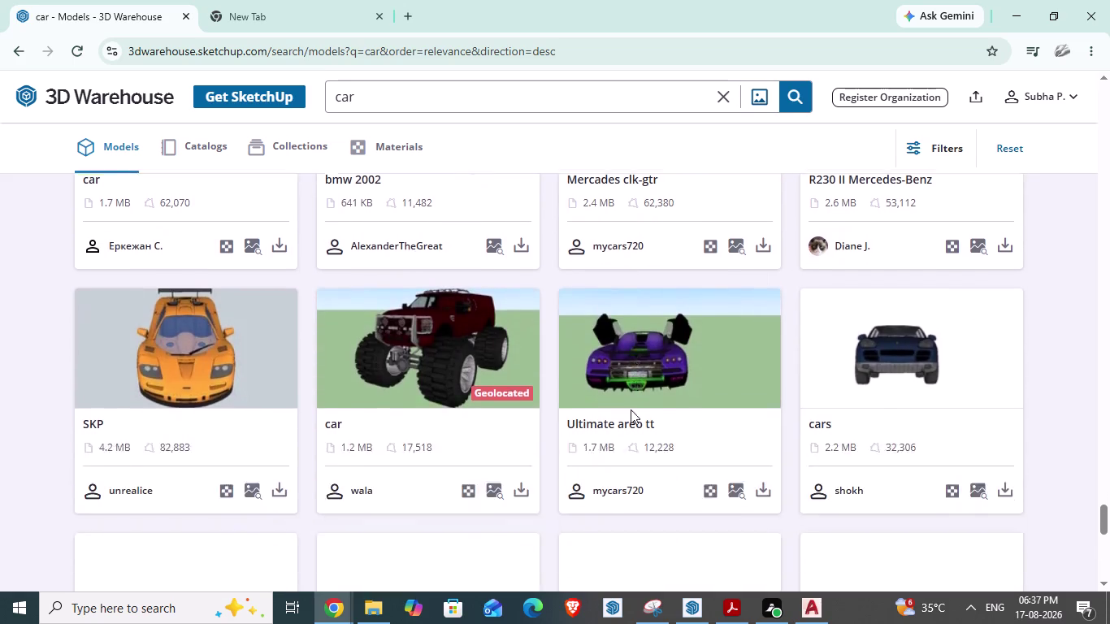
scroll(up, 3)
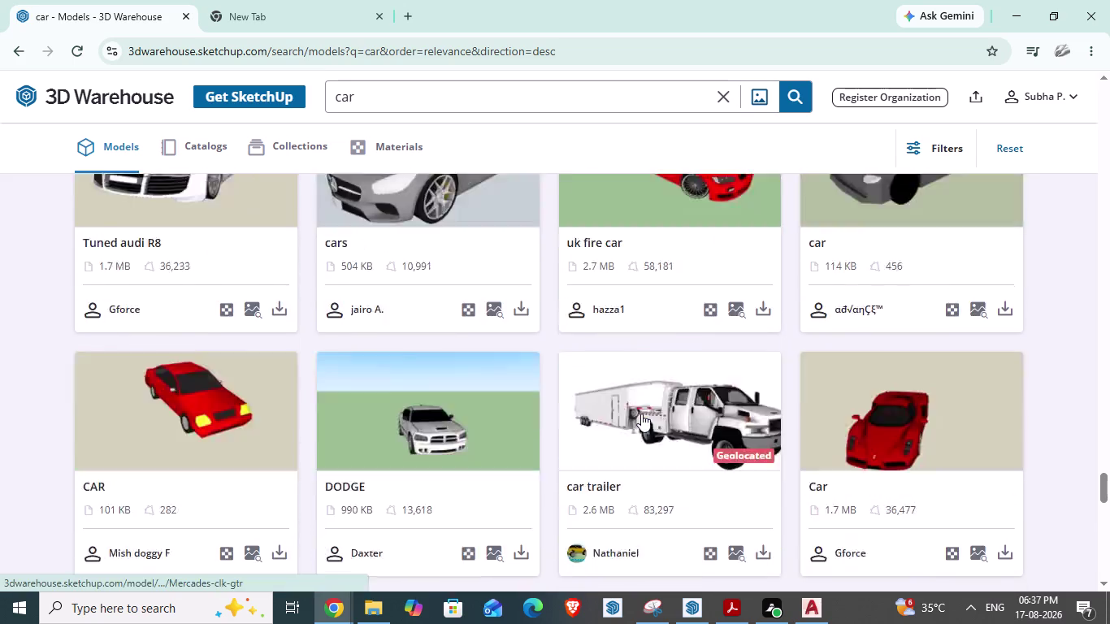
scroll(up, 3)
scroll(down, 3)
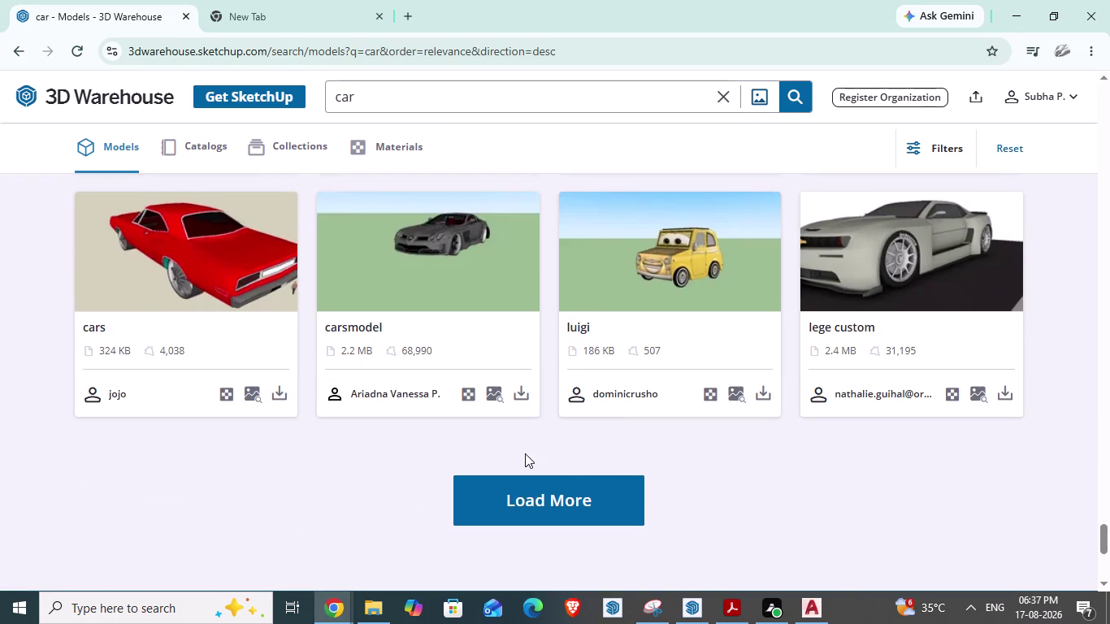
scroll(up, 3)
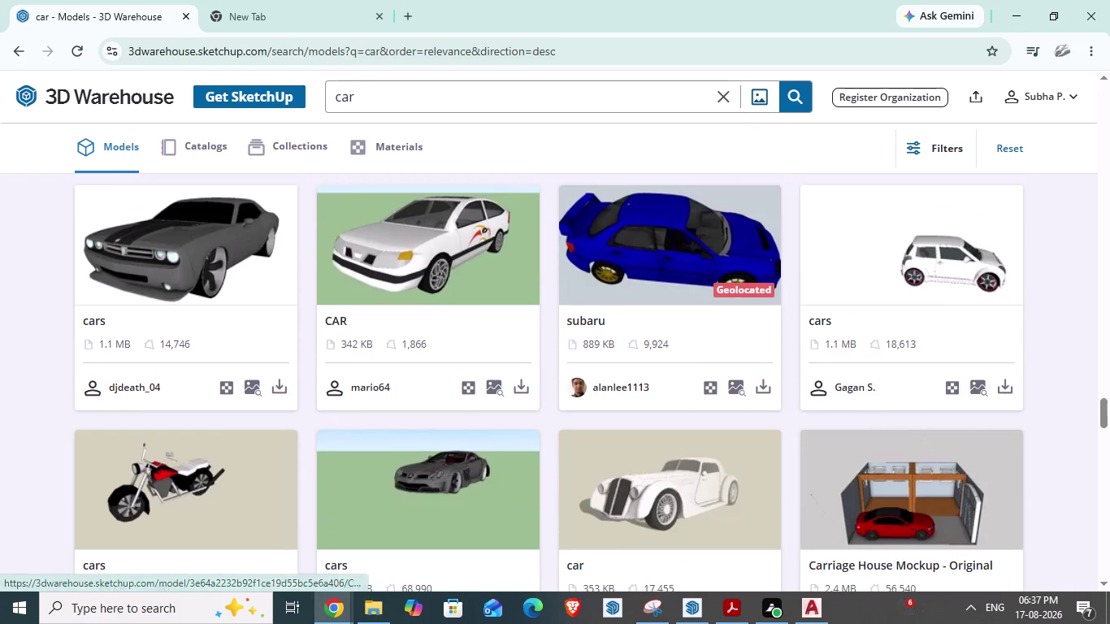
Search 3D Warehouse for "car clasic".
click(404, 98)
key(space)
text(cla)
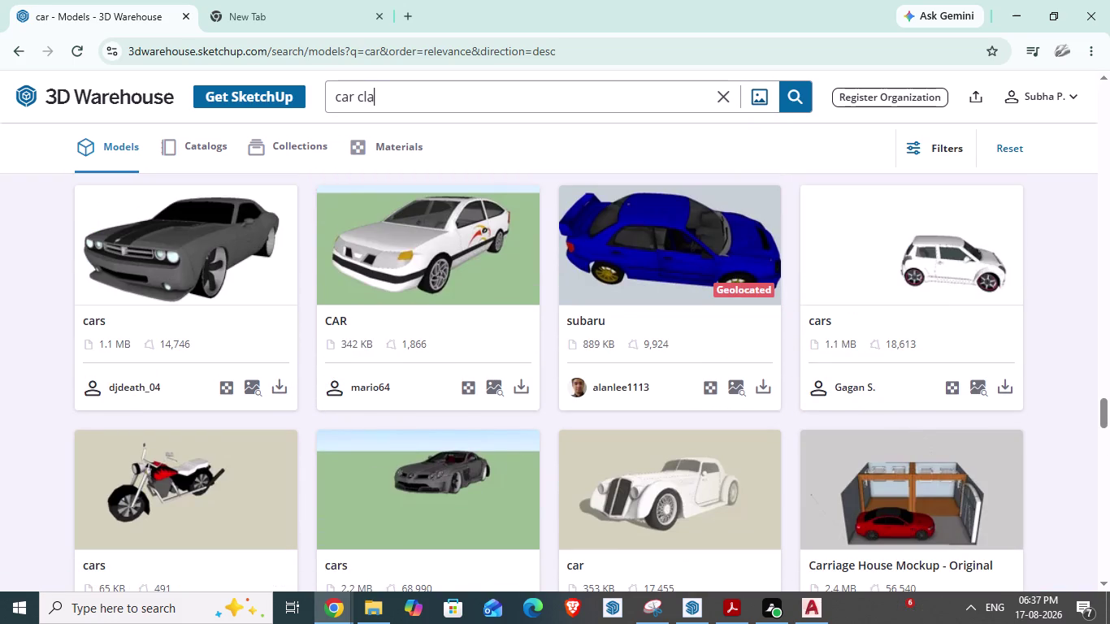
text(sic)
key(Return)
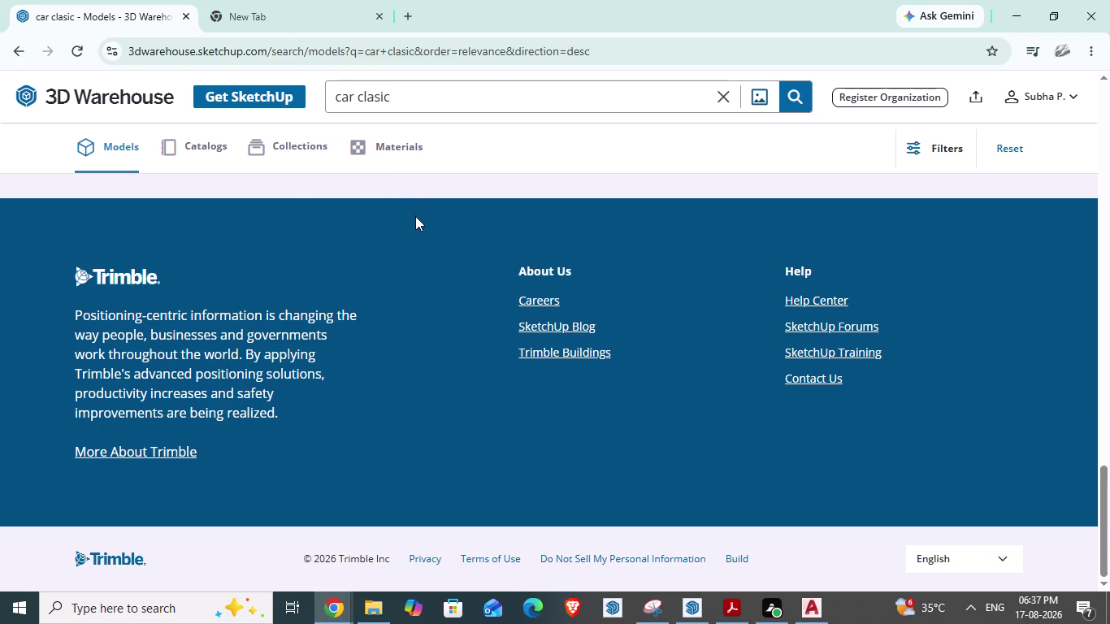
Browse the results and download Super 8 Classic Car as Packard1948.skp.
scroll(up, 3)
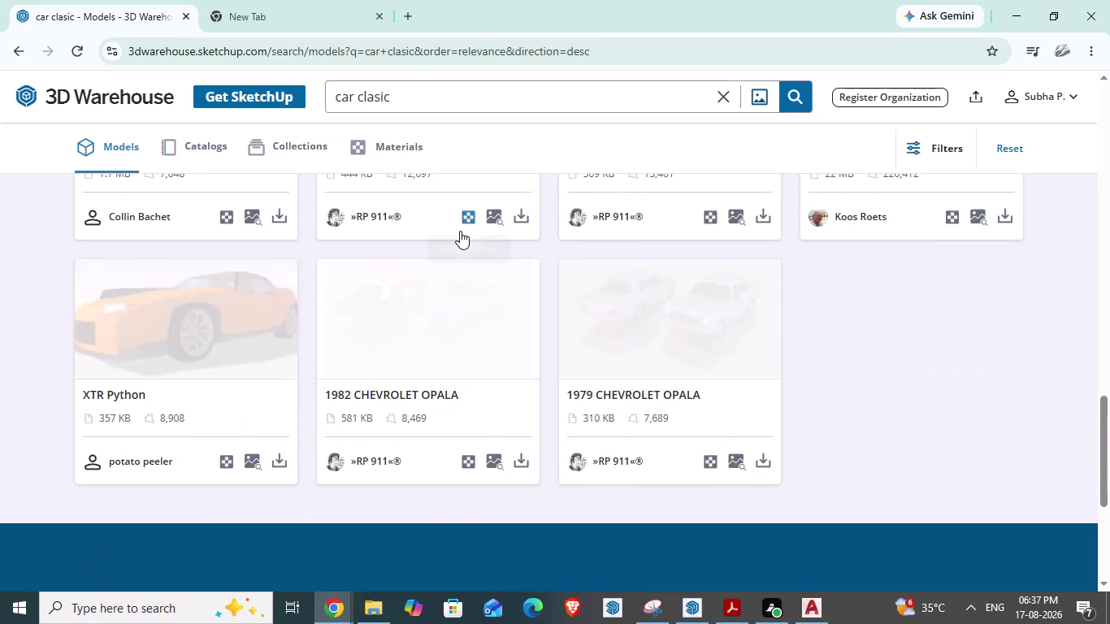
scroll(up, 3)
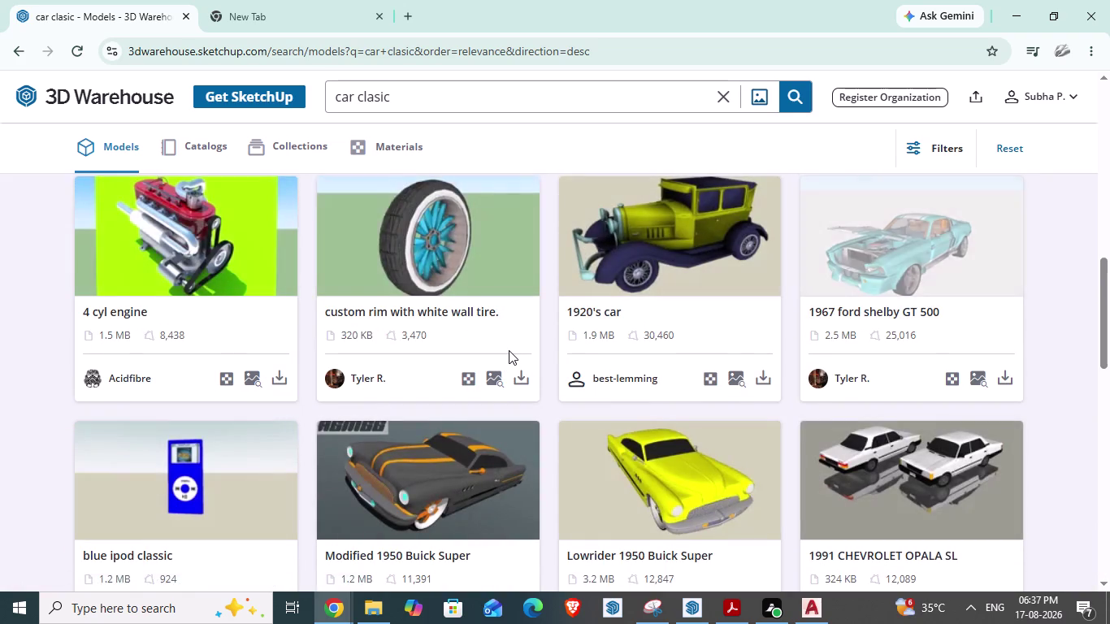
scroll(up, 3)
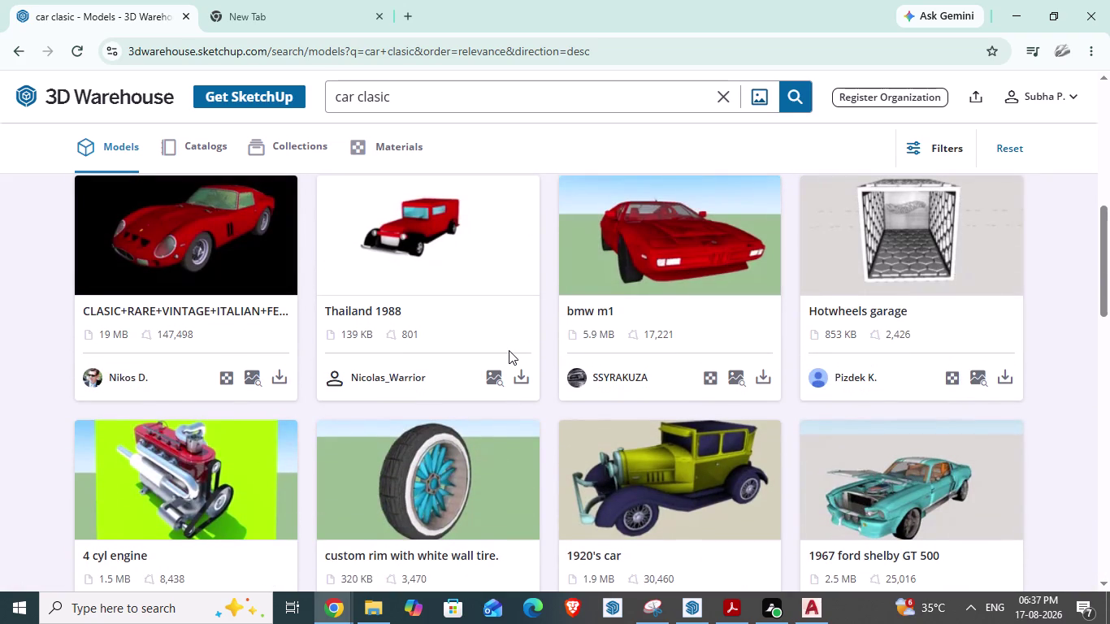
scroll(up, 3)
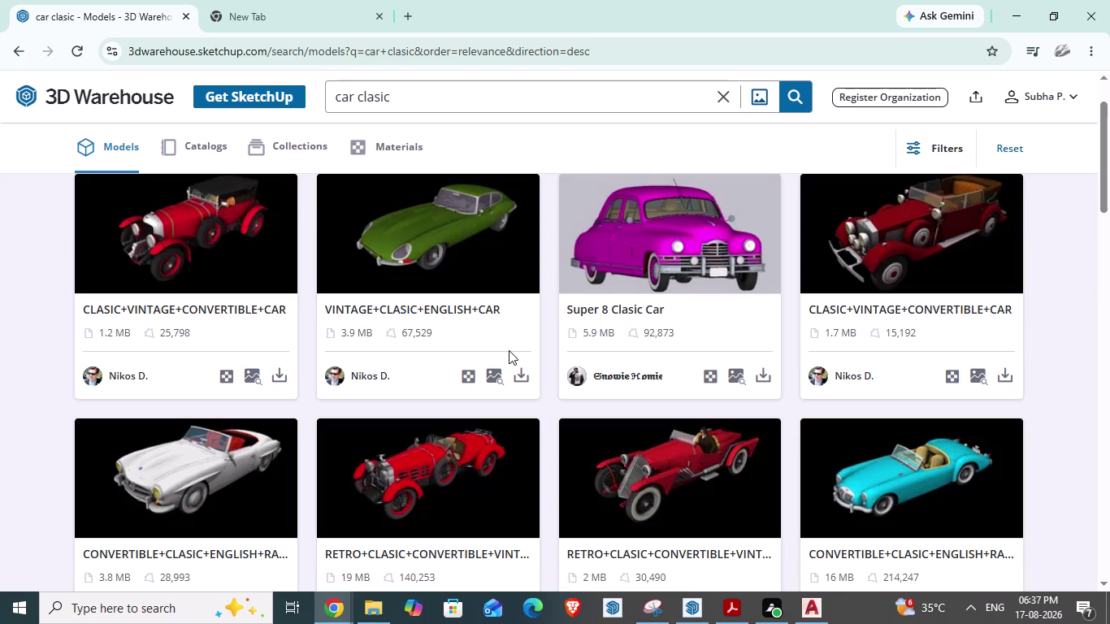
scroll(up, 3)
scroll(up, 3)
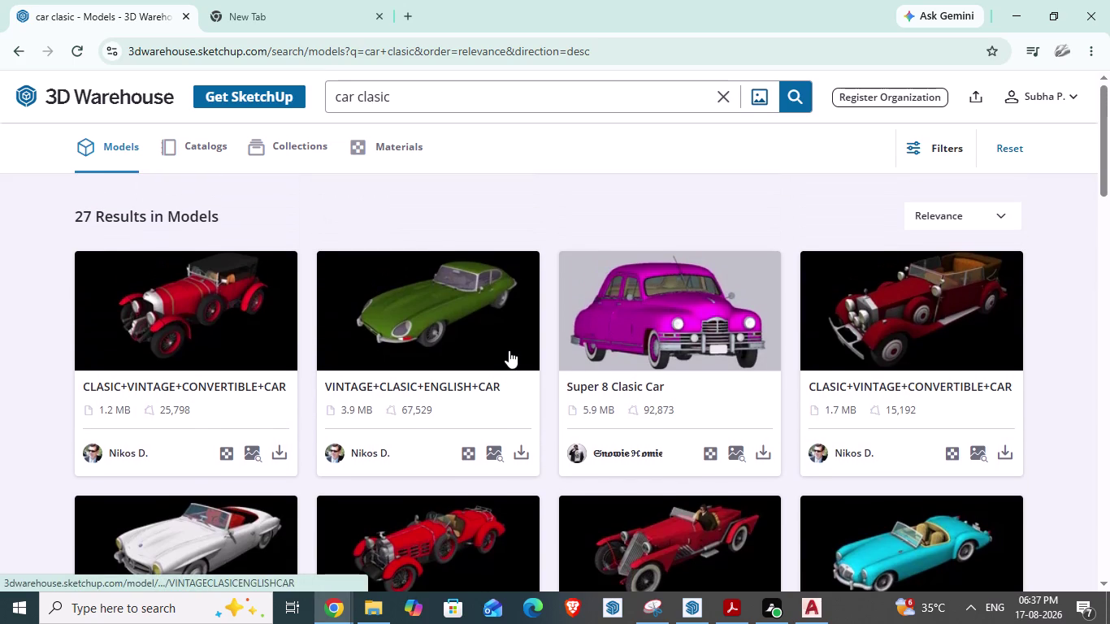
scroll(down, 3)
scroll(up, 3)
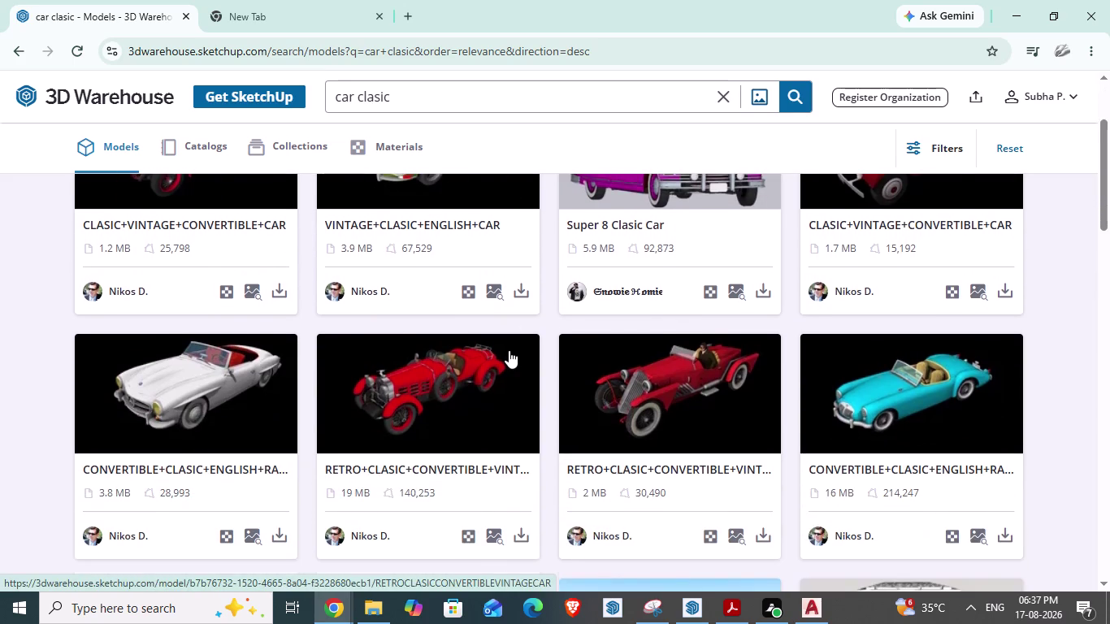
scroll(up, 3)
click(762, 449)
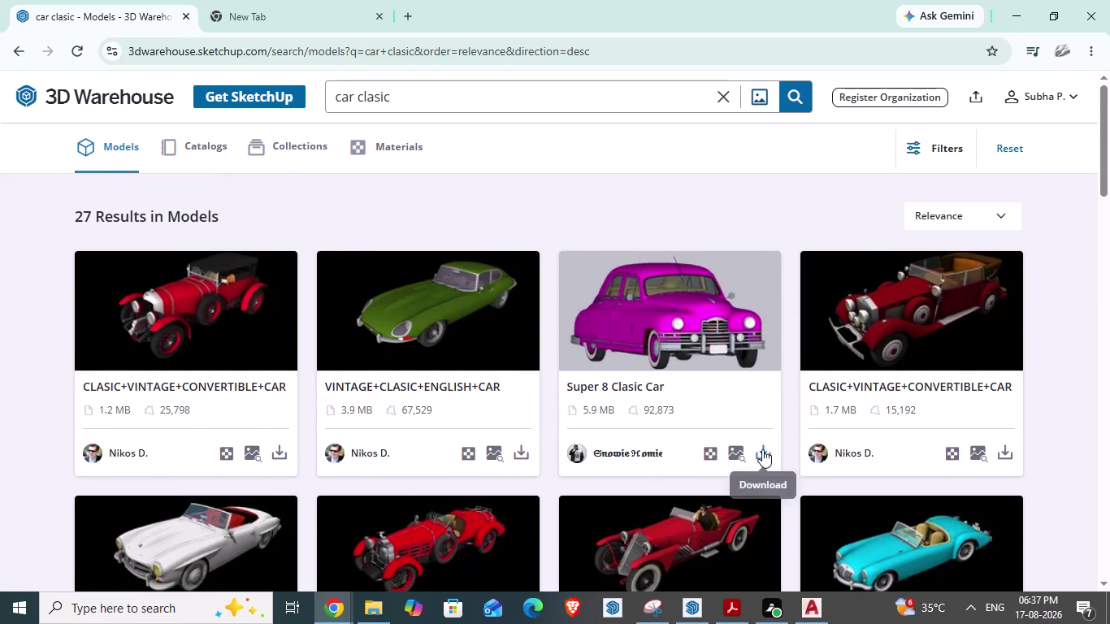
click(796, 330)
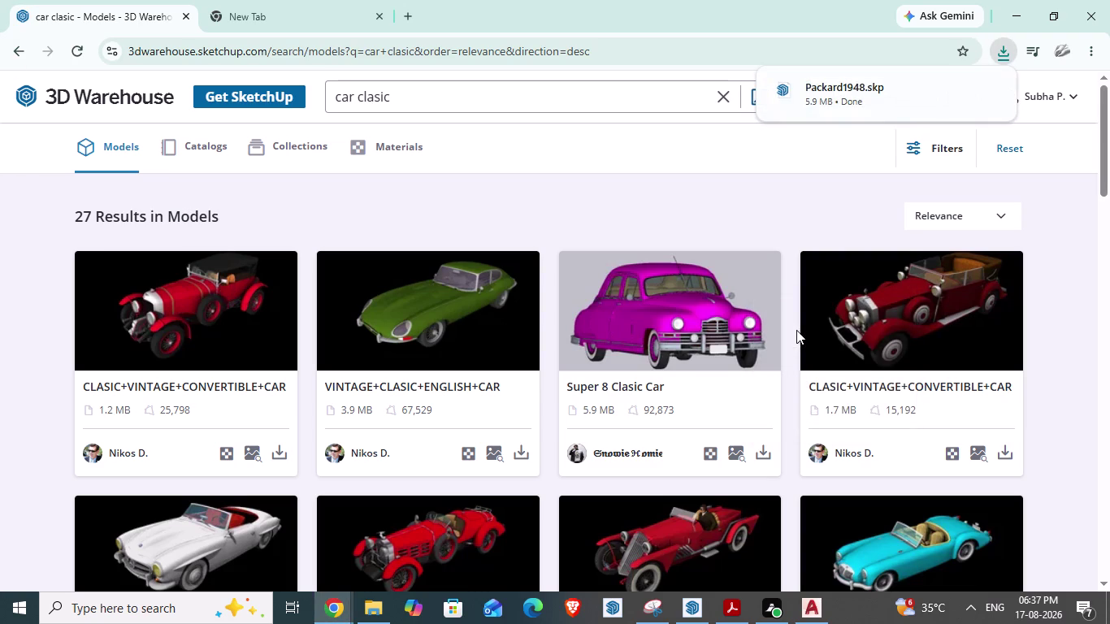
click(849, 101)
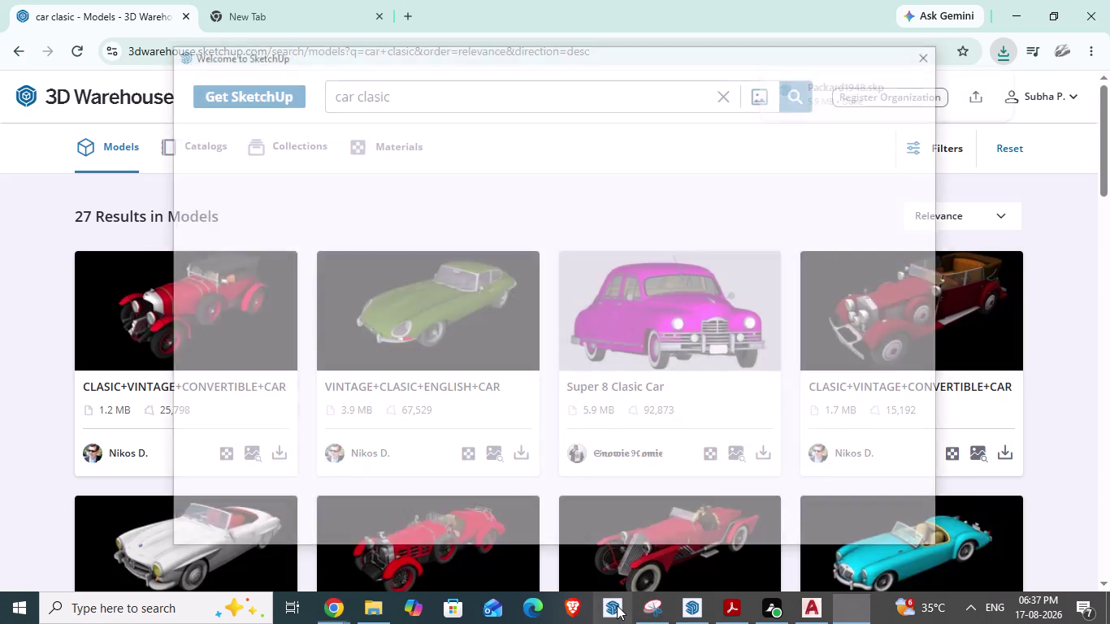
Bring the Welcome to SketchUp window forward from the taskbar.
click(616, 605)
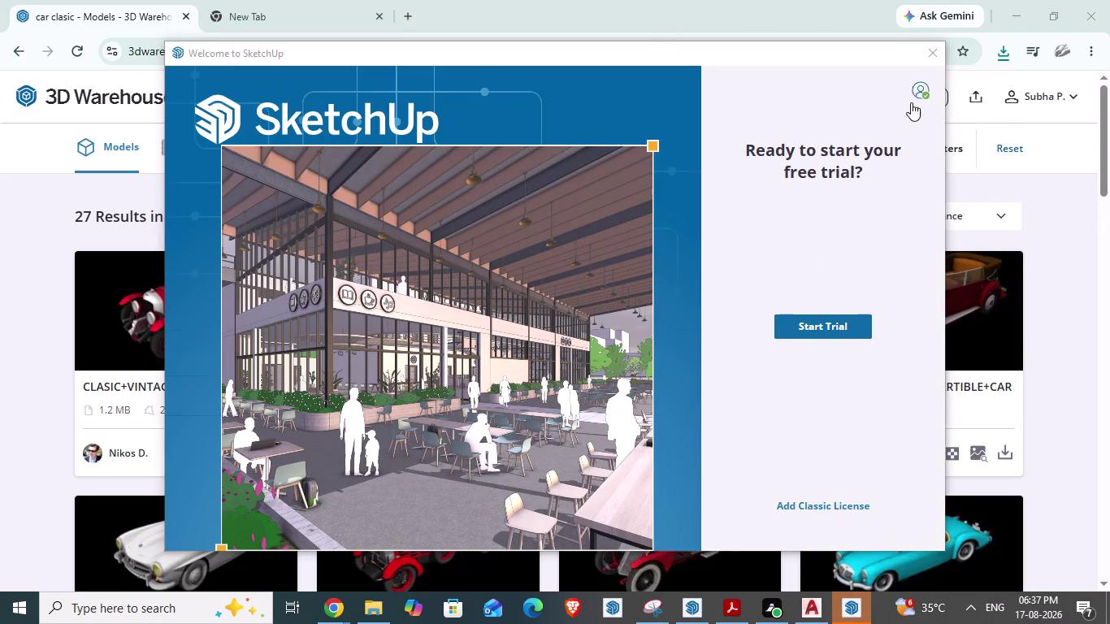
click(934, 54)
click(686, 615)
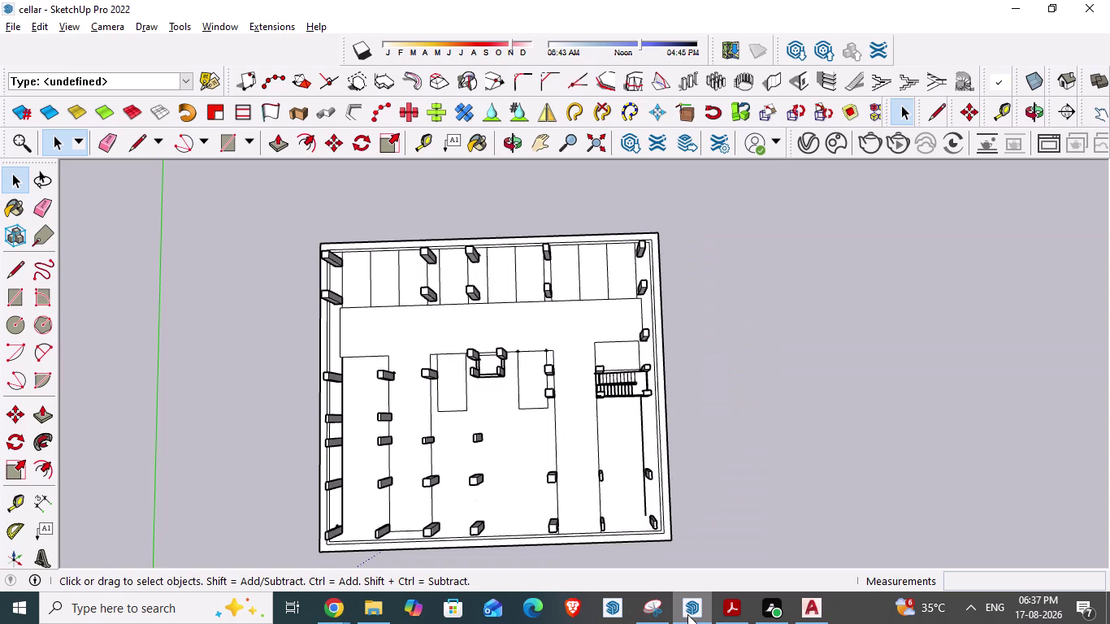
click(617, 600)
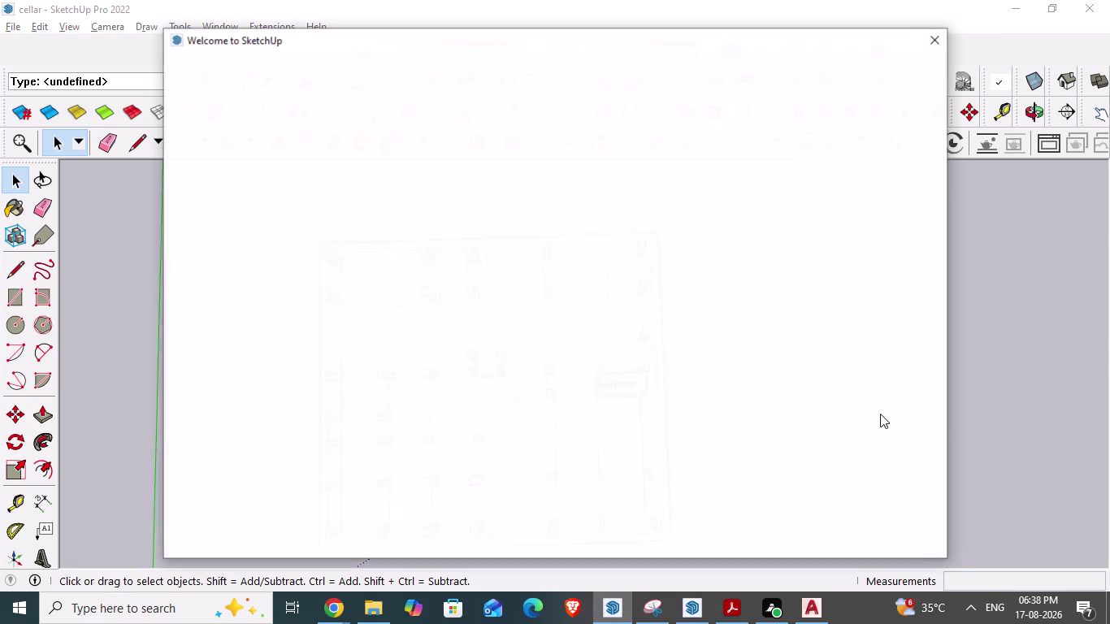
Create an untitled model from the Simple (Inches) template.
click(459, 169)
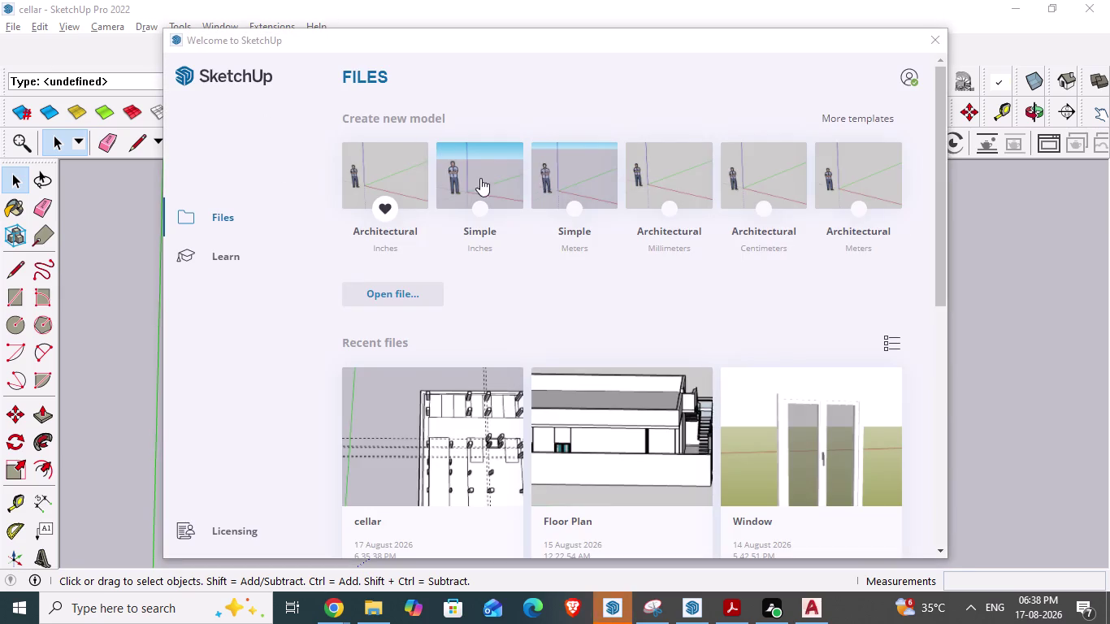
click(480, 178)
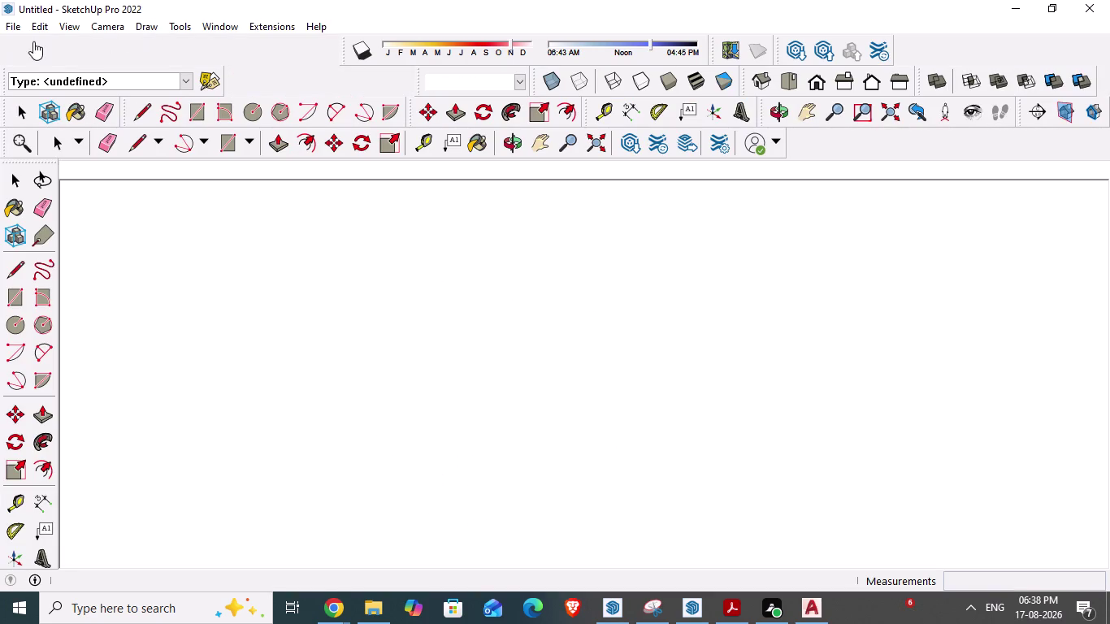
click(18, 28)
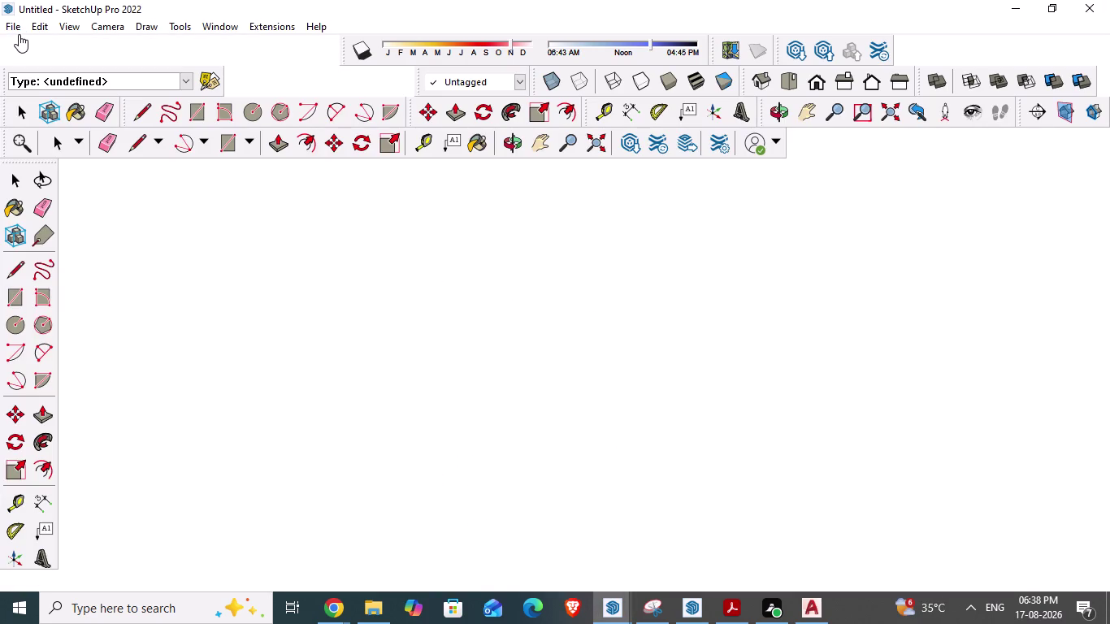
click(9, 27)
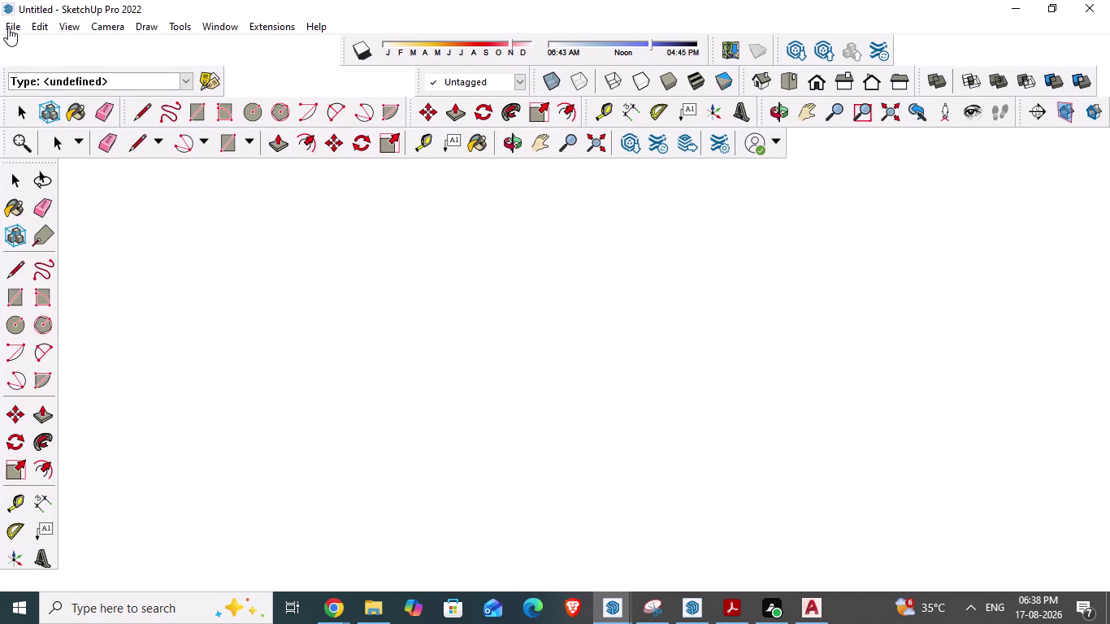
click(12, 28)
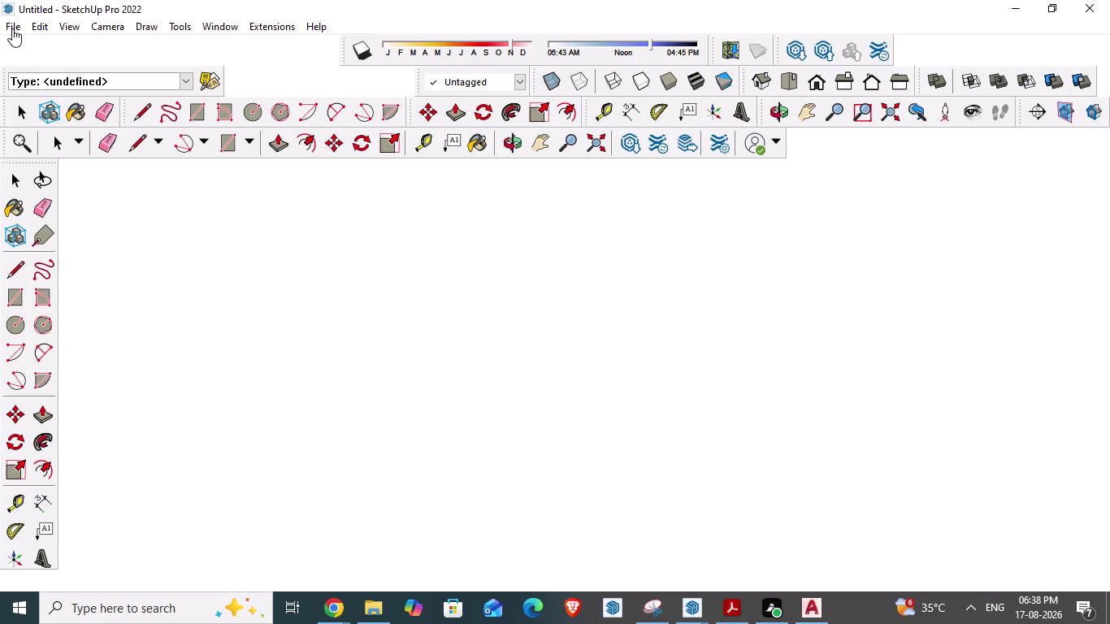